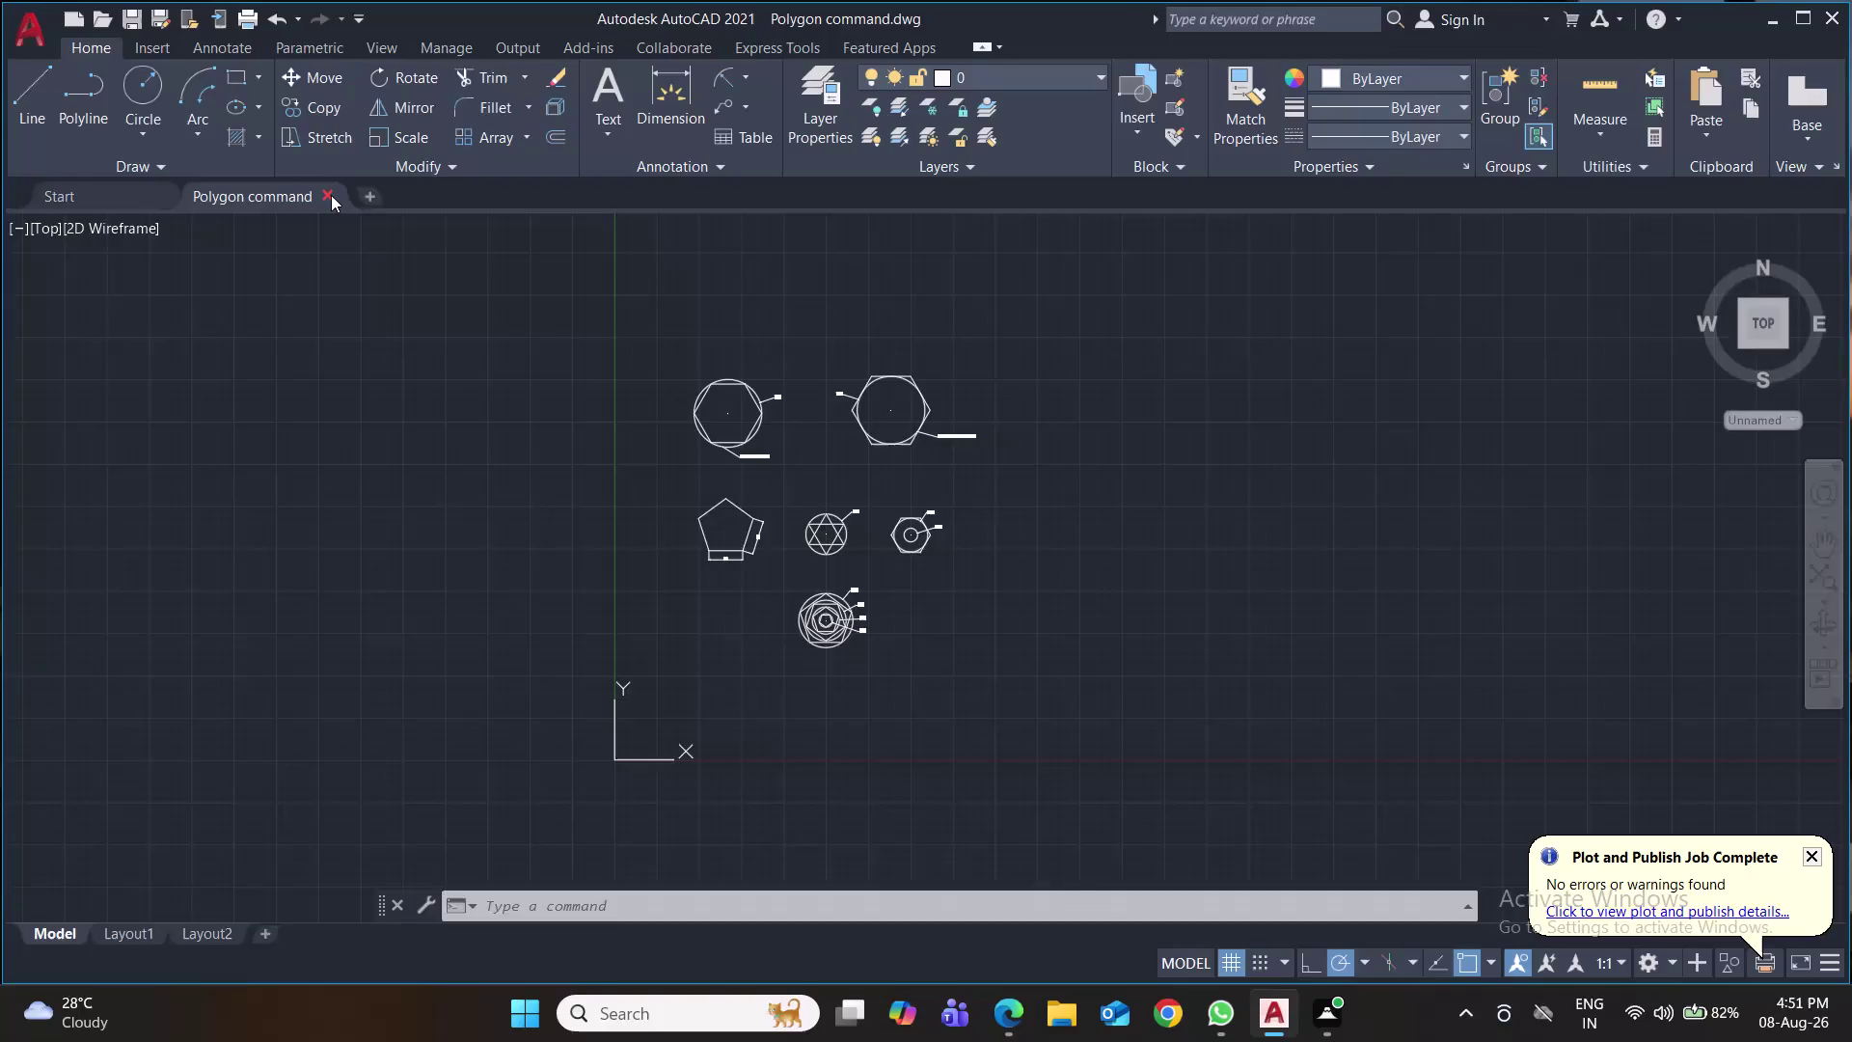
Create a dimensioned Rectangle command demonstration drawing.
Close the Polygon command drawing so the blank Drawing3 is showing.
click(462, 538)
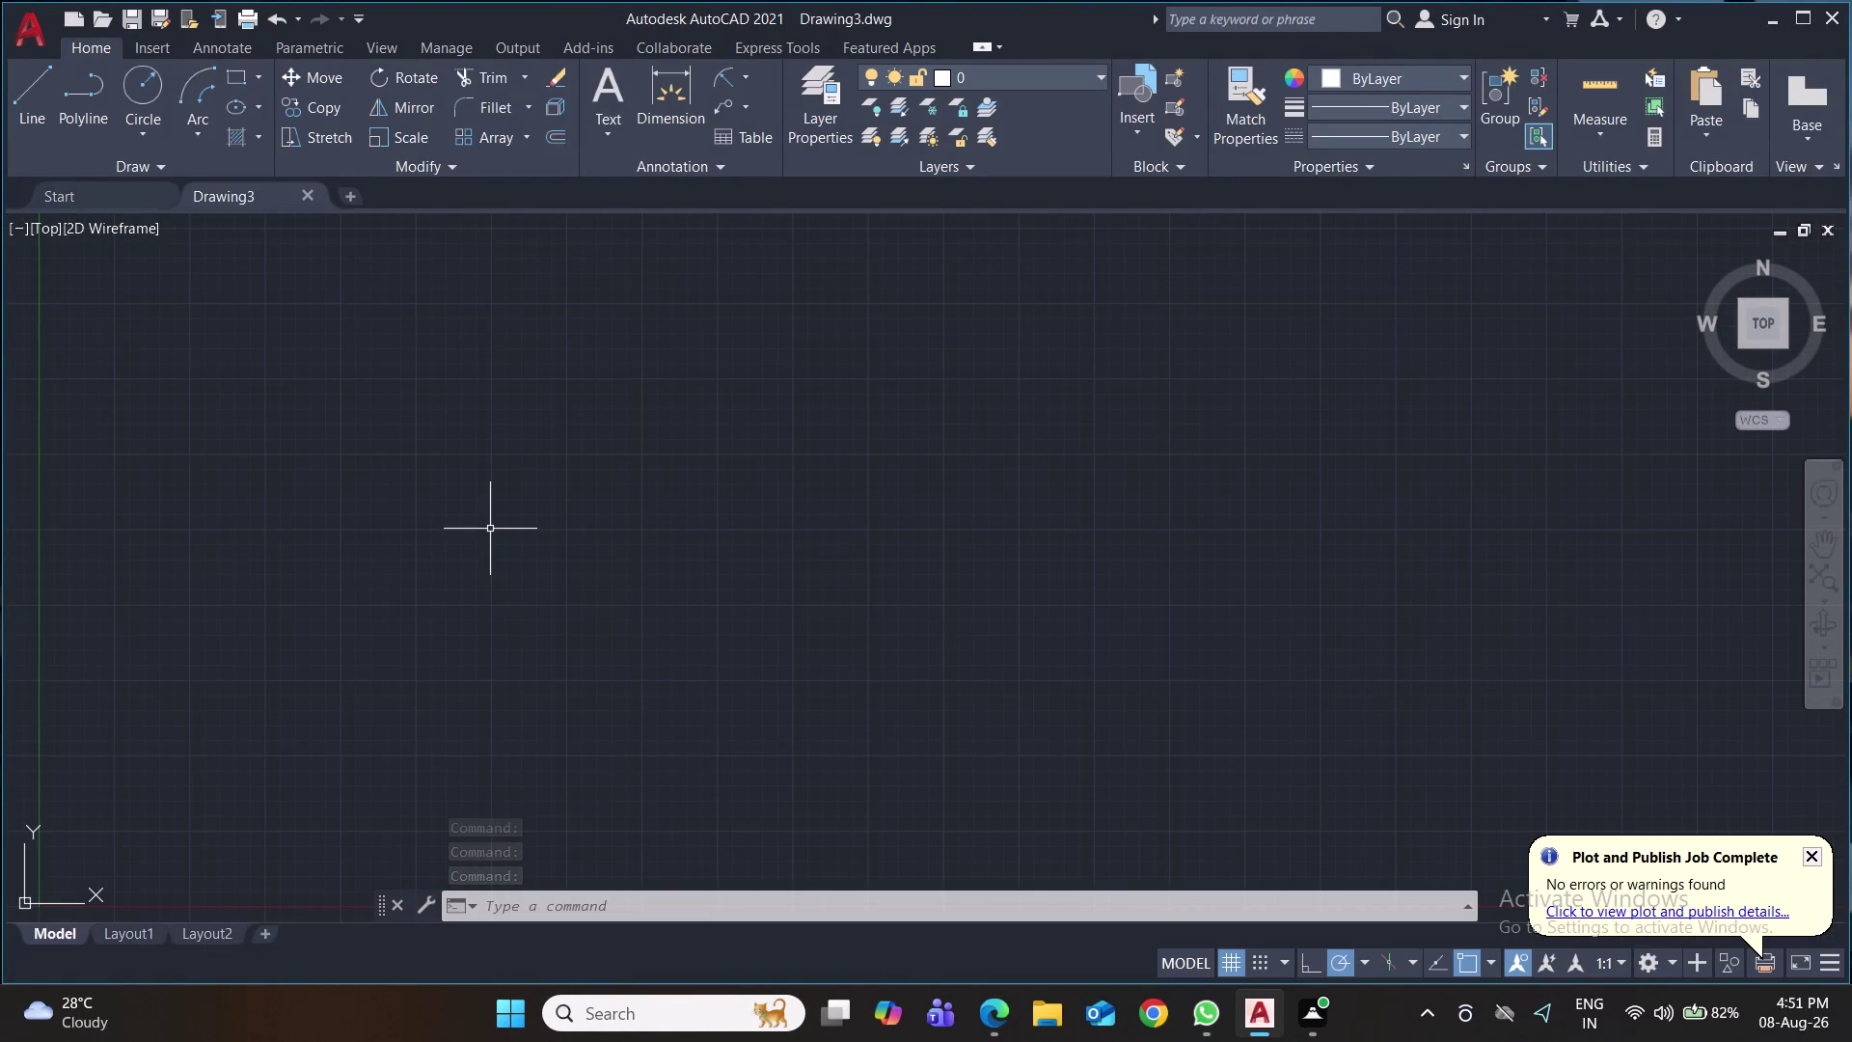
Set Drawing3 units to length precision 0 with Millimeters as the insertion scale.
text(u)
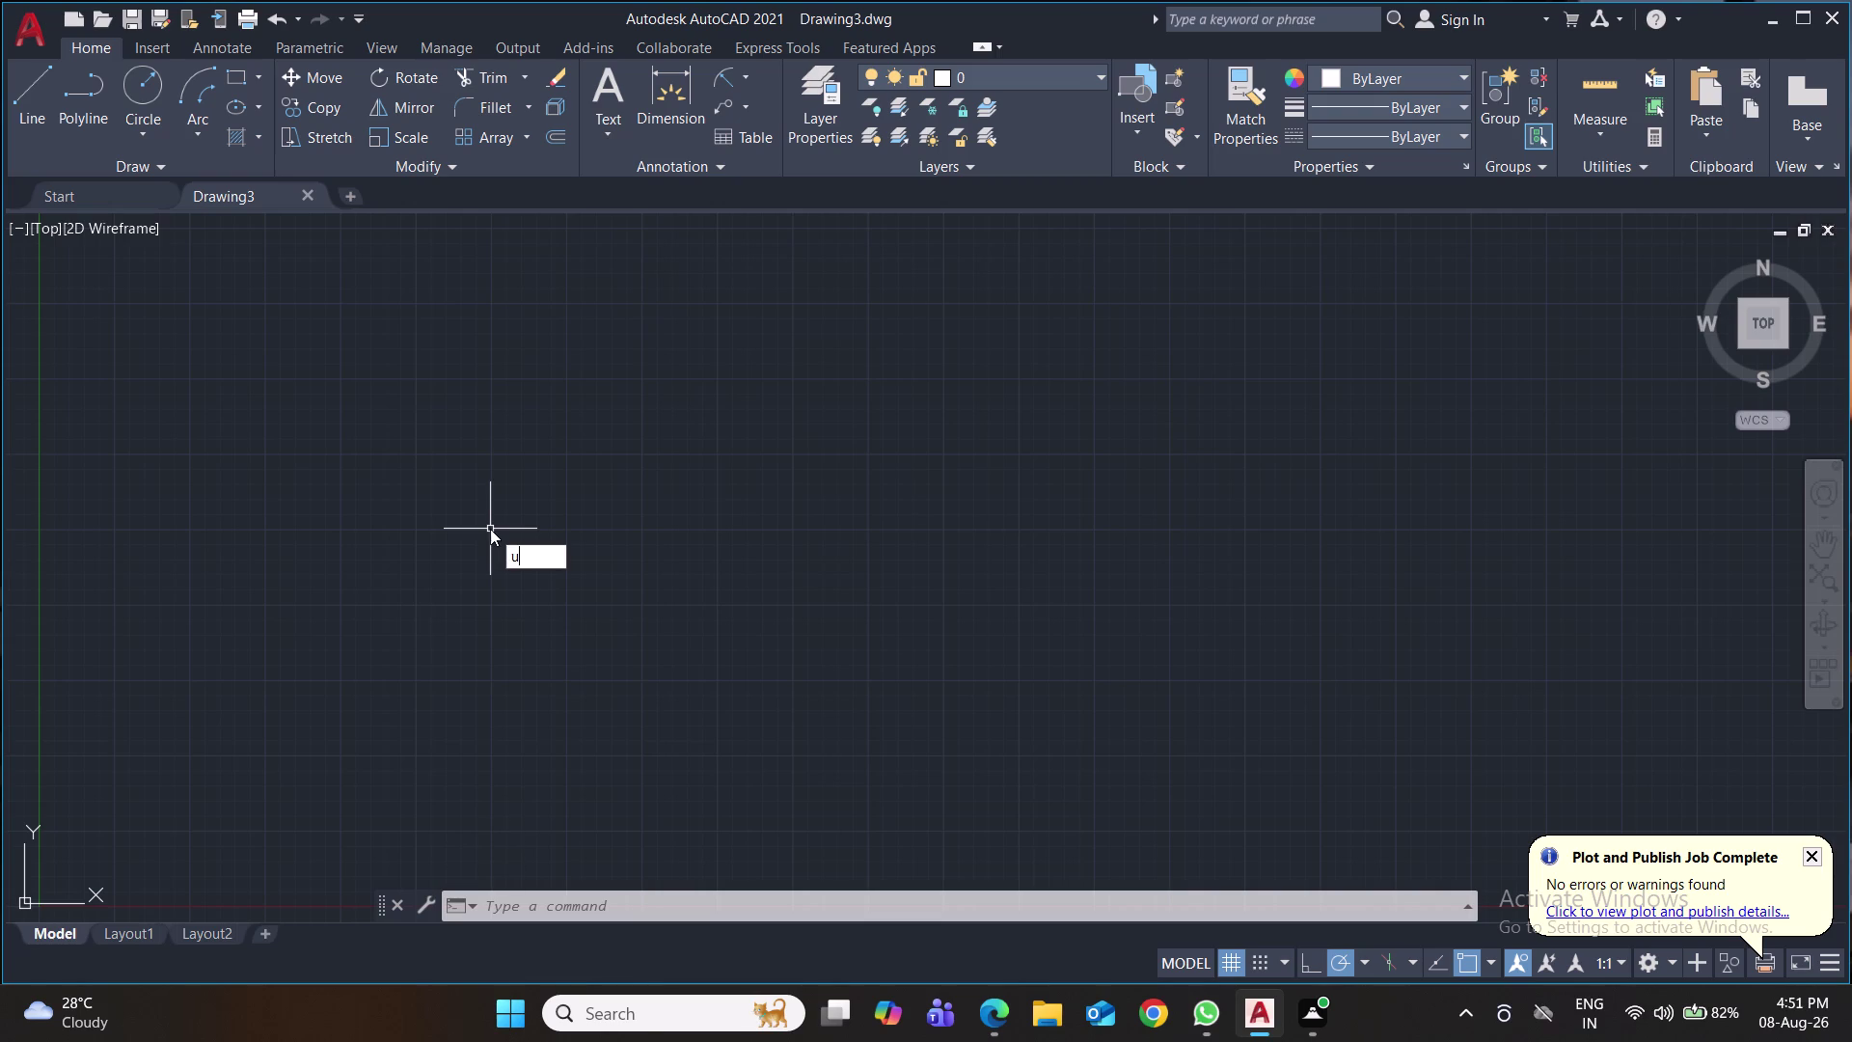
text(n)
key(Return)
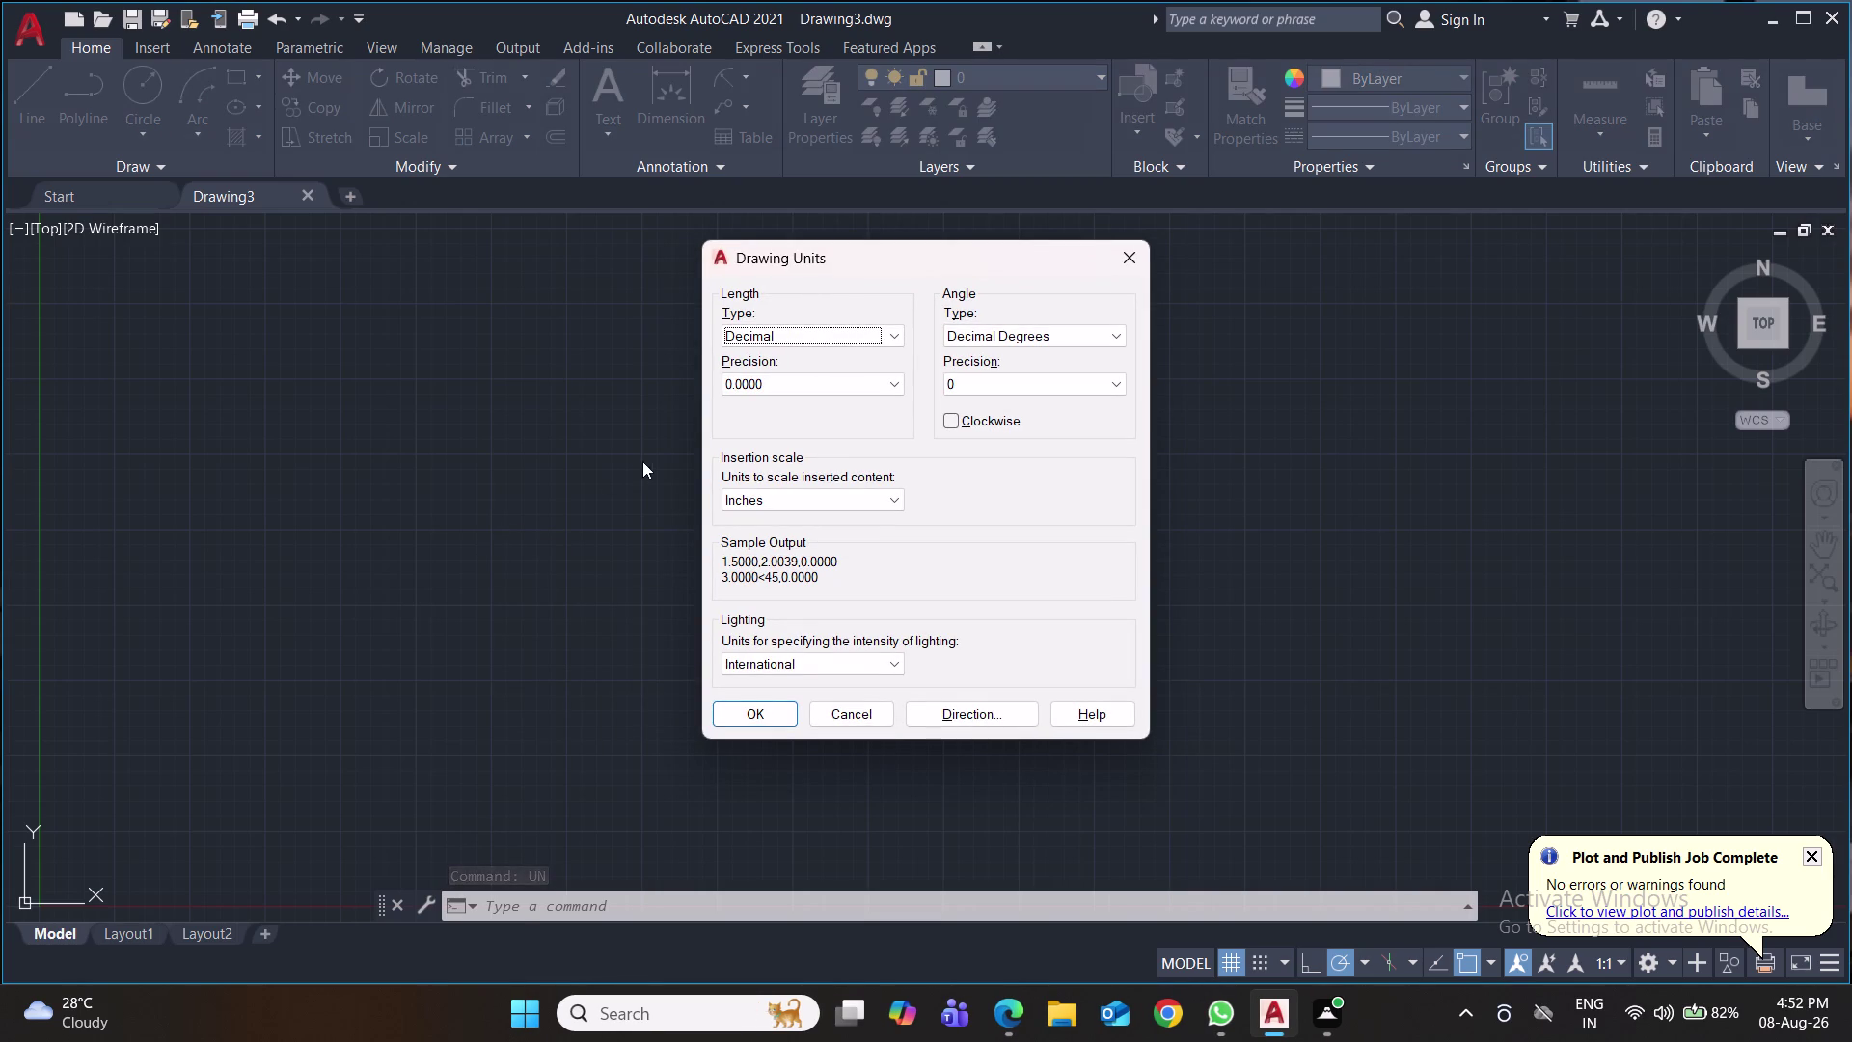
click(835, 383)
click(832, 411)
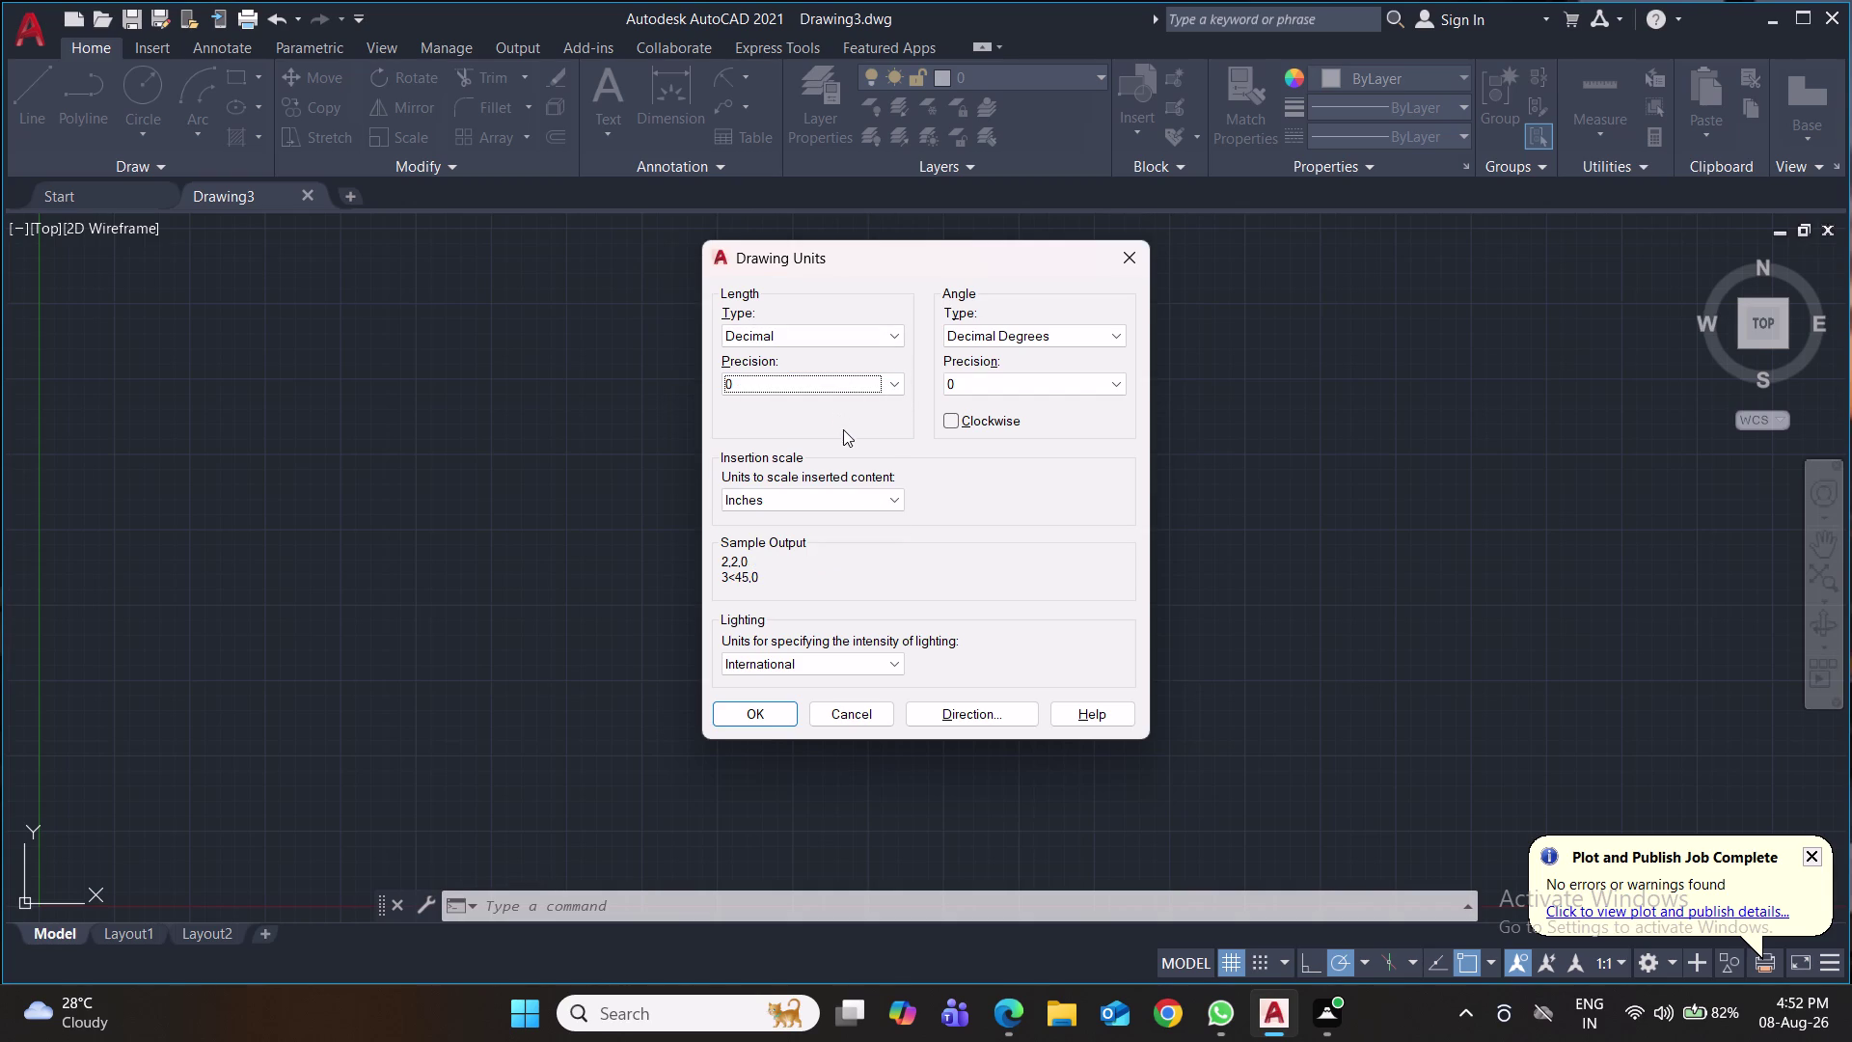
click(878, 490)
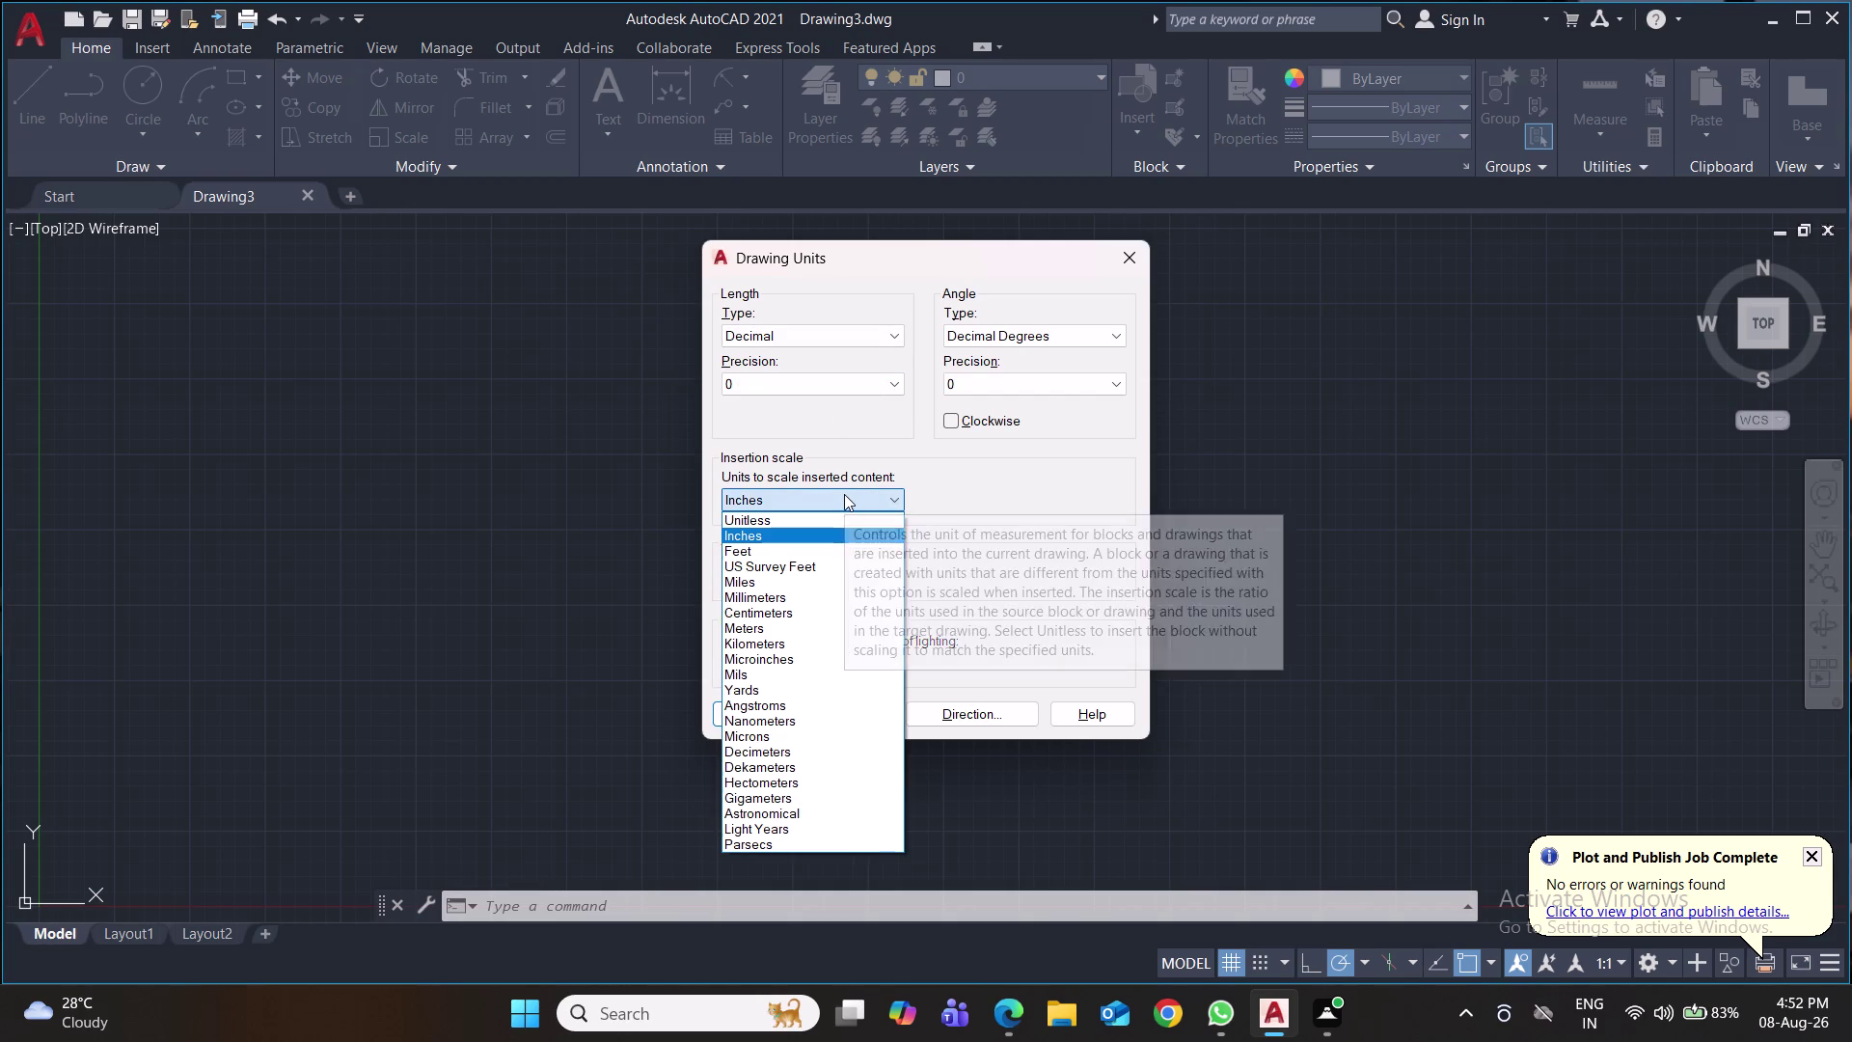
click(826, 594)
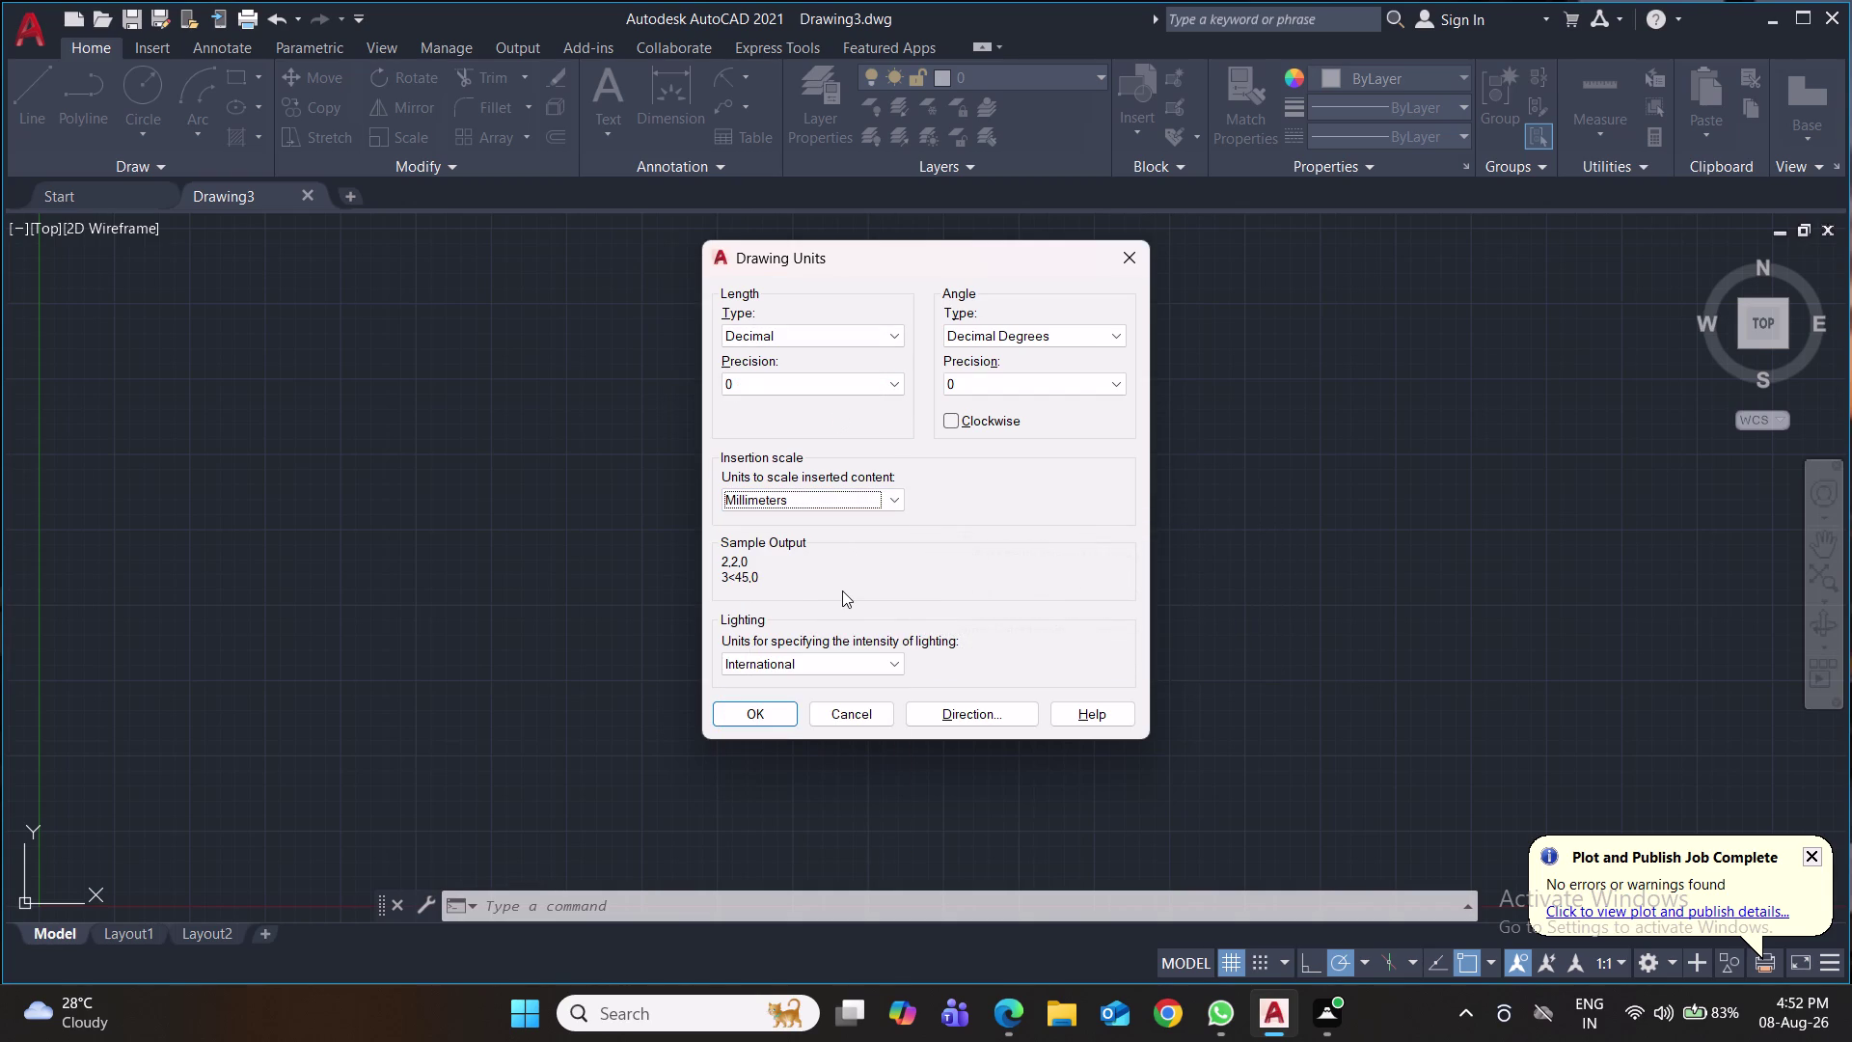
click(785, 714)
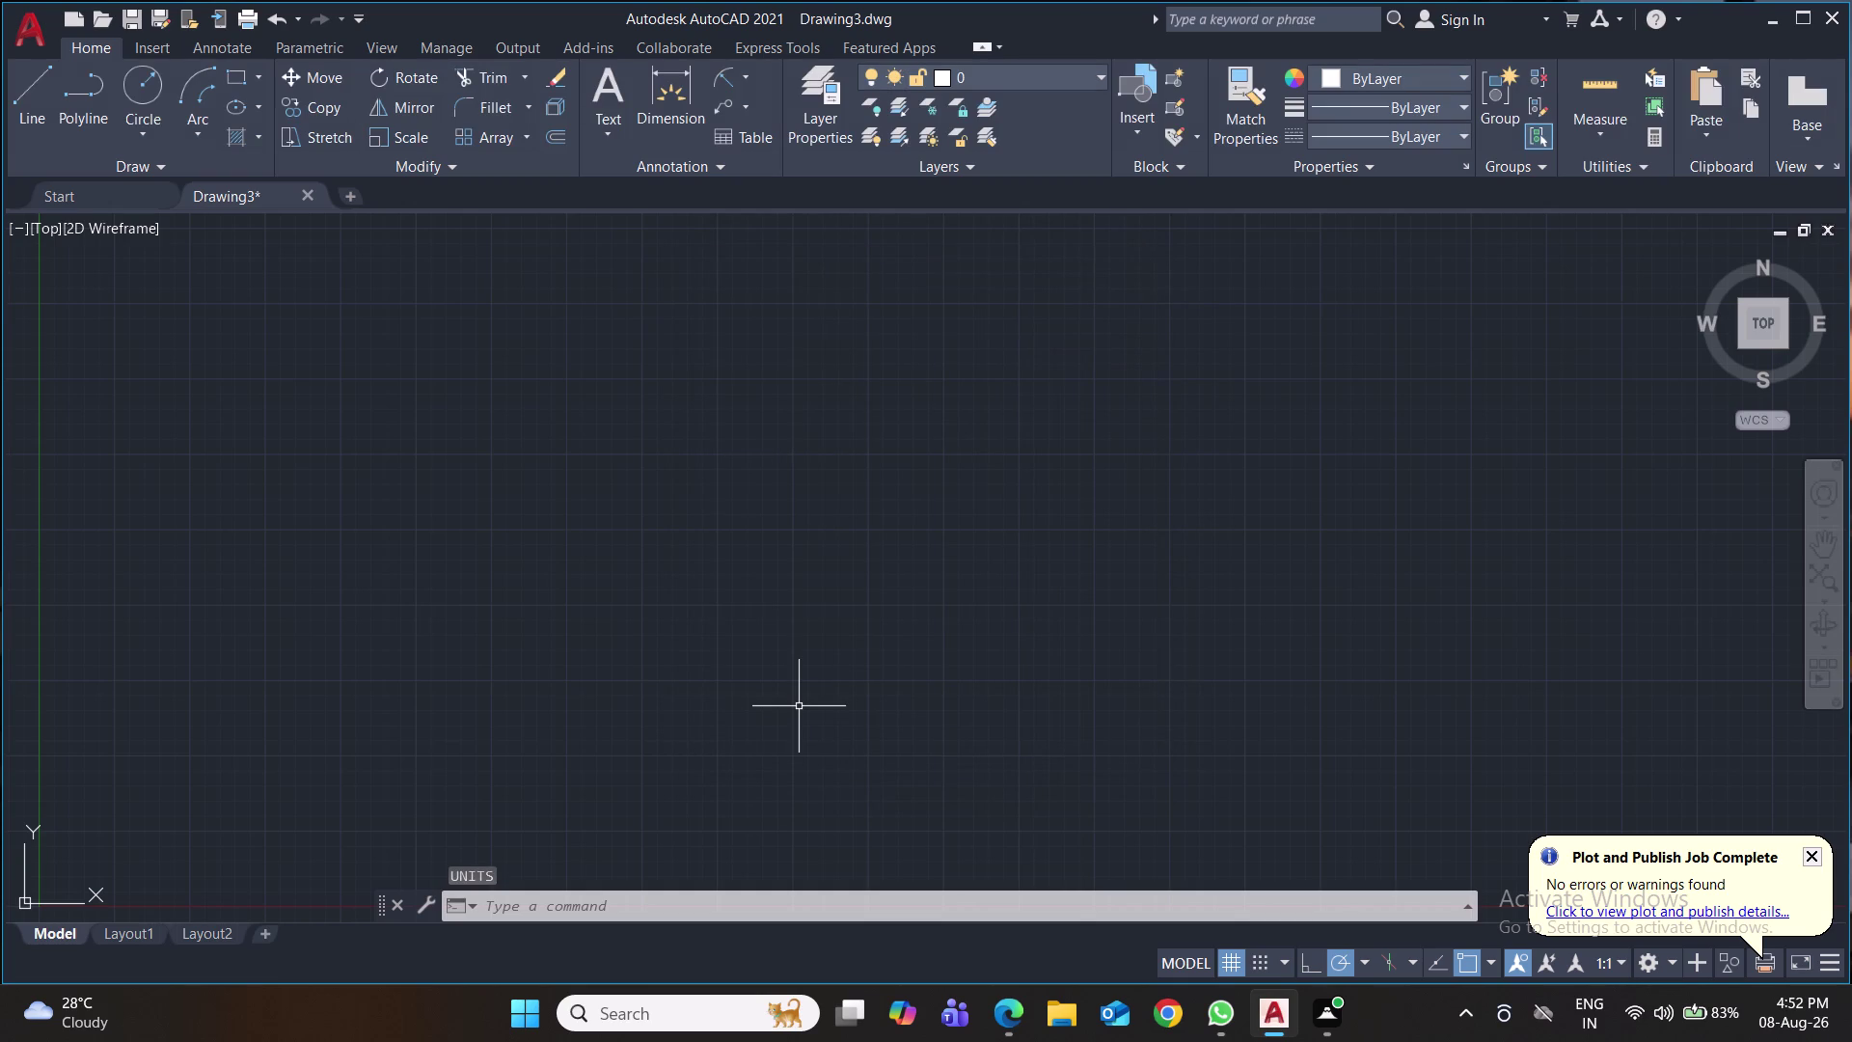
Give the Standard dimension style arrow size 2, text height 4 and precision 0.
key(d)
key(Return)
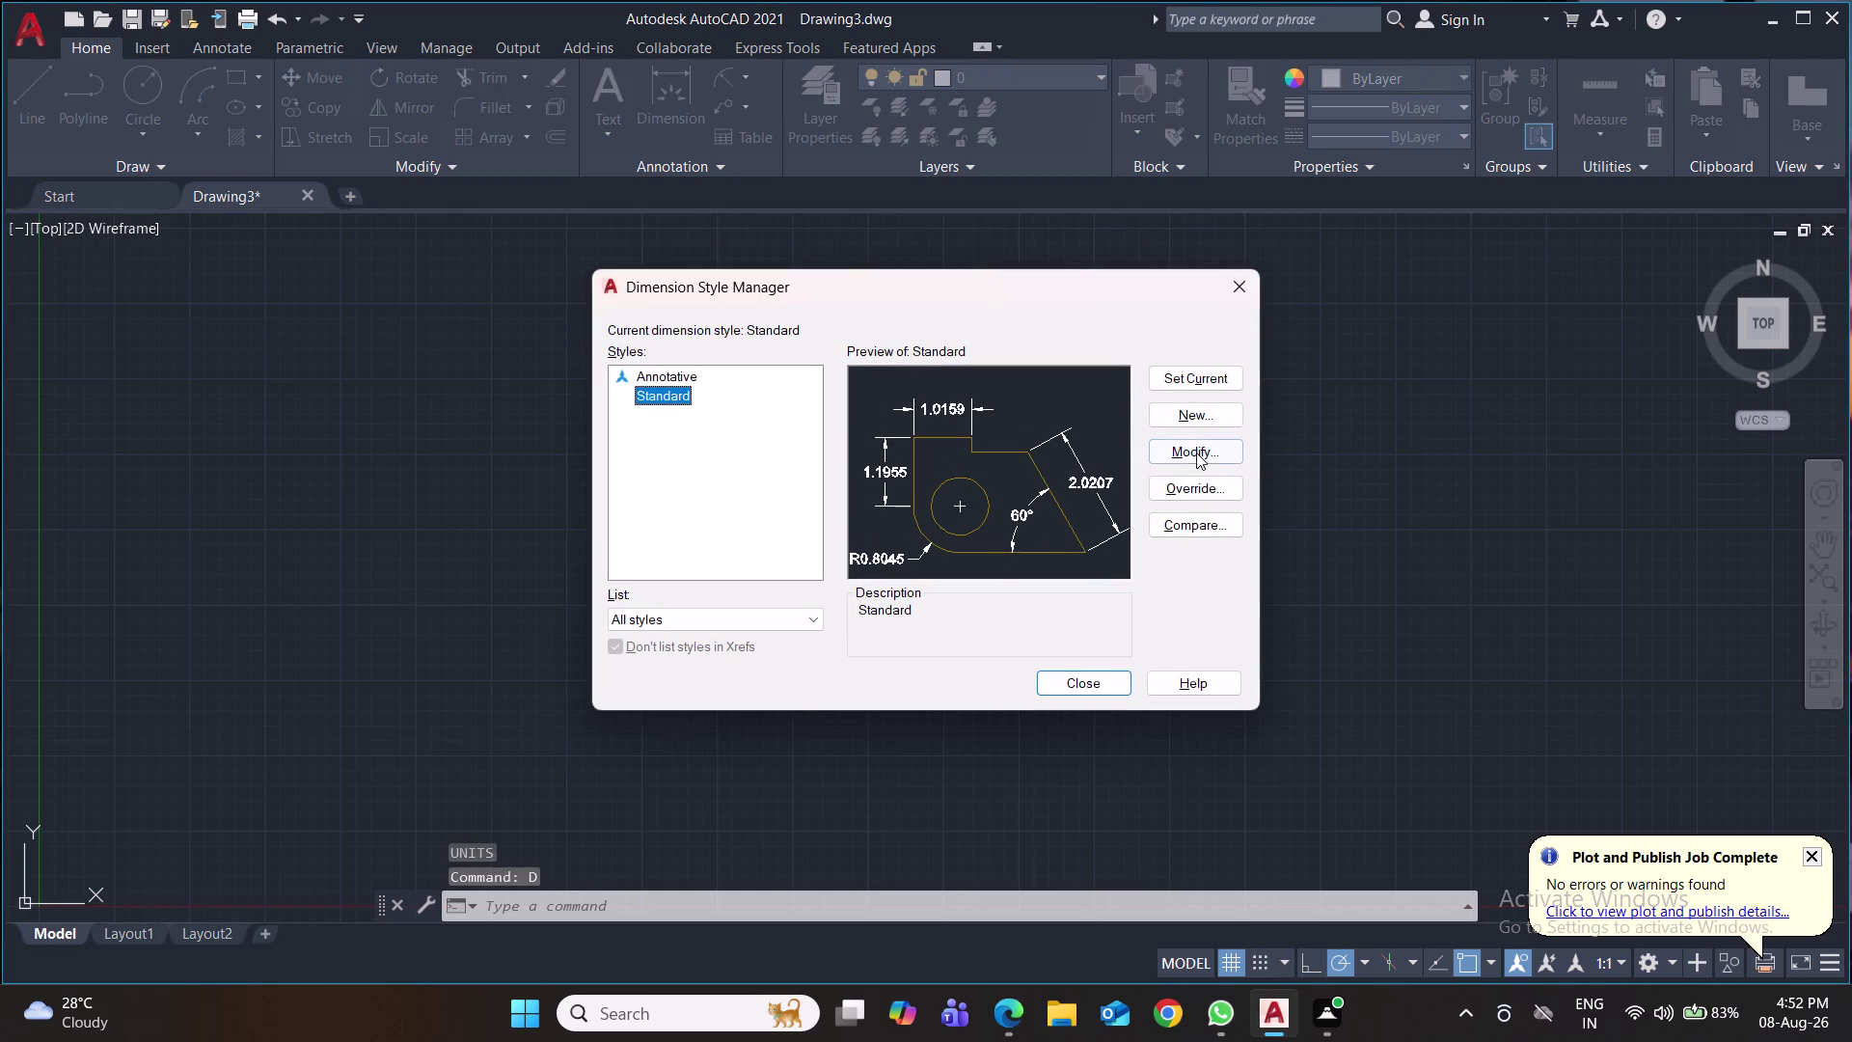
click(1196, 453)
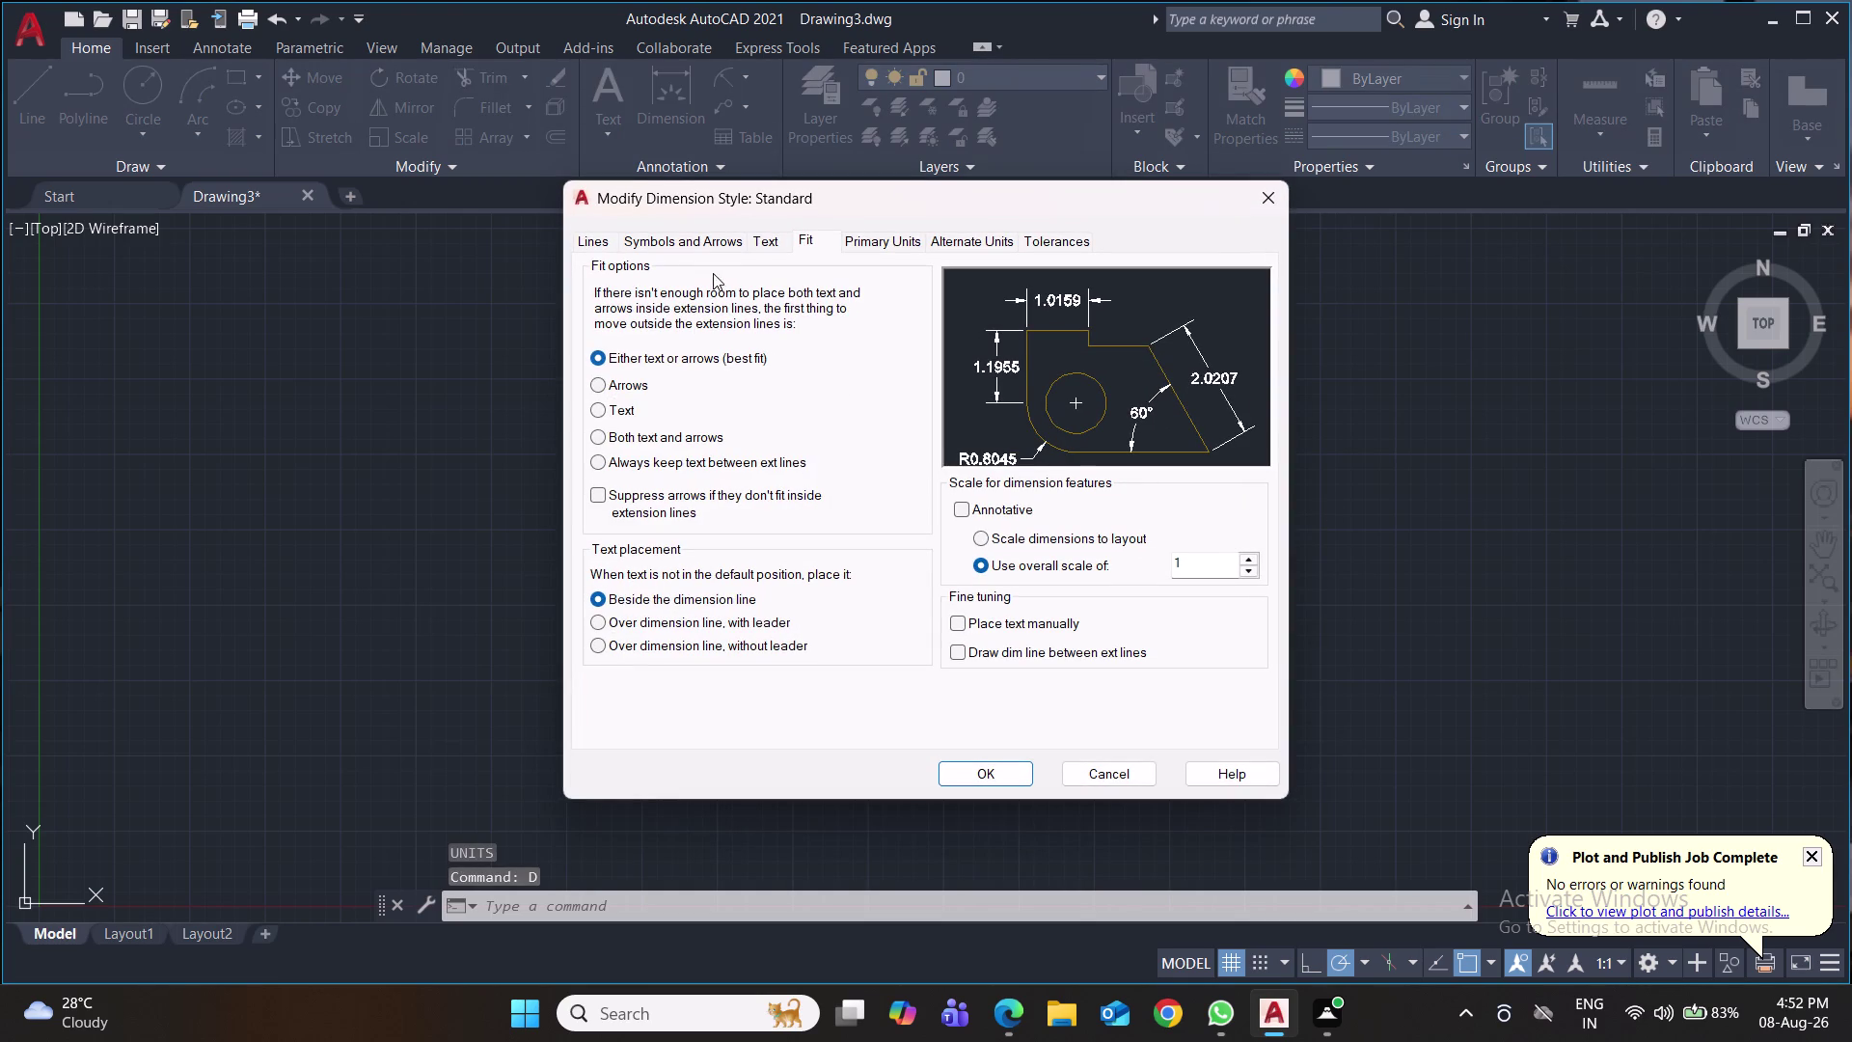
click(701, 247)
drag(646, 479, 573, 482)
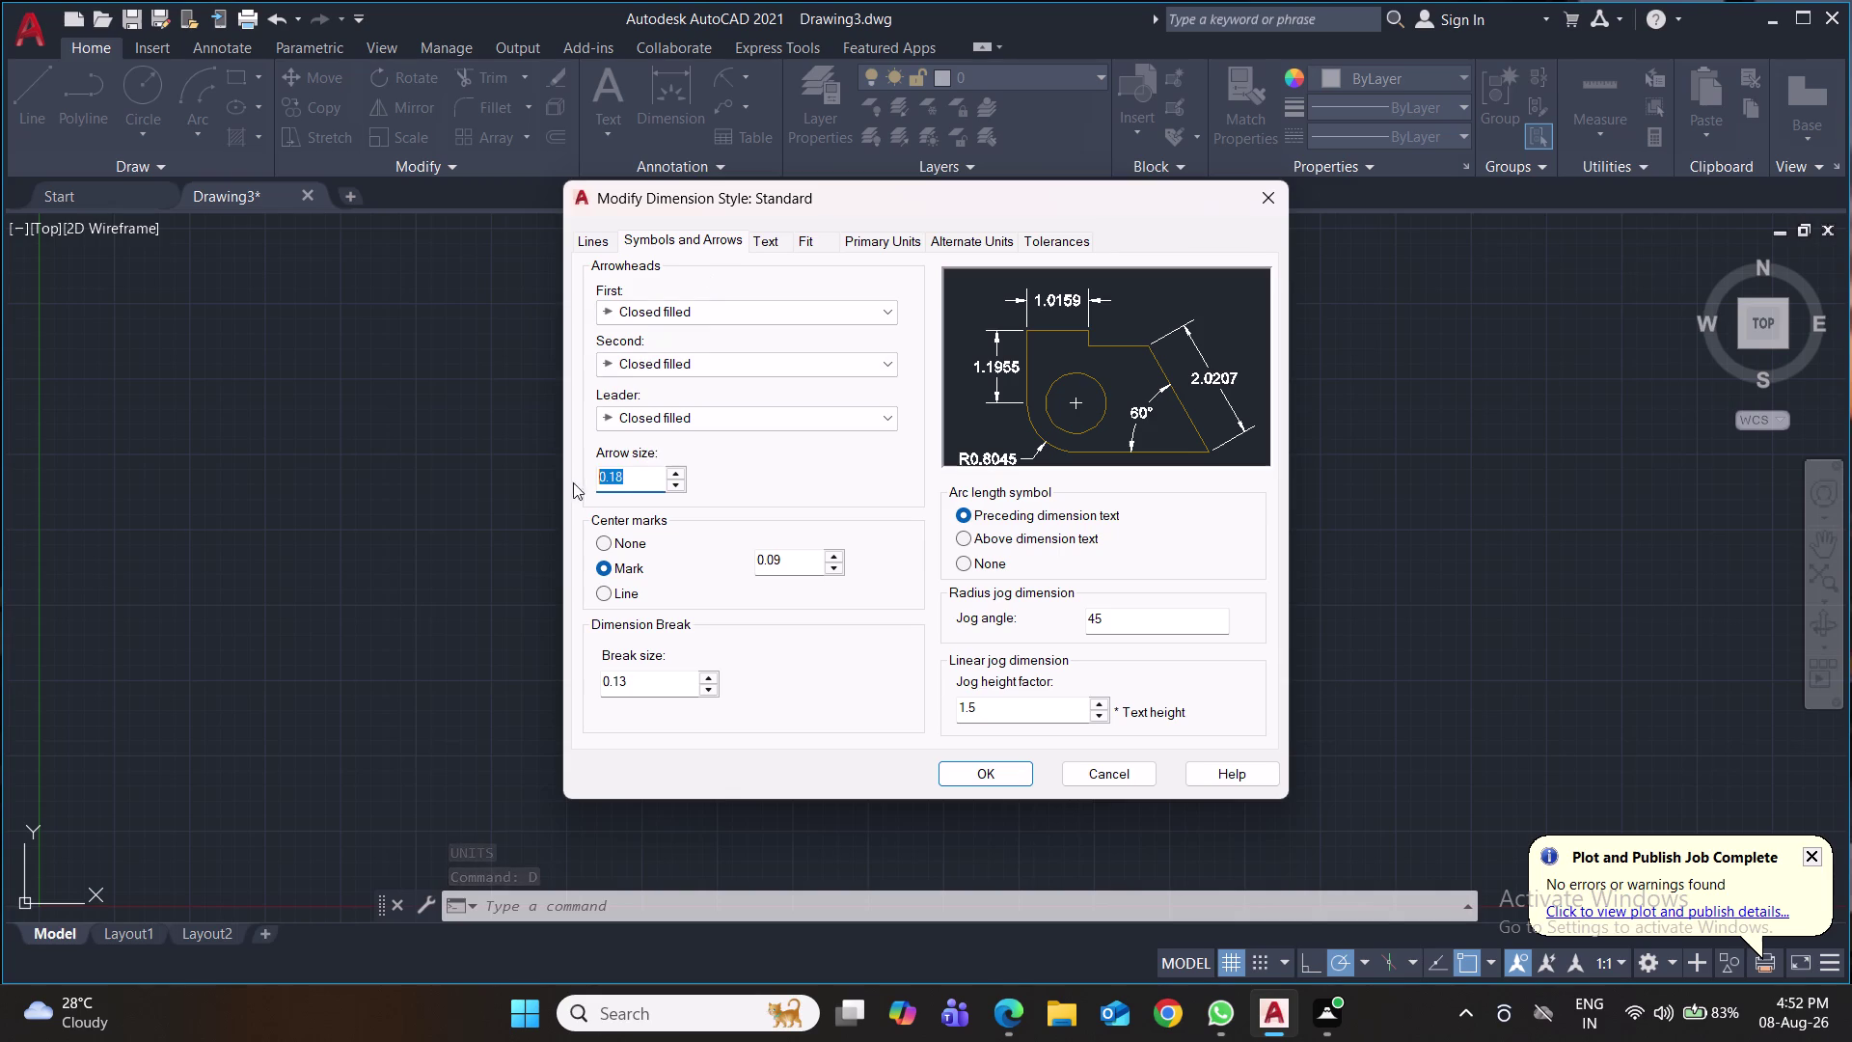
key(2)
click(770, 242)
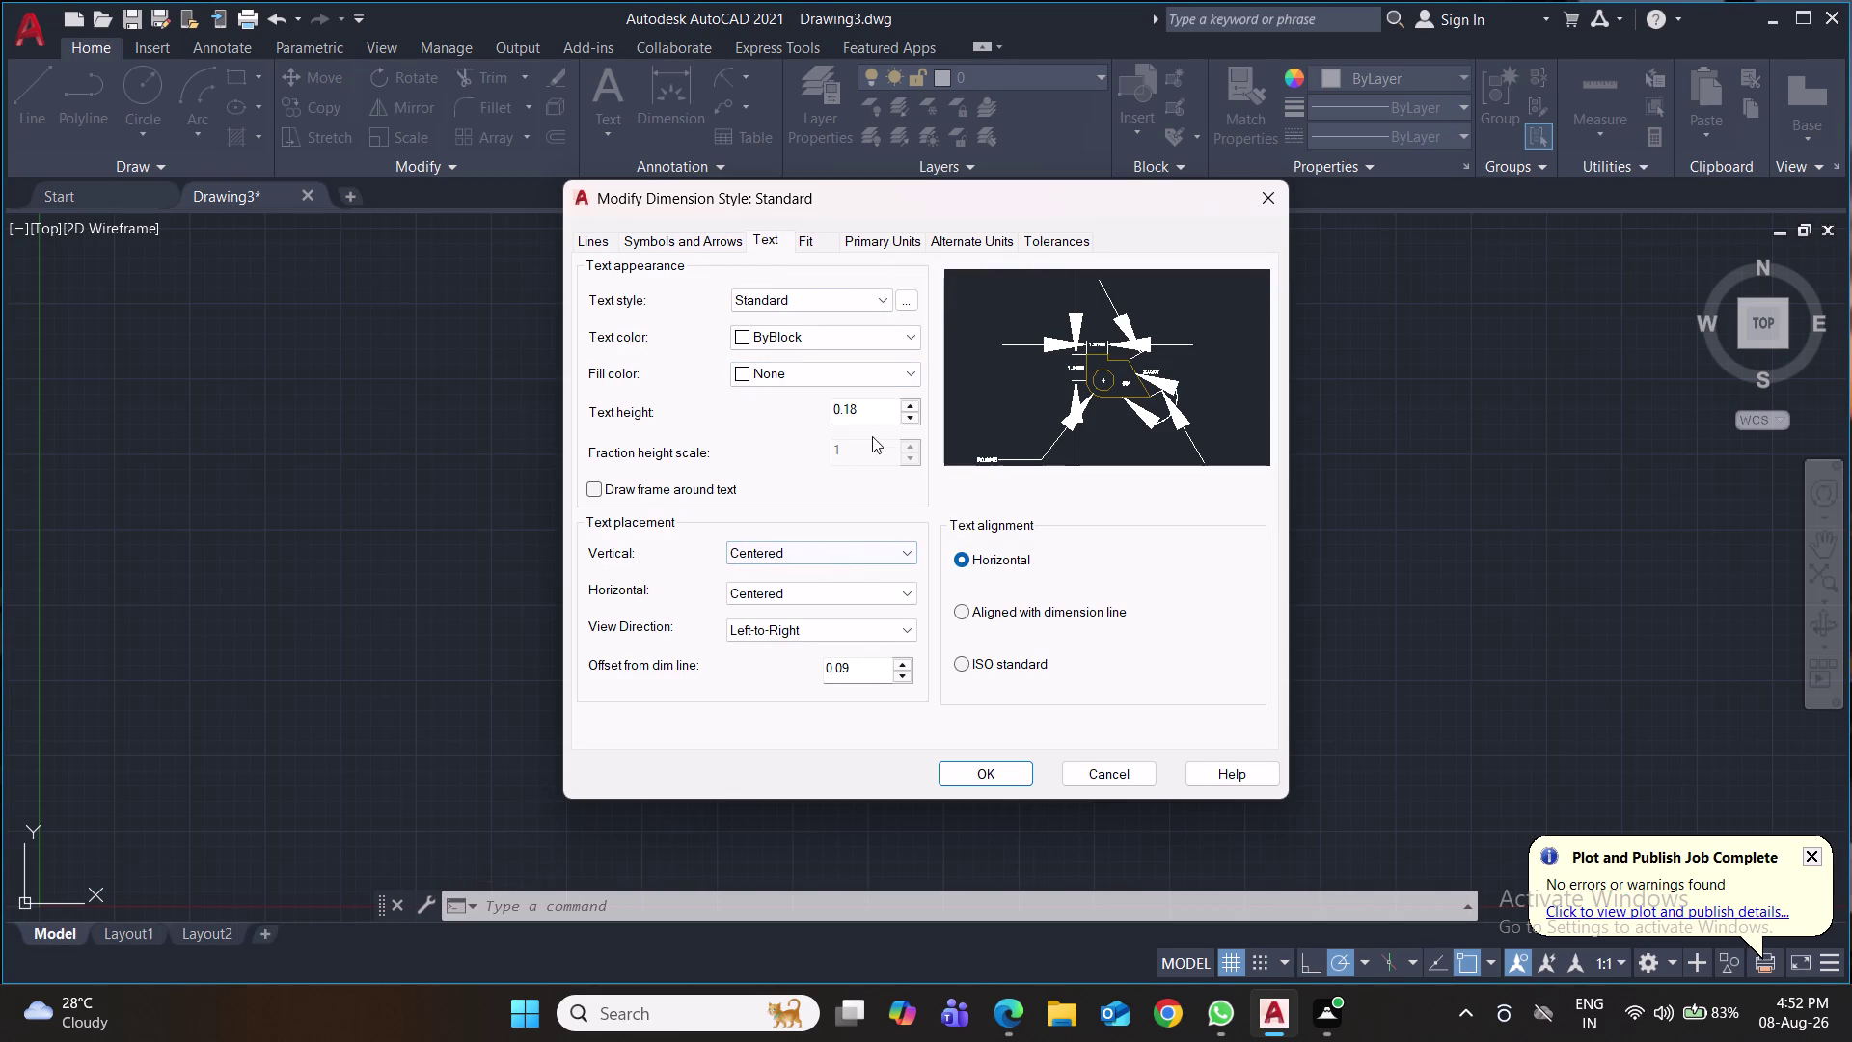
drag(874, 409, 768, 422)
key(4)
click(908, 238)
click(870, 325)
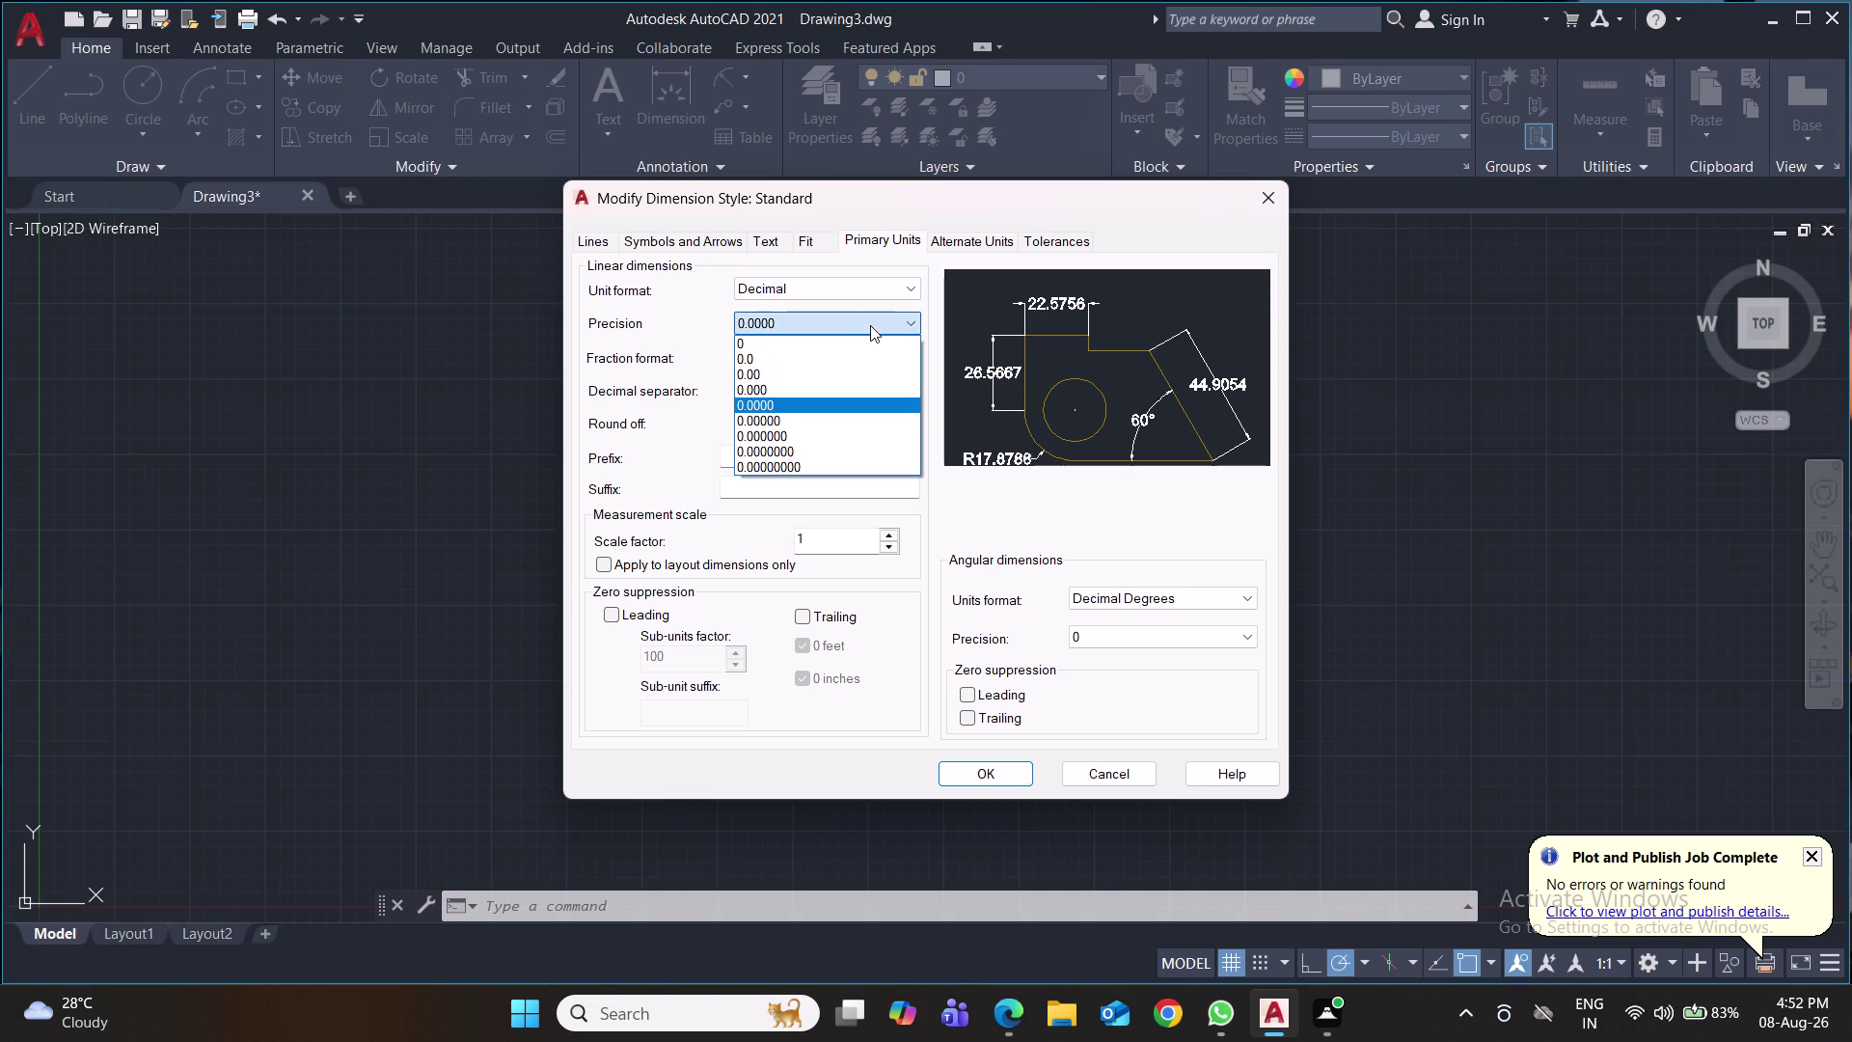
click(858, 342)
click(998, 768)
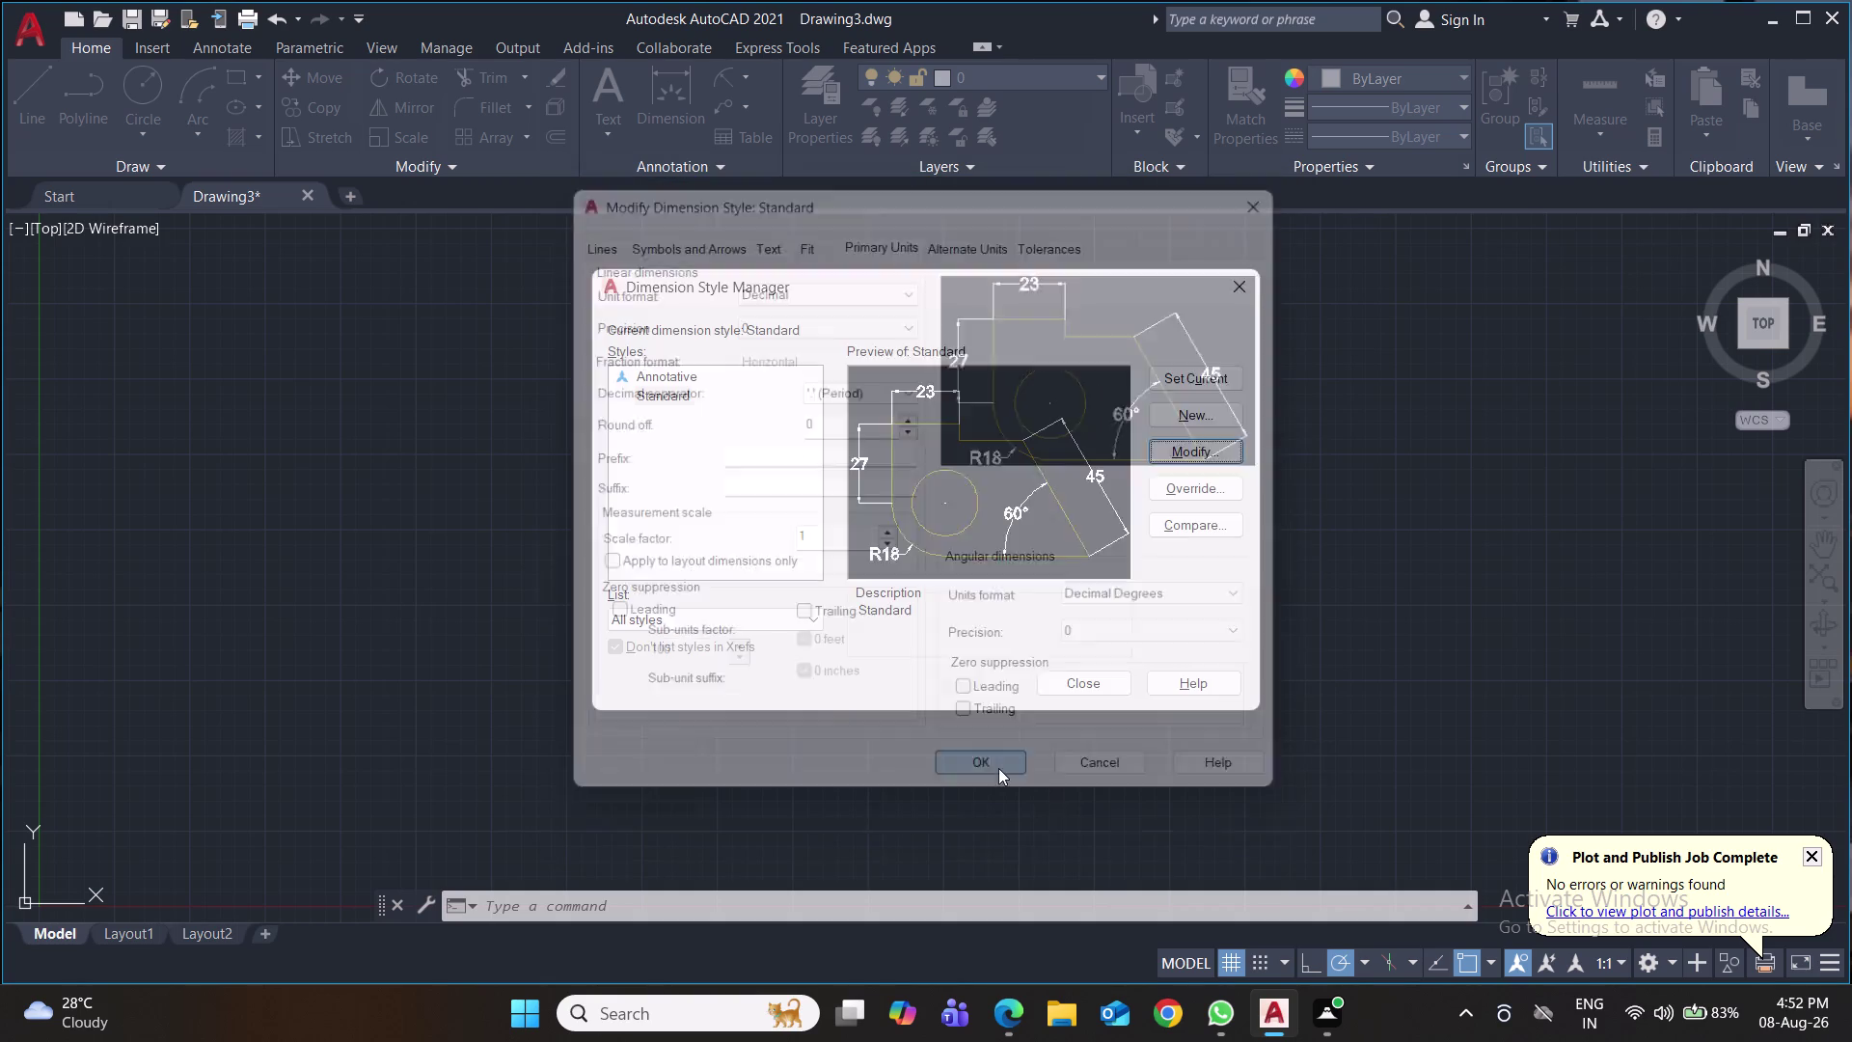
click(1189, 383)
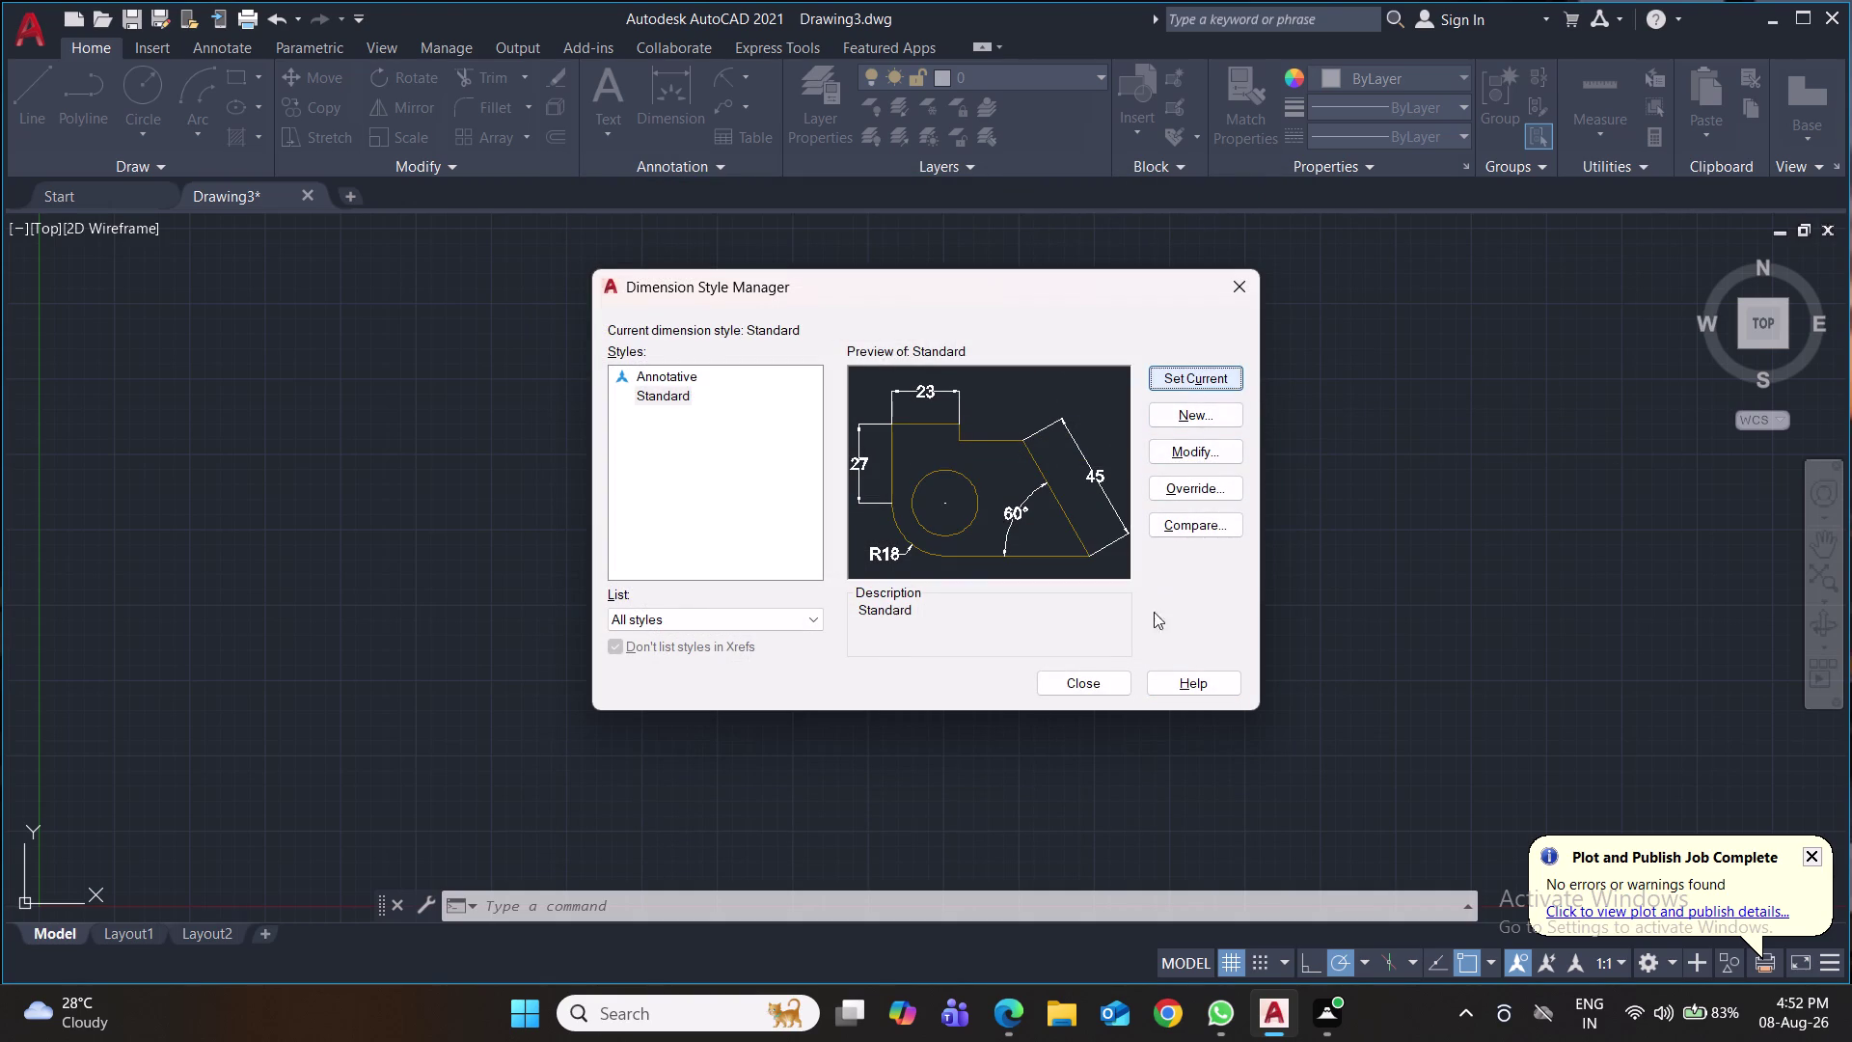
click(1109, 676)
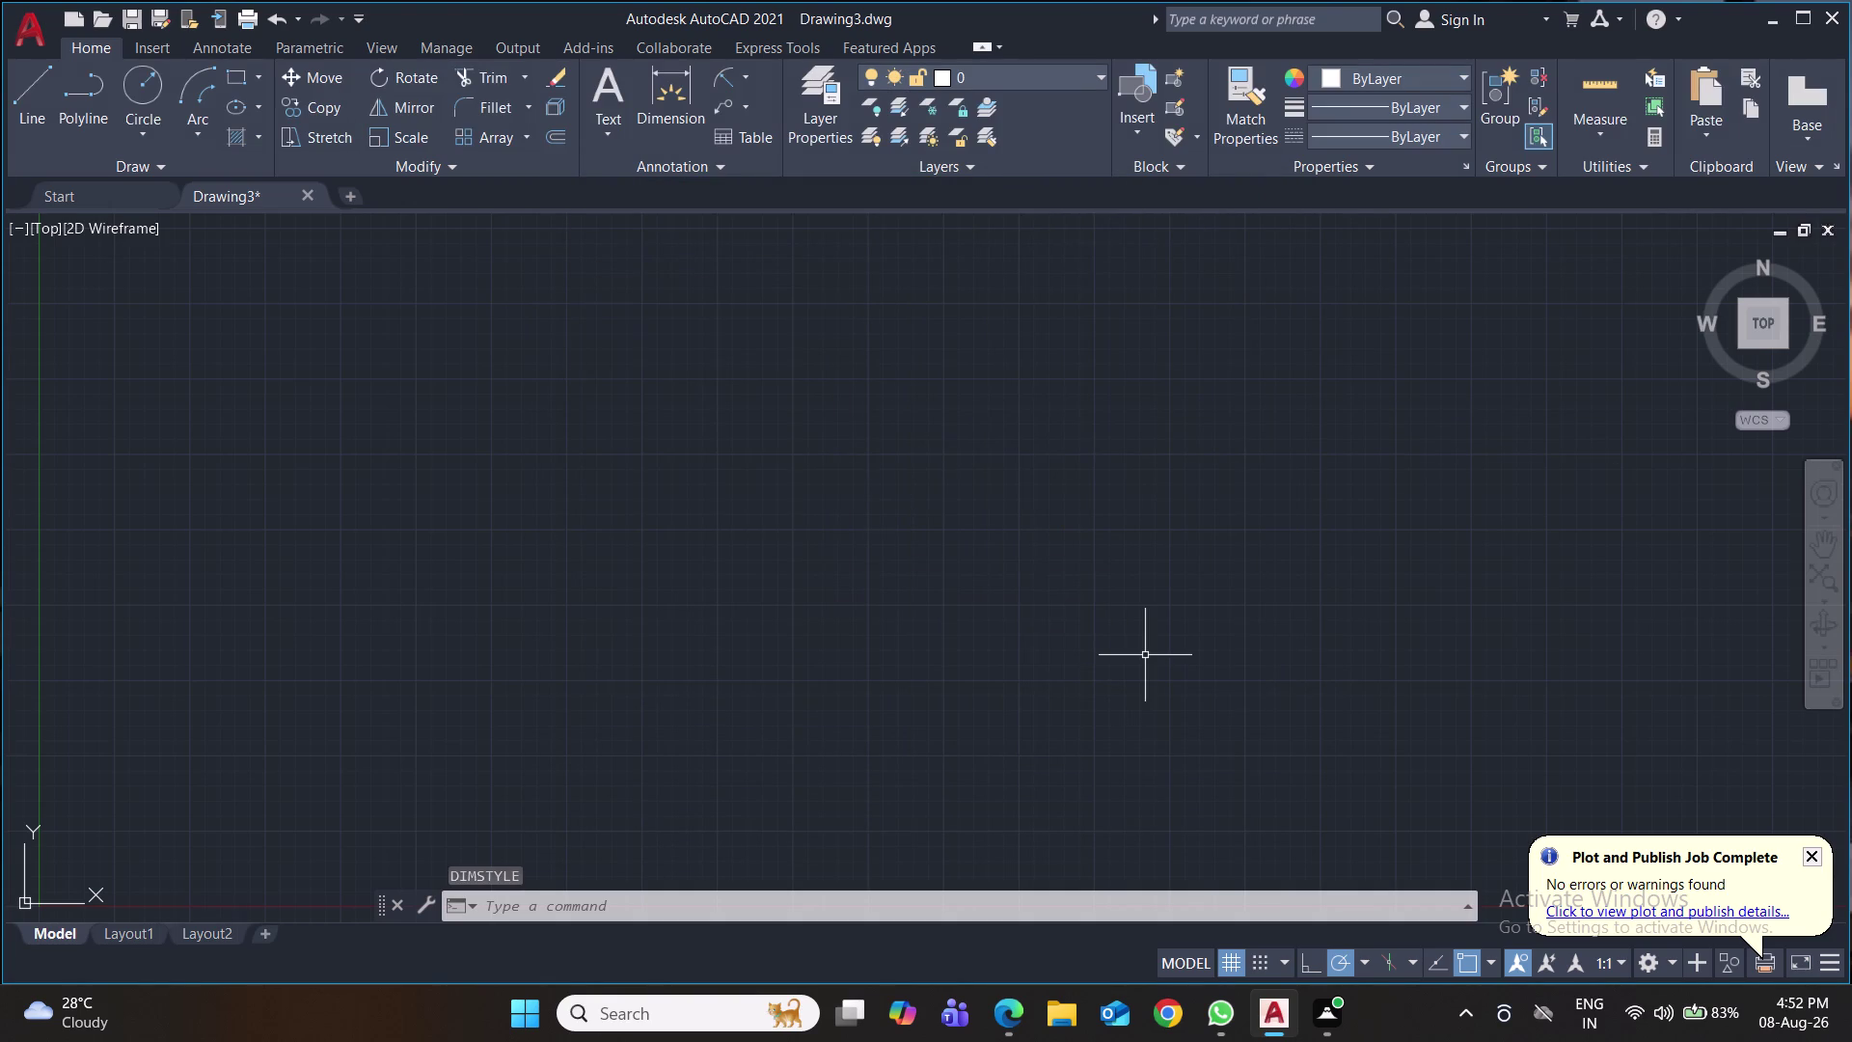
Draw a 100 by 50 rectangle with REC using the Dimensions option.
text(rec)
key(Return)
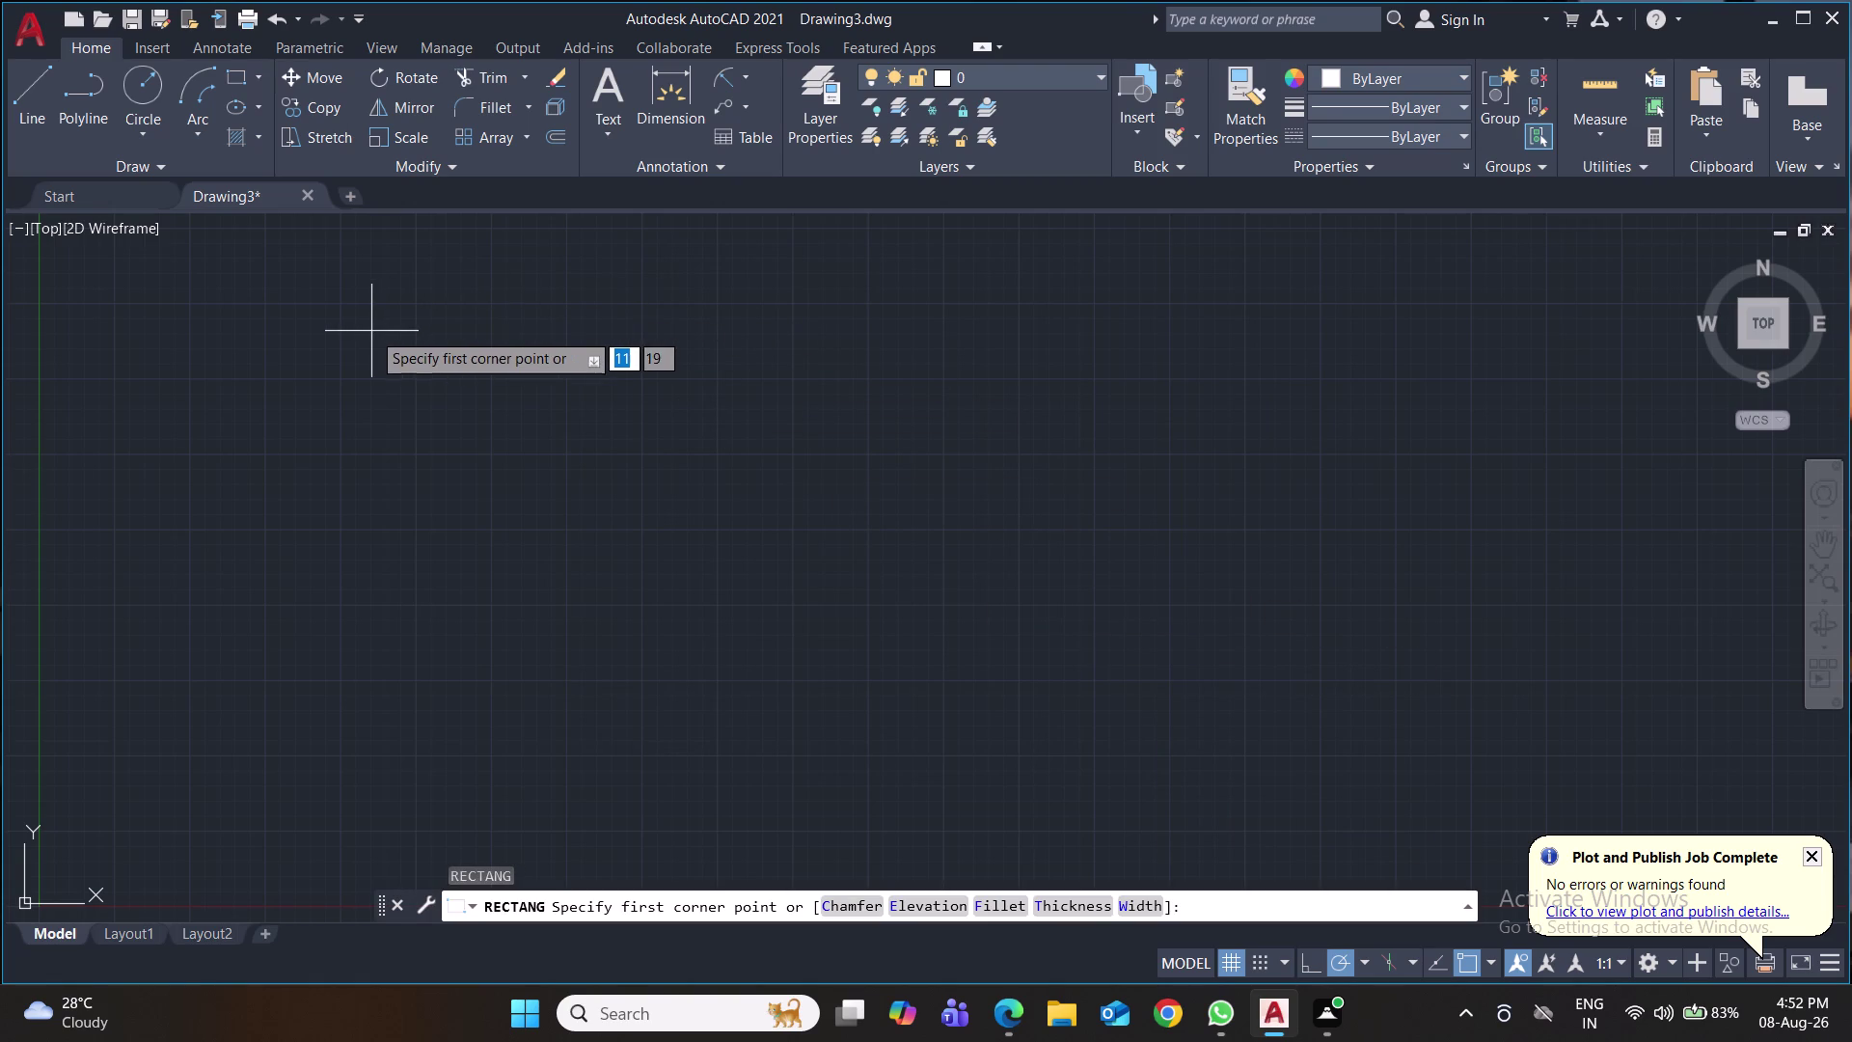
click(266, 377)
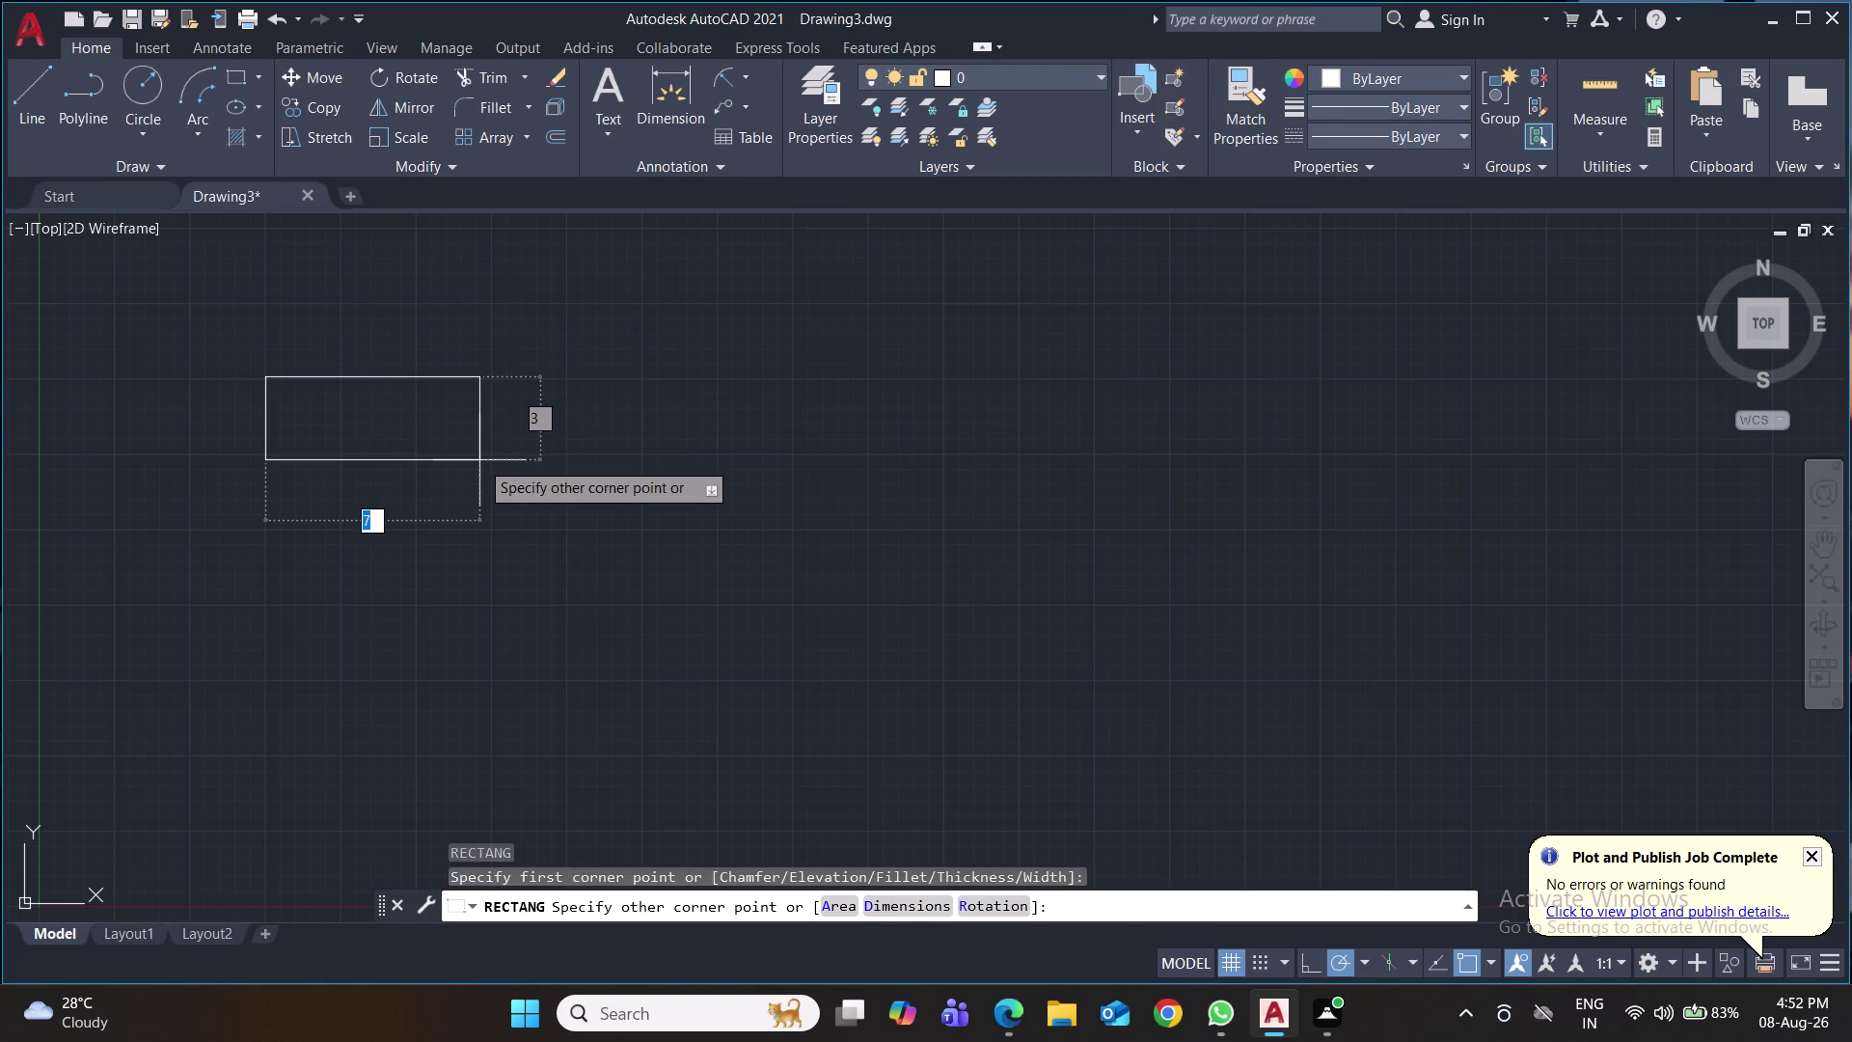
key(d)
key(Return)
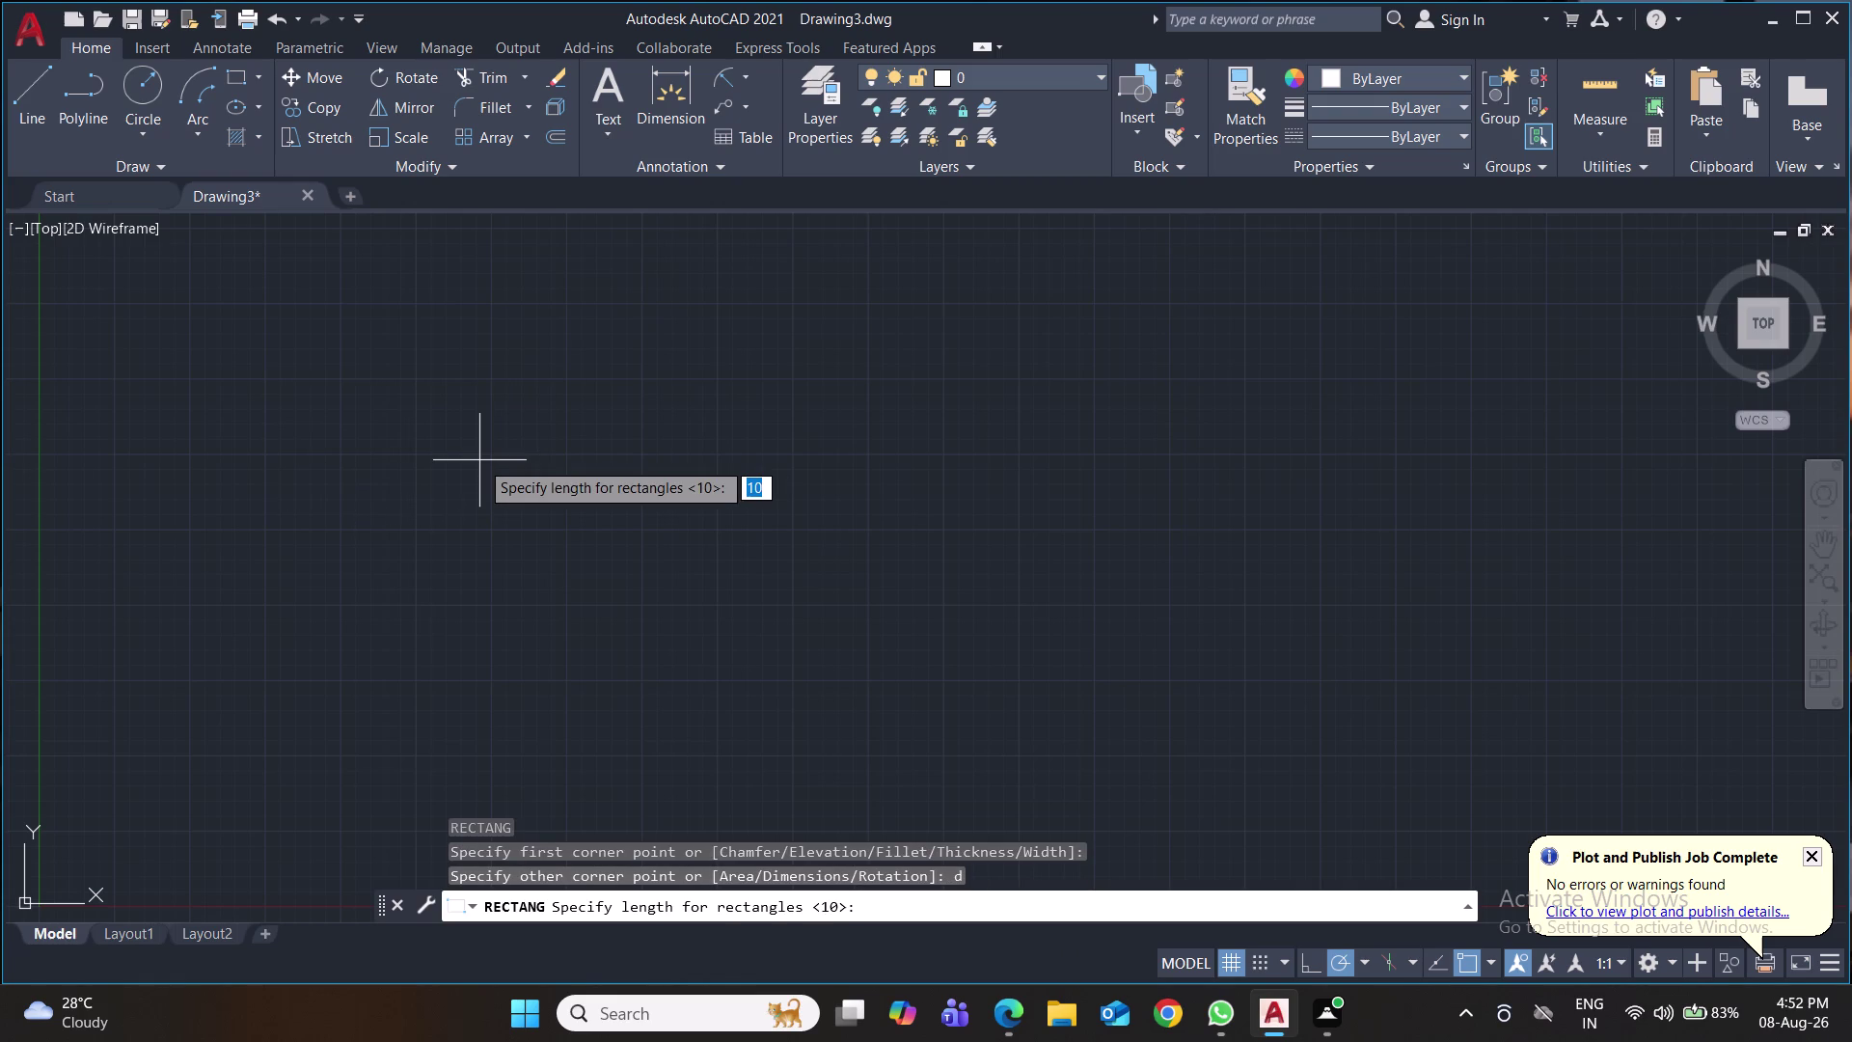
text(10)
text(0)
key(Return)
text(50)
key(Return)
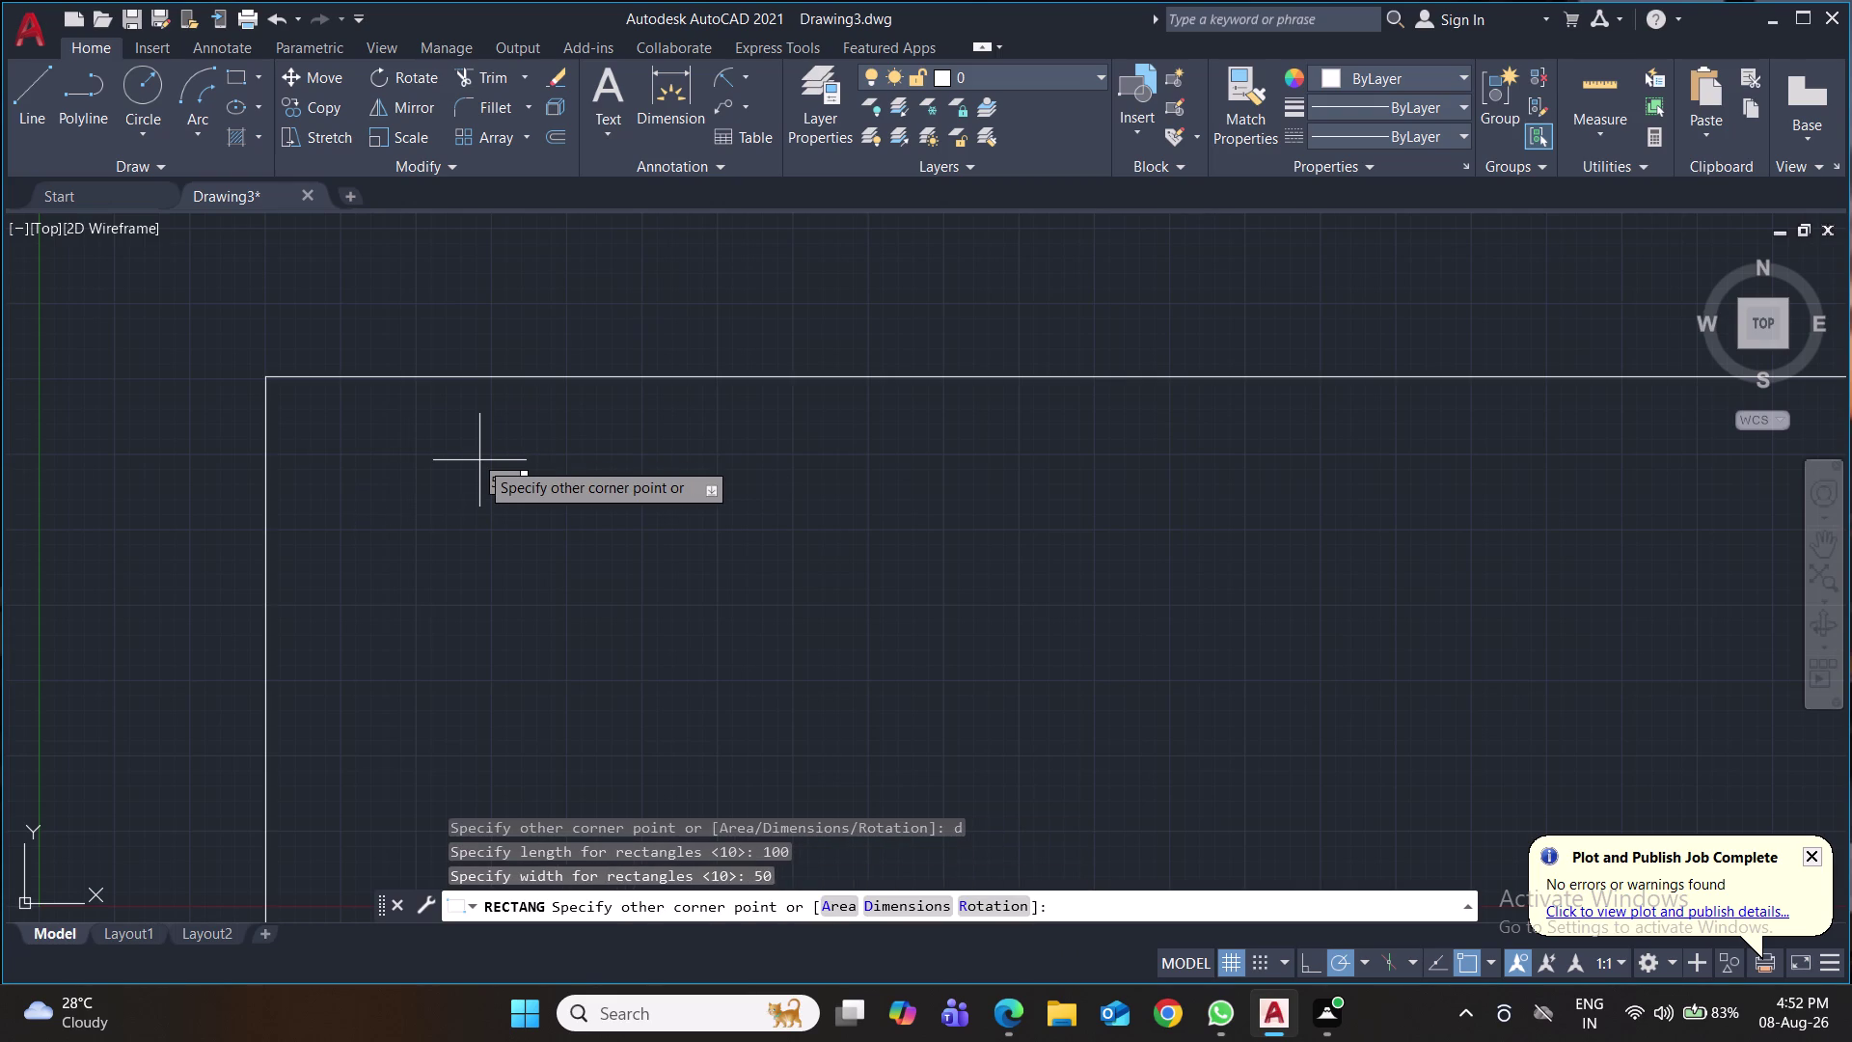
scroll(down, 3)
scroll(down, 3)
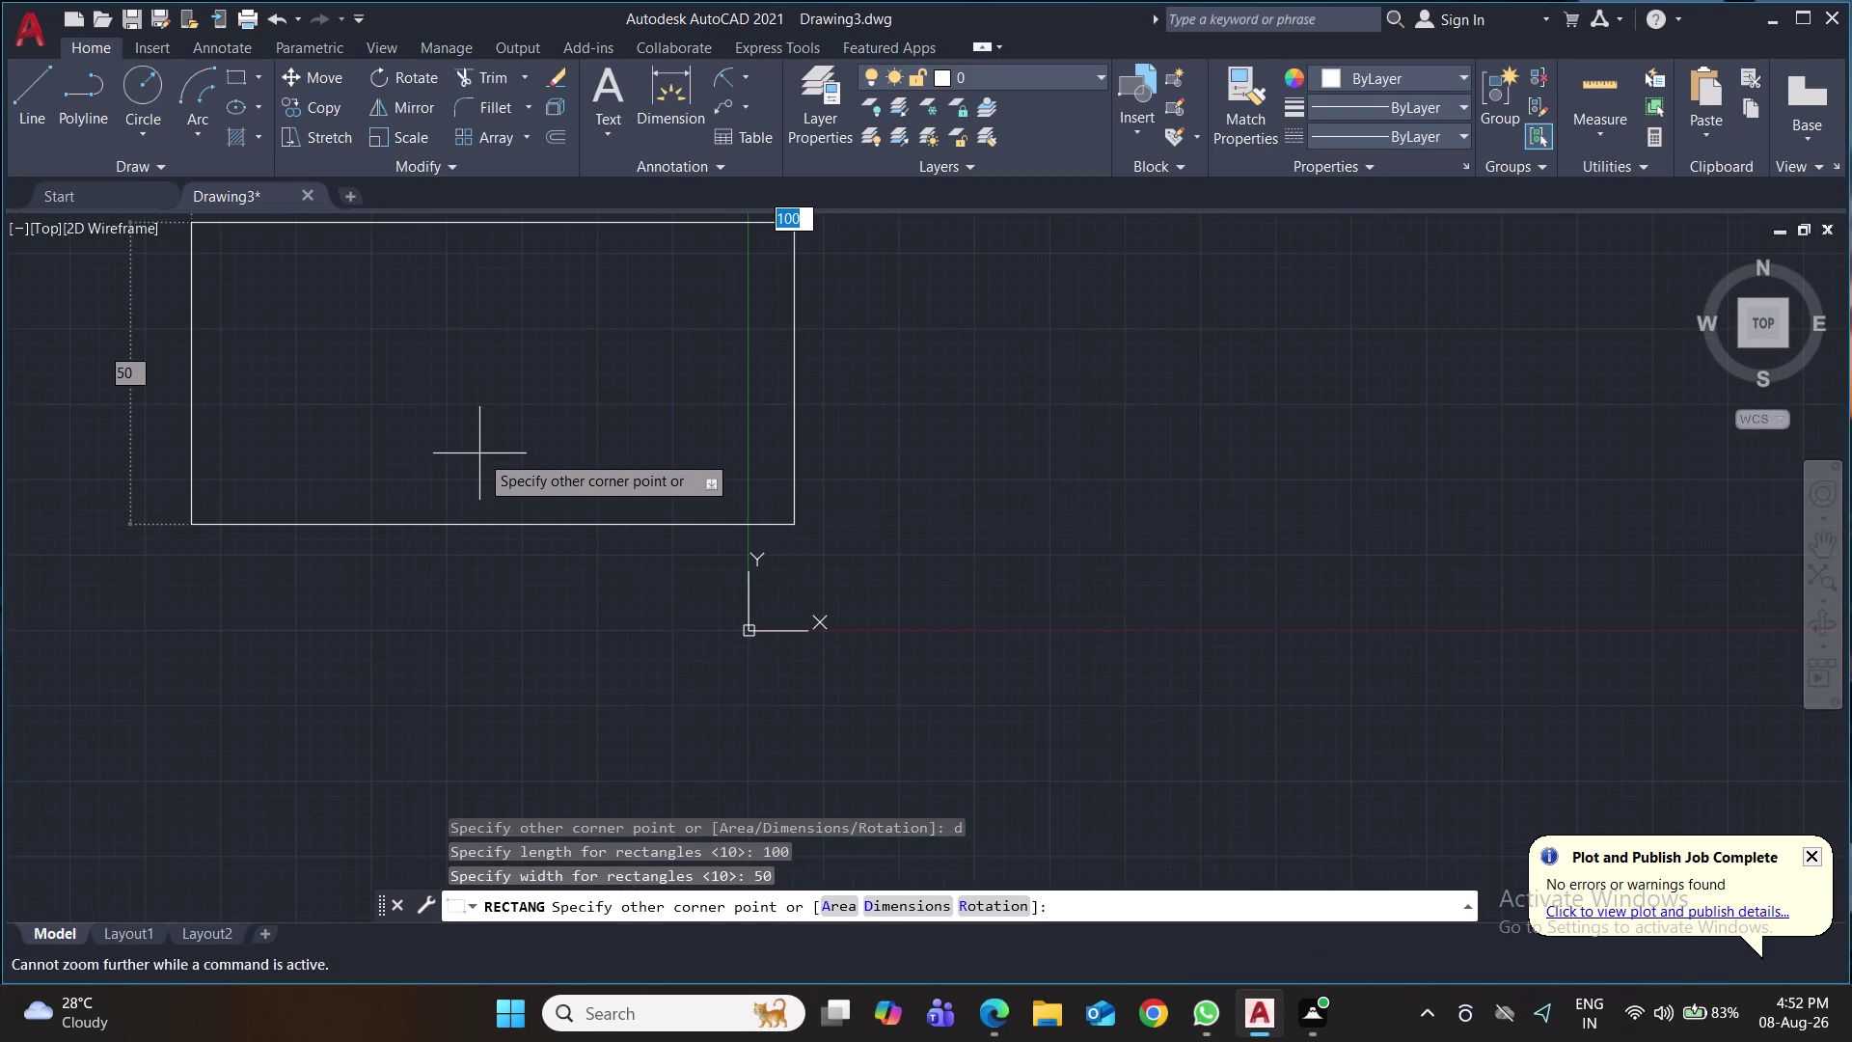
scroll(down, 3)
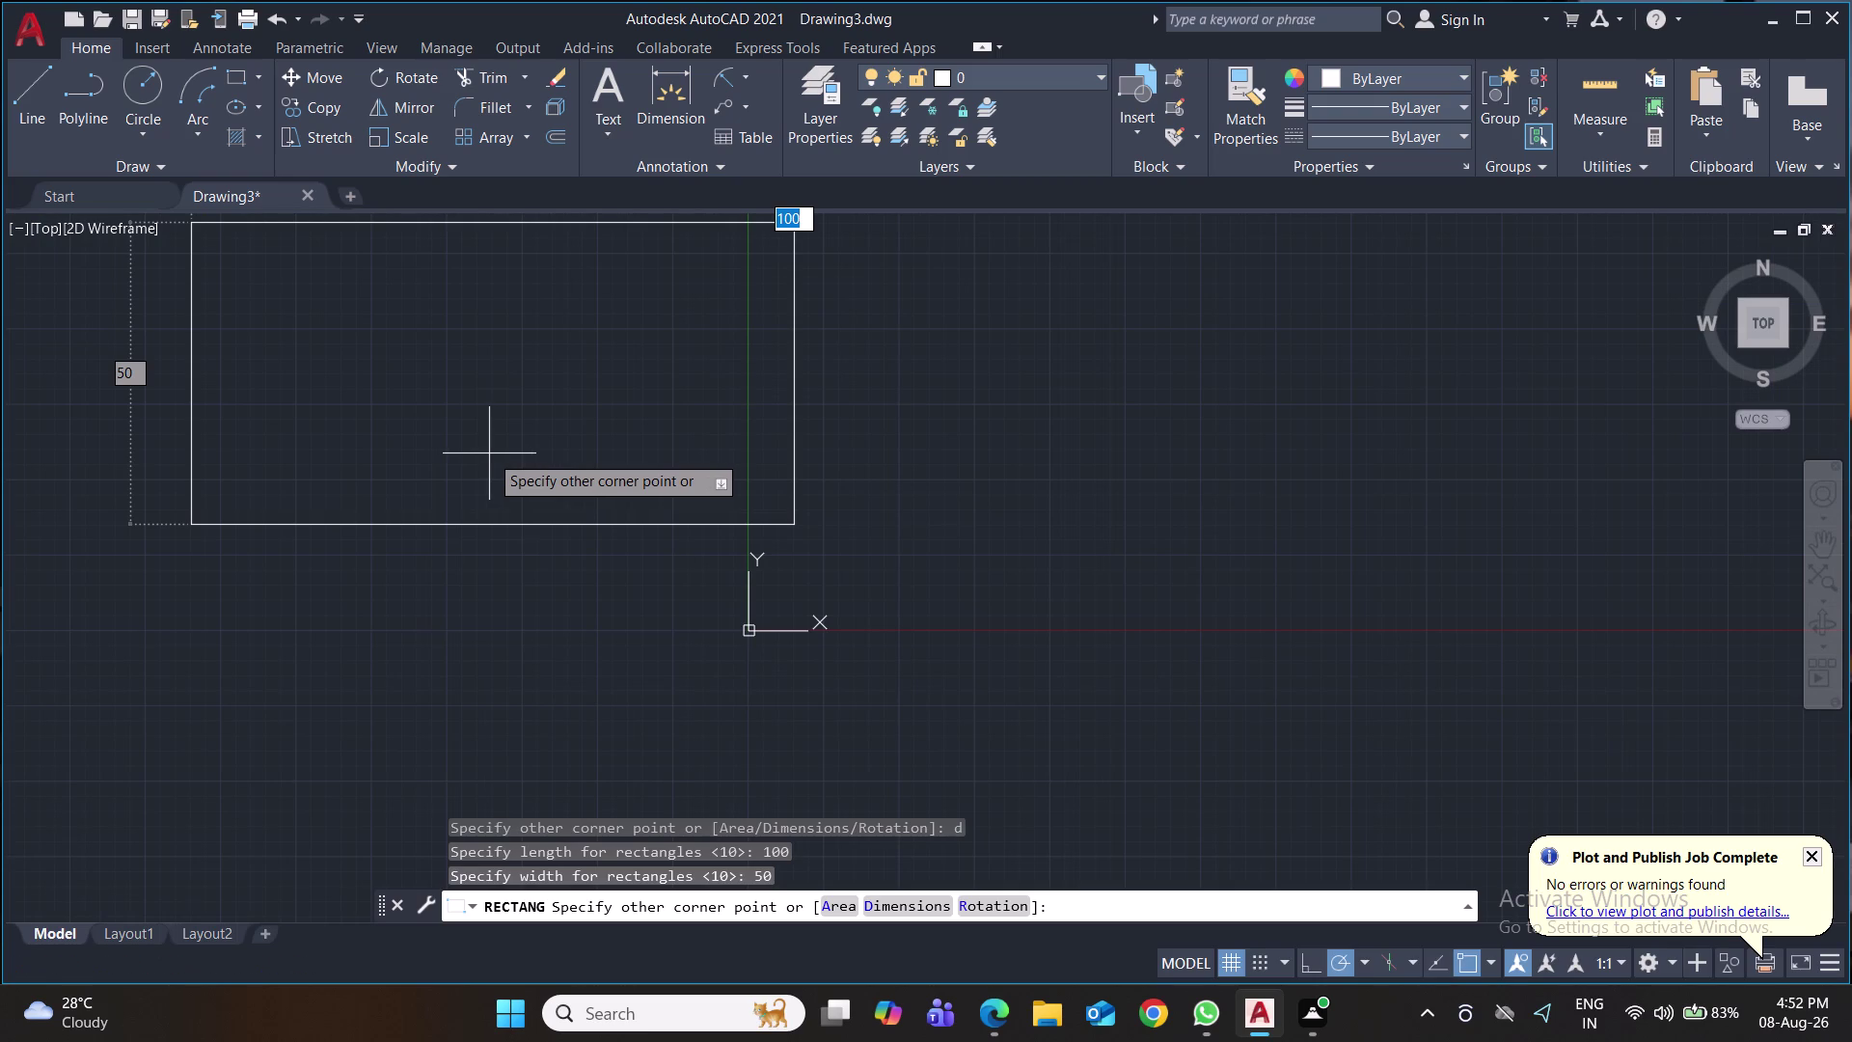
click(489, 454)
Move the UCS origin to the lower-left of the view and recentre on the rectangle.
click(753, 631)
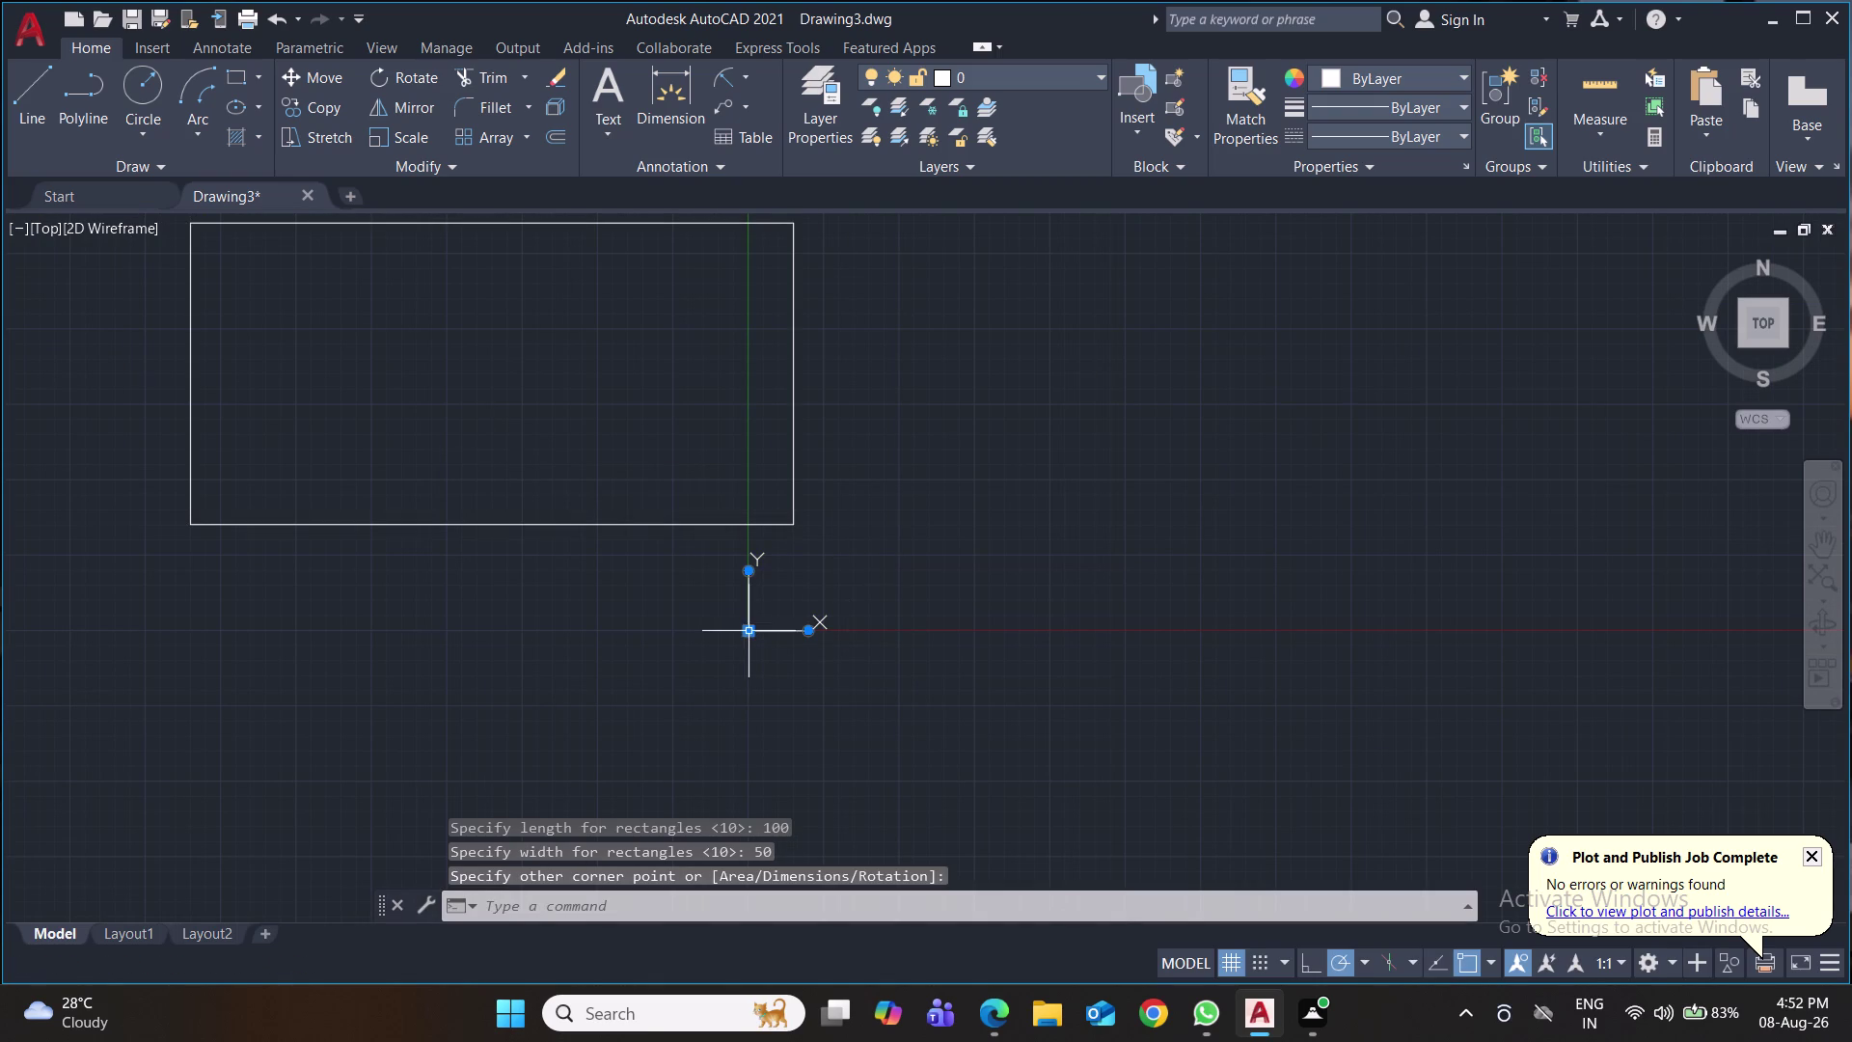
drag(754, 631, 736, 639)
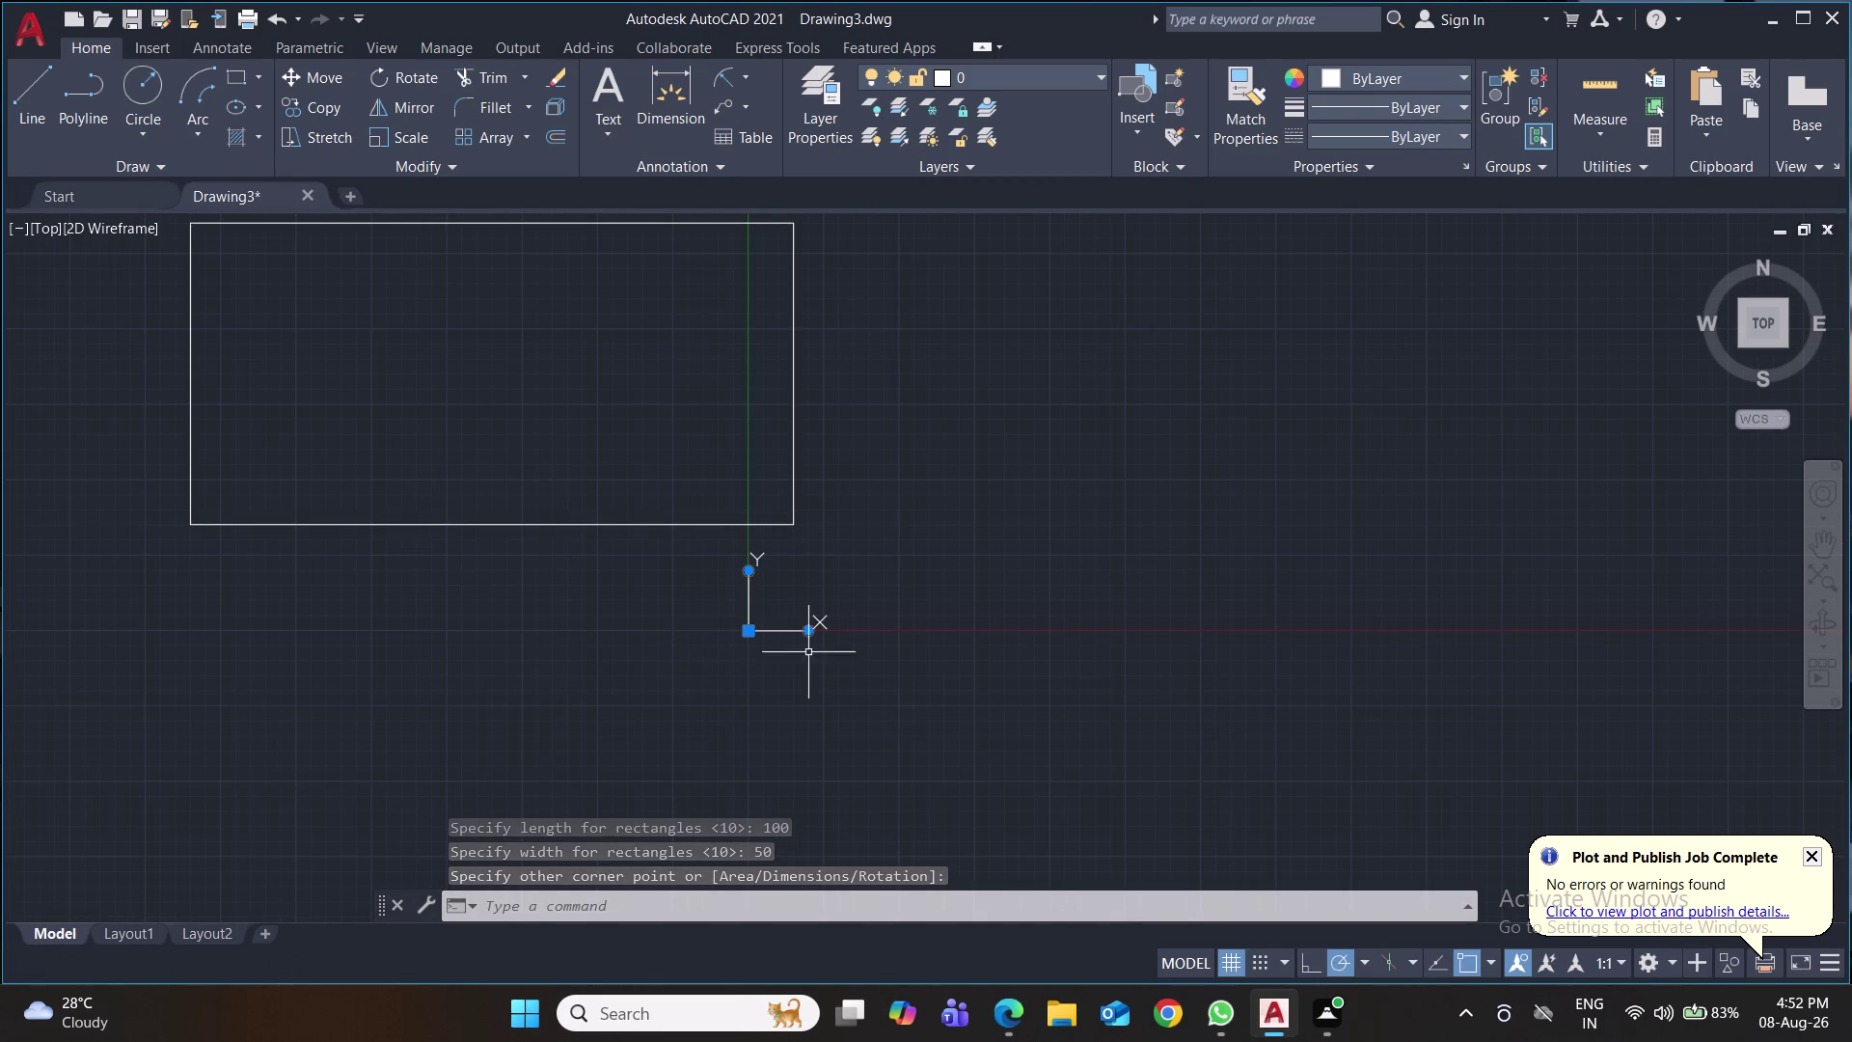
click(744, 632)
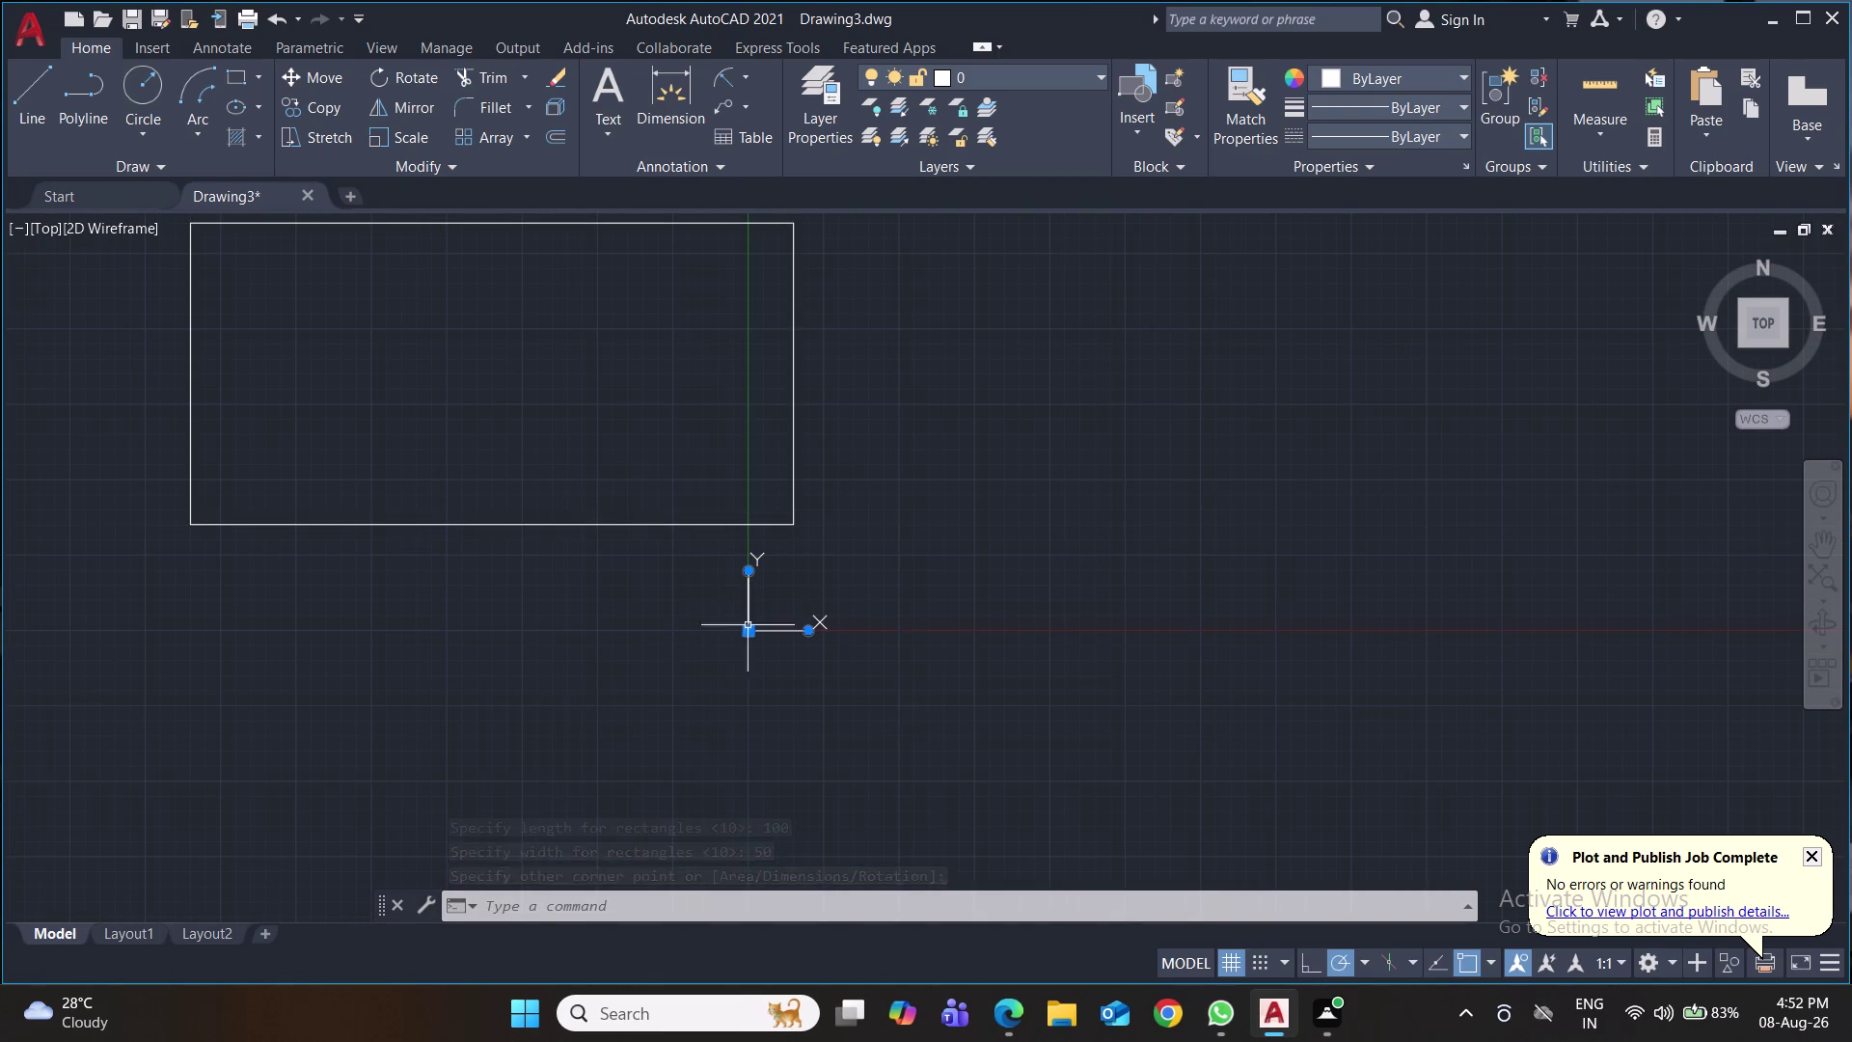
drag(747, 628, 136, 843)
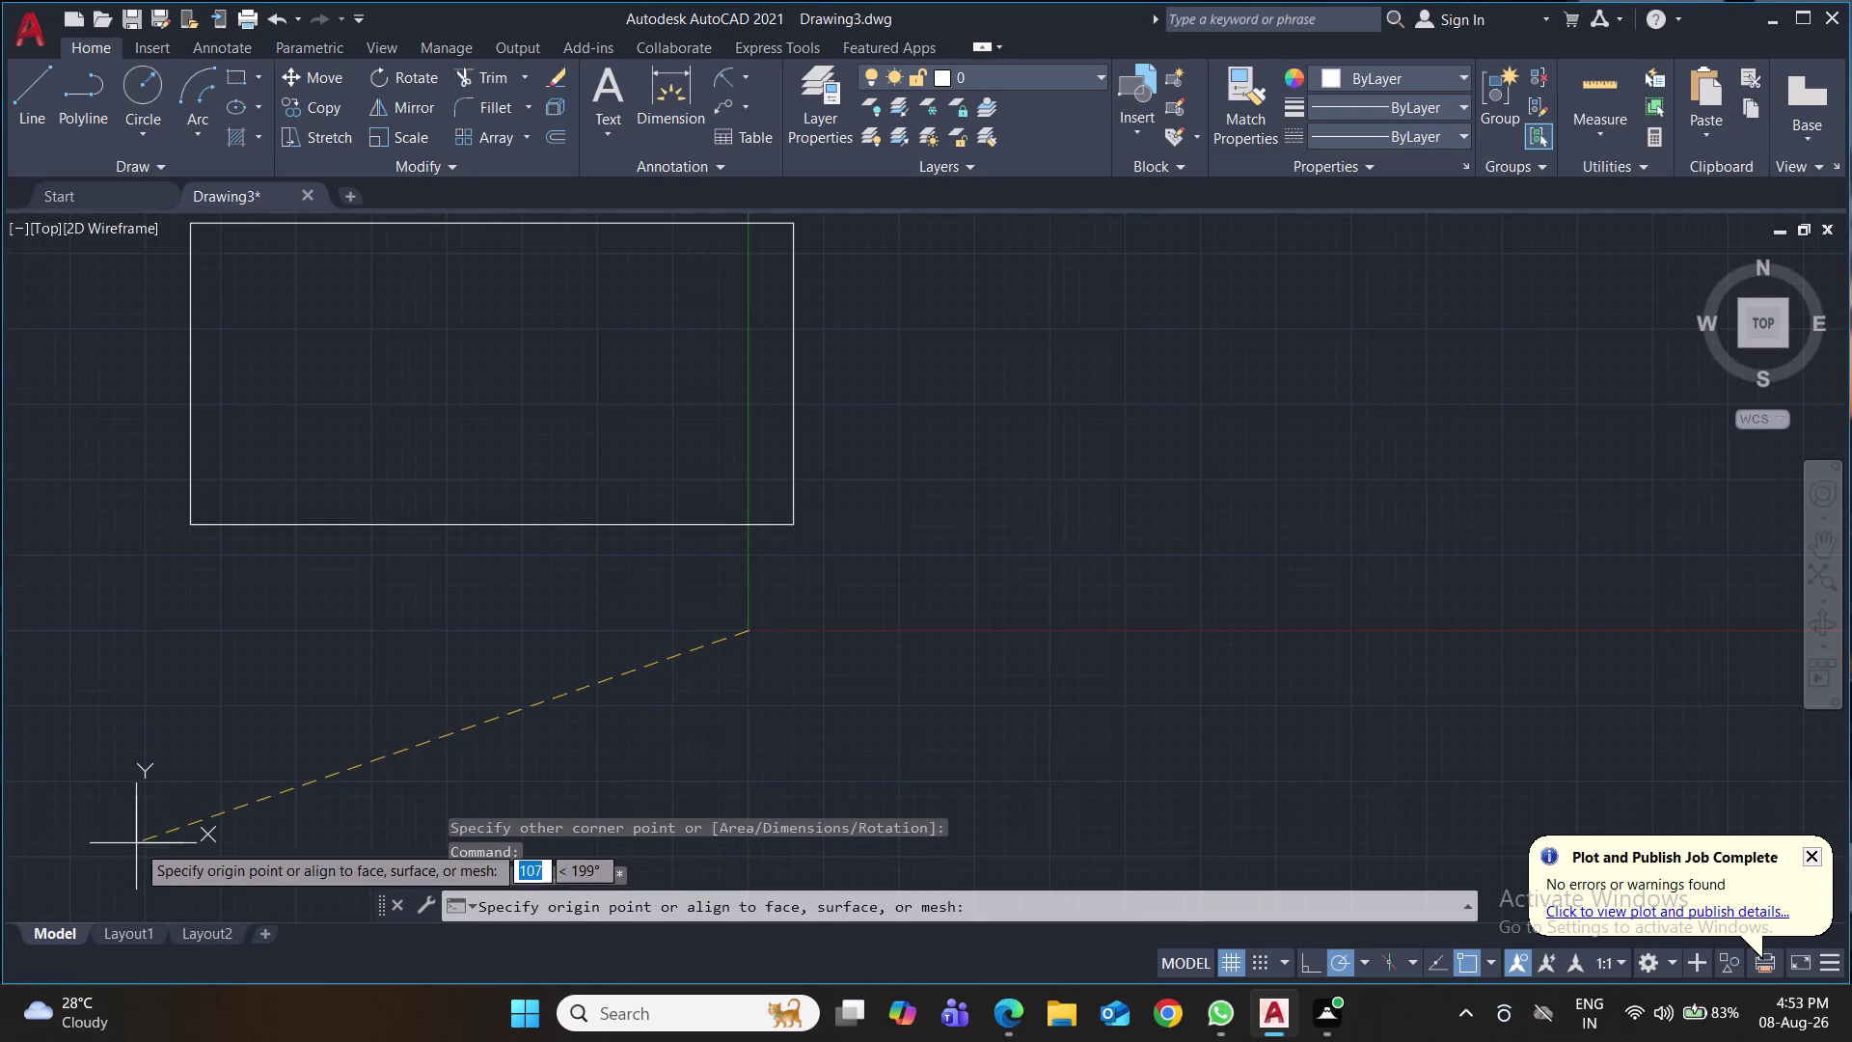
drag(136, 843, 136, 852)
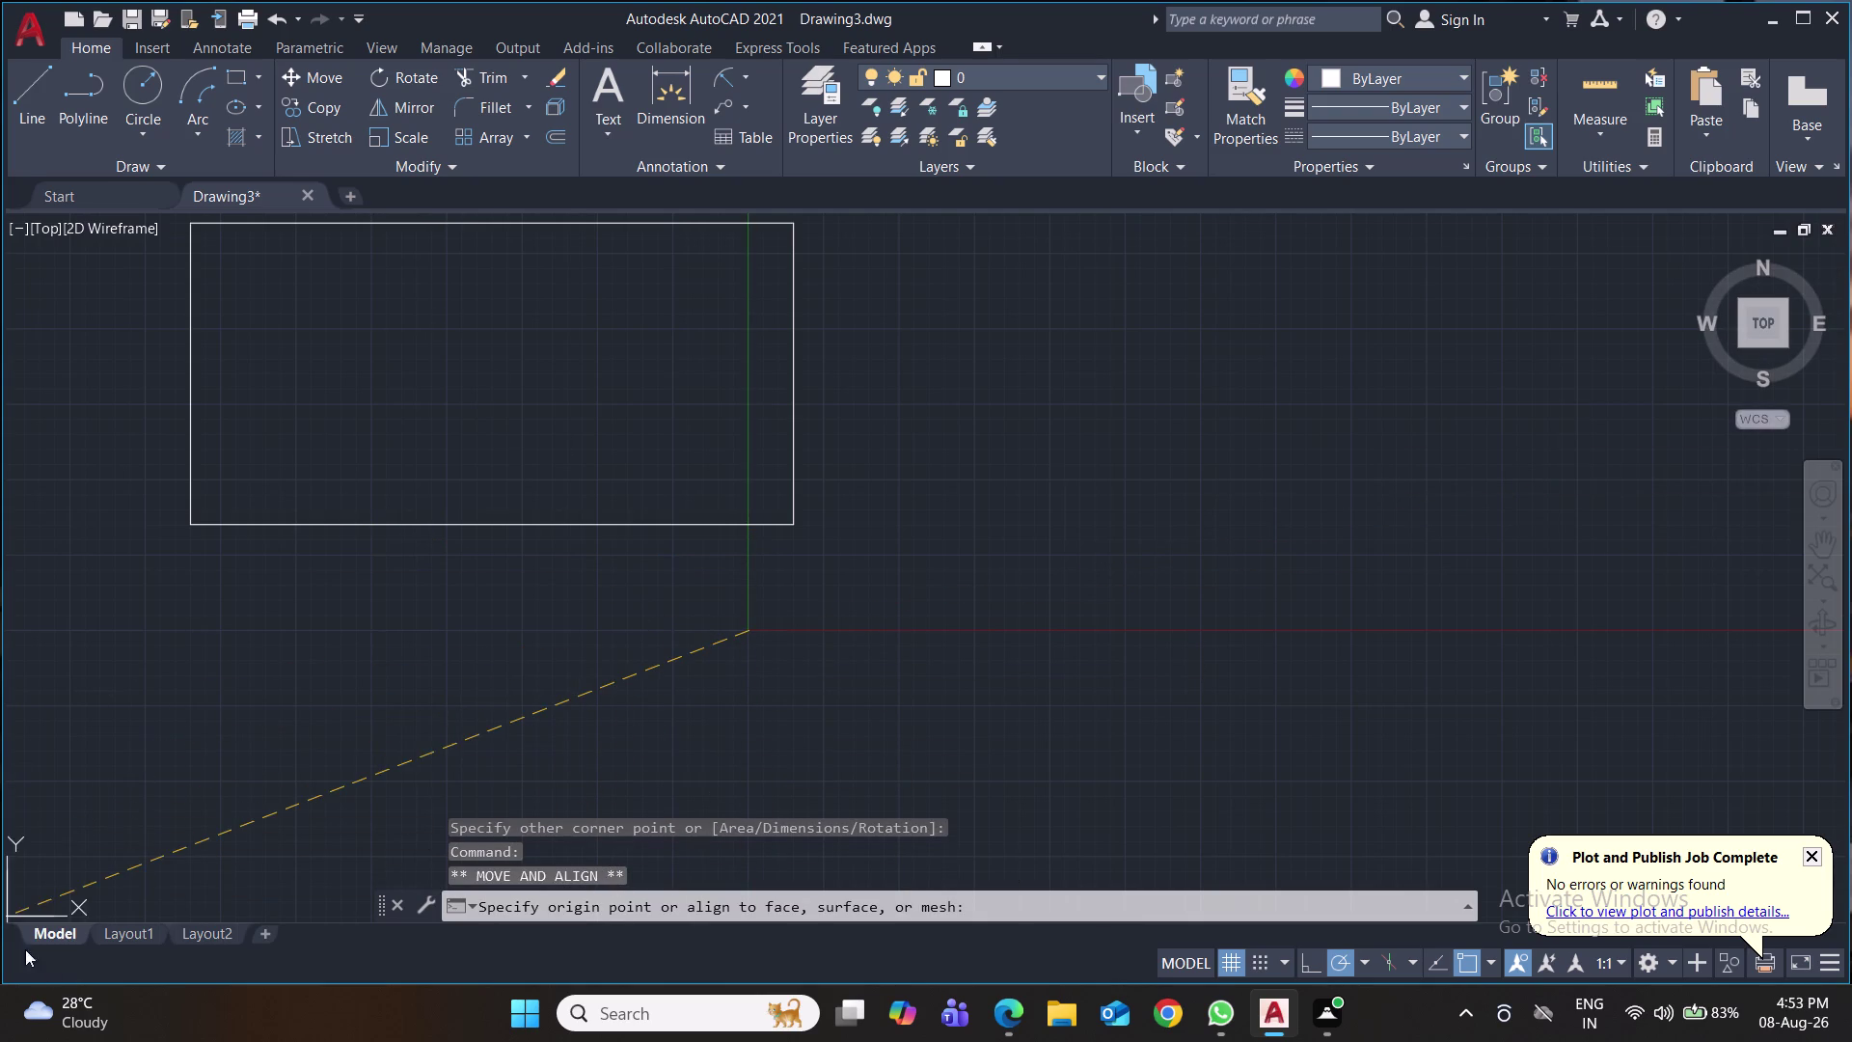
click(9, 908)
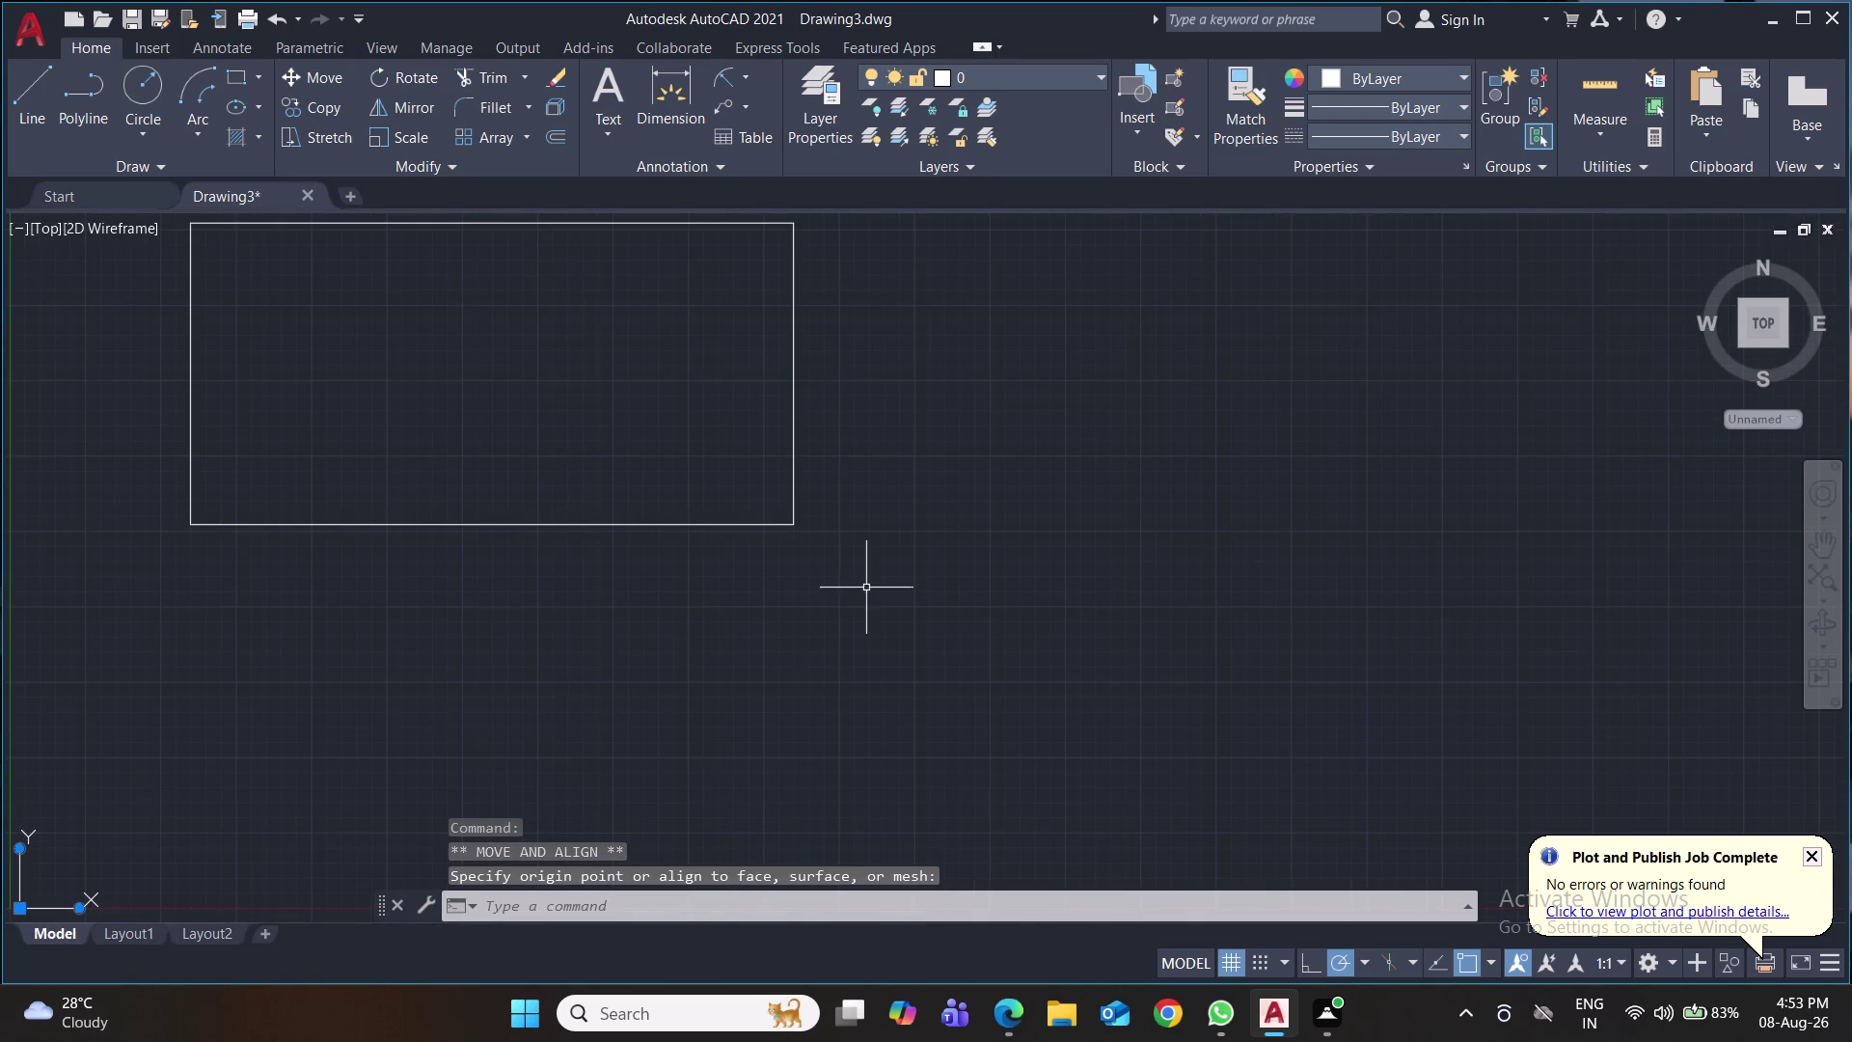
middle_drag(867, 587, 925, 640)
scroll(down, 3)
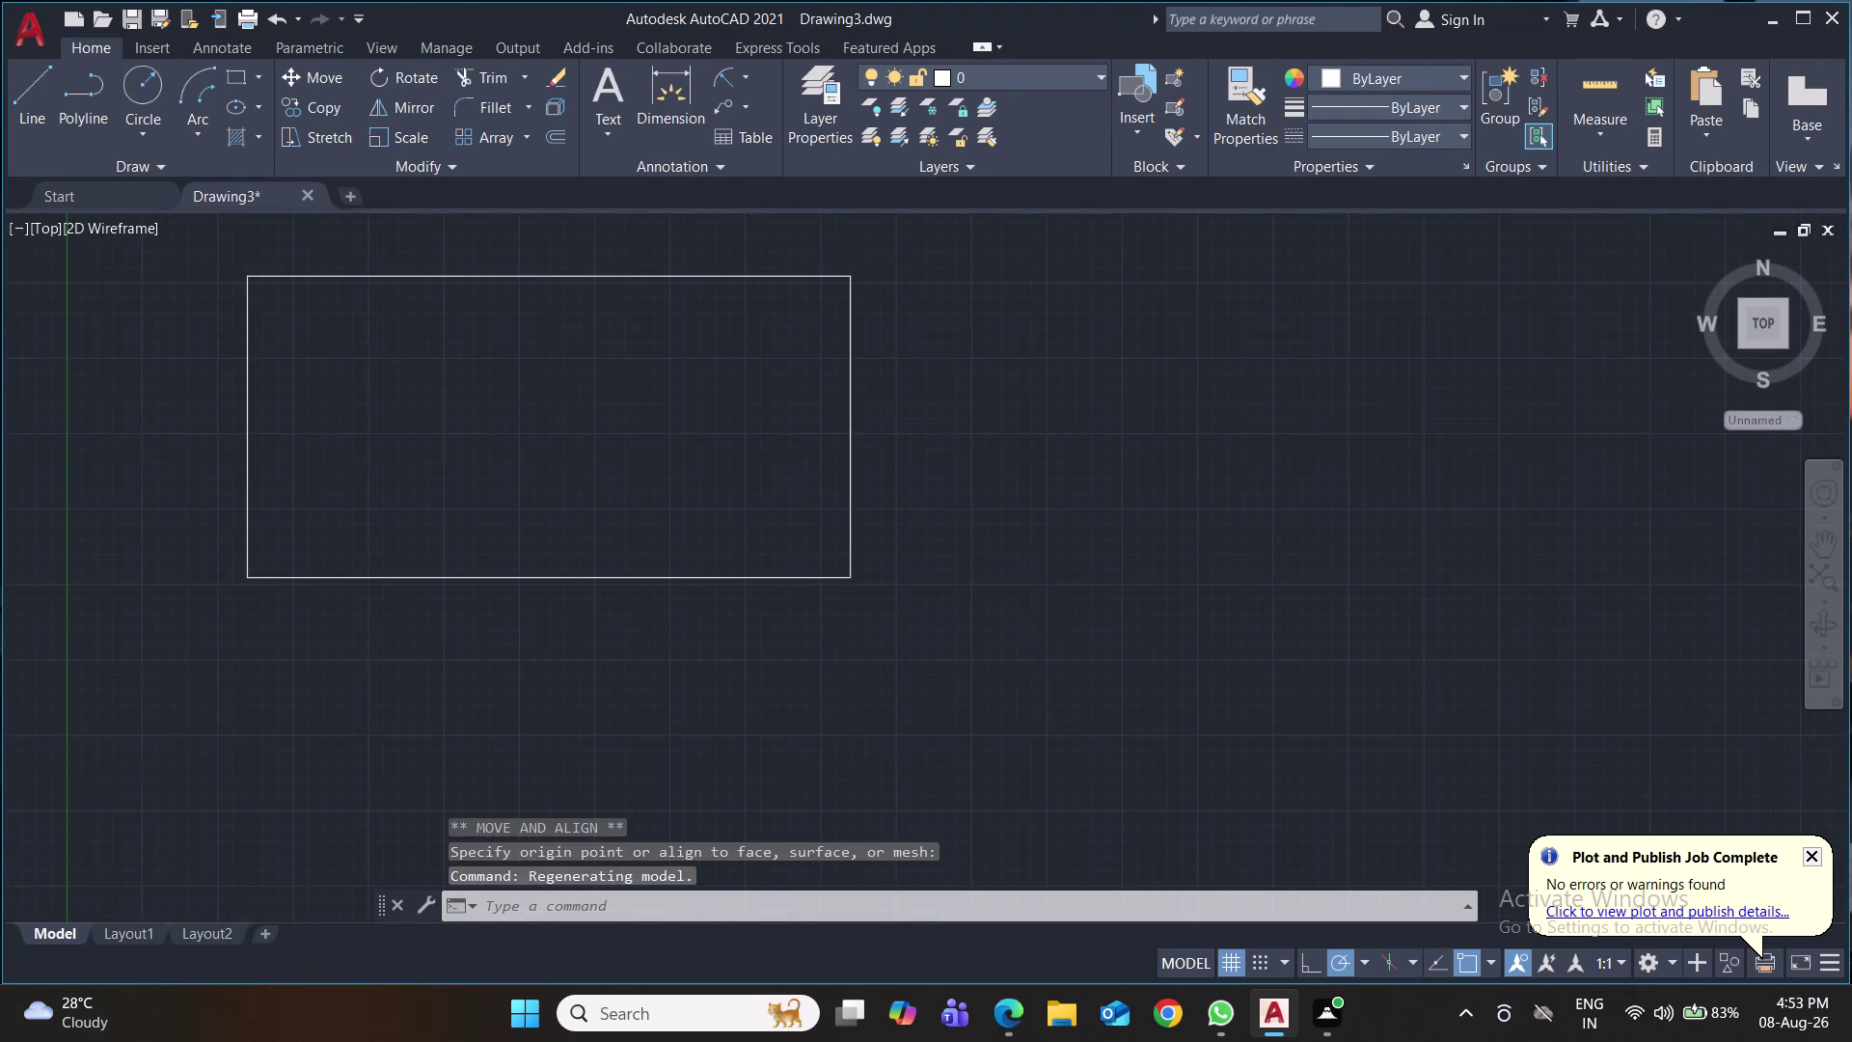
middle_drag(986, 595, 942, 499)
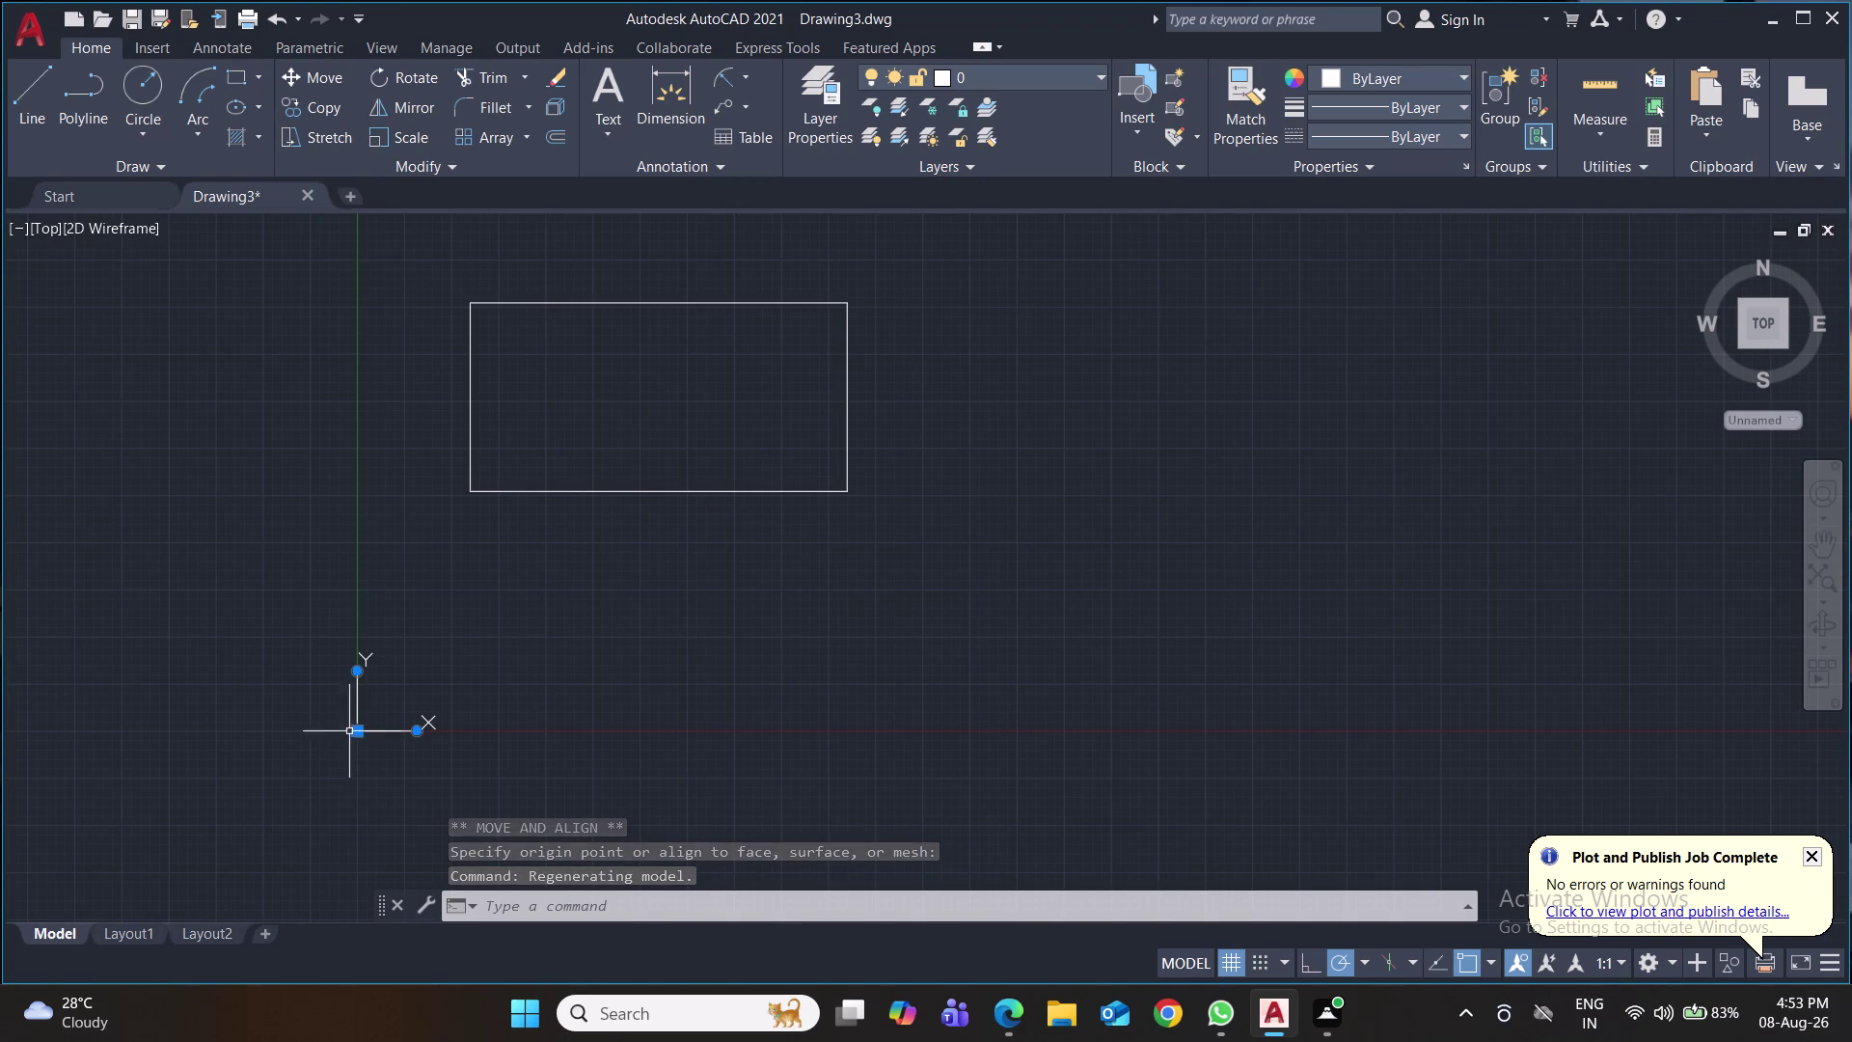
click(353, 730)
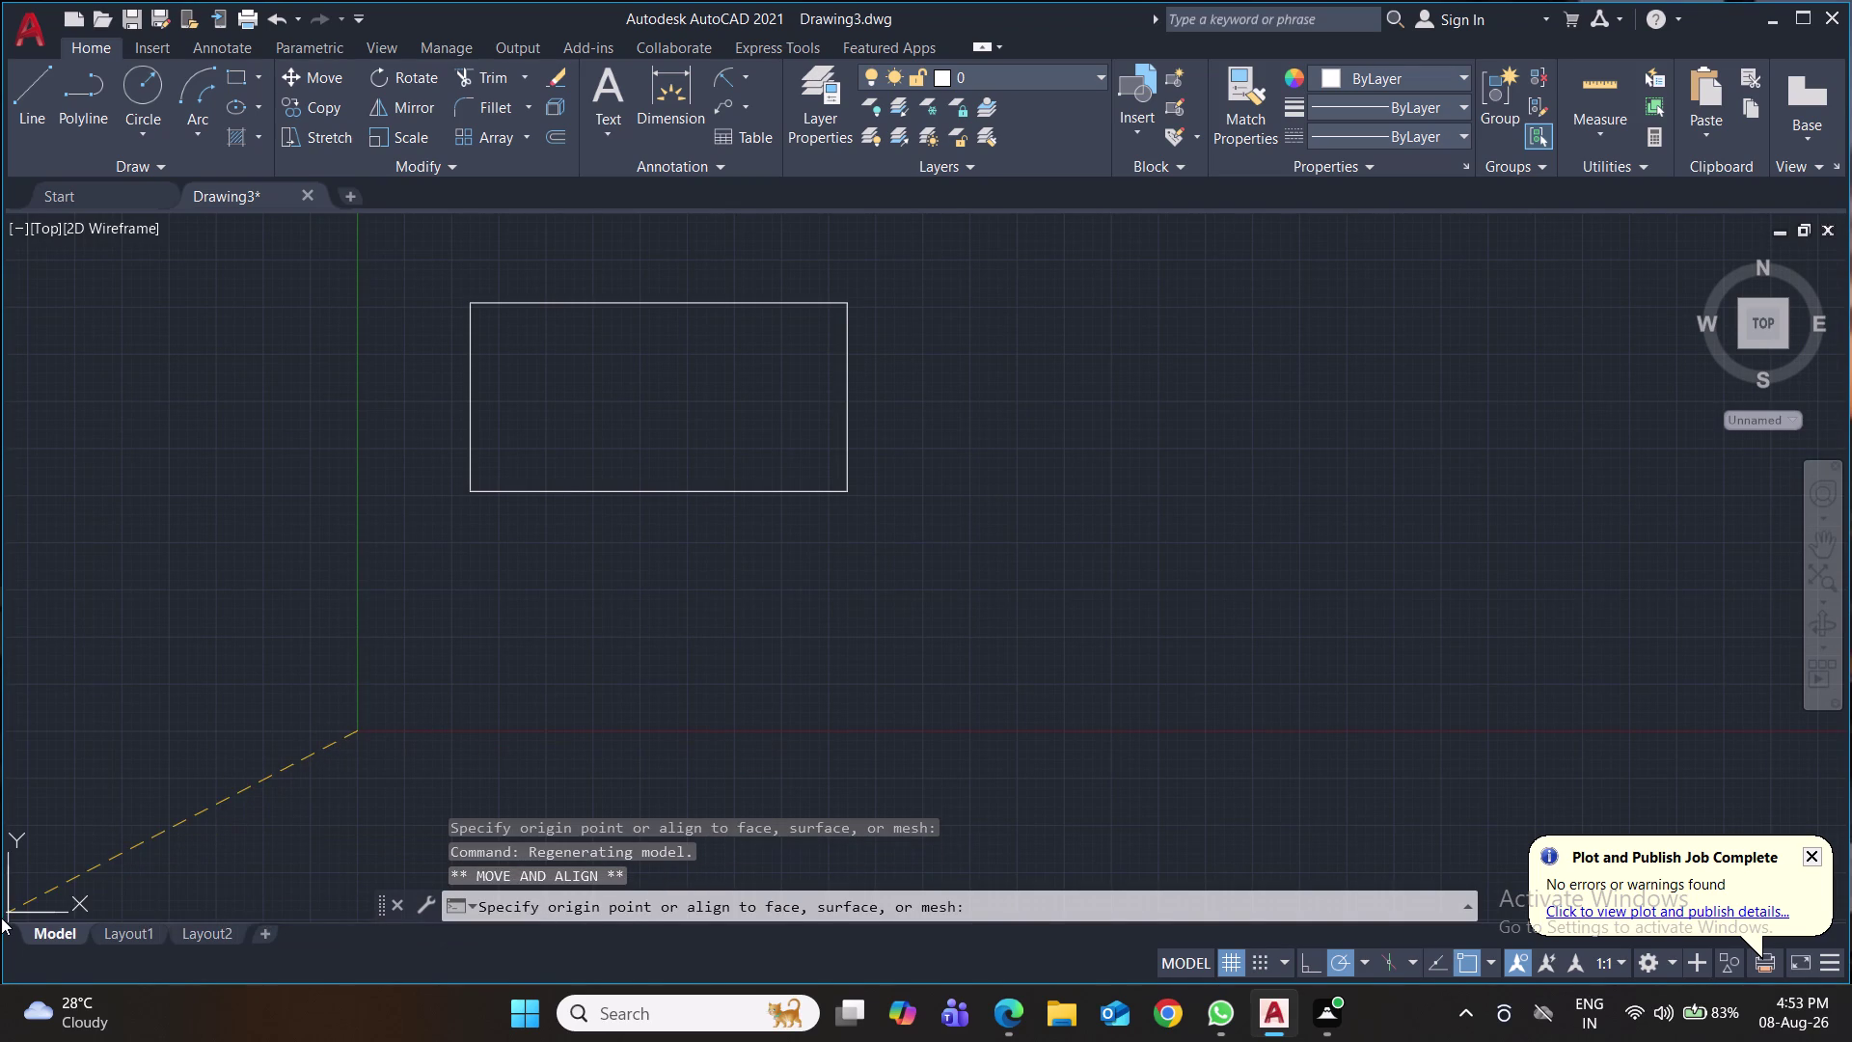
click(0, 917)
Save the drawing and show the list of dimension types.
key(ctrl+s)
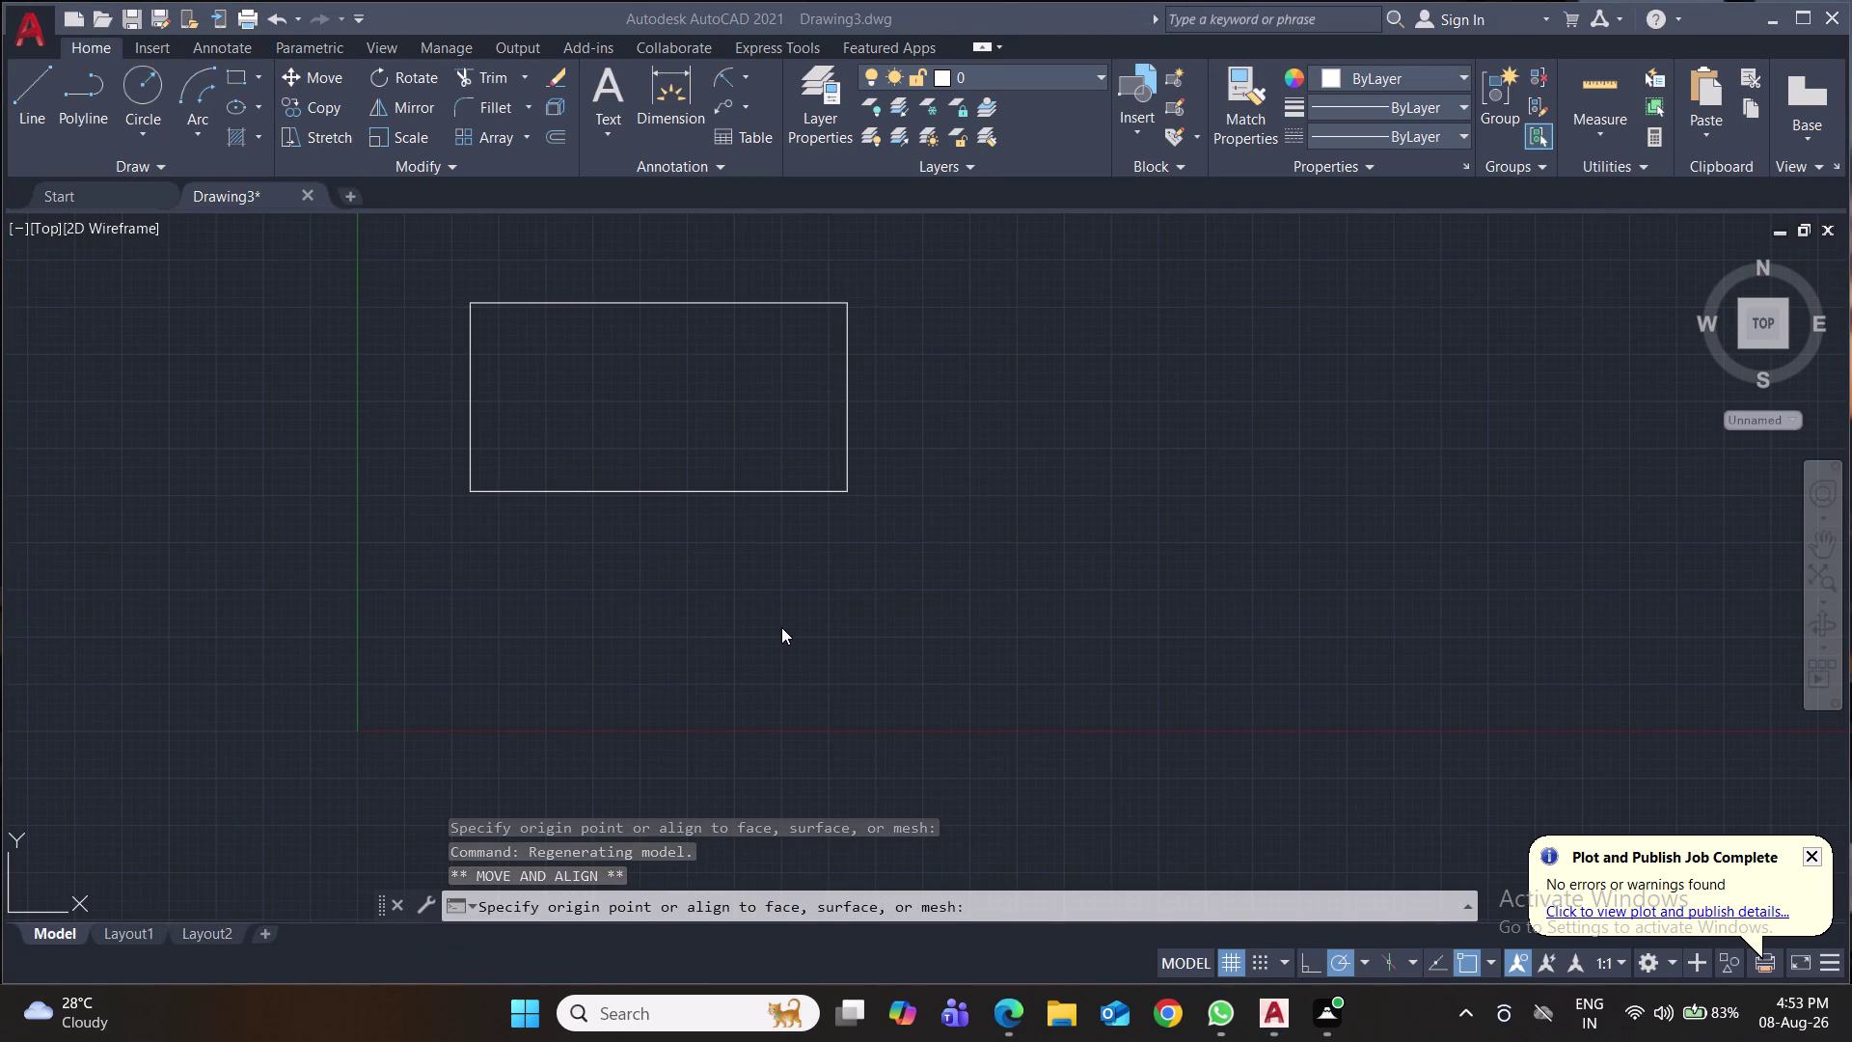
click(750, 86)
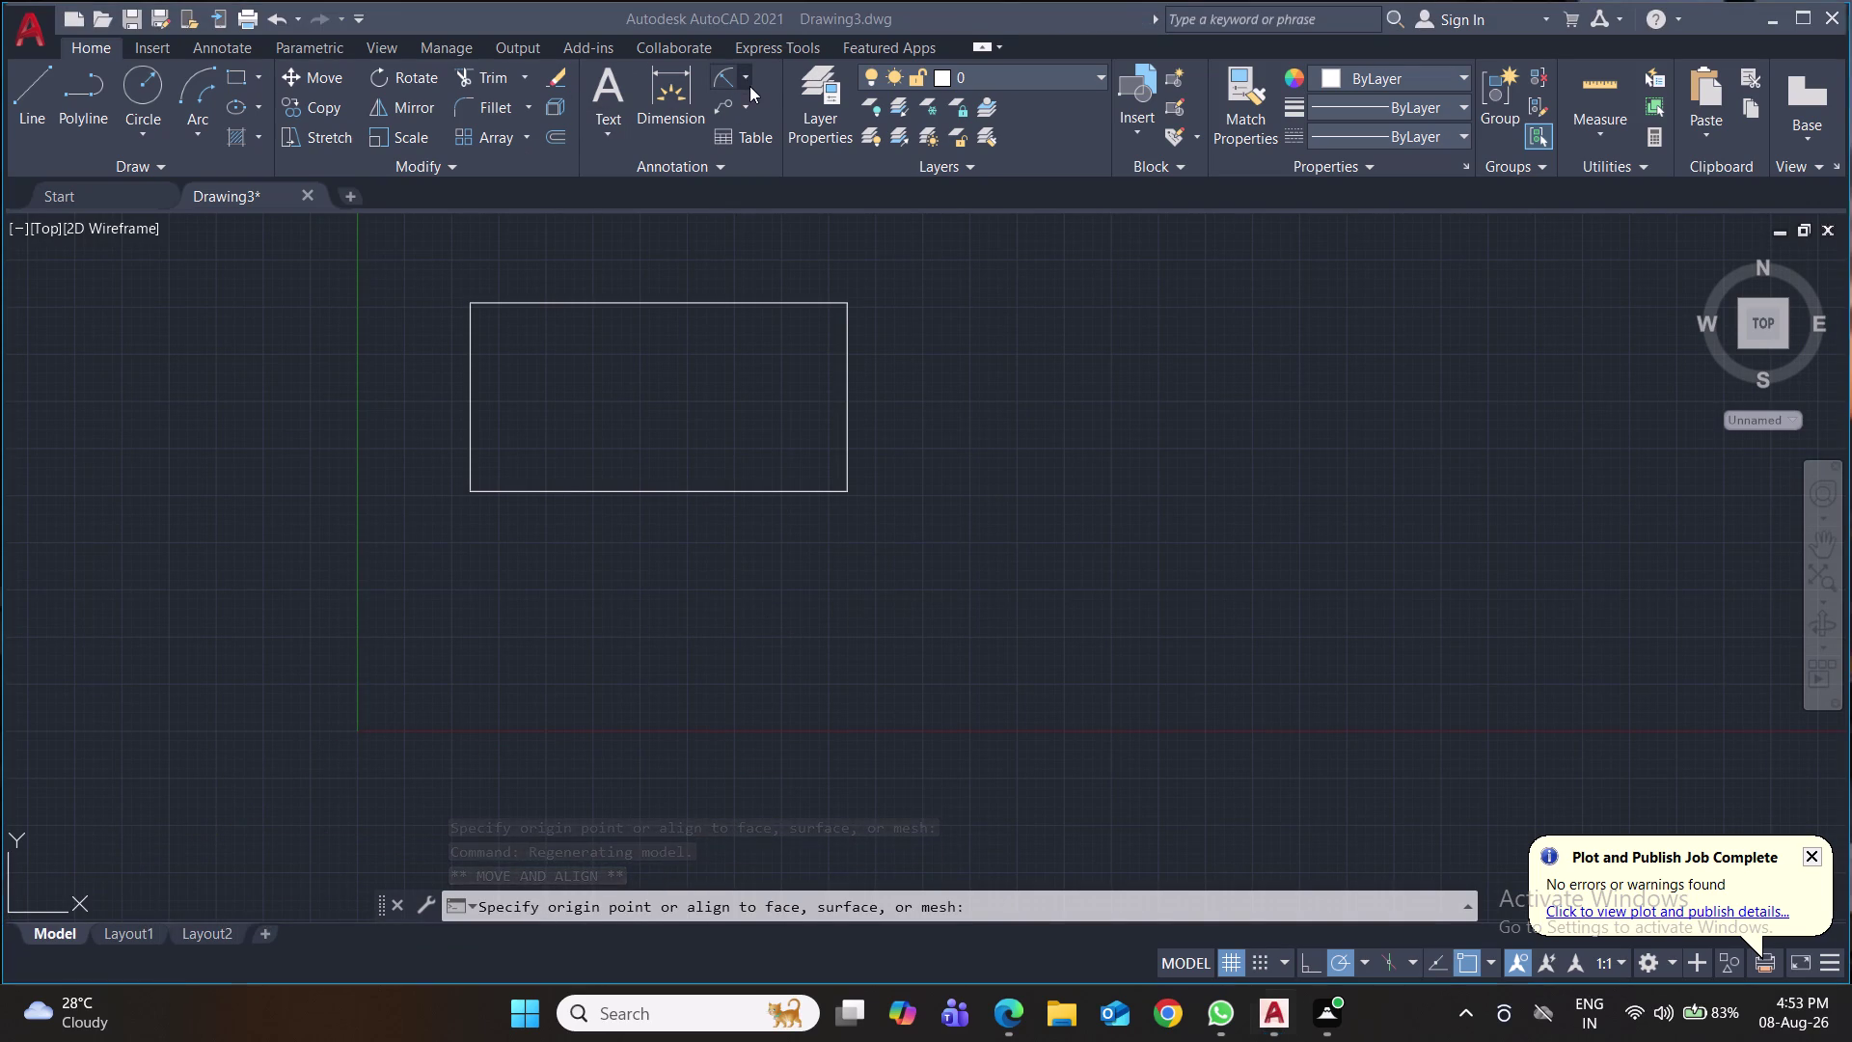
click(744, 75)
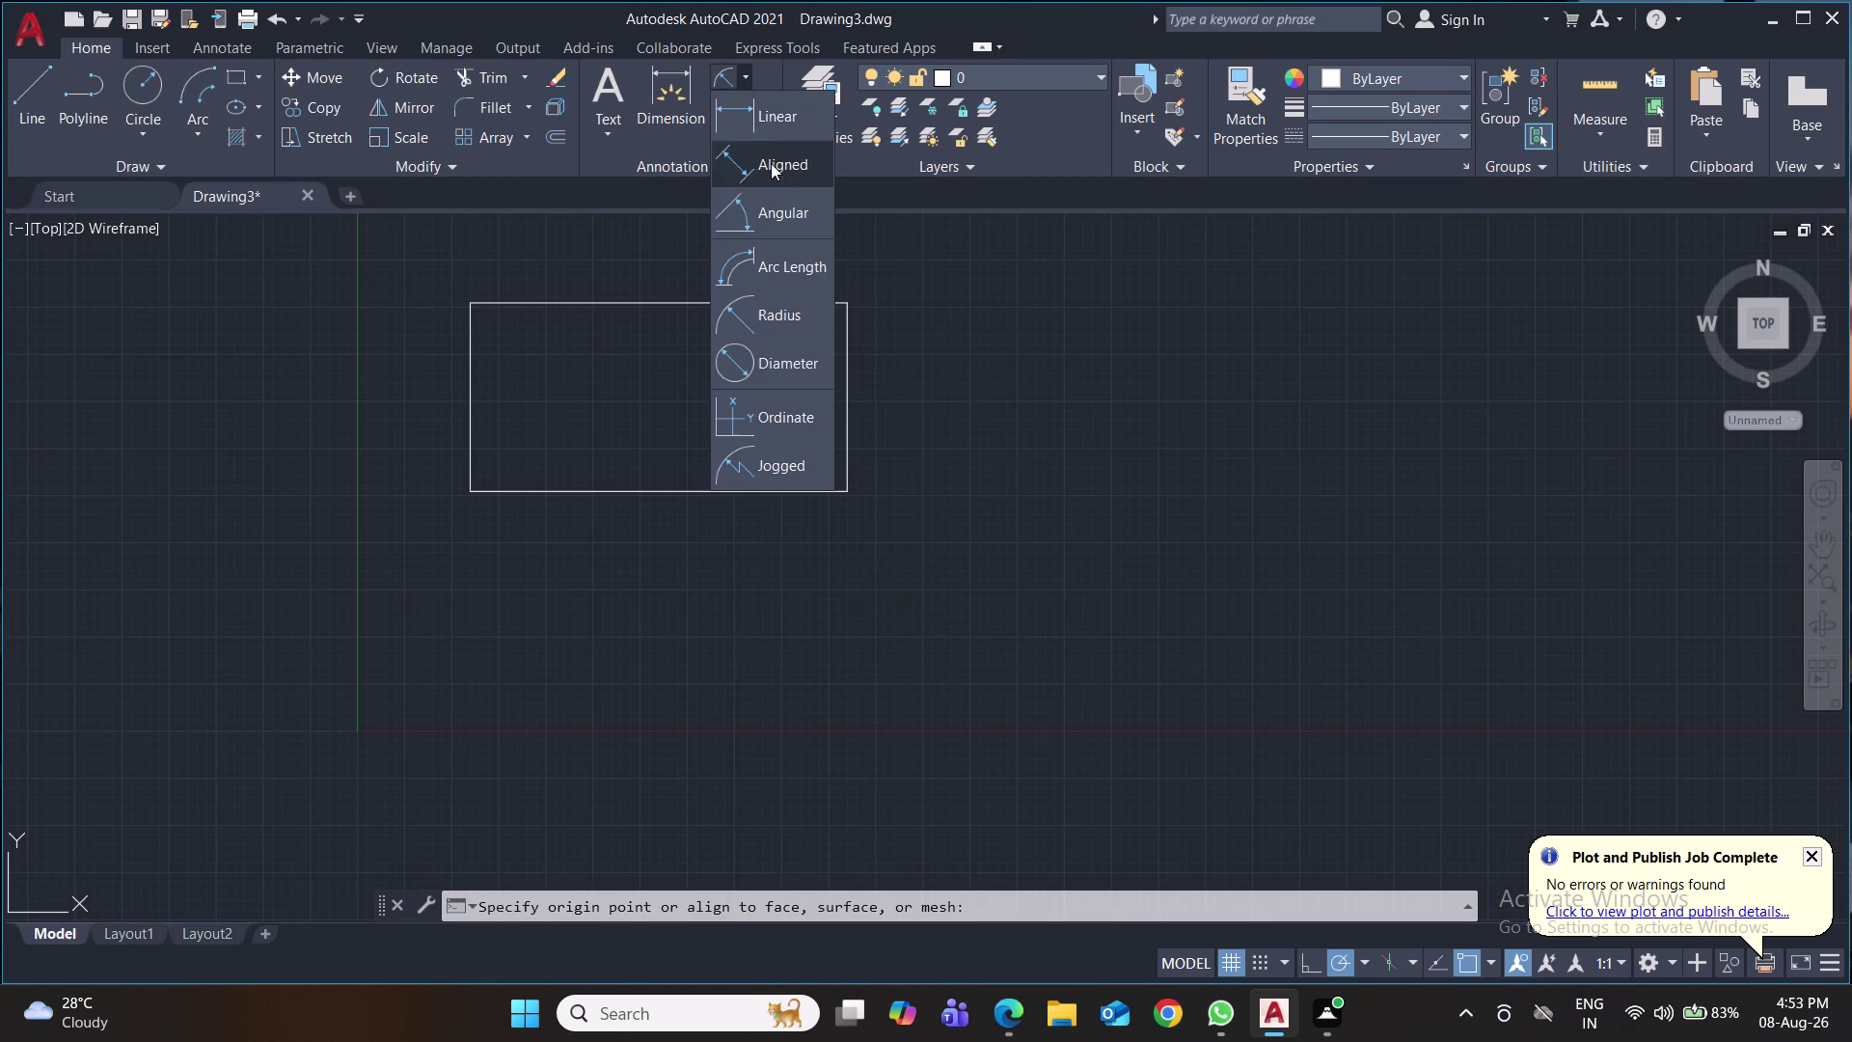
Add linear dimensions: 50 on the rectangle's right side and 100 along its bottom.
click(773, 123)
click(850, 307)
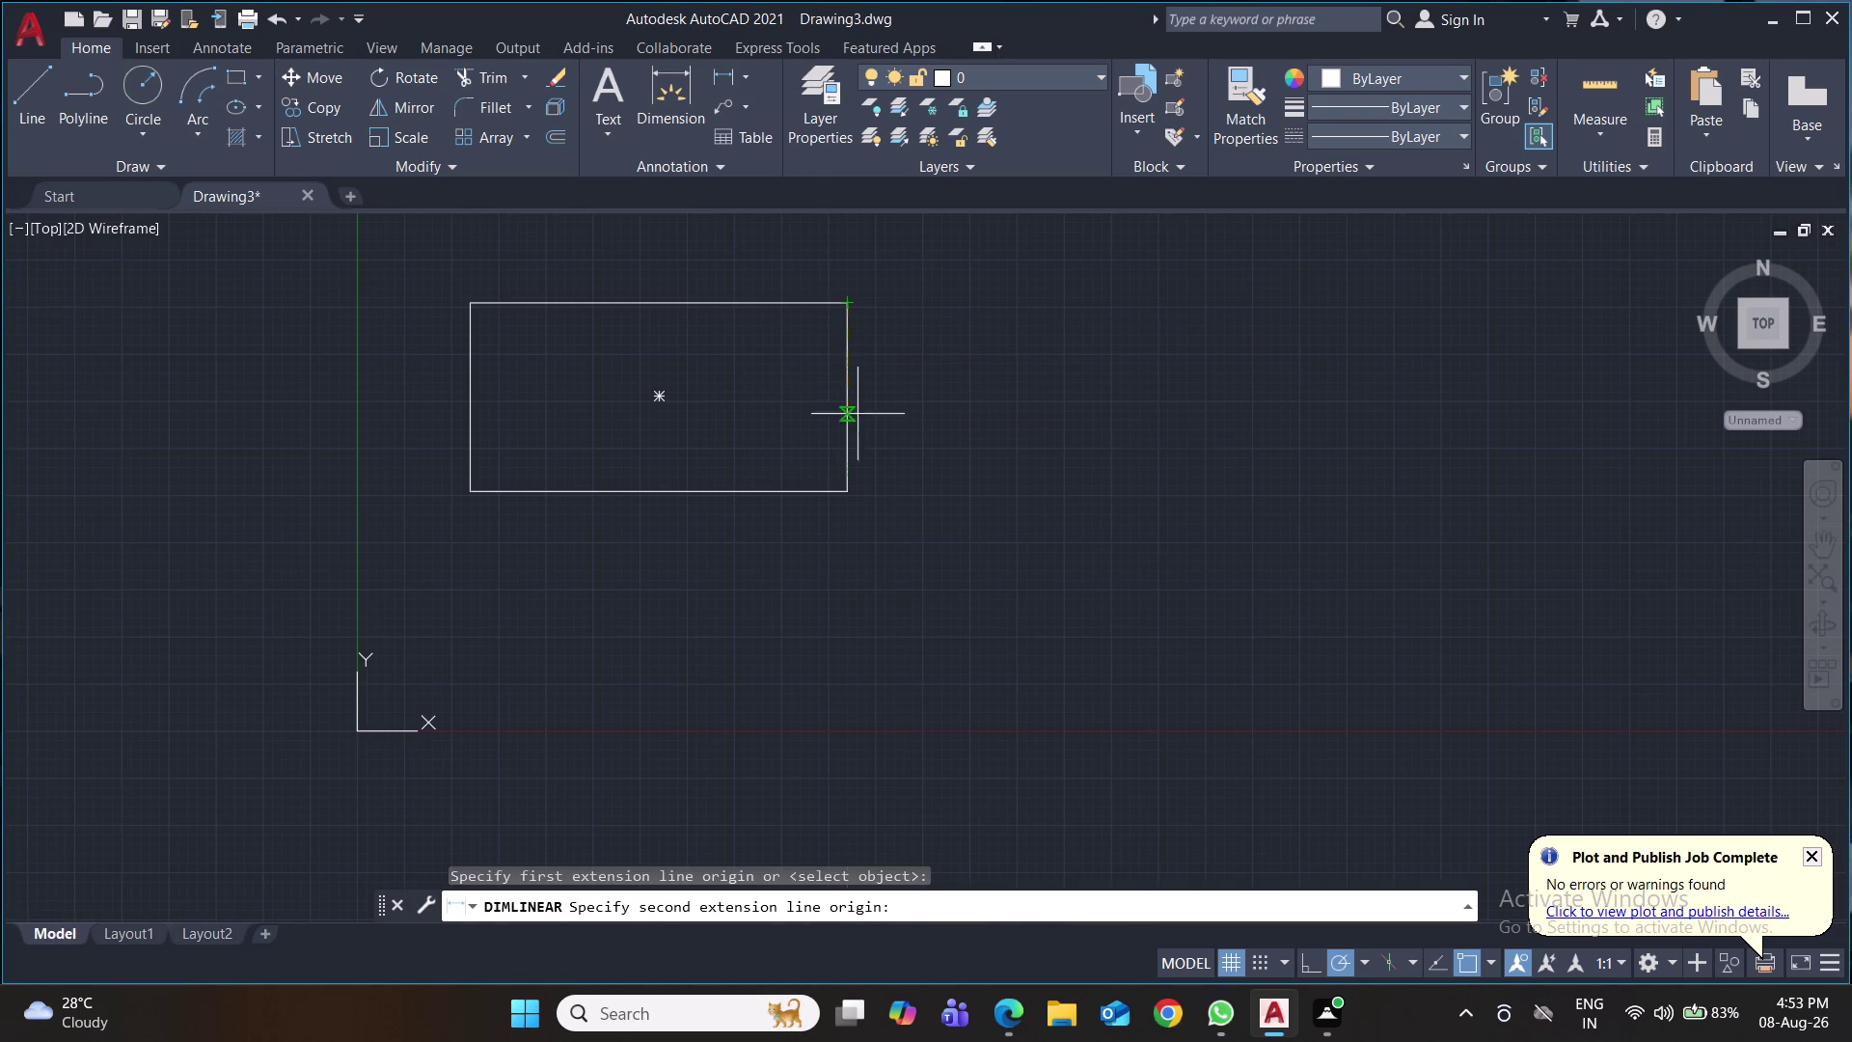
click(850, 496)
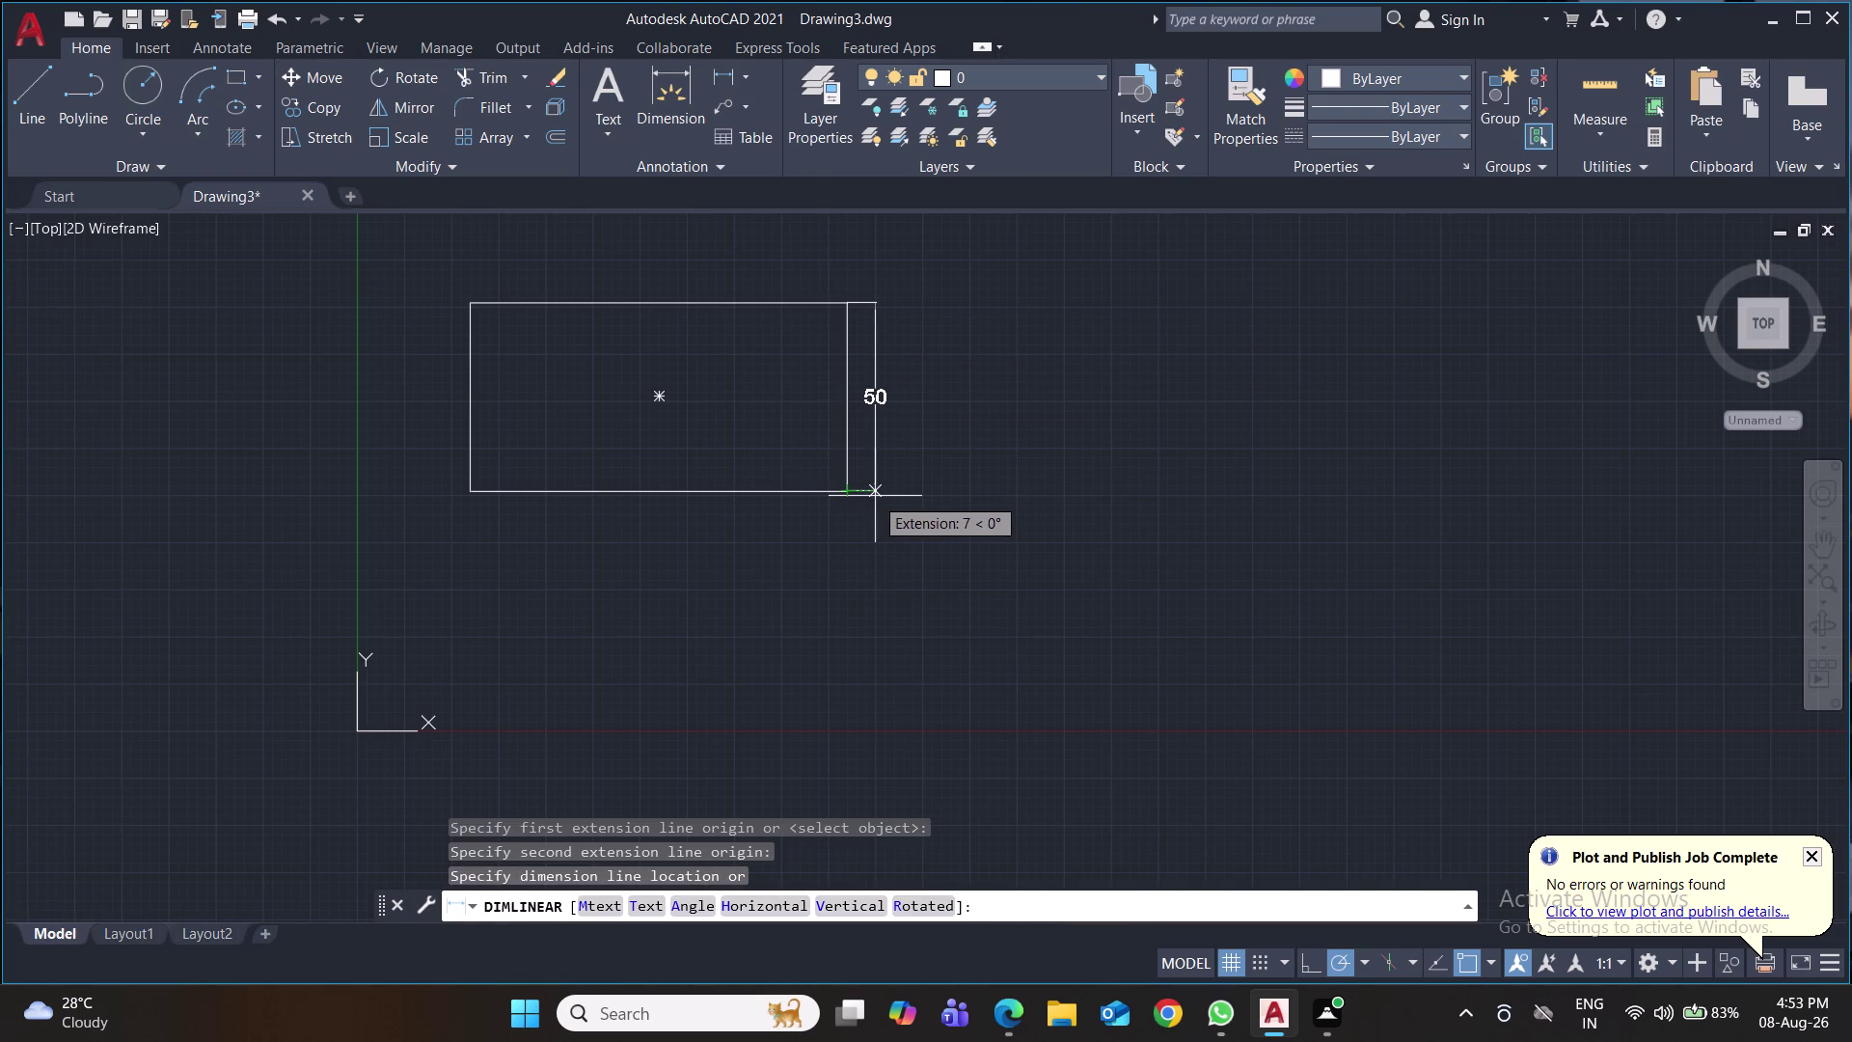
click(875, 496)
key(space)
click(848, 491)
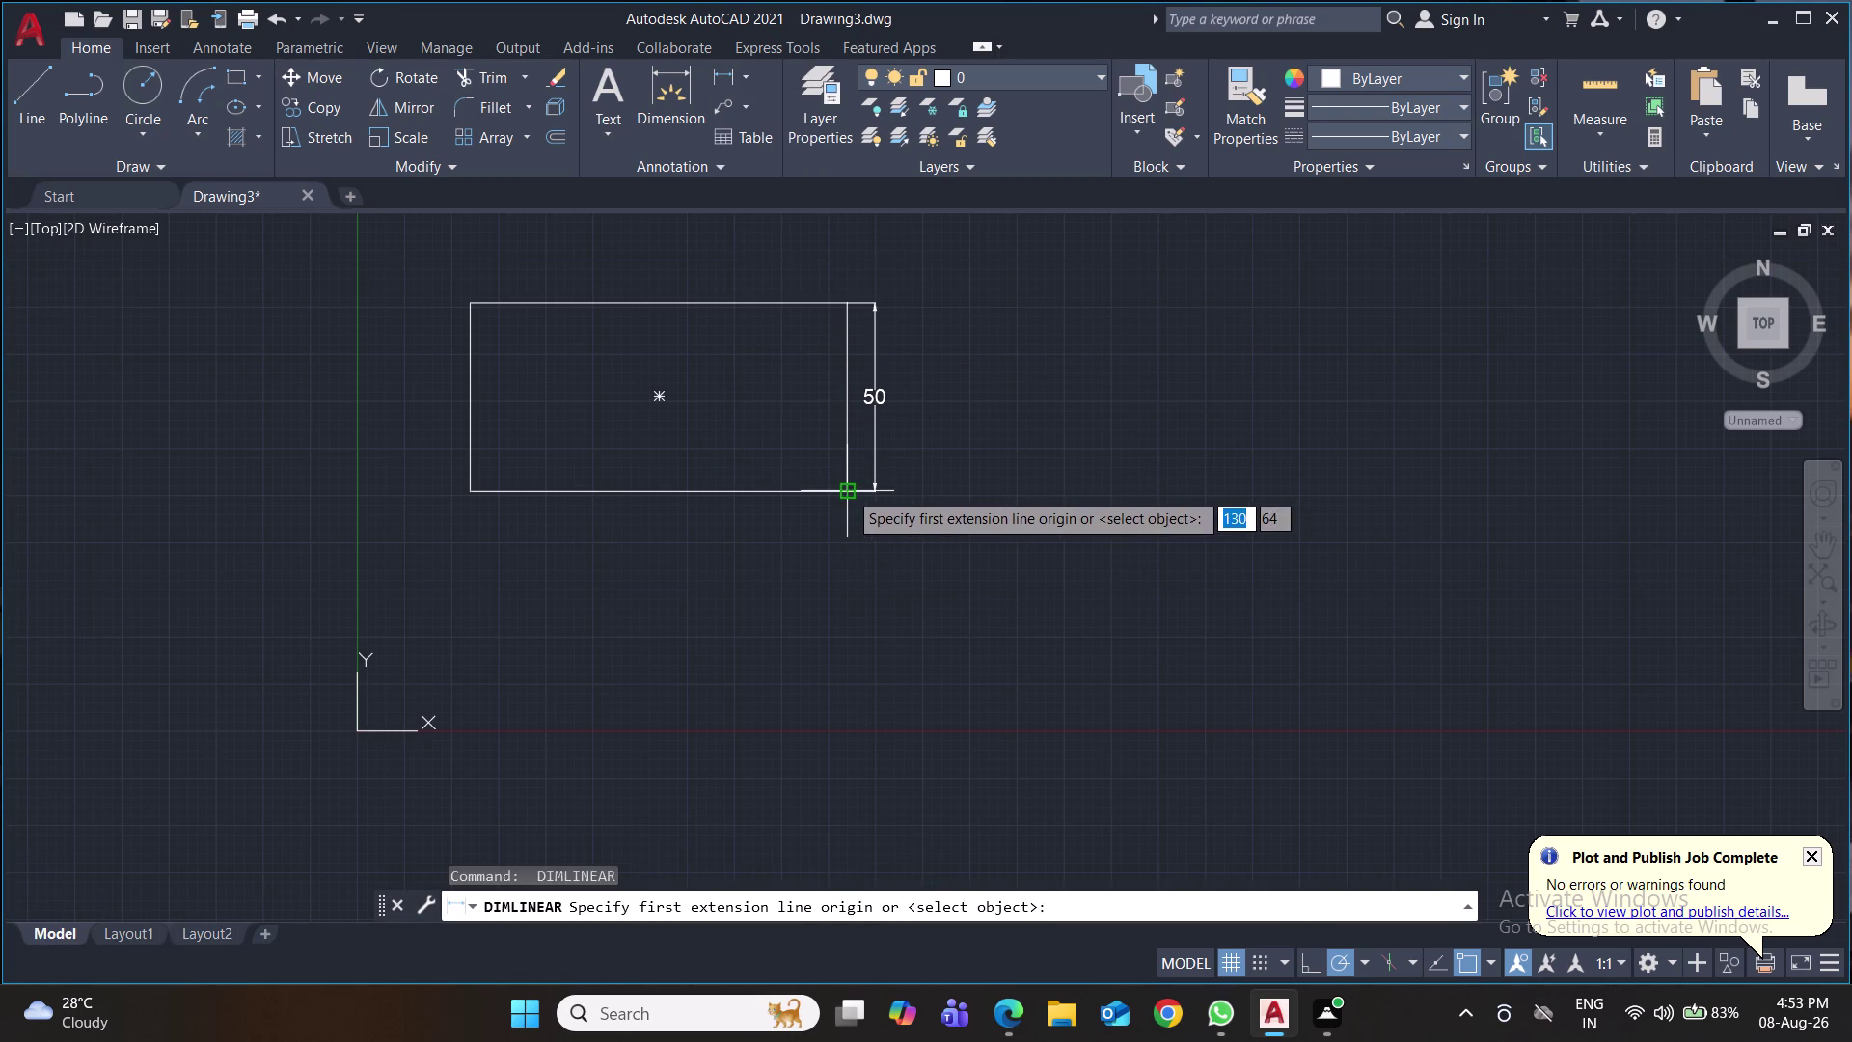
click(473, 497)
click(480, 532)
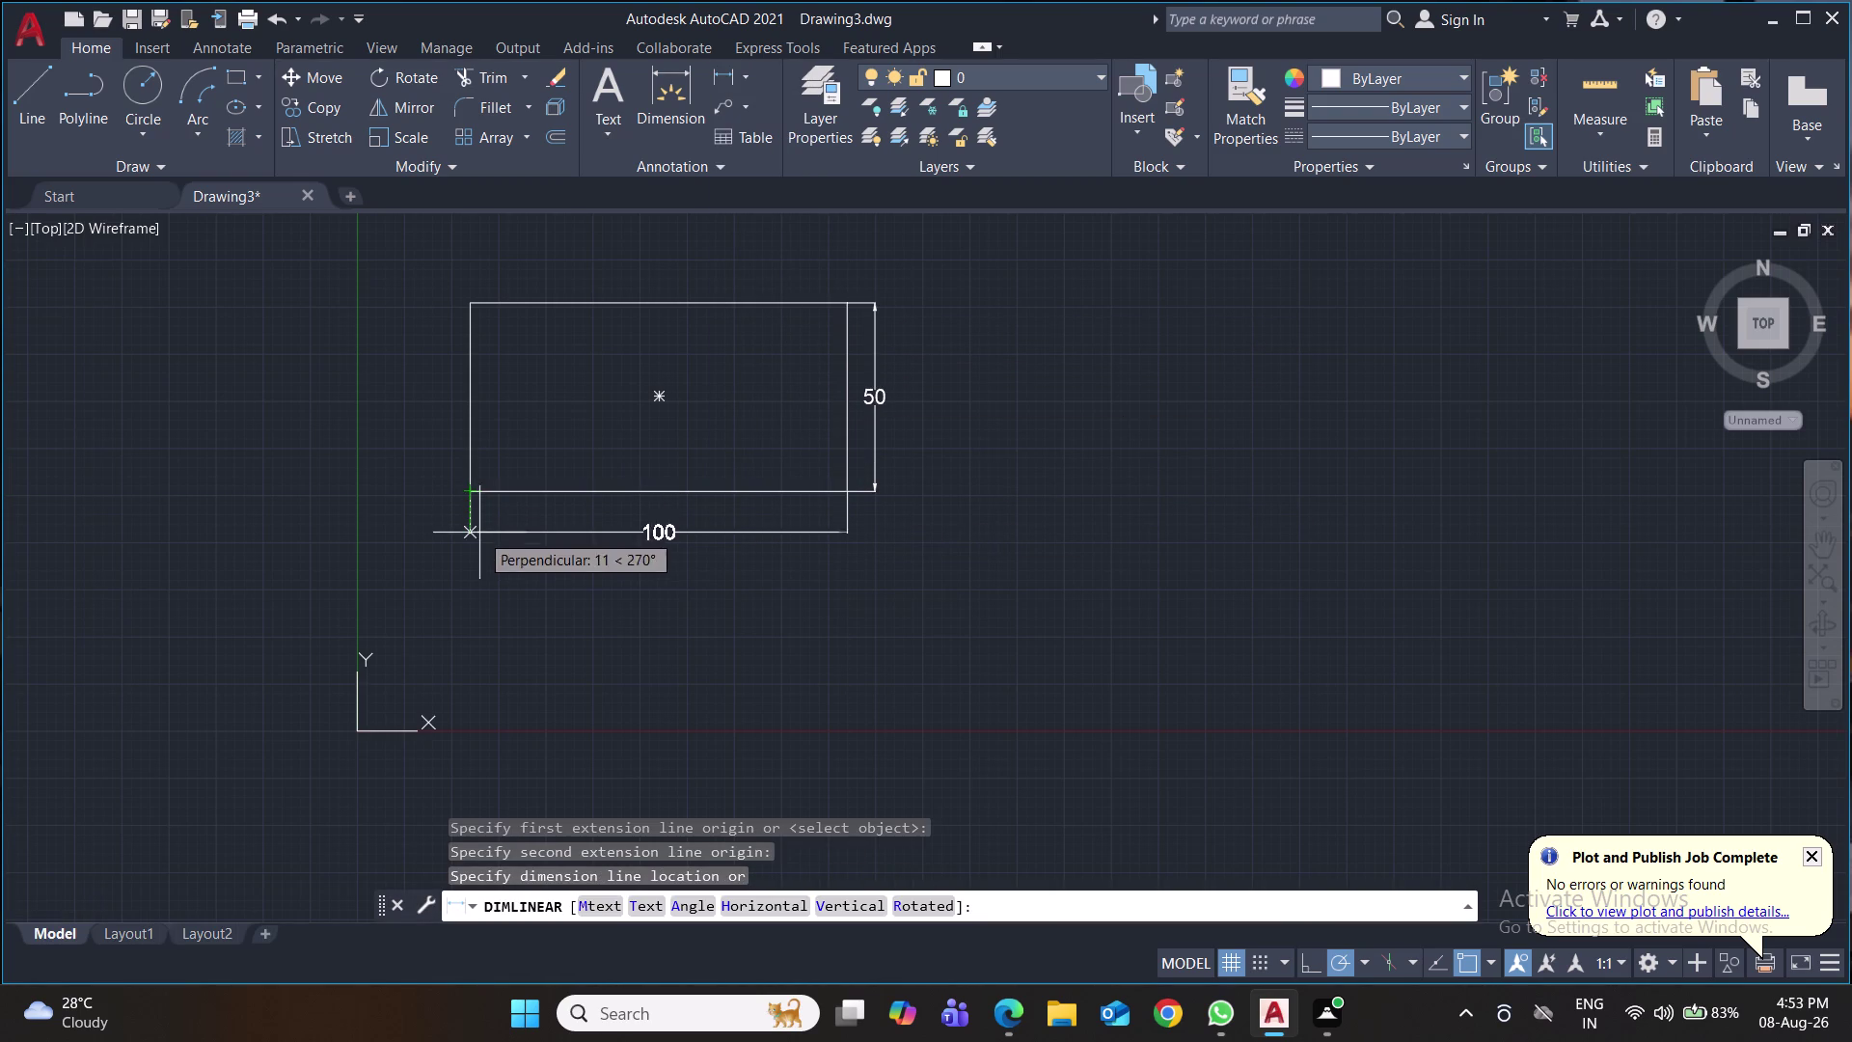
key(ctrl+s)
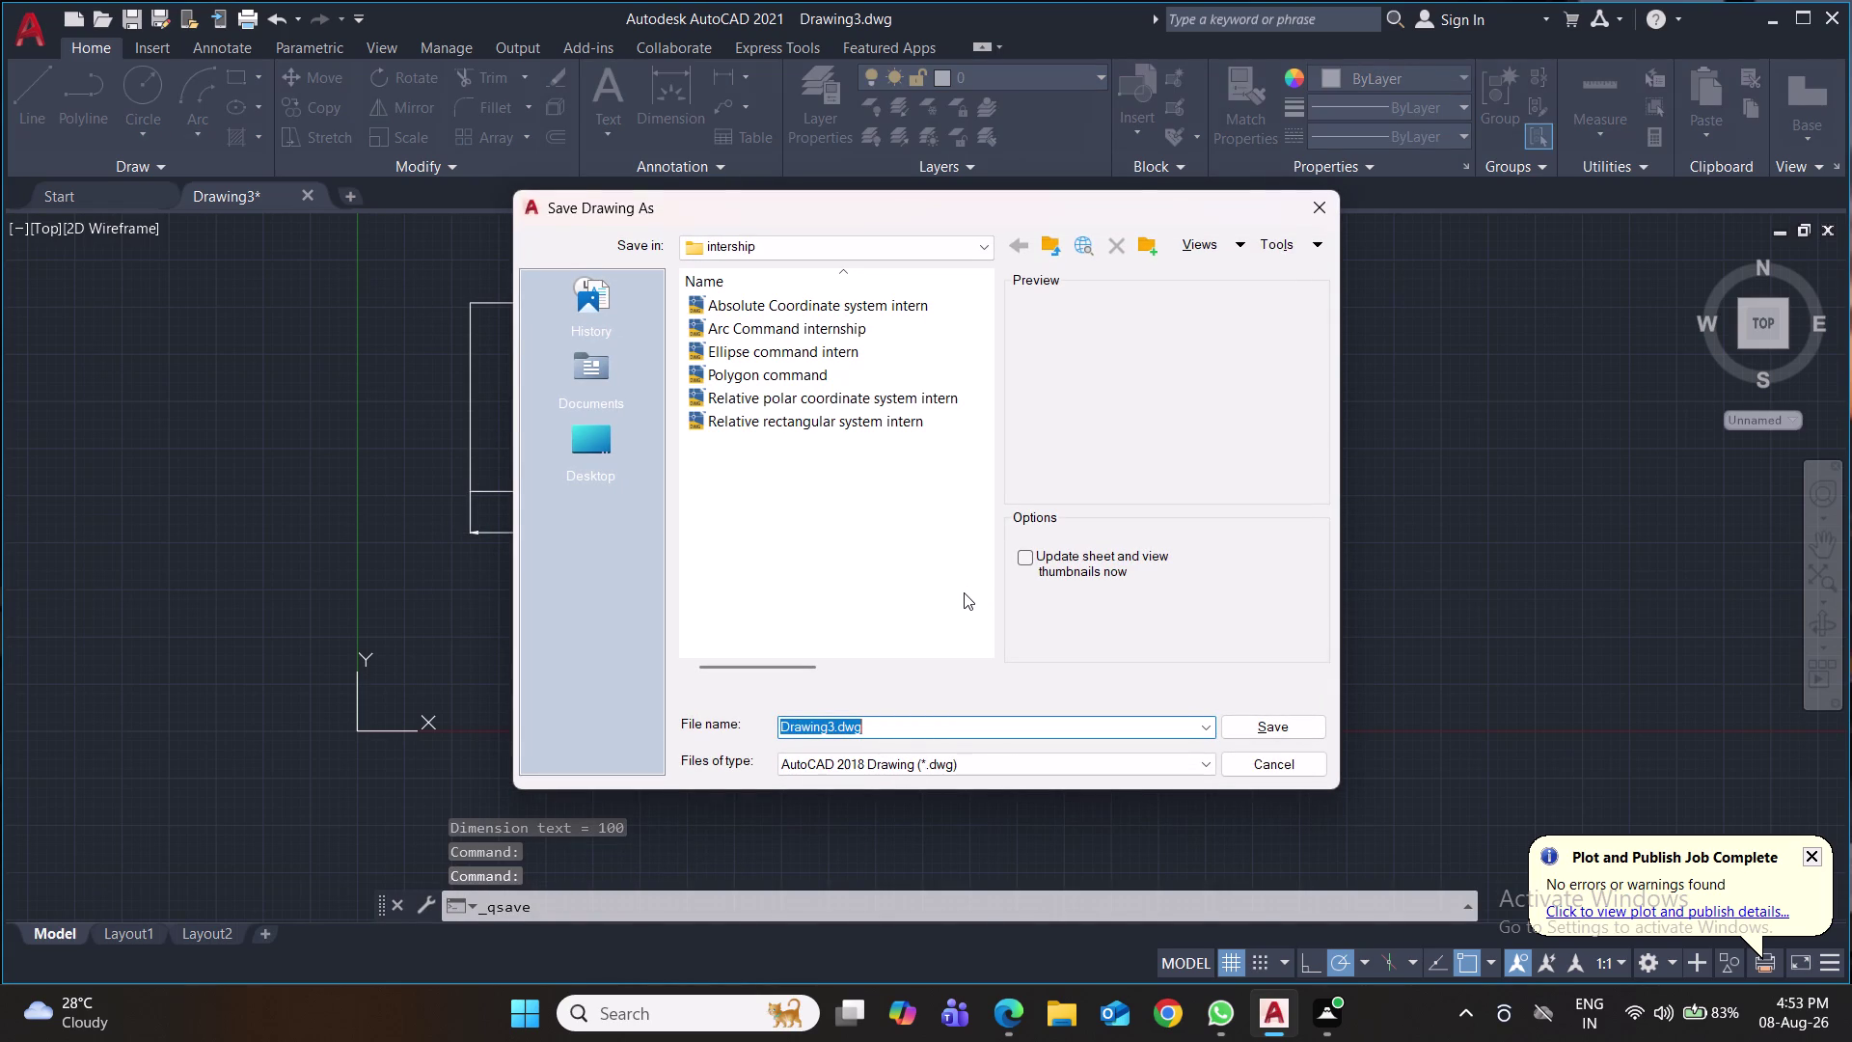
Save the drawing under the file name 'Rectangle Command Internship'.
text(Re)
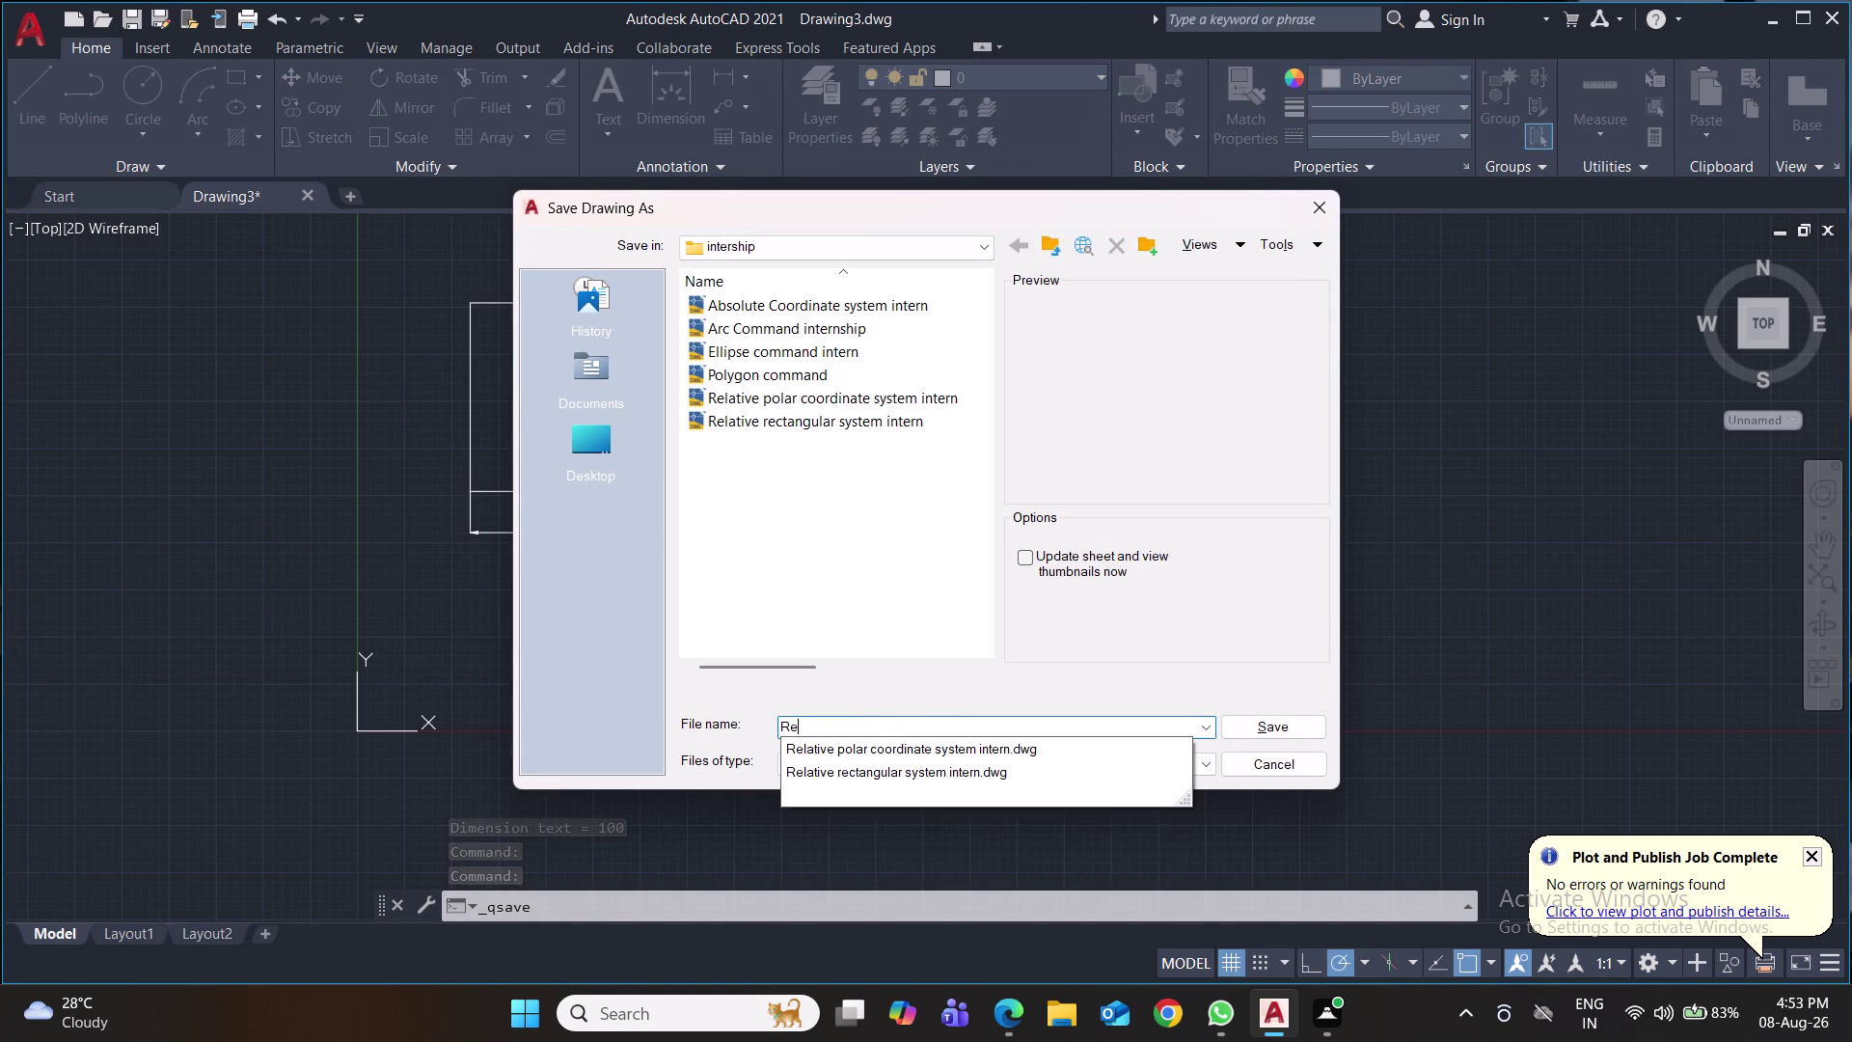
key(c)
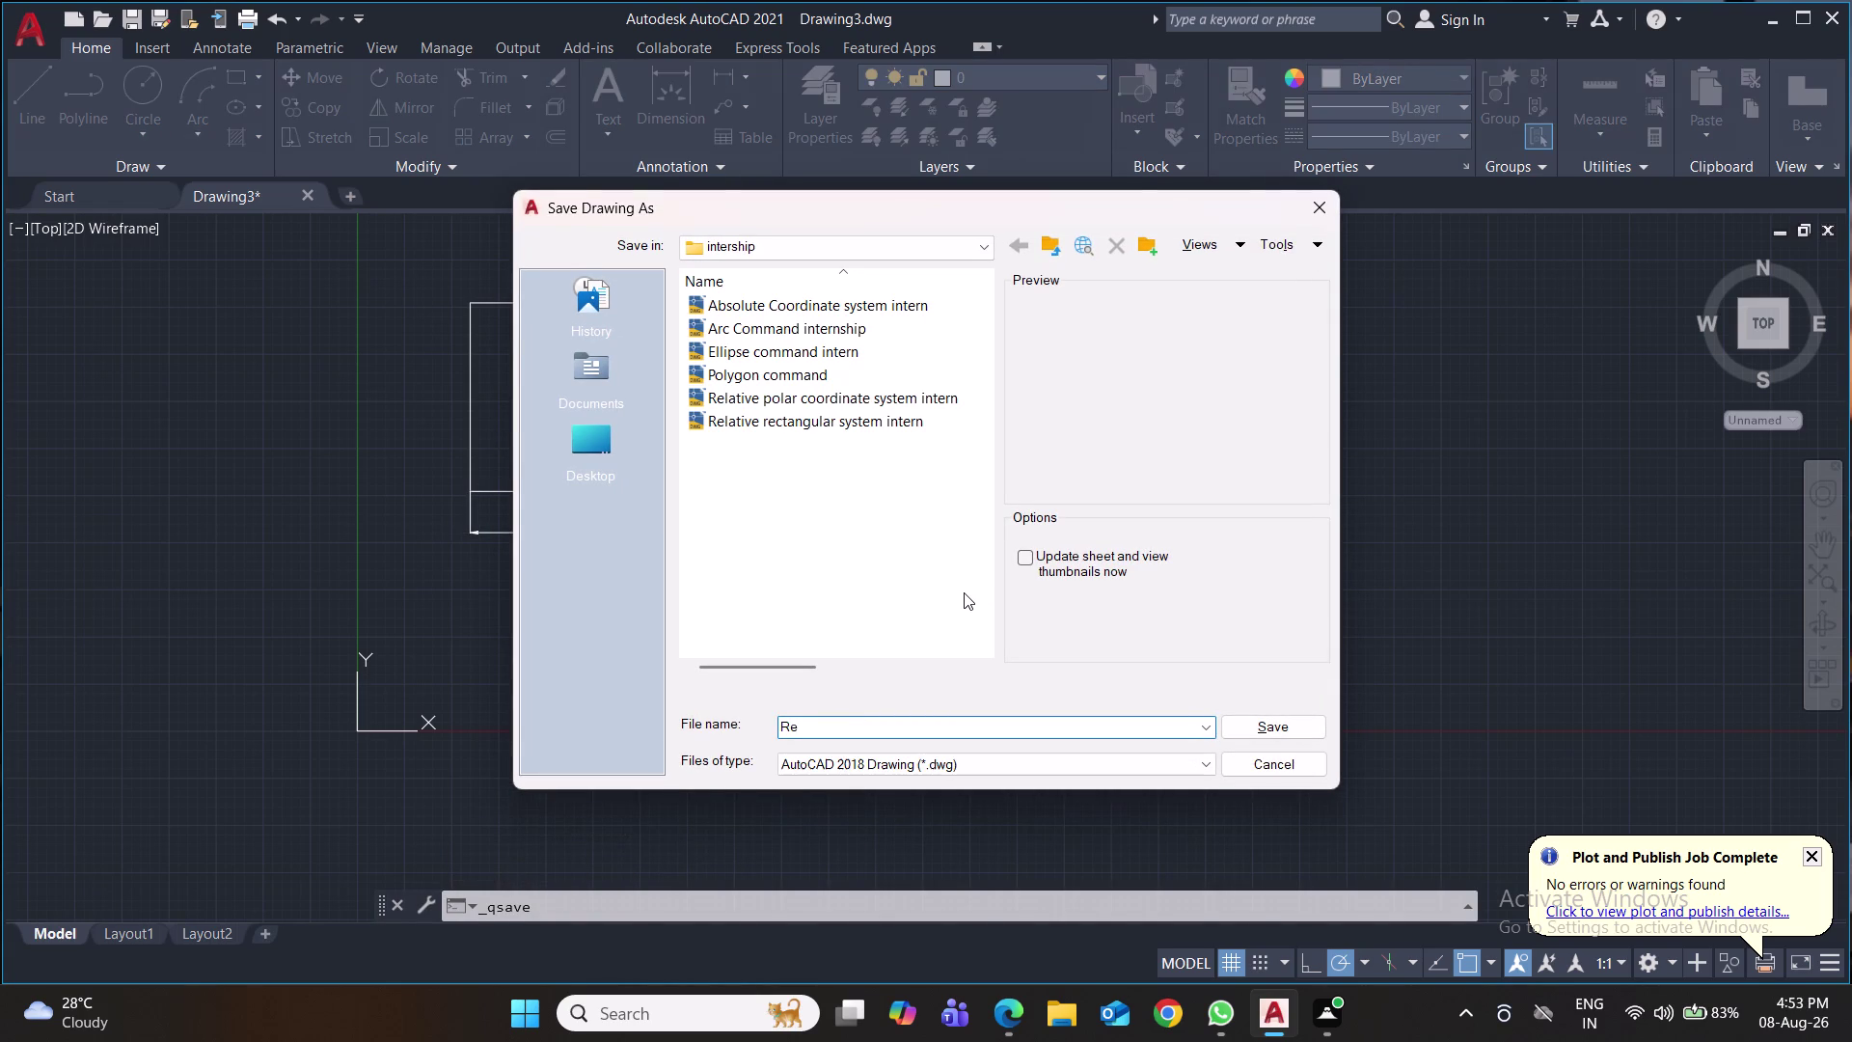
text(tangl)
text(e Comma)
text(nd)
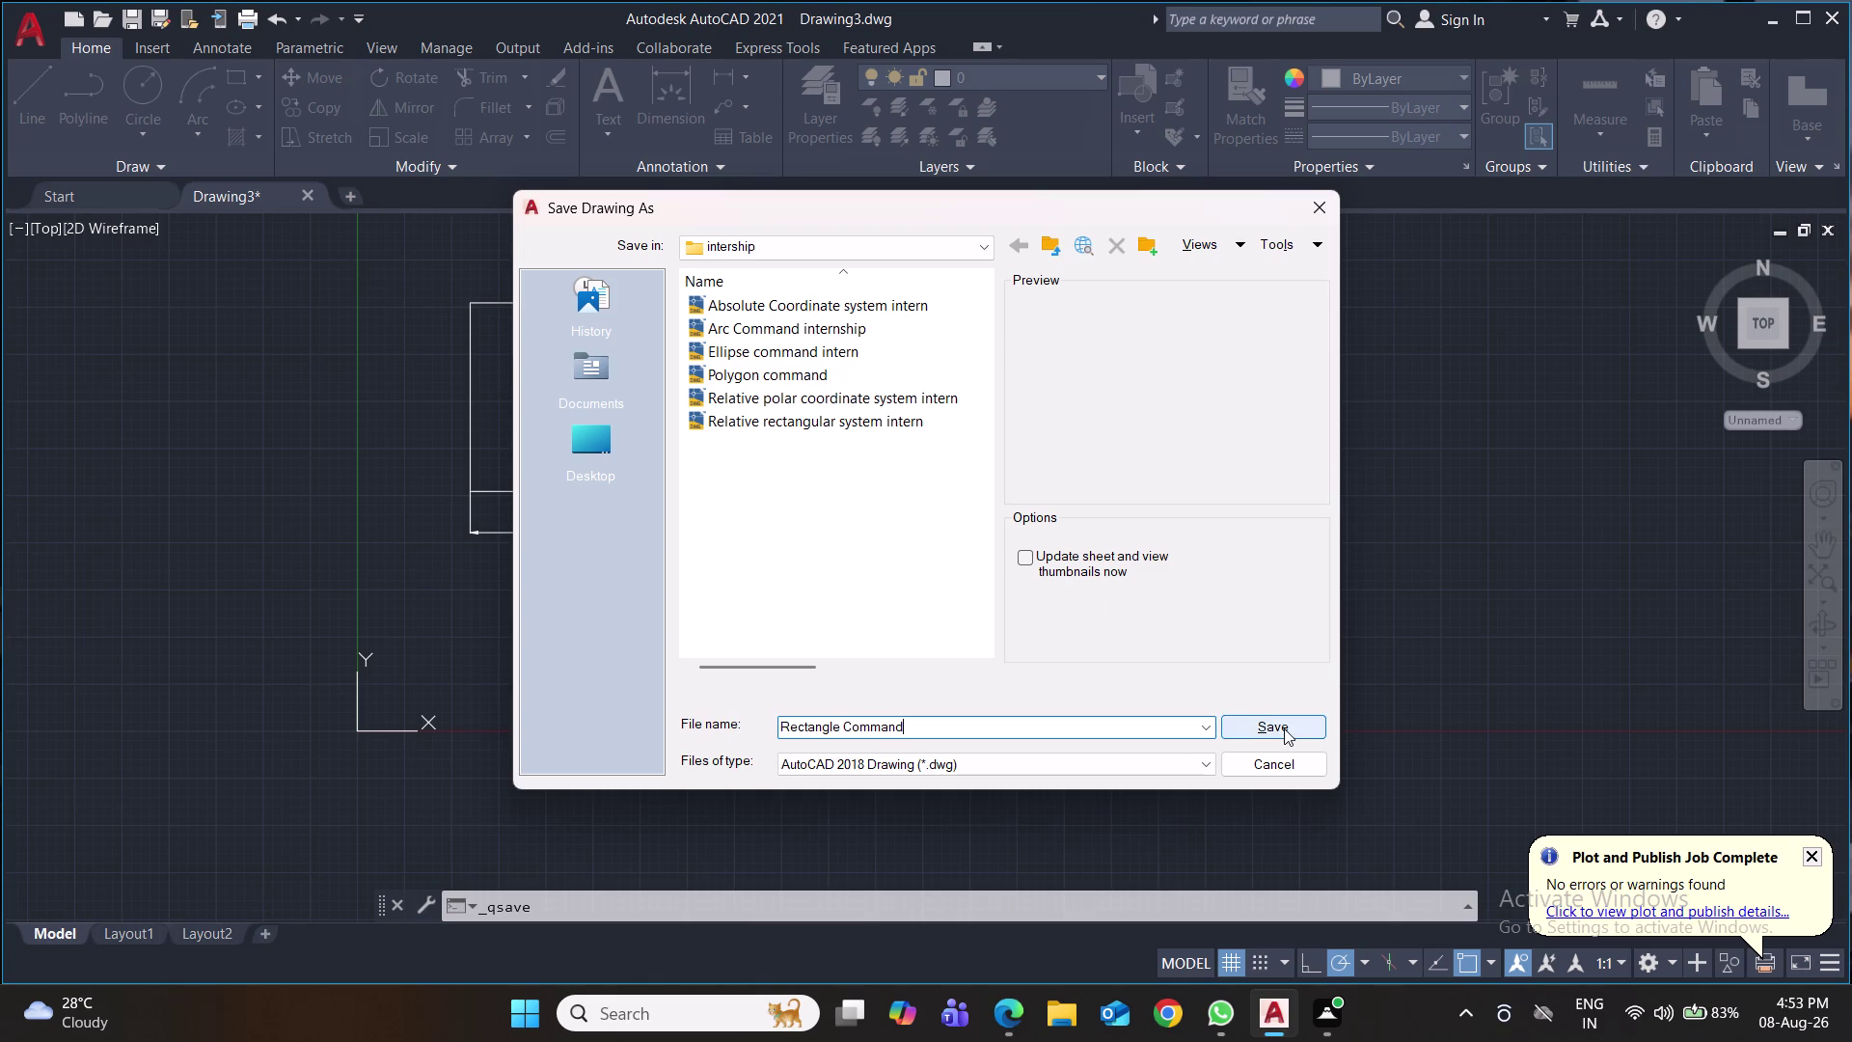
key(space)
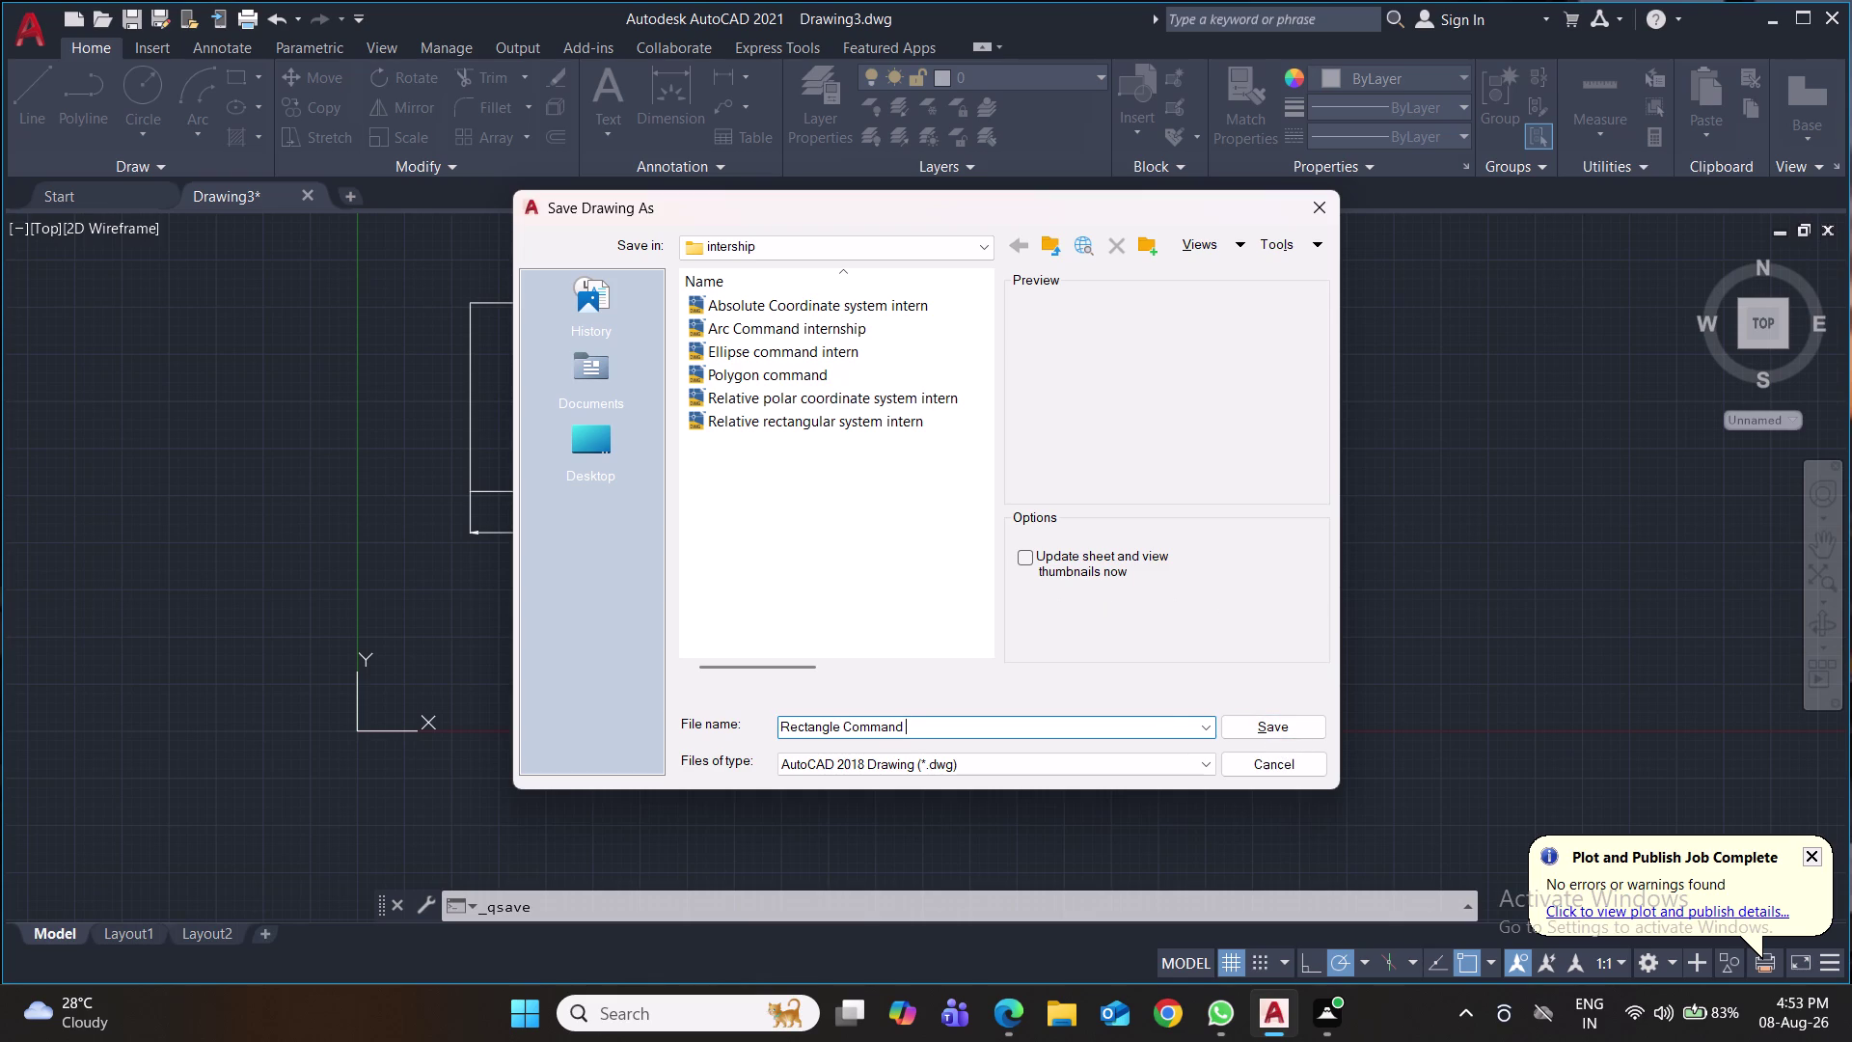
text(Inter)
text(nshi)
text(p)
click(1253, 733)
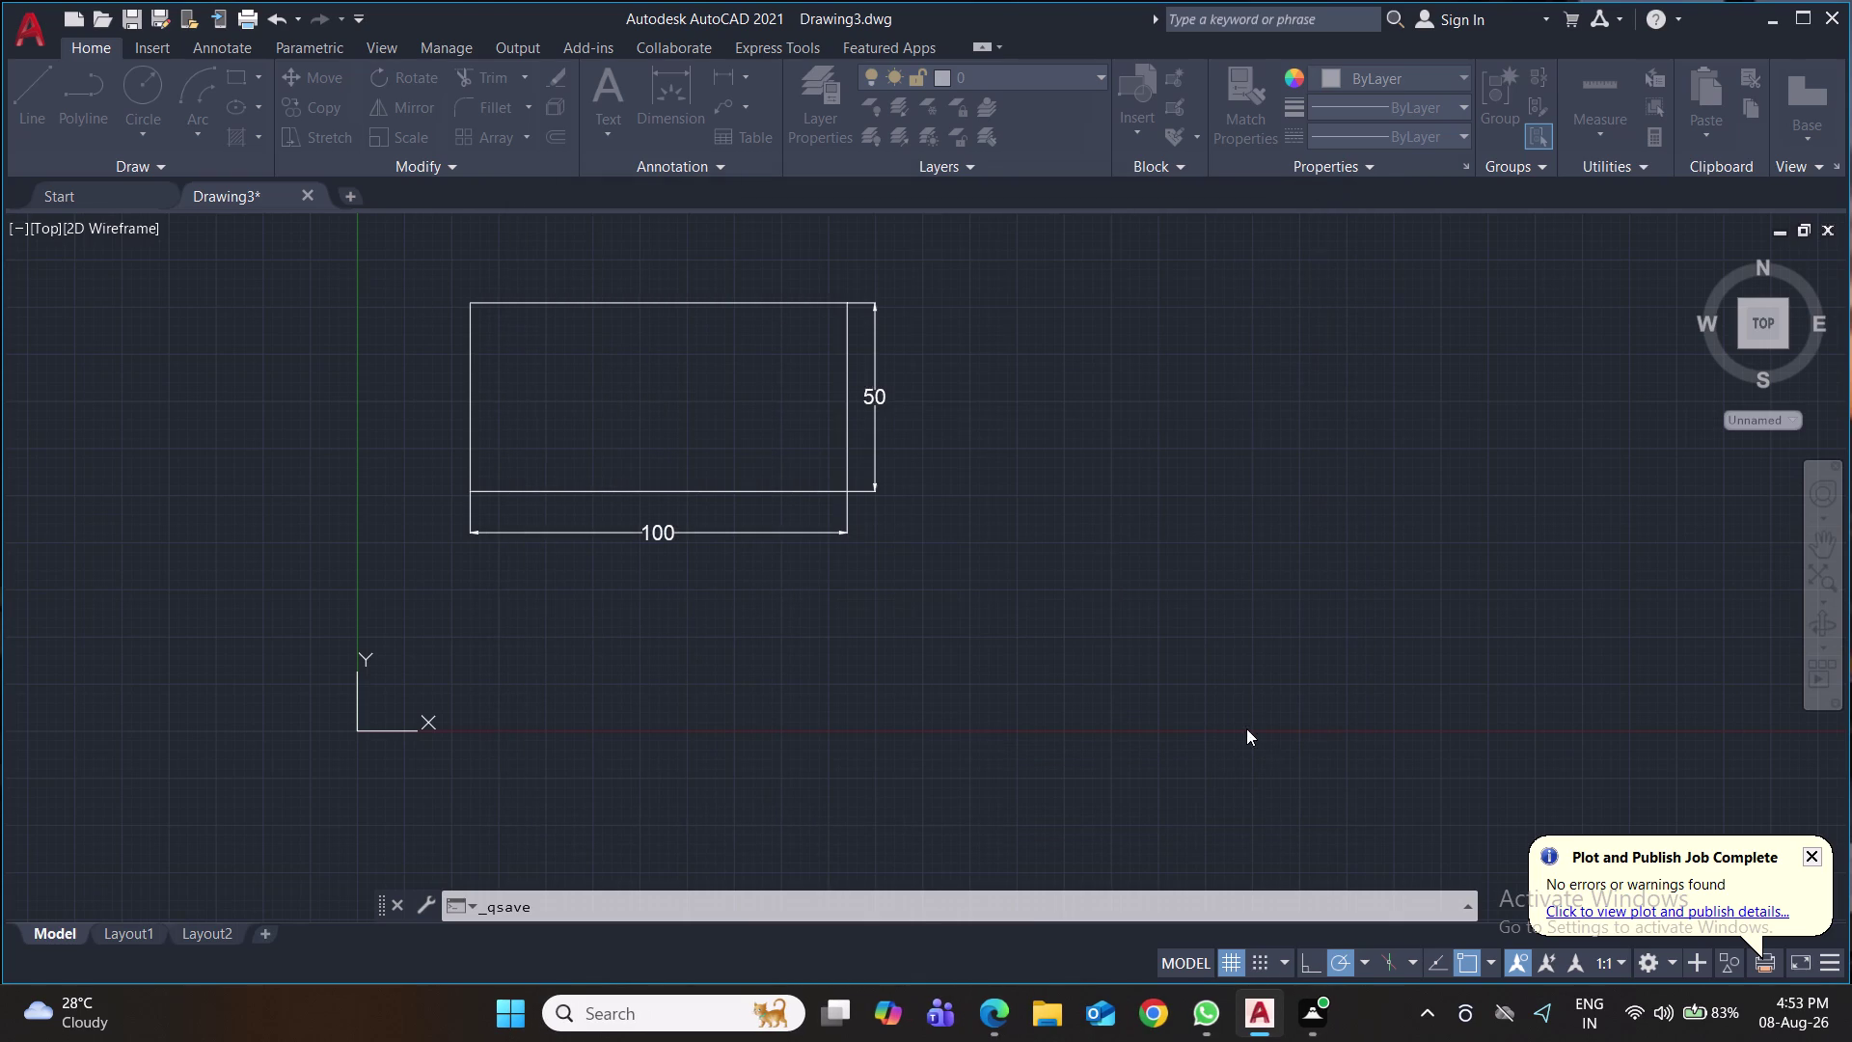
key(ctrl+s)
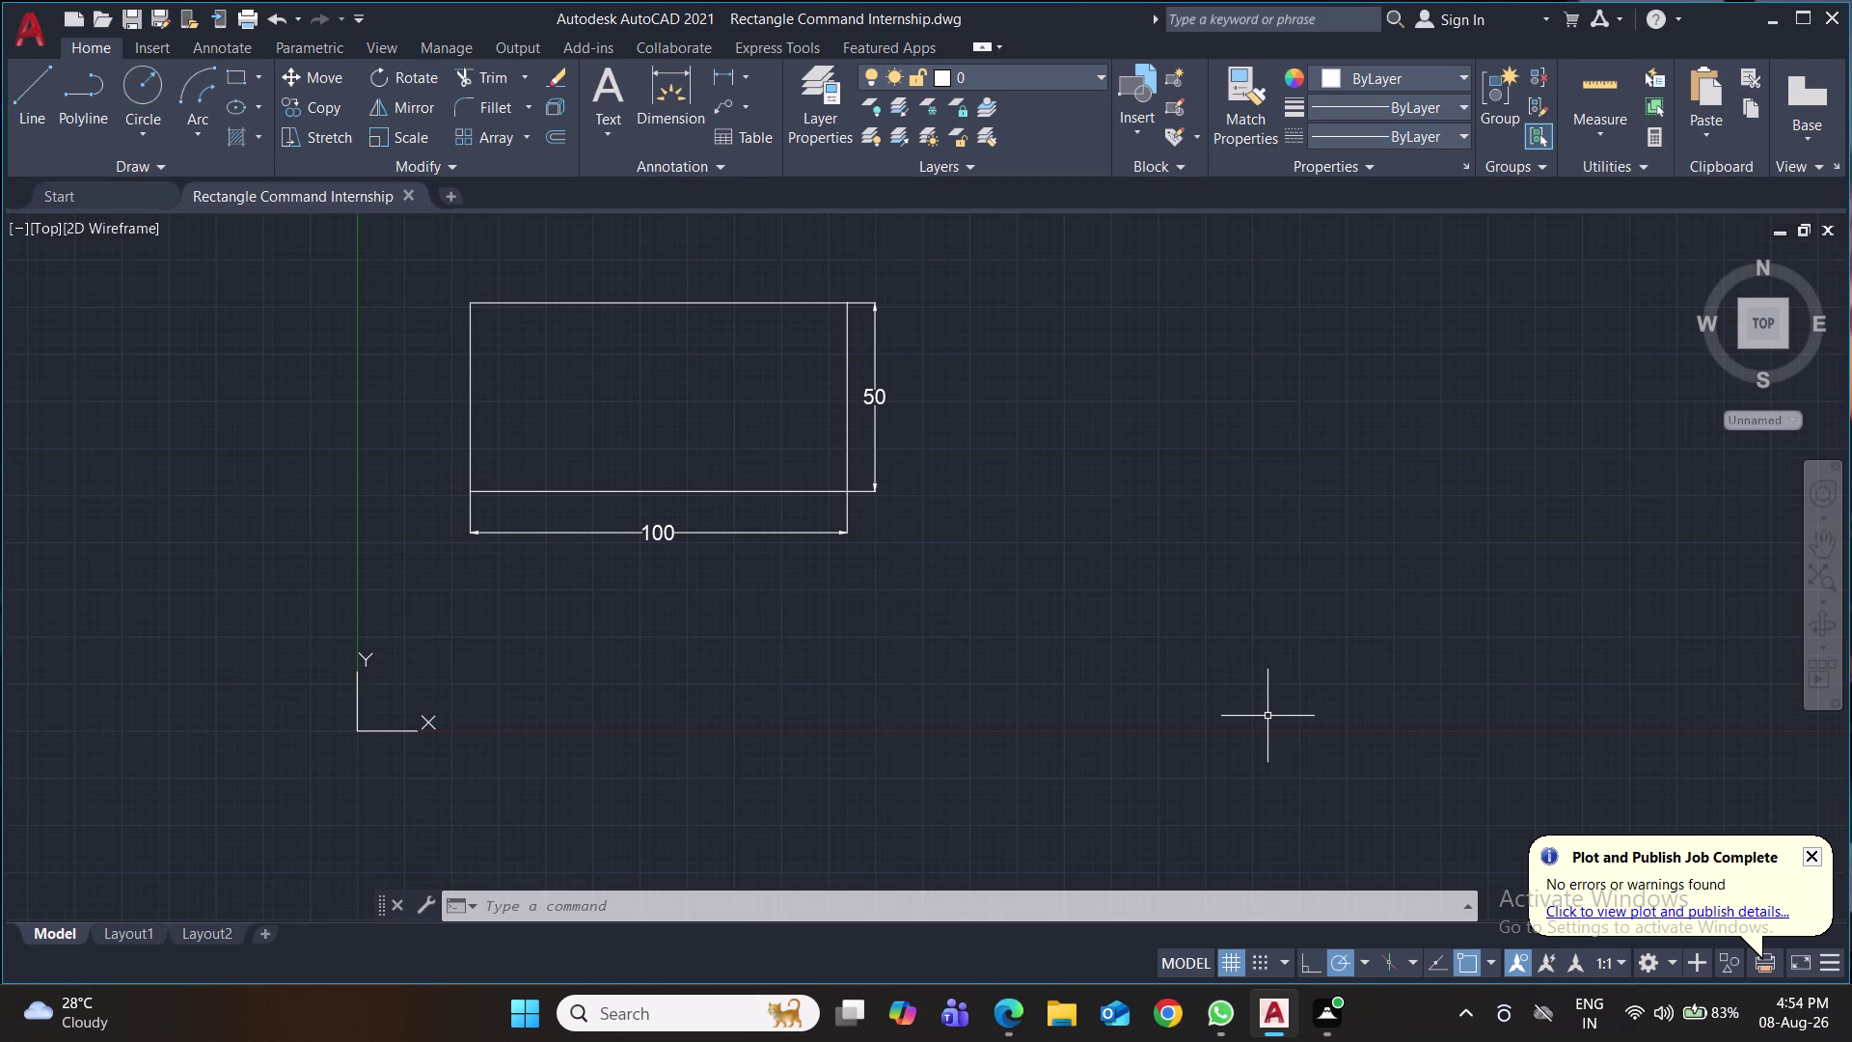
text(rec)
key(Return)
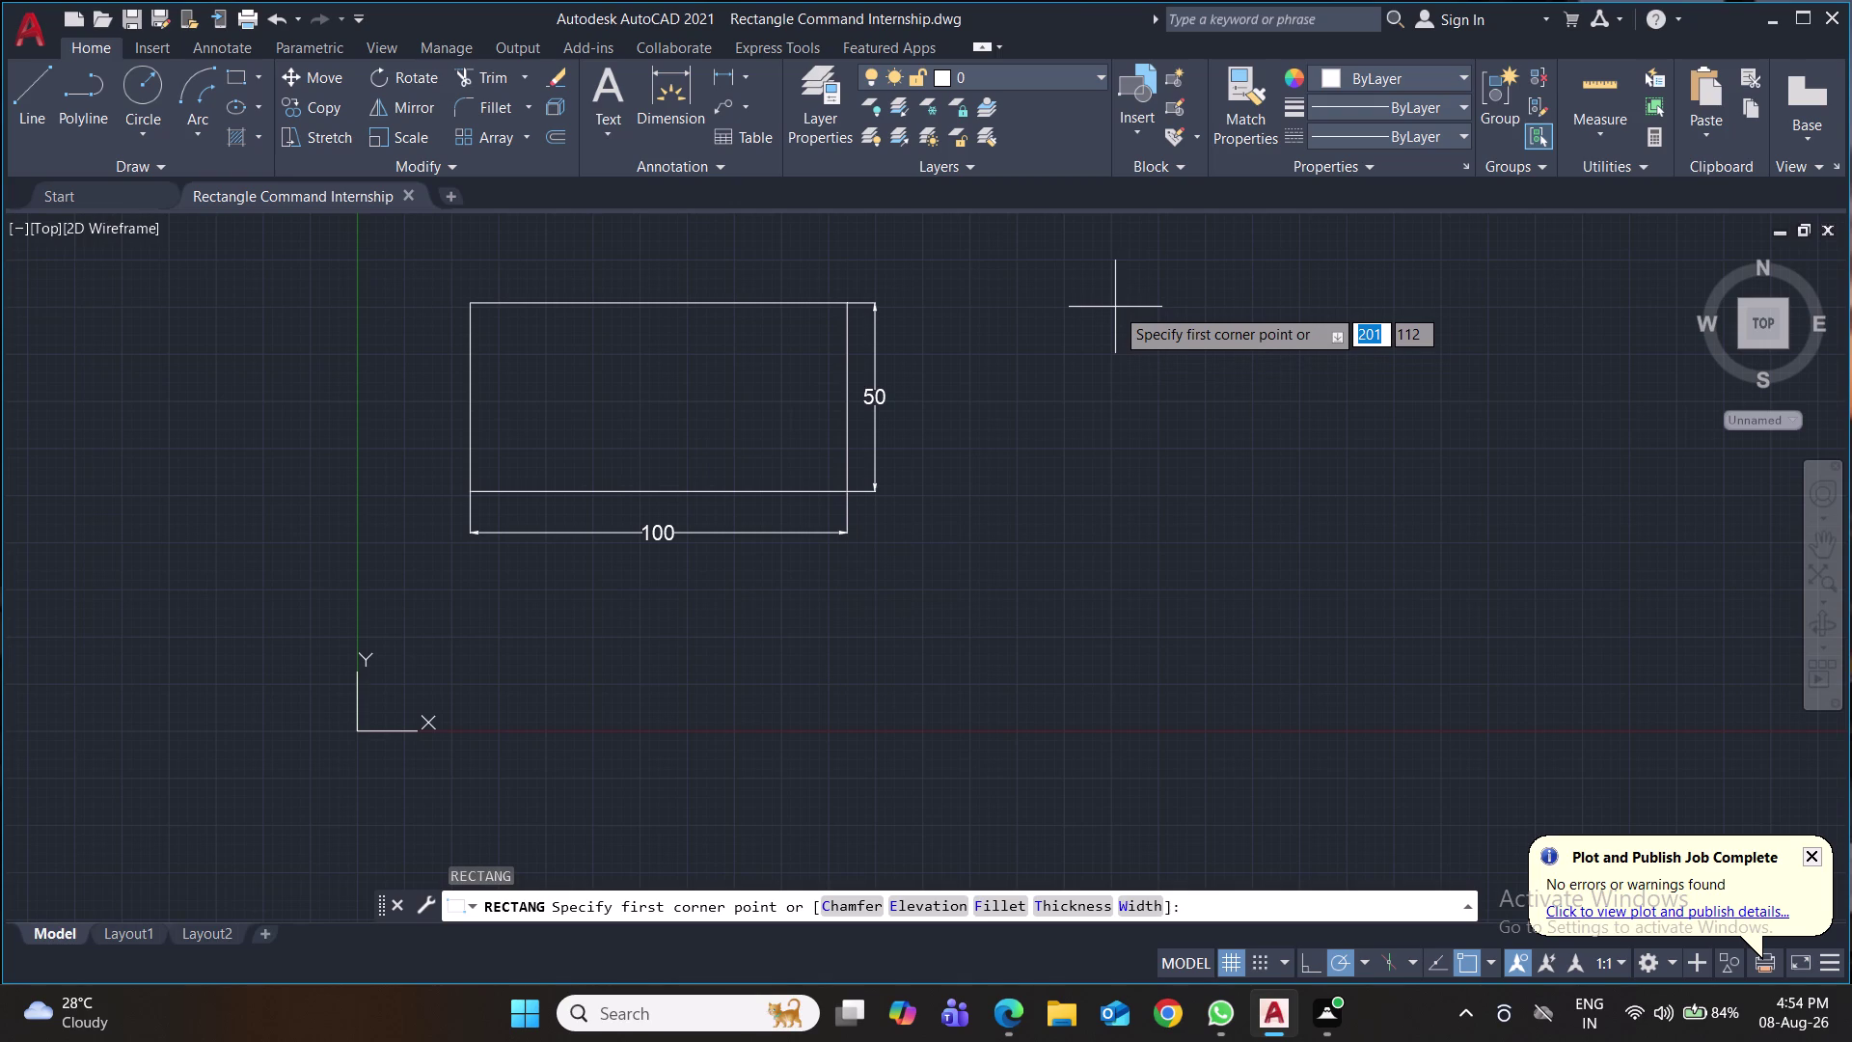
click(1159, 312)
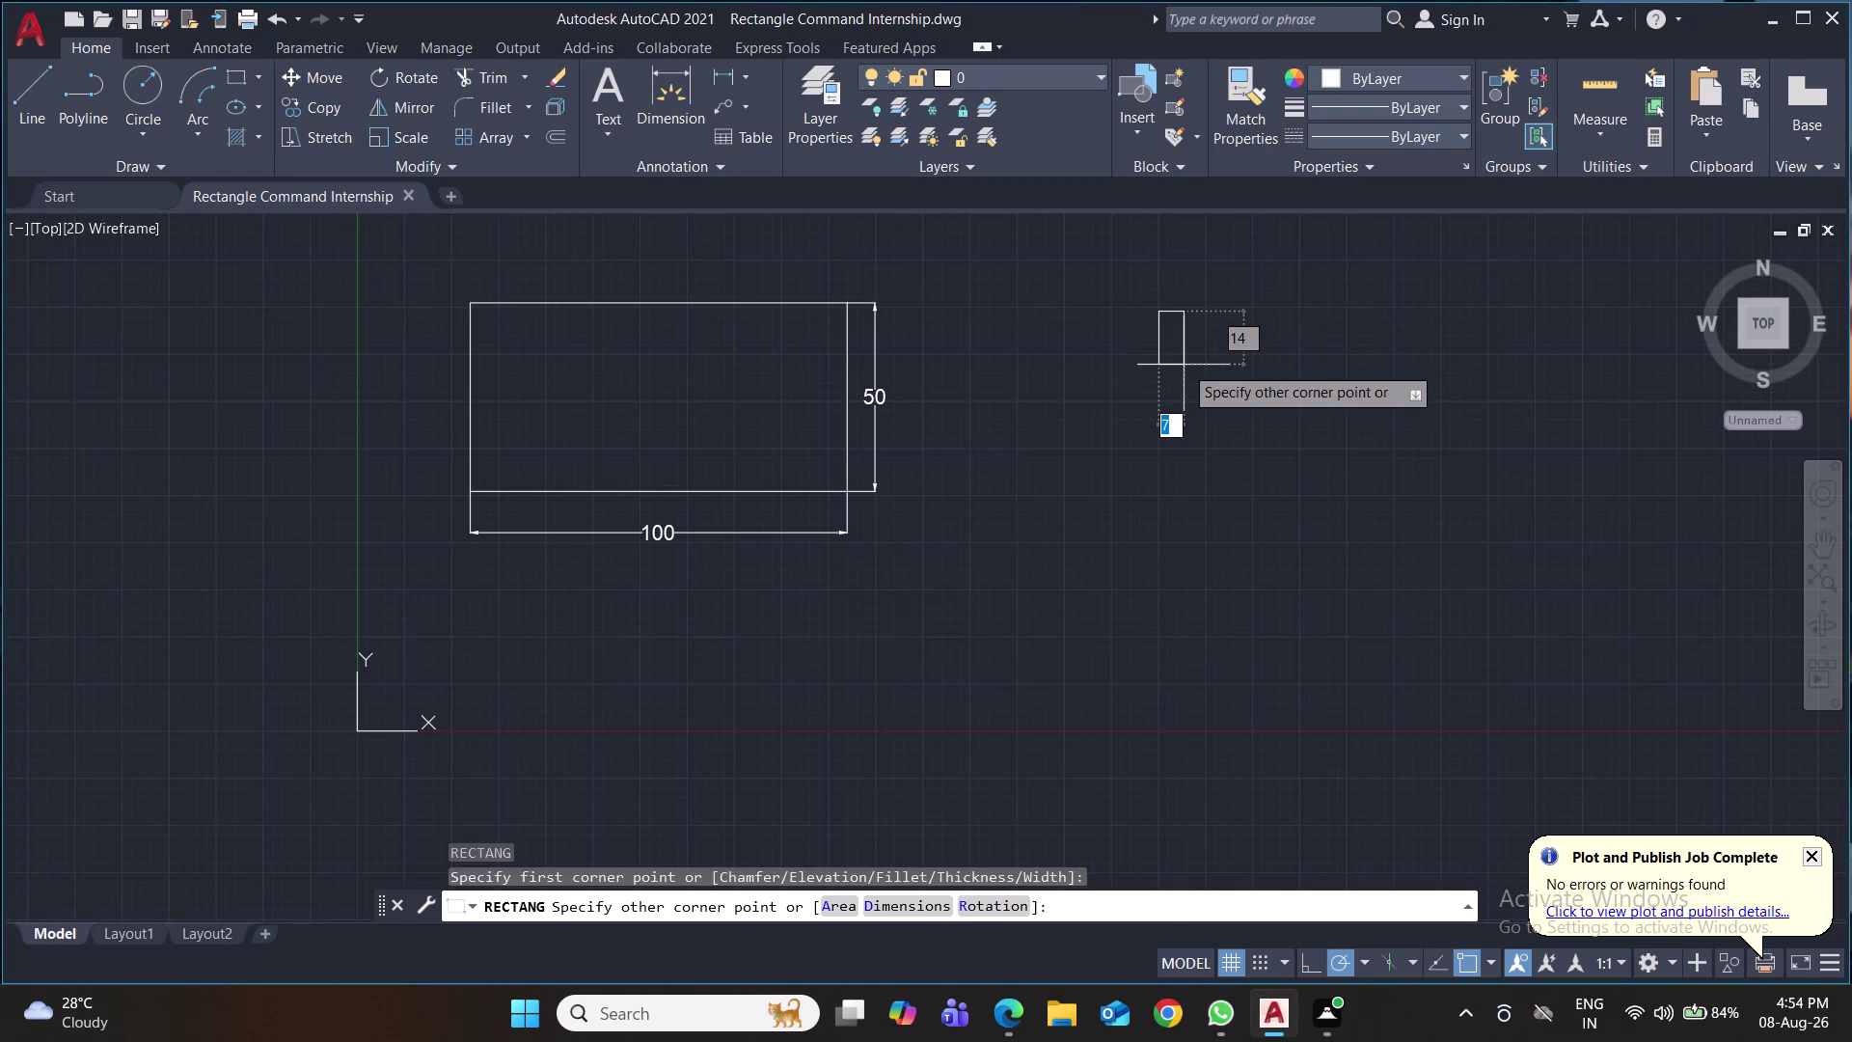
key(r)
key(Return)
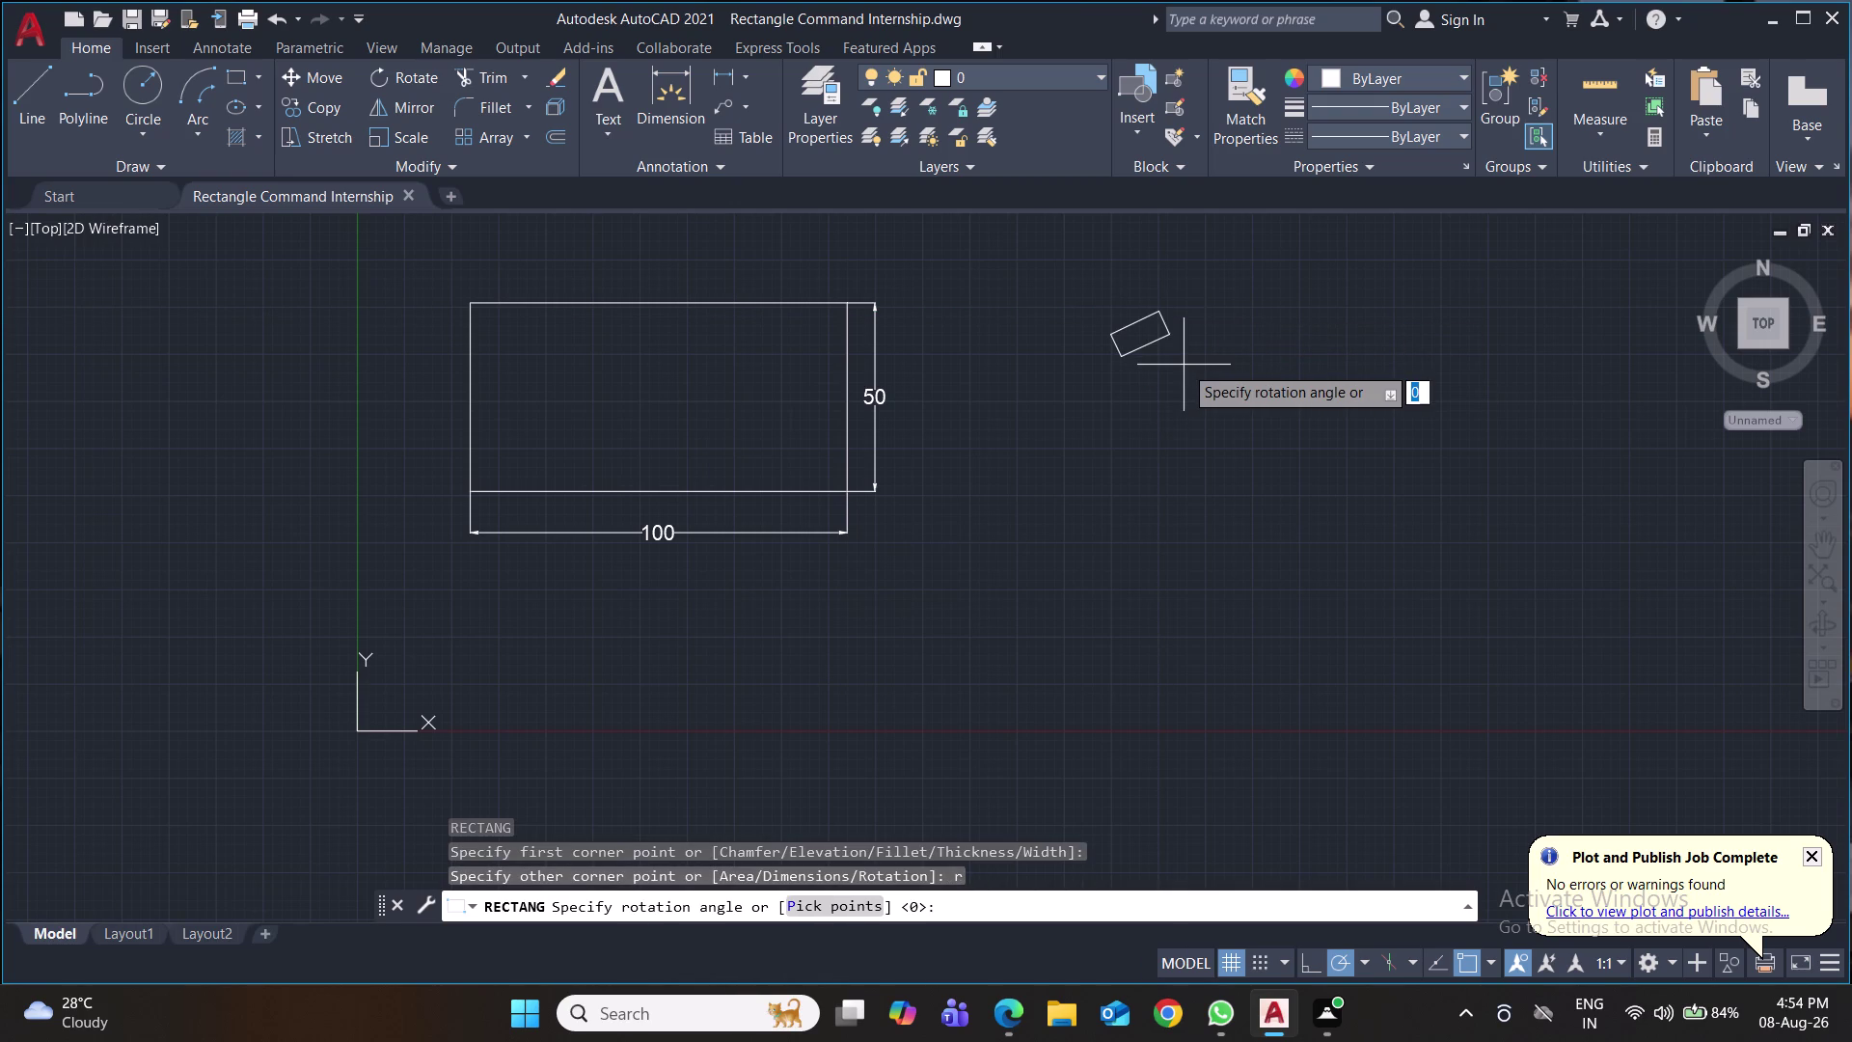
text(45)
key(Return)
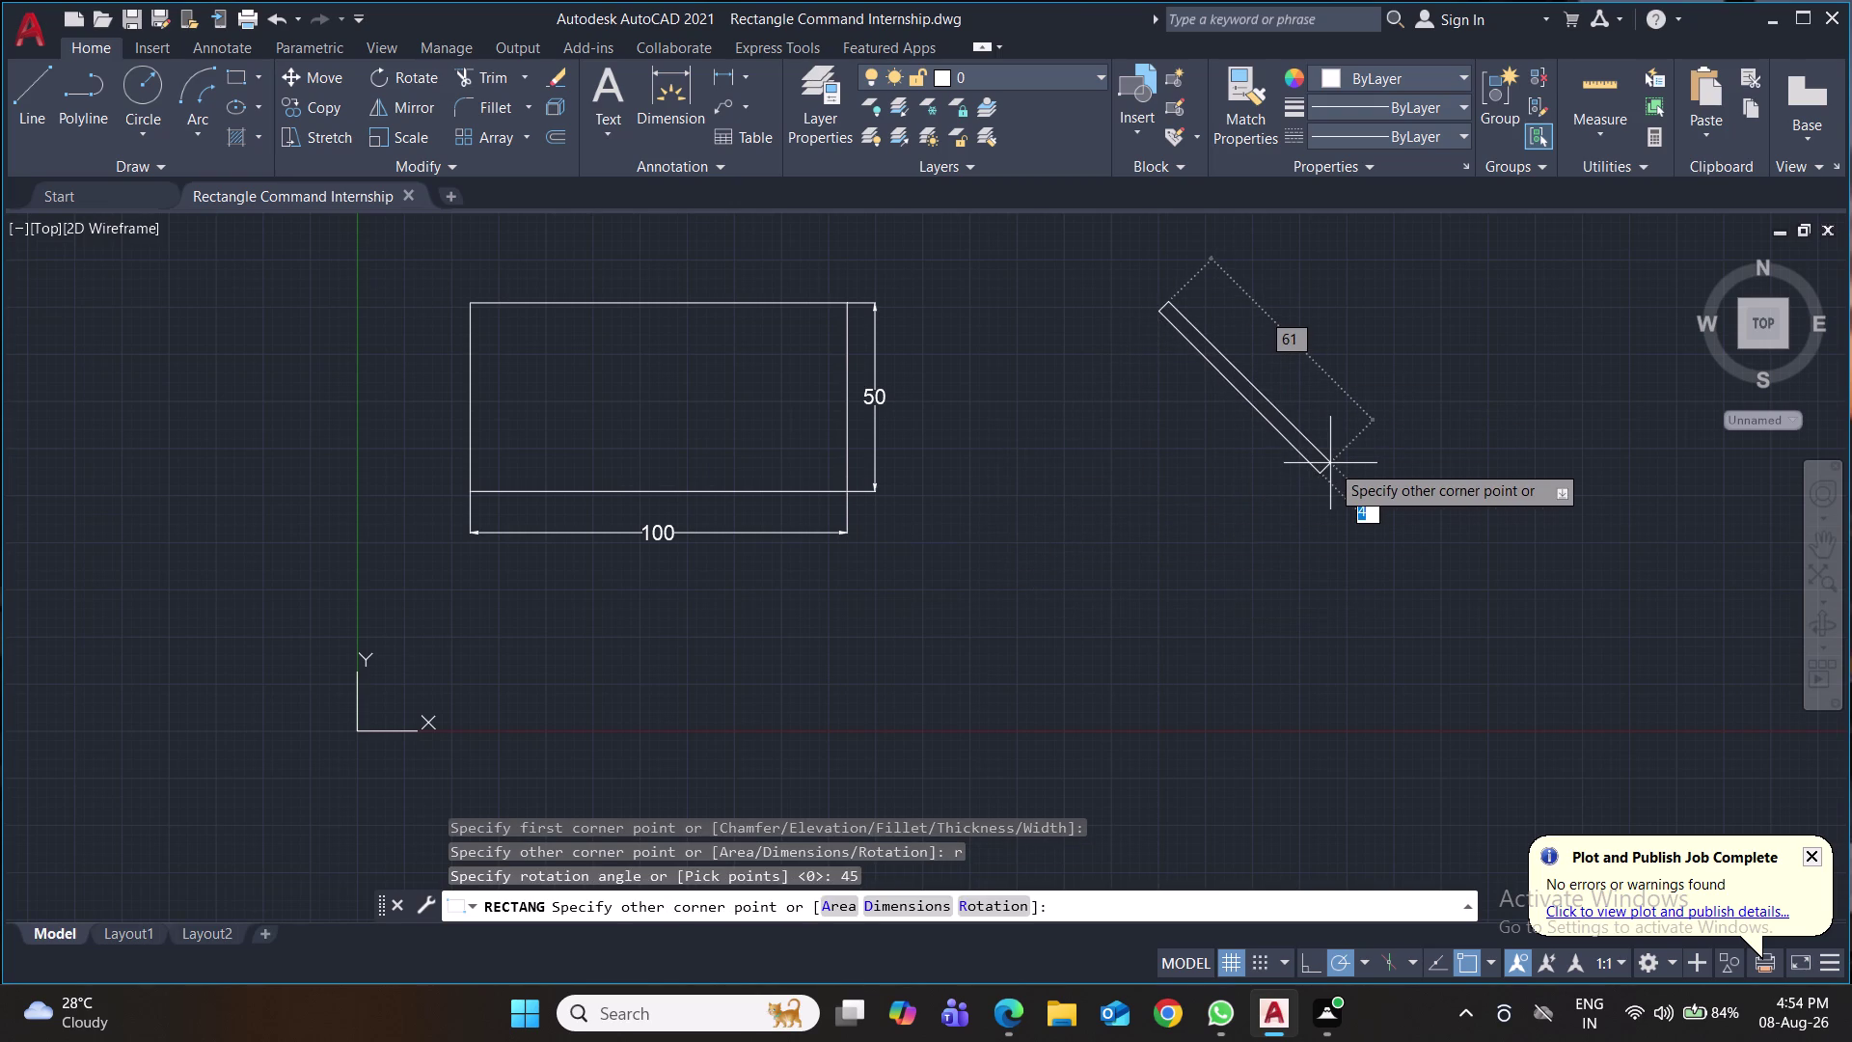
key(Escape)
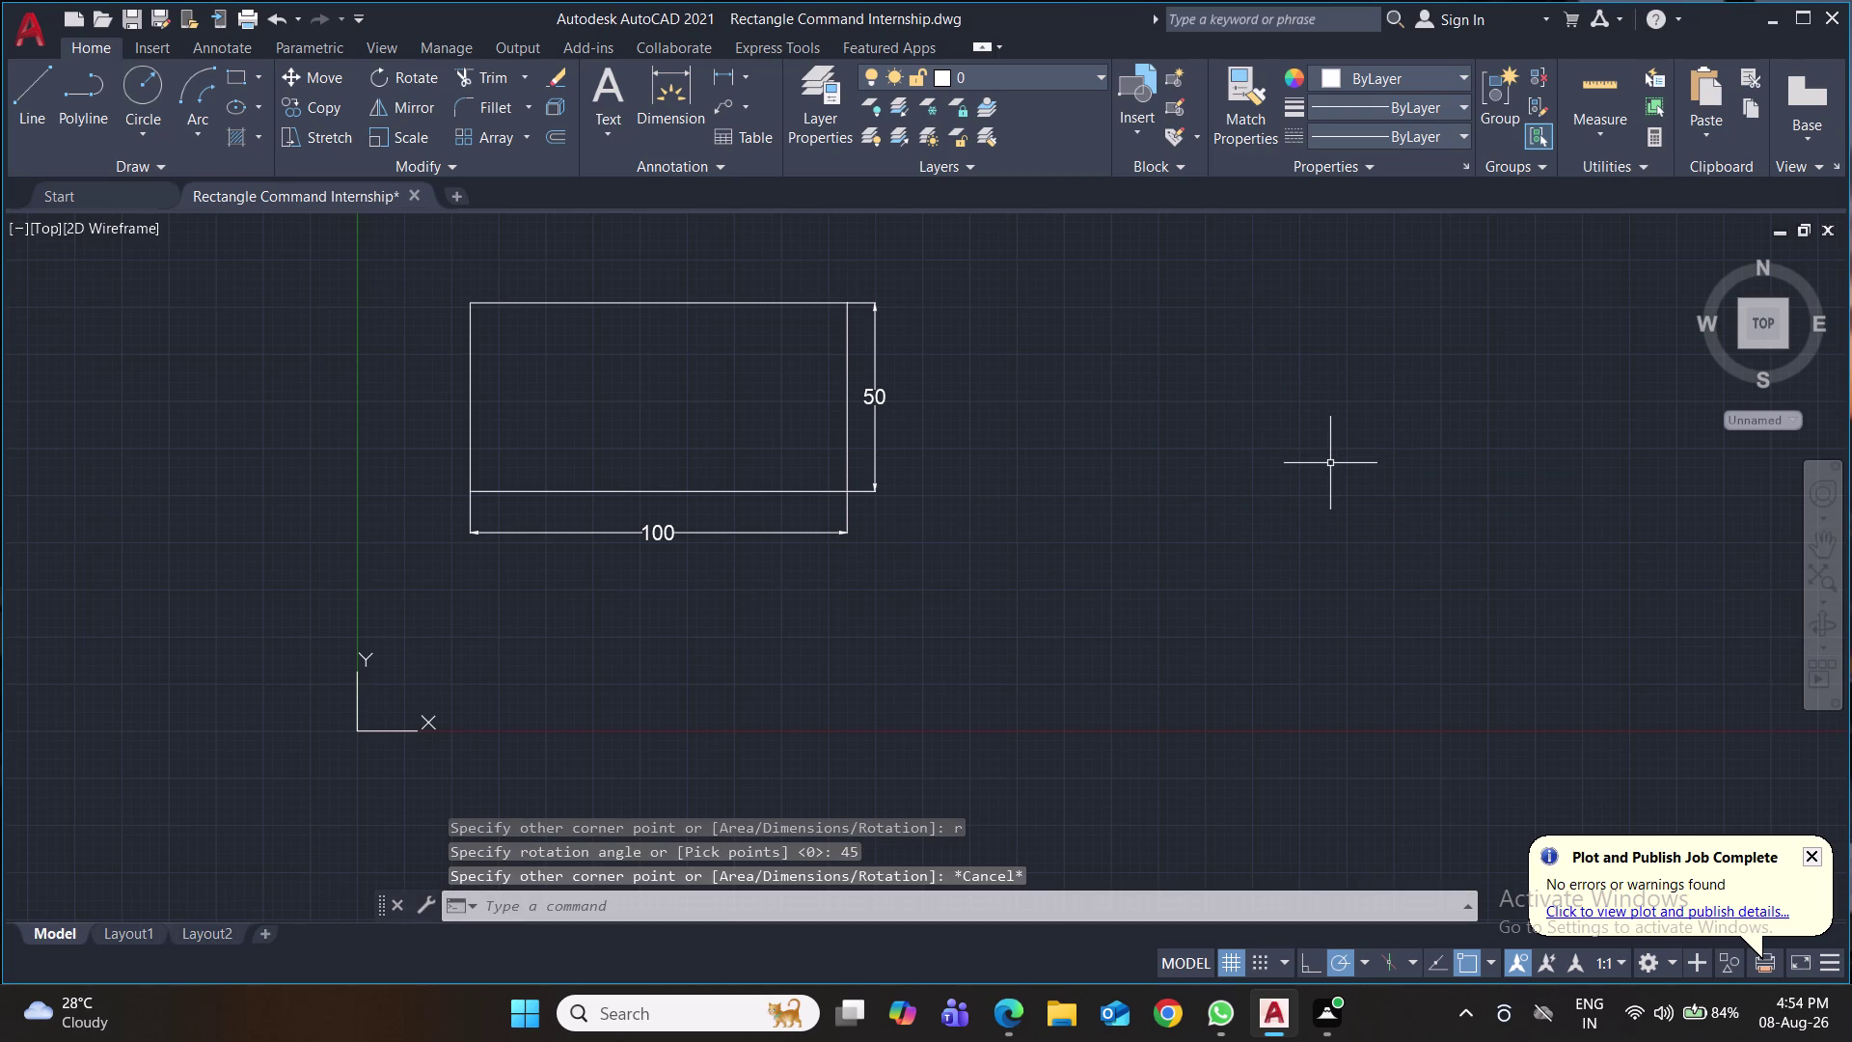
text(rec)
key(Return)
Pick the second rectangle's first corner and set its rotation to 40°.
click(1238, 518)
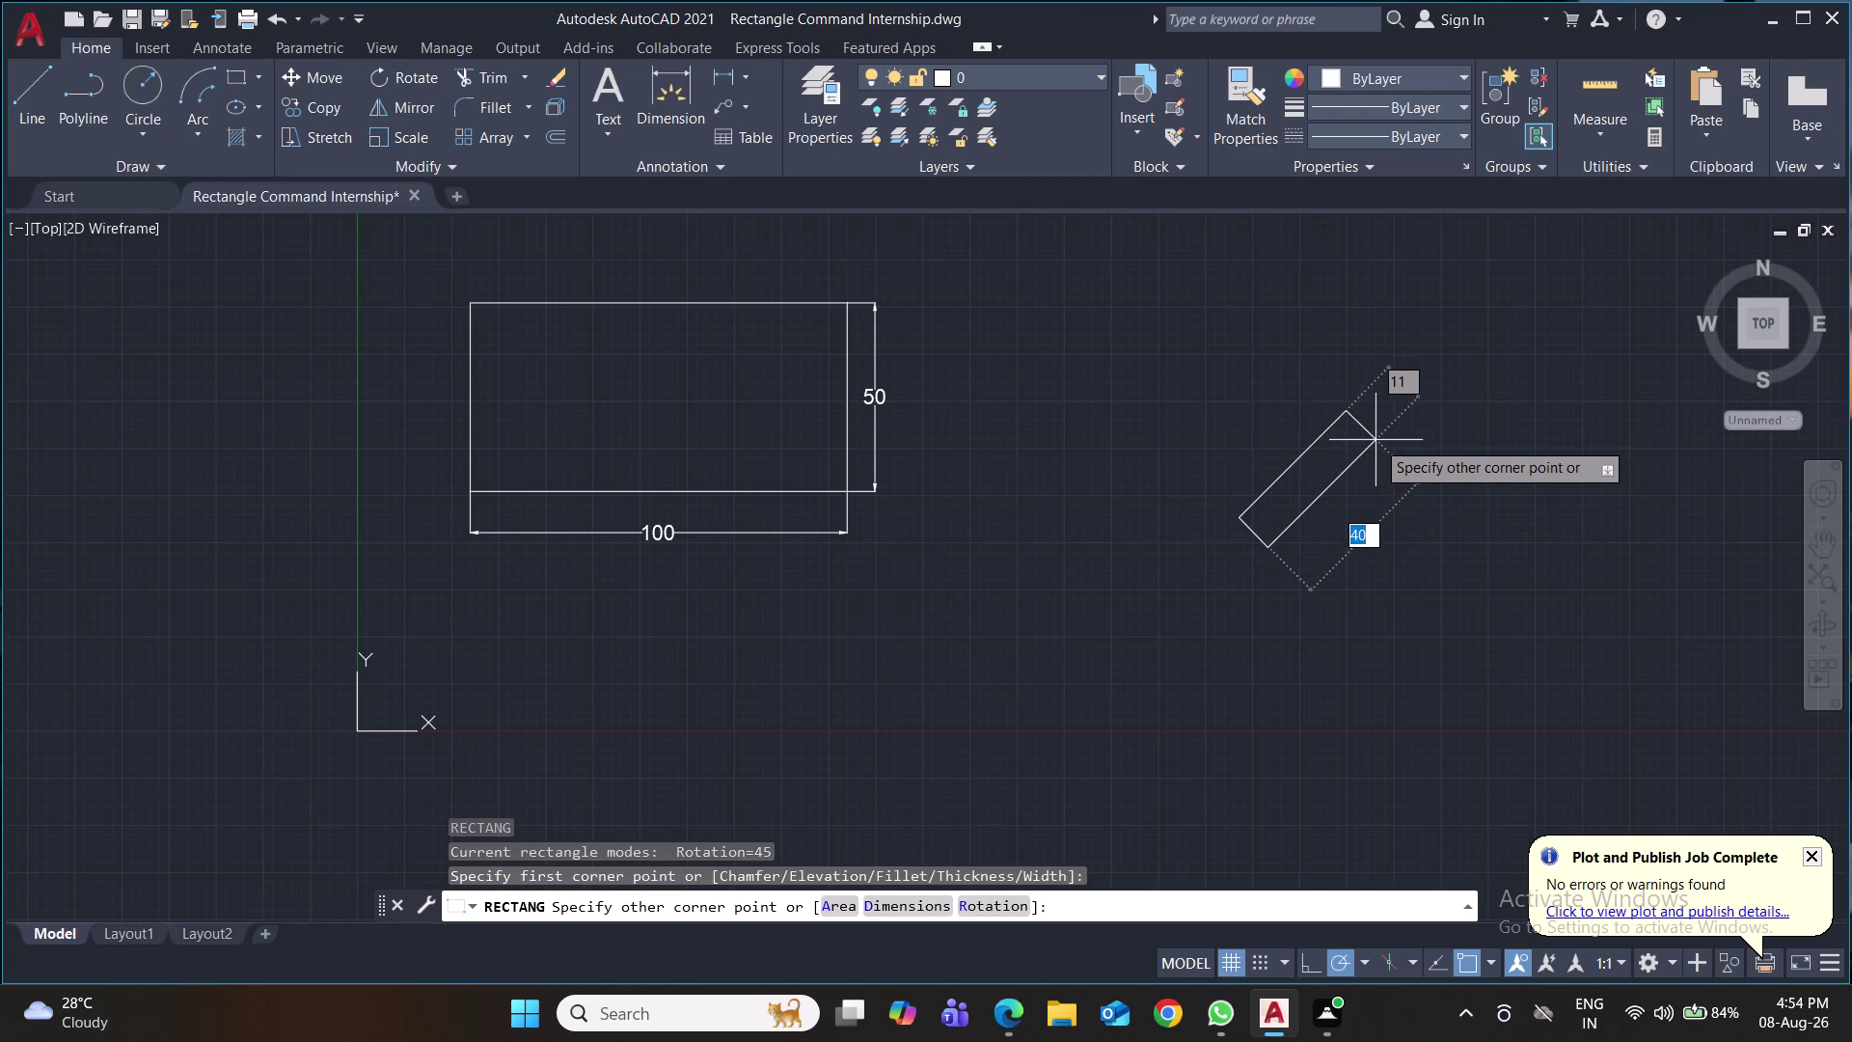
key(r)
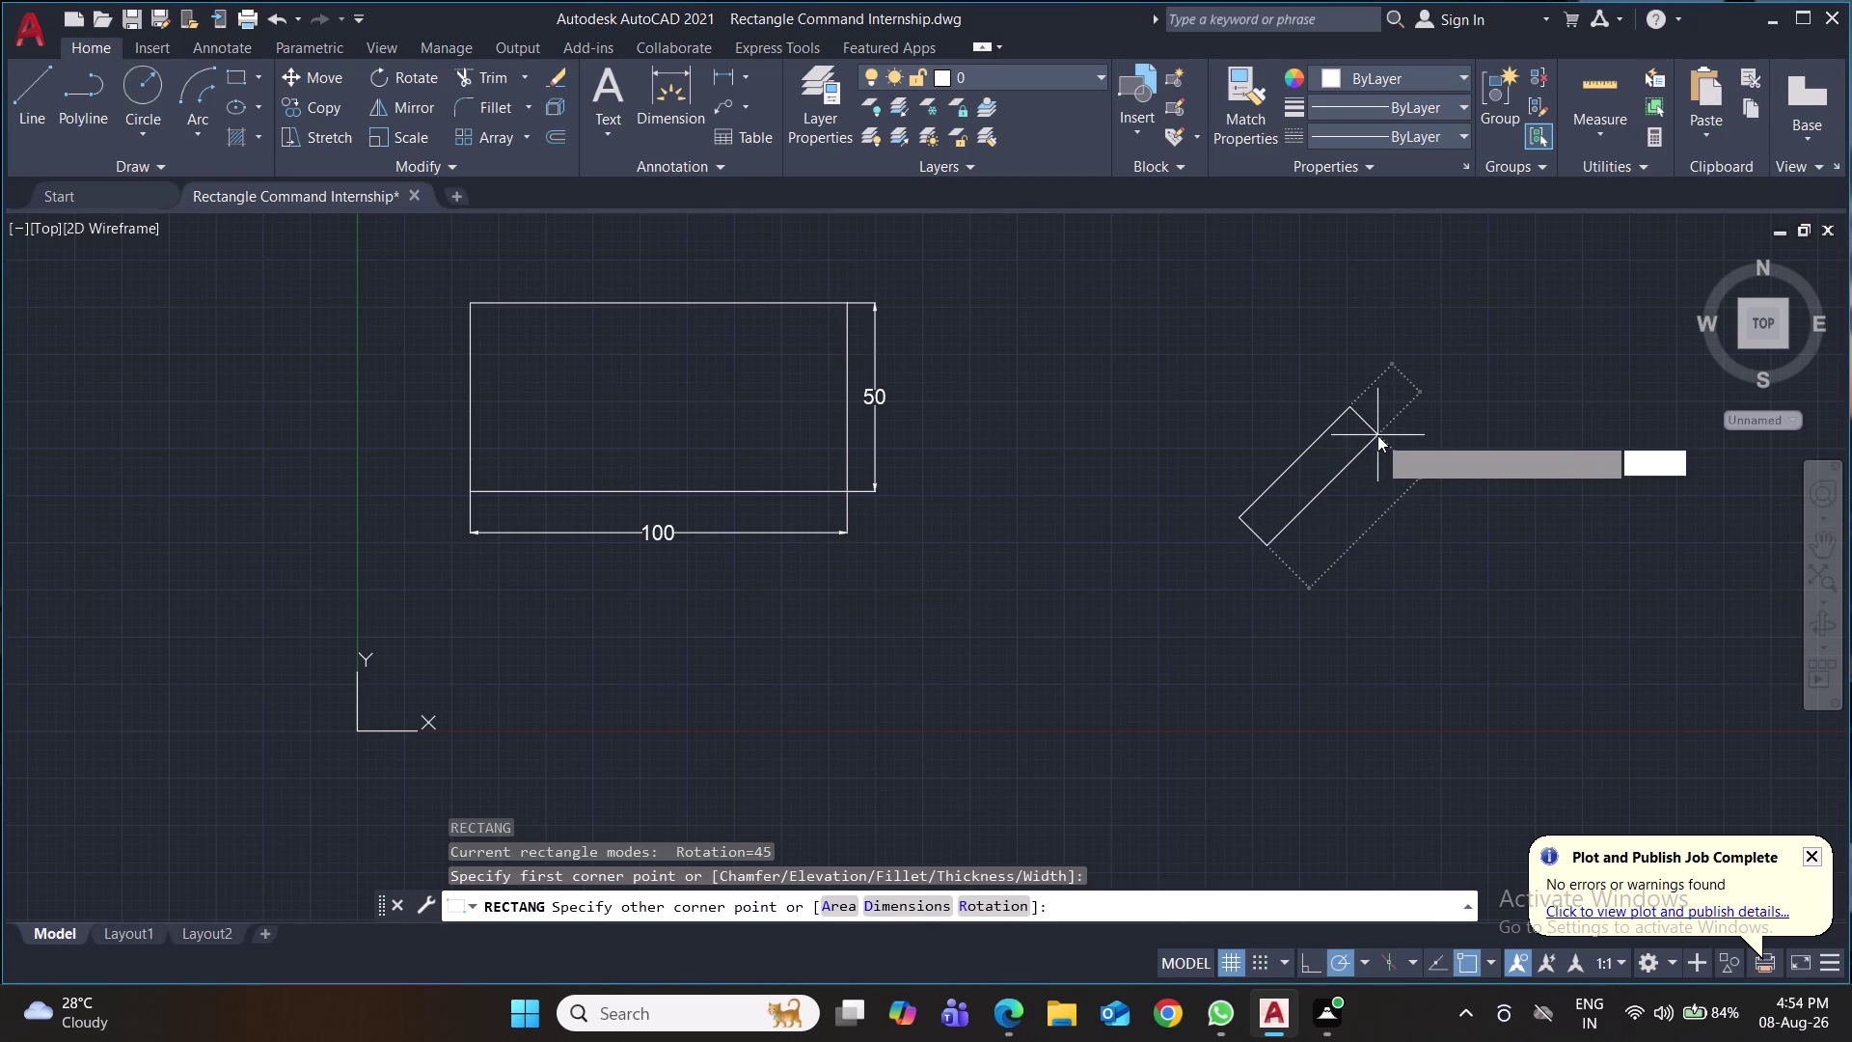
key(Return)
key(0)
key(Return)
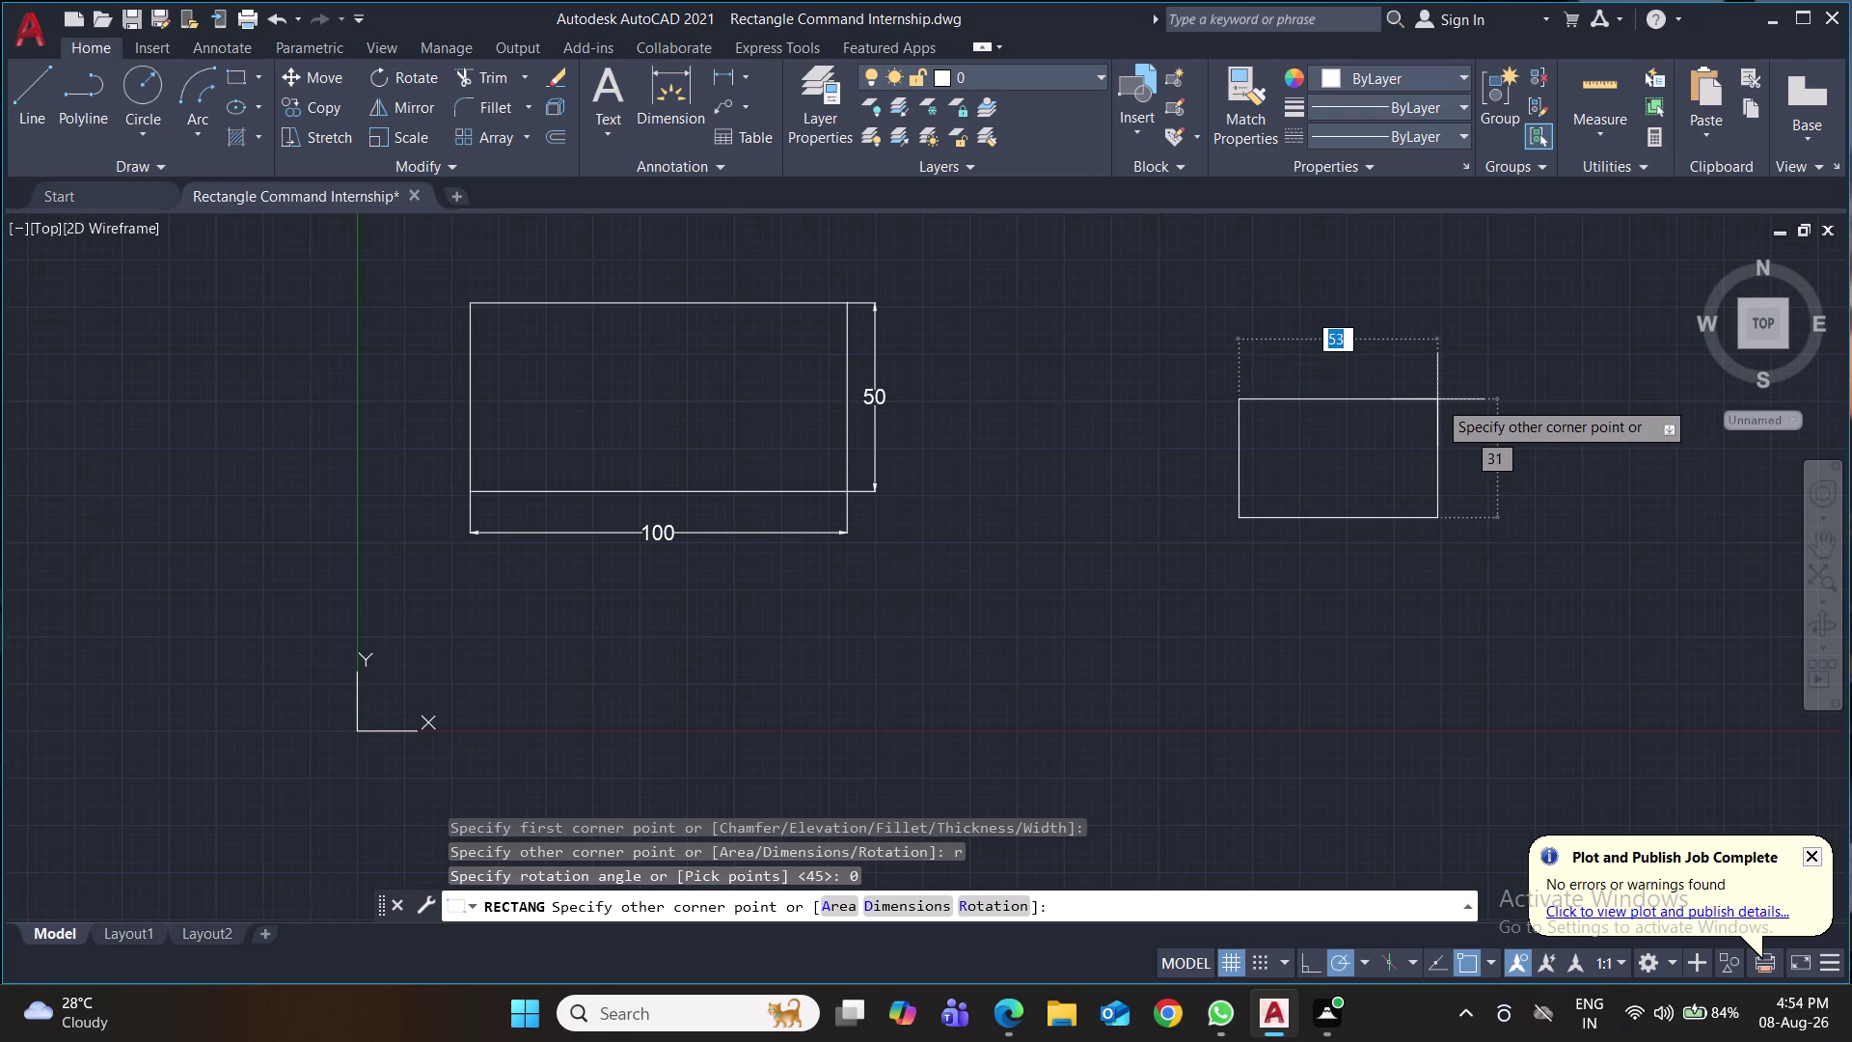
key(r)
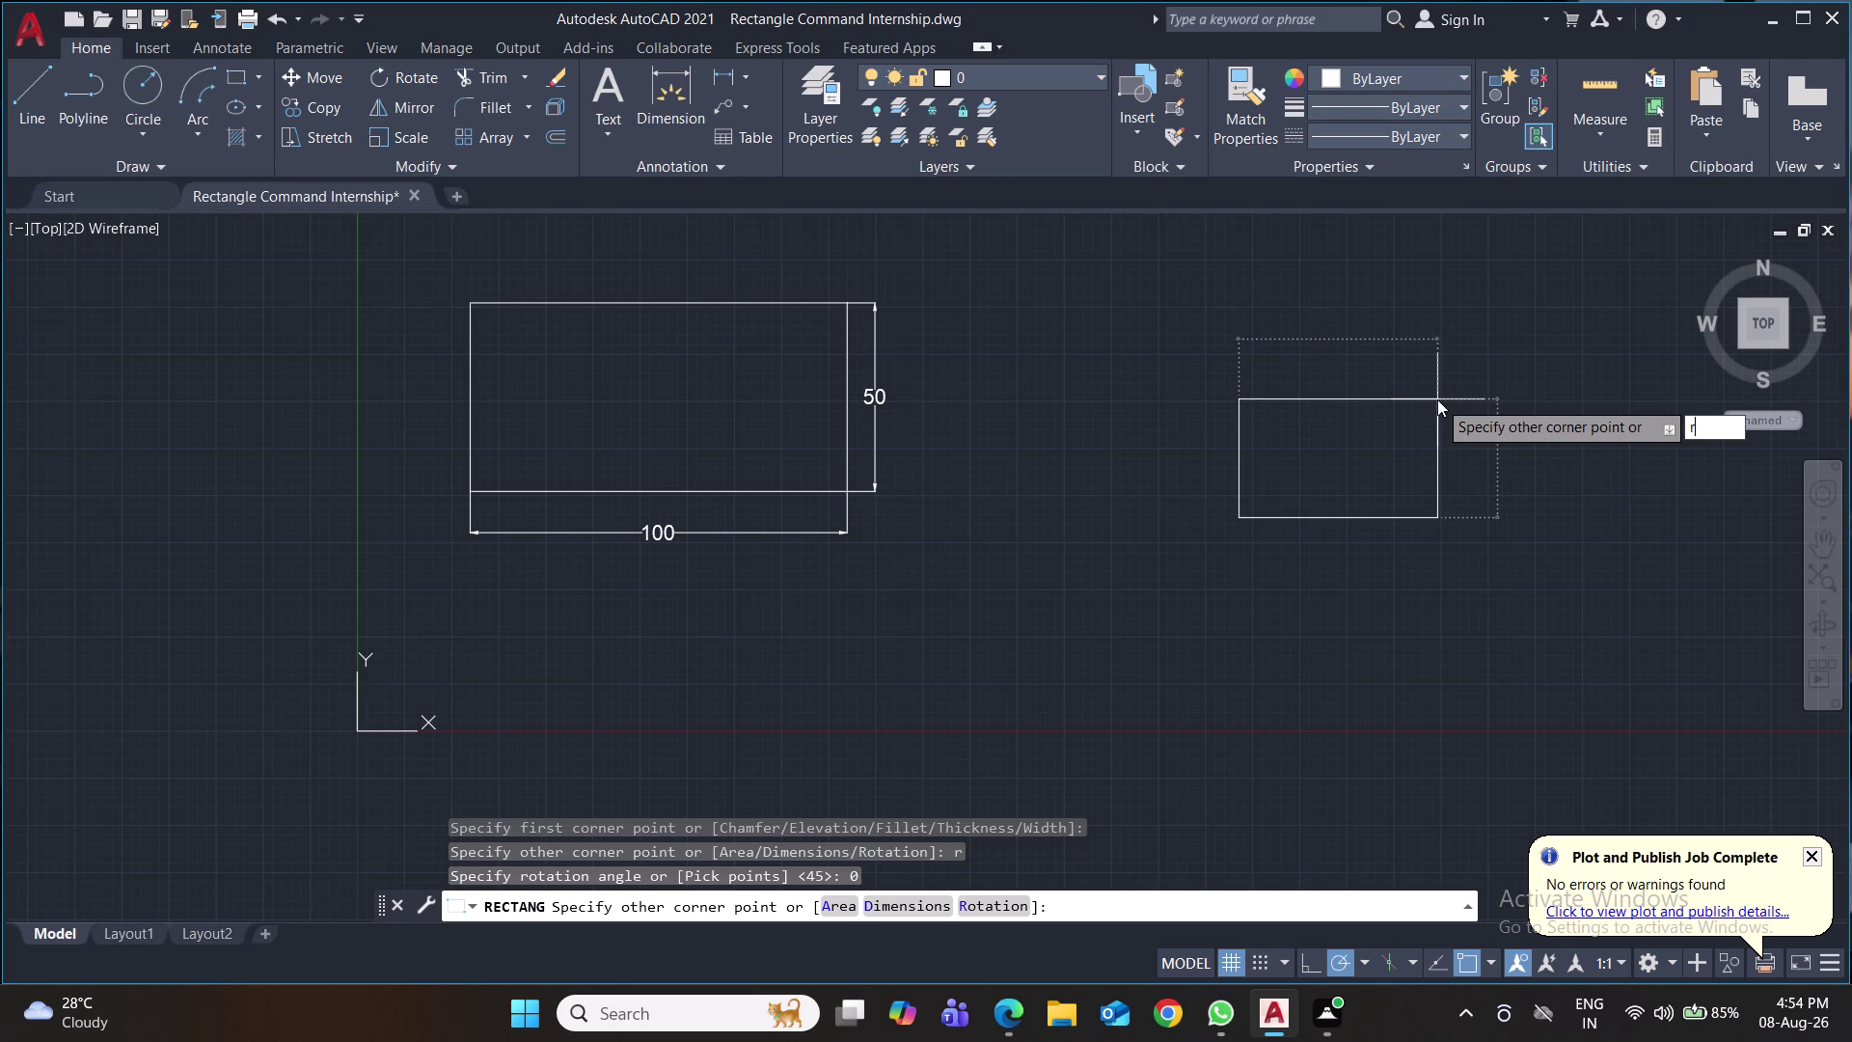
key(Return)
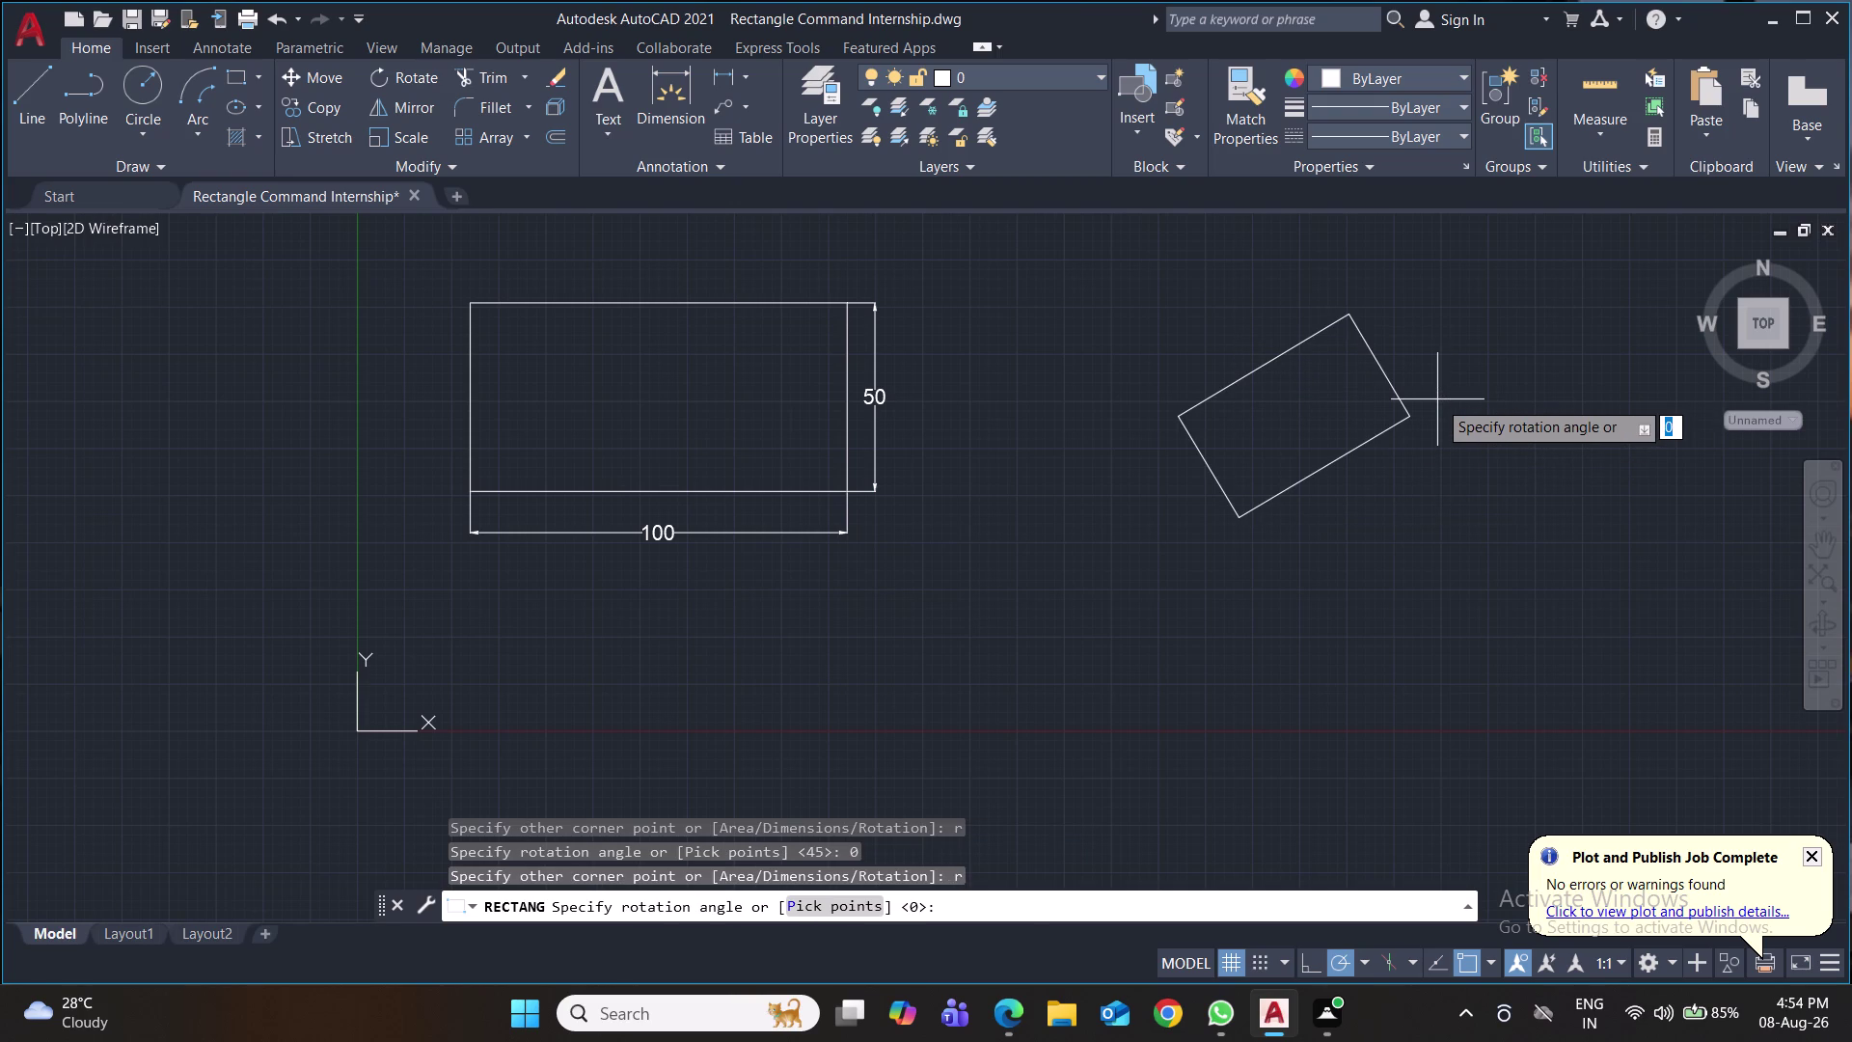
text(40)
key(Return)
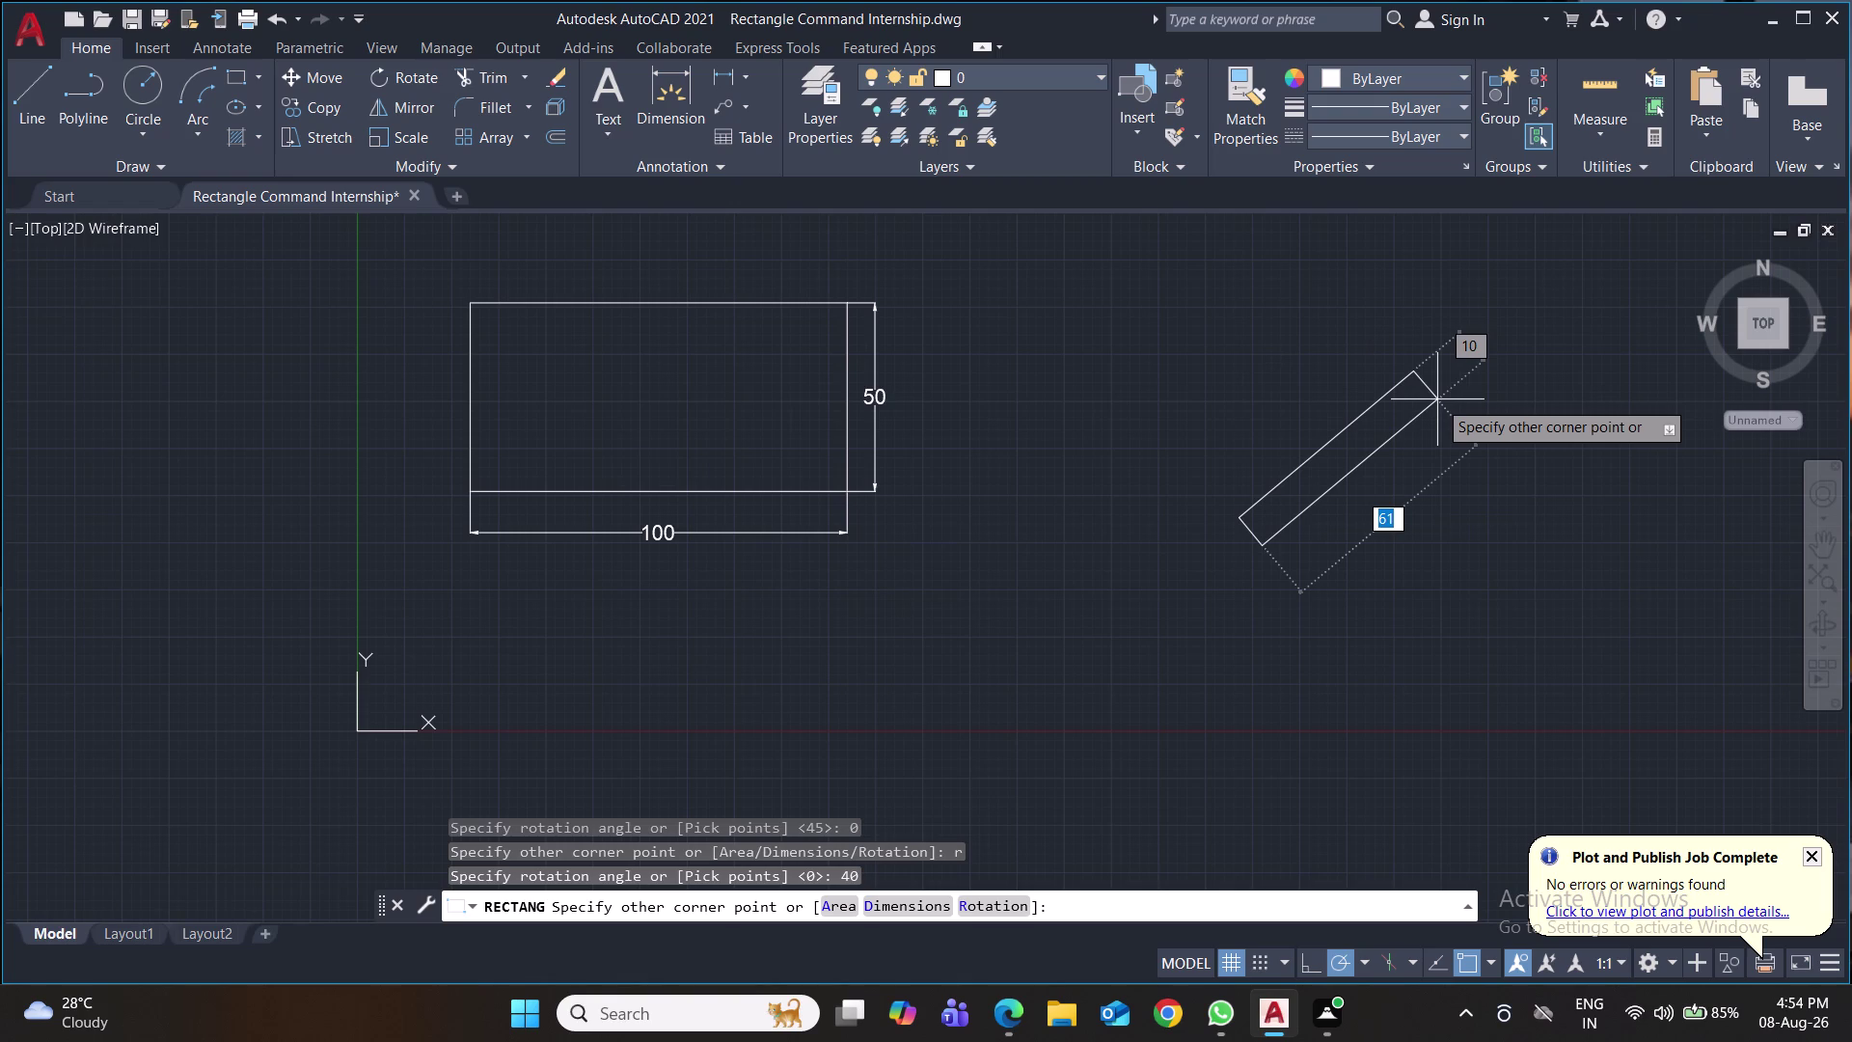
Give the rotated rectangle length 100 and width 50 and place it.
key(d)
key(Return)
text(1)
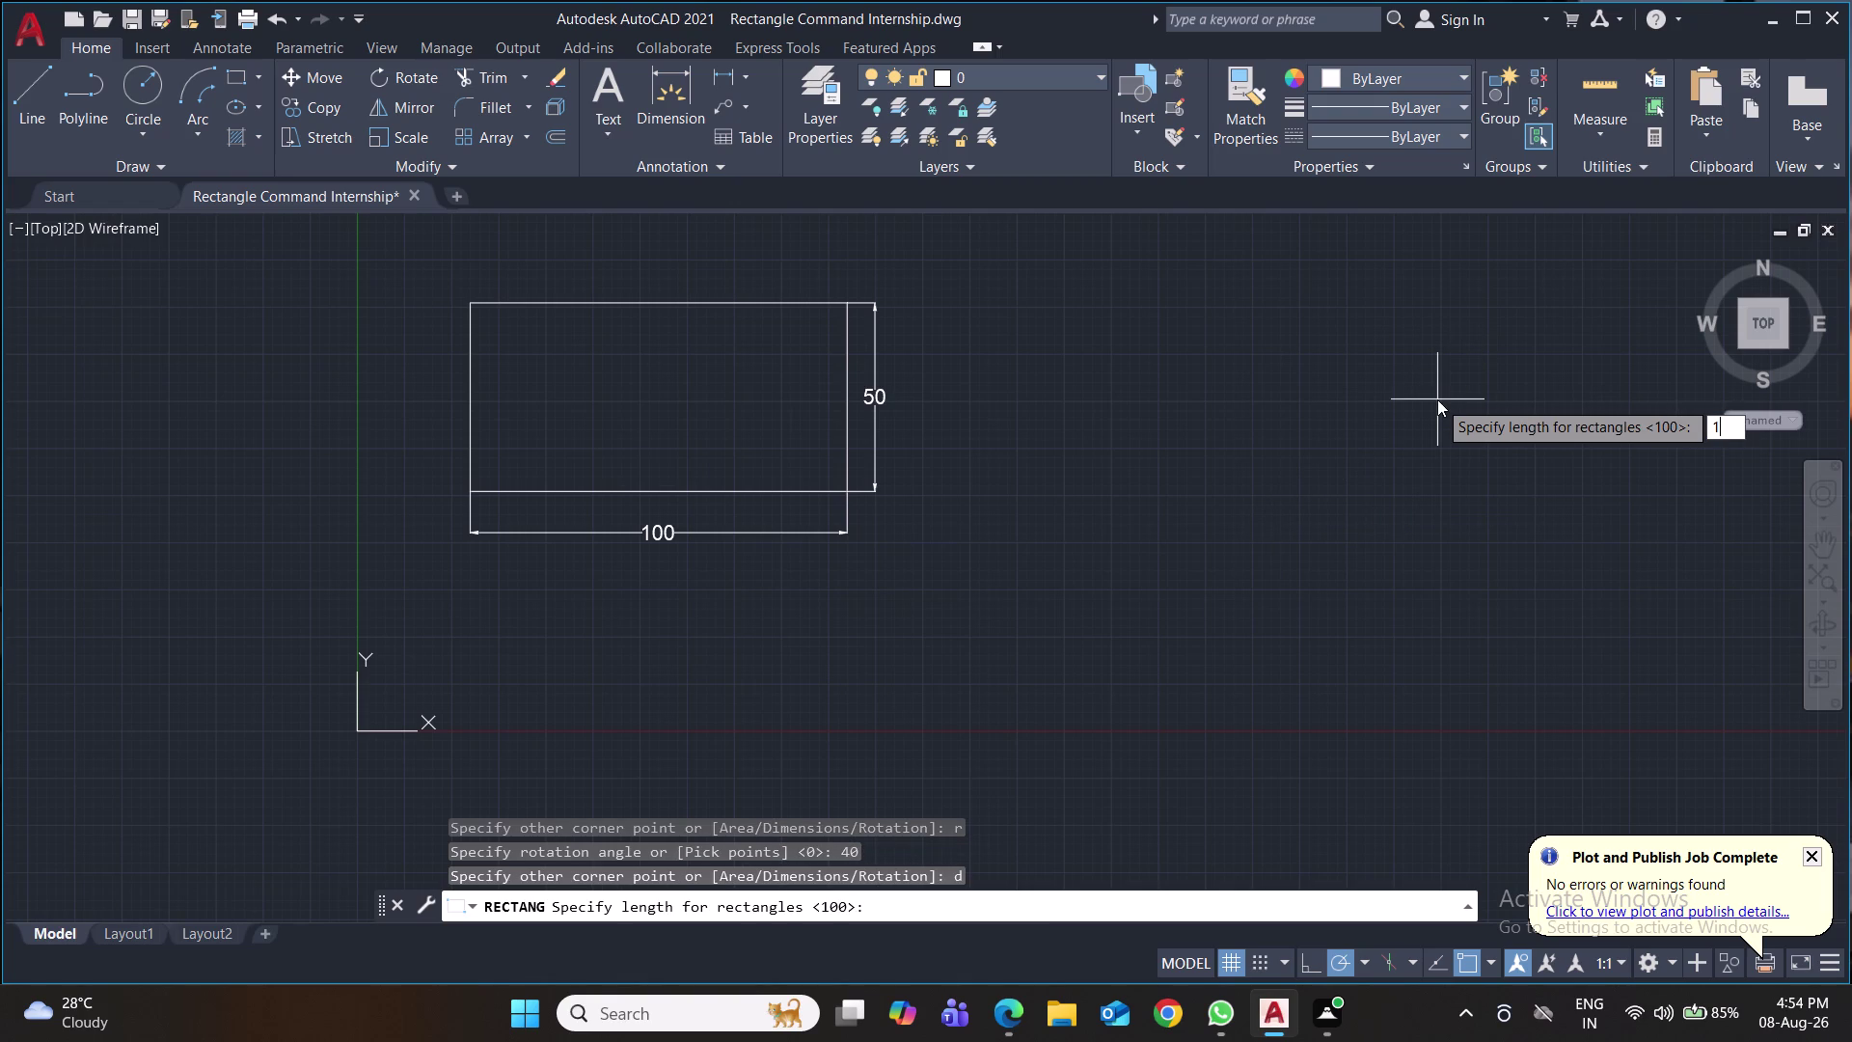
text(00)
key(Return)
text(50)
key(Return)
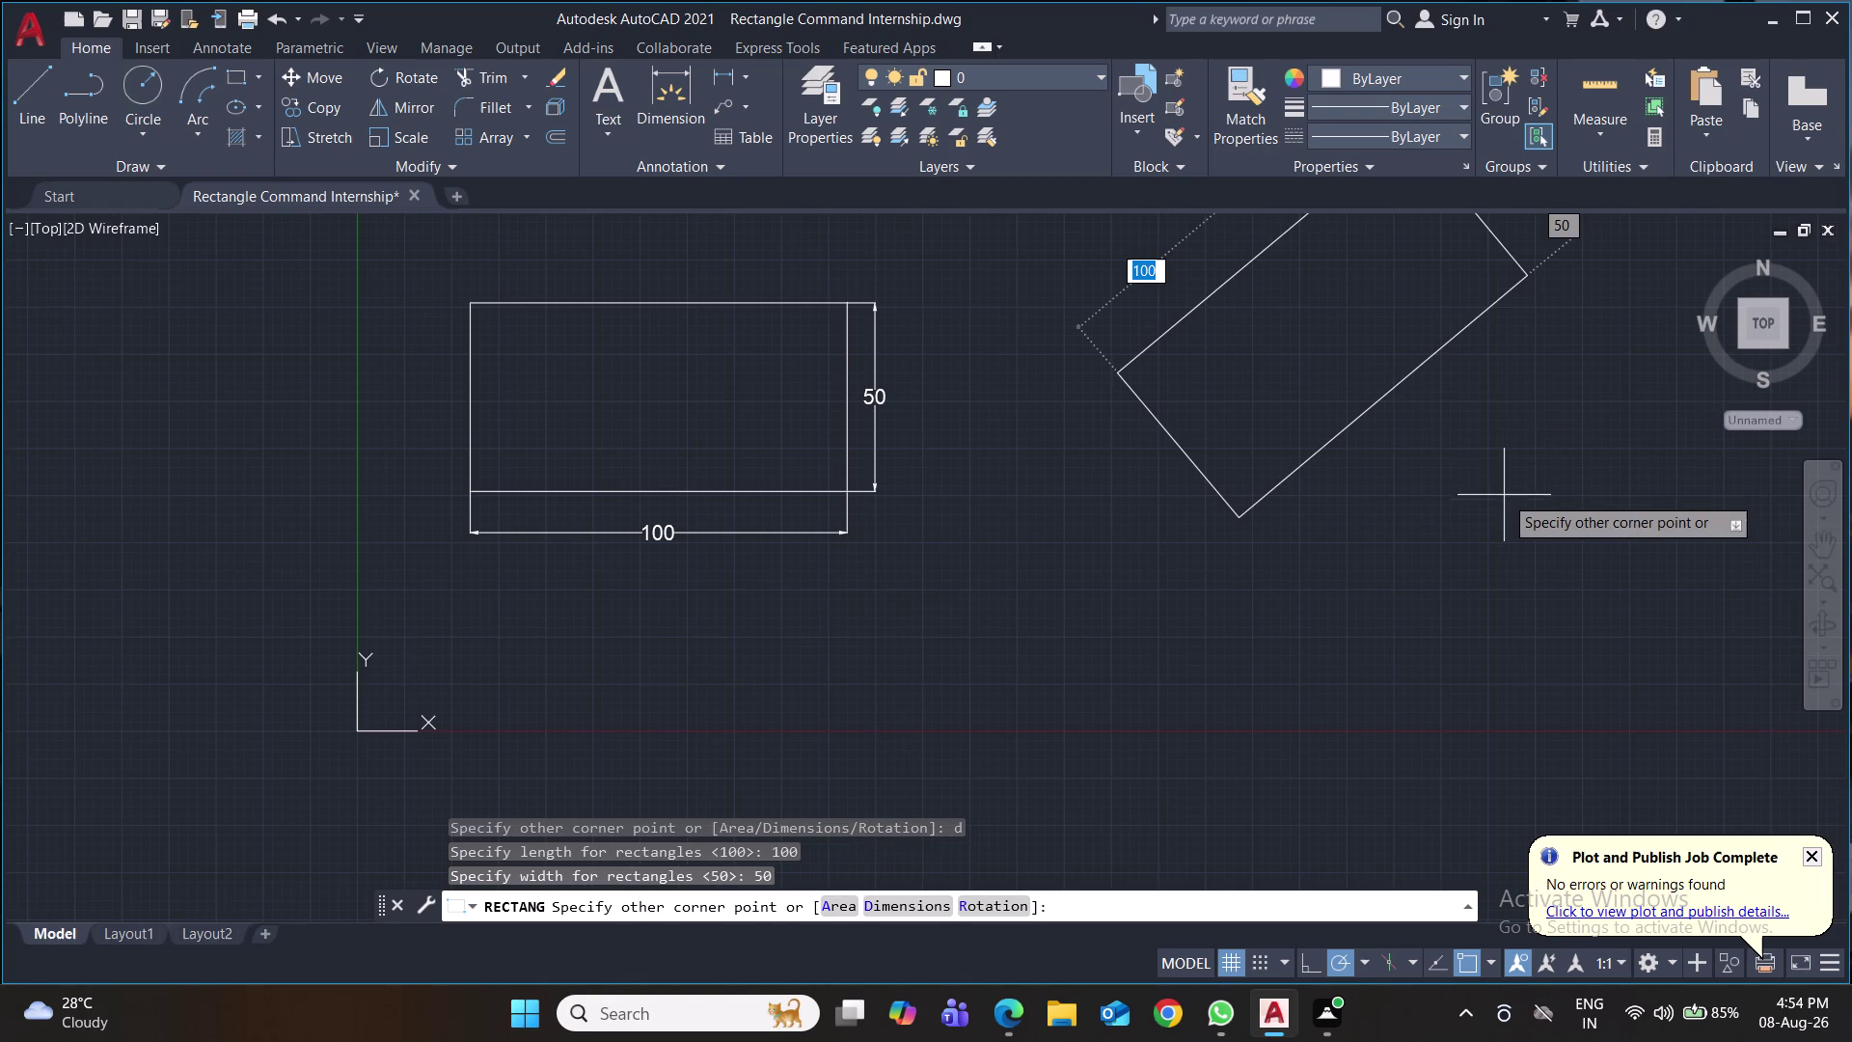
click(1445, 461)
middle_drag(1512, 441, 1366, 585)
click(1382, 276)
click(1007, 647)
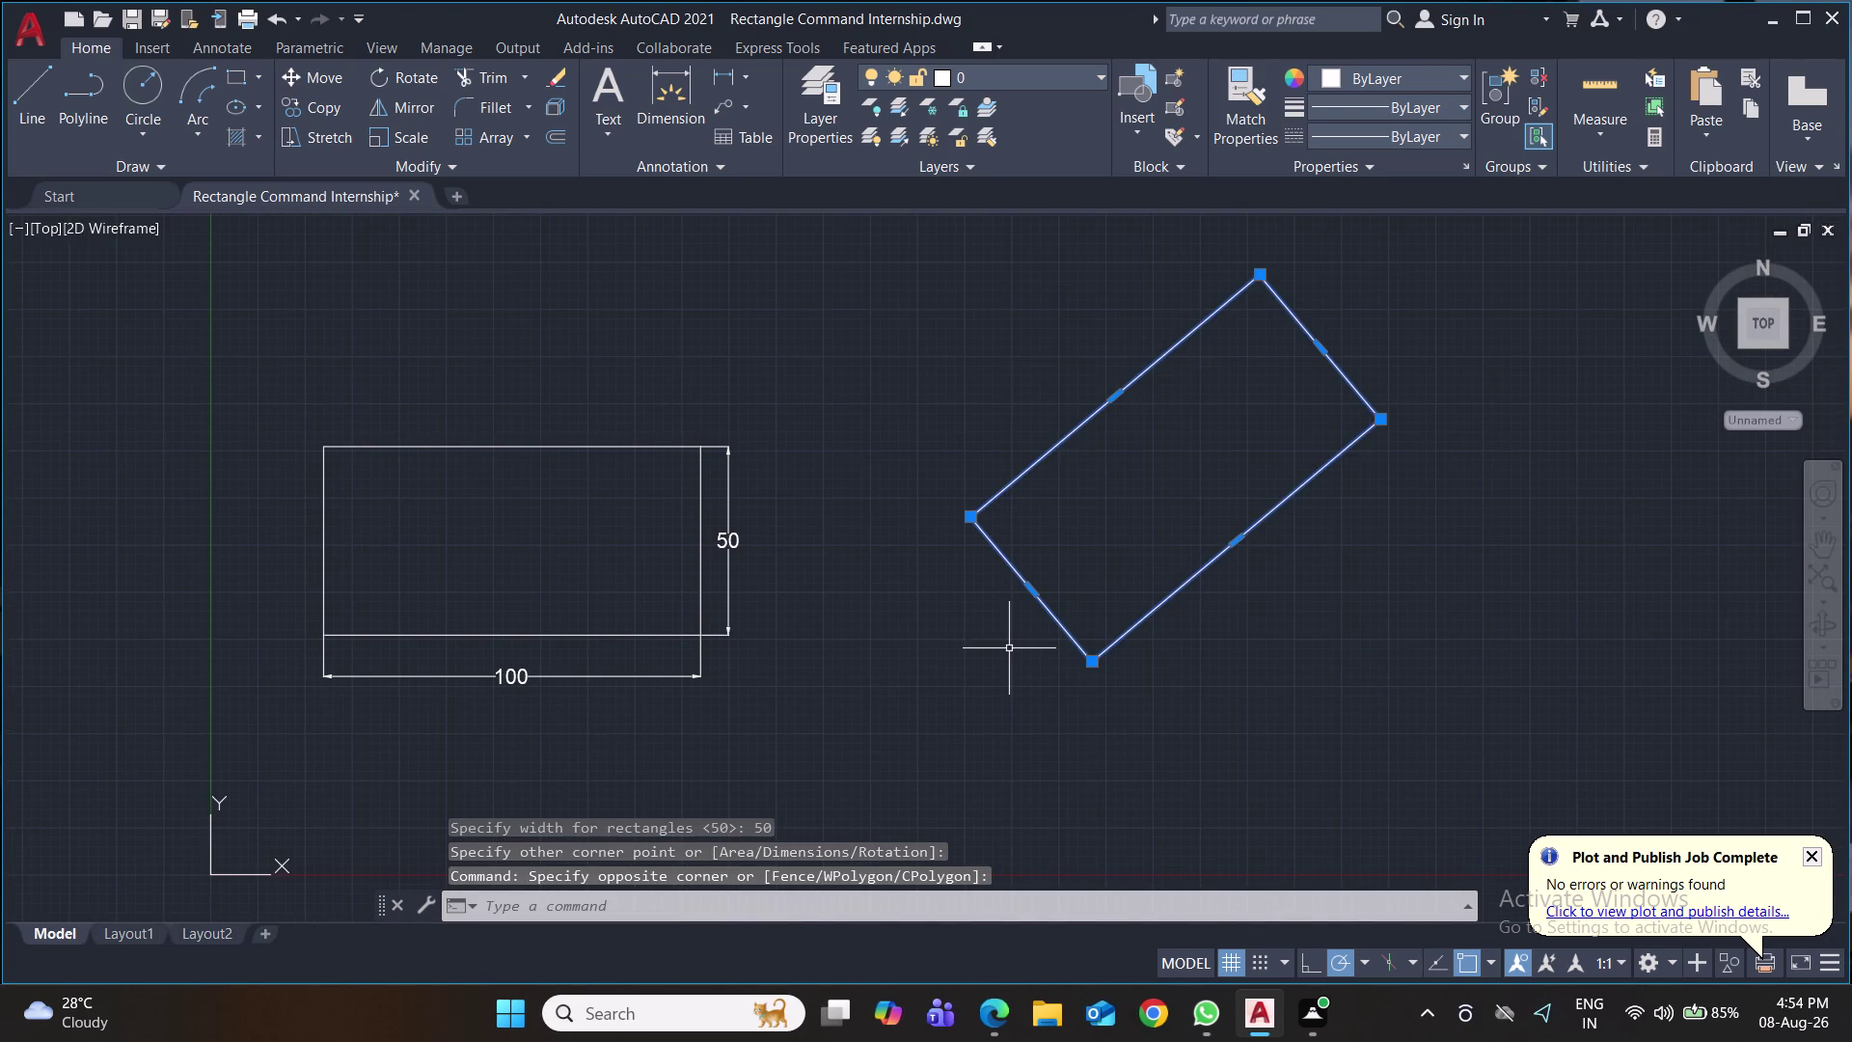
Move the rotated rectangle slightly lower left.
key(m)
key(Return)
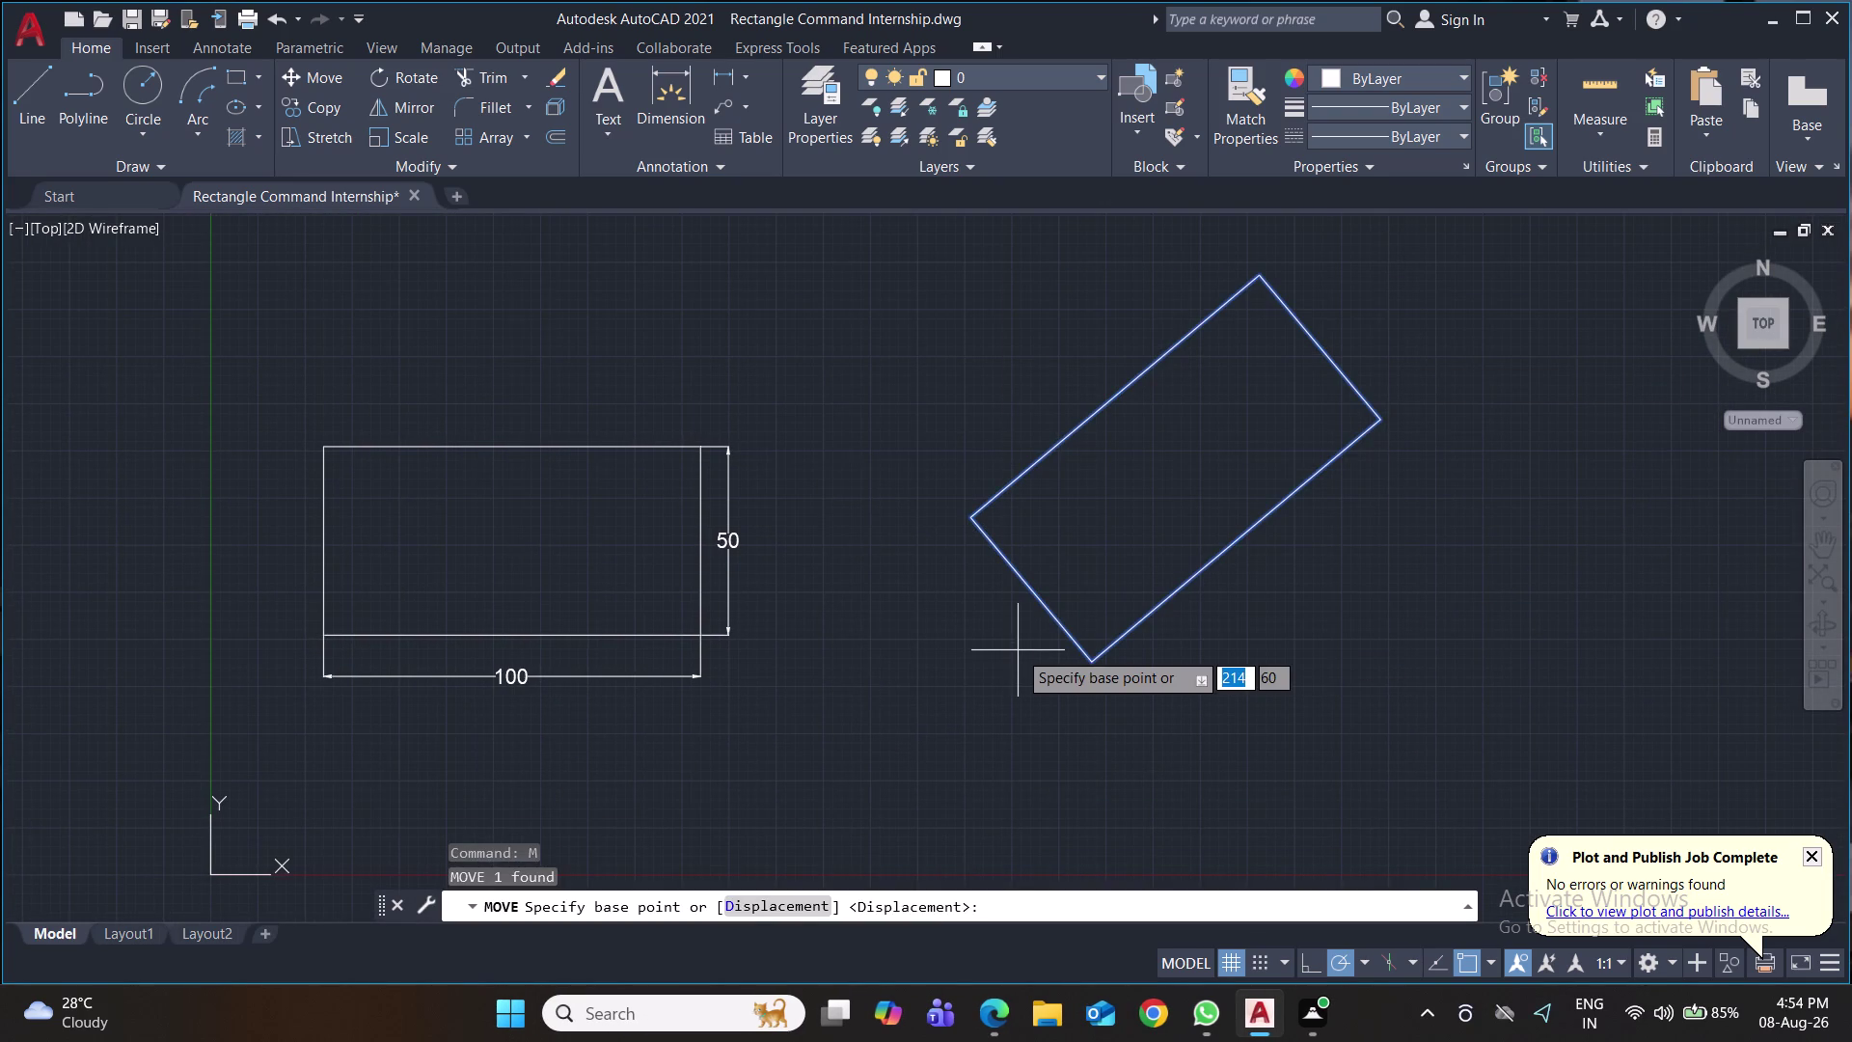
click(1018, 651)
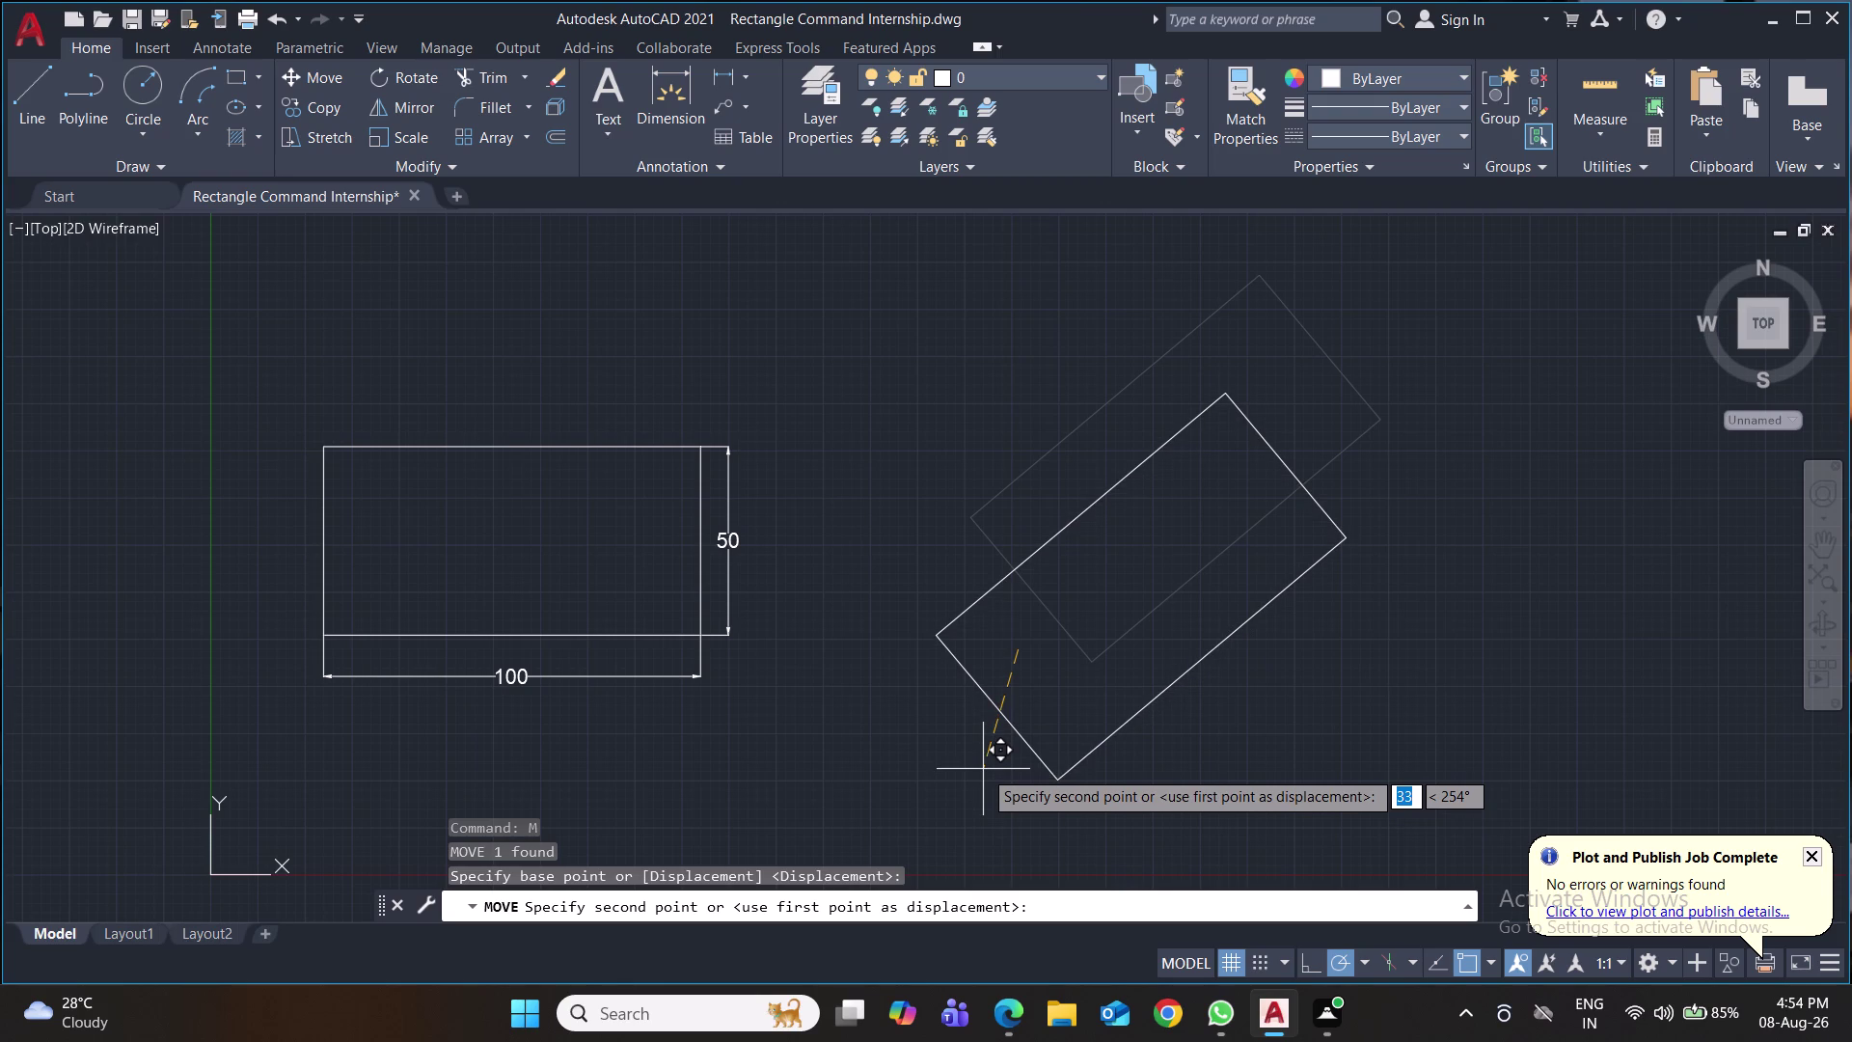
click(991, 728)
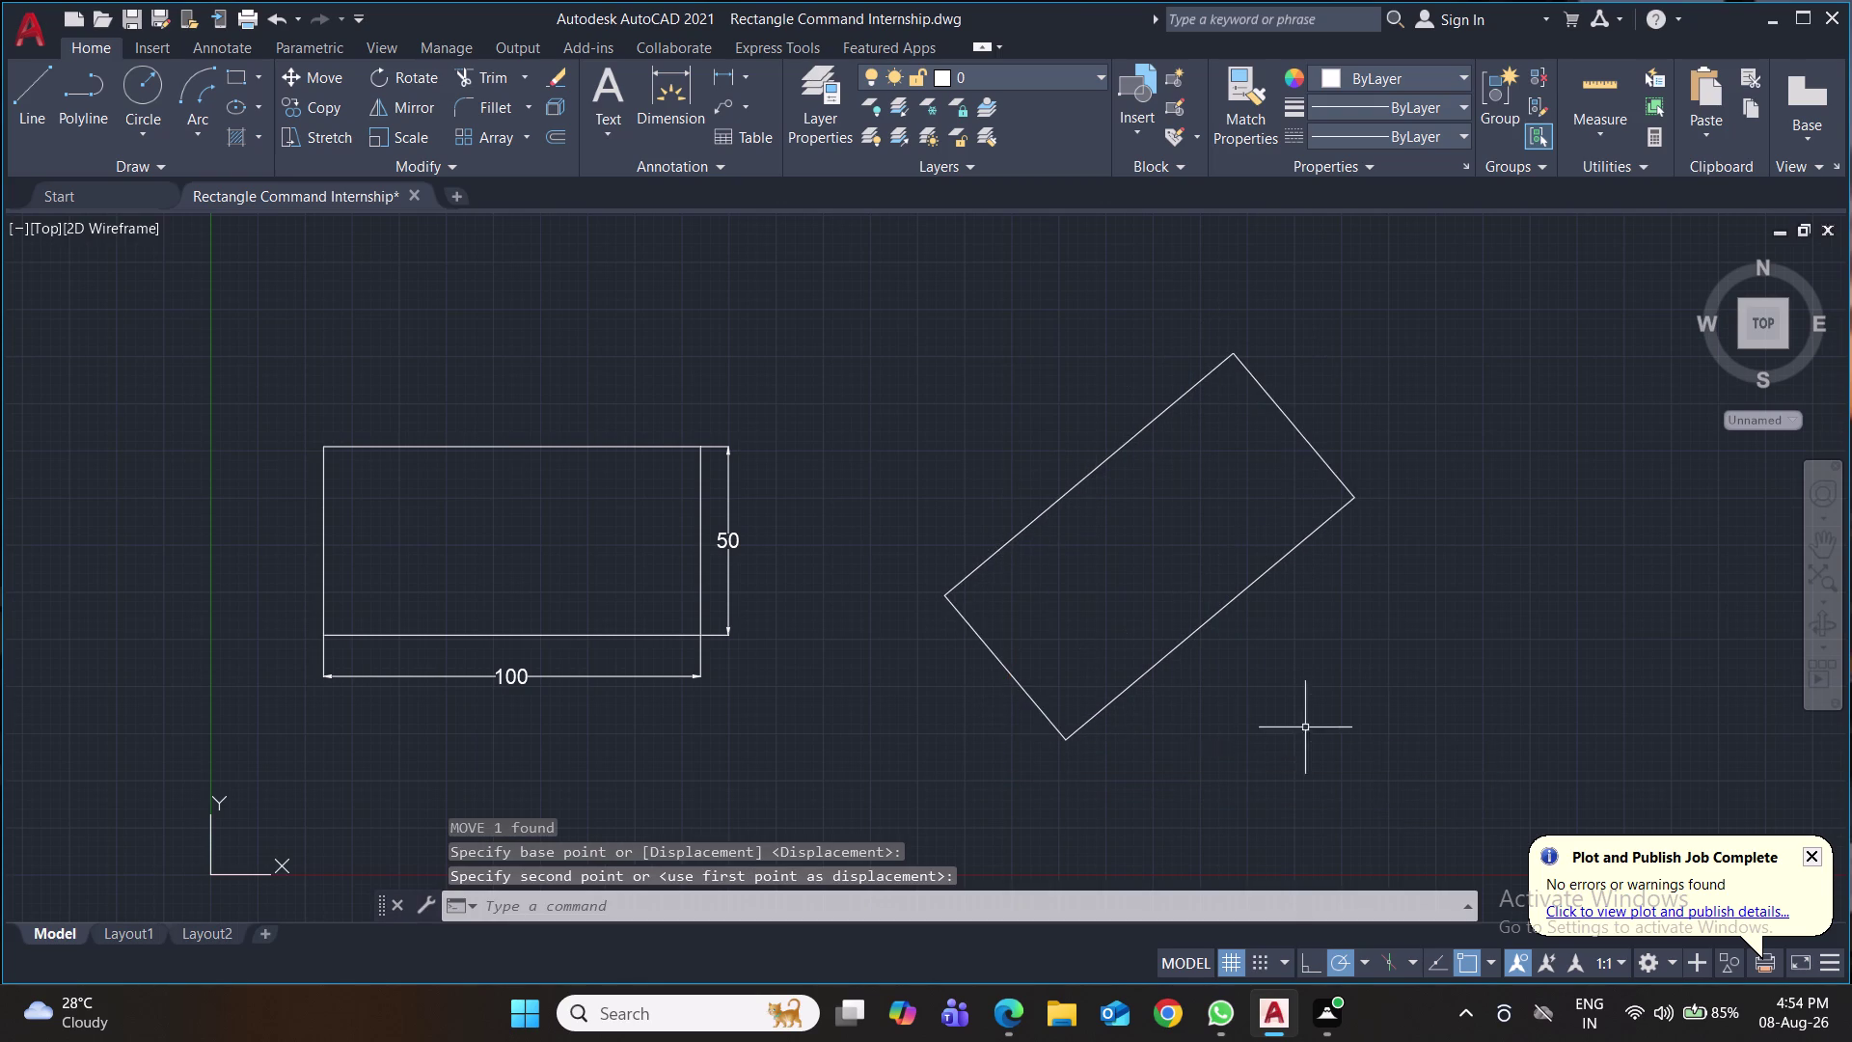
middle_drag(1313, 703, 1297, 601)
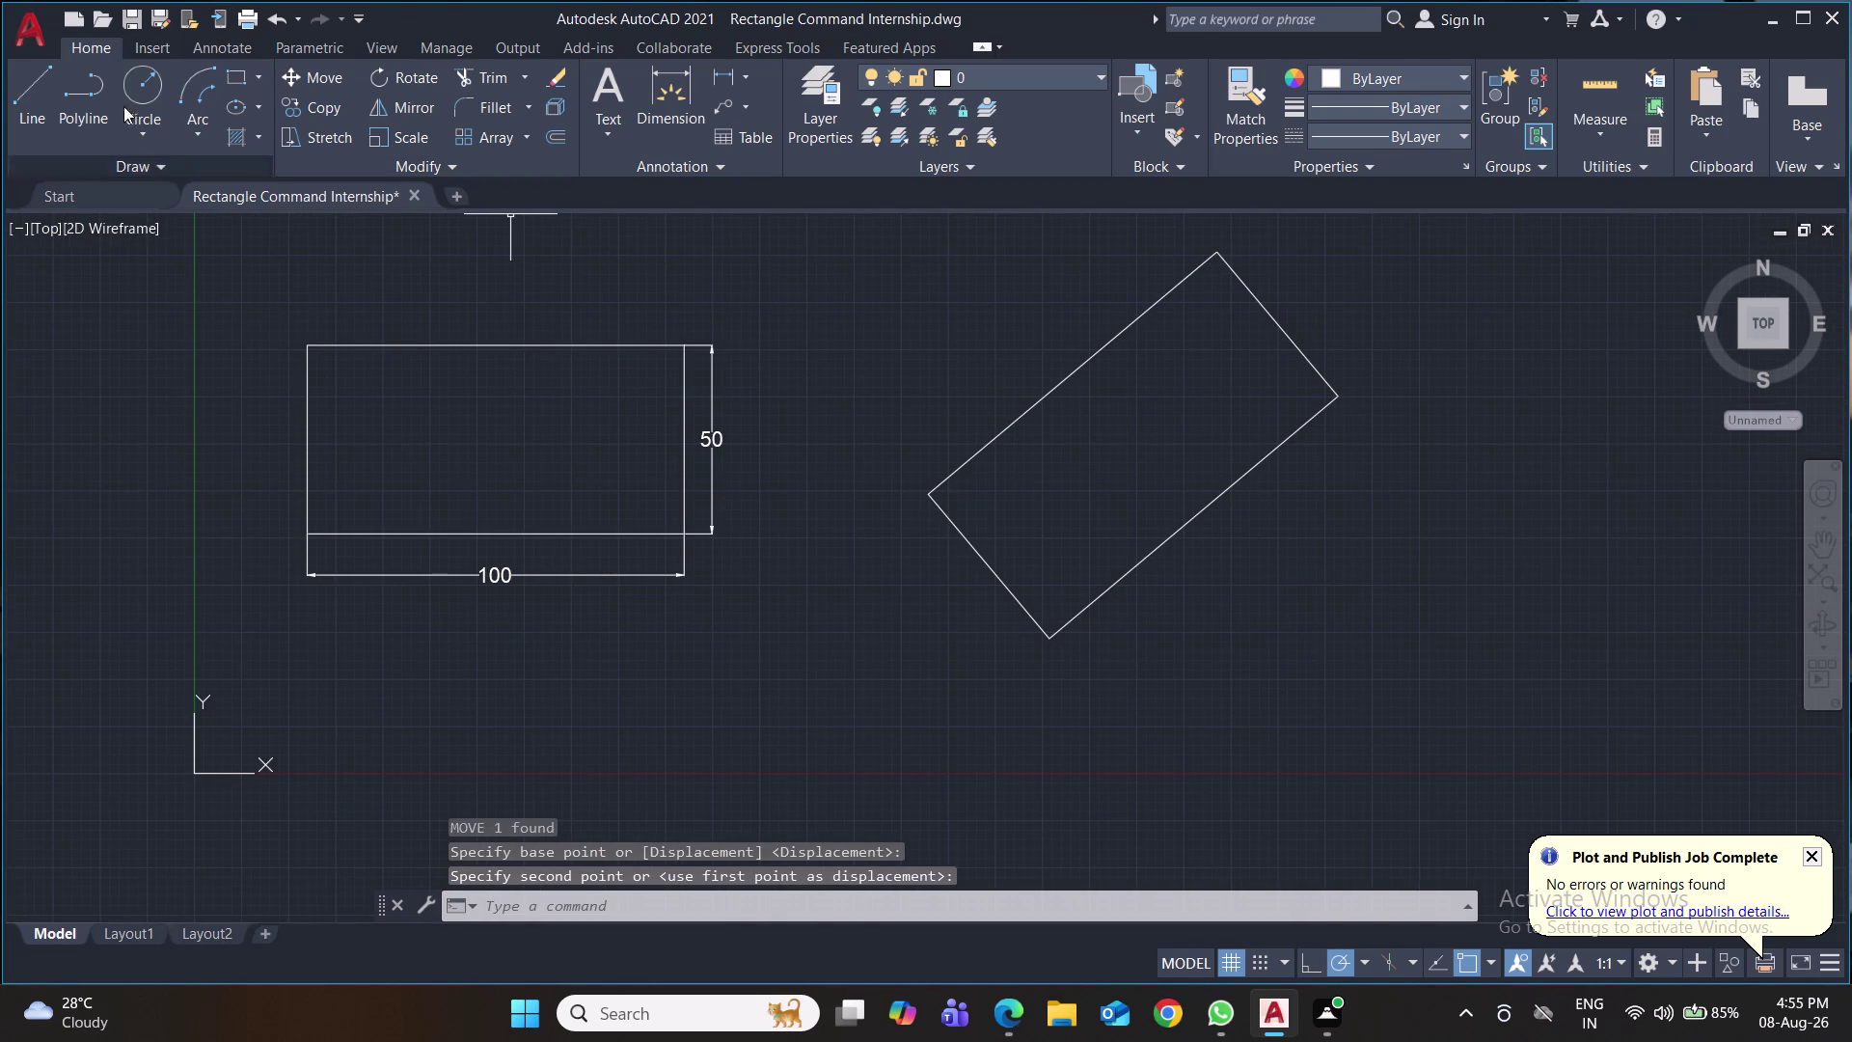
Draw a short horizontal reference line from the tilted rectangle's lowest corner.
click(29, 84)
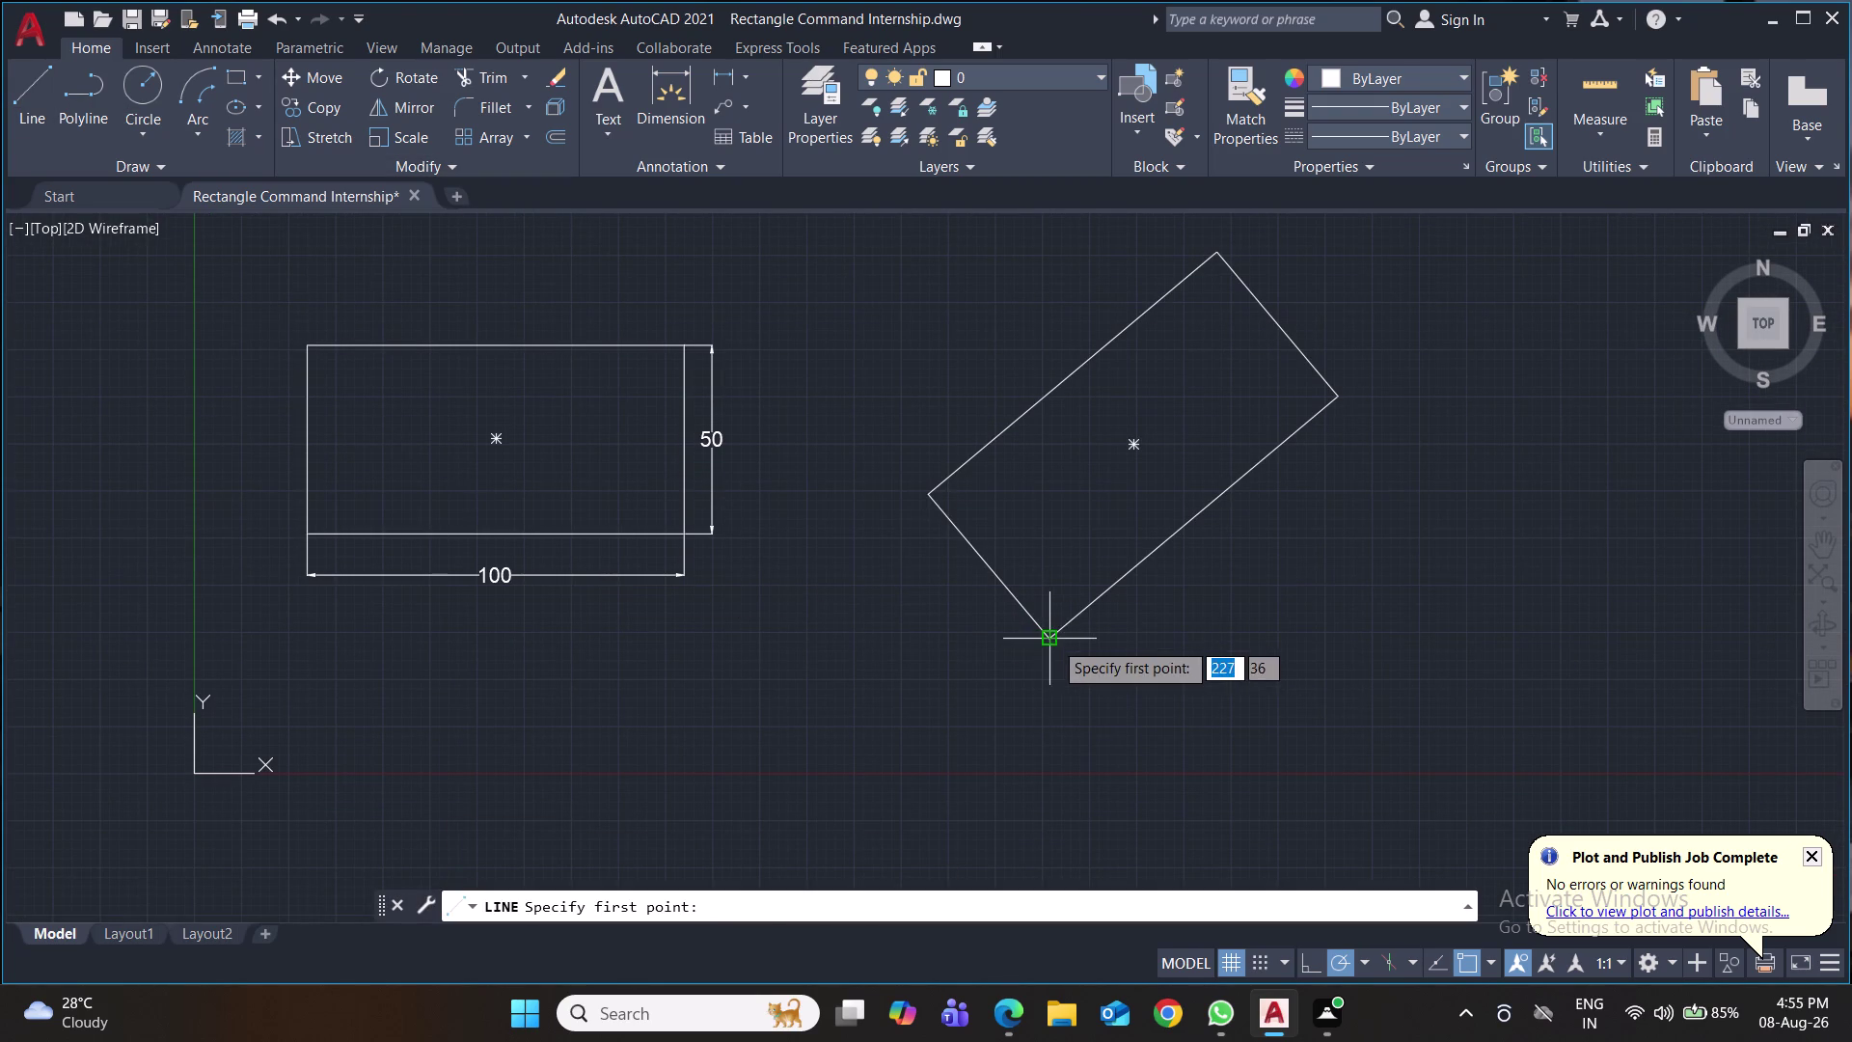
click(1054, 641)
click(1173, 639)
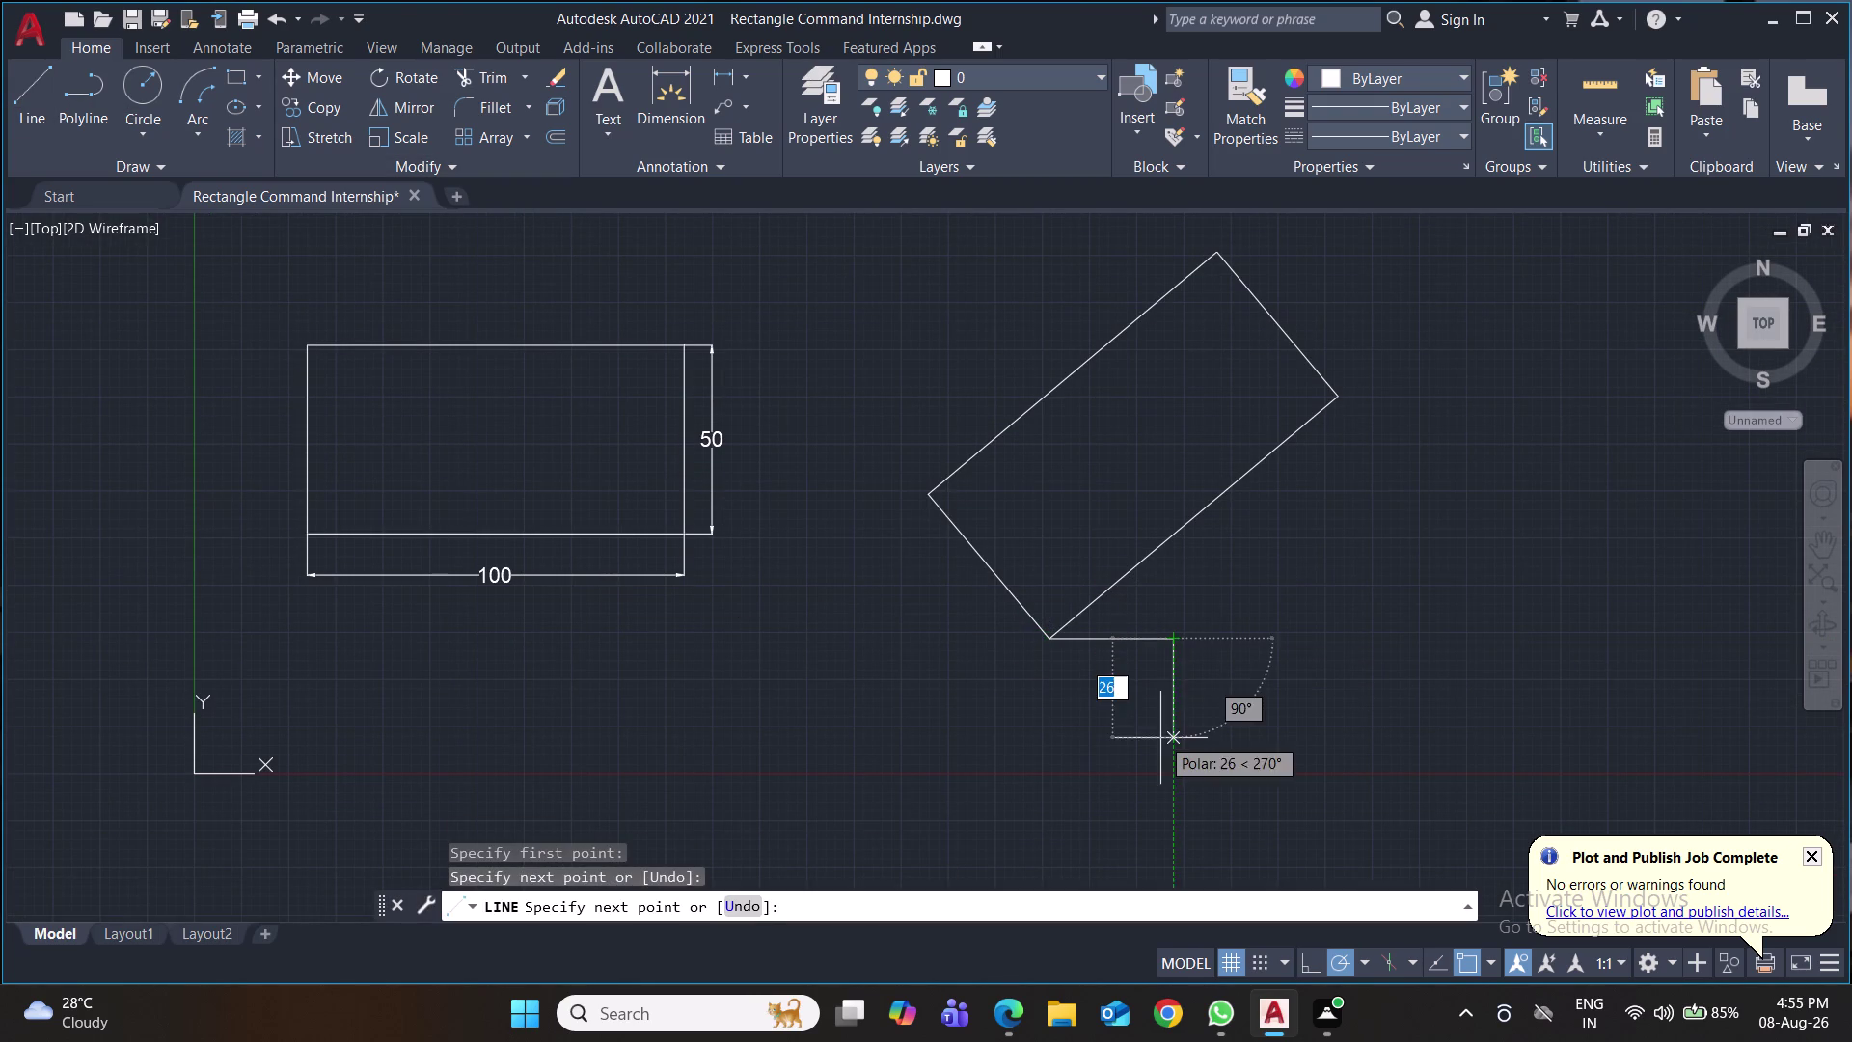
key(Return)
key(ctrl+s)
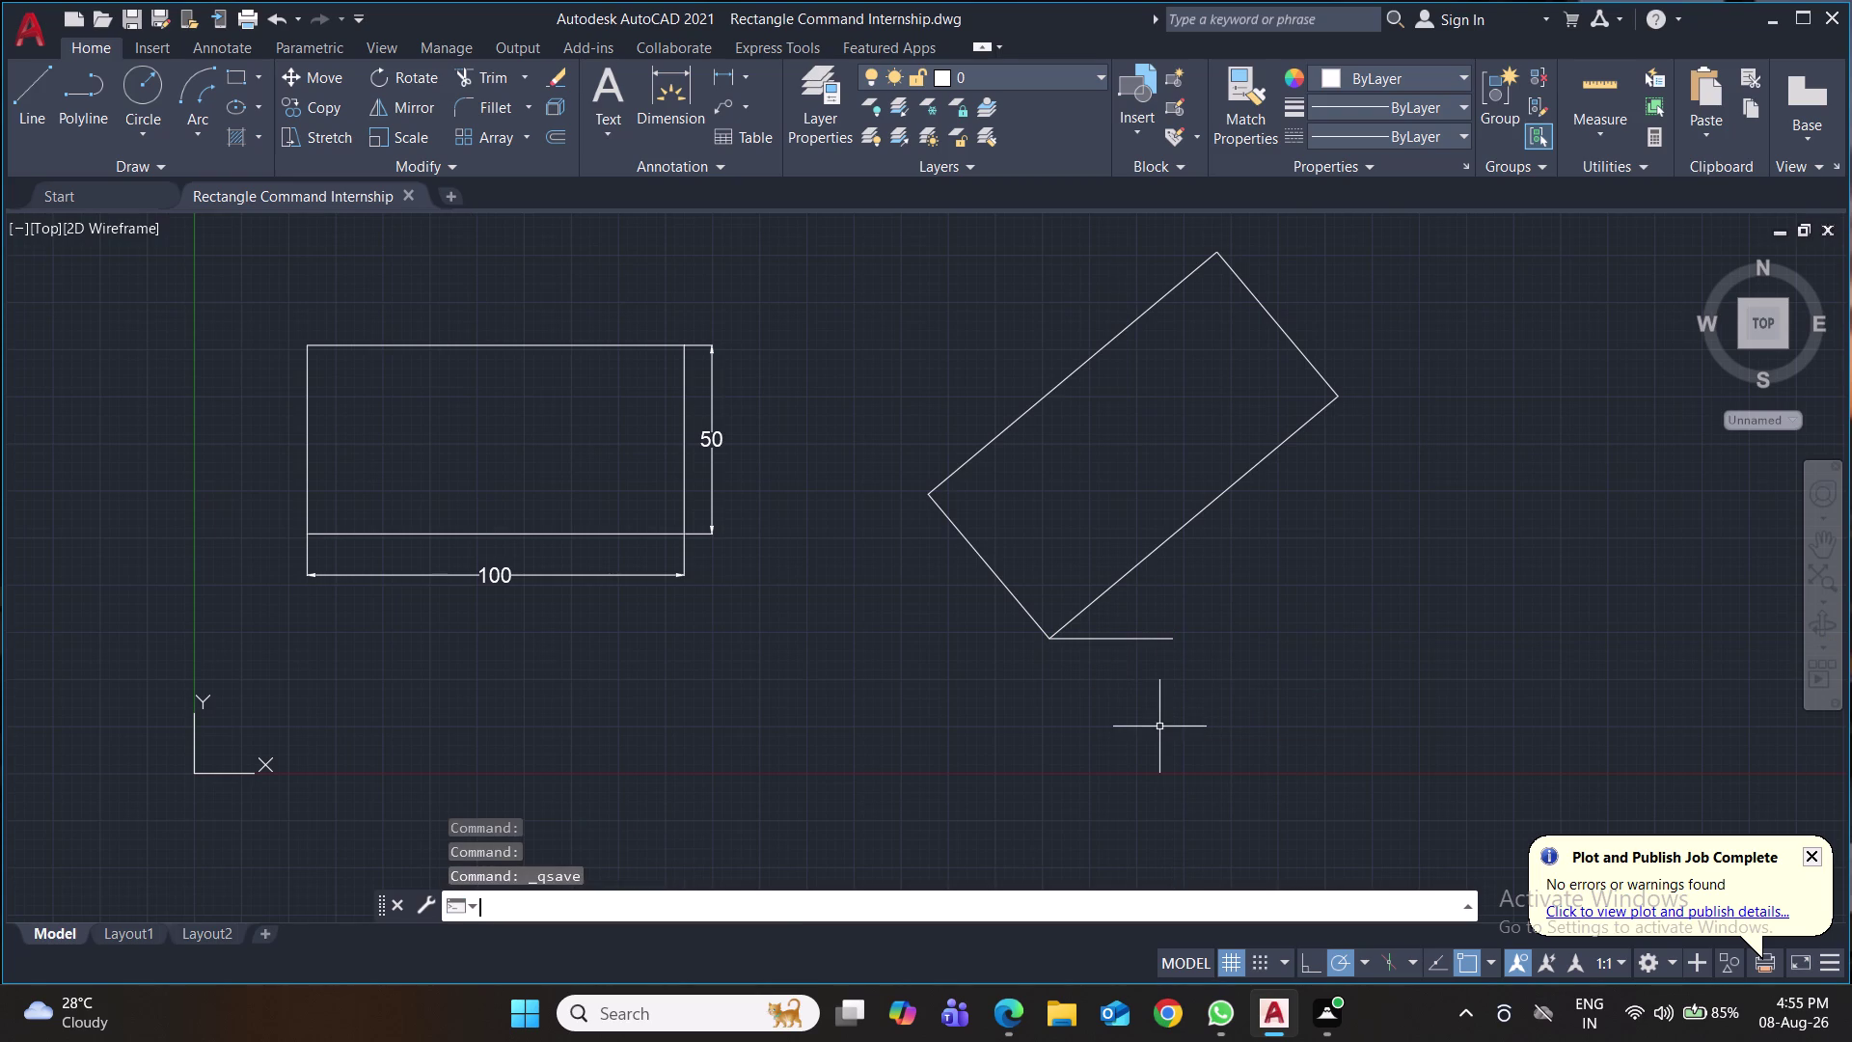
click(749, 81)
click(779, 202)
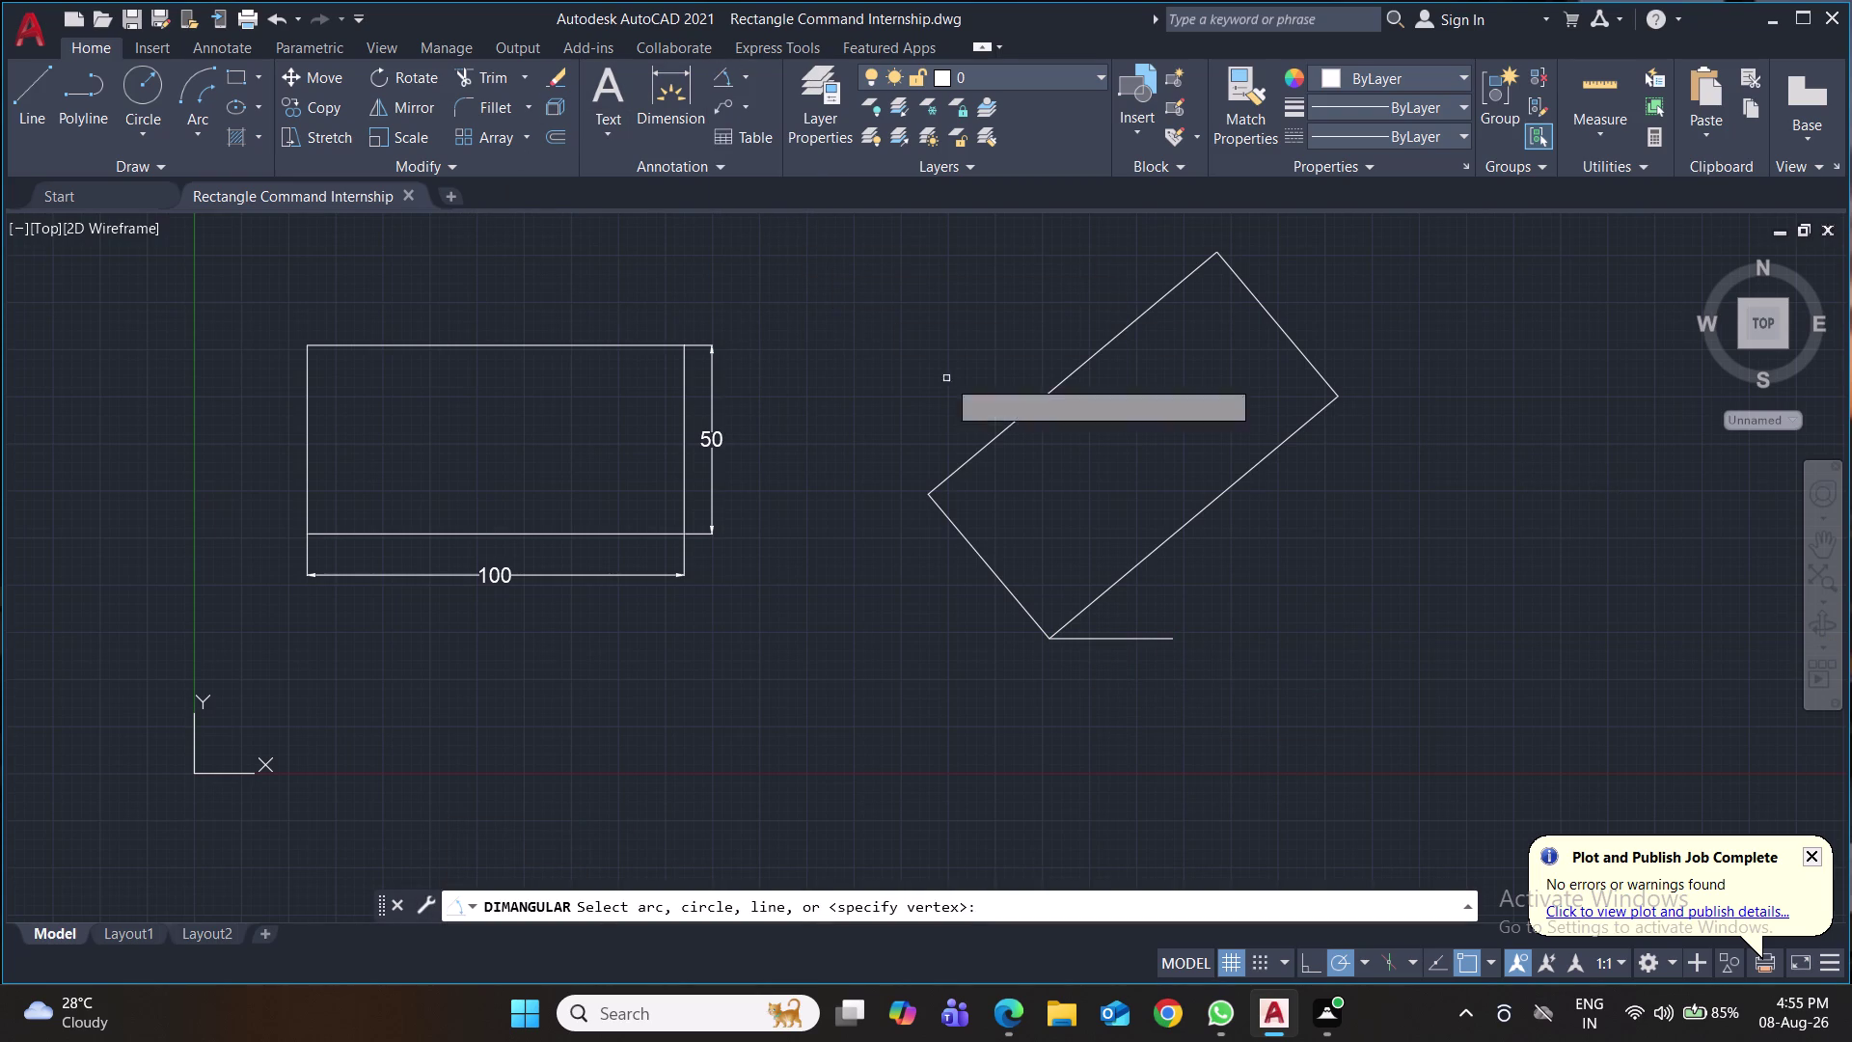
Add a 40° angular dimension between the rectangle edge and reference line, then save.
click(1096, 599)
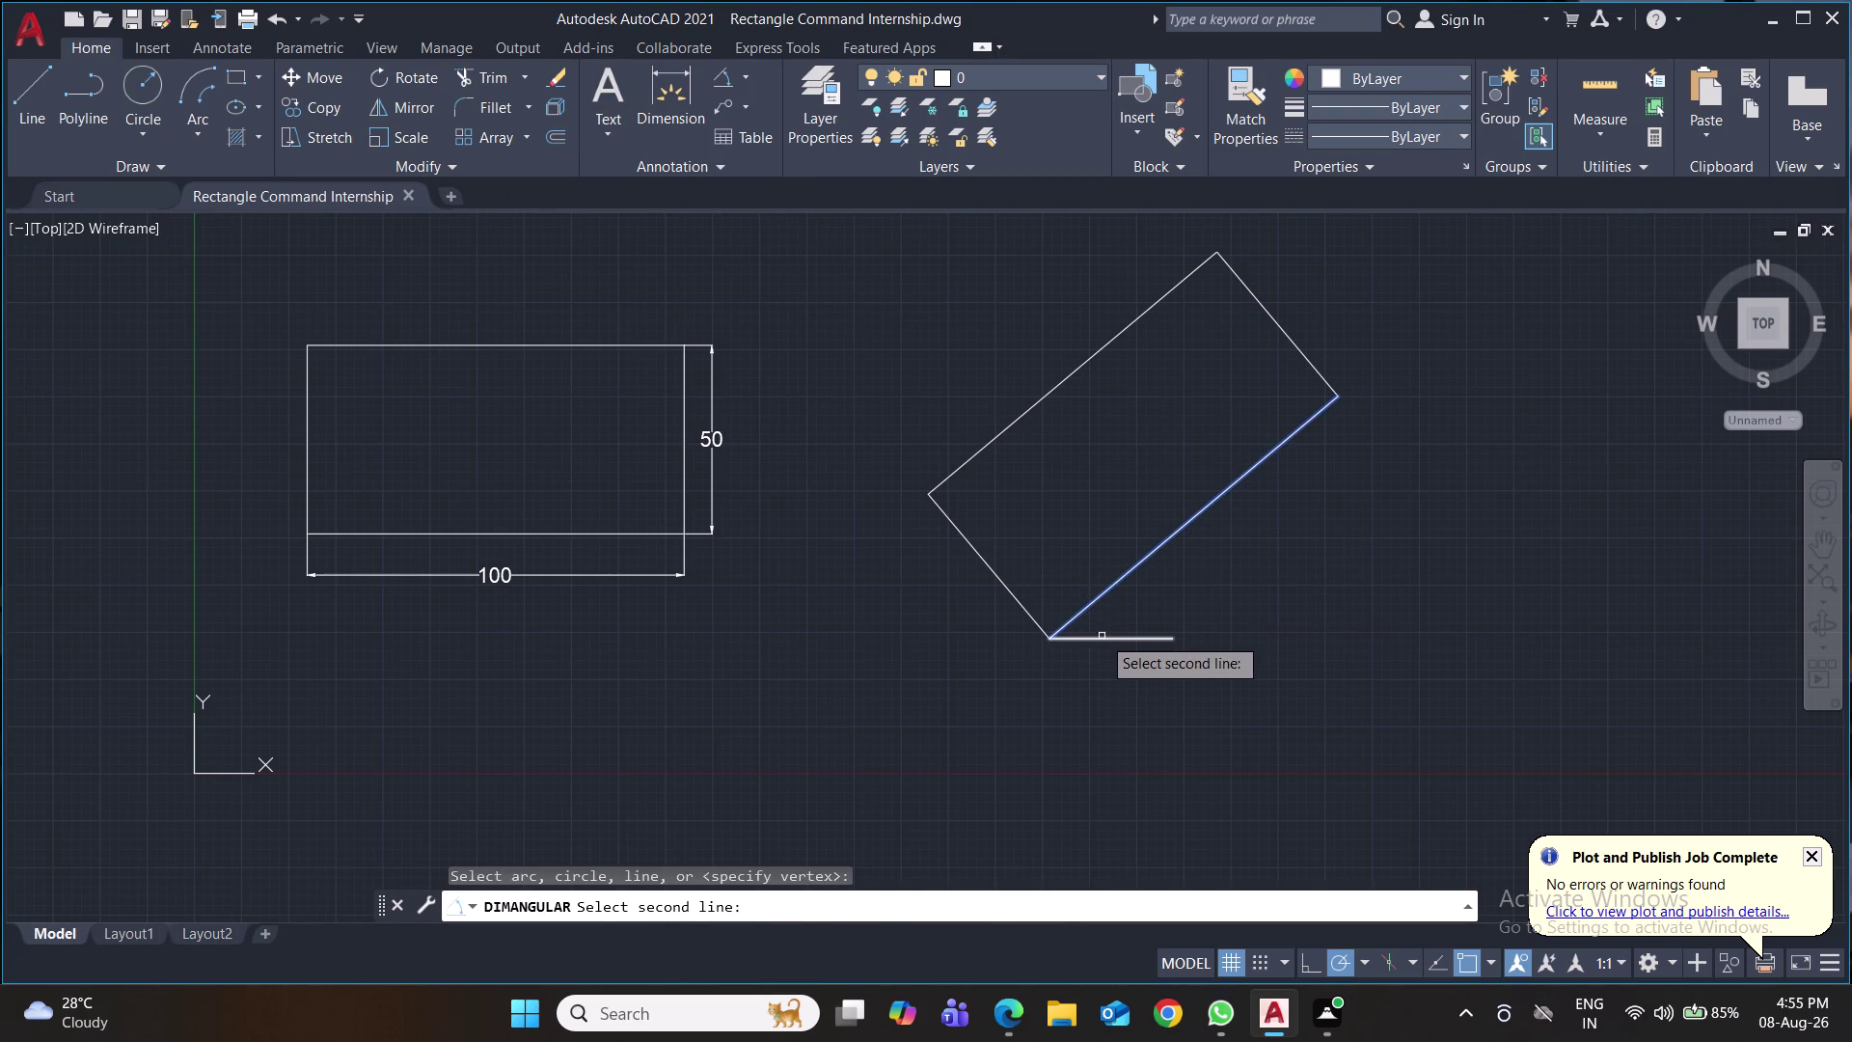
click(1101, 637)
click(1117, 615)
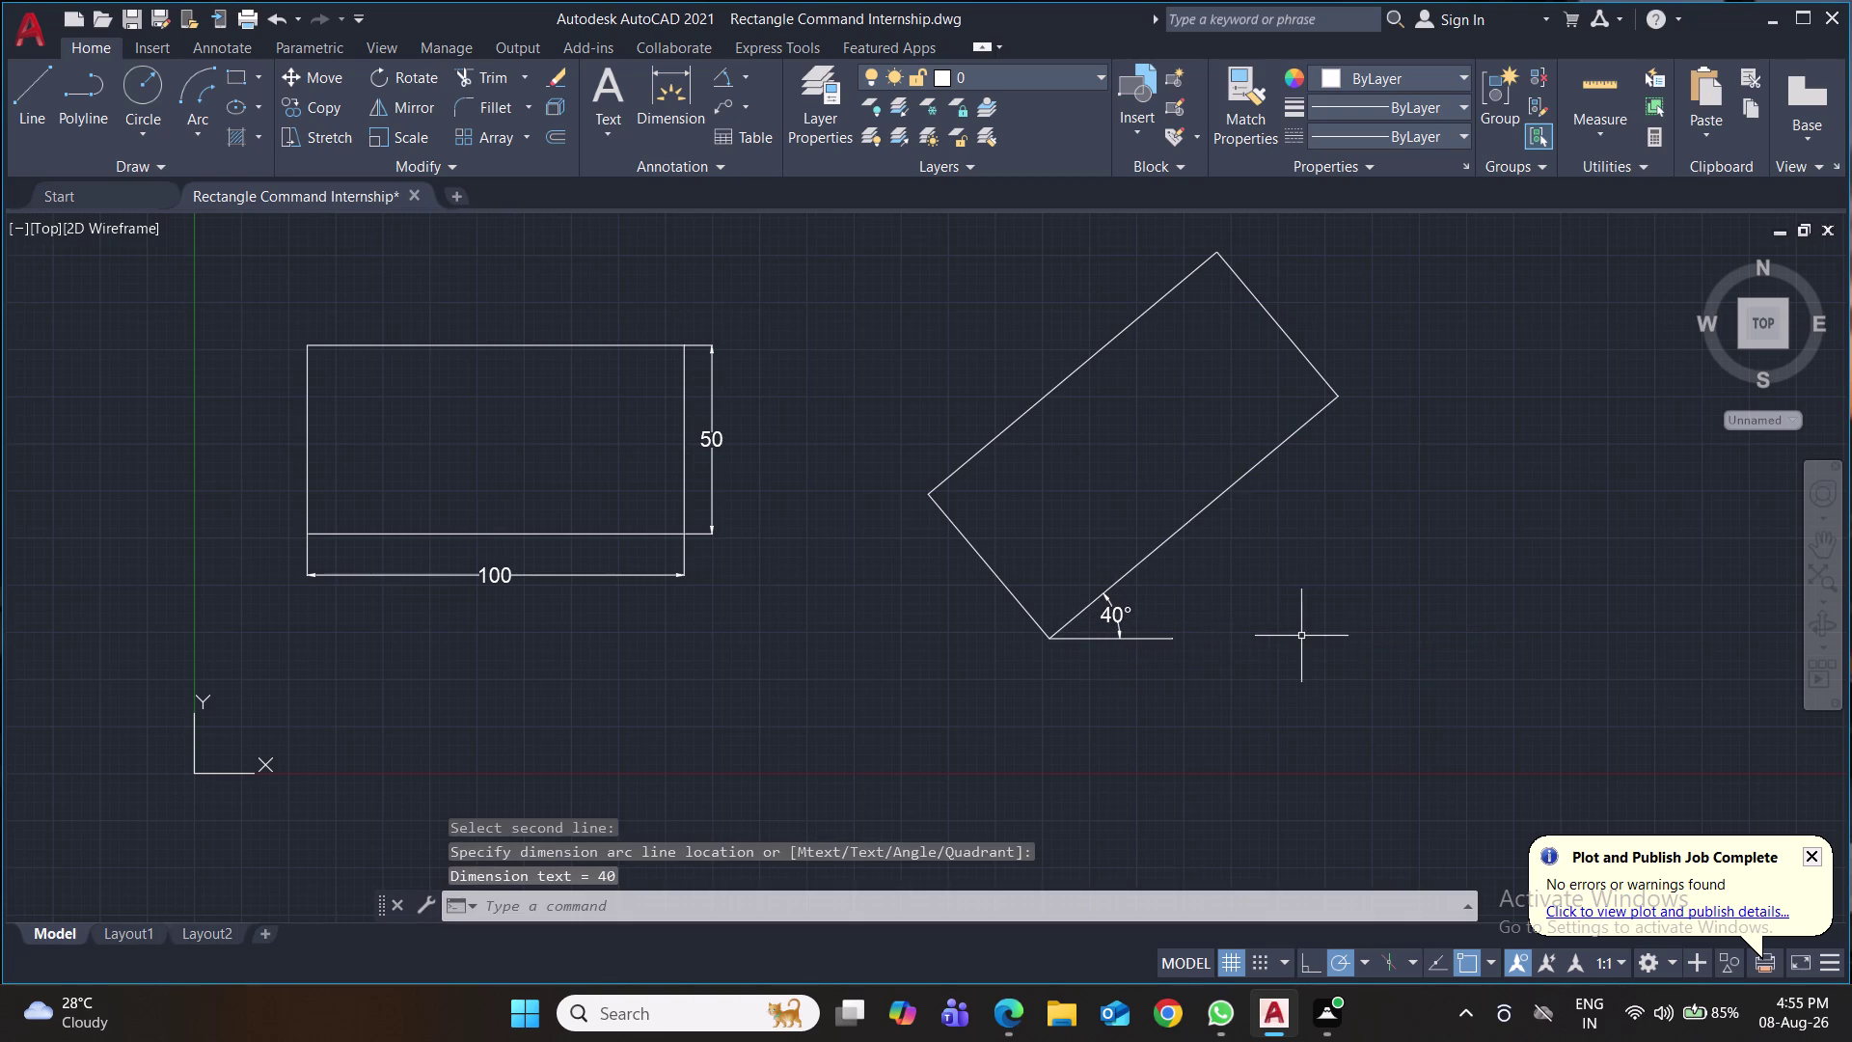
key(ctrl+s)
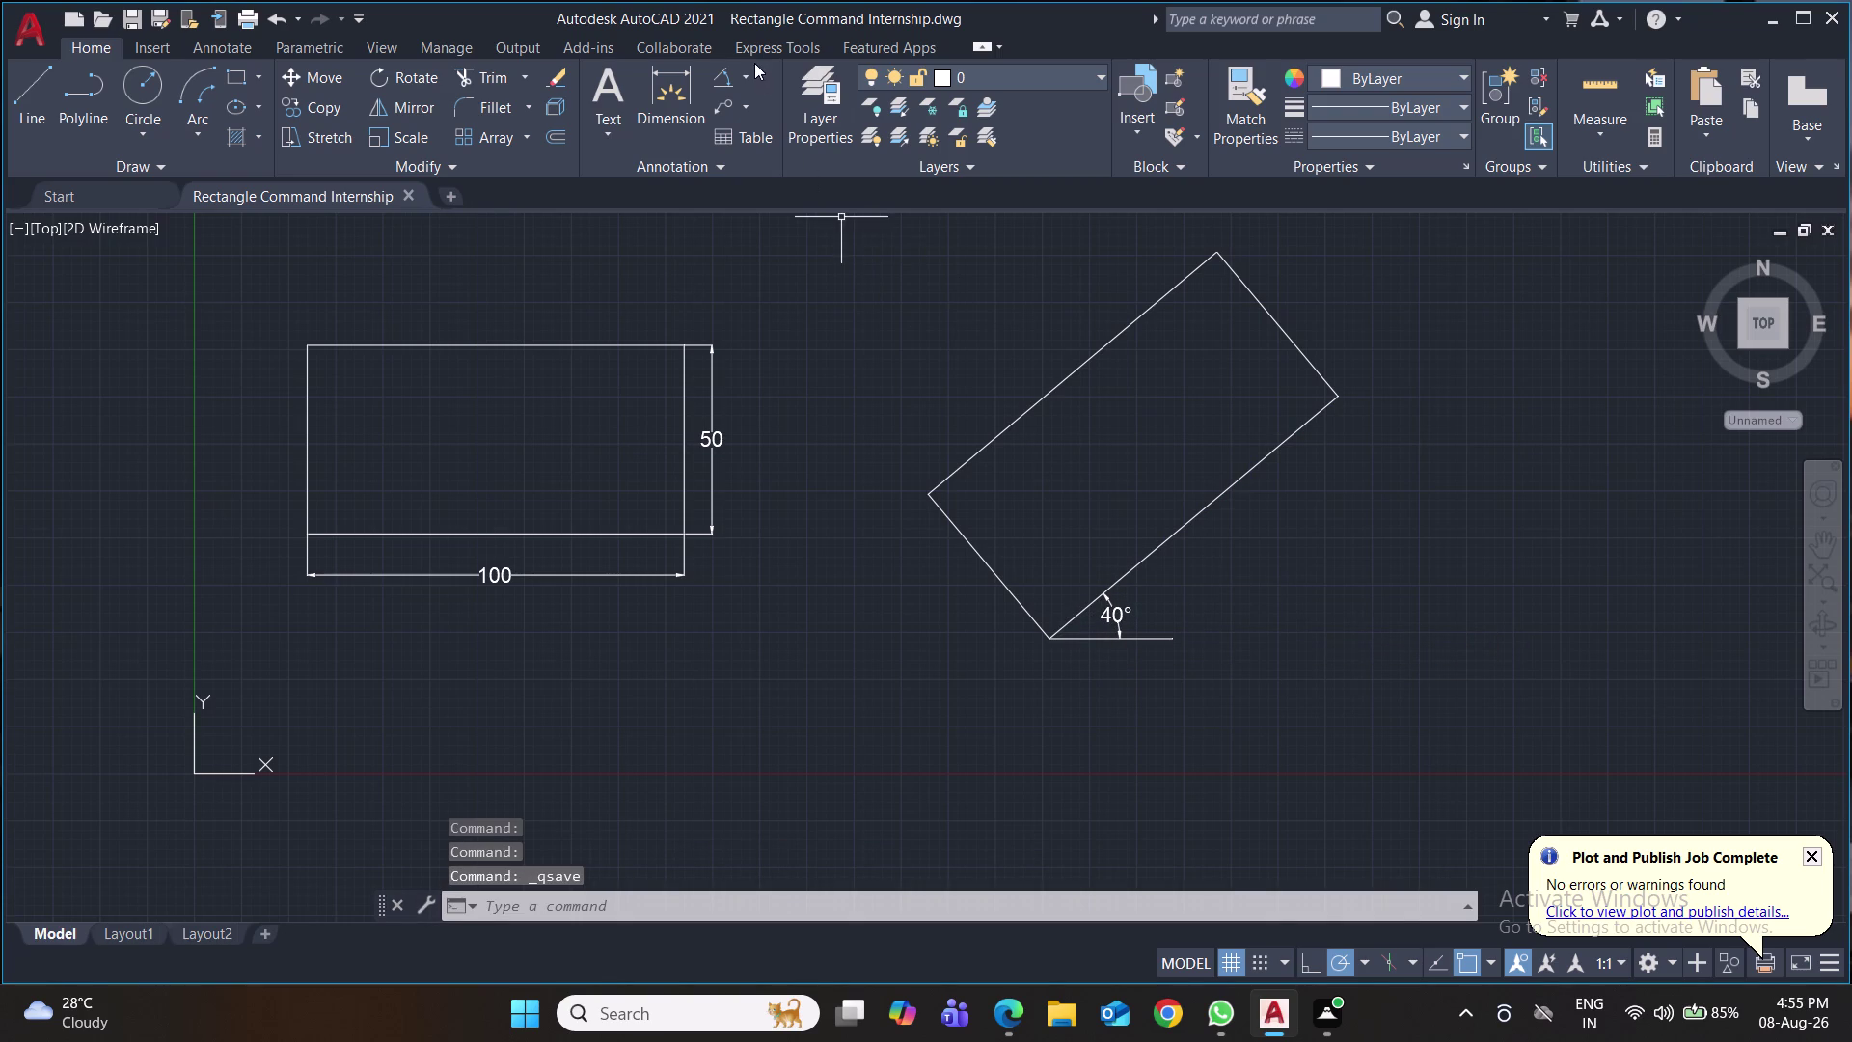
Add aligned dimensions of 100 and 50 along the tilted edges and save.
click(748, 76)
click(792, 177)
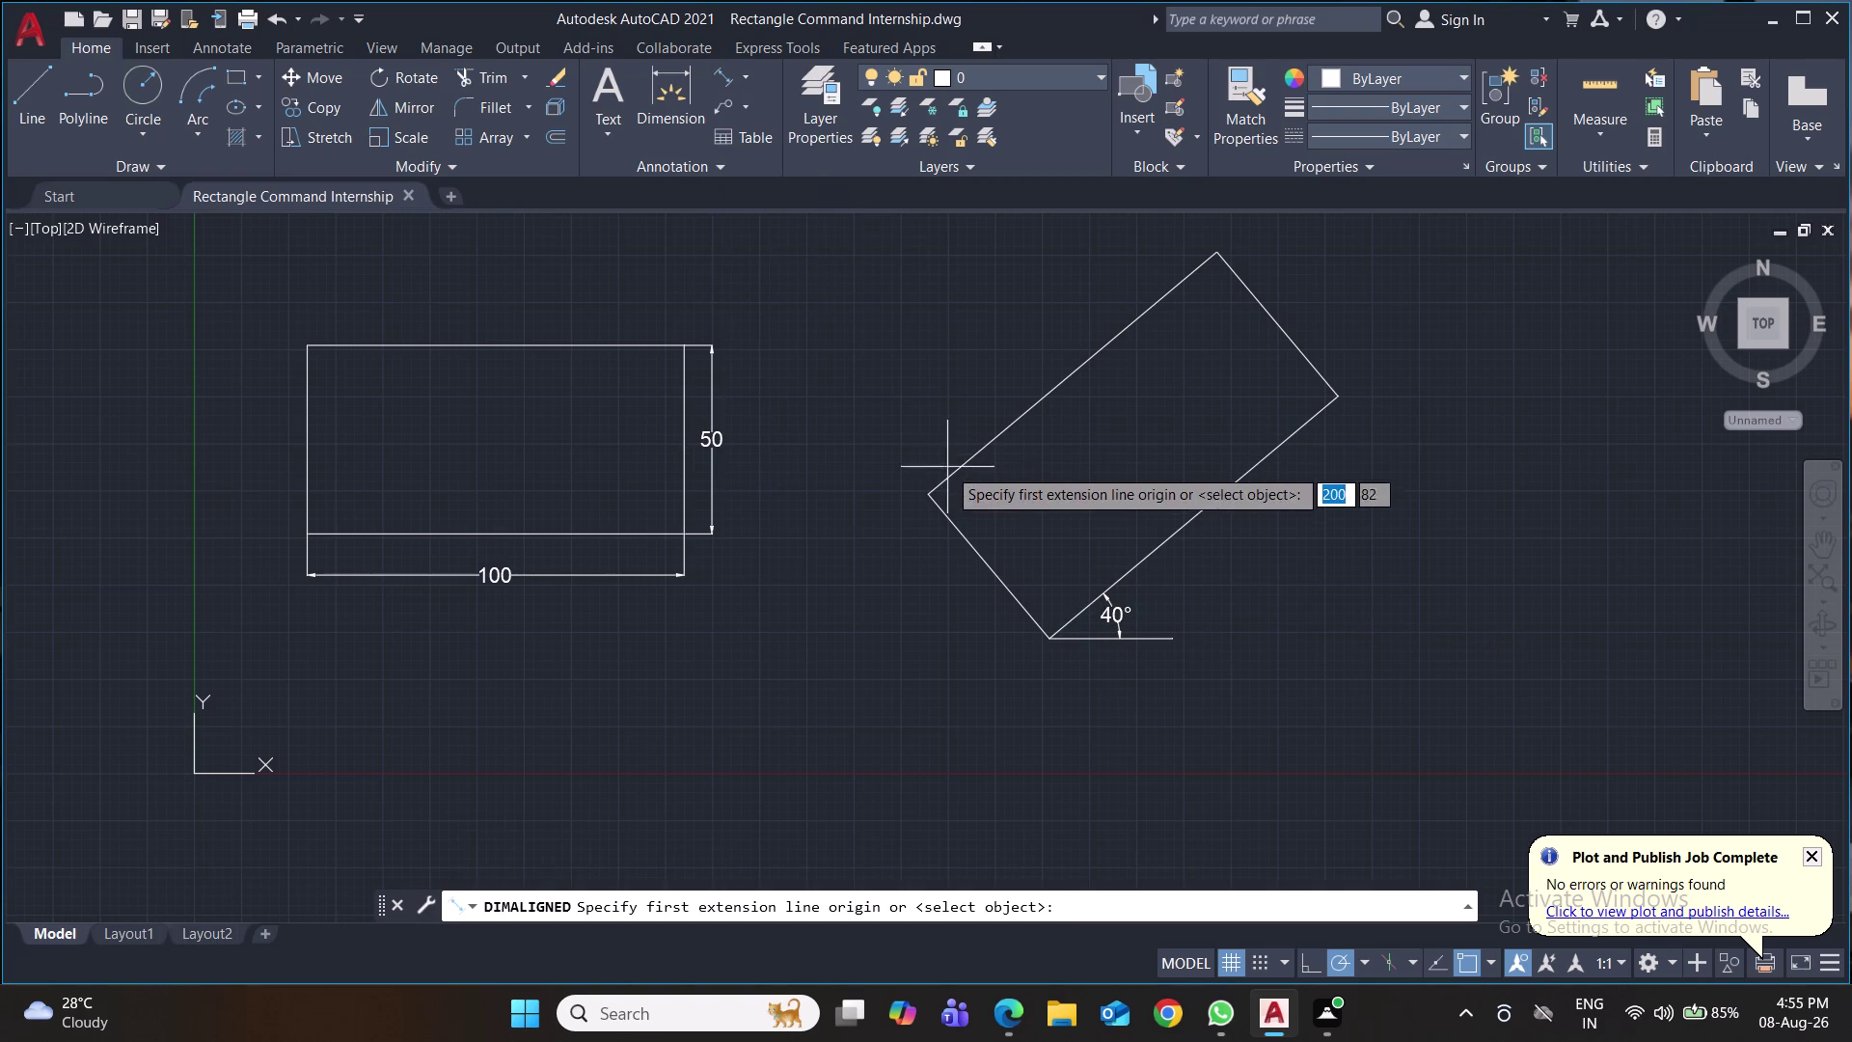
click(933, 496)
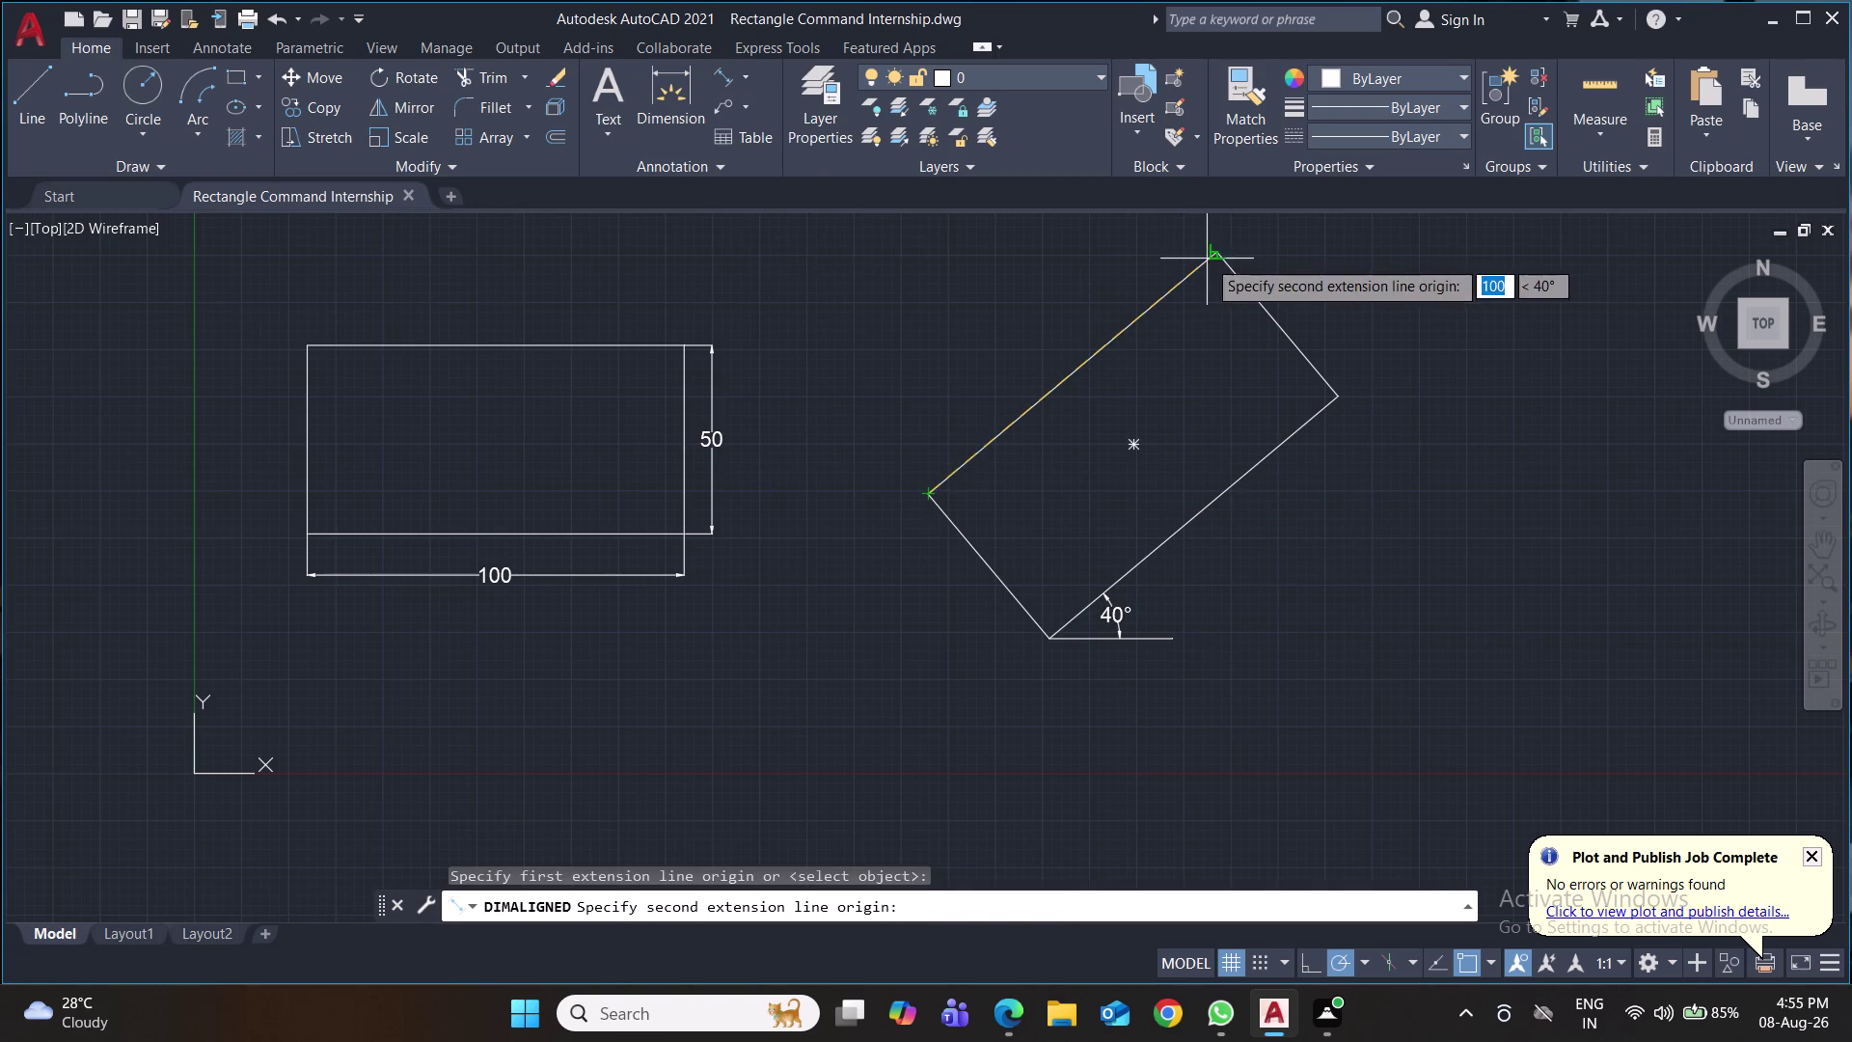
click(1222, 258)
click(1176, 237)
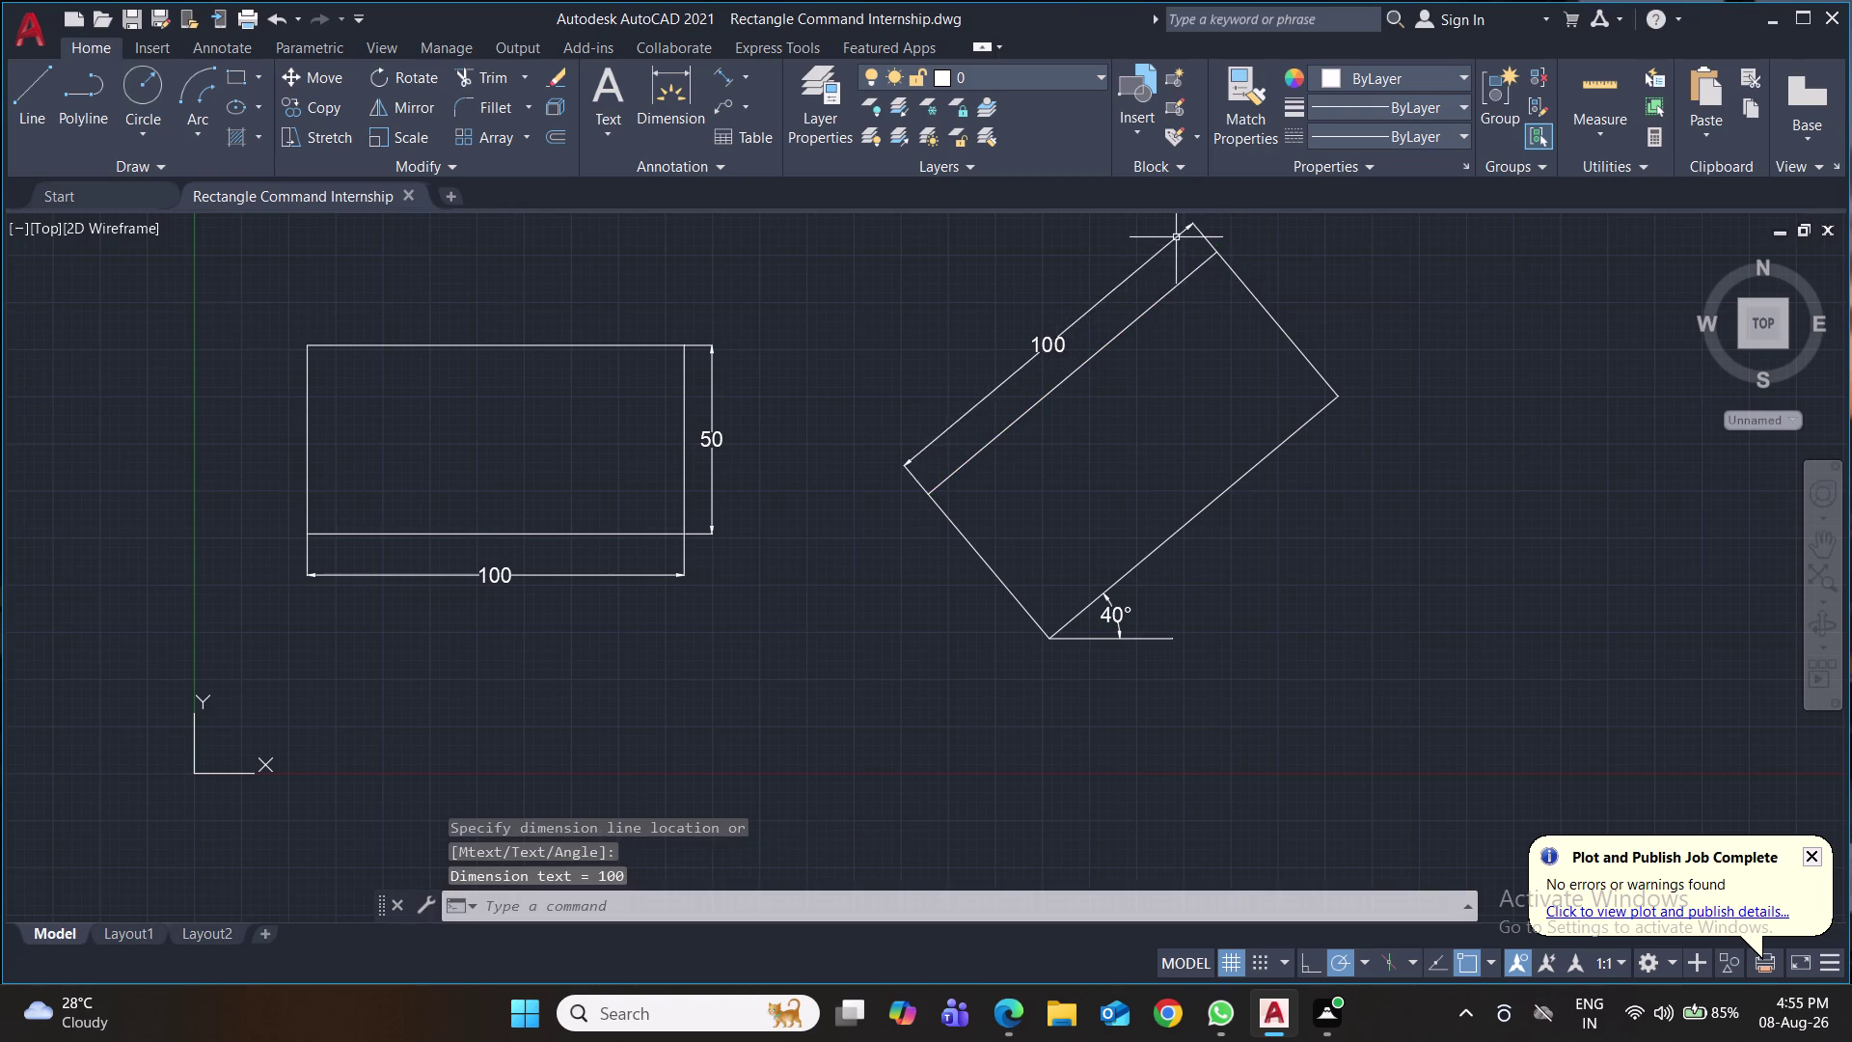
key(space)
click(926, 497)
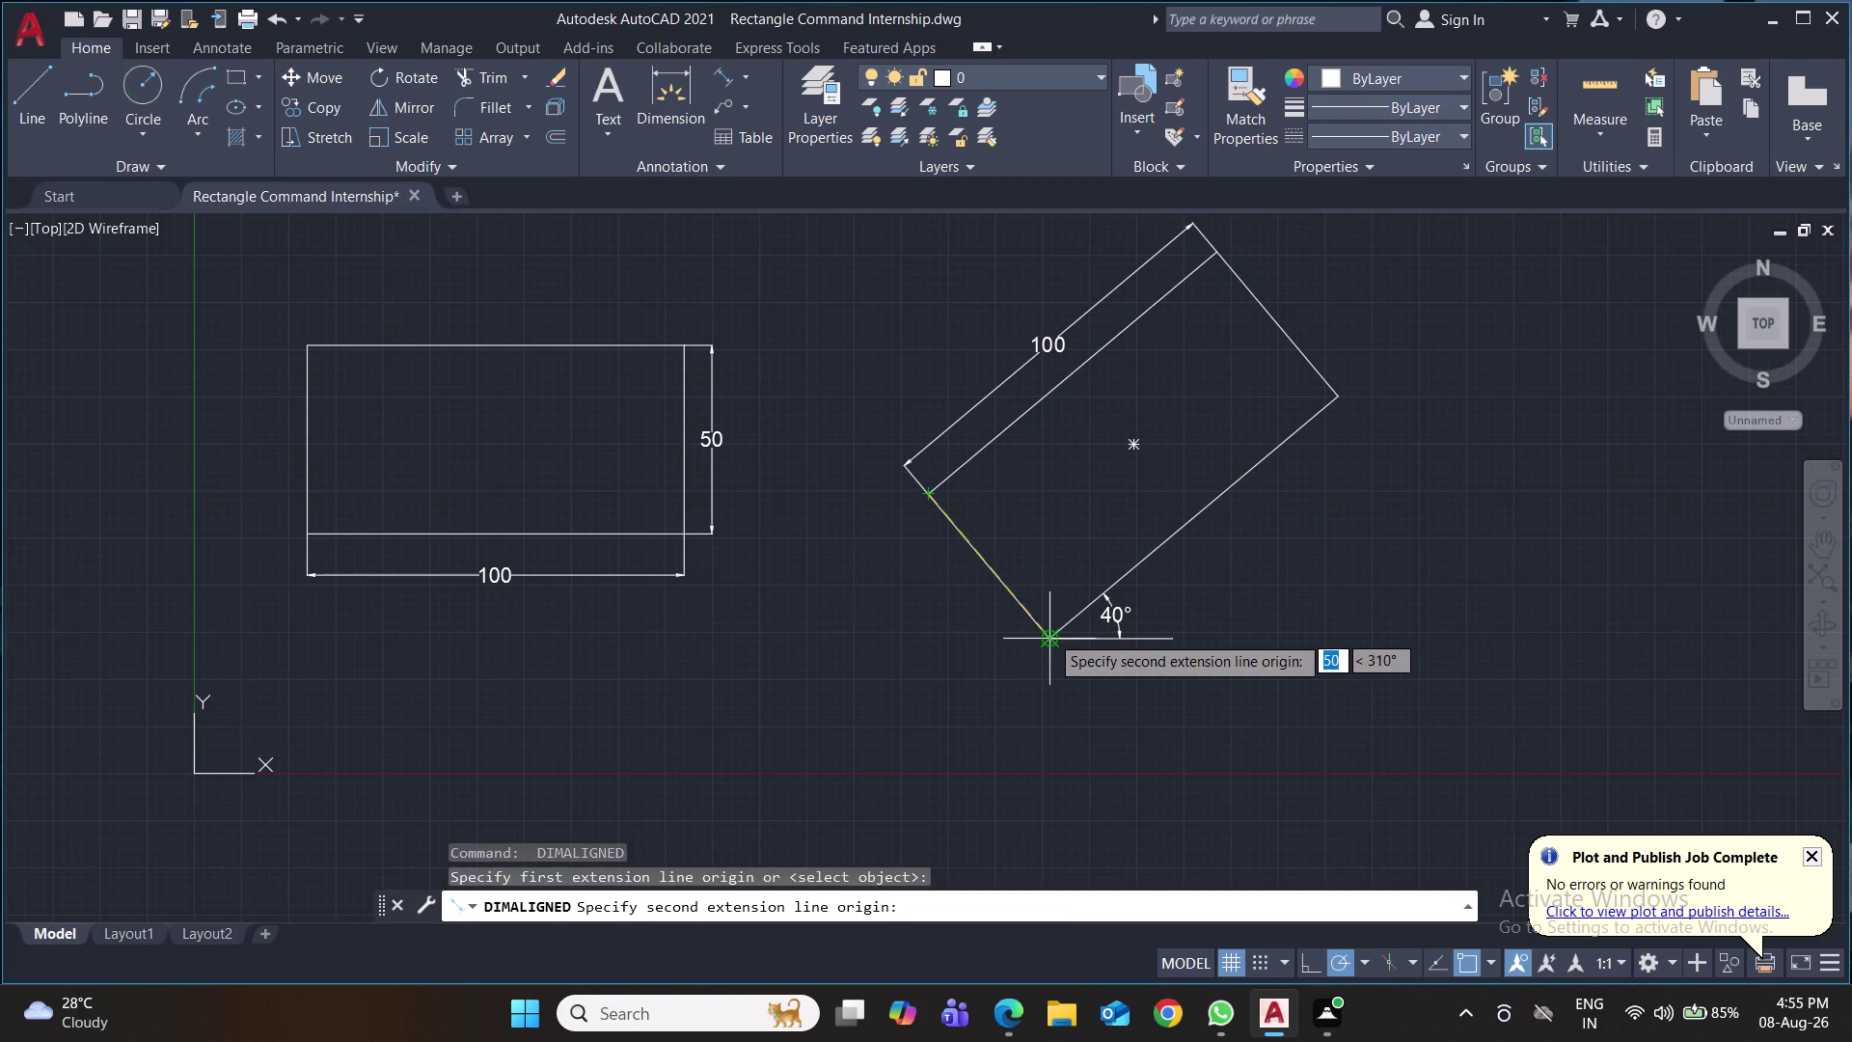
click(1048, 640)
click(1010, 654)
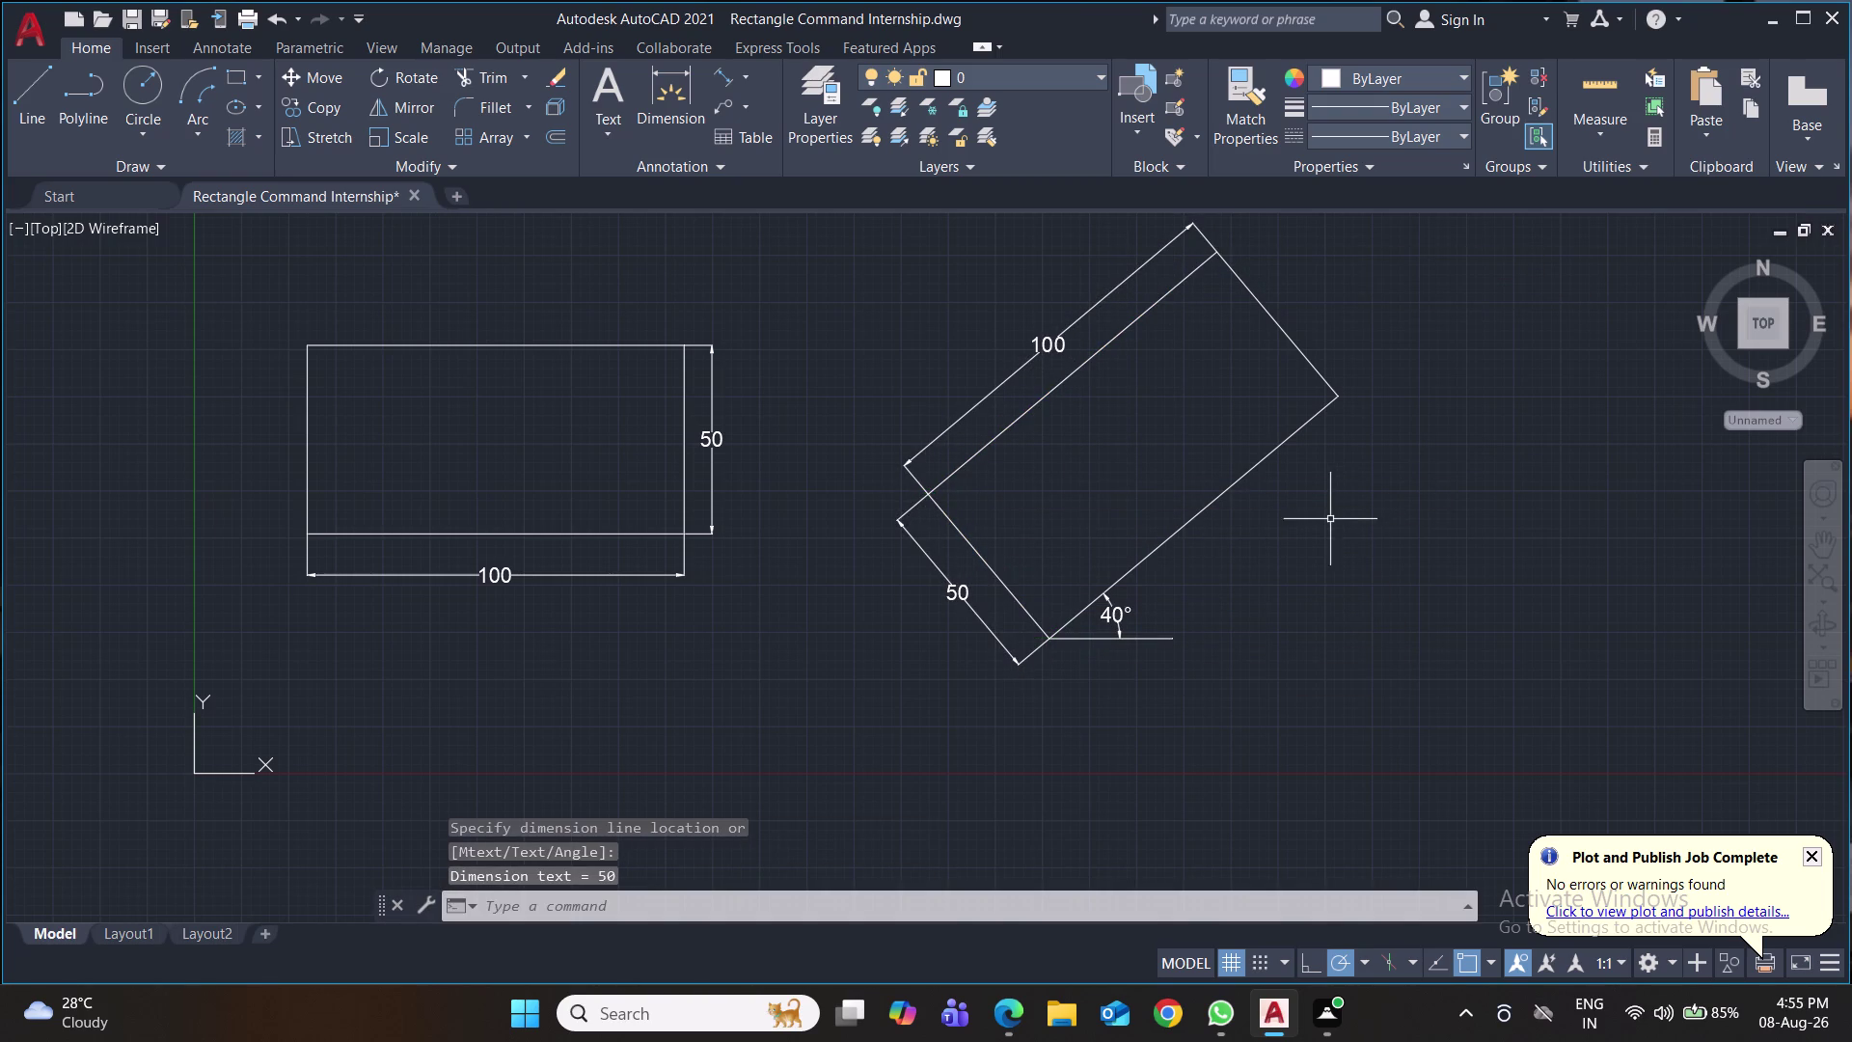
key(ctrl+s)
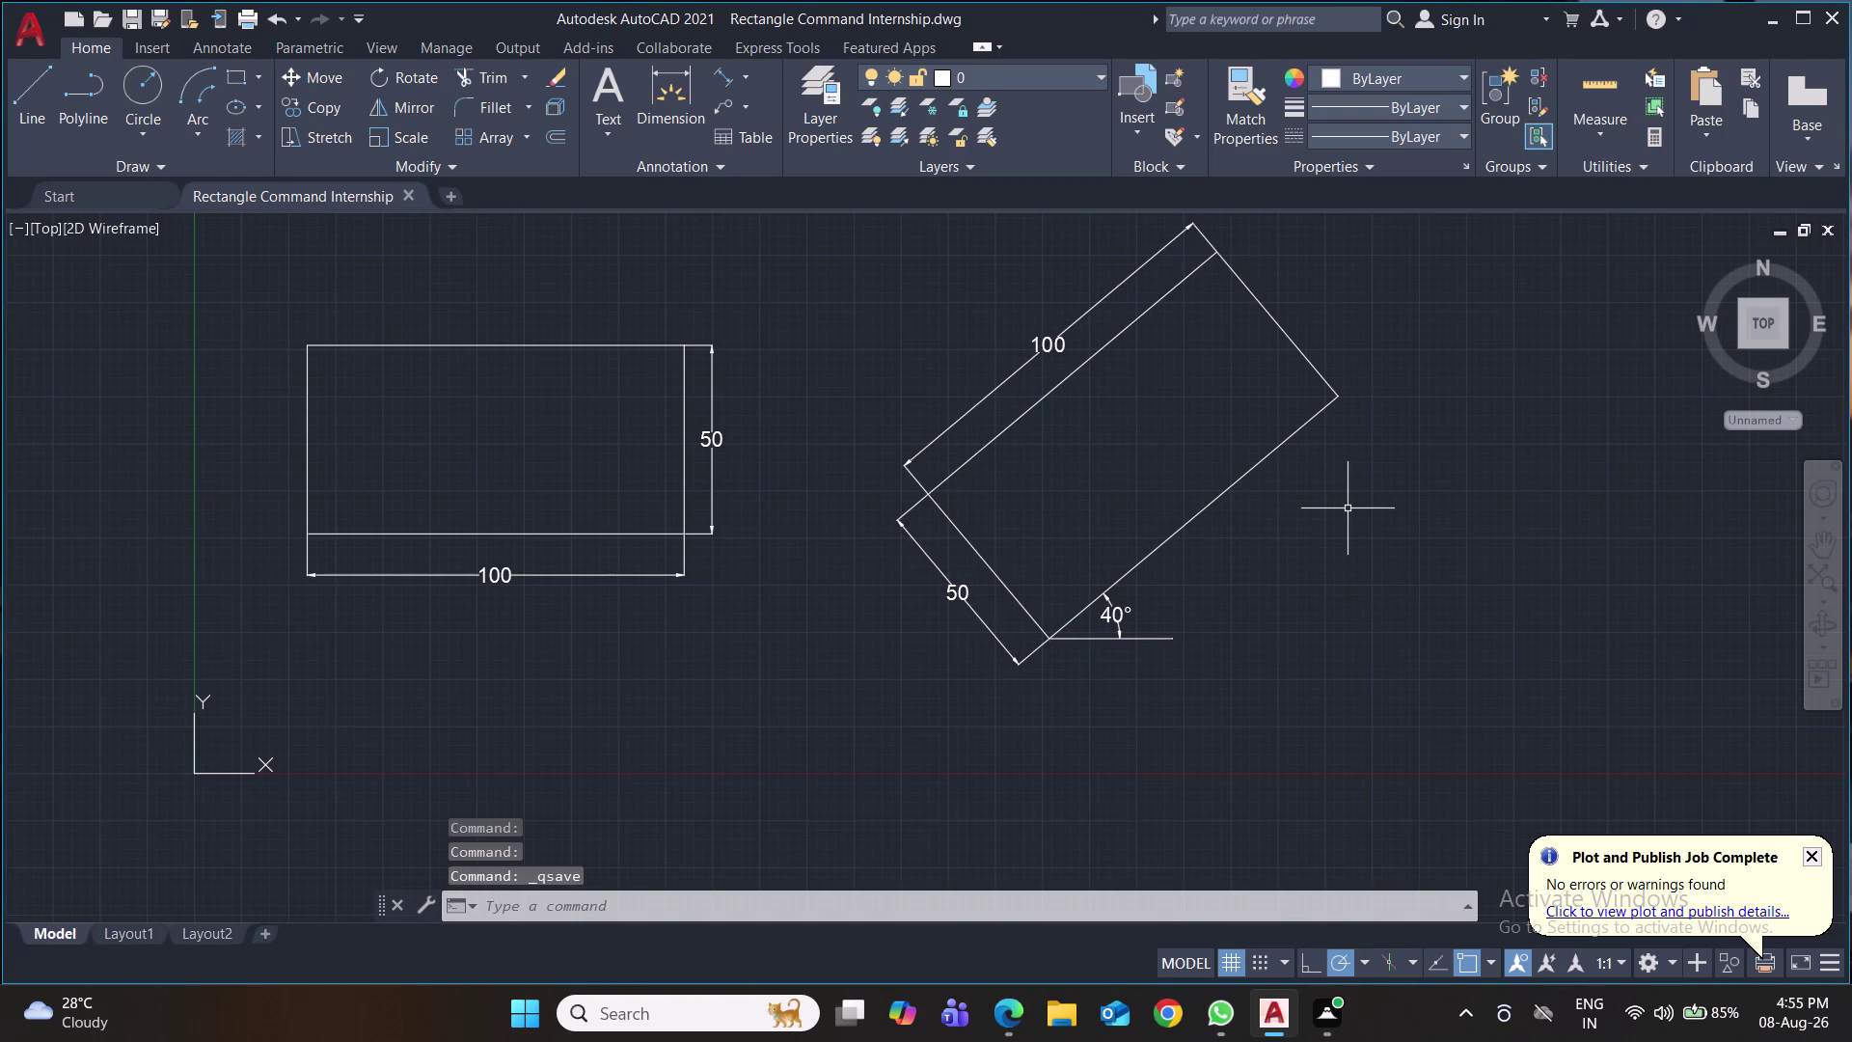
Pan to empty space below and reposition the UCS origin with Move and Align.
middle_drag(1359, 536, 1364, 392)
middle_drag(1325, 584, 1329, 581)
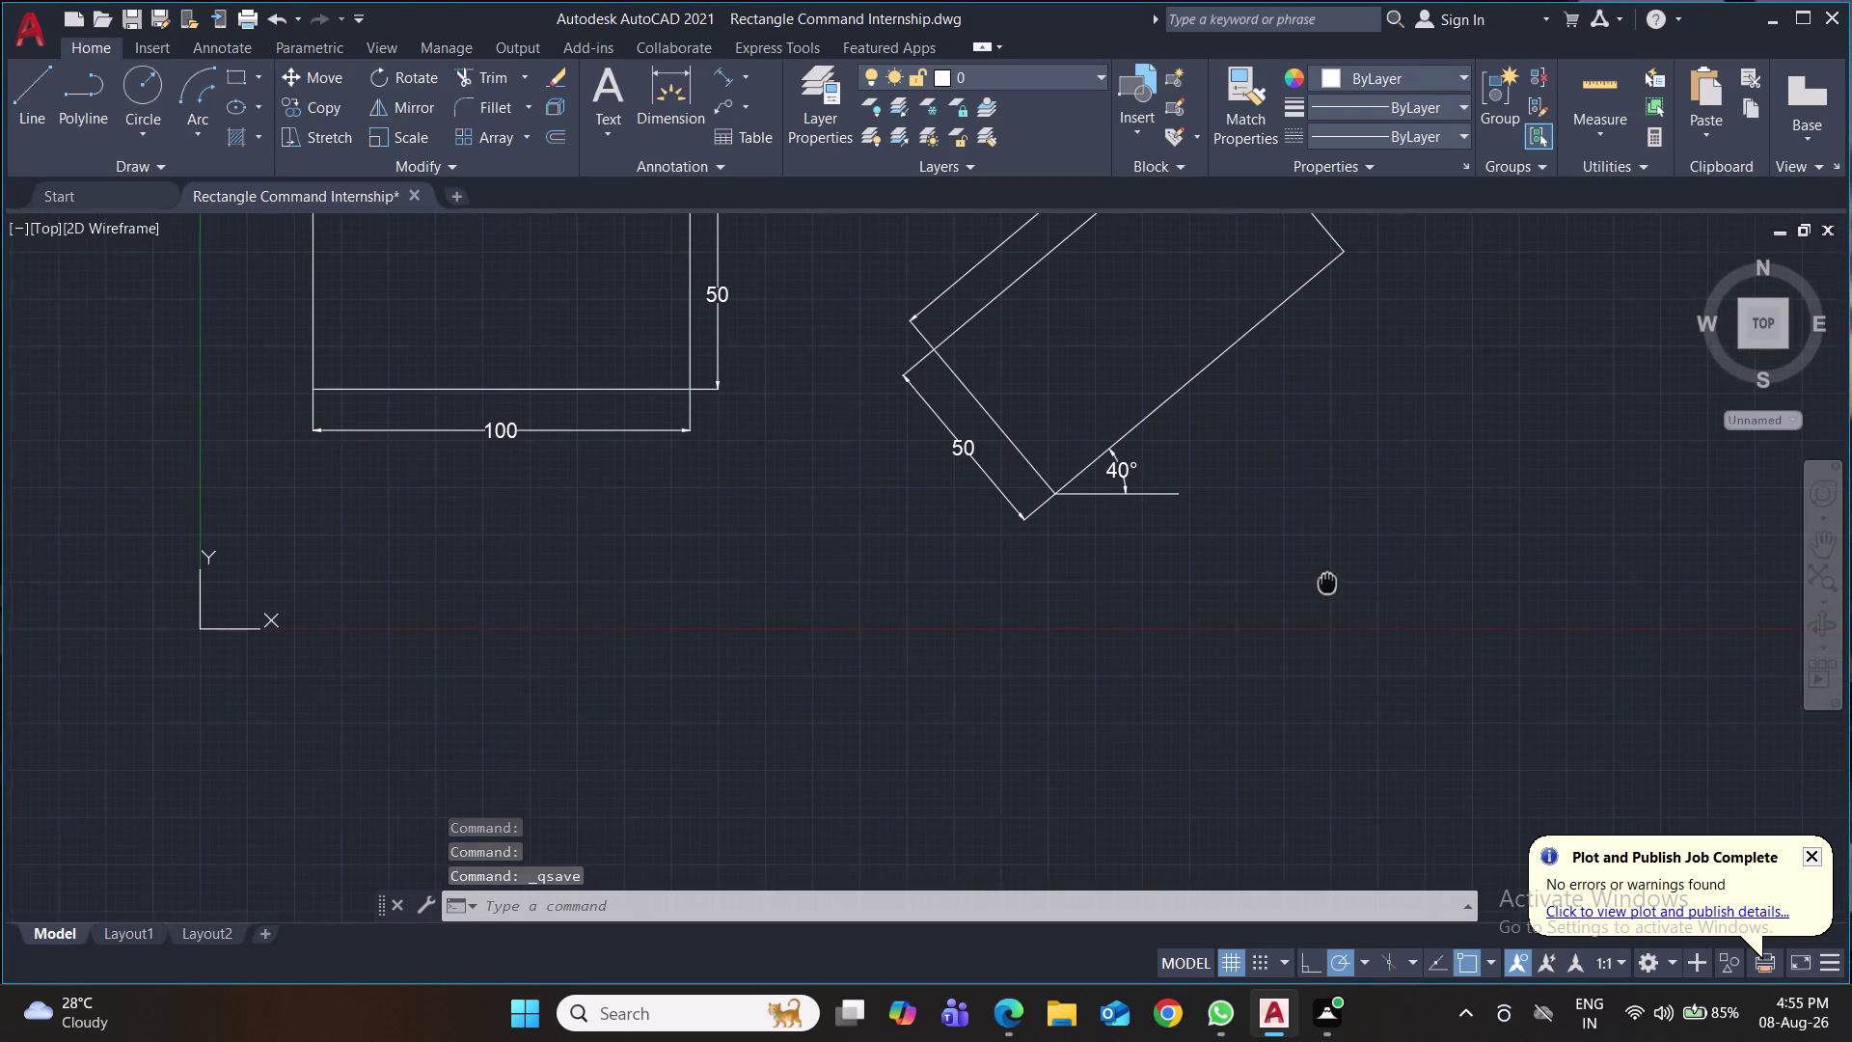
middle_drag(1328, 582, 1330, 493)
middle_drag(1319, 567, 1319, 513)
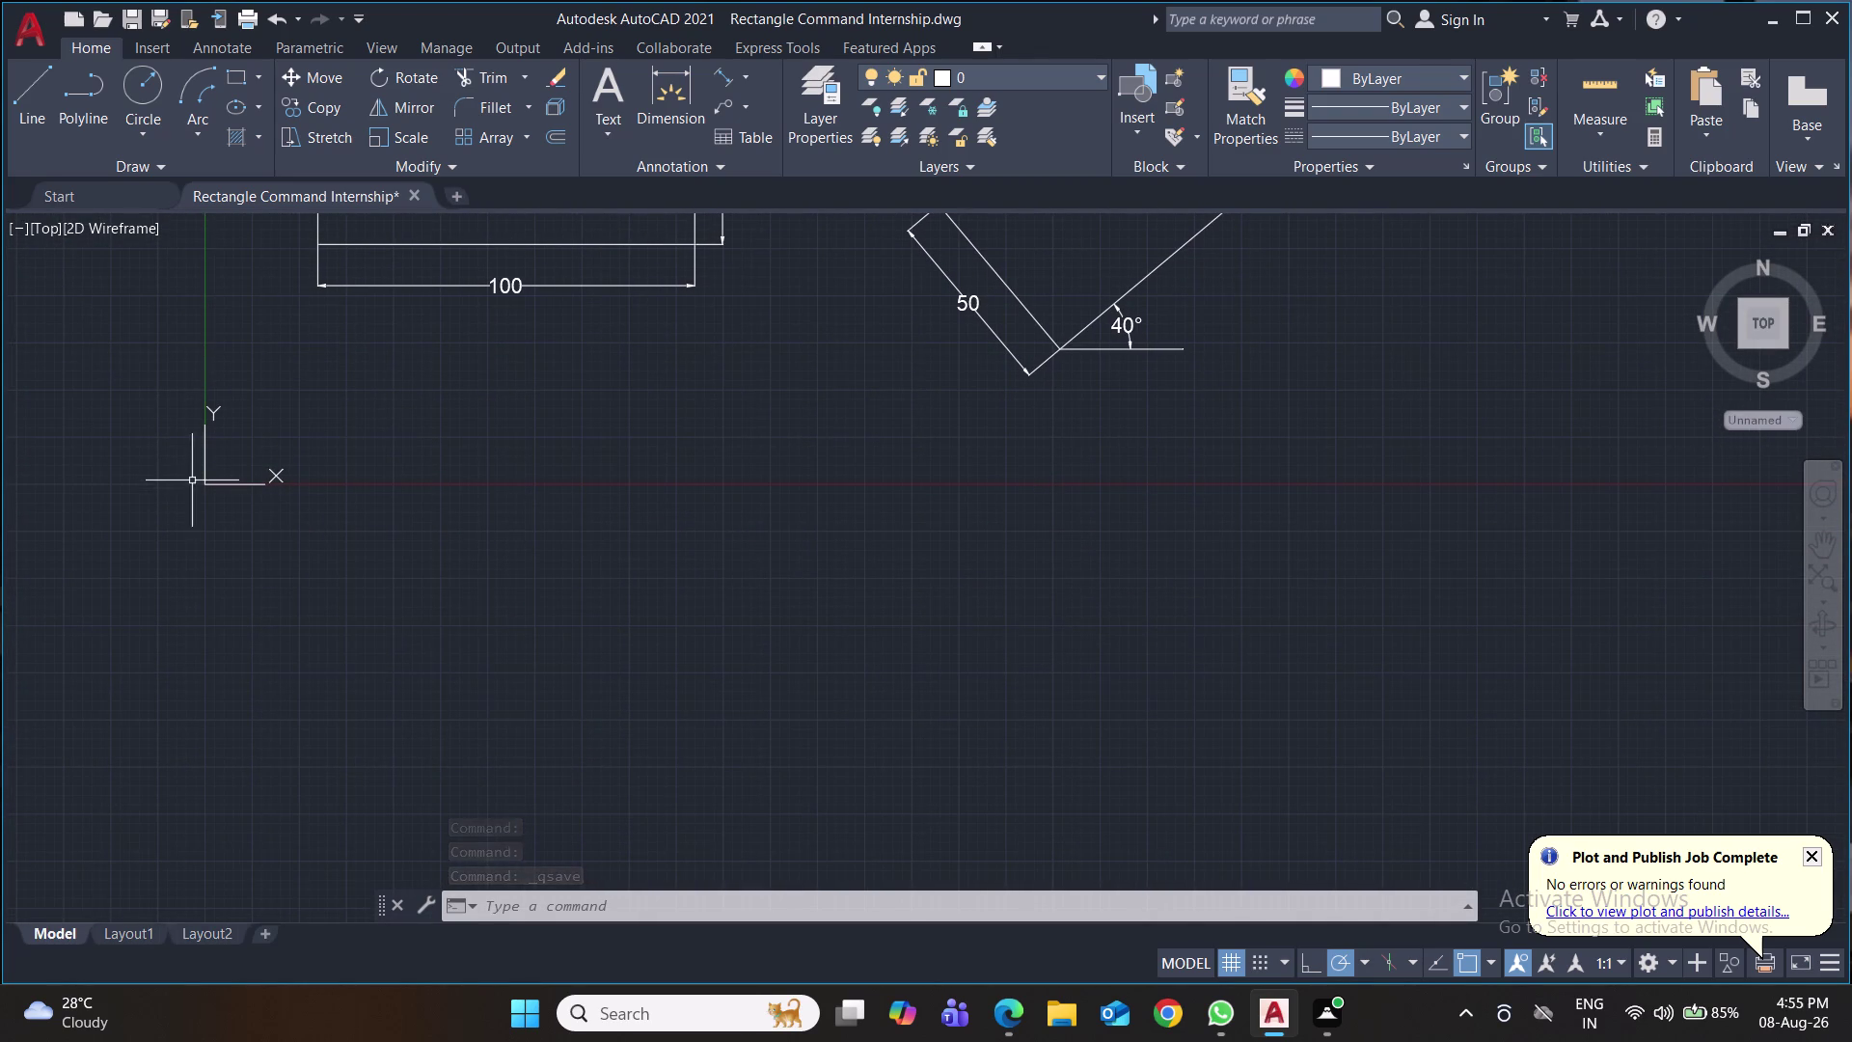
click(207, 484)
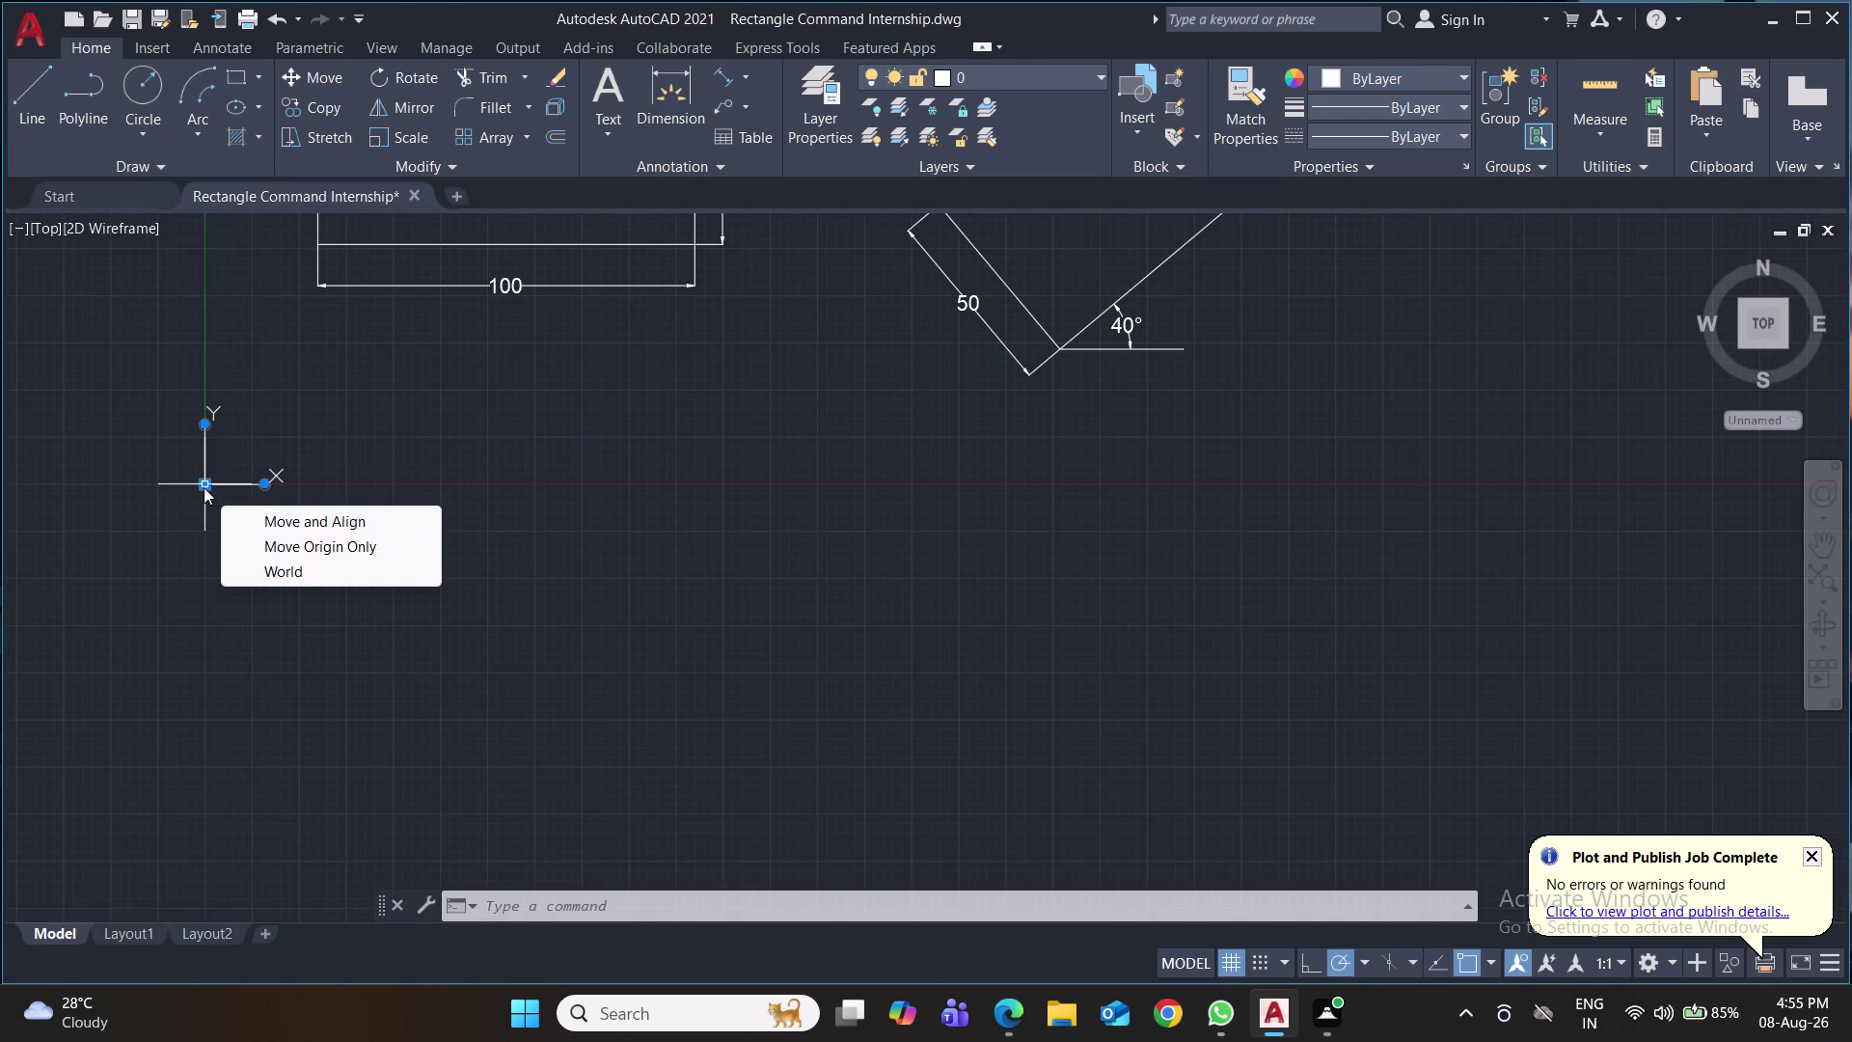
click(205, 481)
click(21, 914)
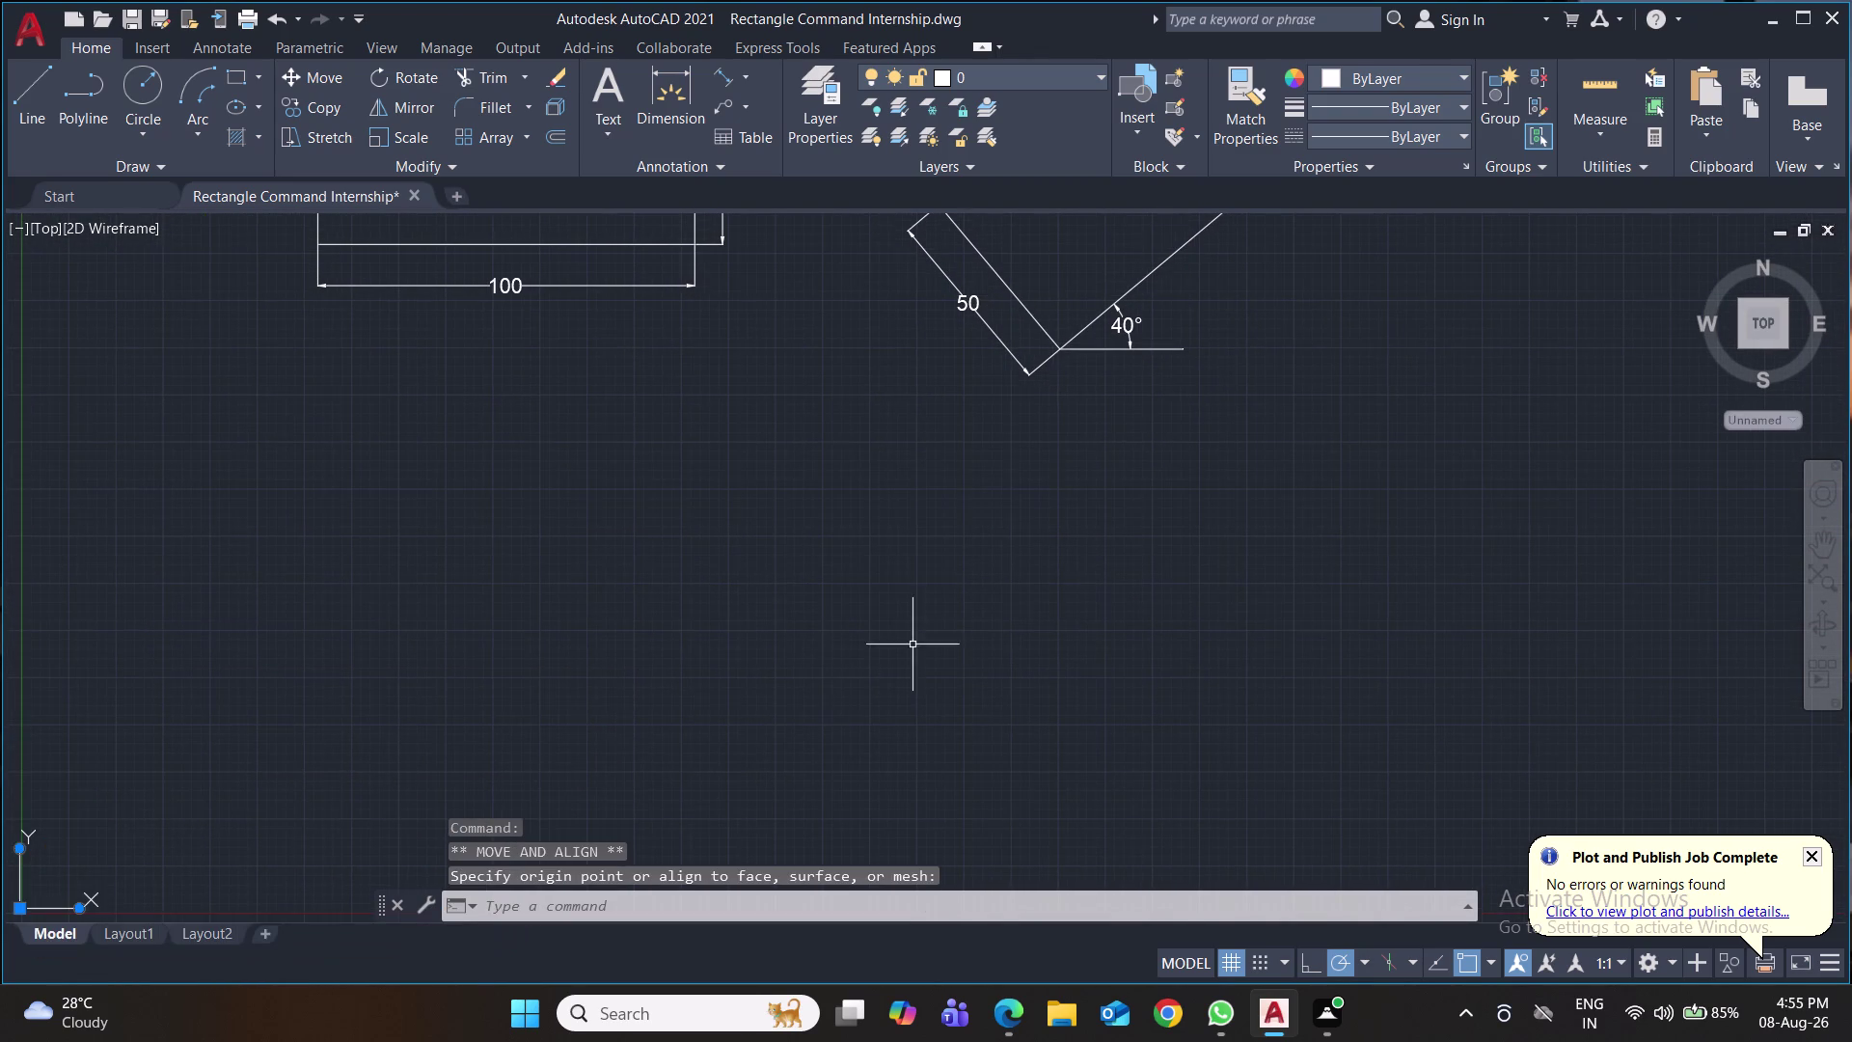
middle_drag(913, 644, 910, 518)
middle_drag(907, 570, 907, 550)
middle_drag(912, 599, 915, 621)
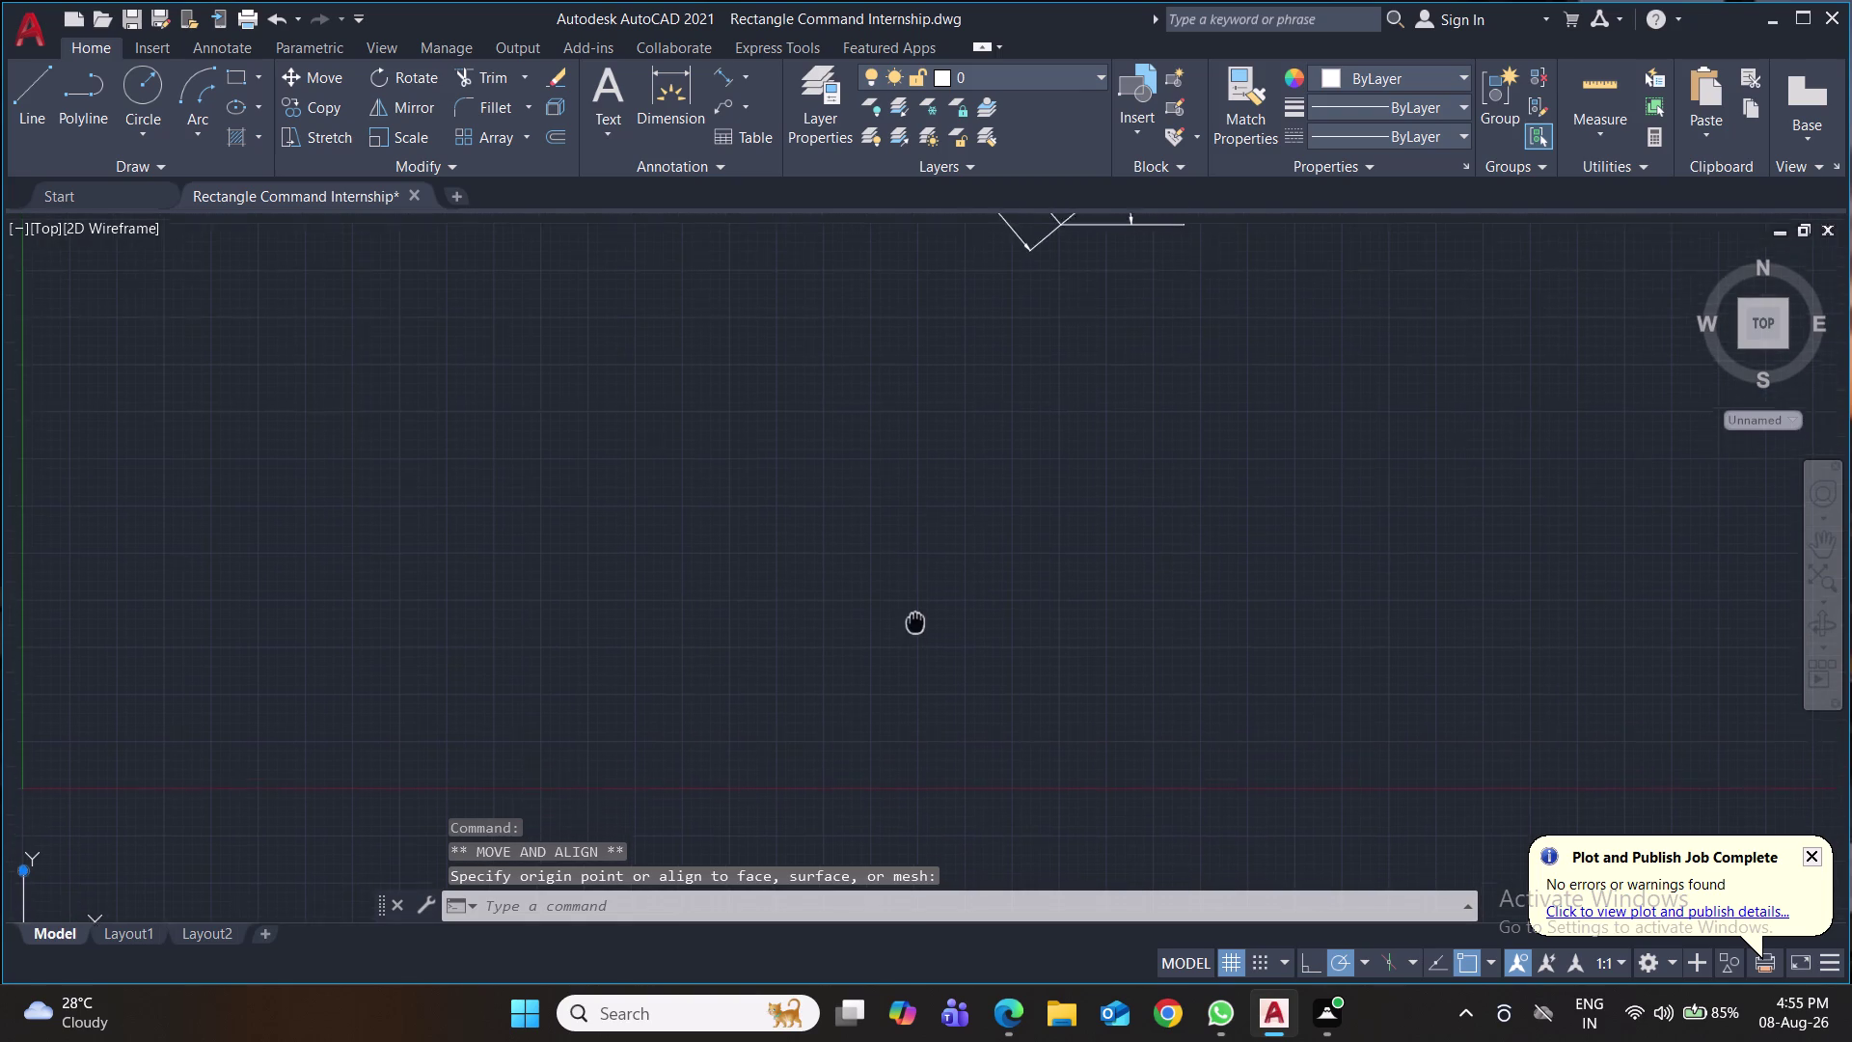
middle_drag(915, 621, 889, 791)
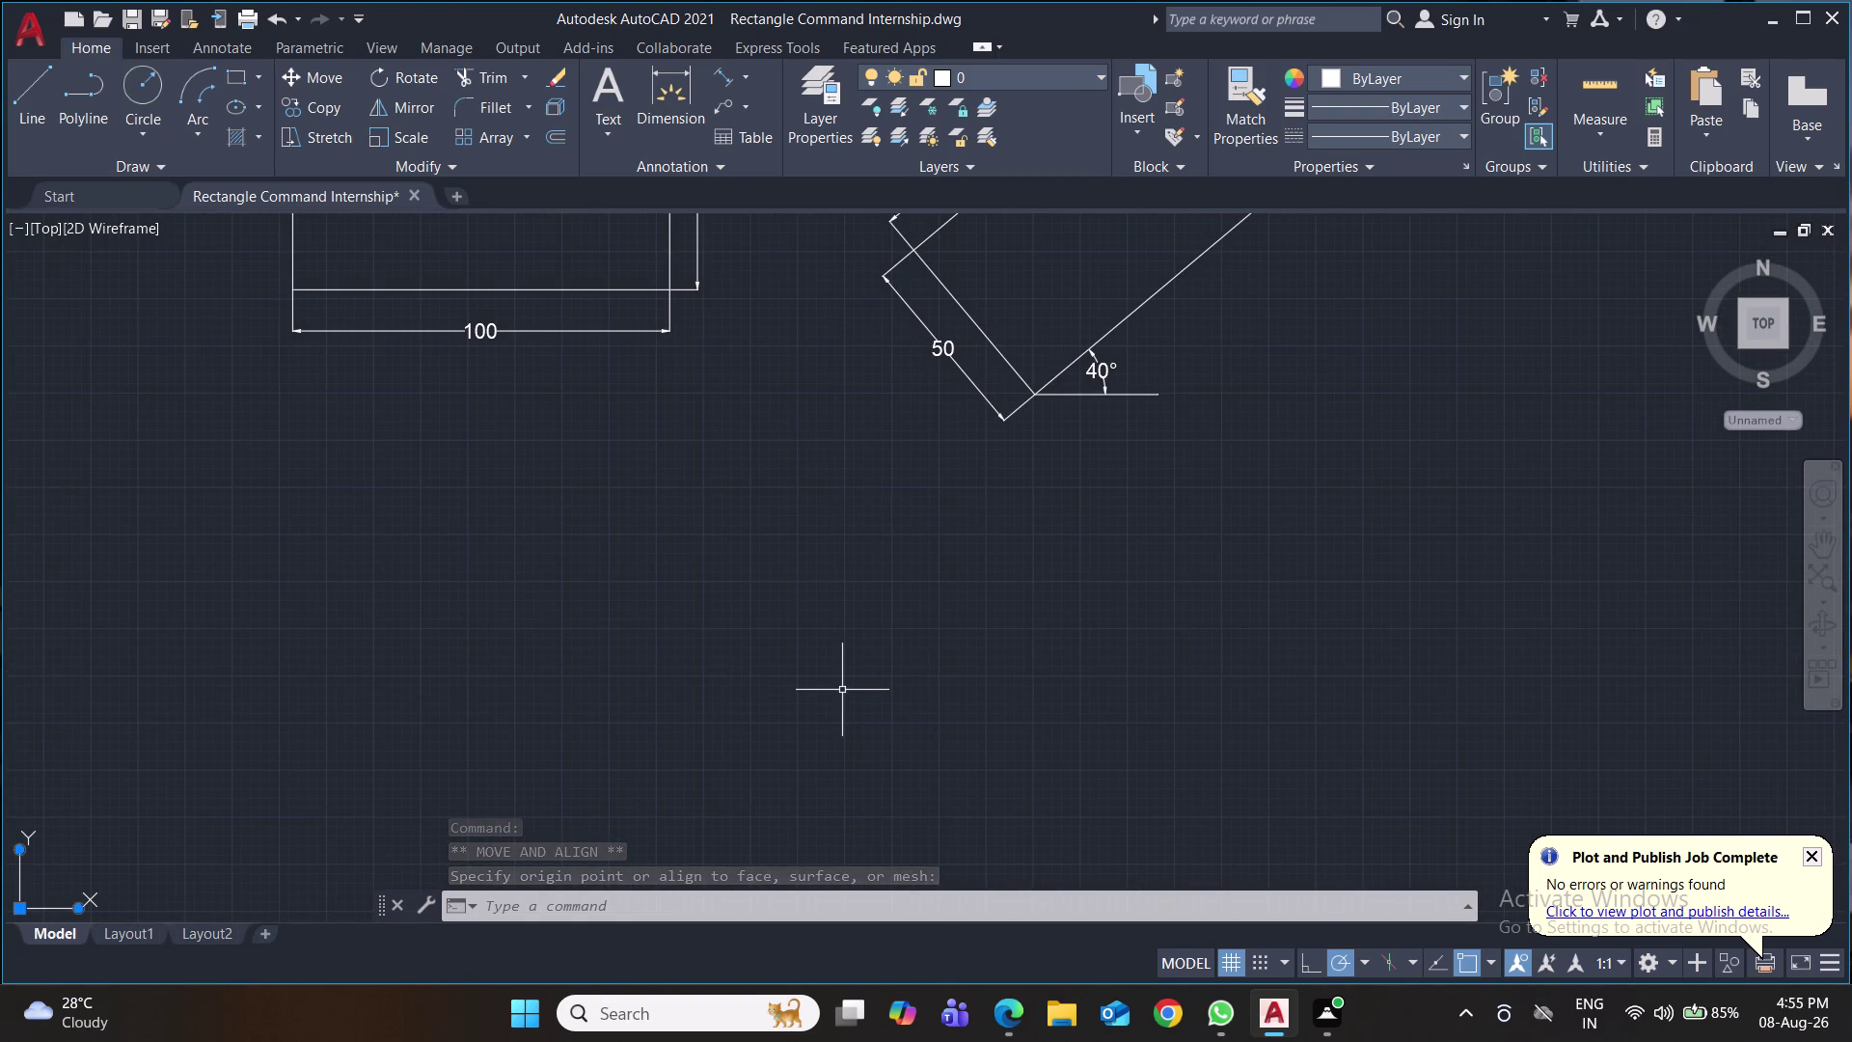
Reset the rectangle rotation default to 0 and cancel the unfinished rectangle.
text(rec)
key(Return)
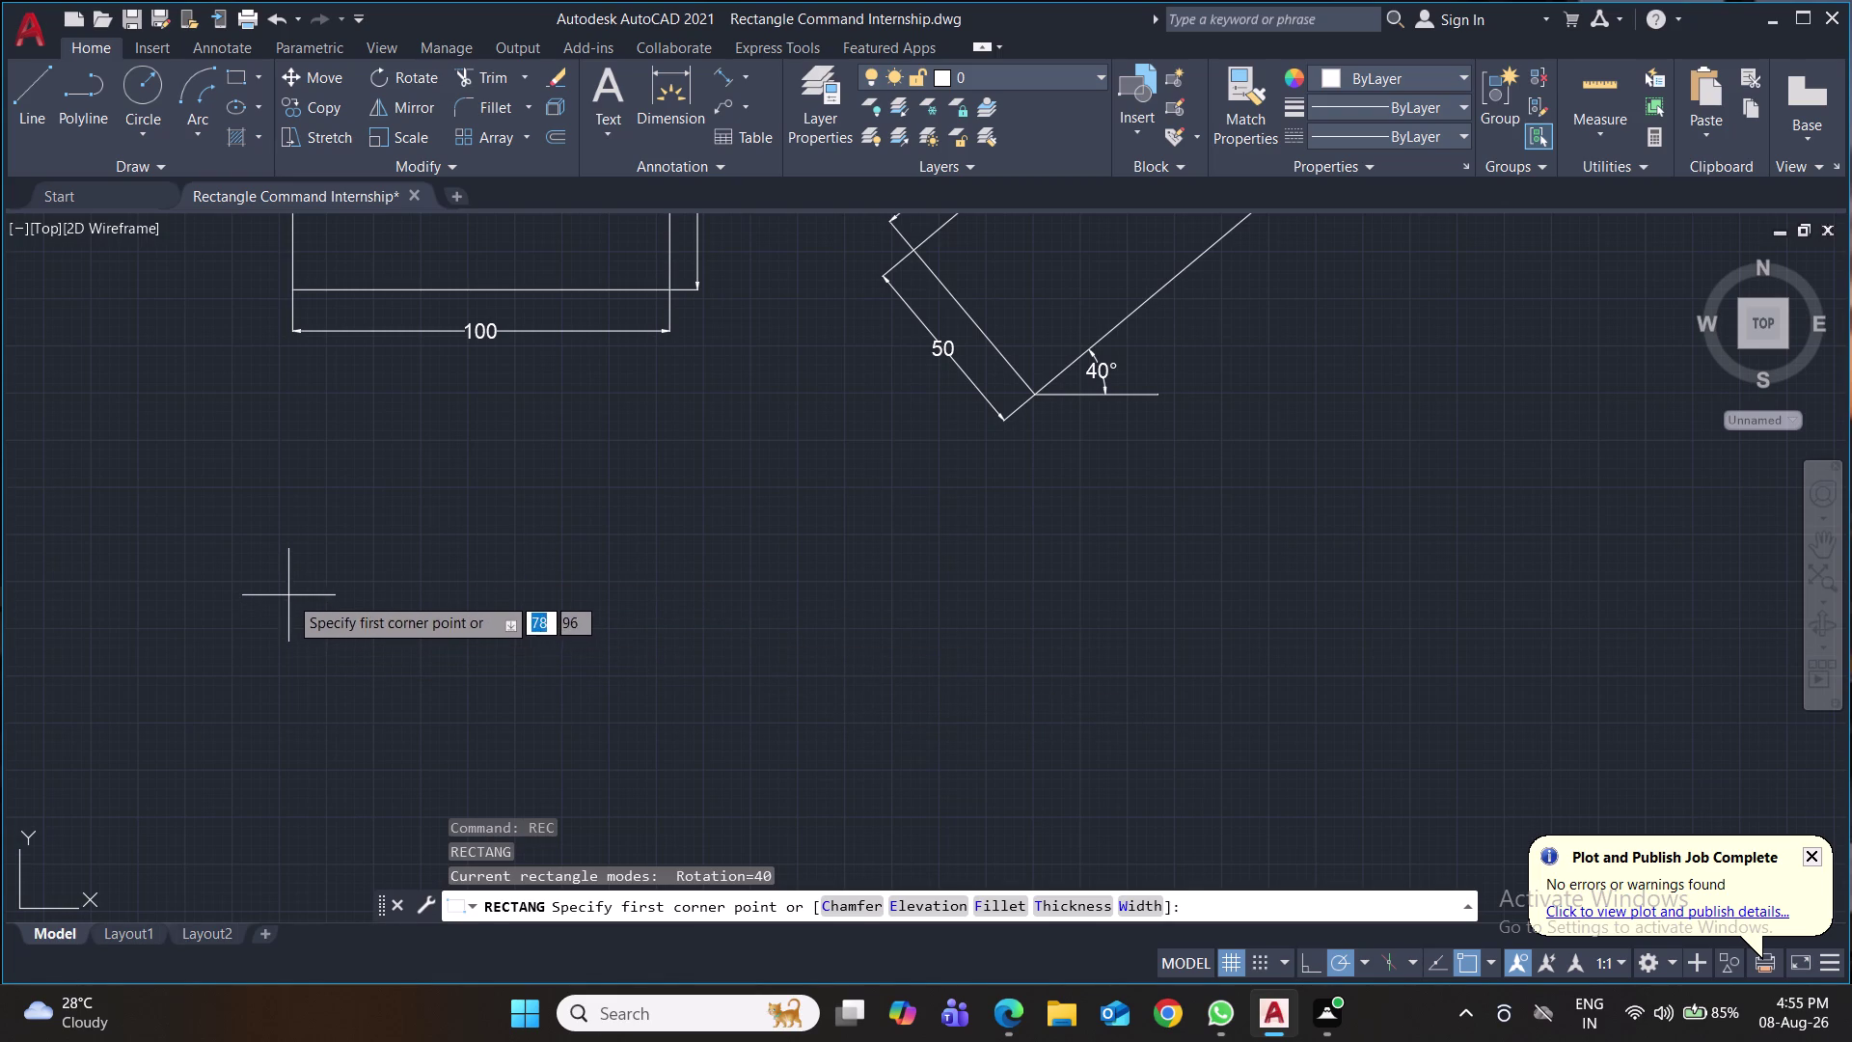
click(235, 580)
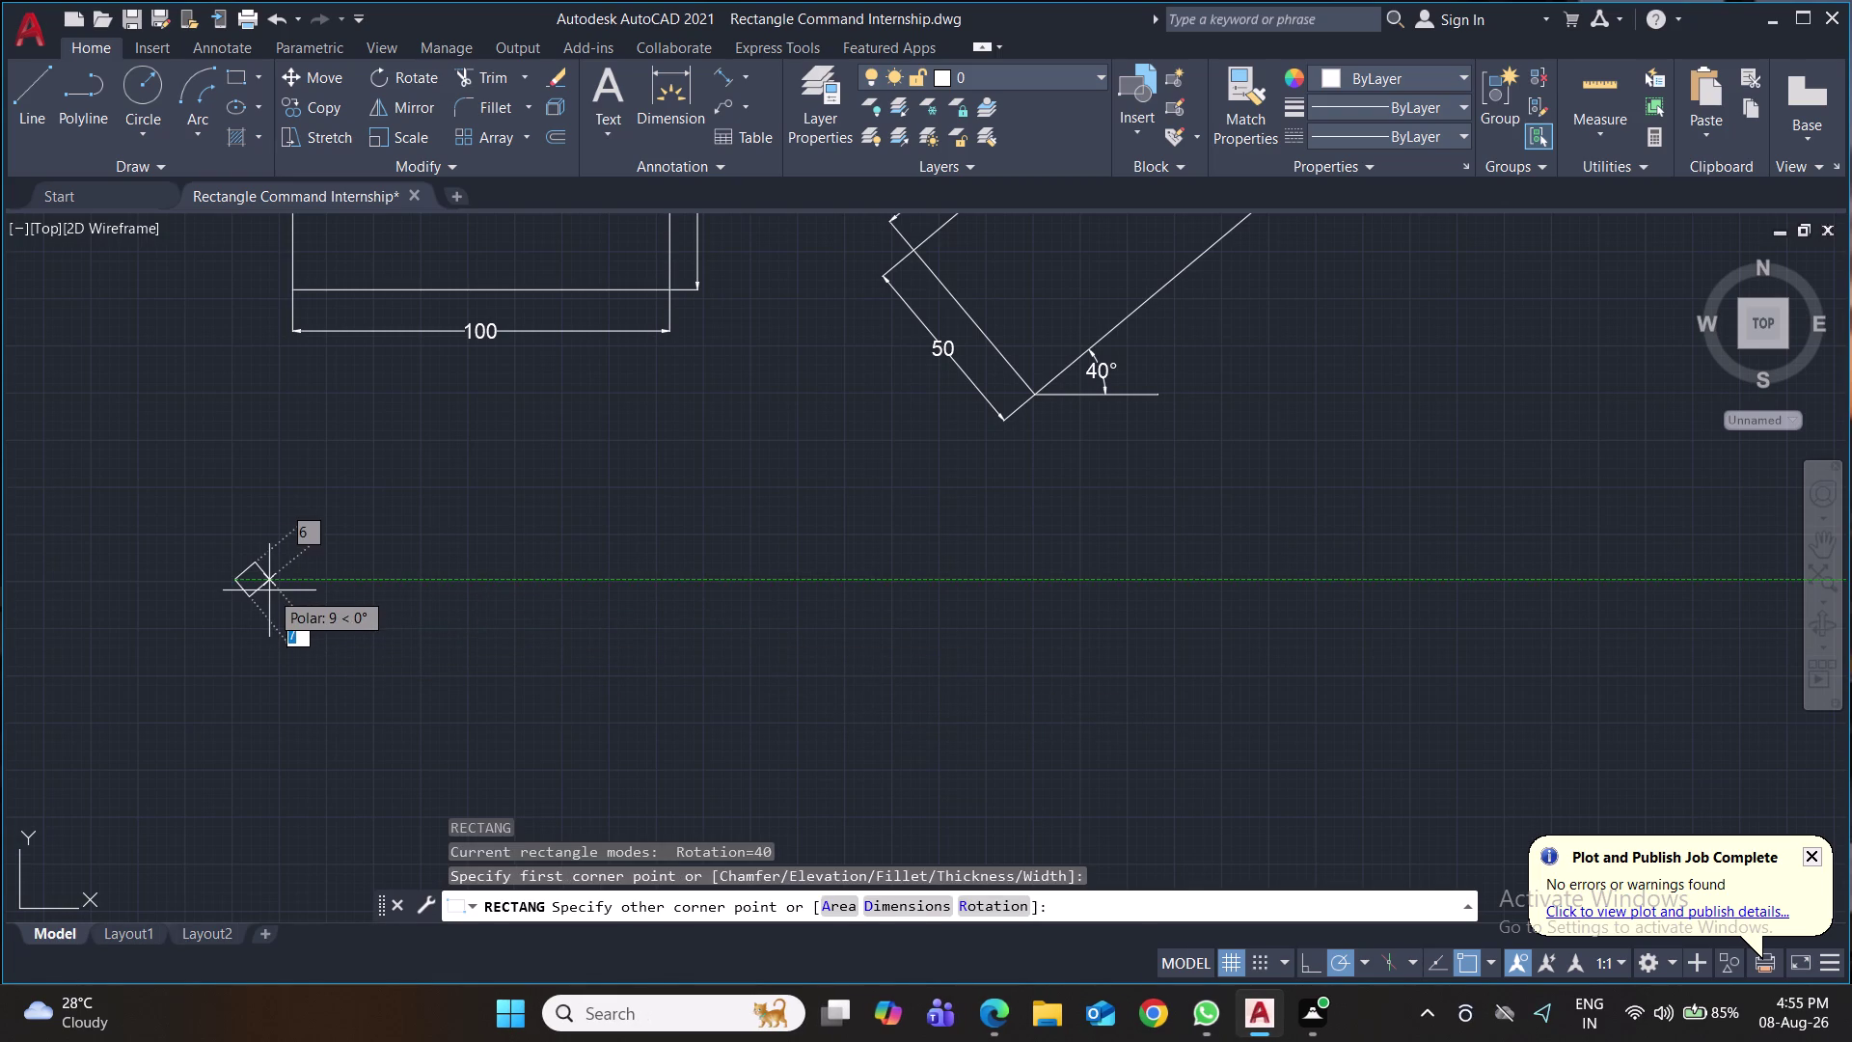
key(r)
key(Return)
key(0)
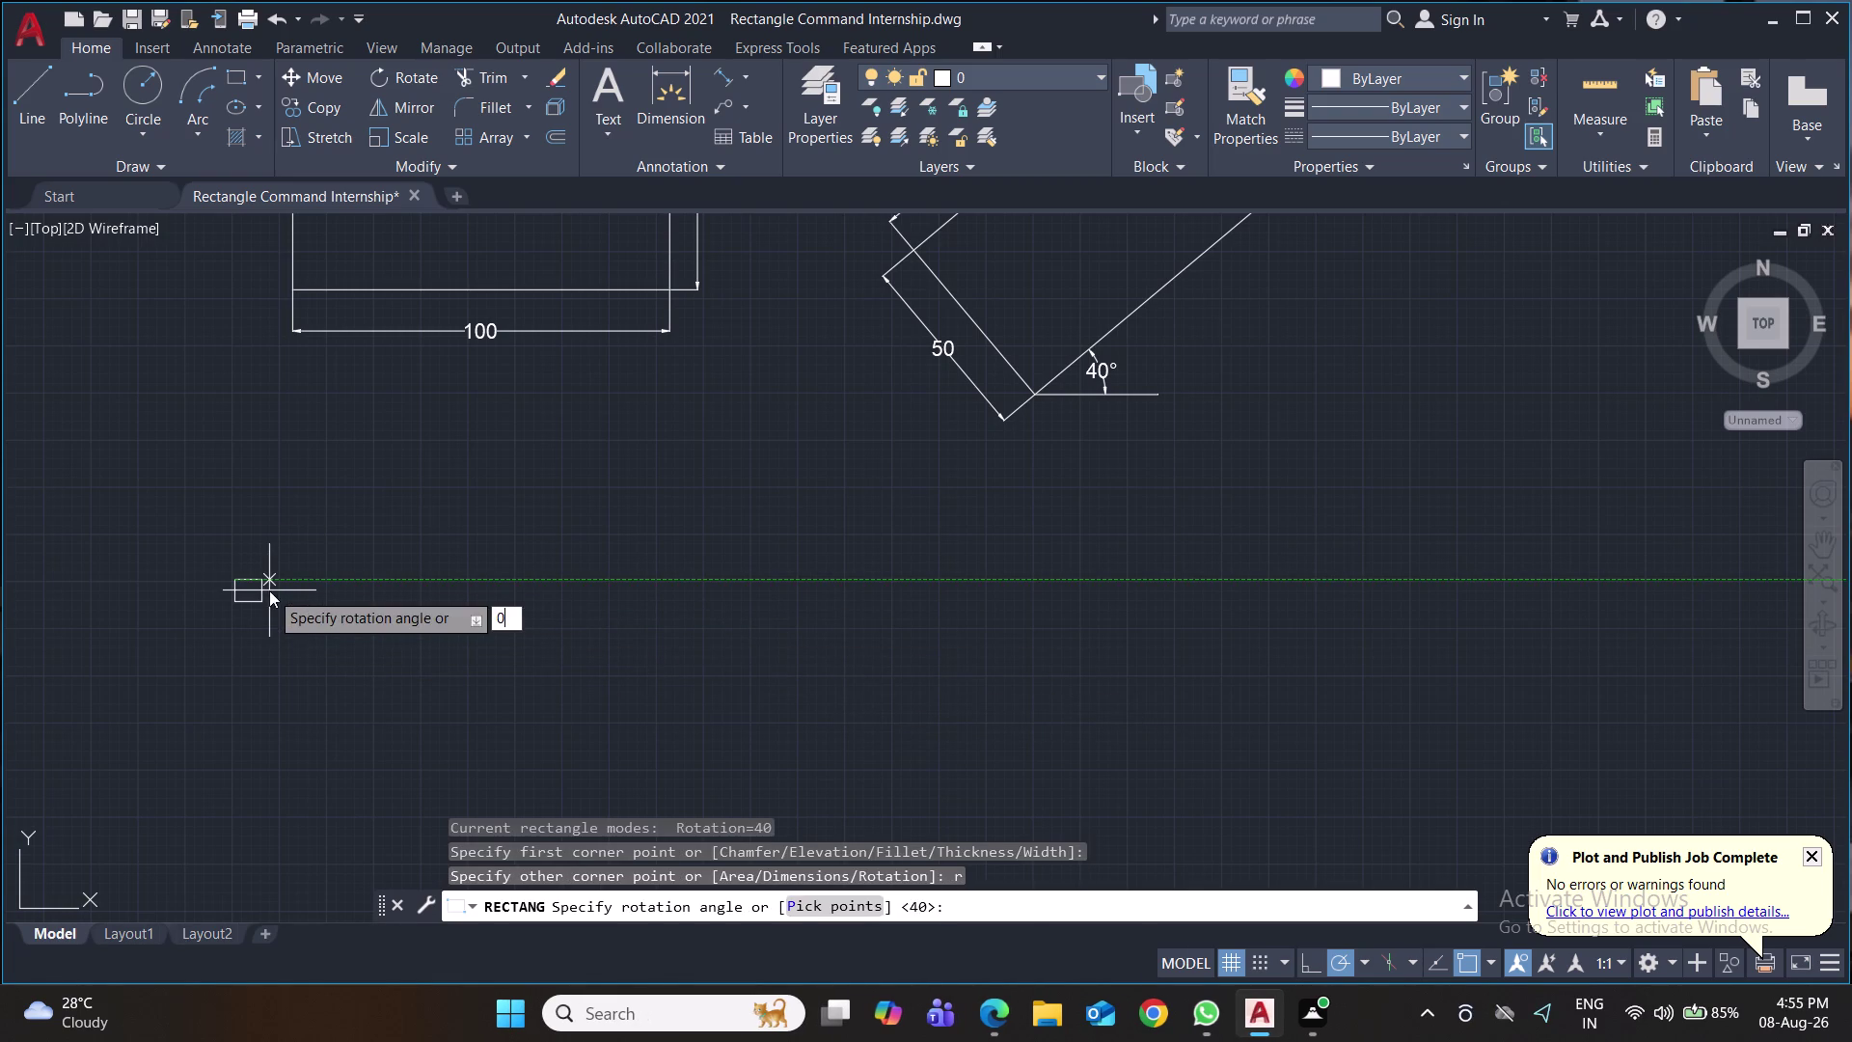
key(Return)
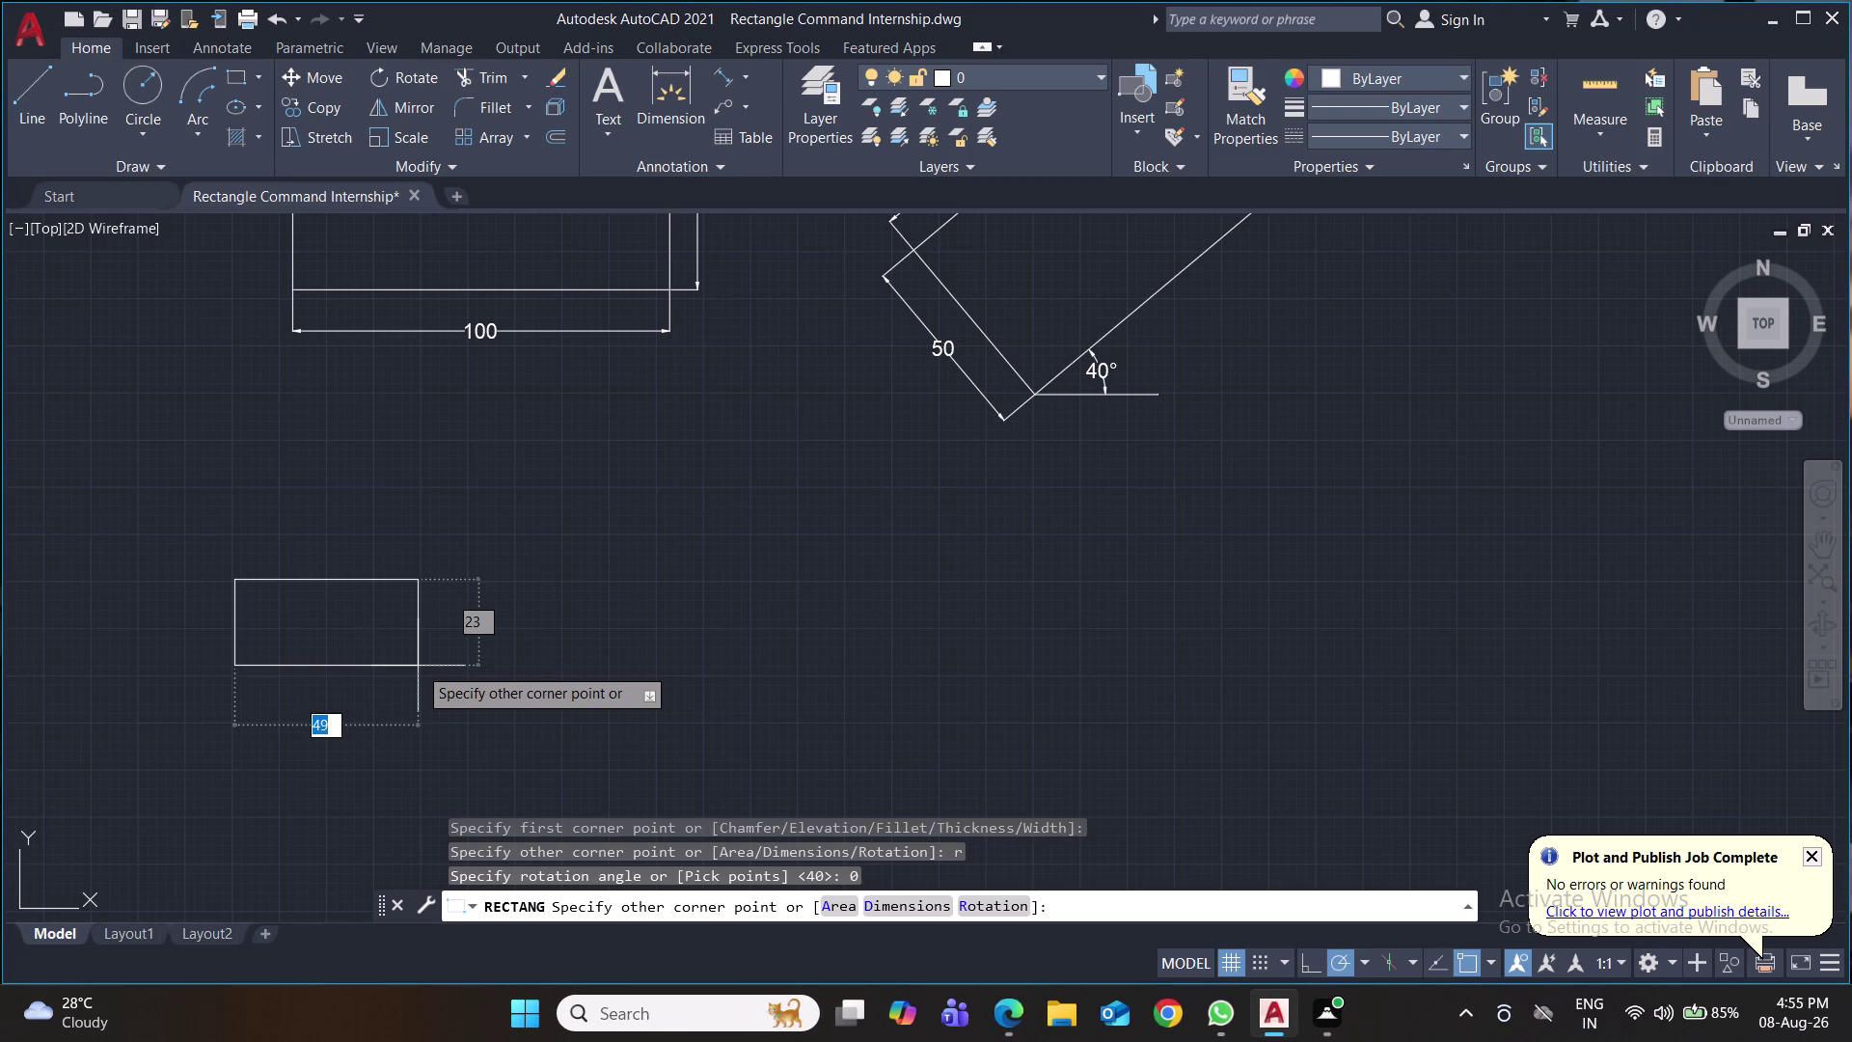
key(Escape)
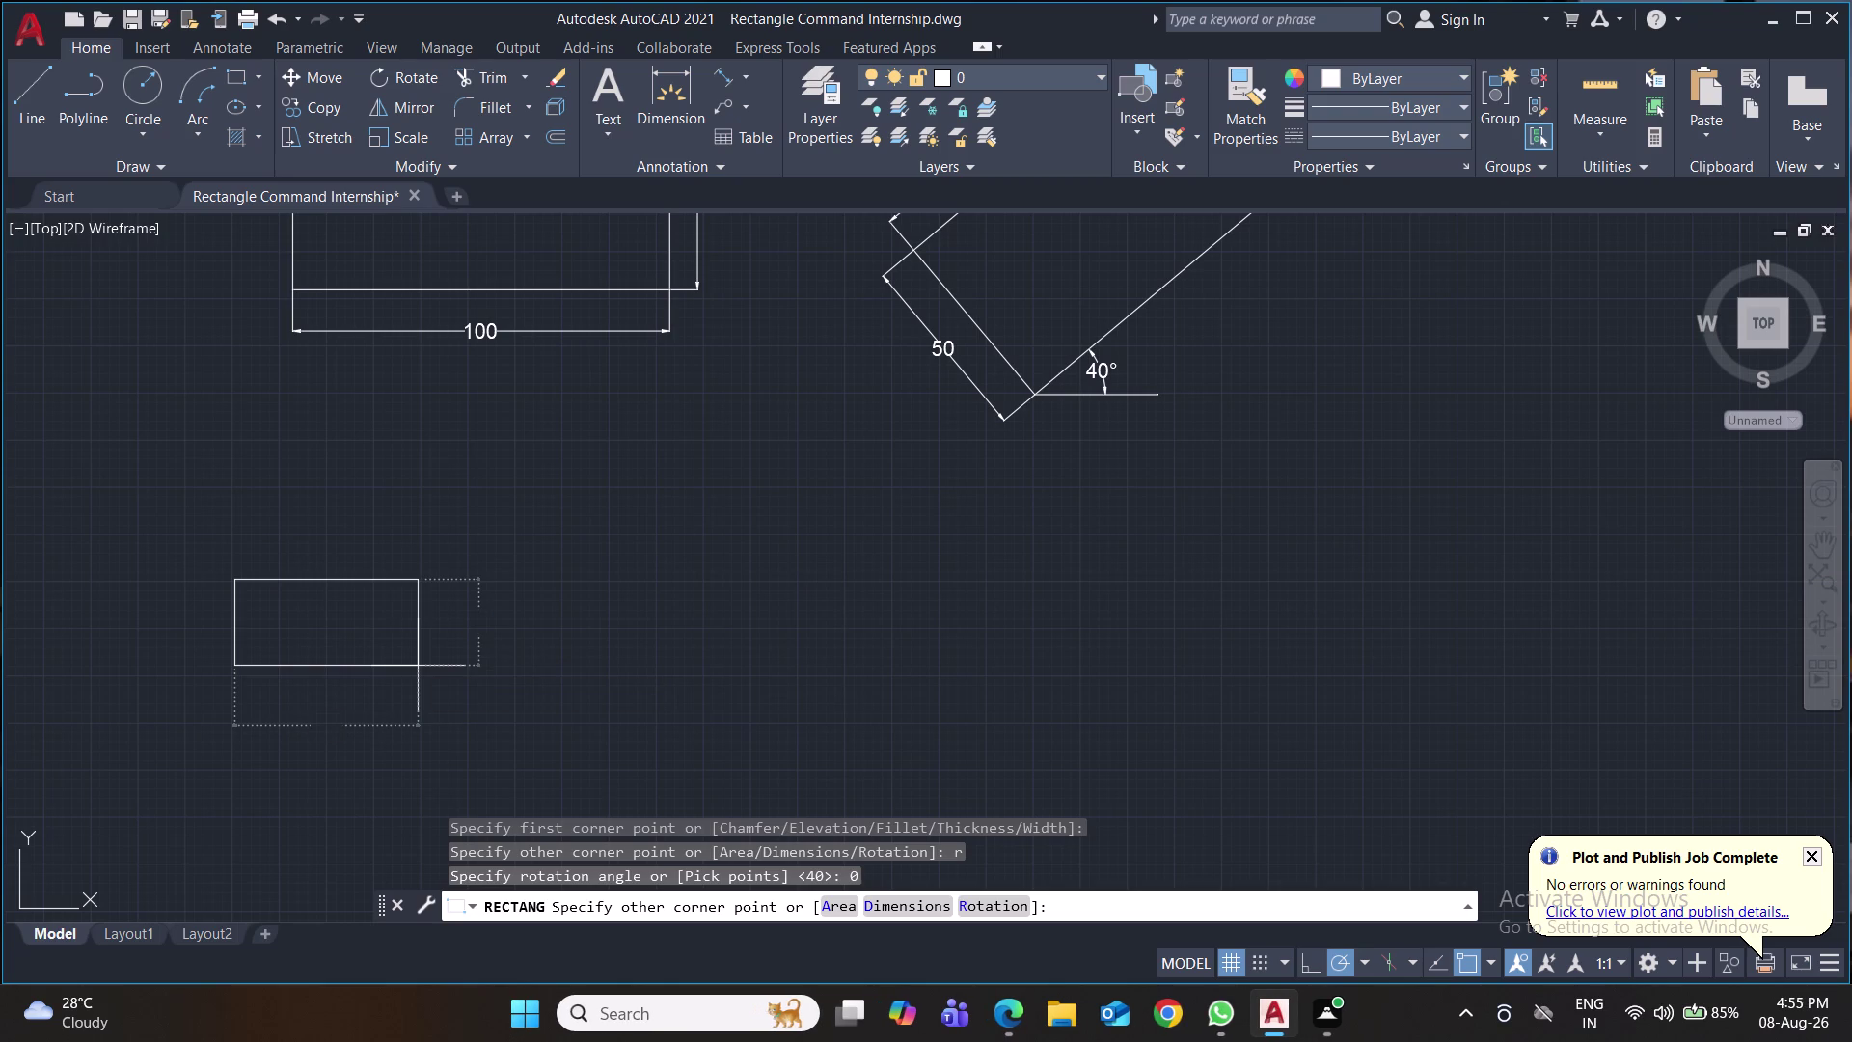
text(rec)
key(Return)
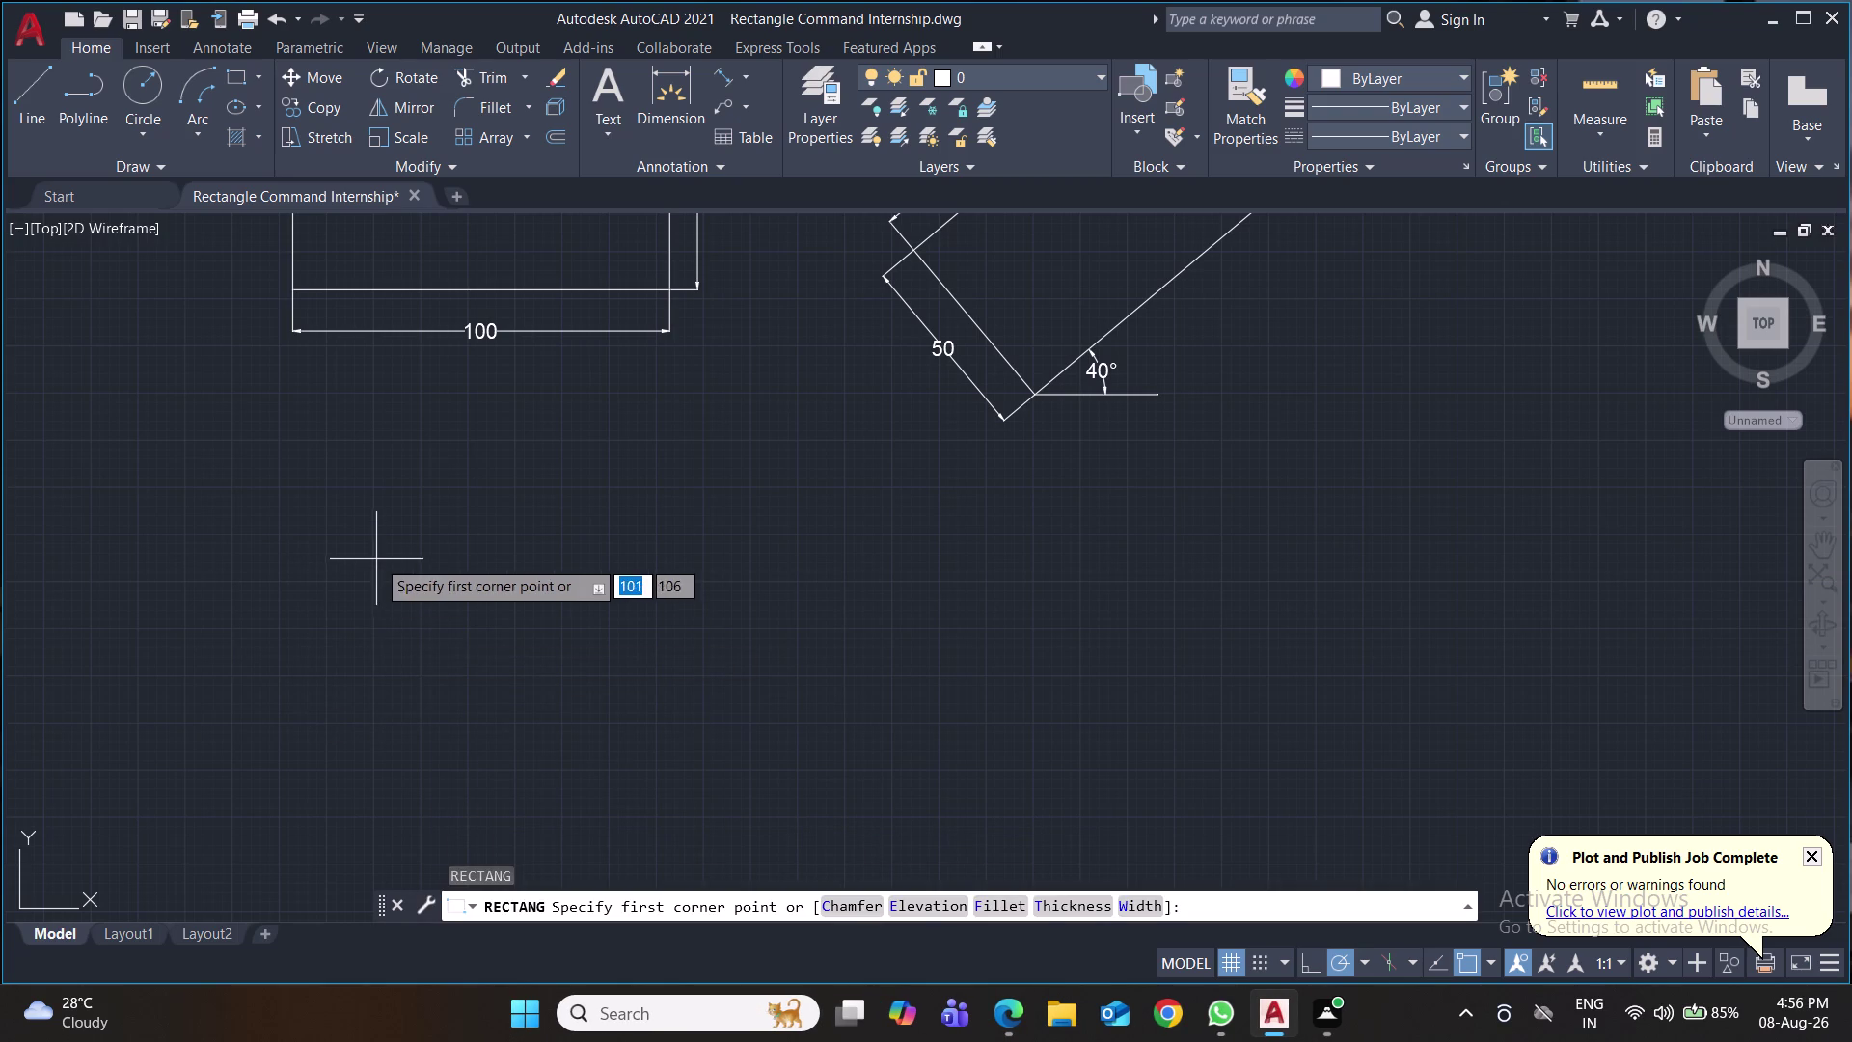
Try rectangle chamfer distances of 100 and 50, then cancel the command.
click(843, 906)
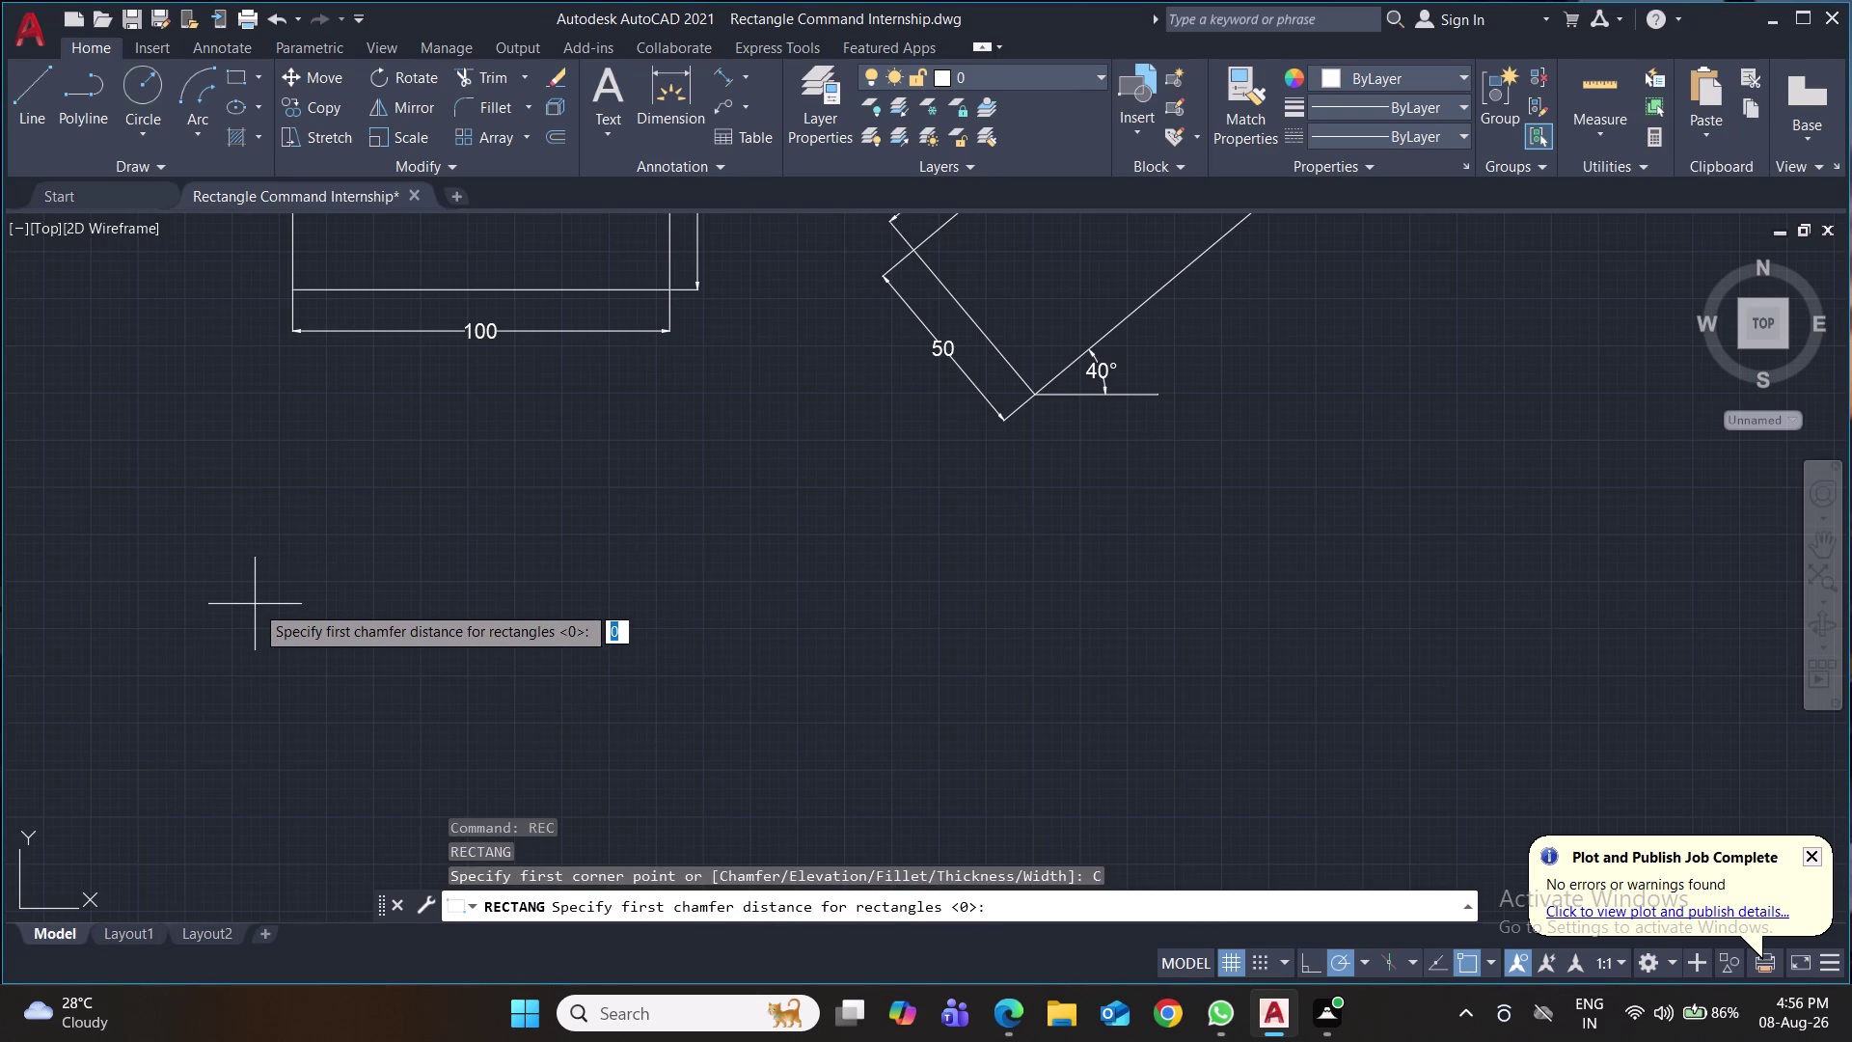
text(100)
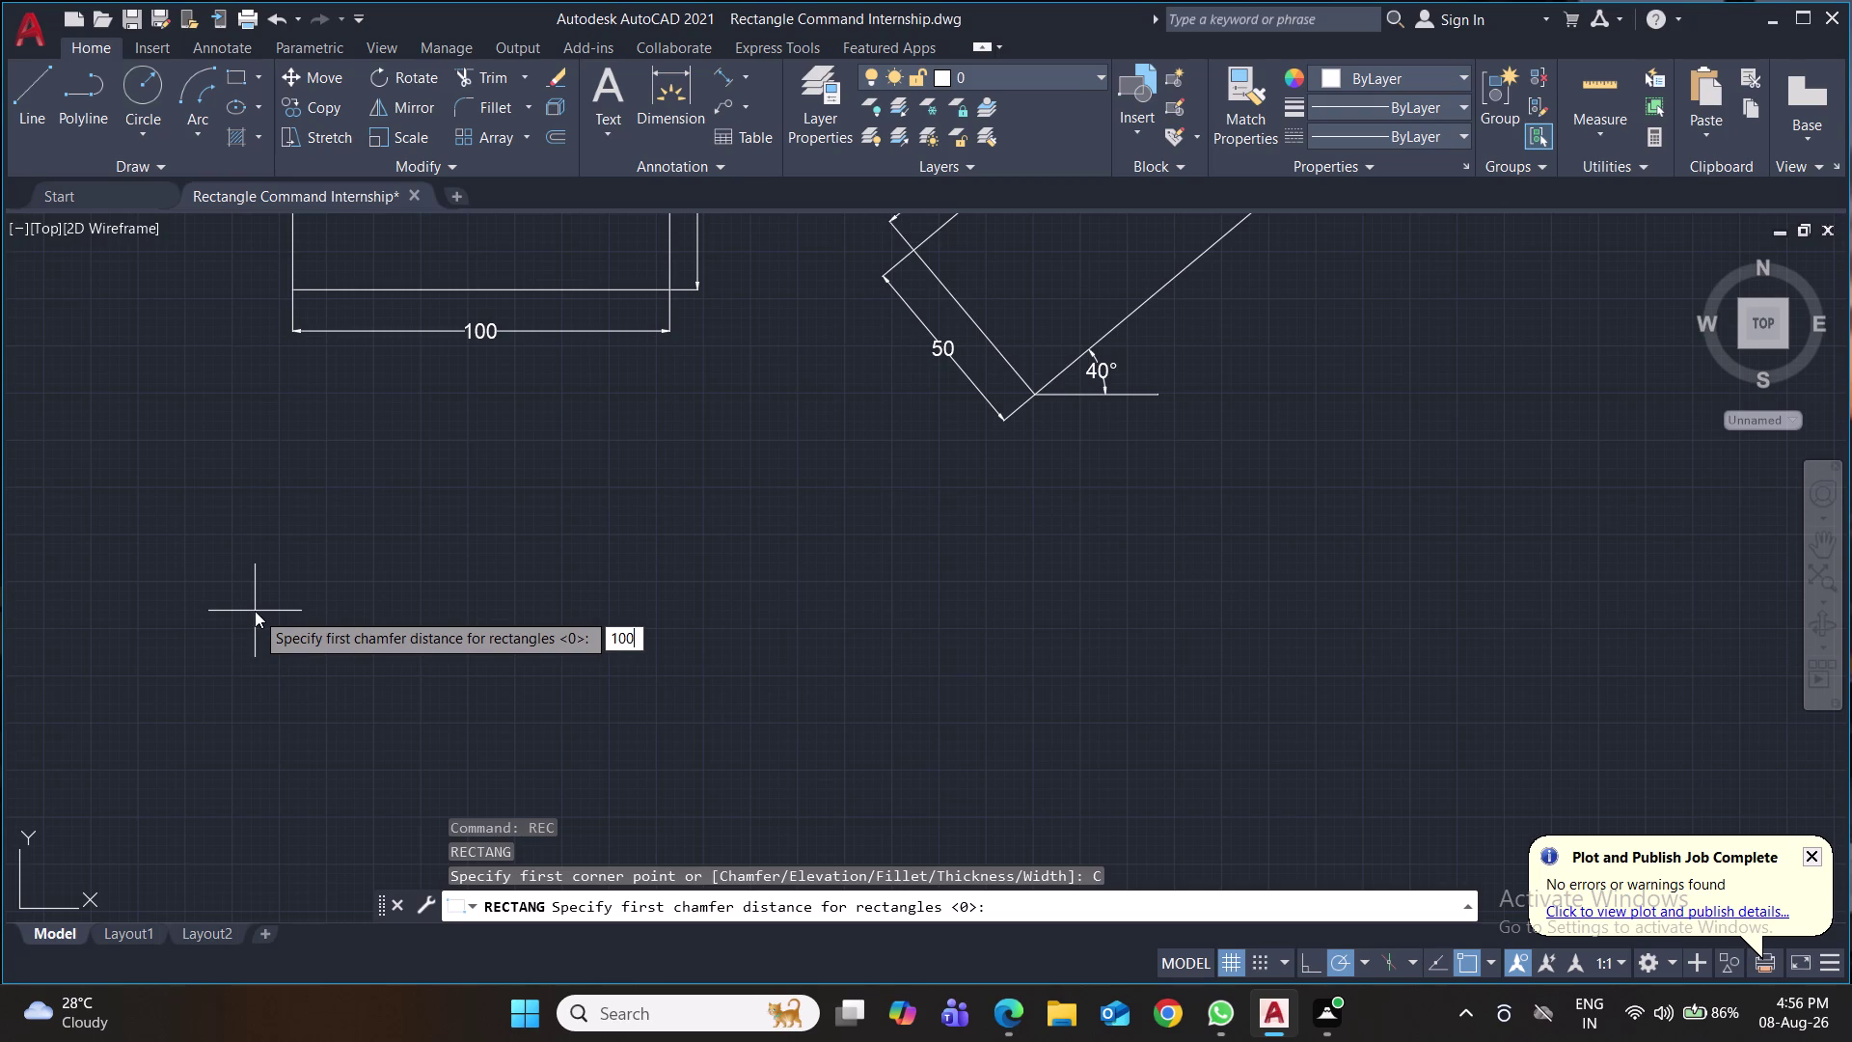
key(Return)
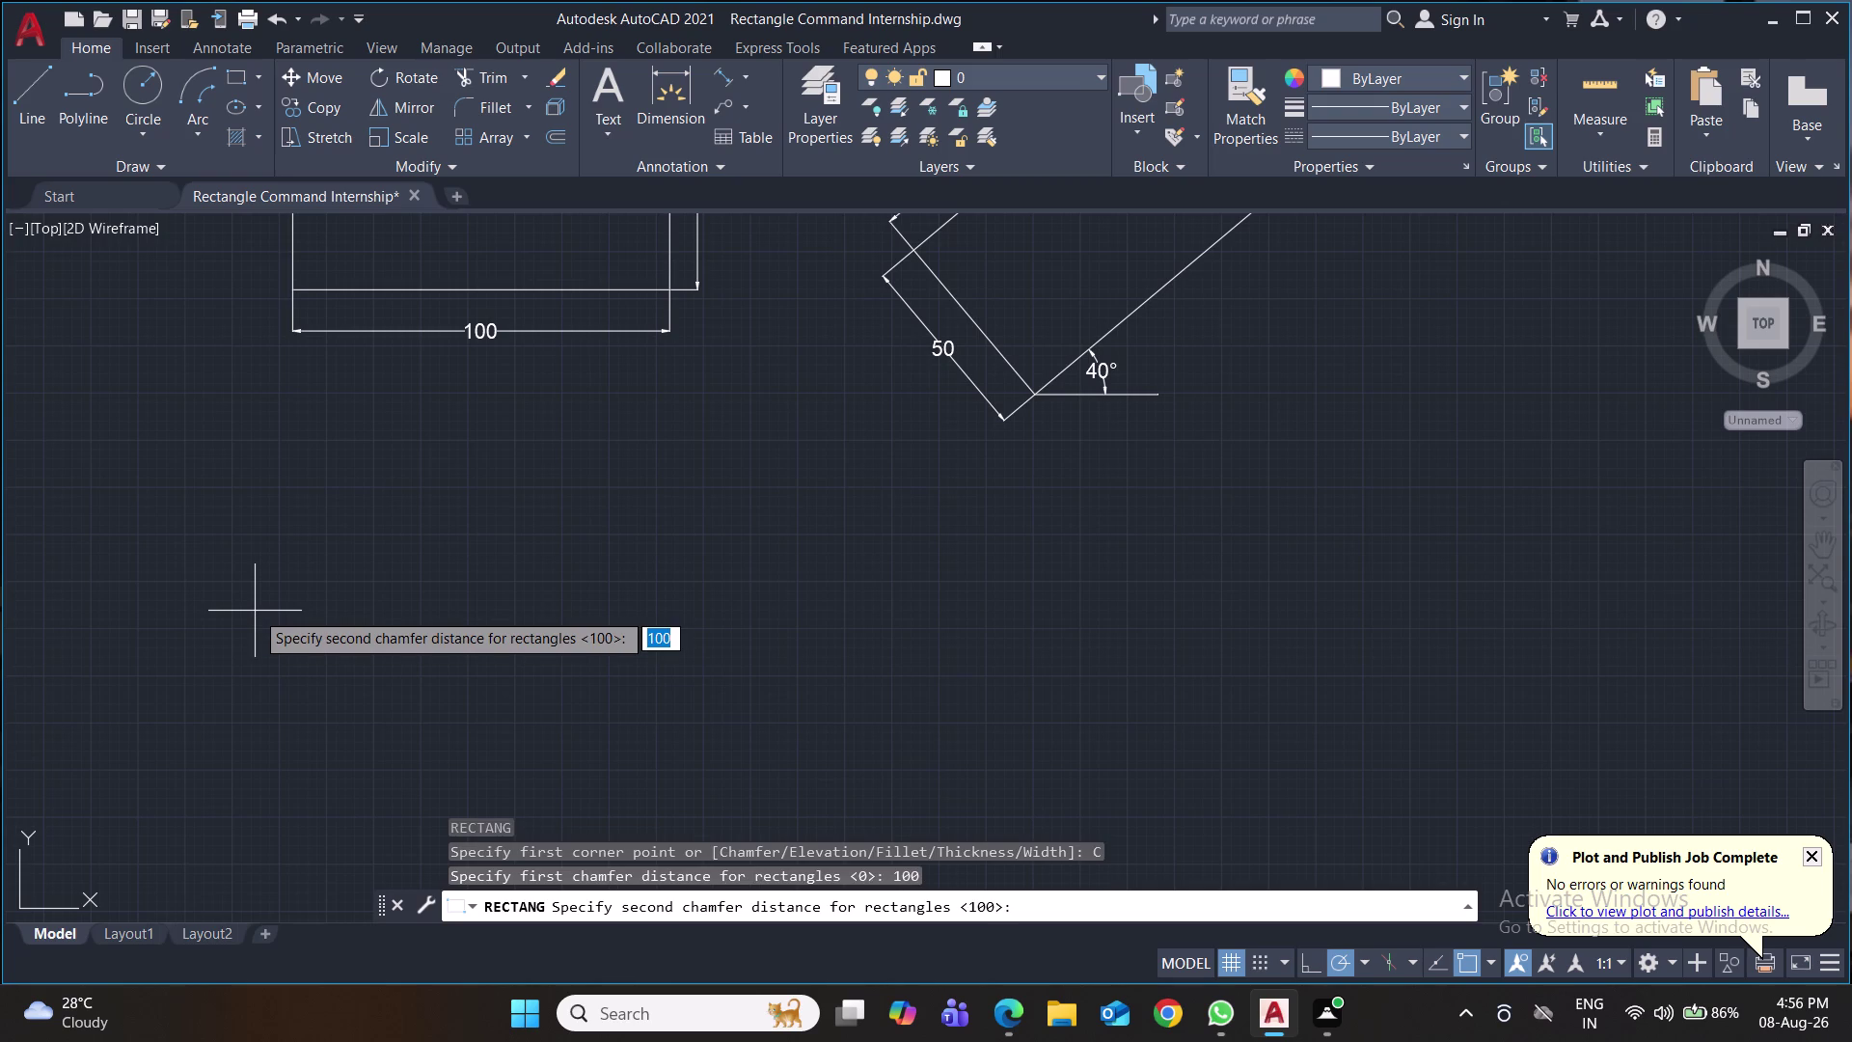
text(50)
key(Return)
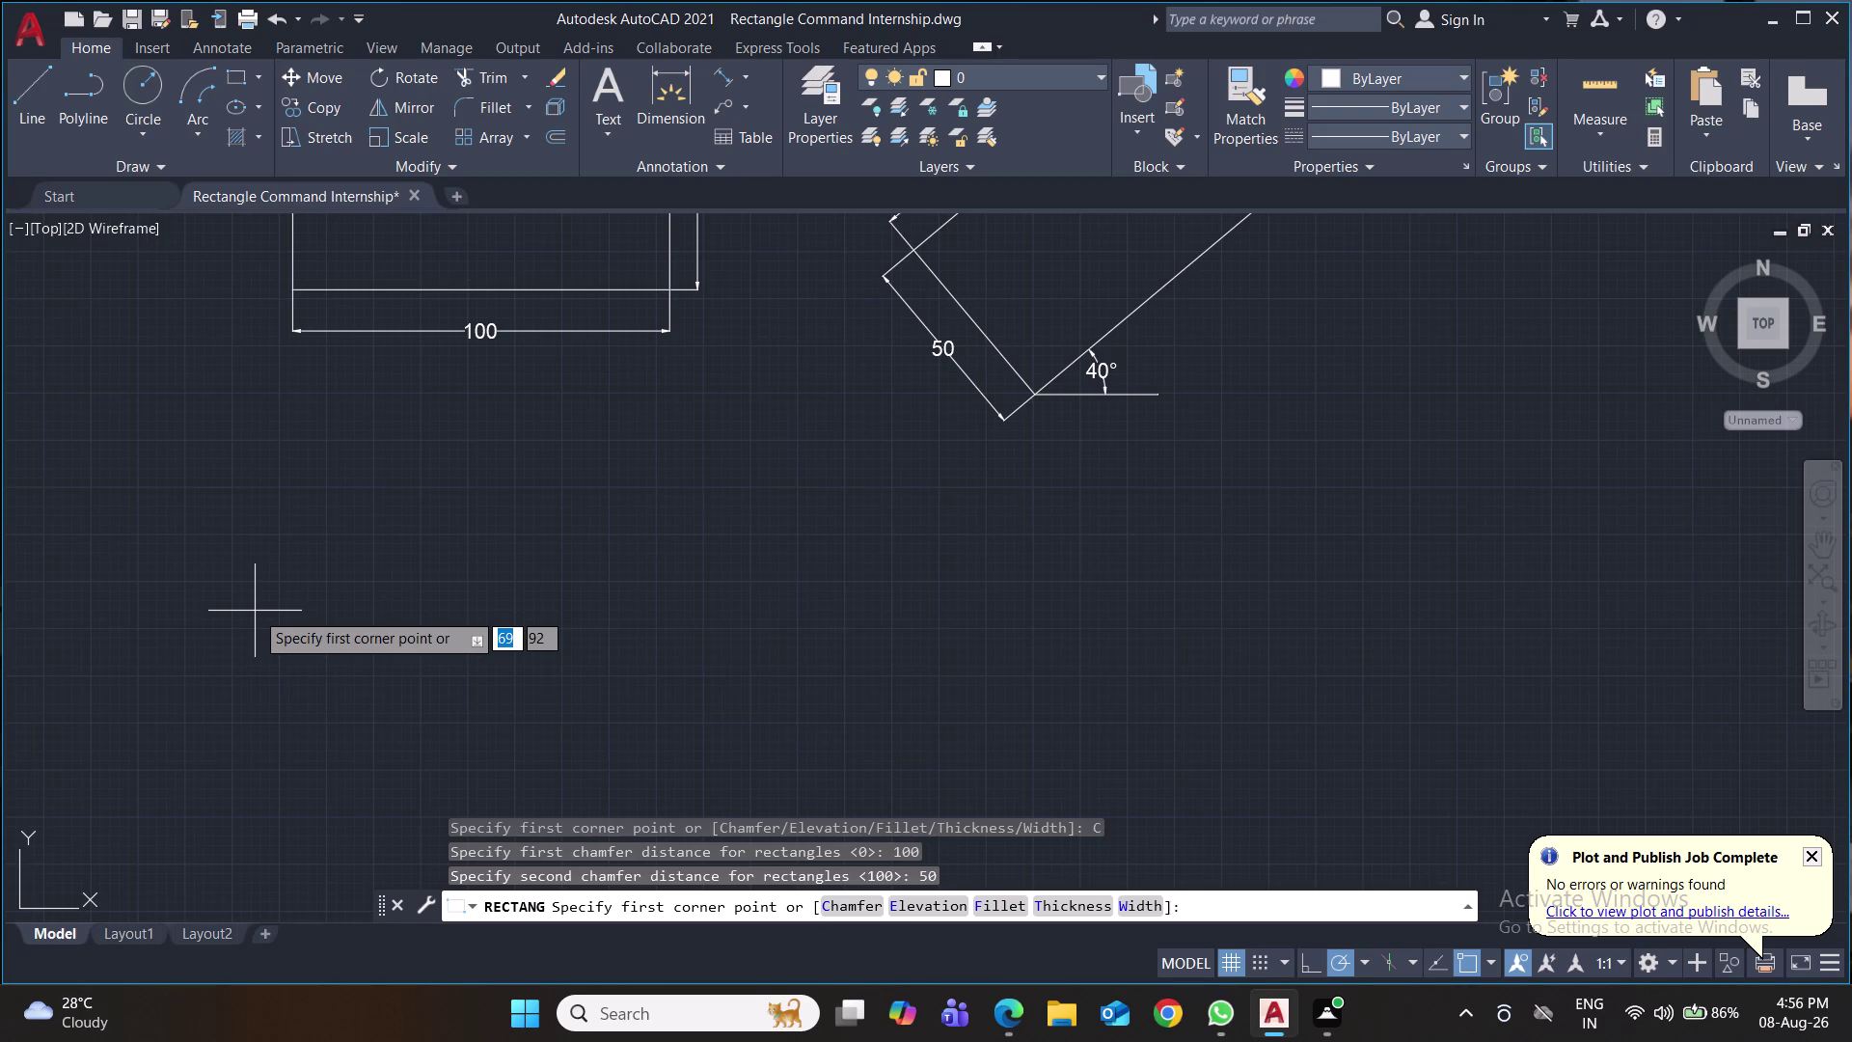
key(Escape)
Restart RECTANG with chamfer distances 10 and 10 and pick the first corner.
text(re)
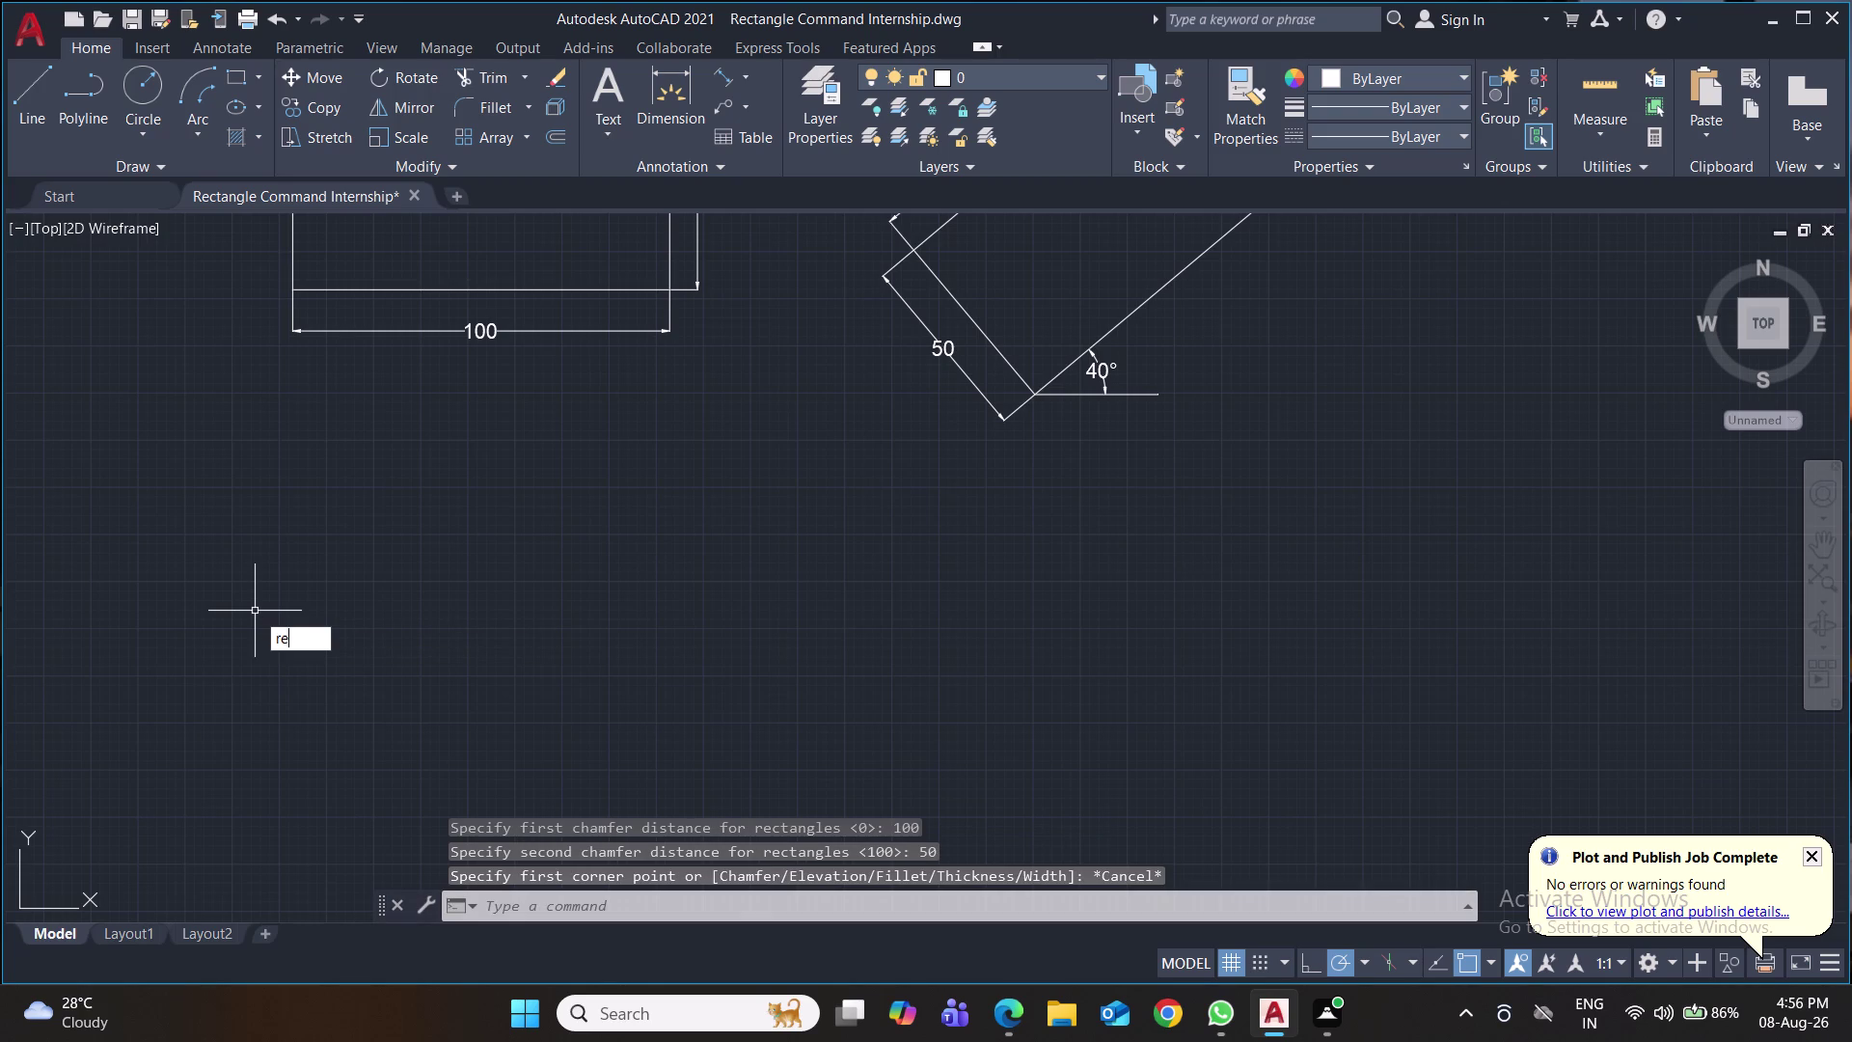
text(c)
key(Return)
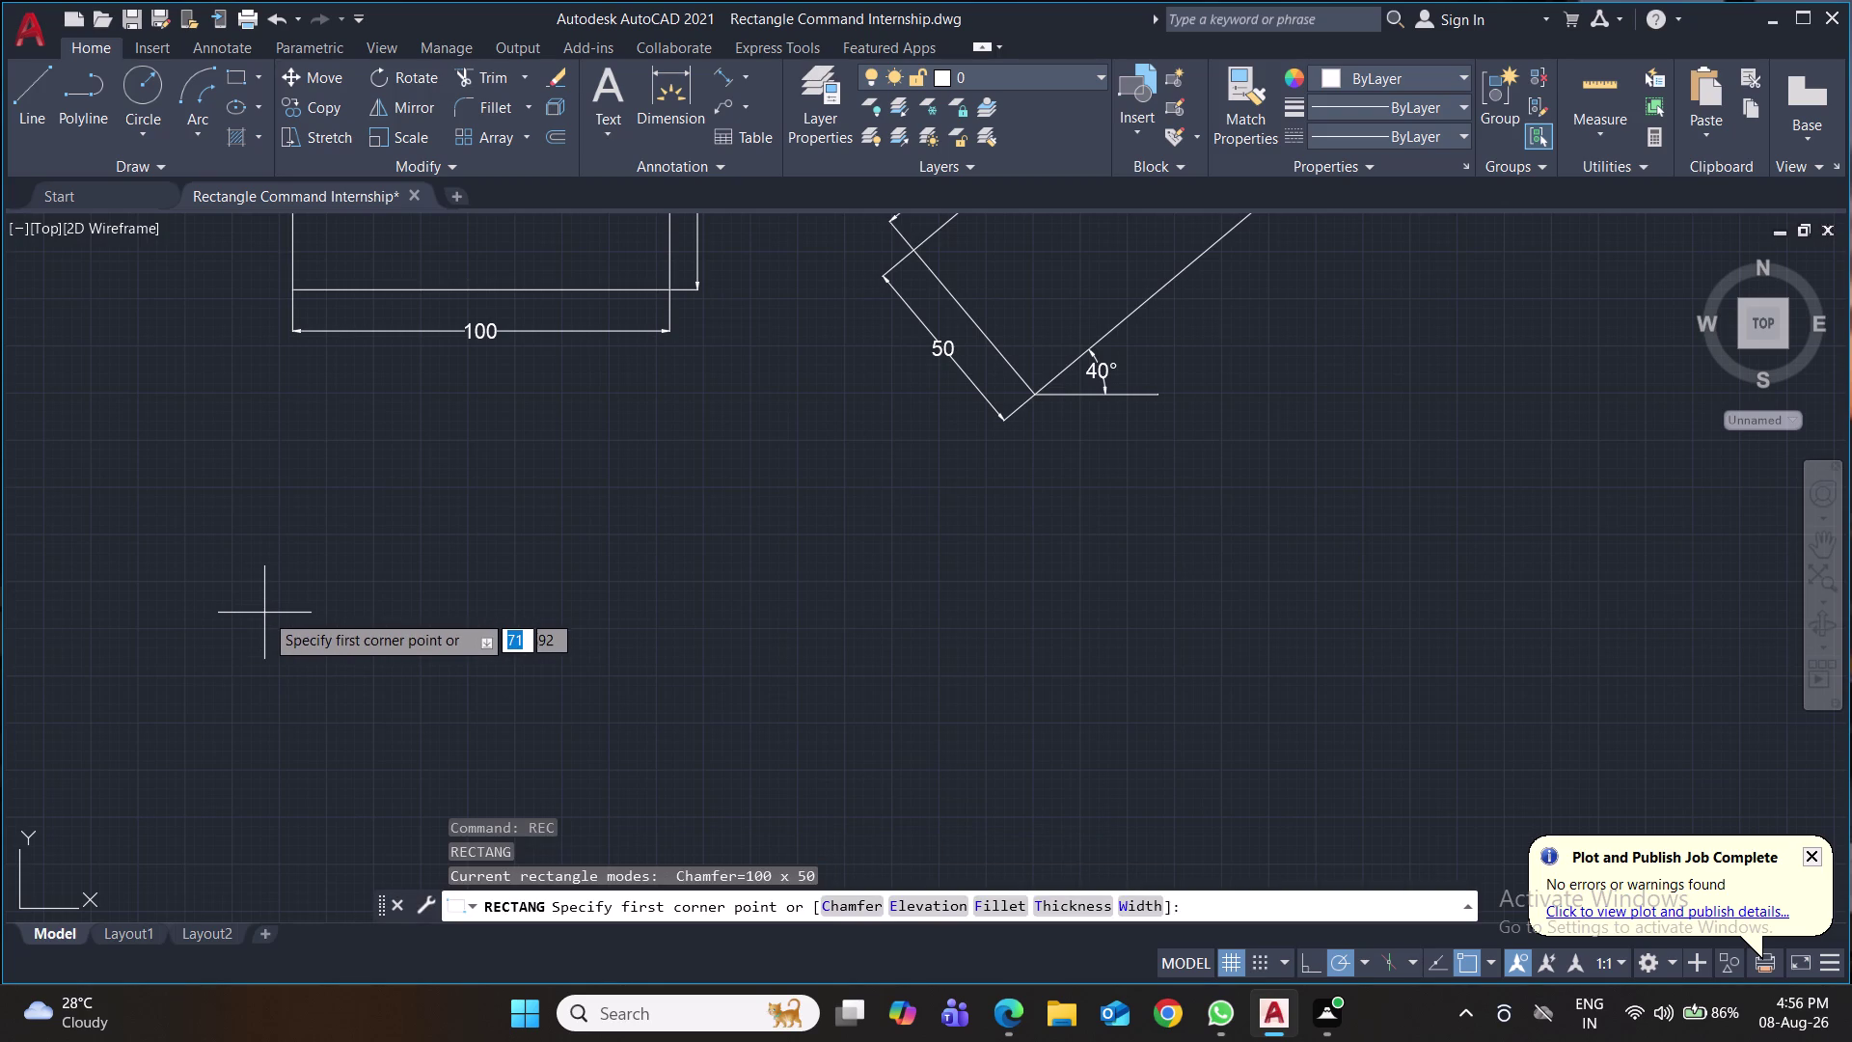
key(c)
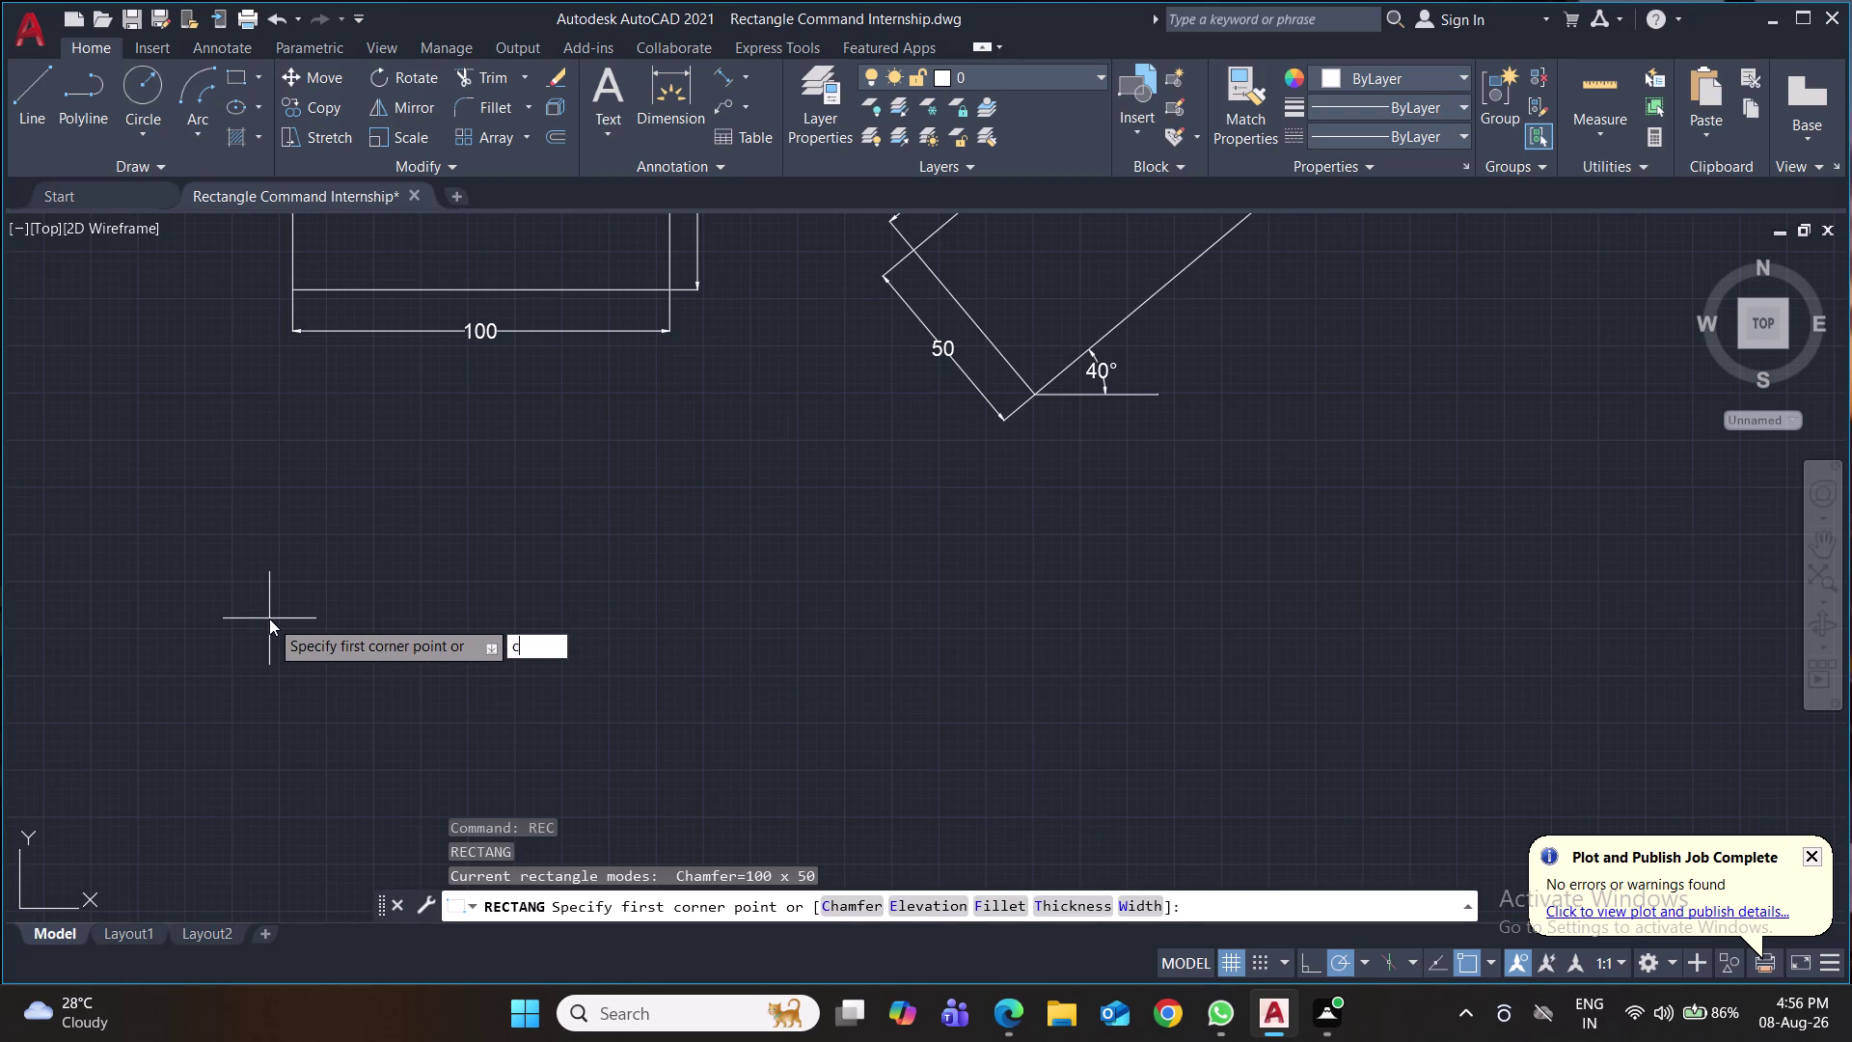
key(Return)
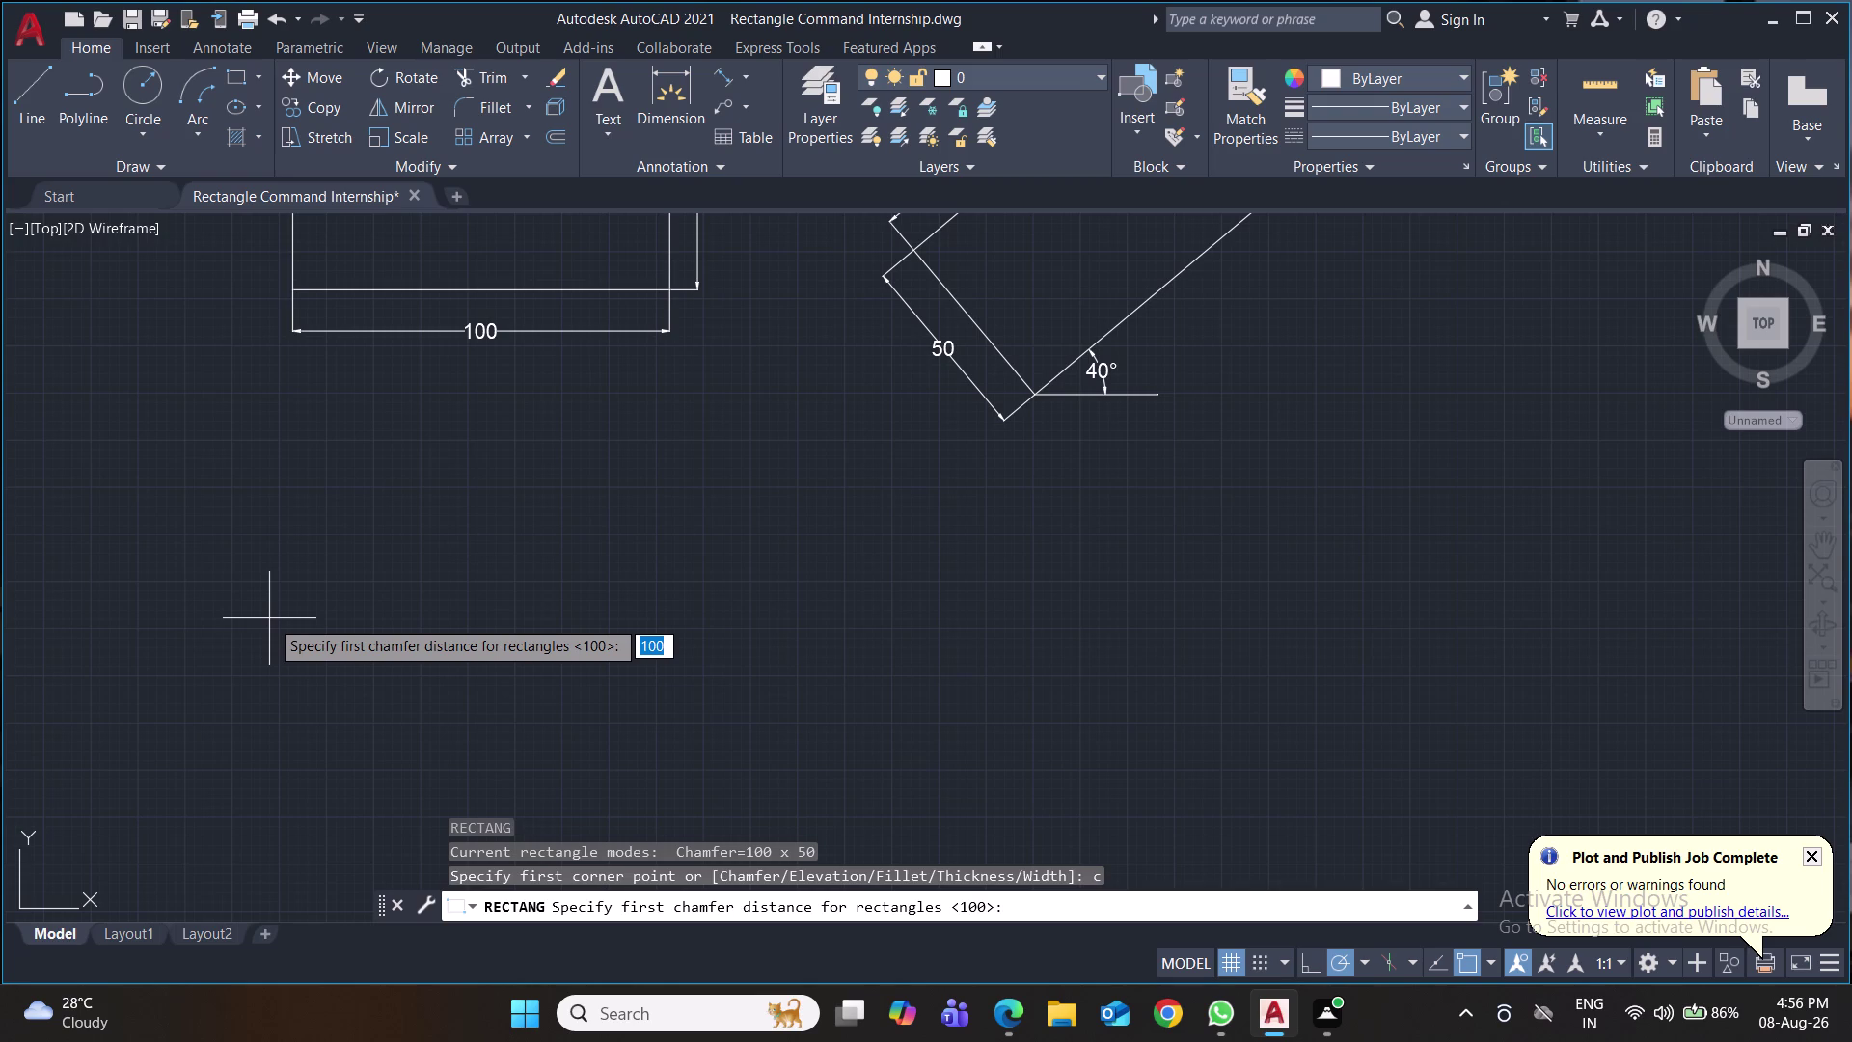
text(10)
key(Return)
text(10)
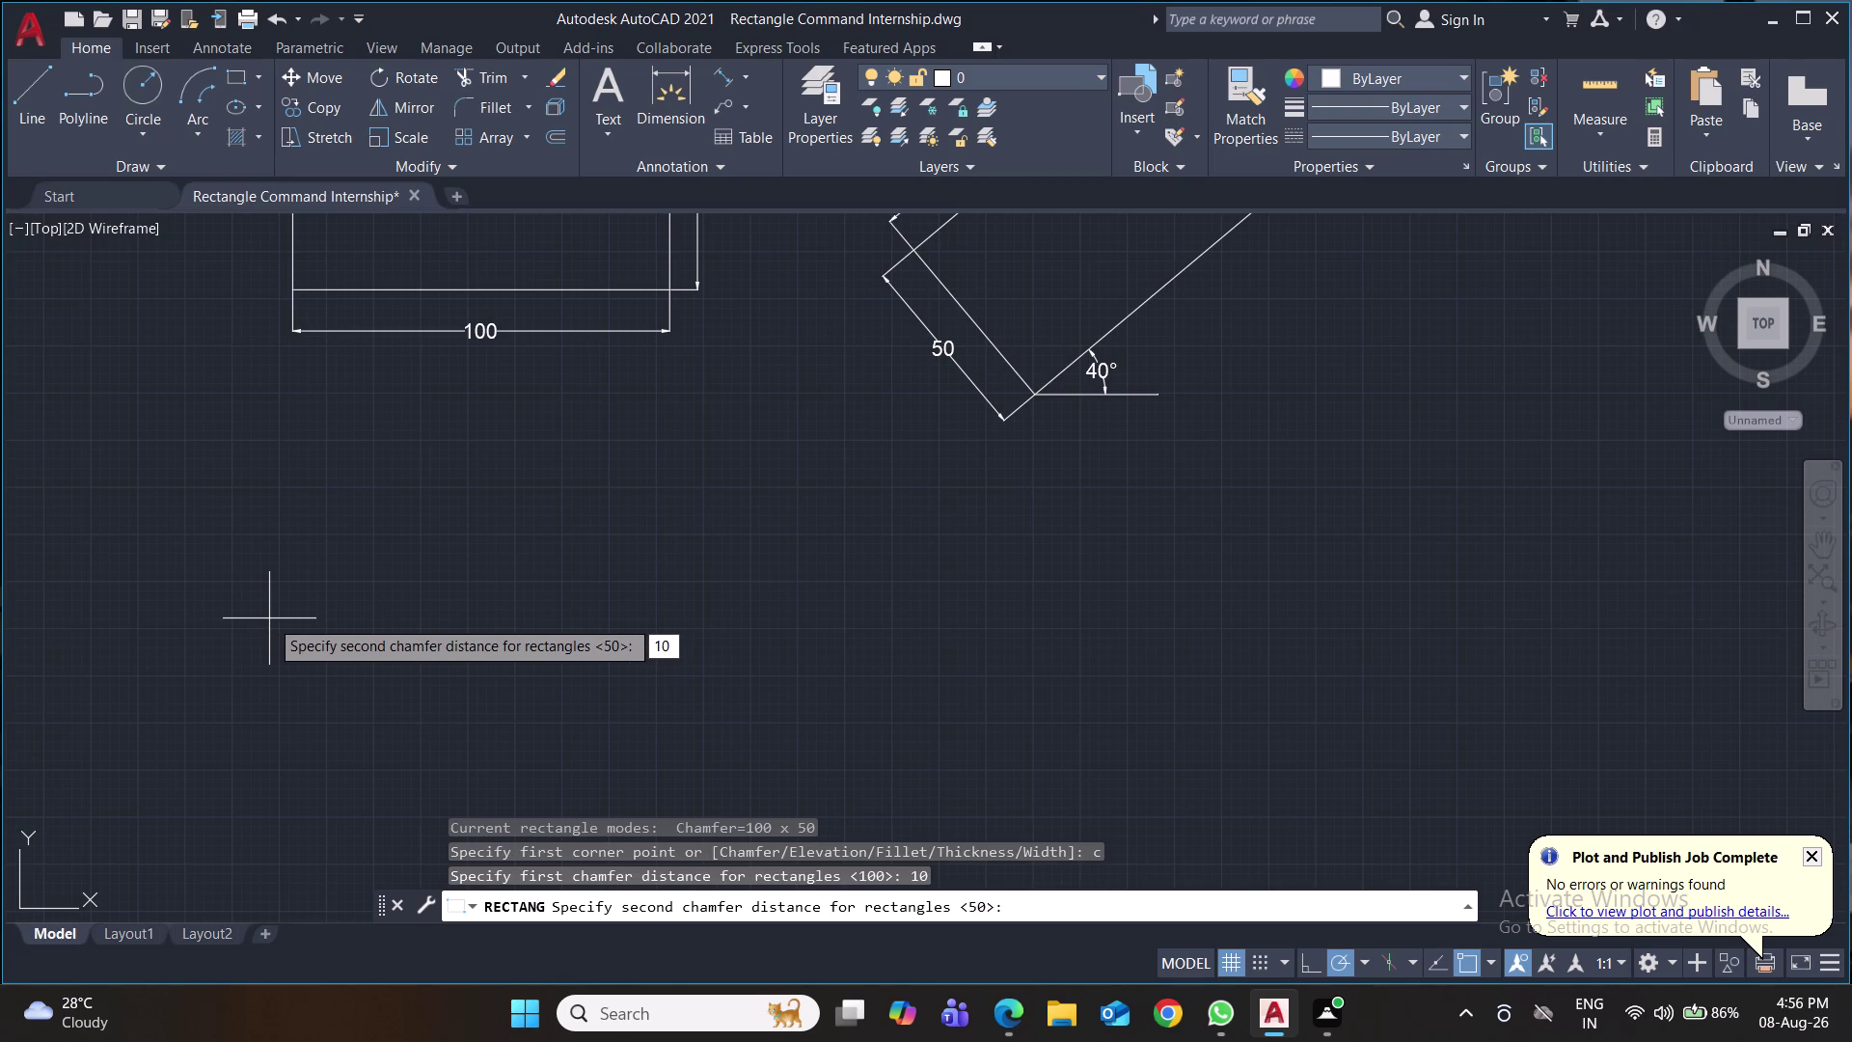
key(Return)
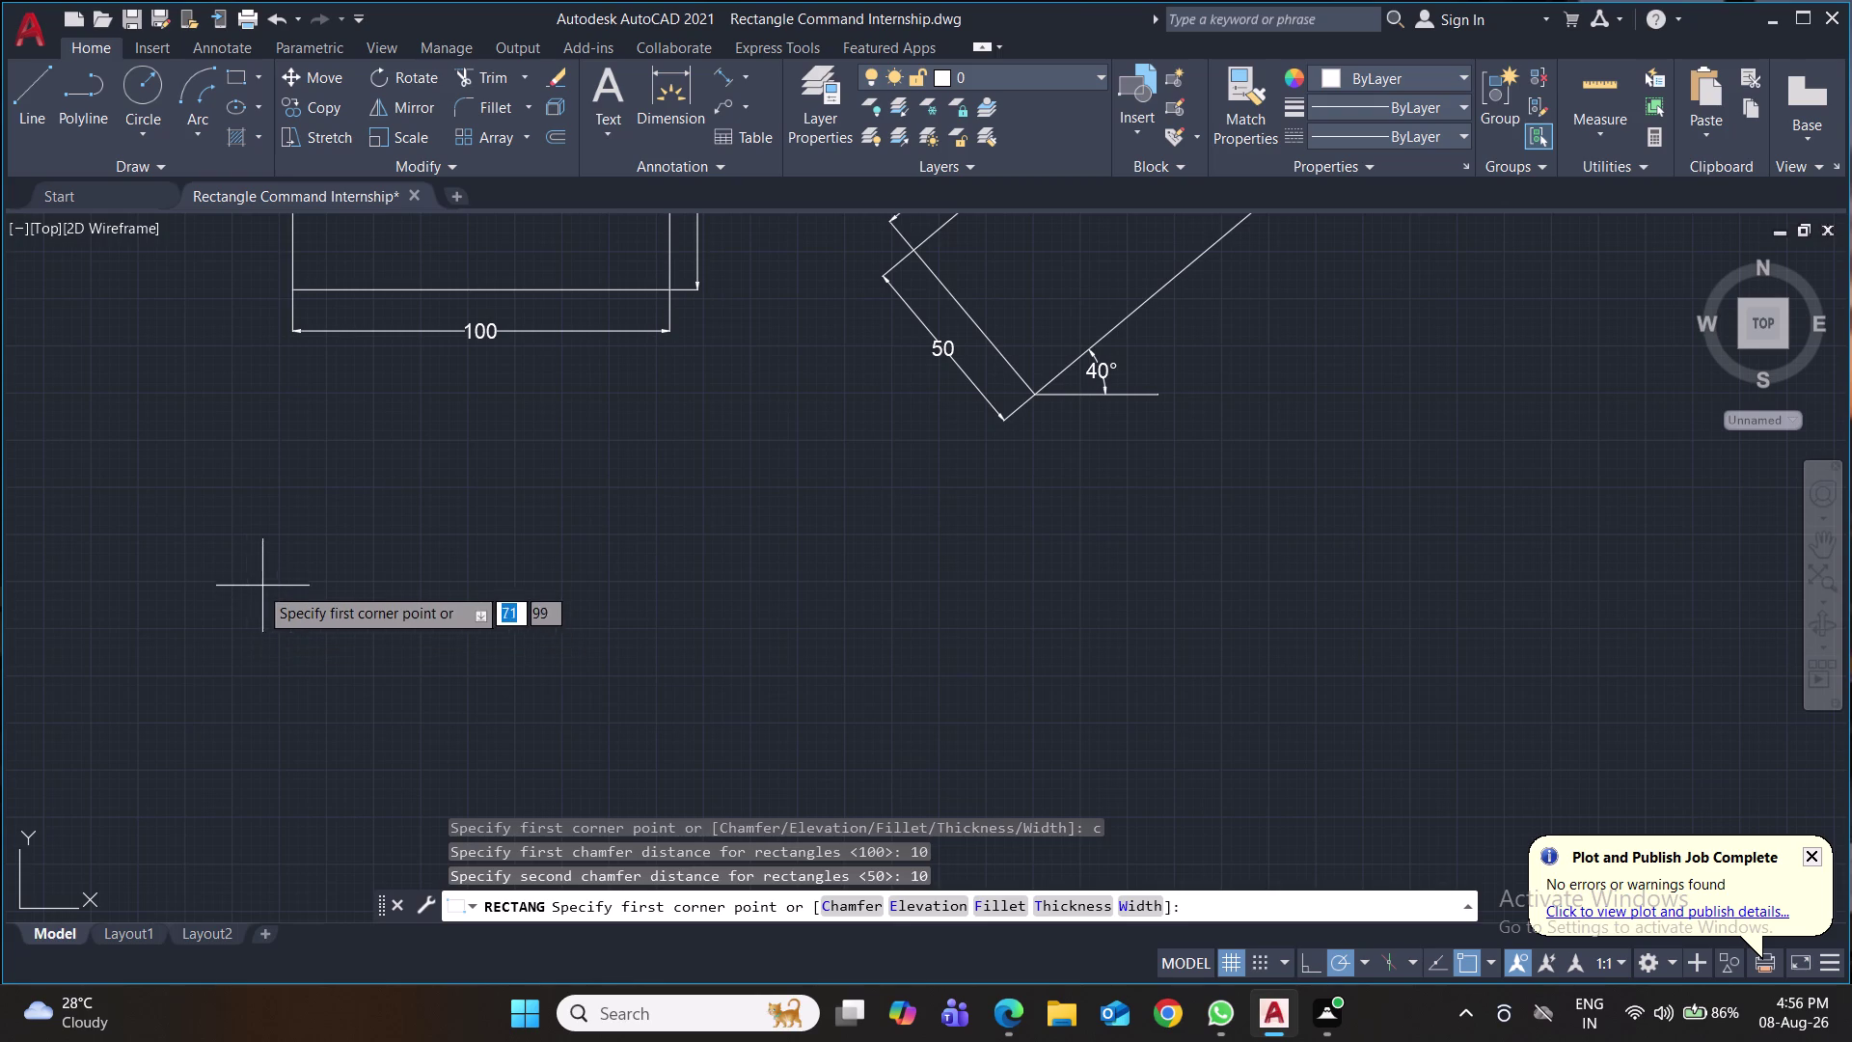
click(229, 581)
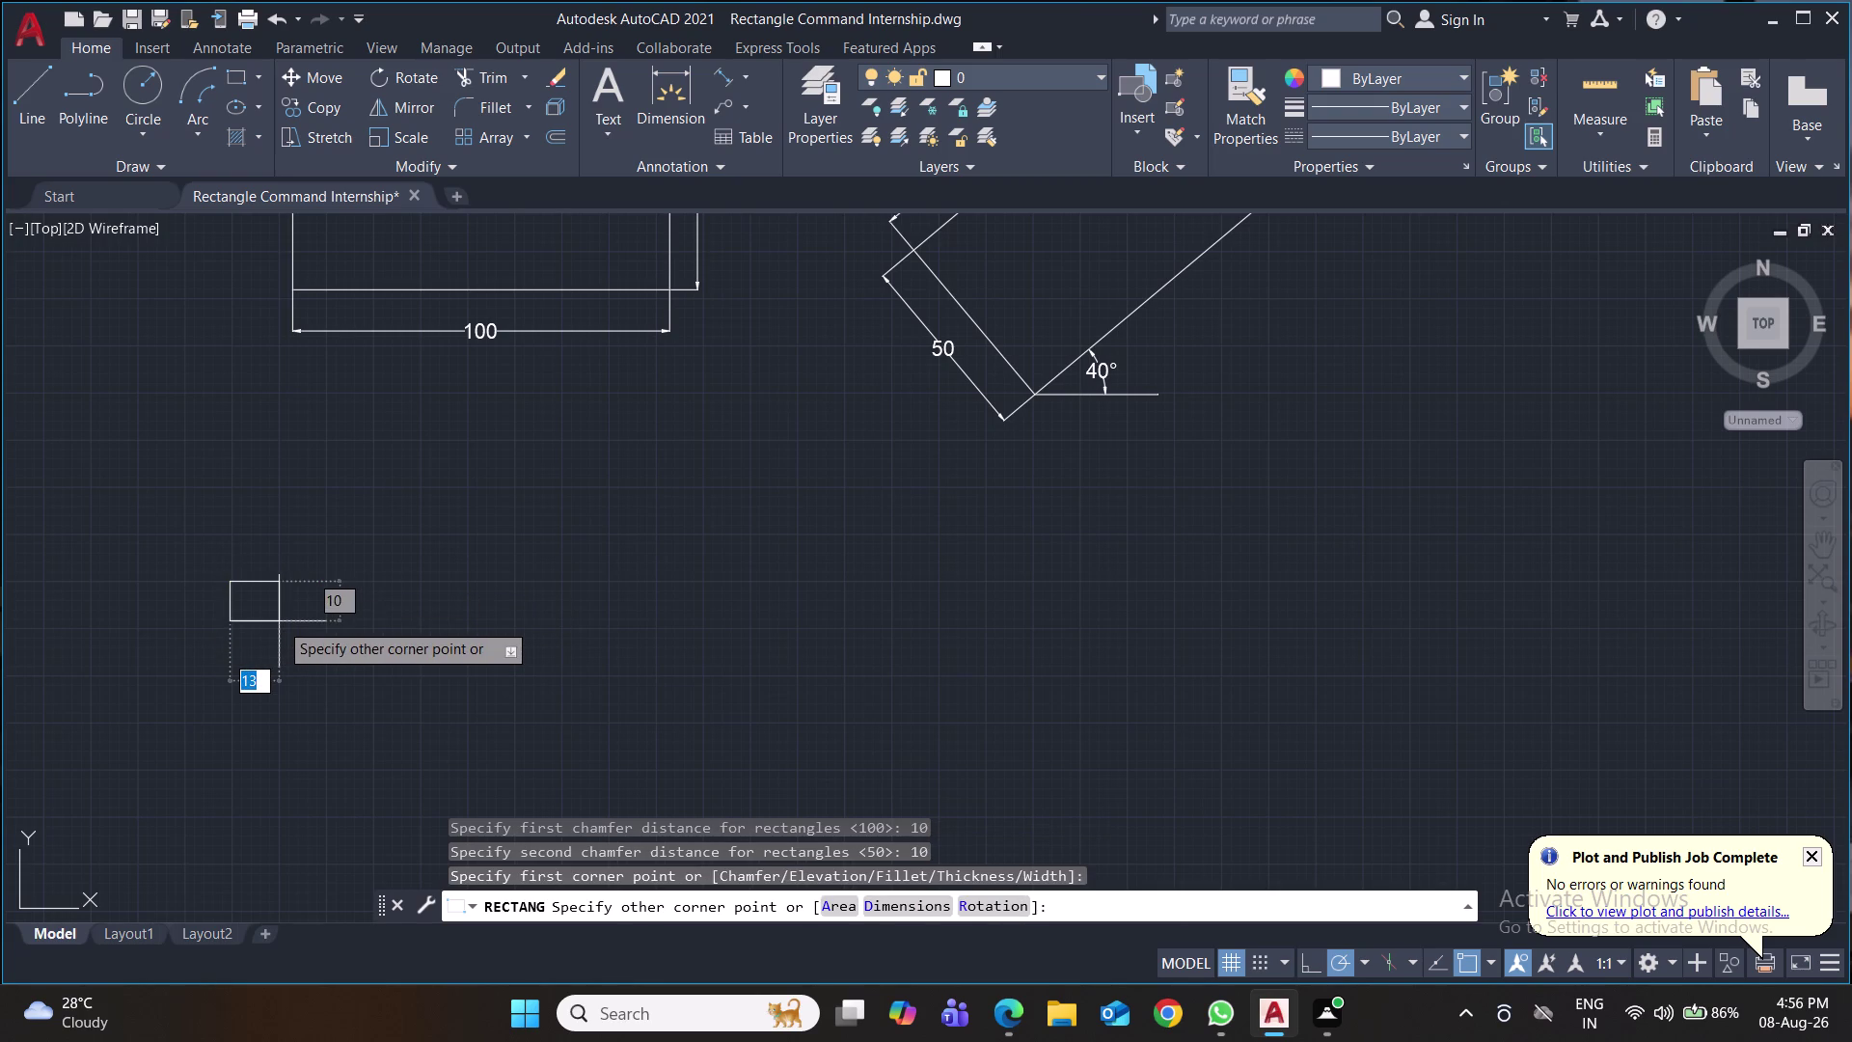
Erase the mistyped corner value and choose the Dimensions option.
text(100)
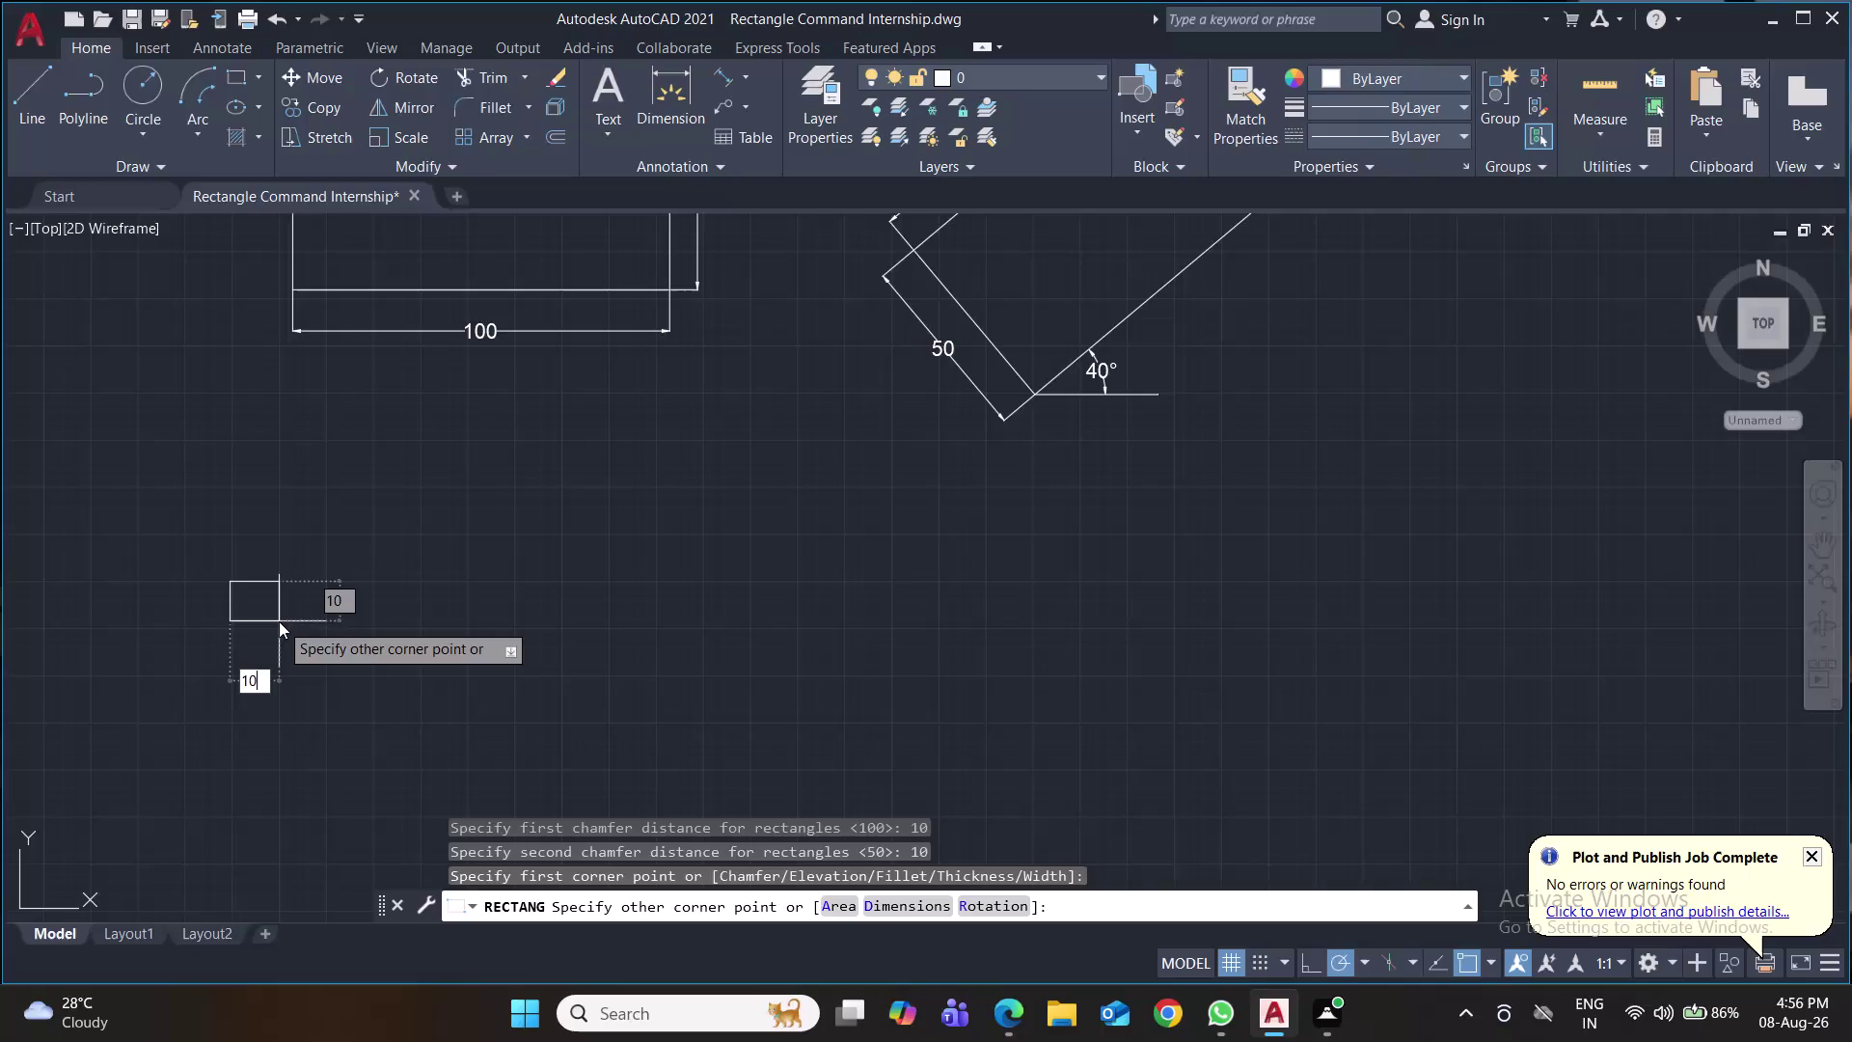
key(d)
key(BackSpace)
key(BackSpace)
key(BackSpace)
key(BackSpace)
key(d)
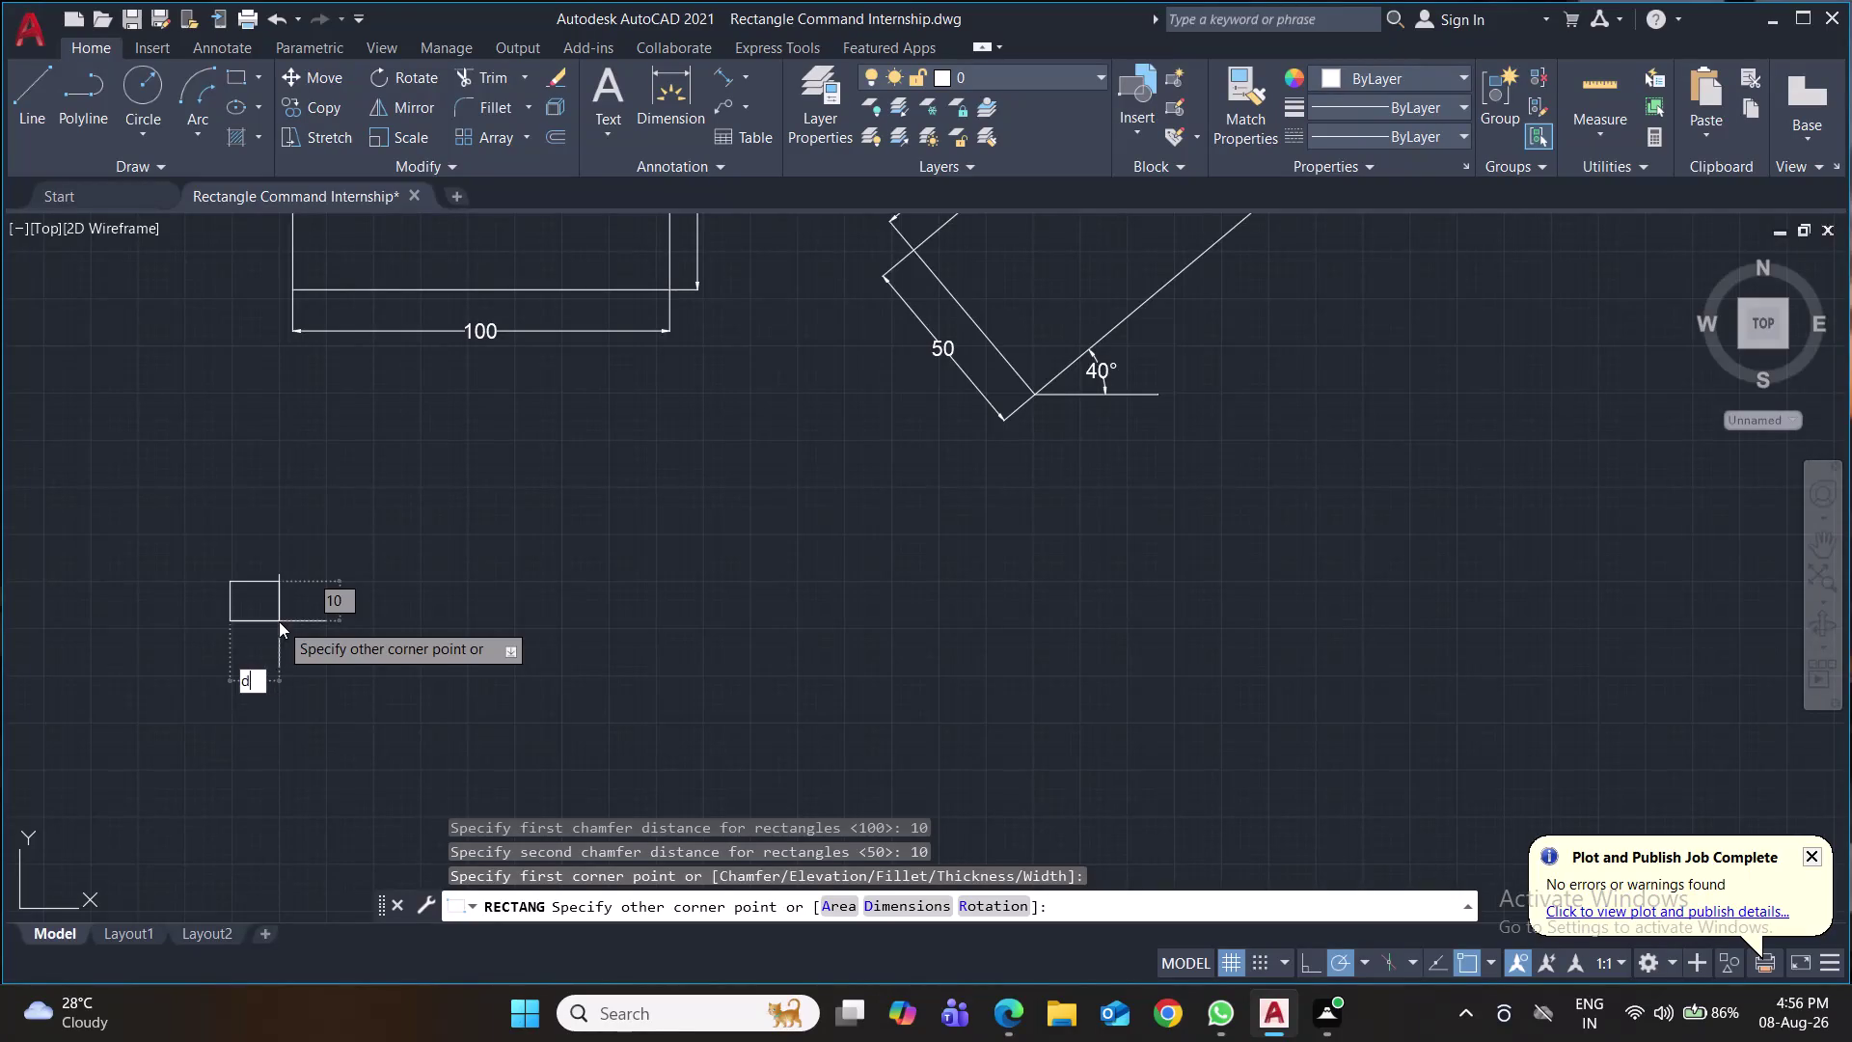
key(Return)
Enter length 100 and width 50, place the rectangle, and recentre the view.
text(1)
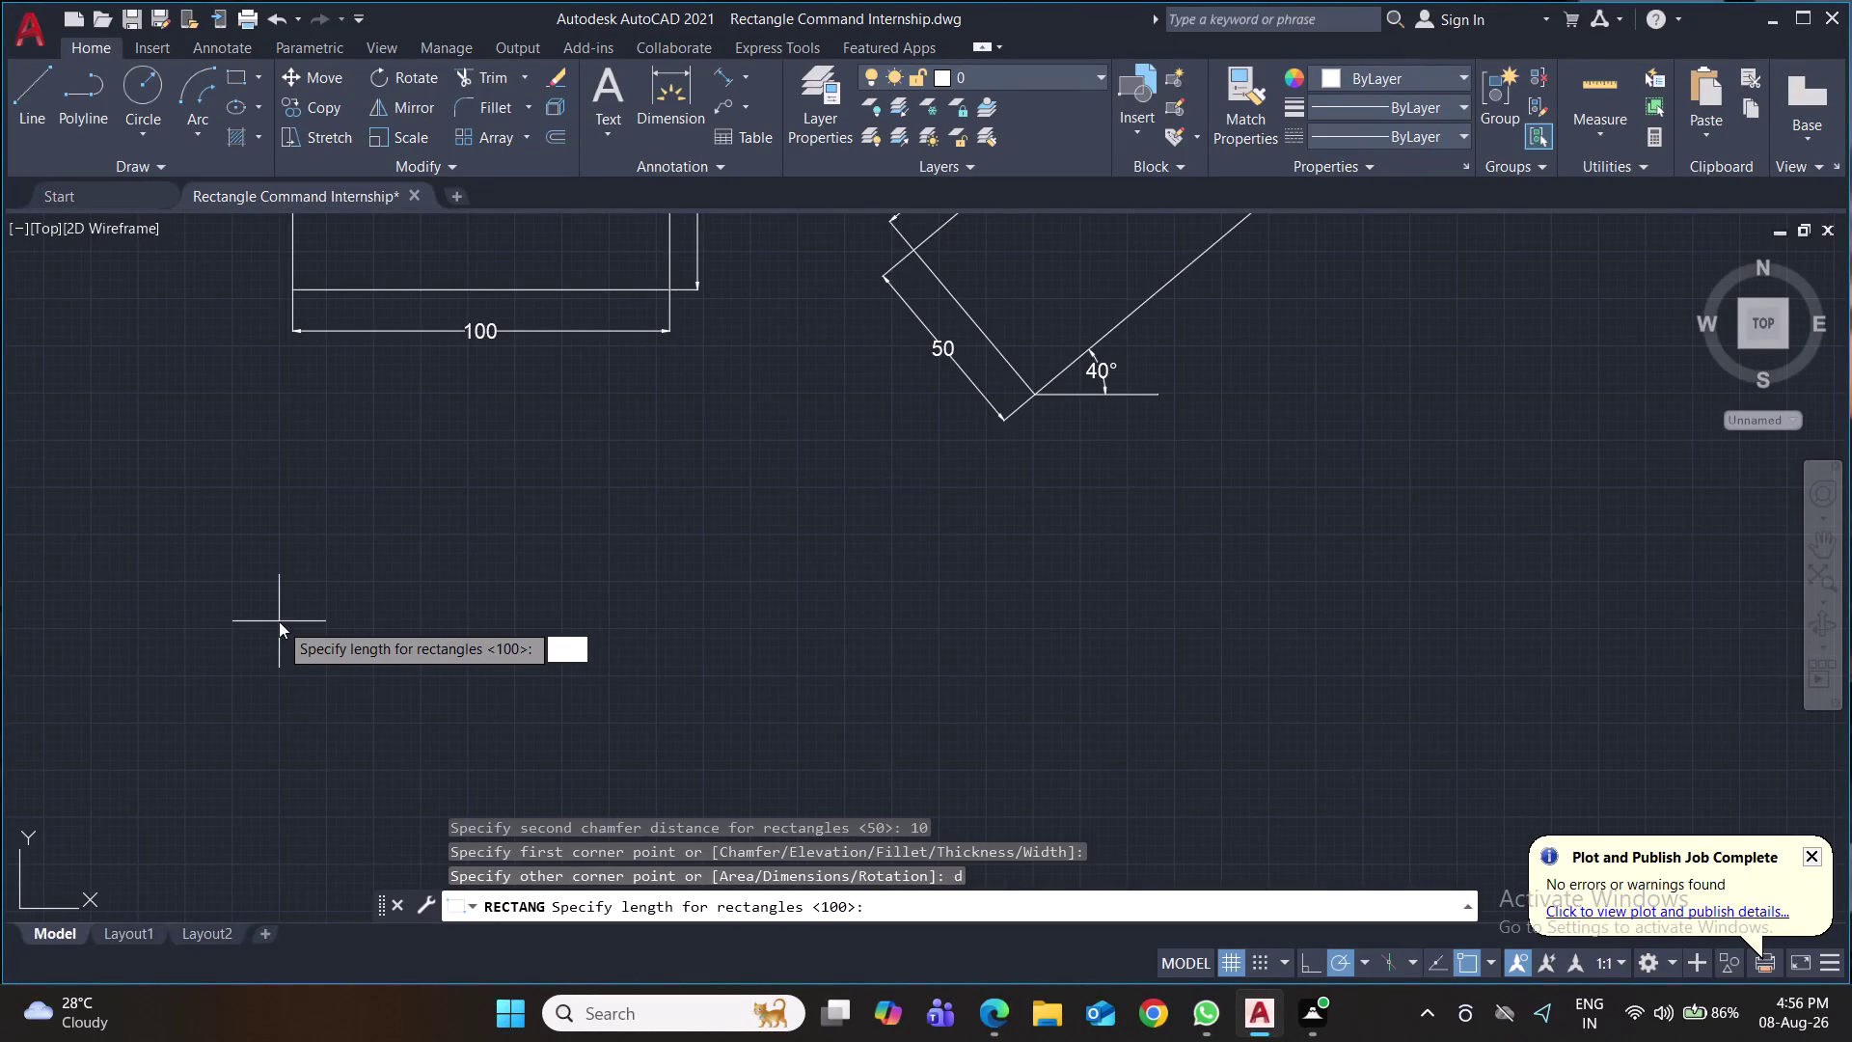
text(00)
key(Return)
key(Return)
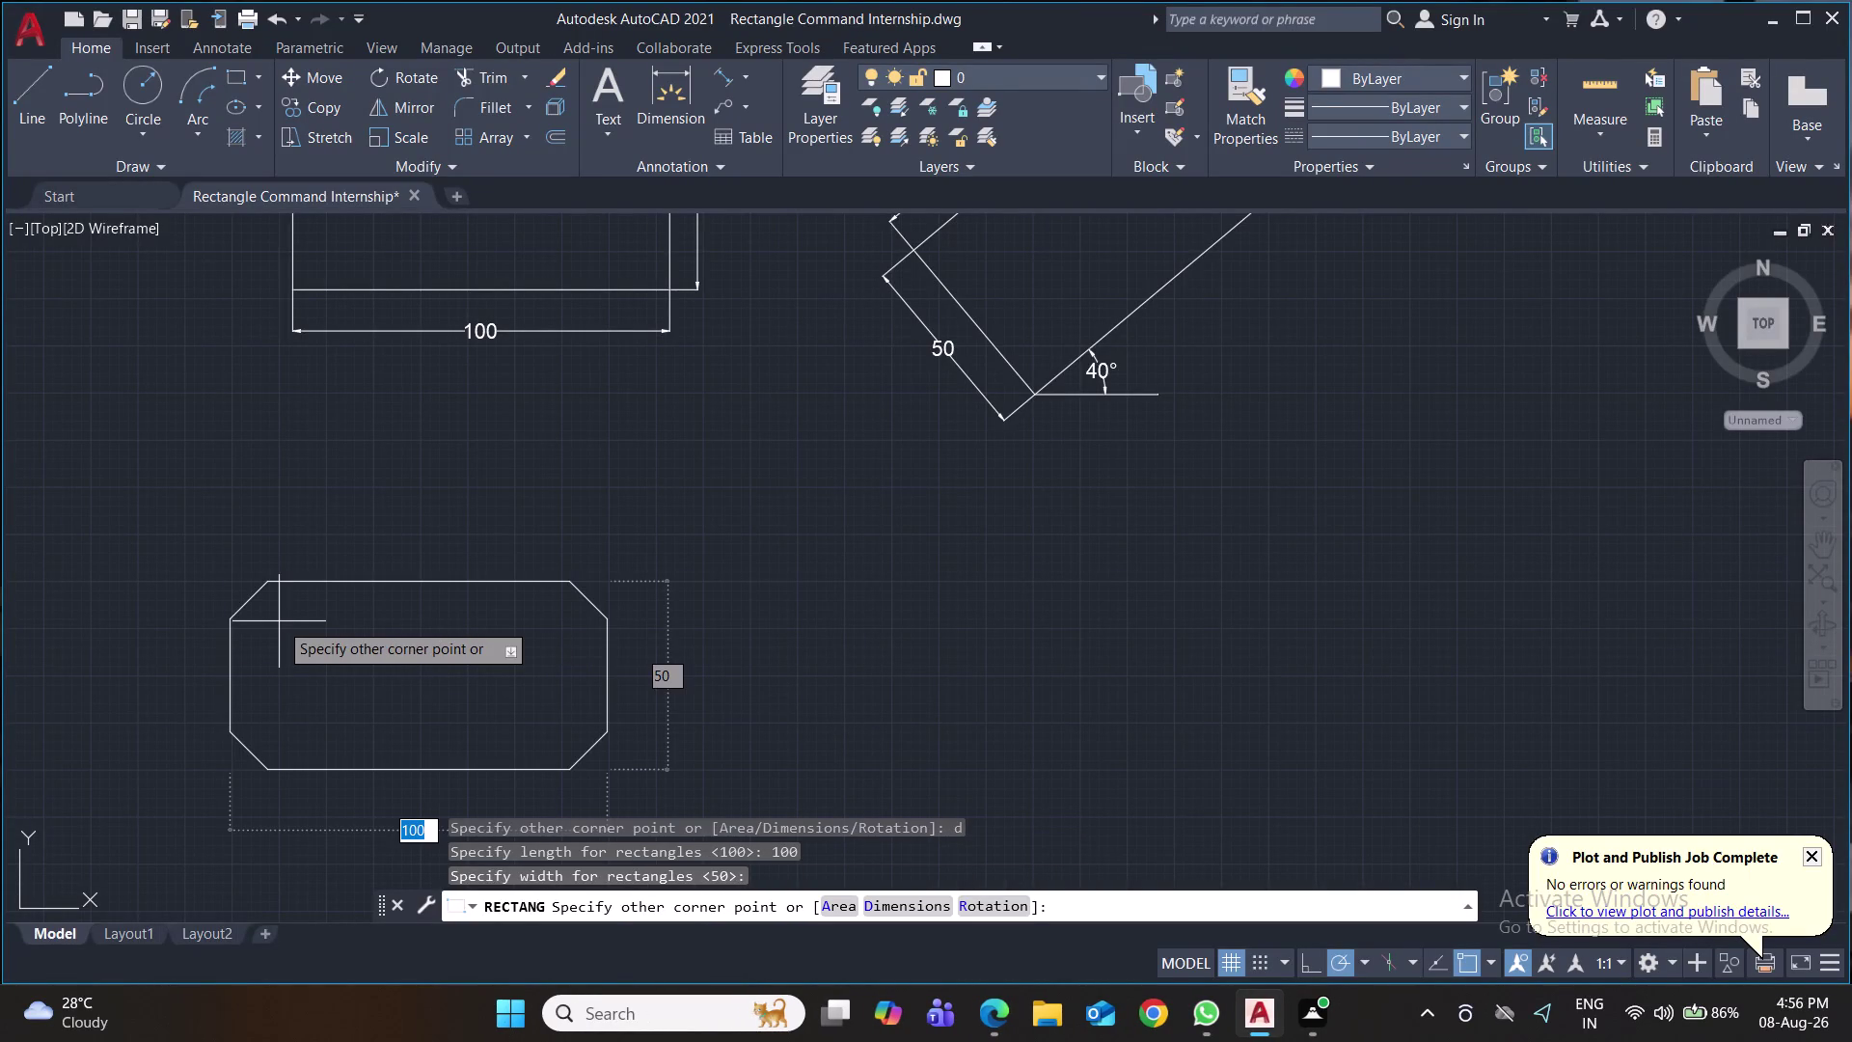
click(294, 626)
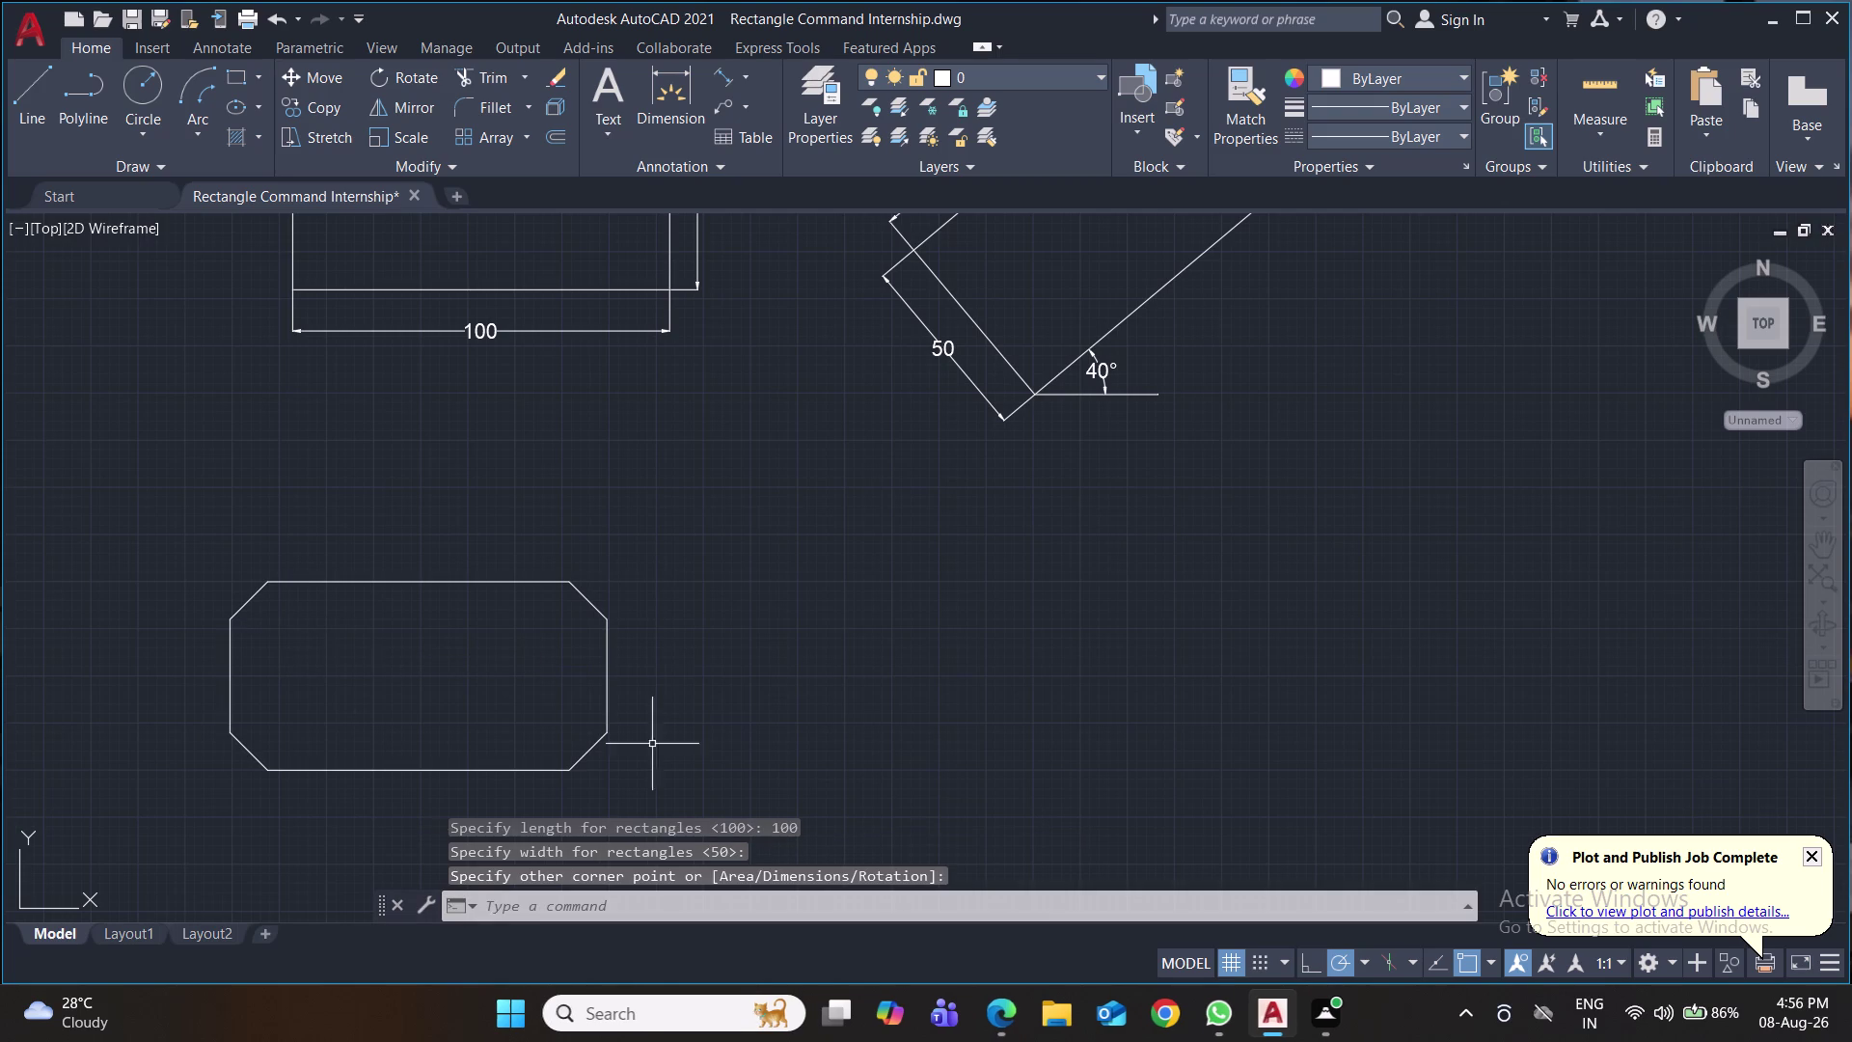
middle_drag(884, 654, 842, 514)
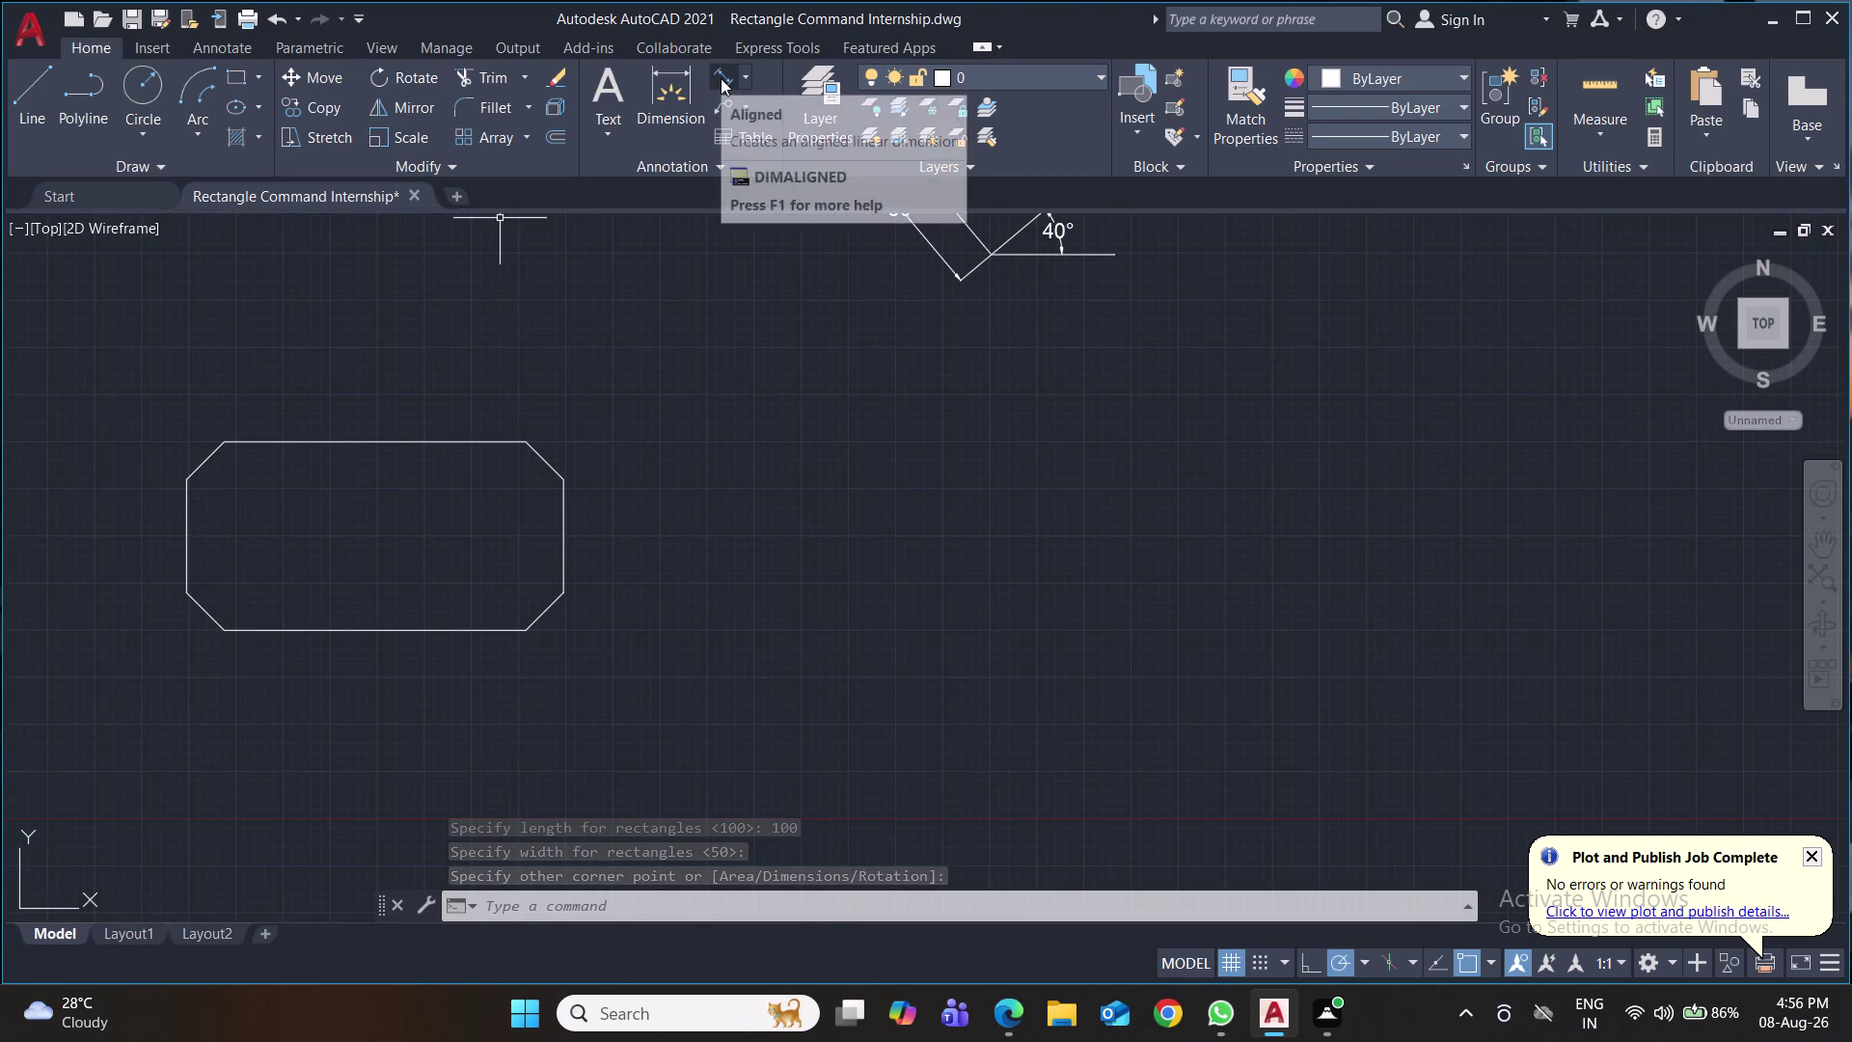
Add horizontal and vertical 10 linear dimensions to the top-right chamfer.
click(748, 81)
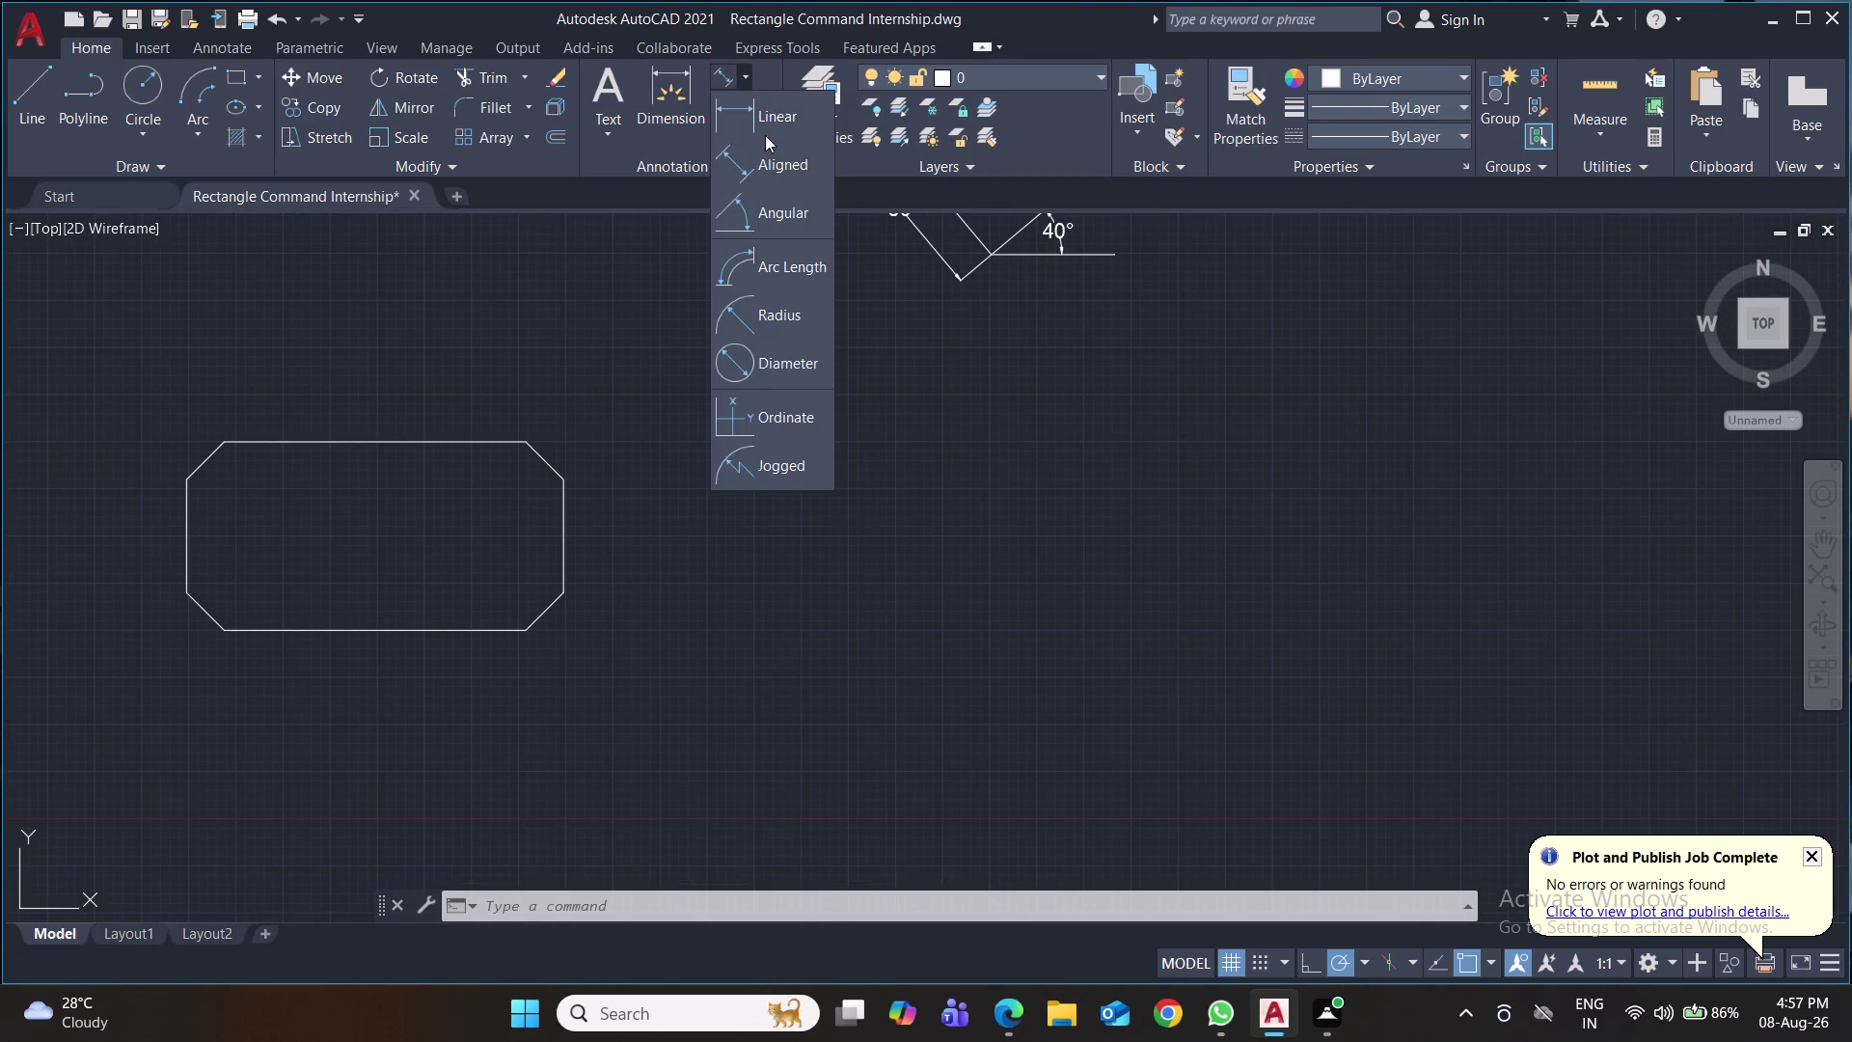
click(763, 129)
click(568, 476)
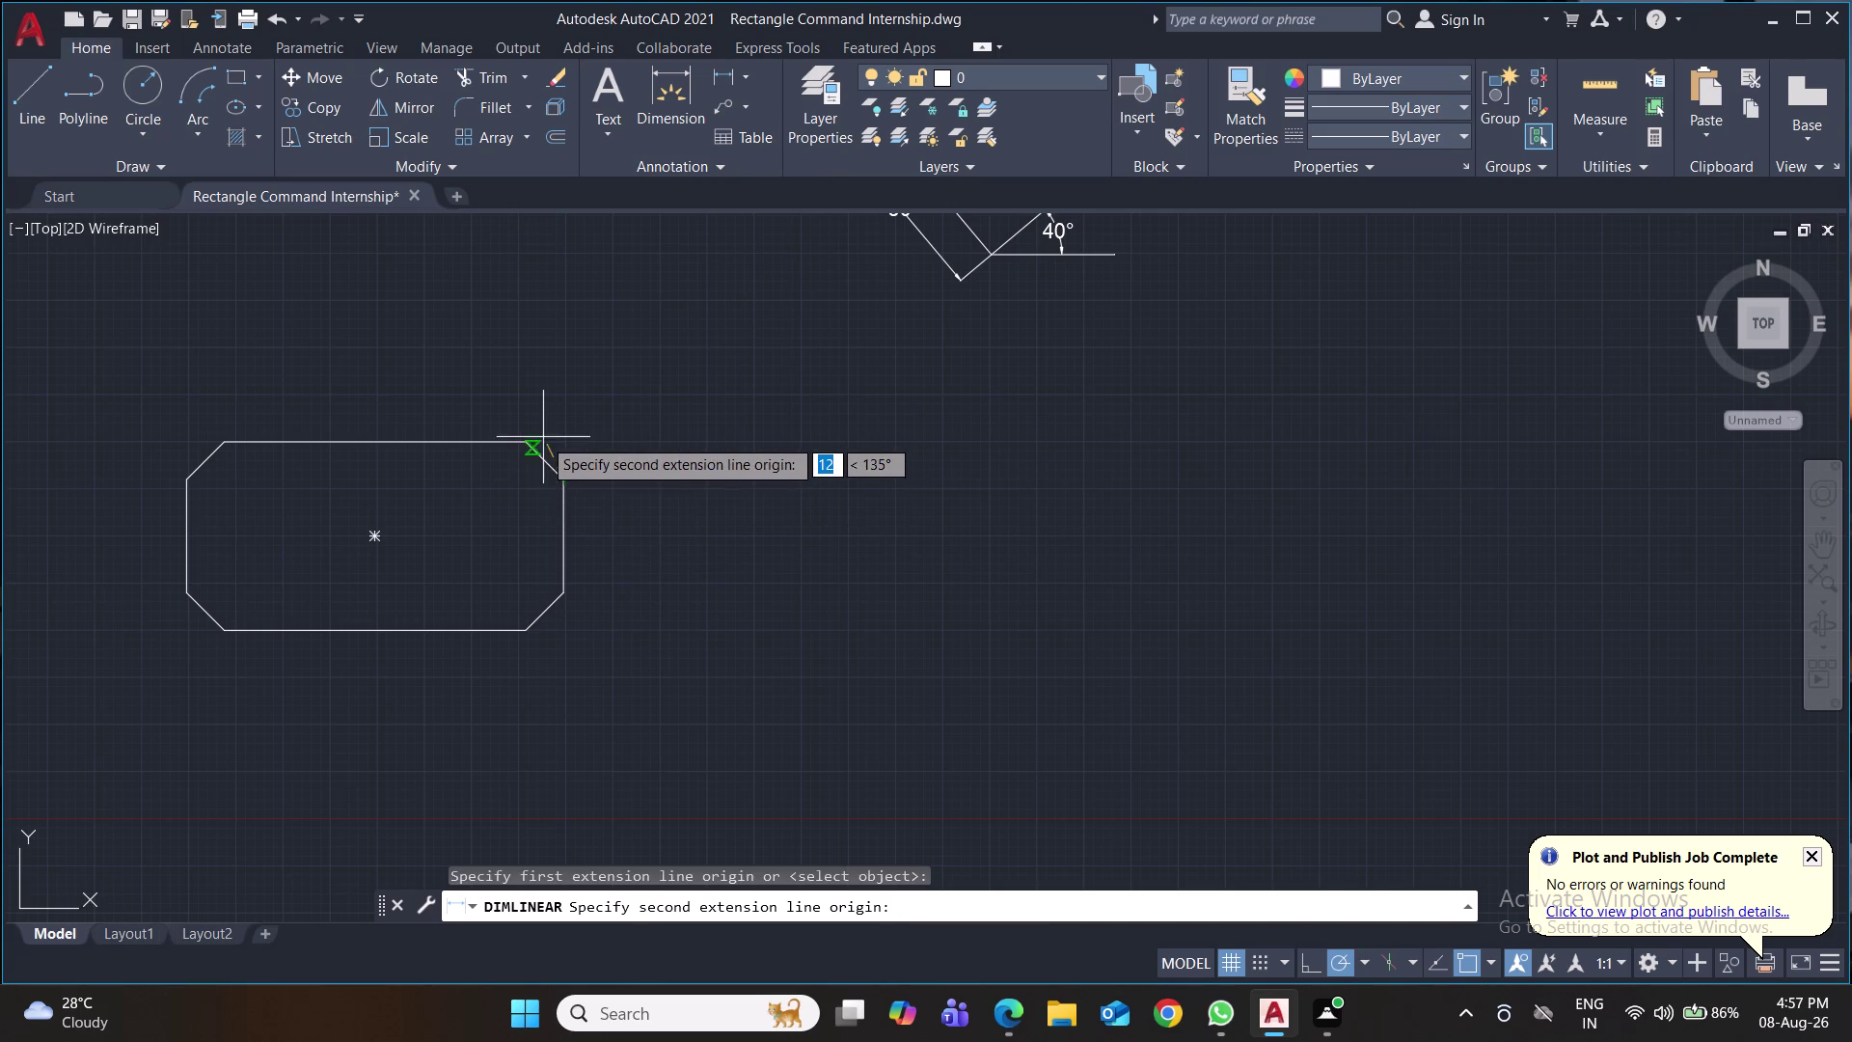
click(528, 435)
click(528, 393)
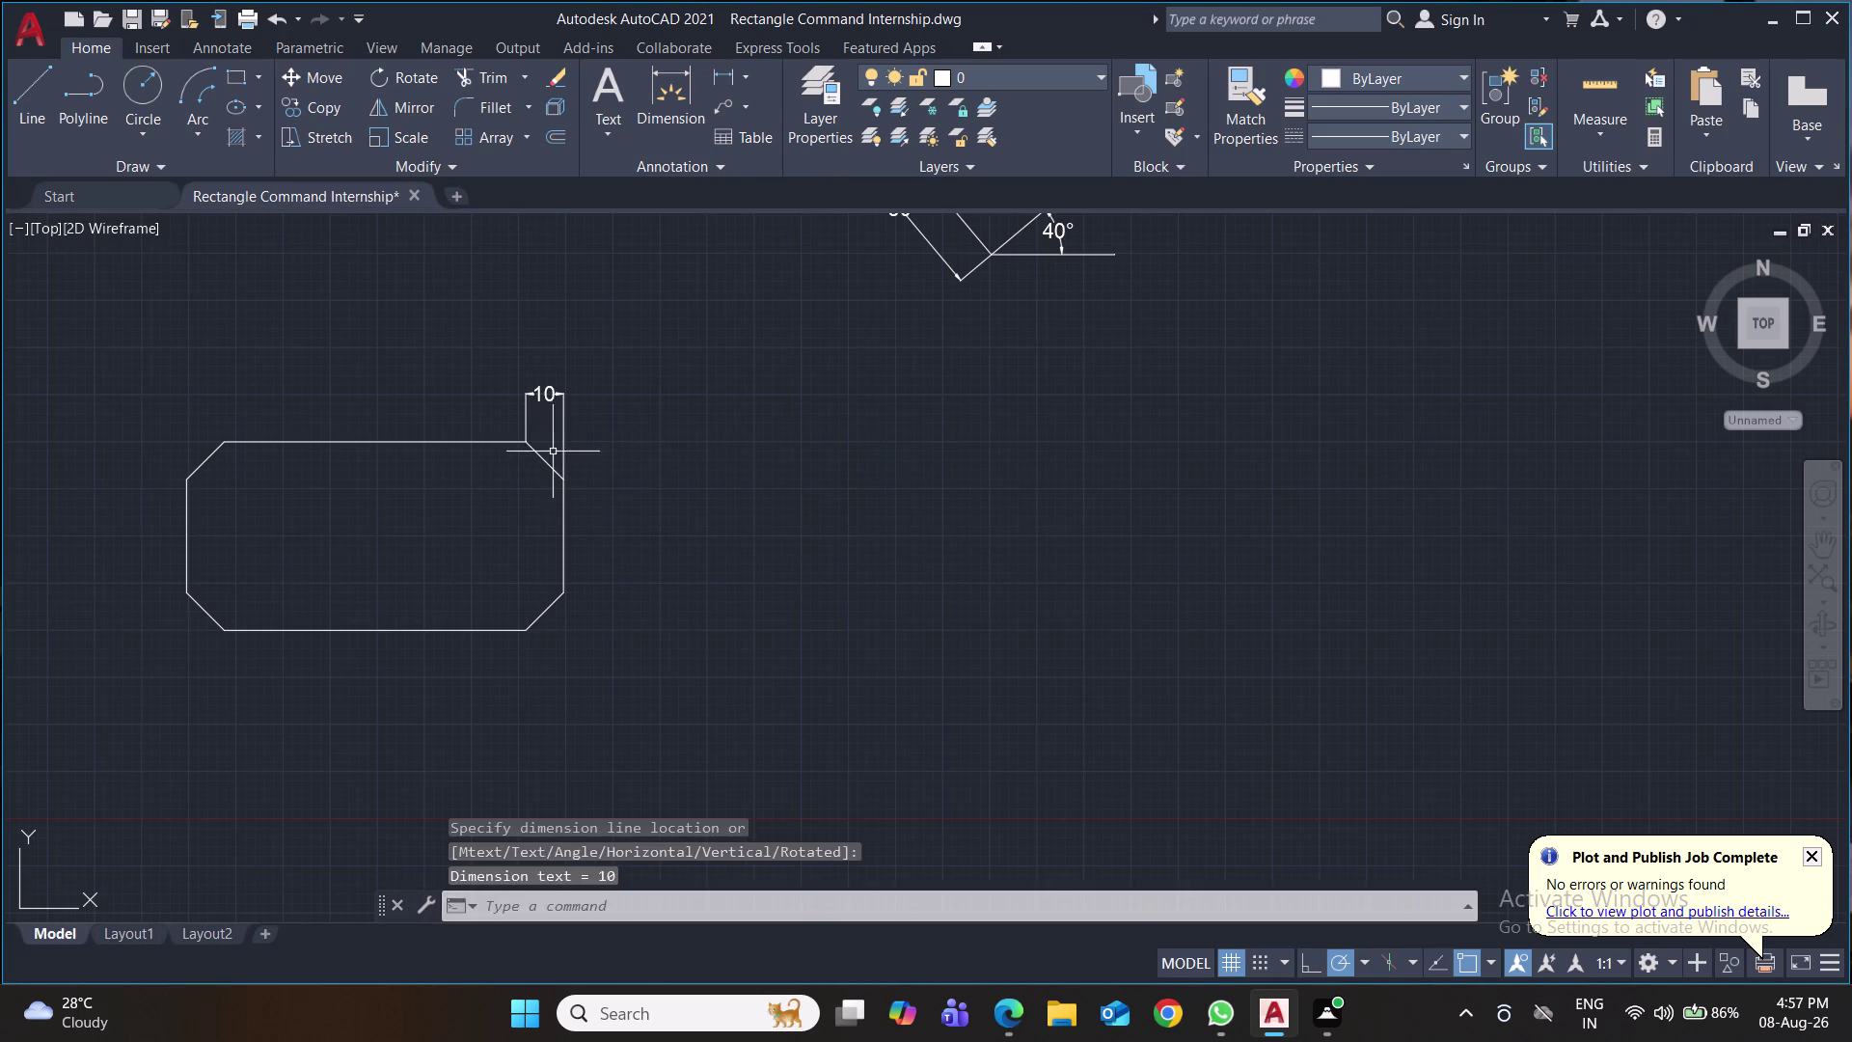
key(space)
click(527, 446)
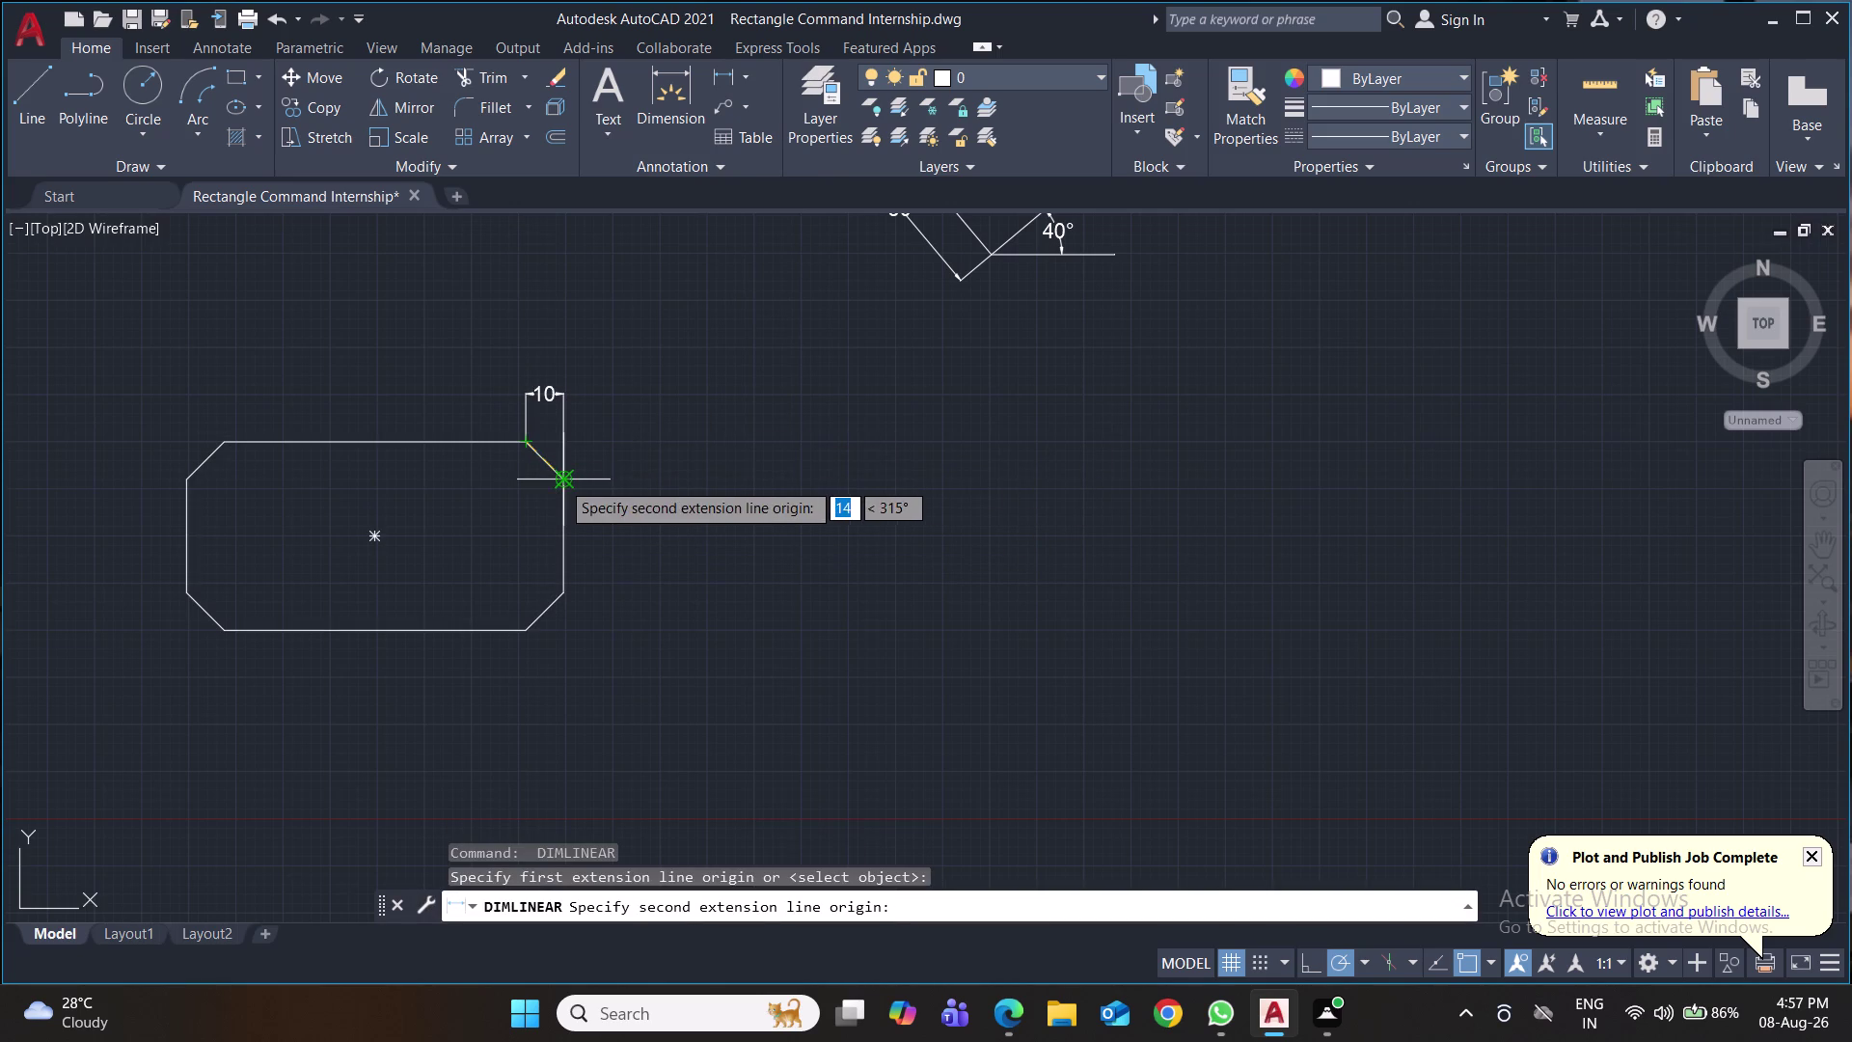
click(560, 480)
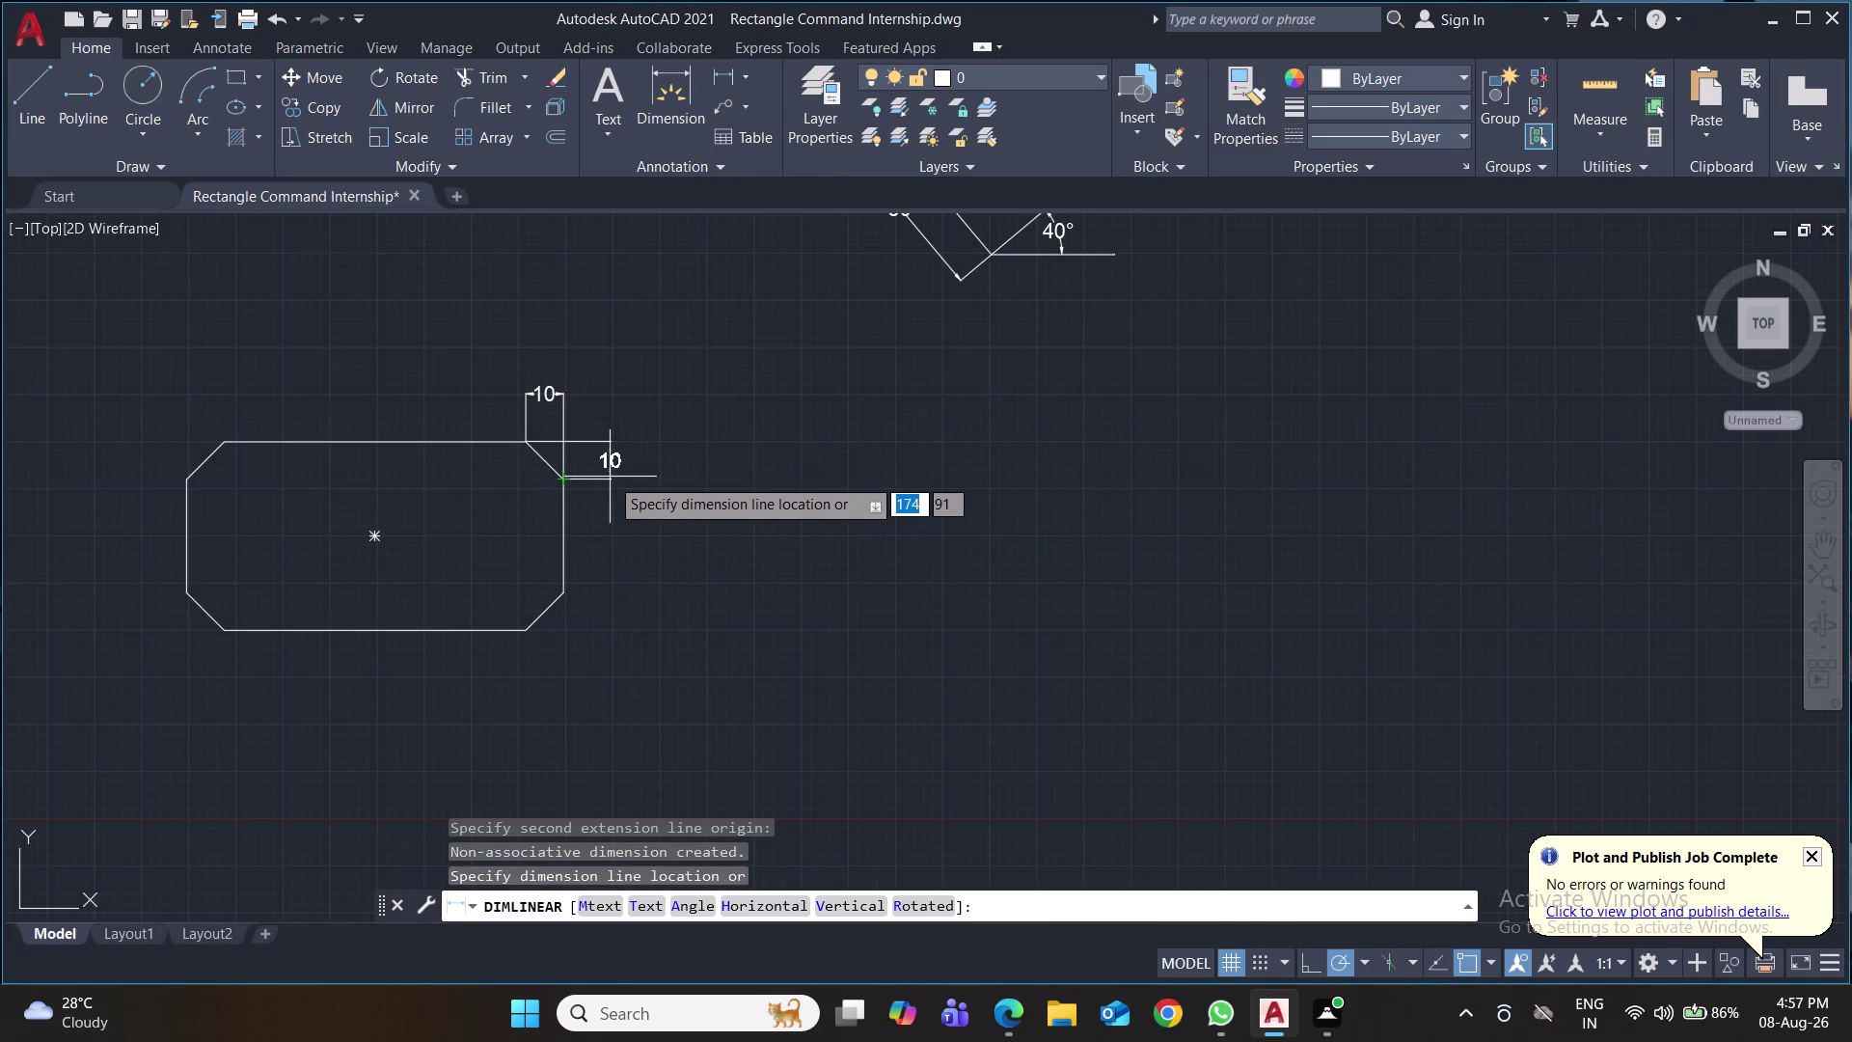
click(609, 476)
Dimension the 50 left height and 100 bottom length, then save.
key(space)
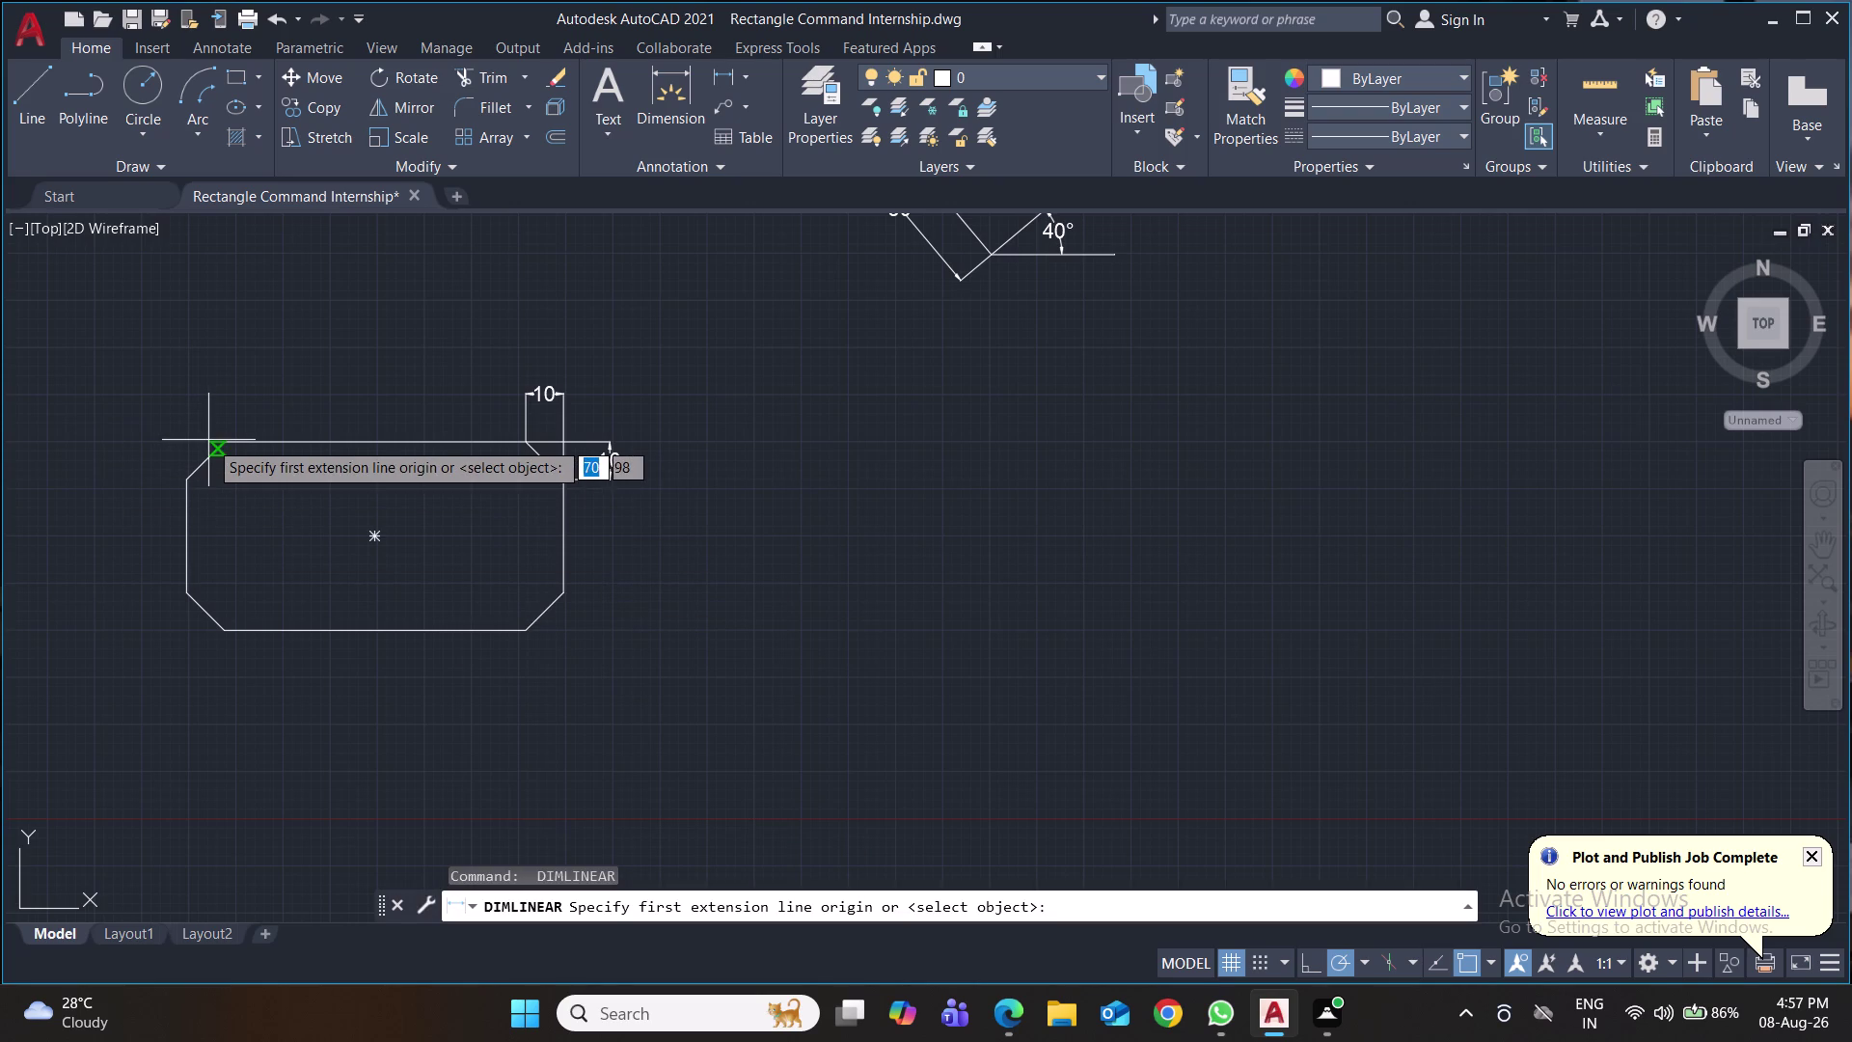
click(221, 444)
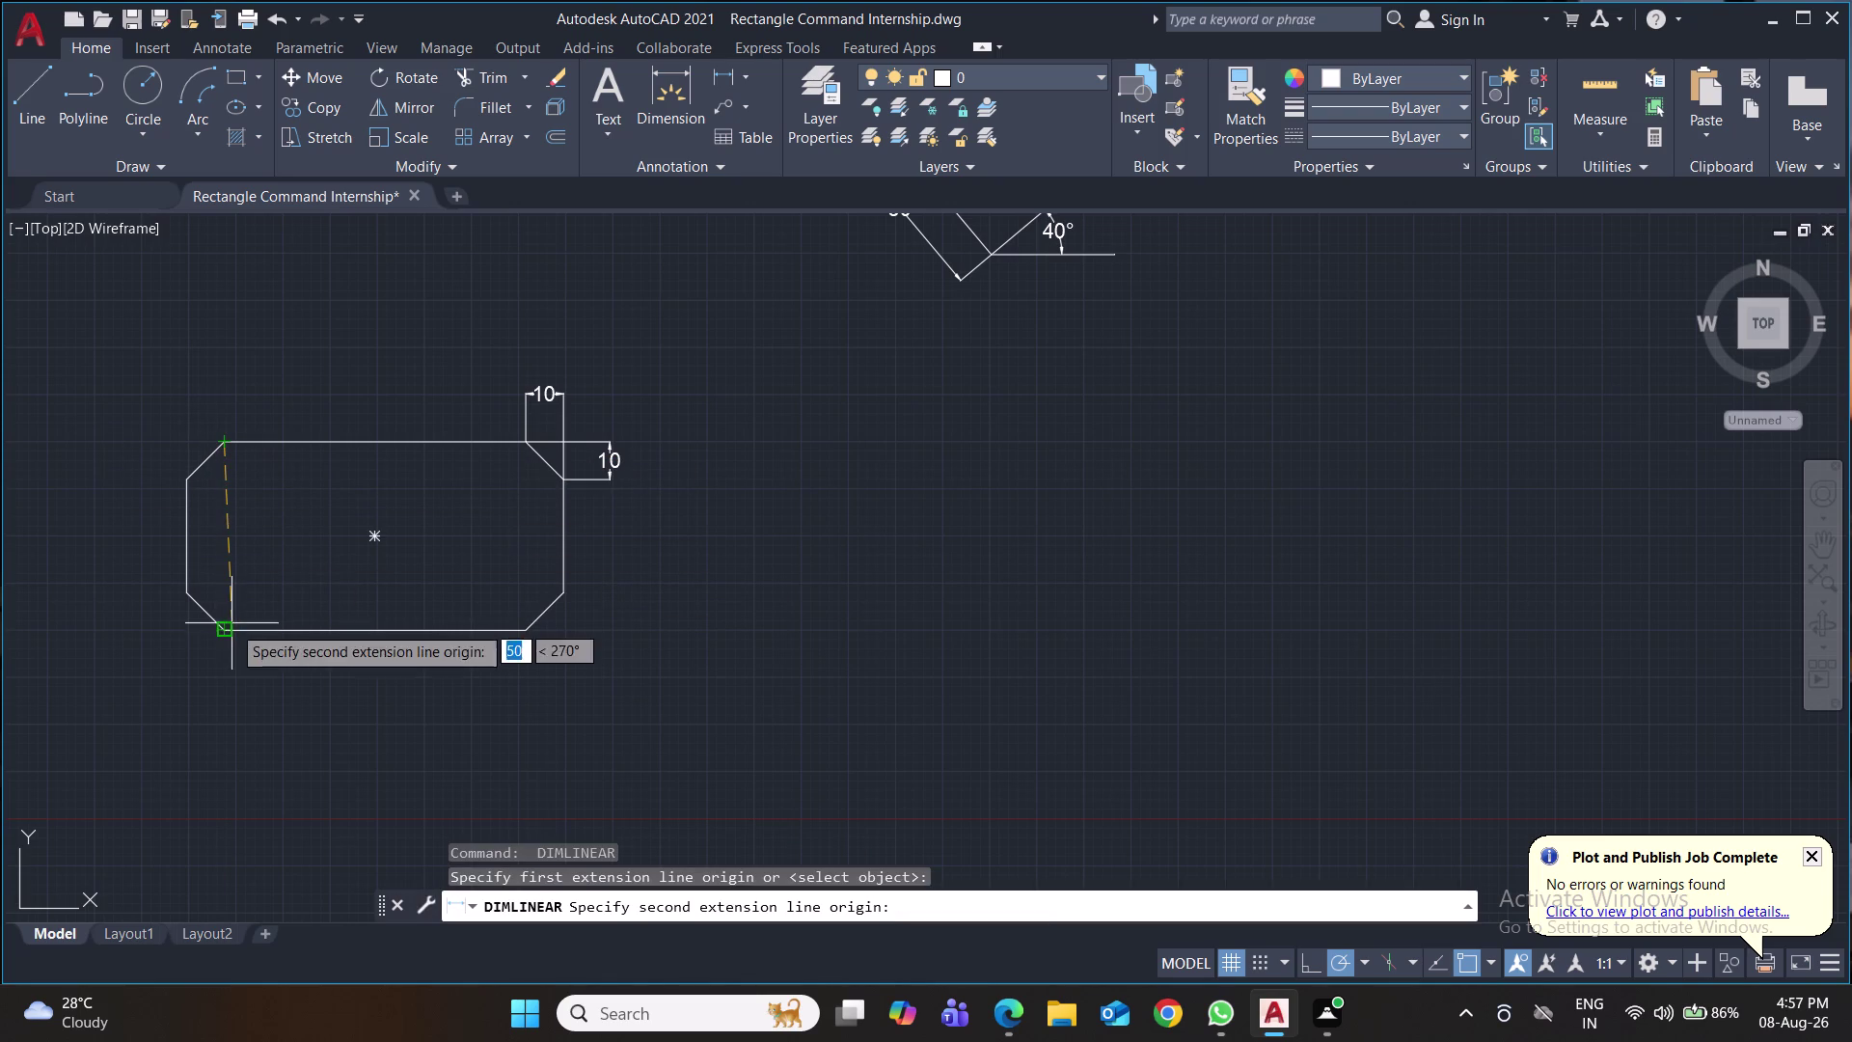
click(227, 623)
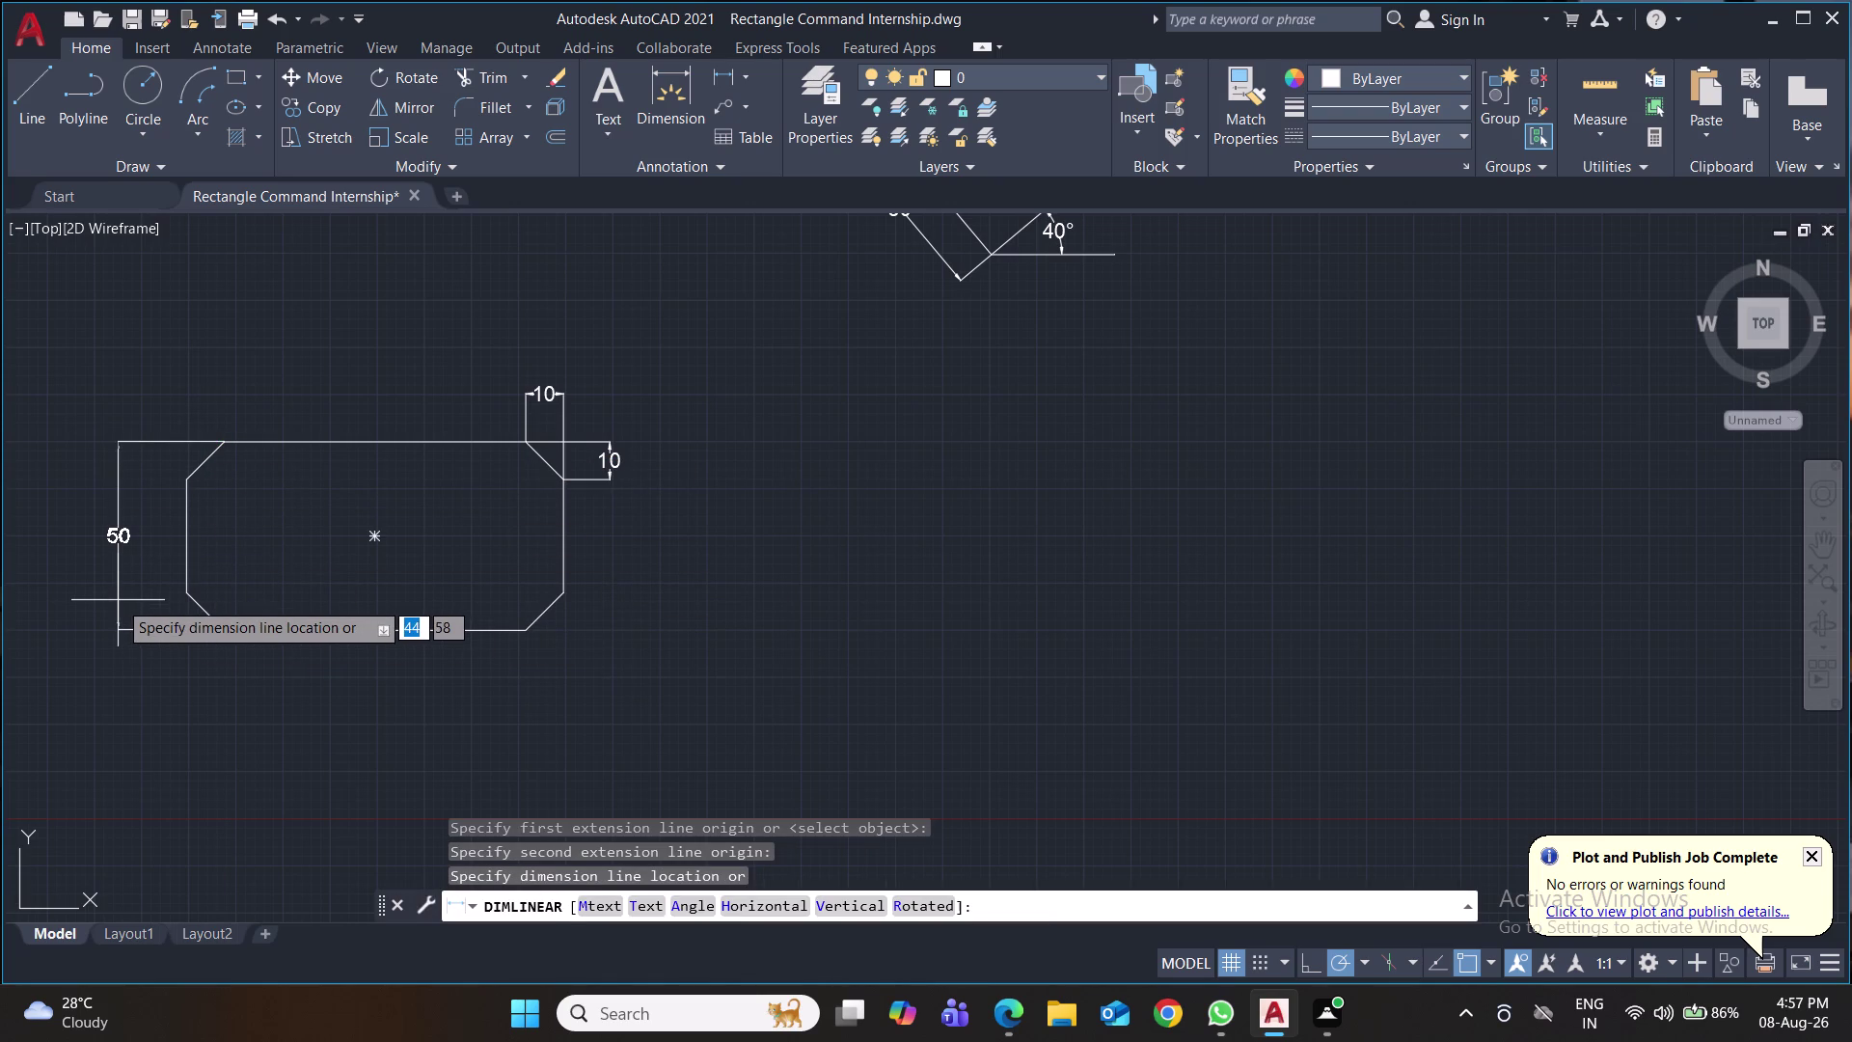
click(118, 600)
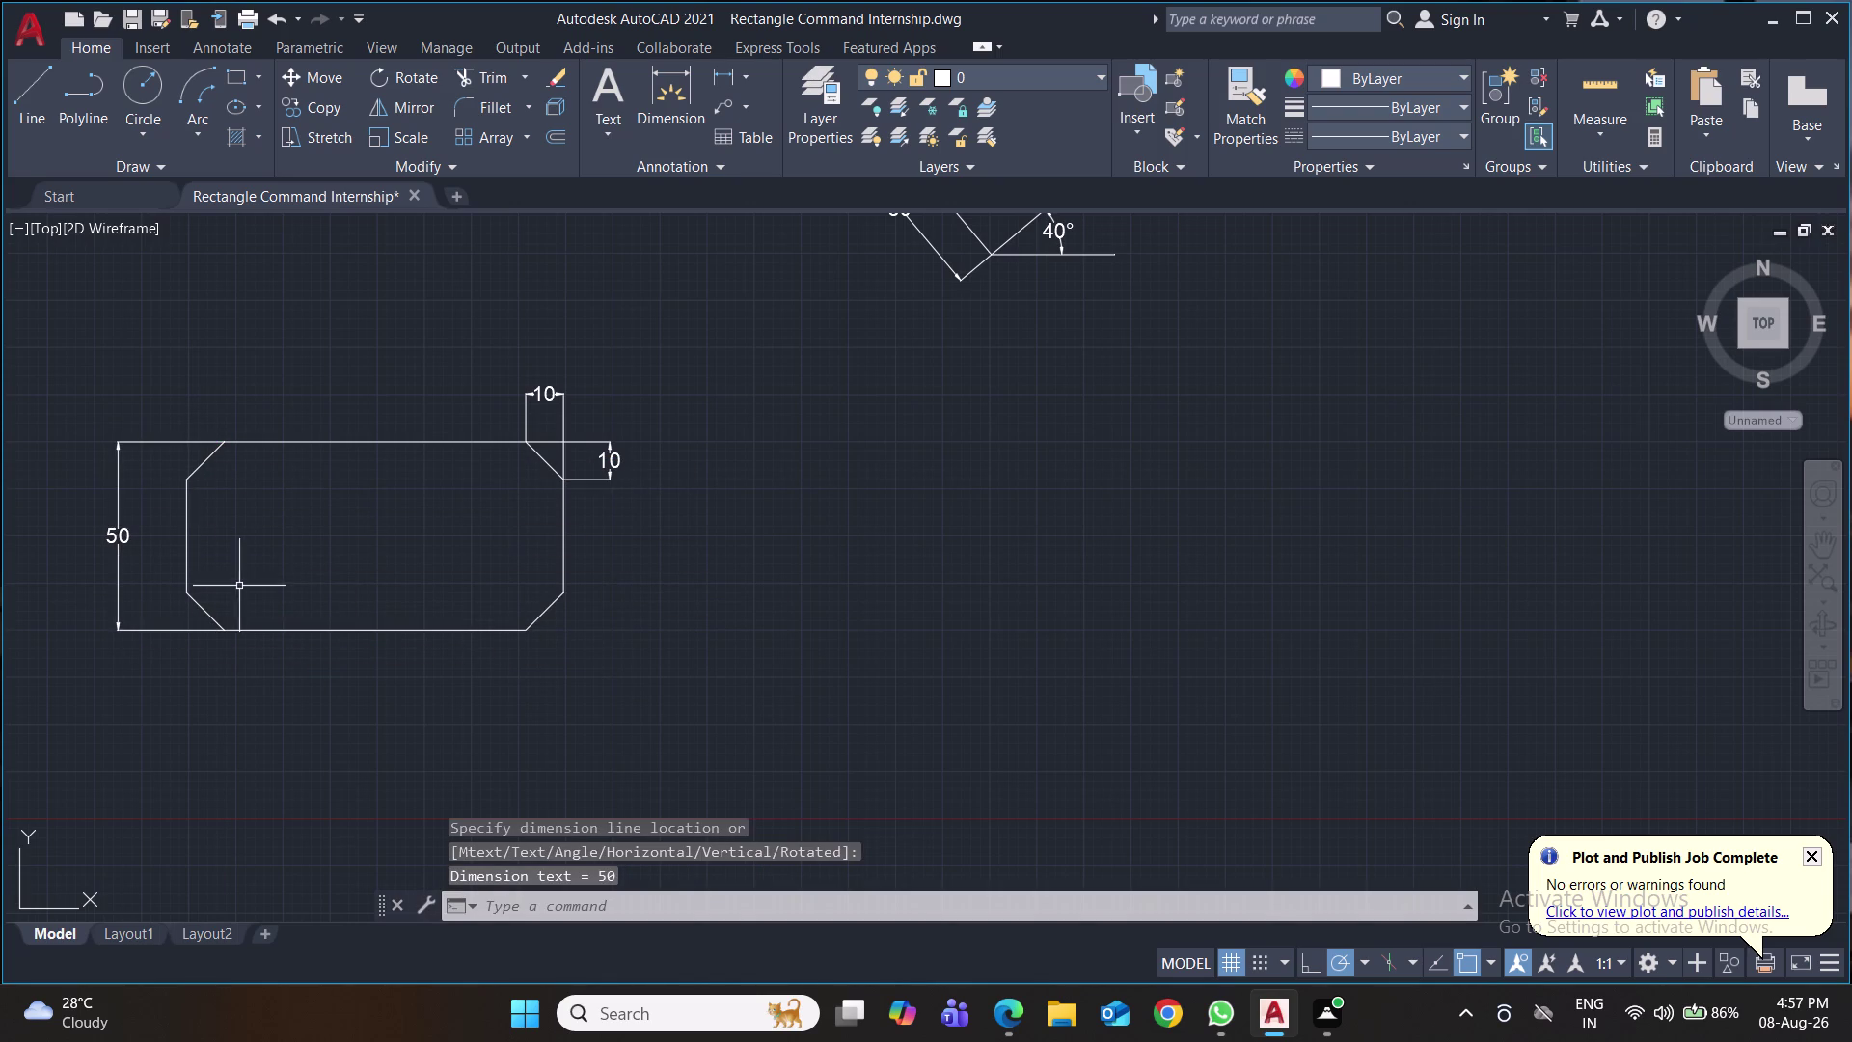
key(space)
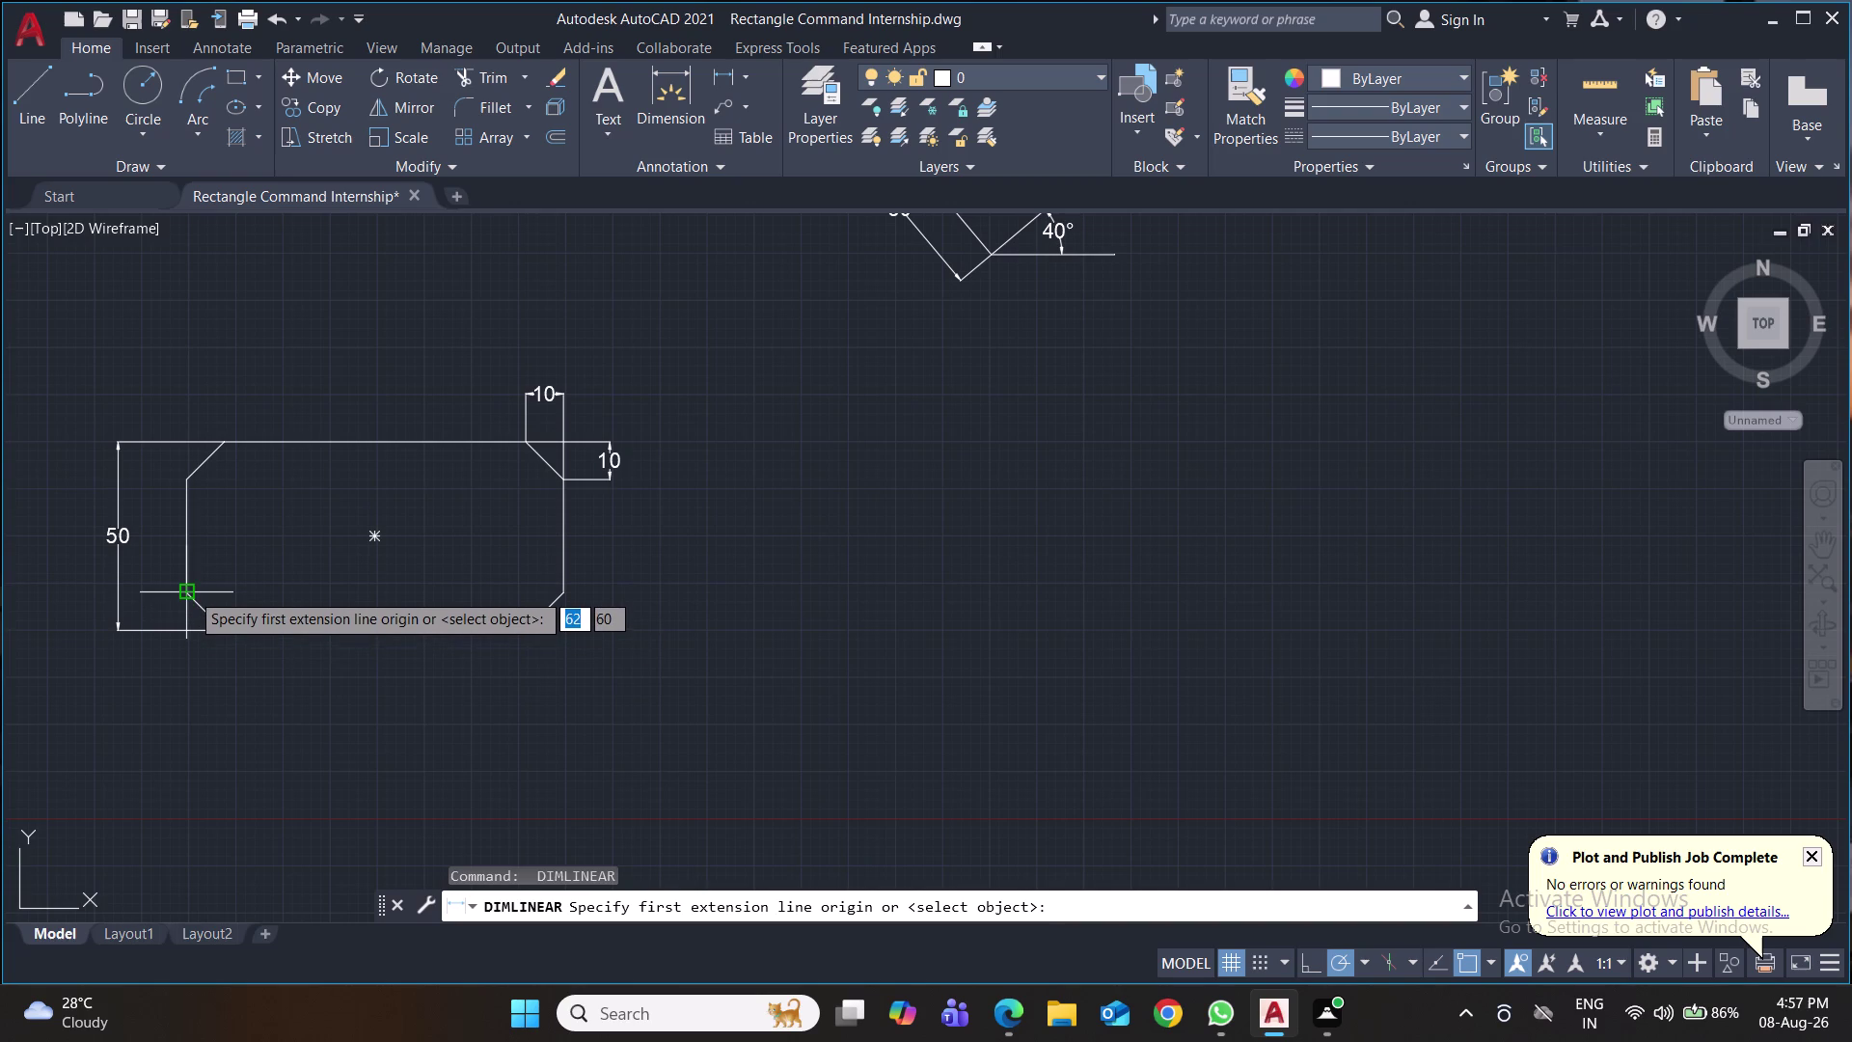
click(190, 592)
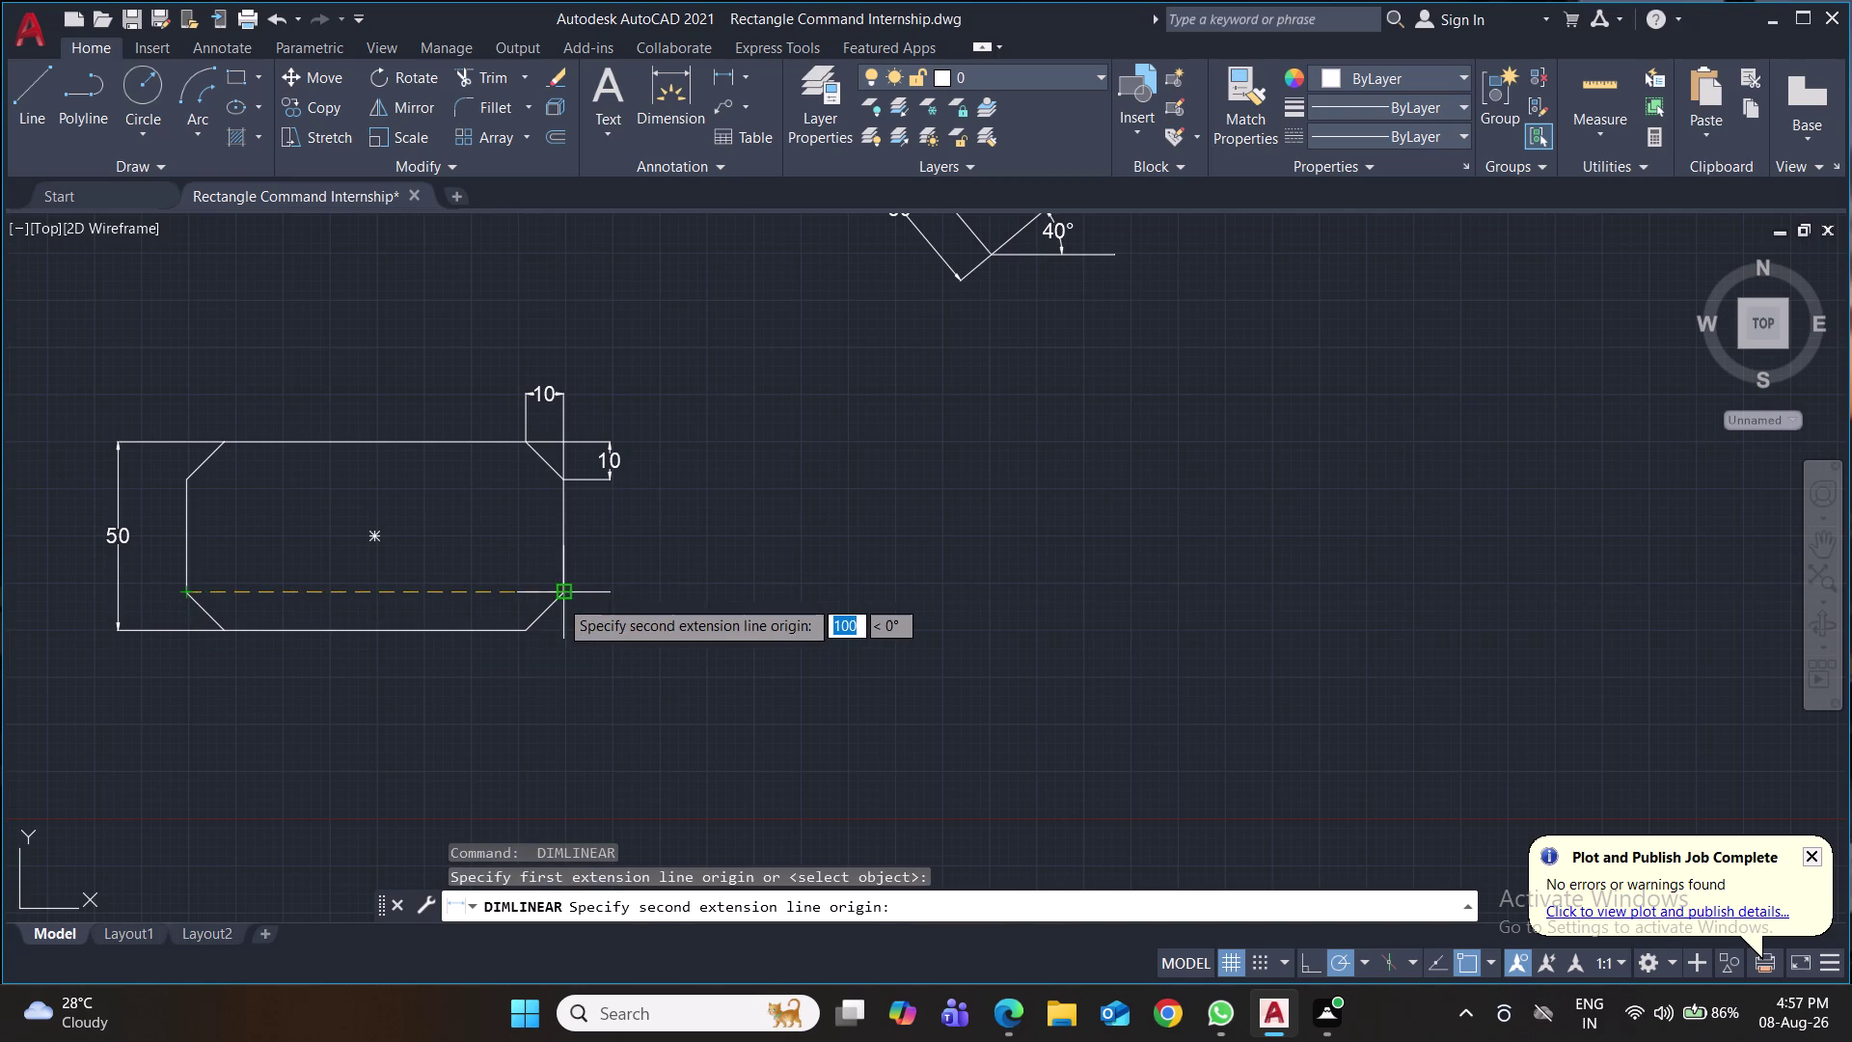
click(559, 598)
click(558, 692)
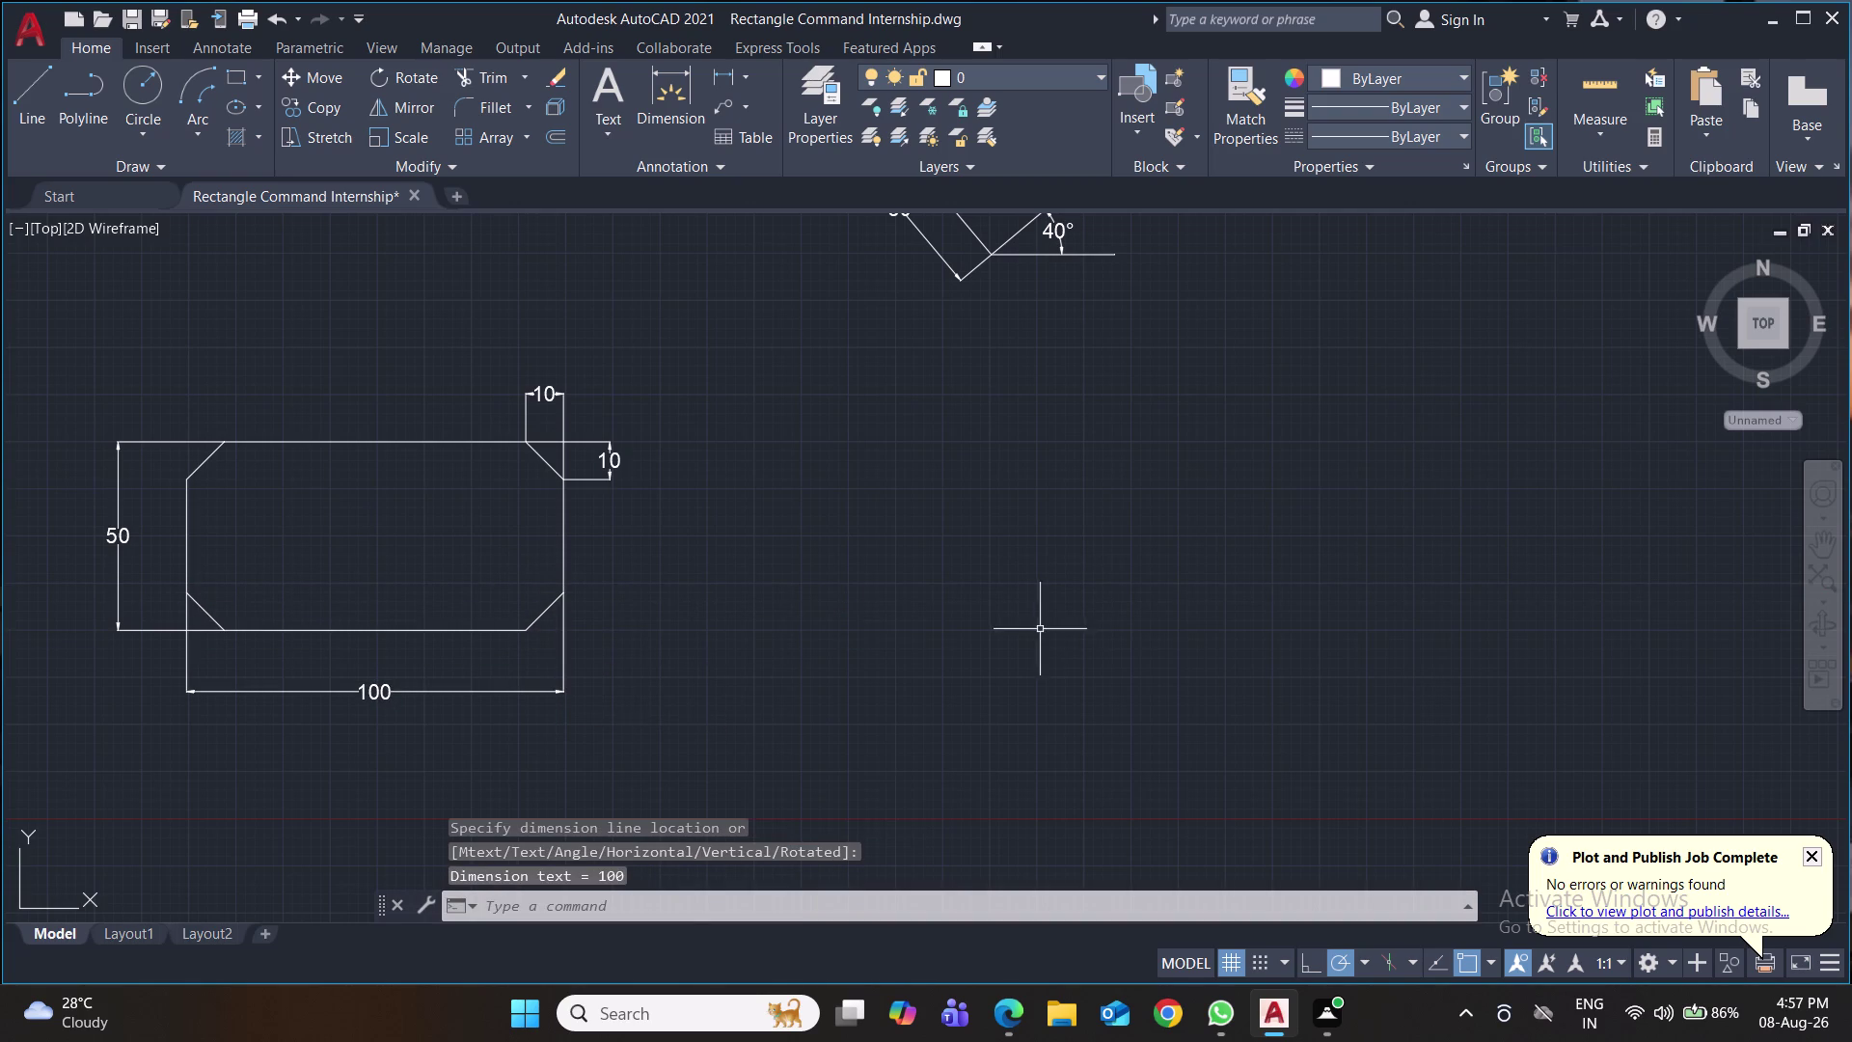
key(ctrl+s)
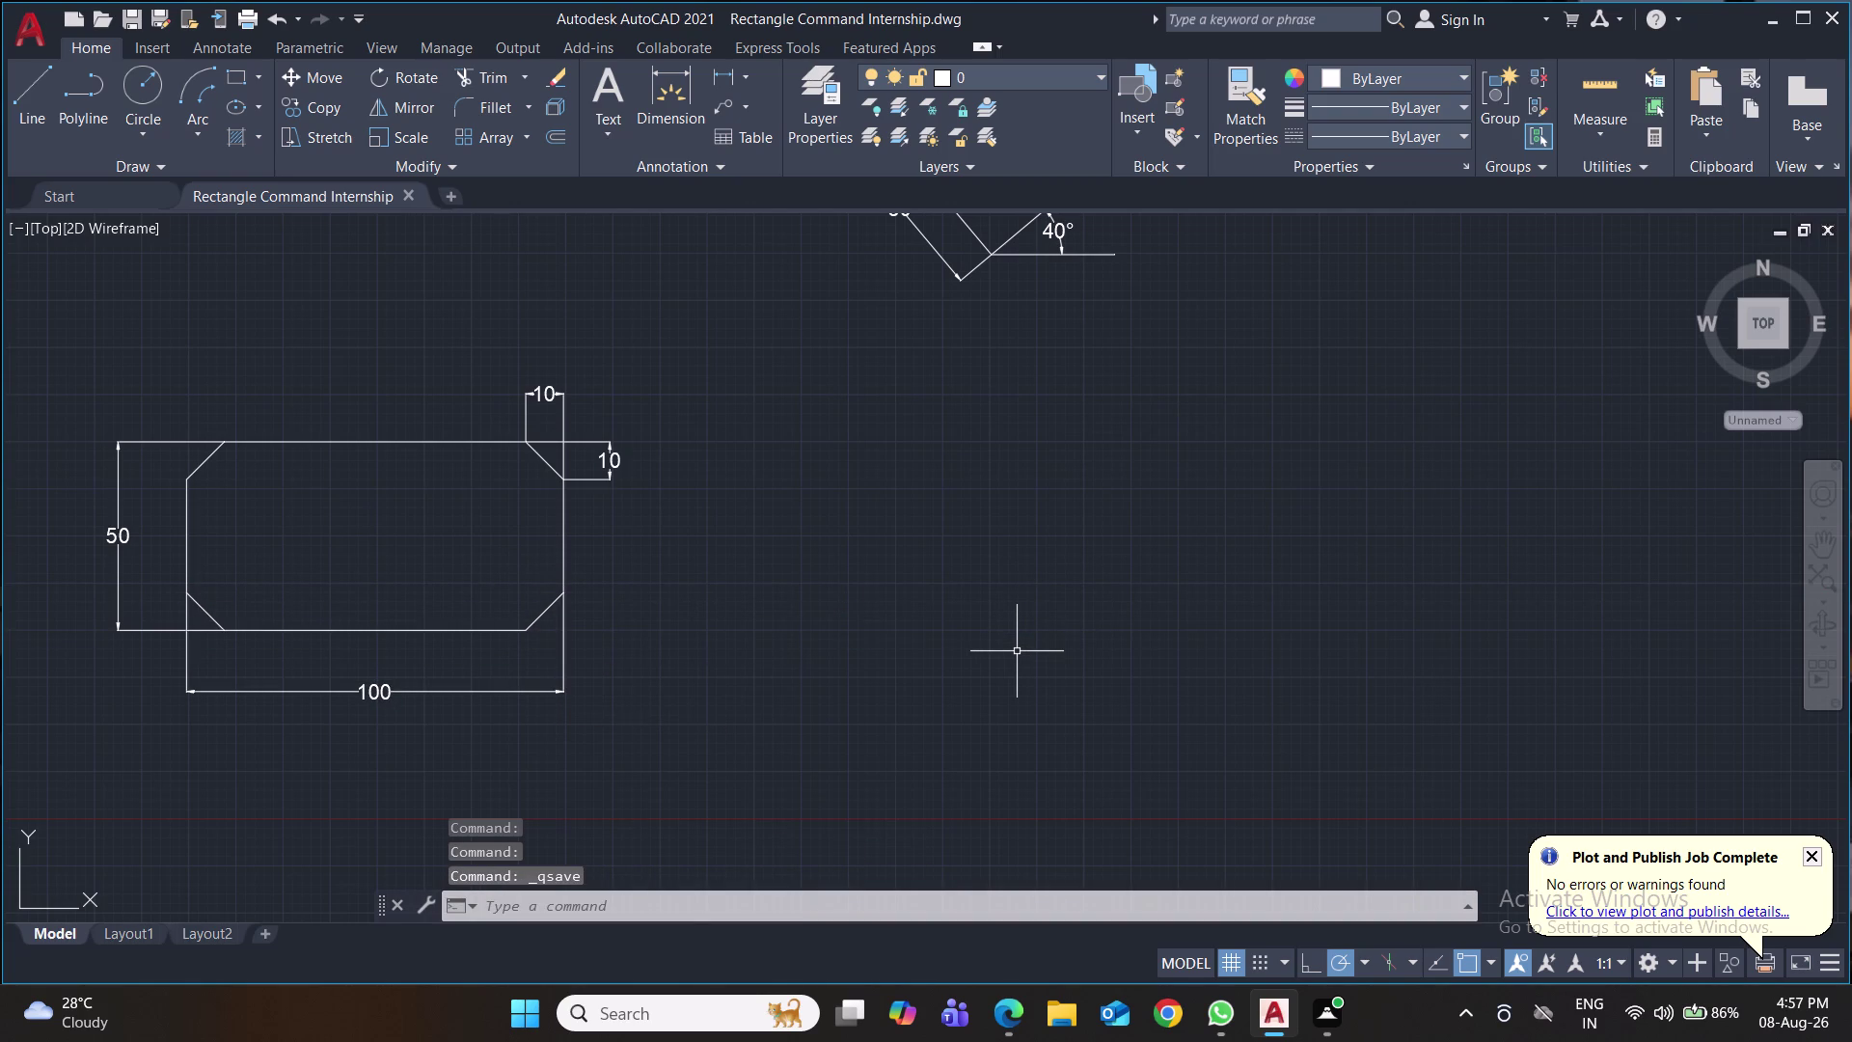
key(ctrl+s)
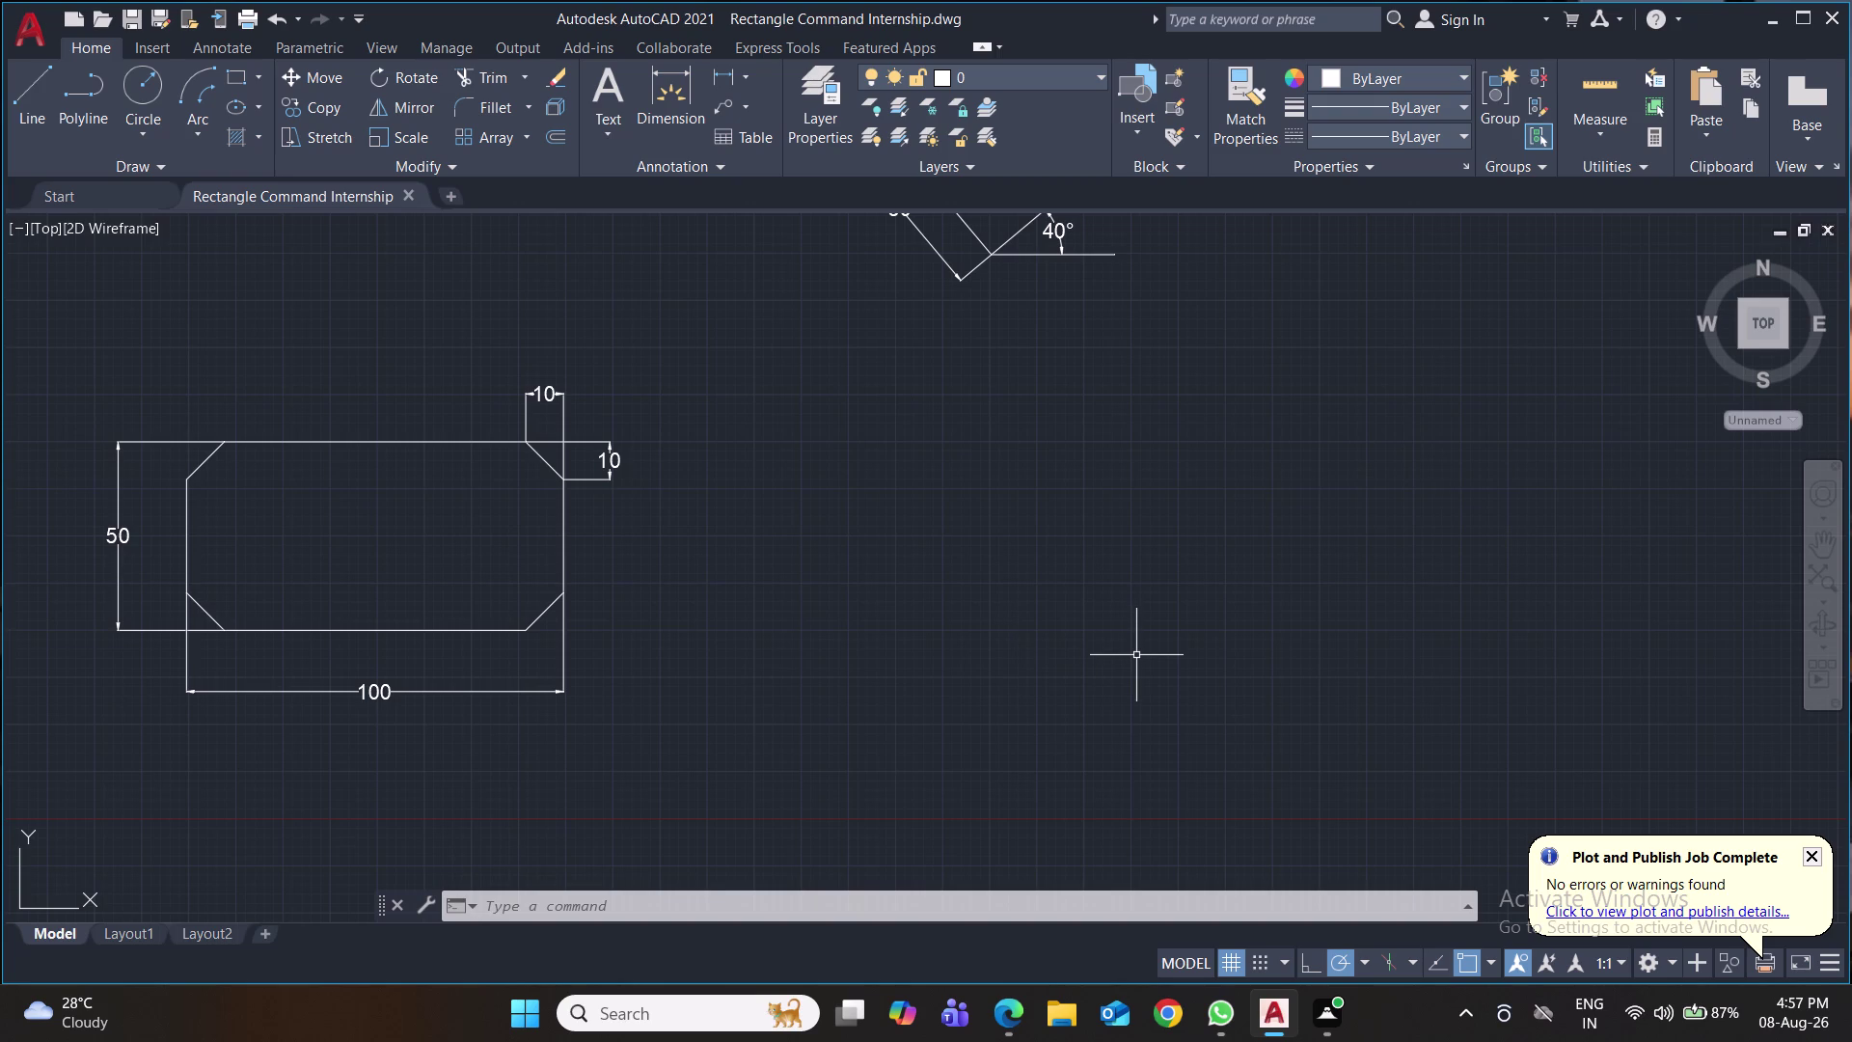
Start a rectangle with zero chamfer distances, then cancel it.
text(rec)
key(Return)
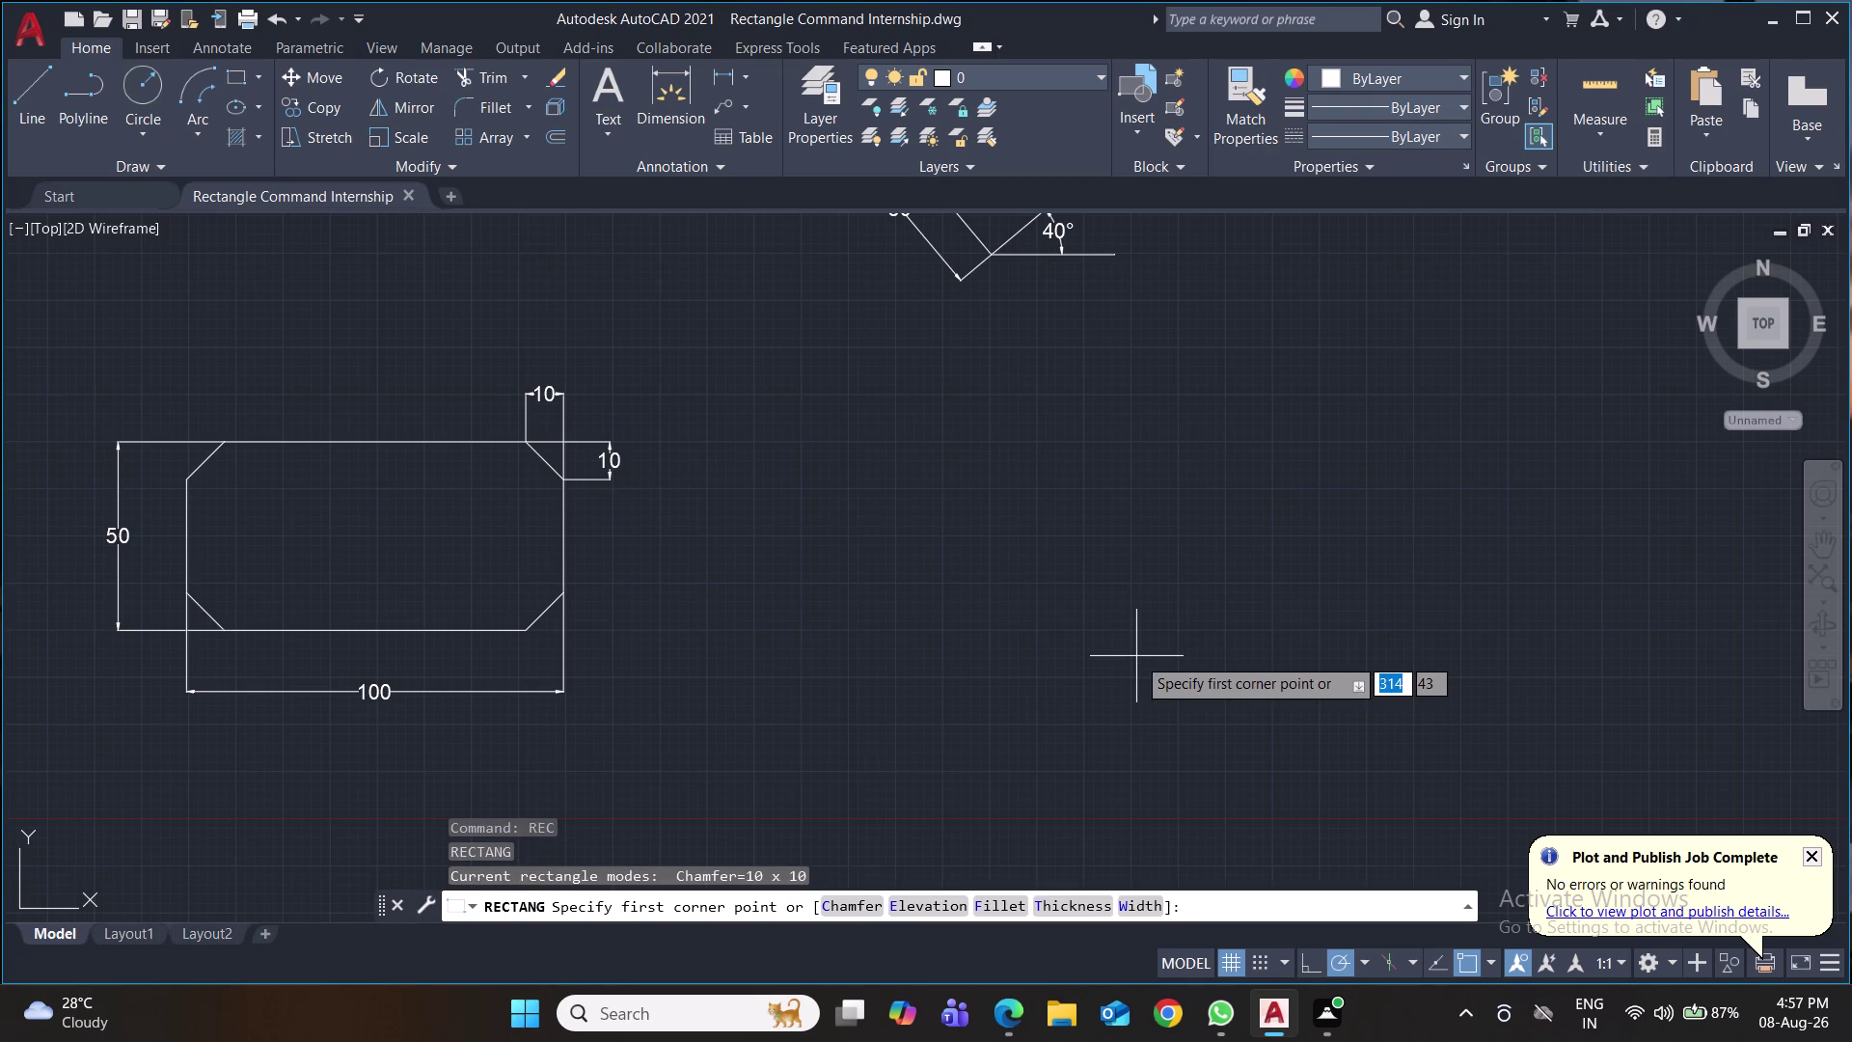
key(c)
key(Return)
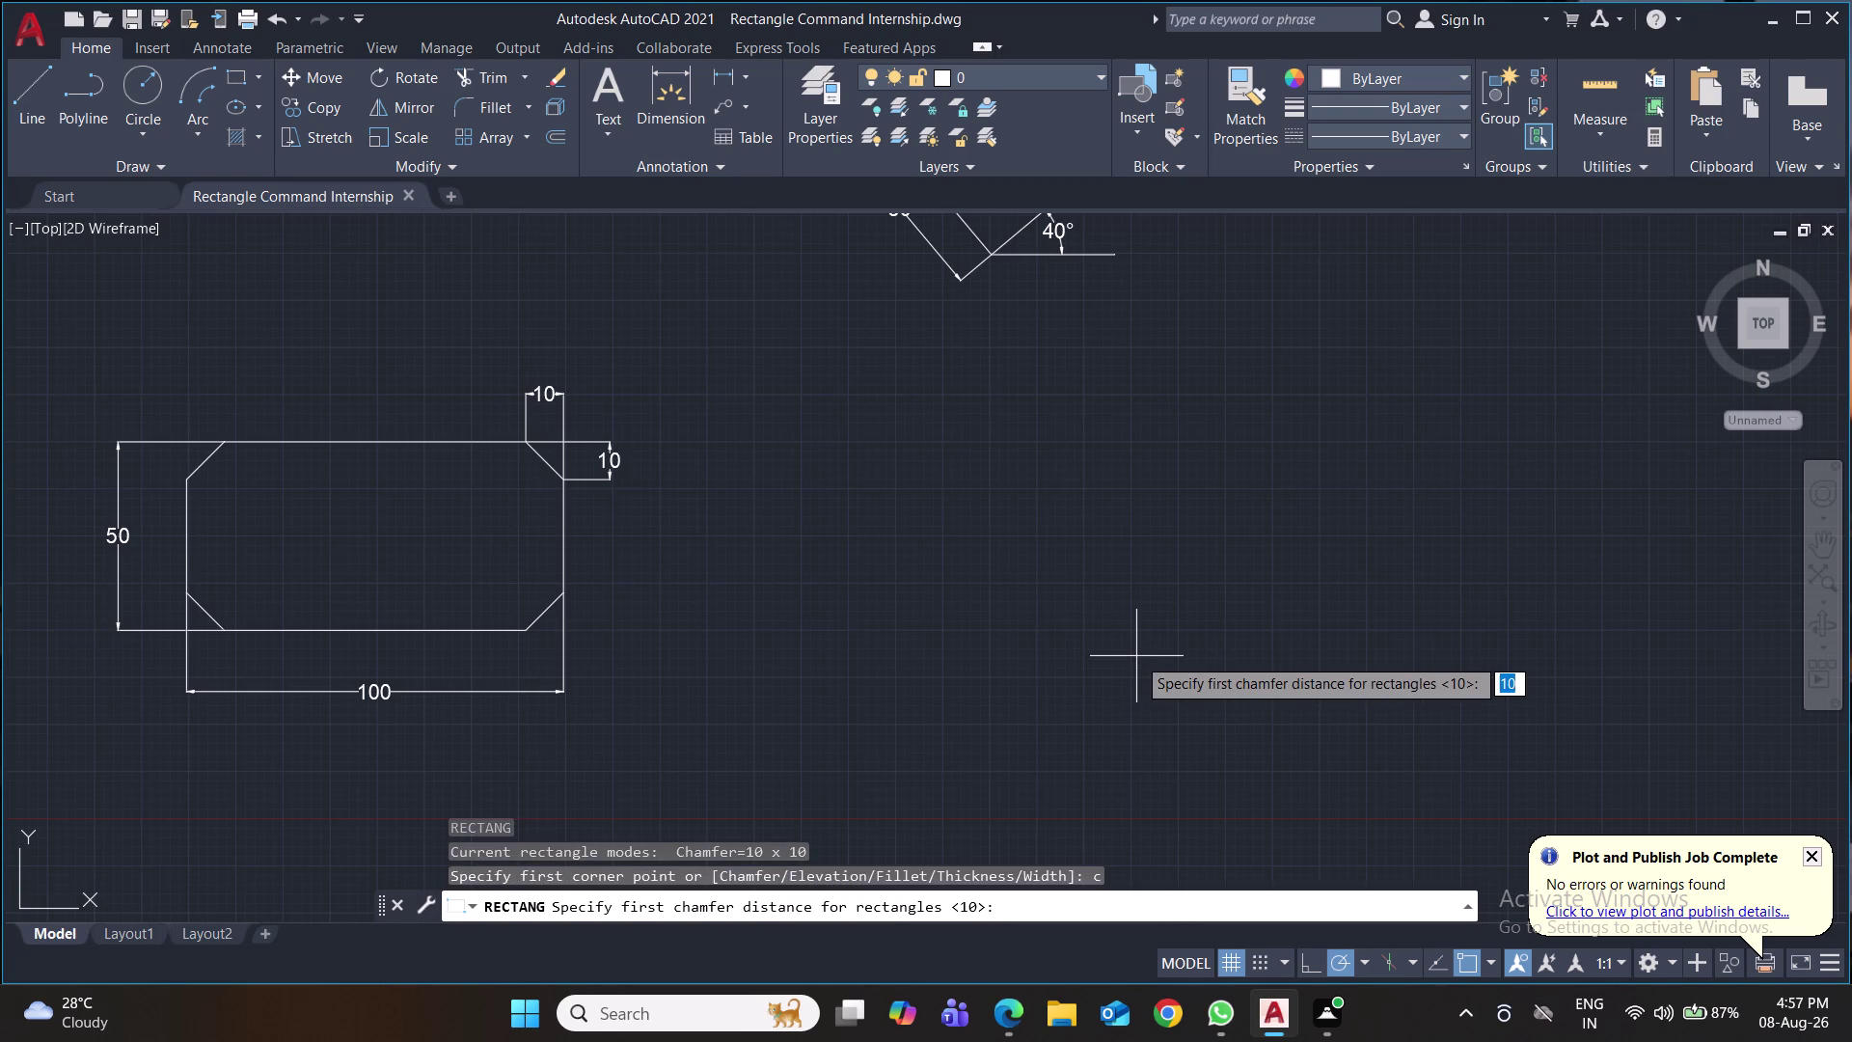
key(0)
key(Return)
key(0)
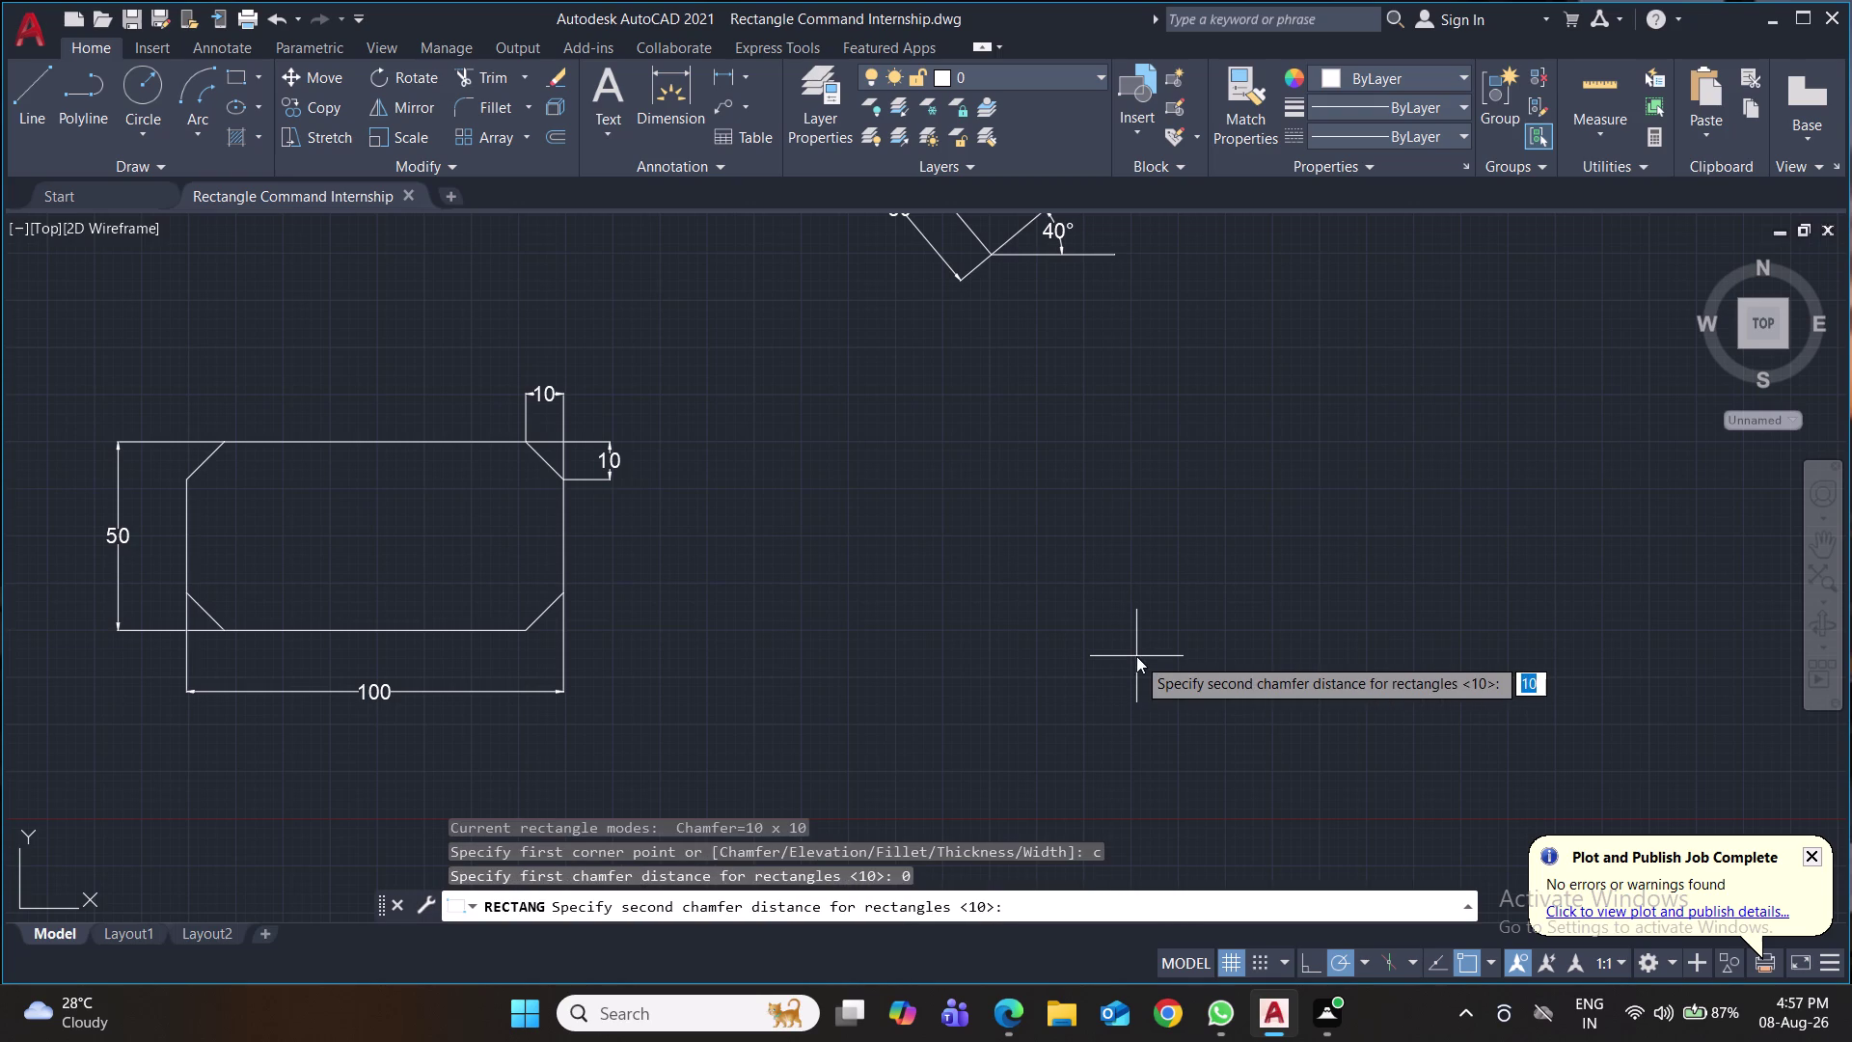
key(Return)
click(823, 457)
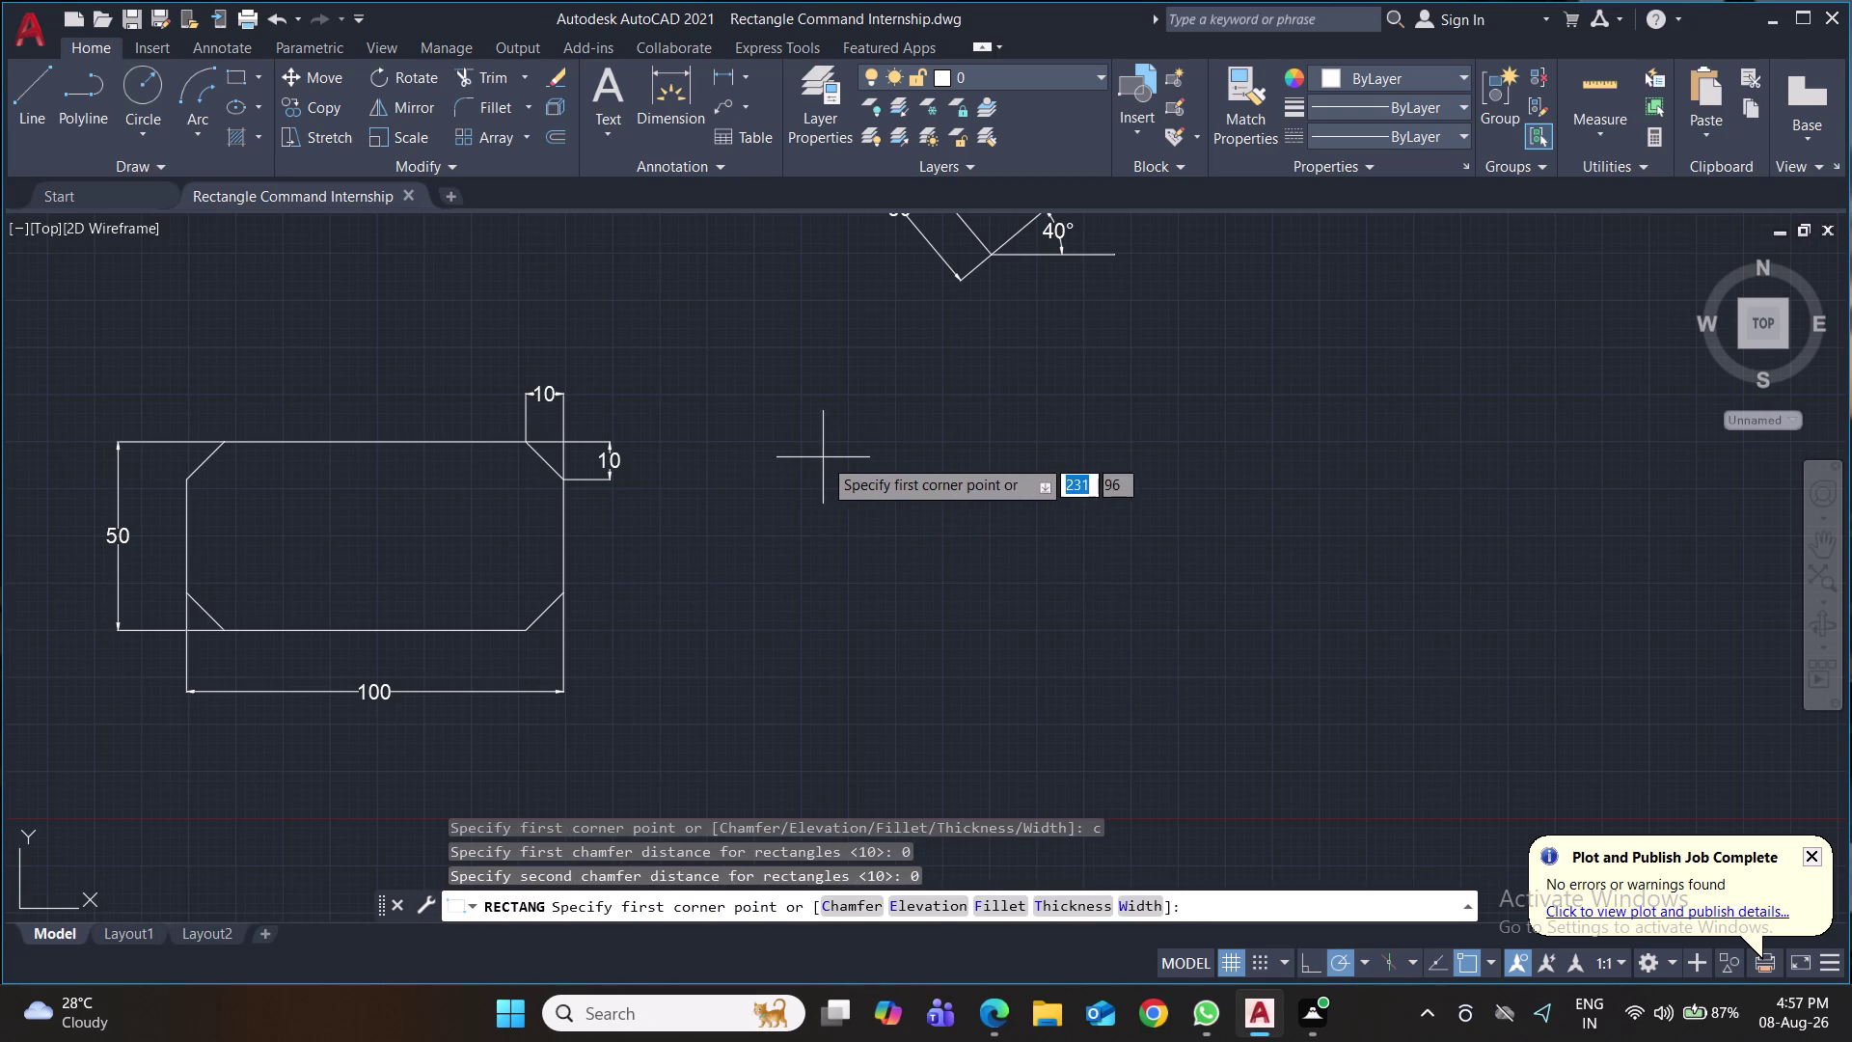
key(Escape)
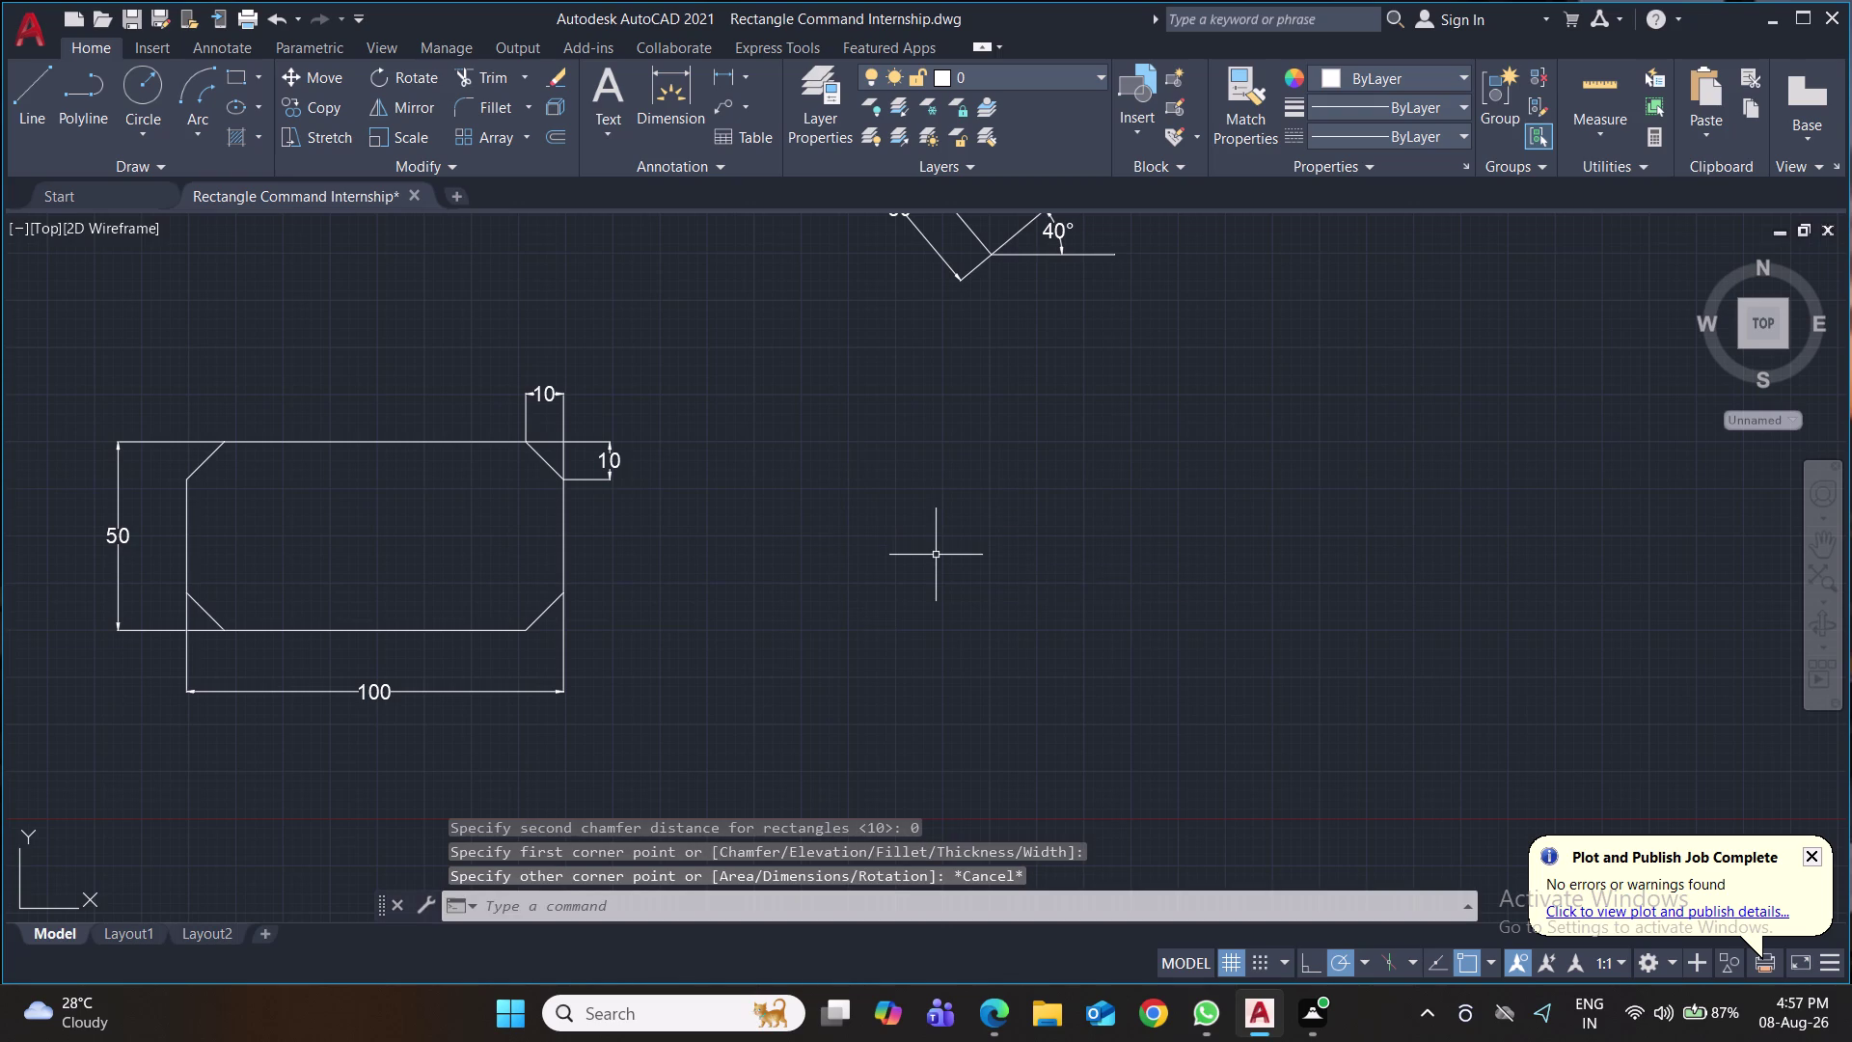
Start RECTANG with chamfer distances 20 and 10 and place the first corner.
text(rec)
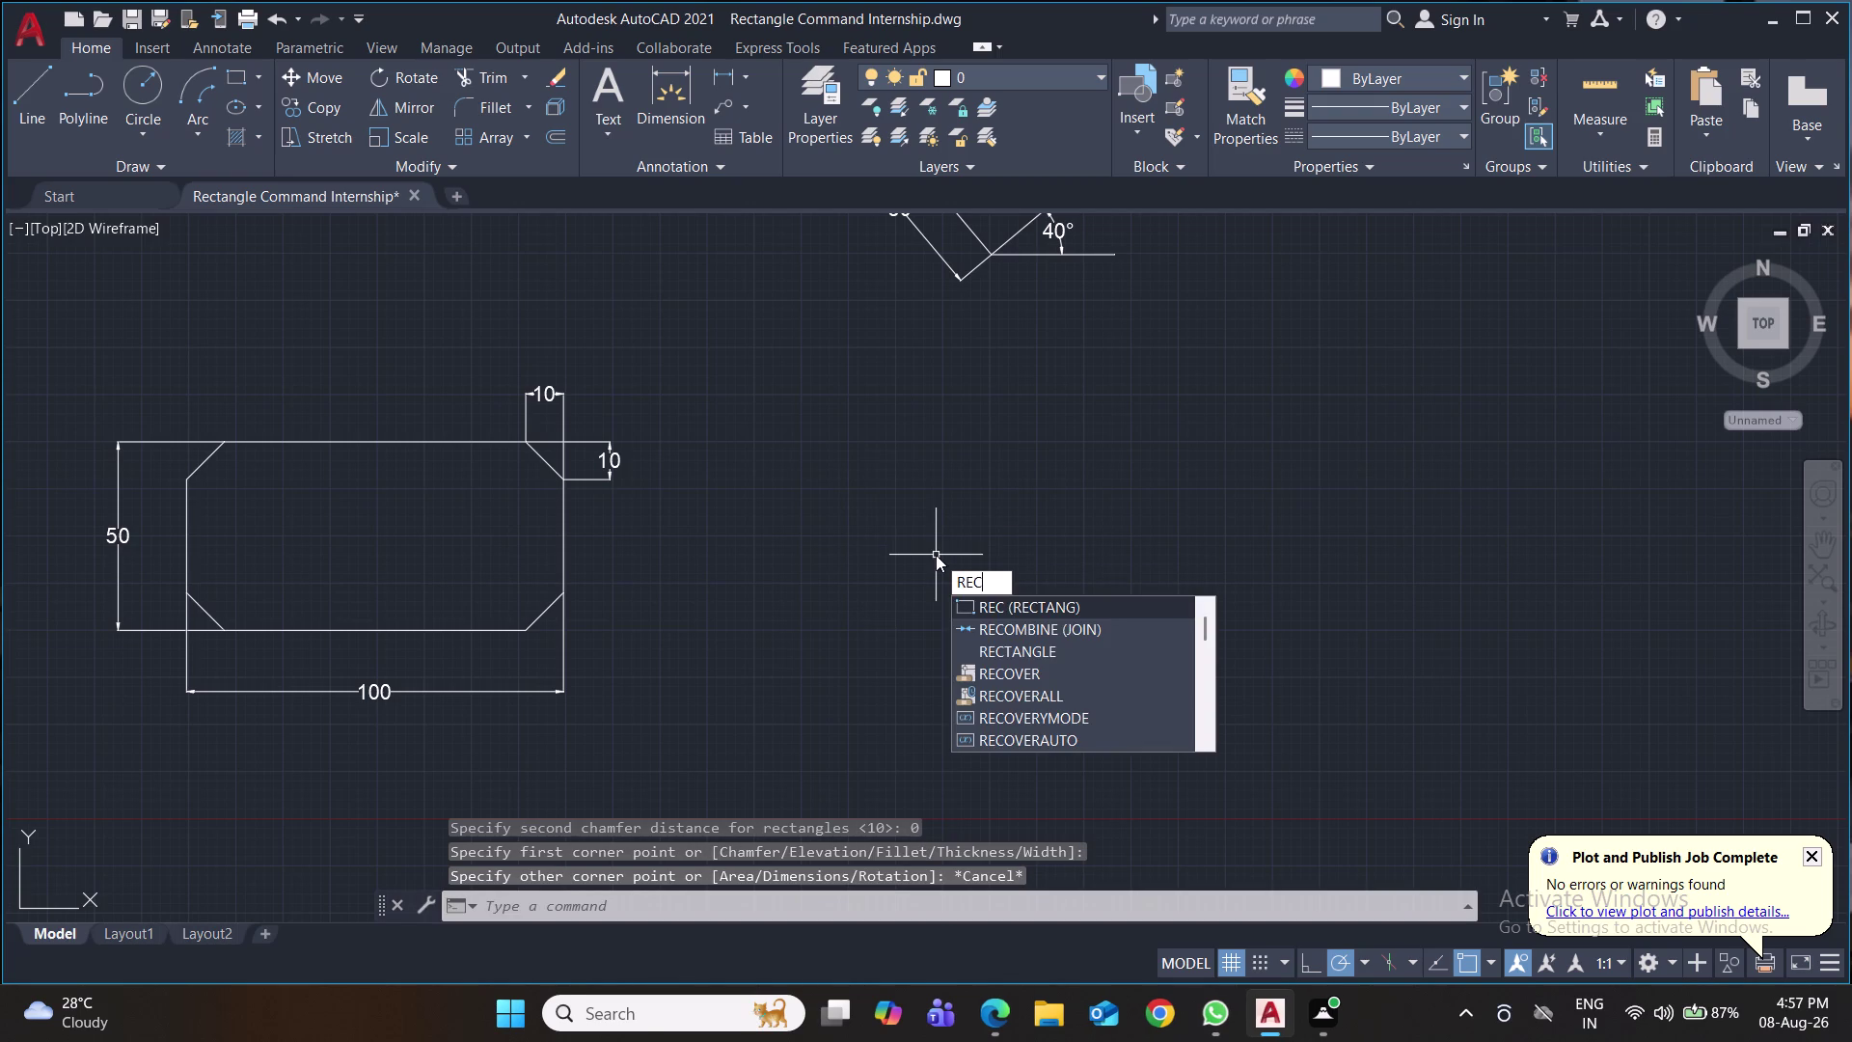
key(Return)
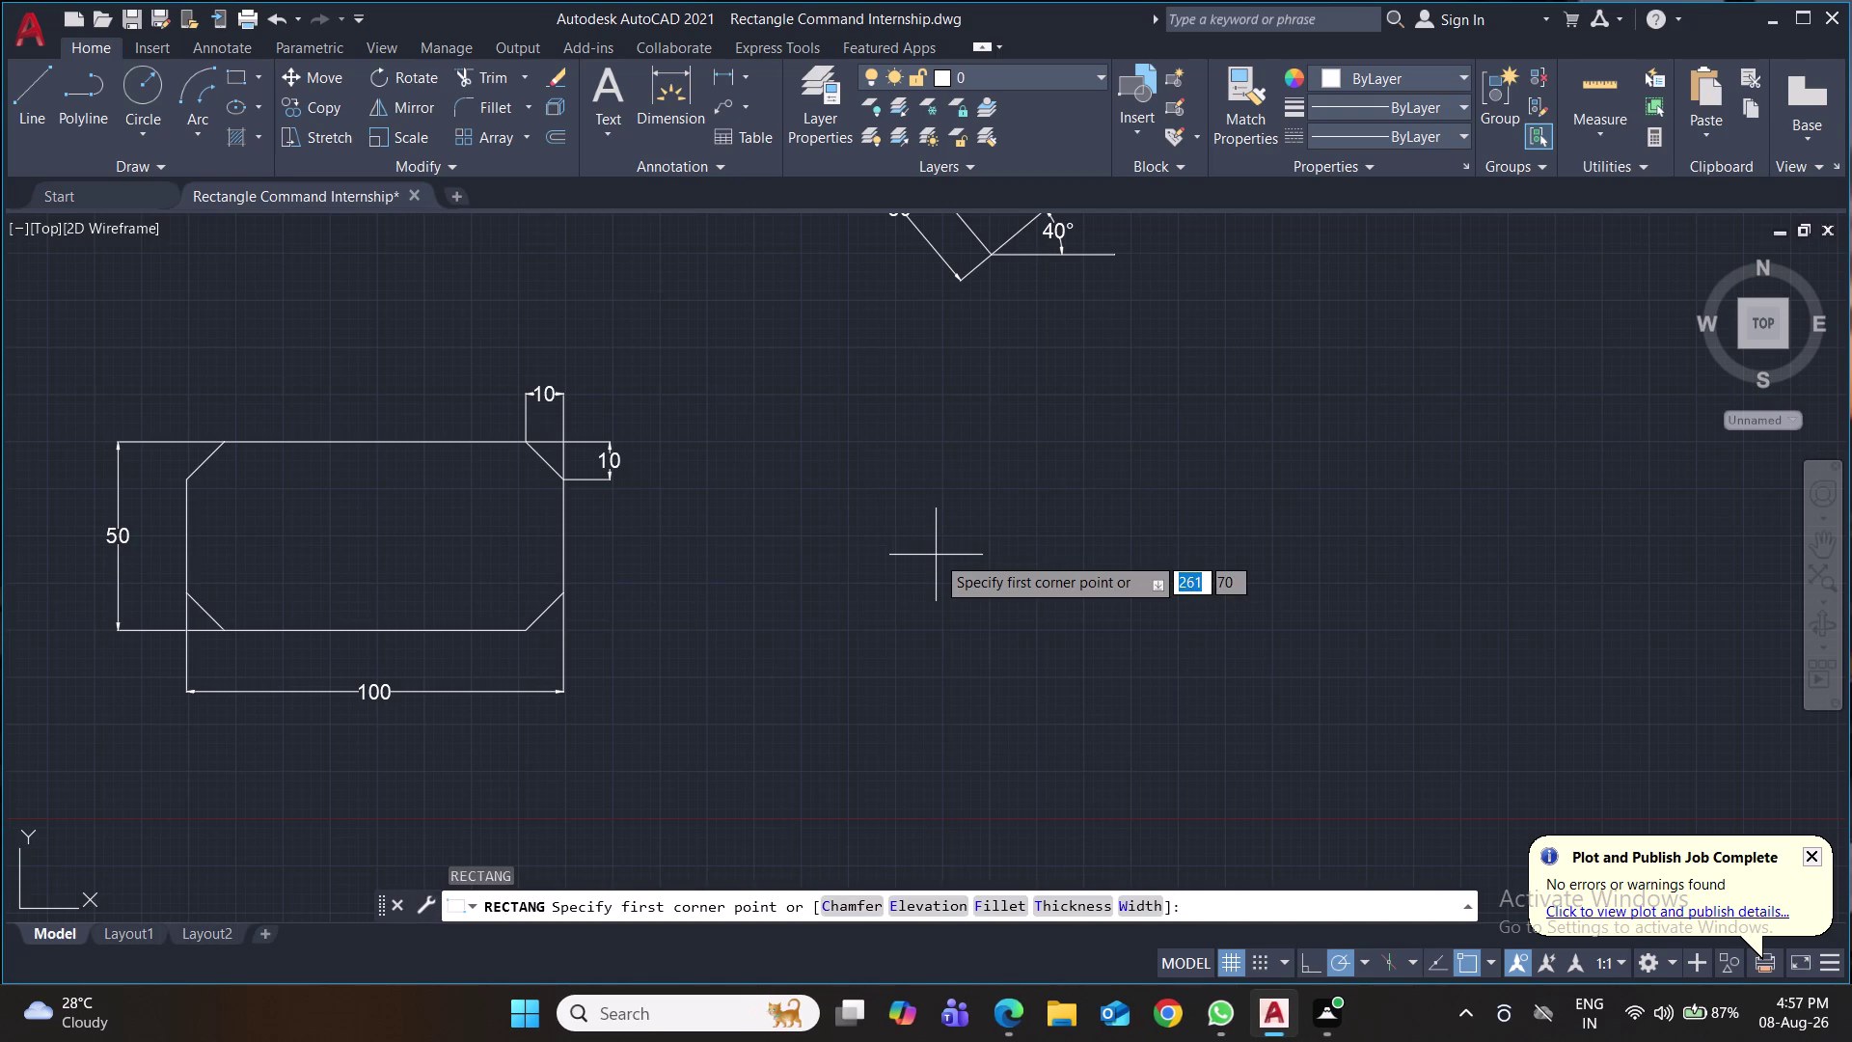
key(c)
key(Return)
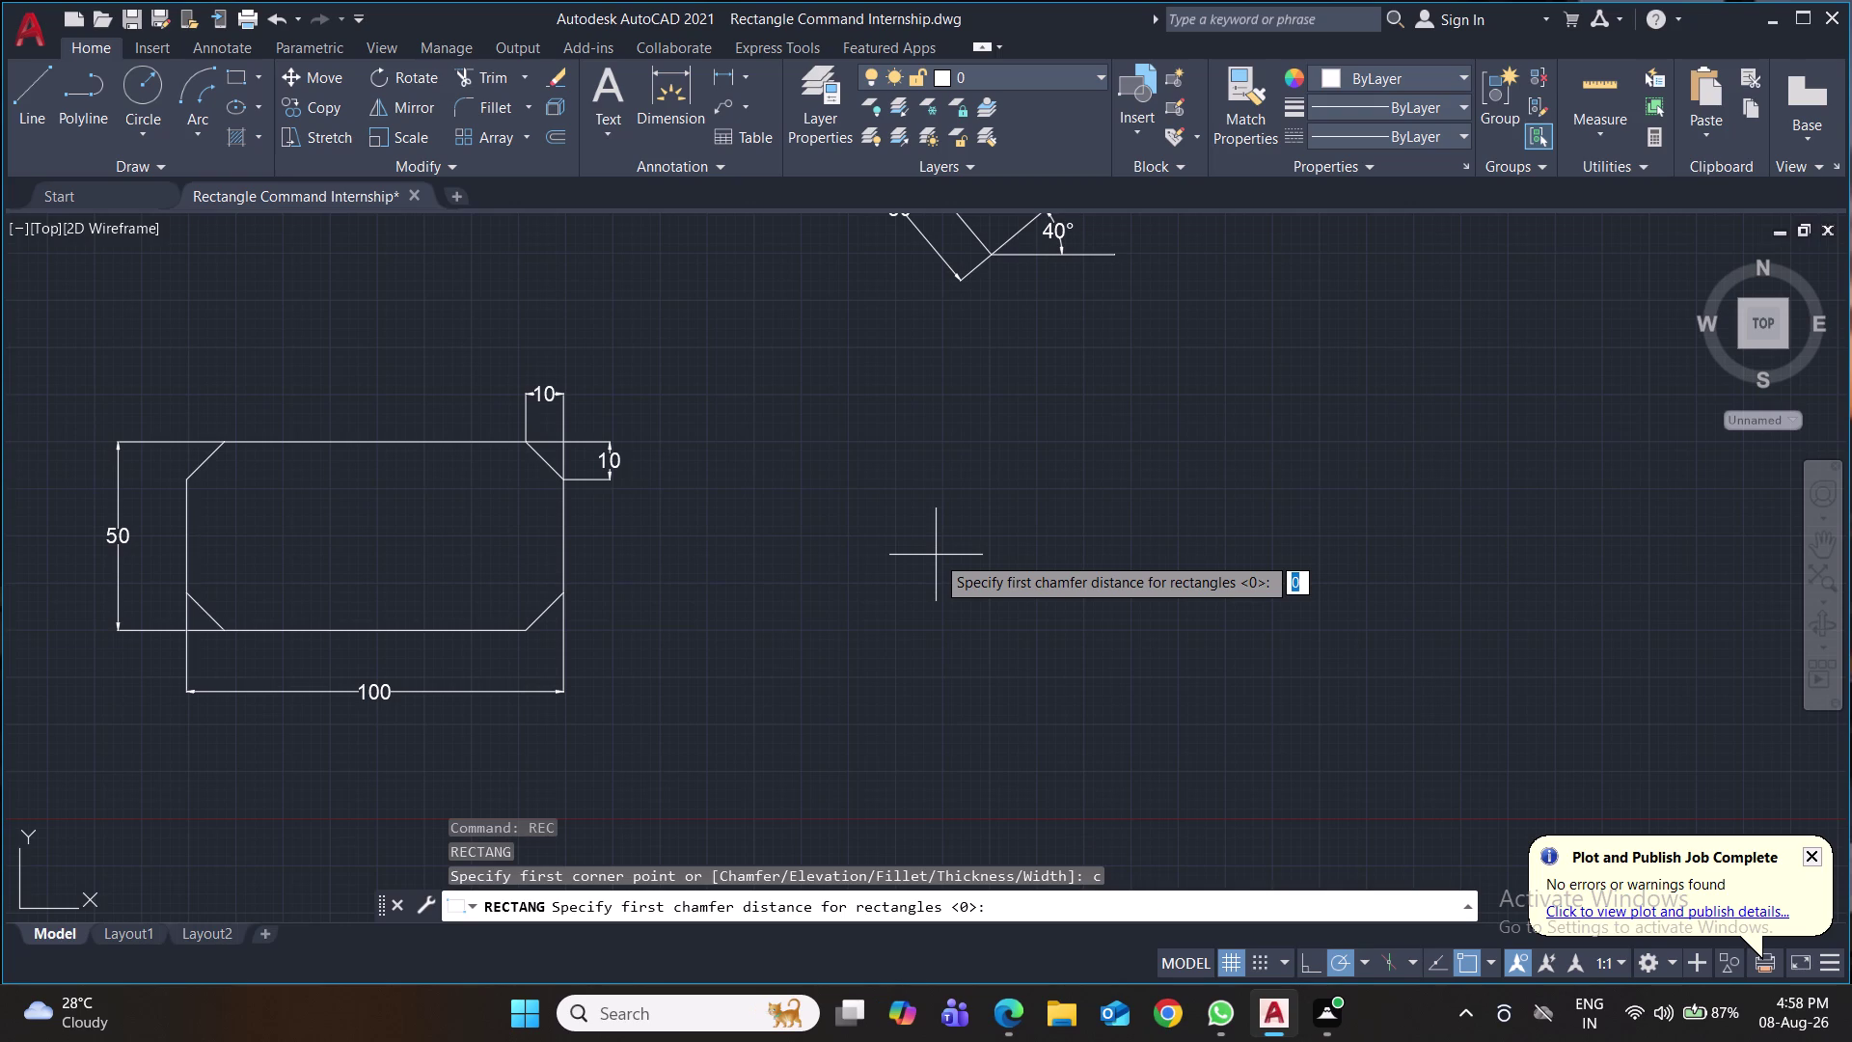
text(20)
key(Return)
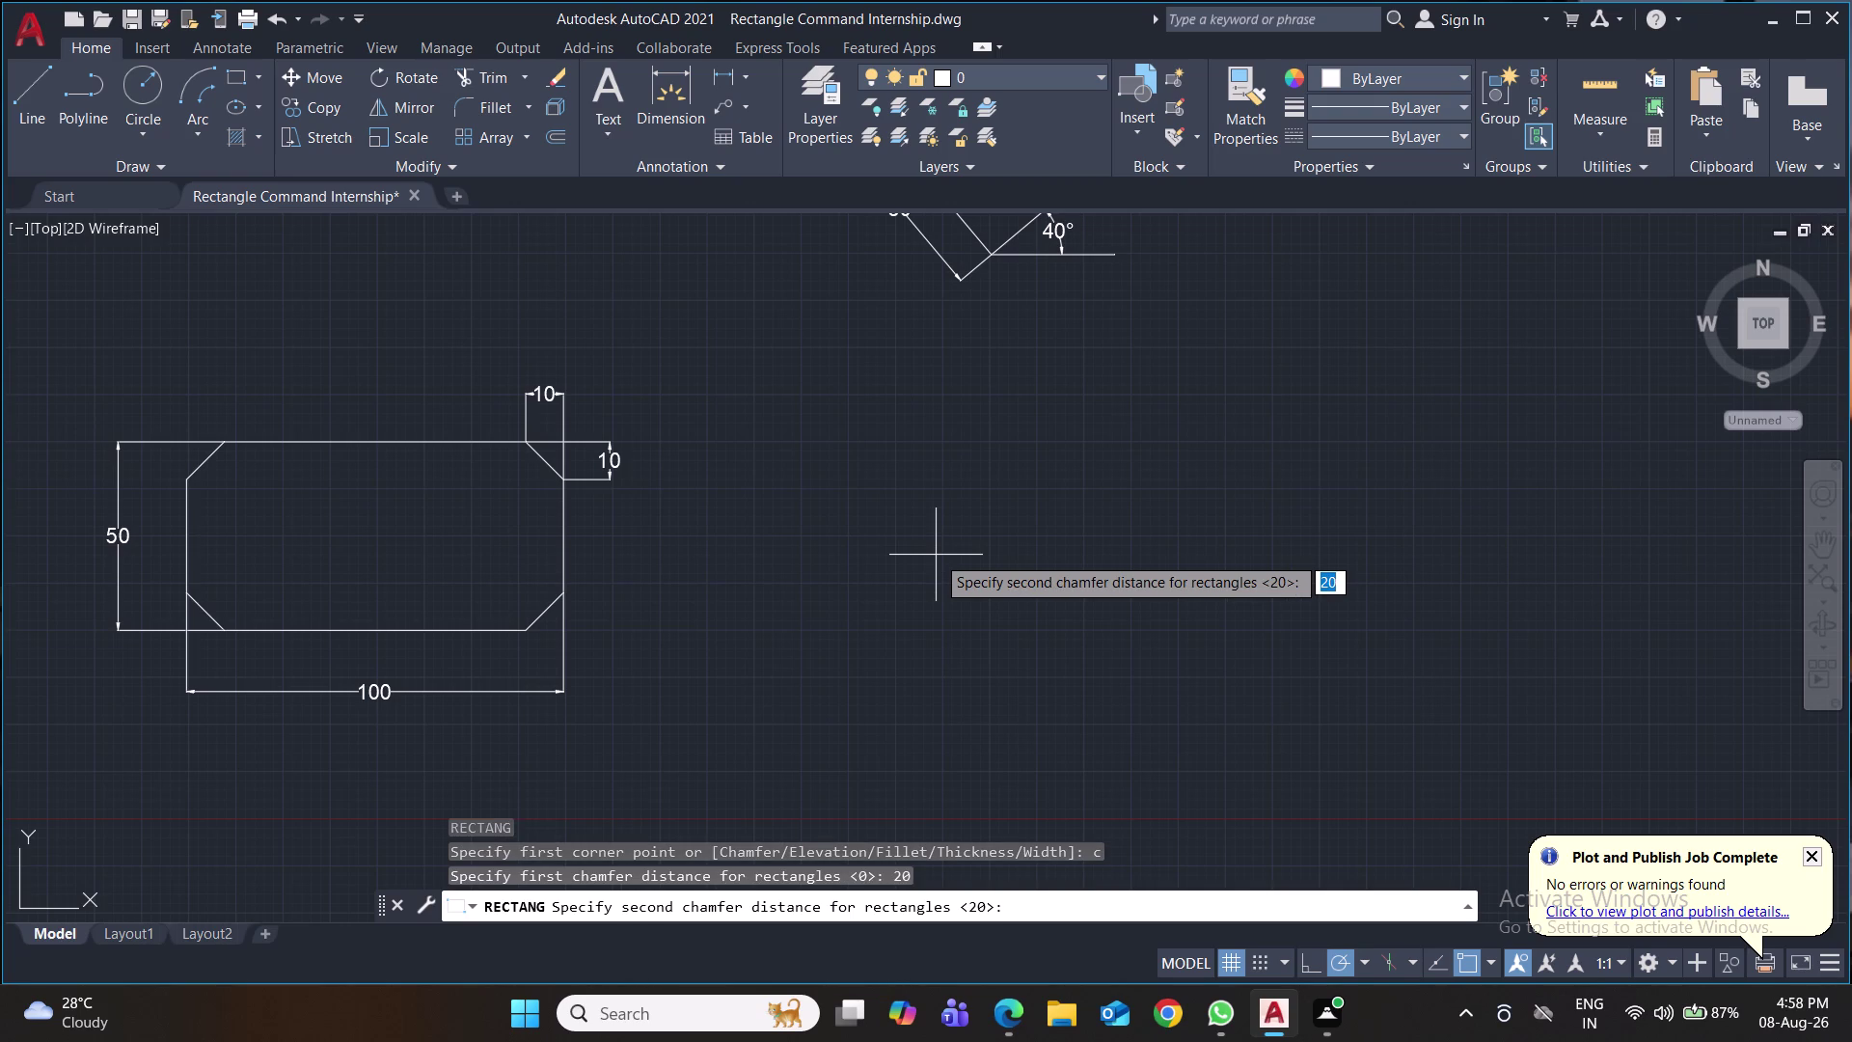
text(10)
key(Return)
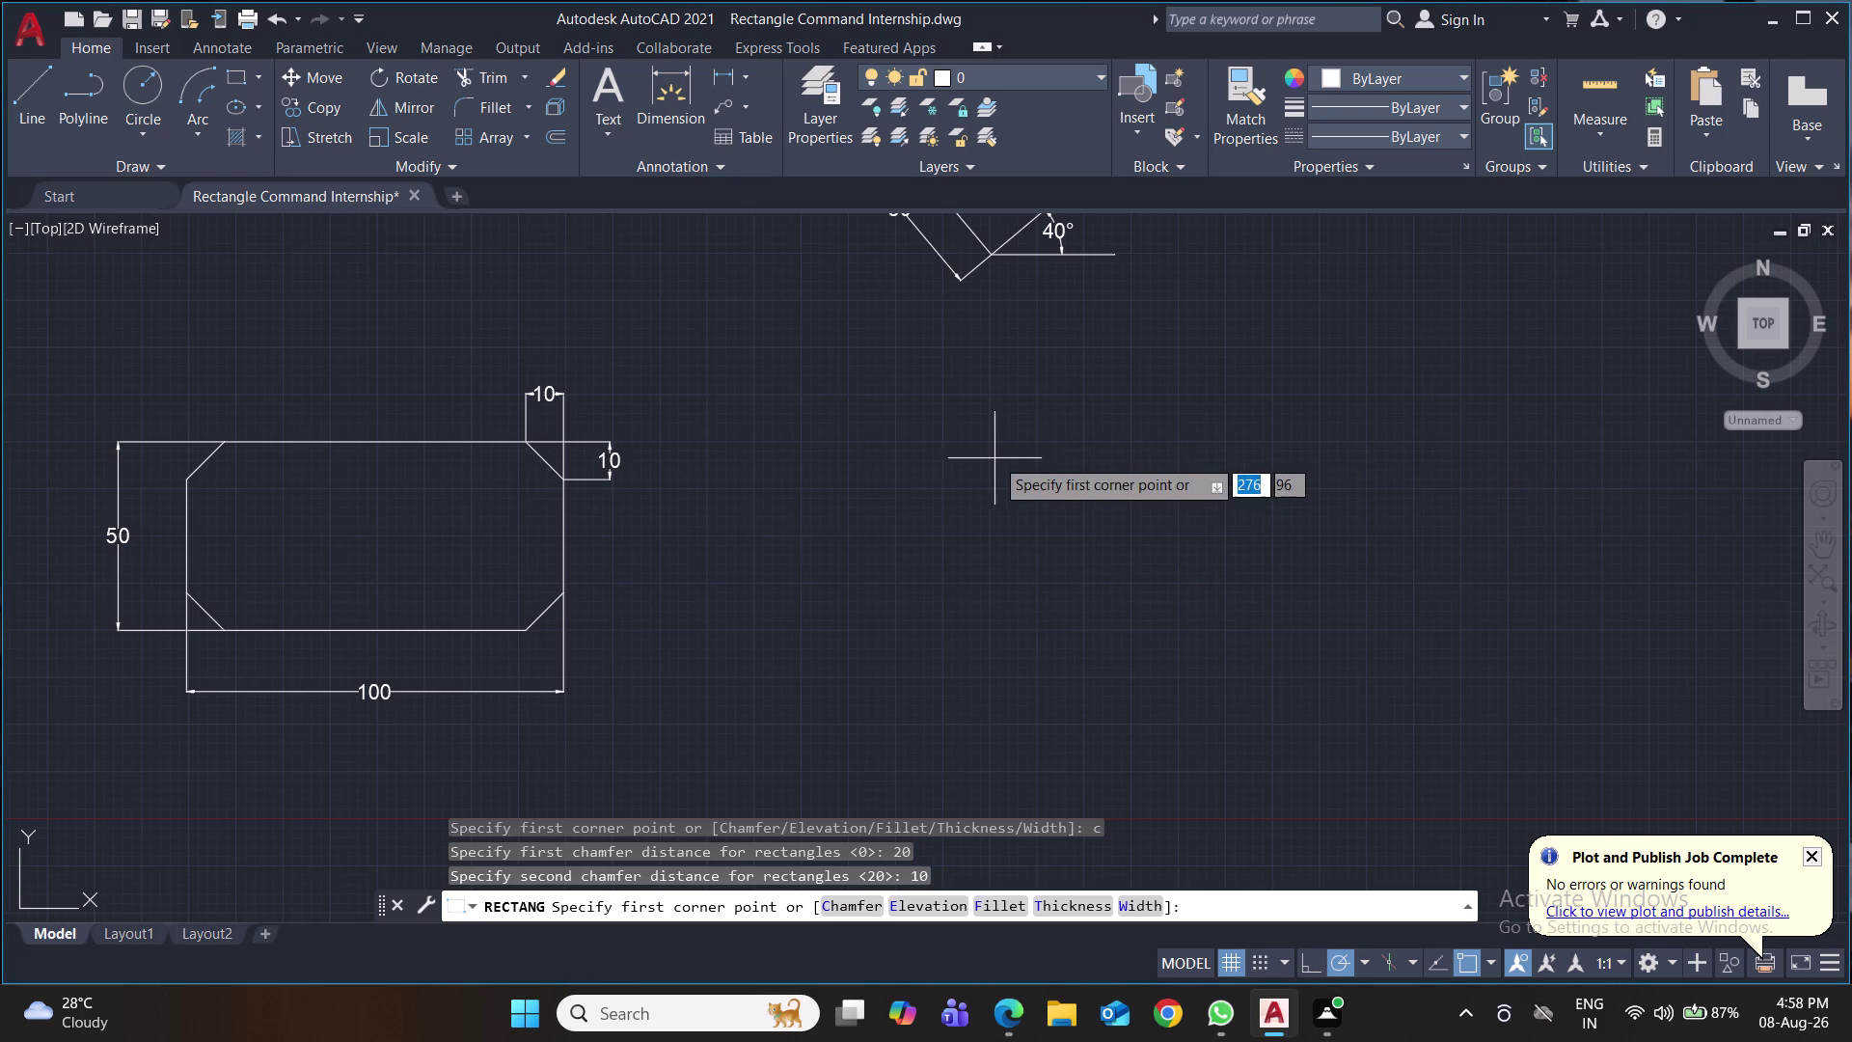
click(941, 672)
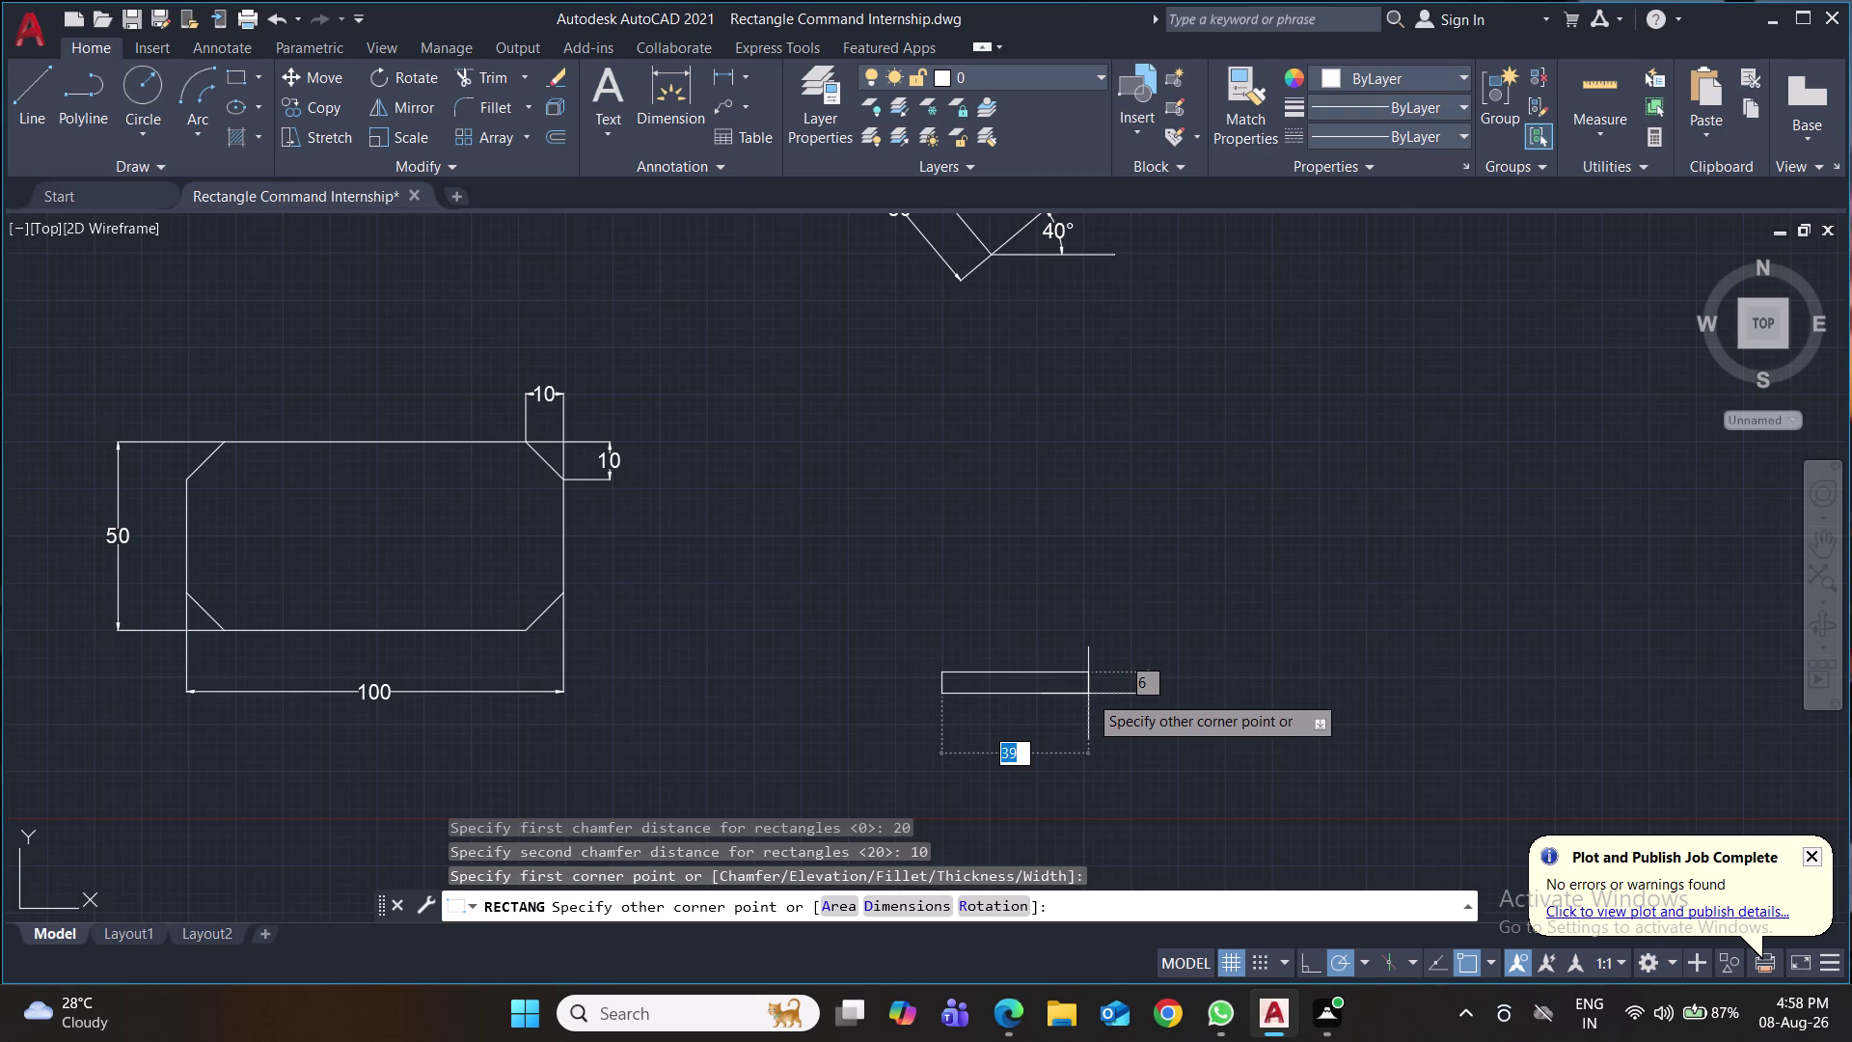
Size the rectangle 100 by 50 via Dimensions, finish it, and select it.
key(d)
key(Return)
text(1)
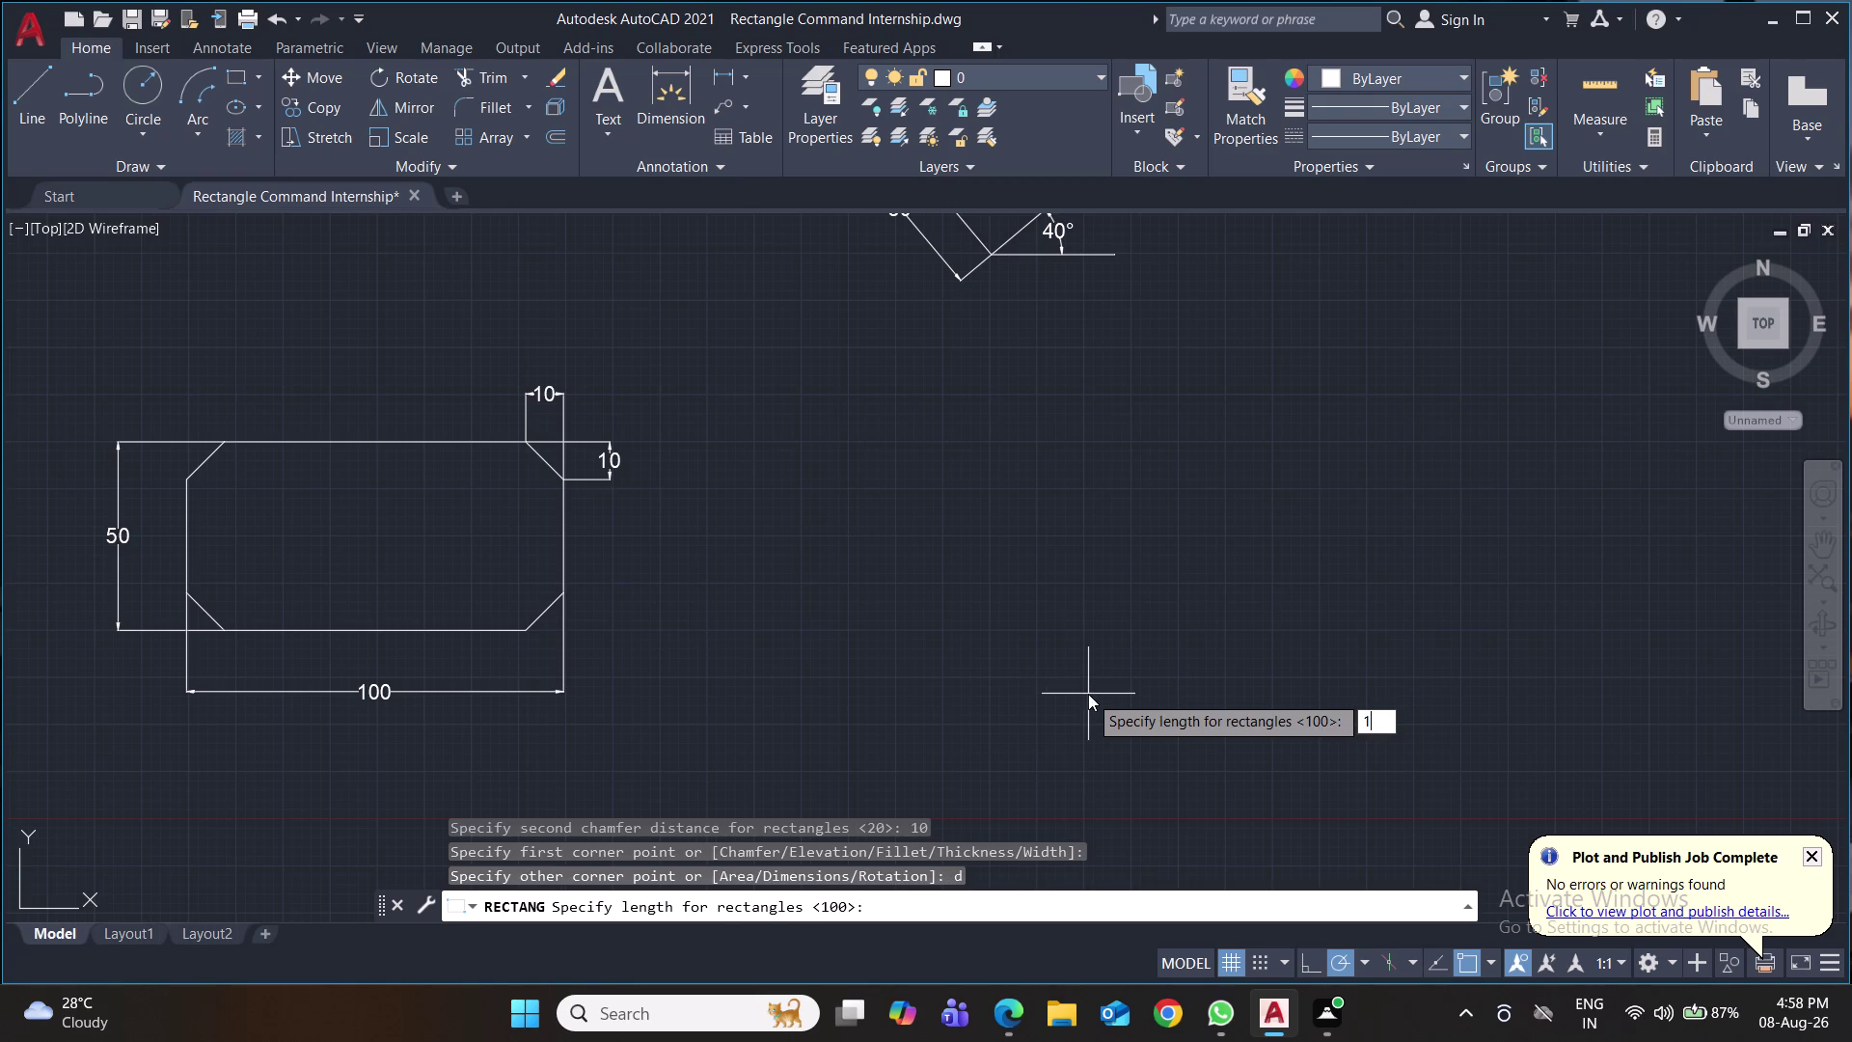
text(00)
key(Return)
text(50)
key(Return)
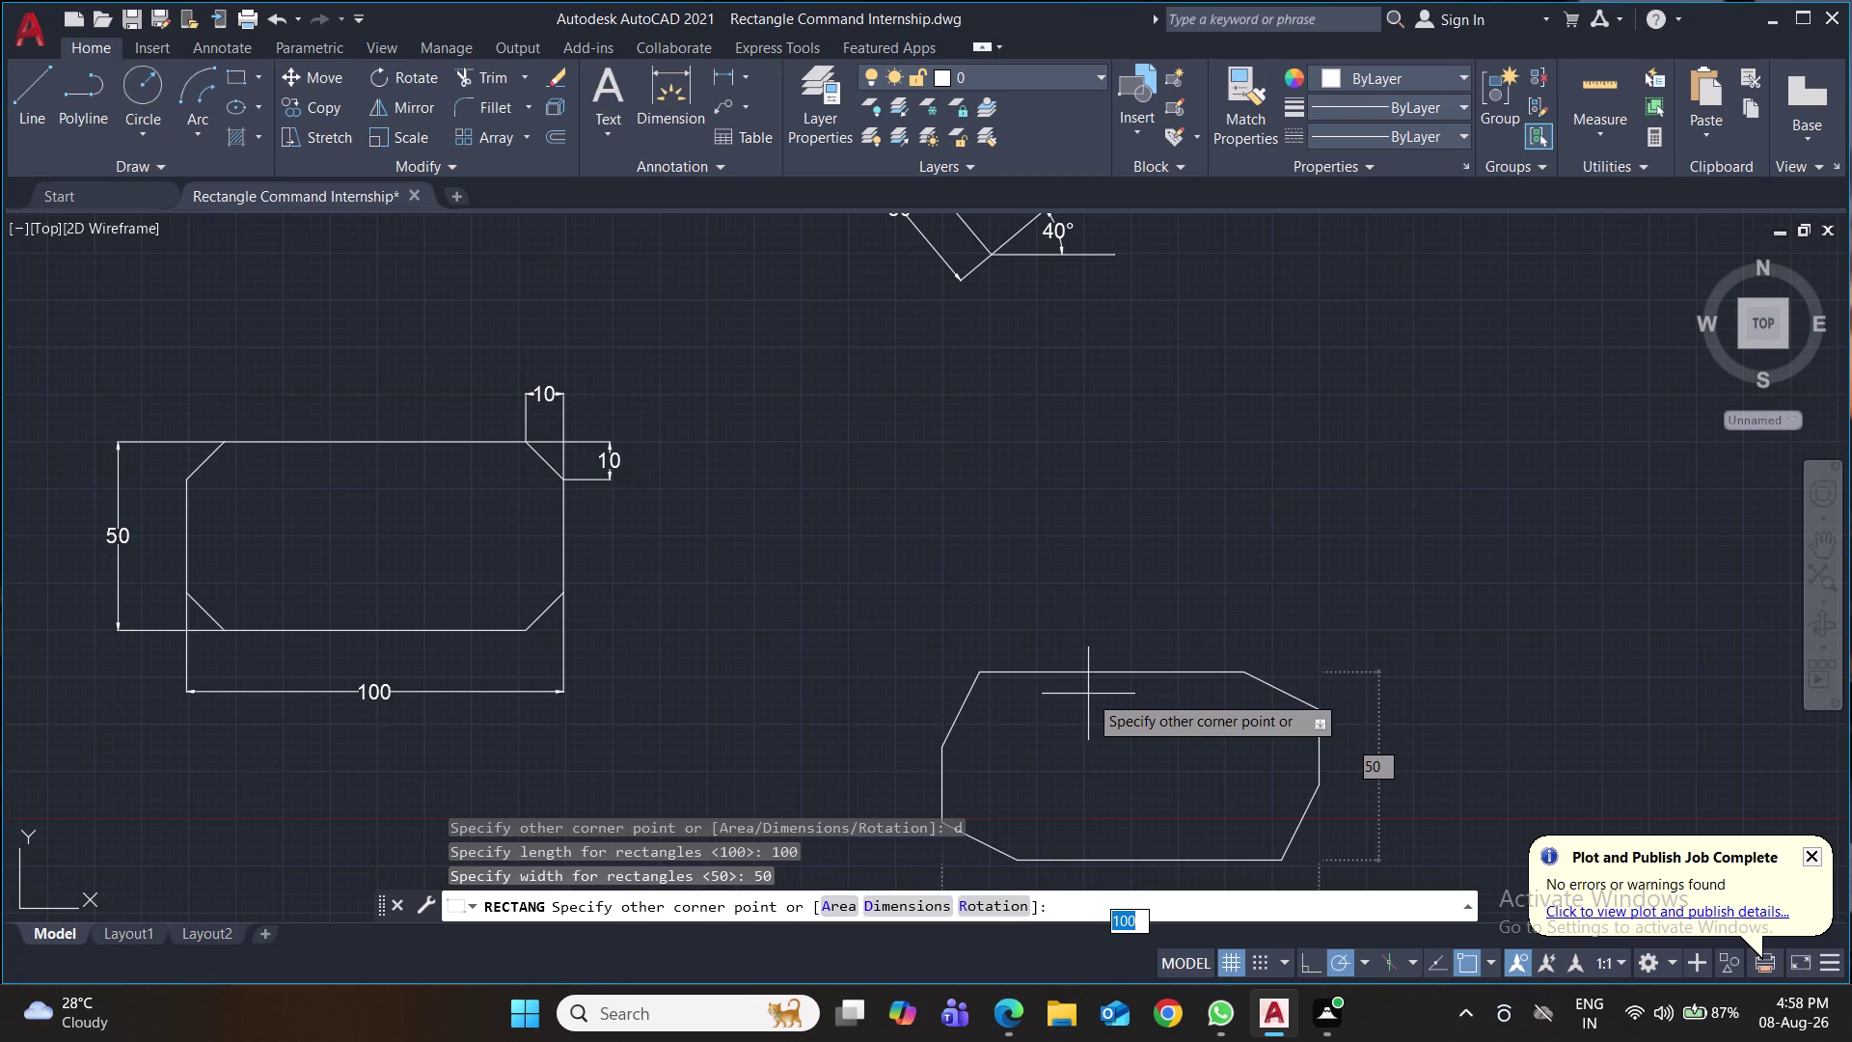
click(1138, 549)
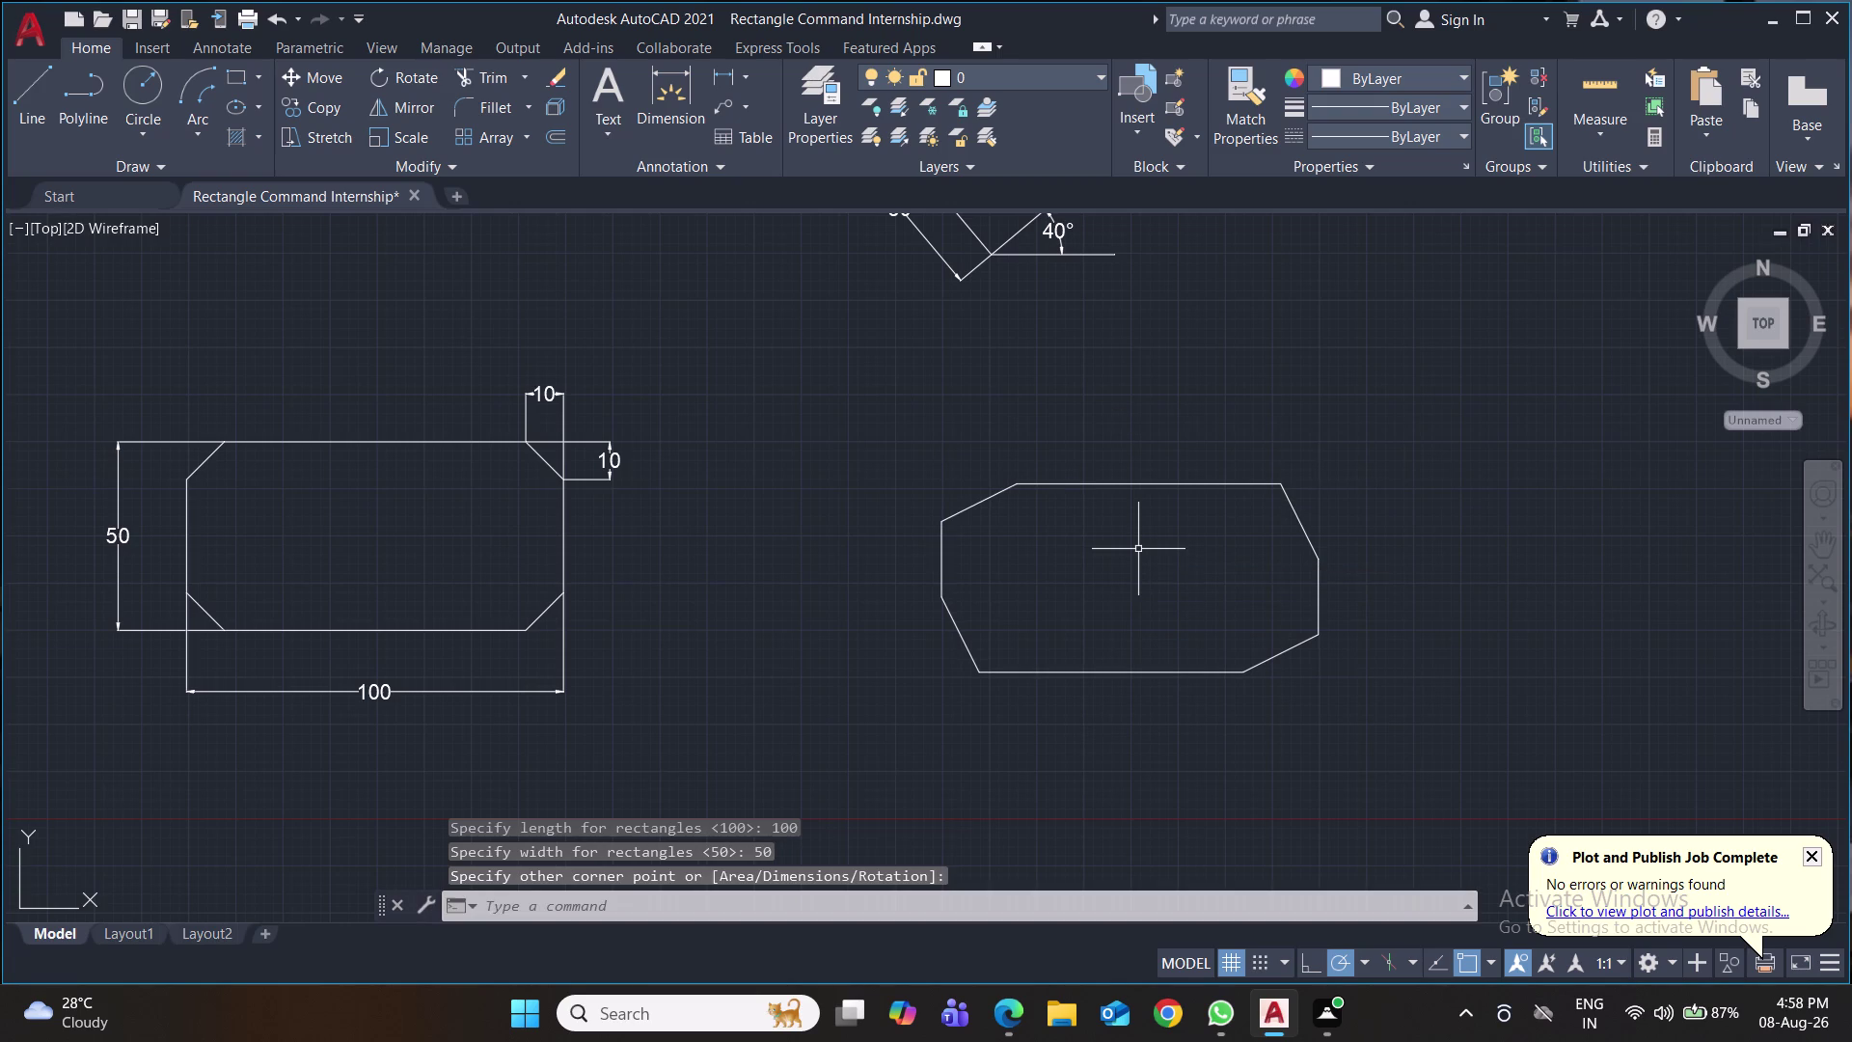
click(1353, 431)
click(879, 737)
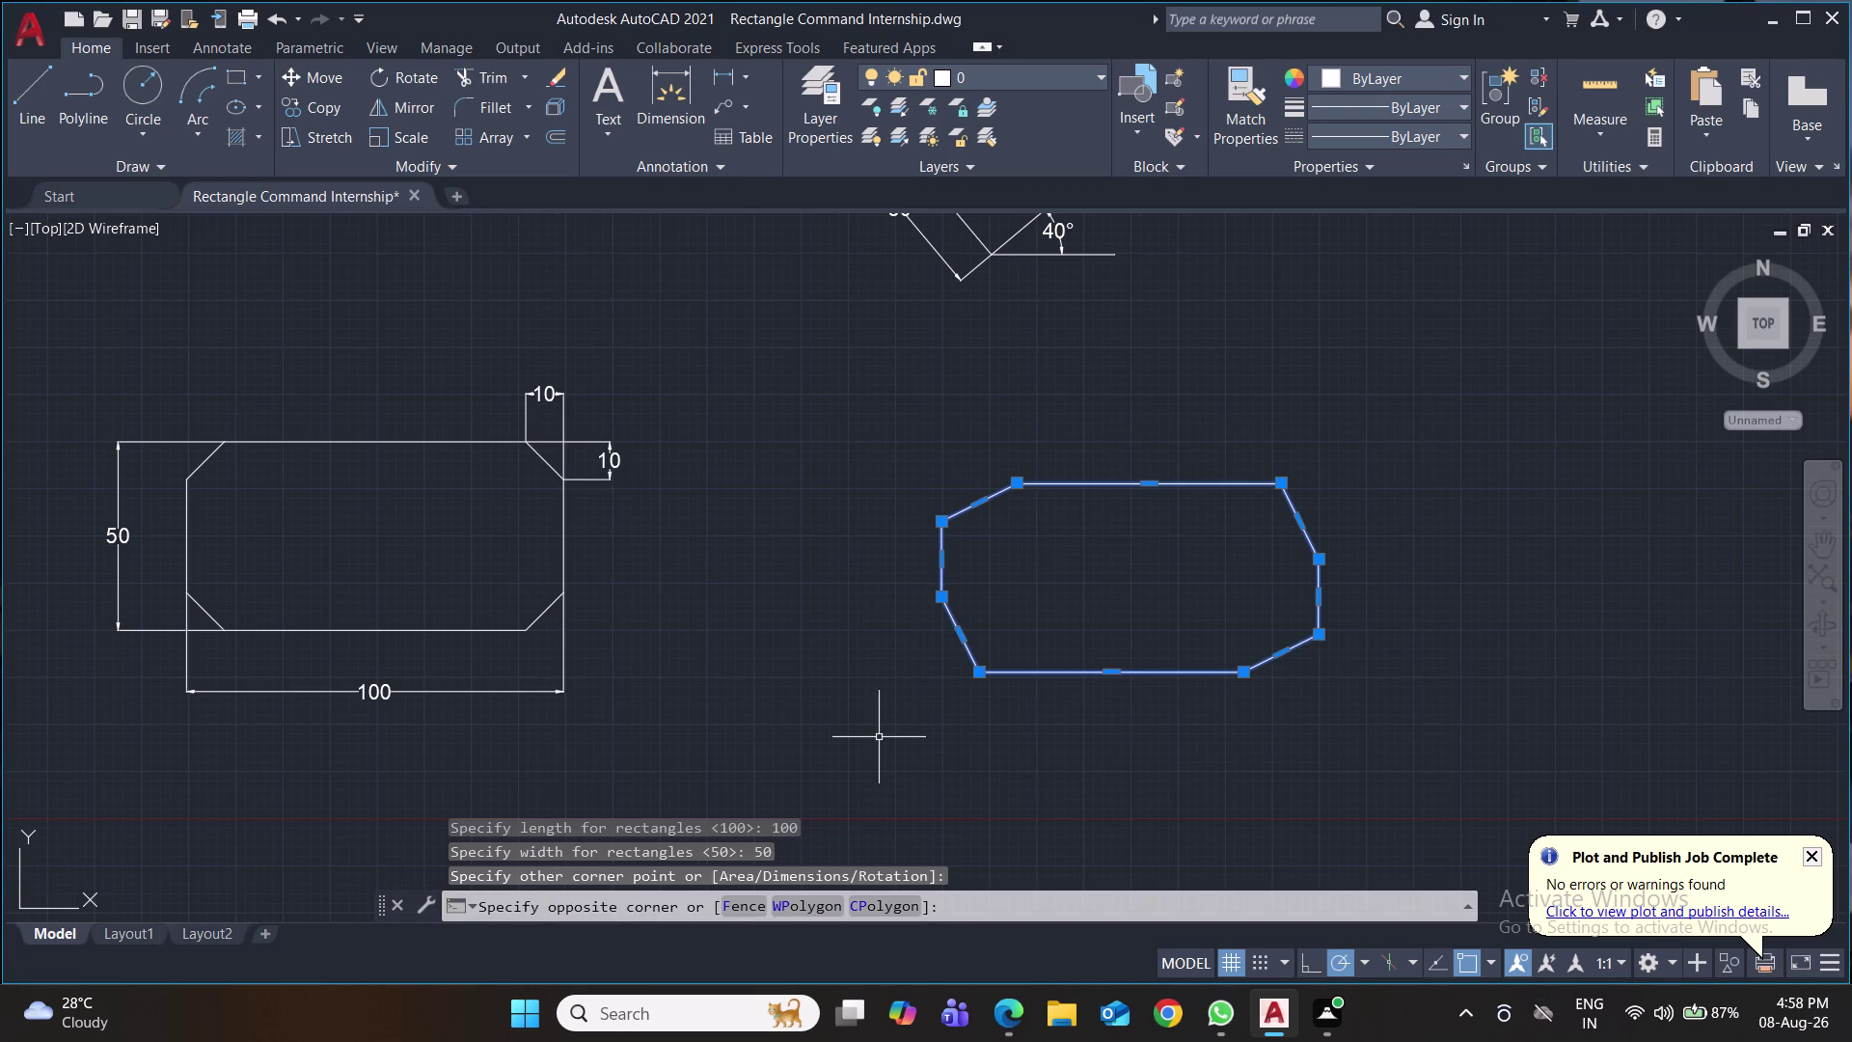
Move the 20-by-10 chamfered rectangle up and left, and save the drawing.
key(m)
key(Return)
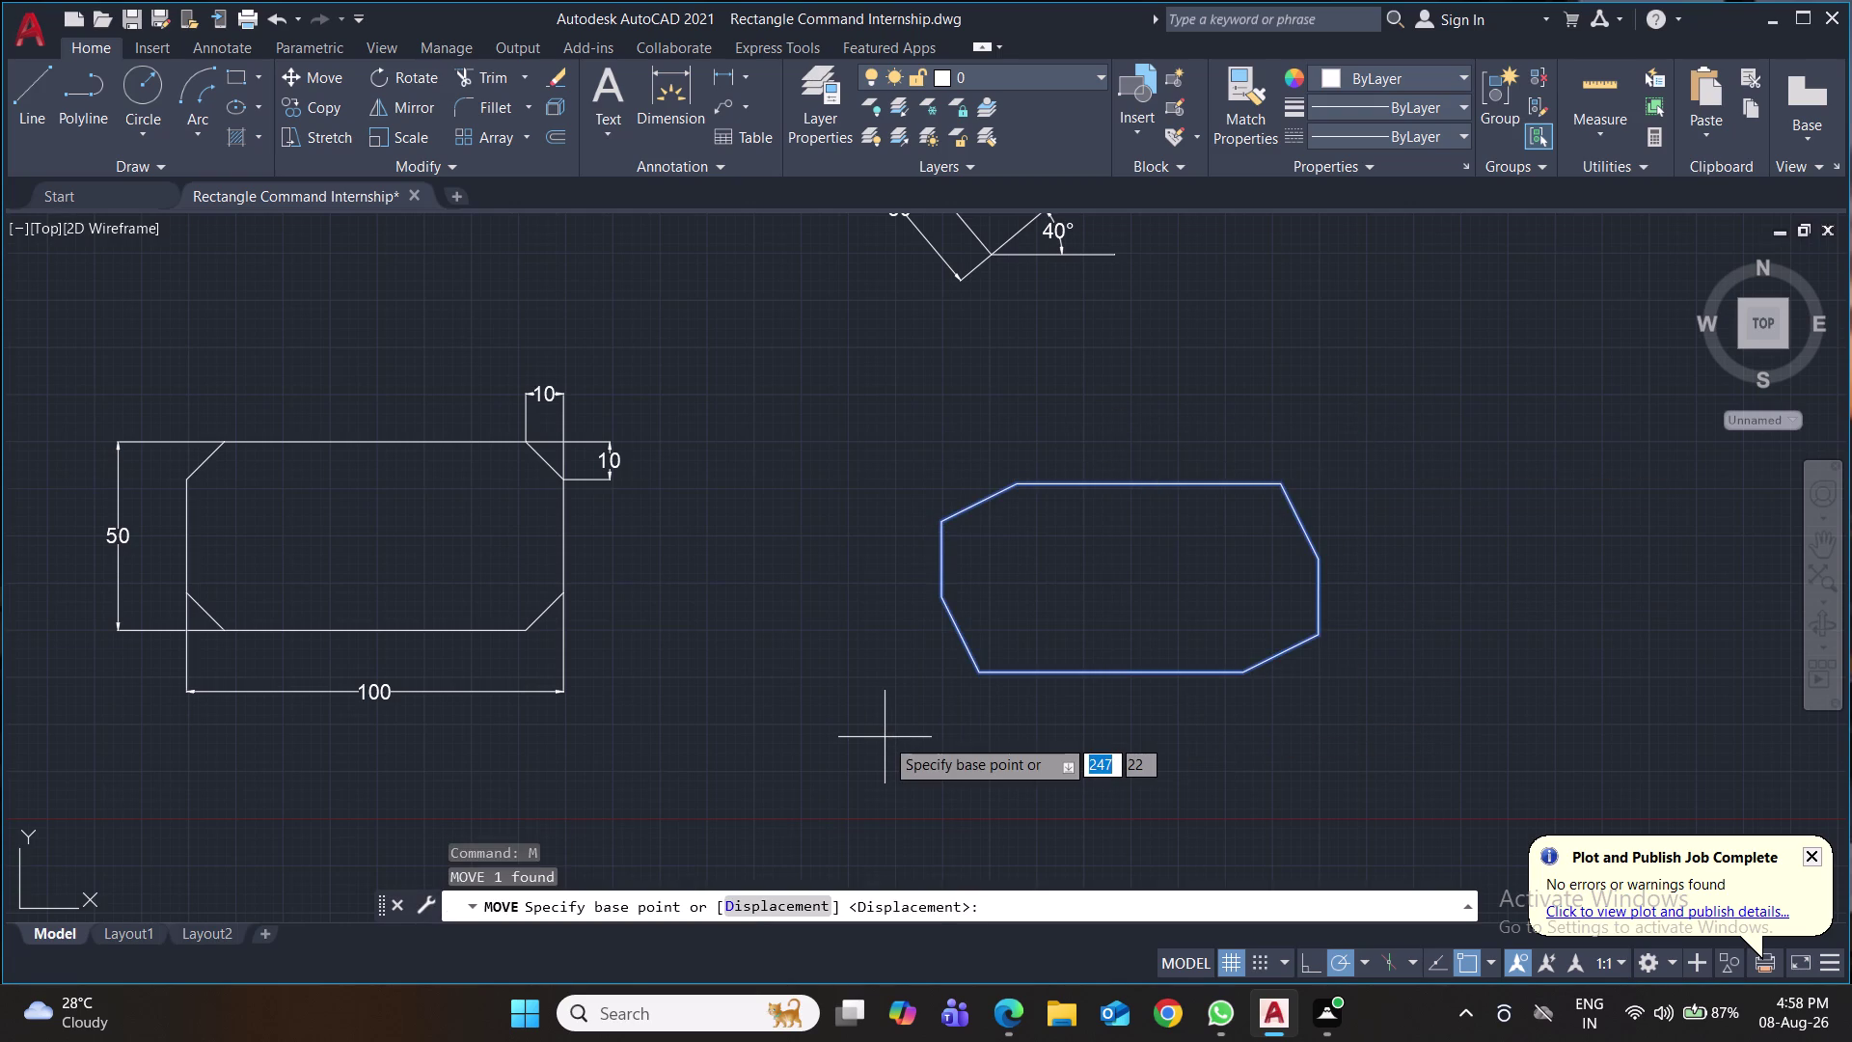
click(885, 737)
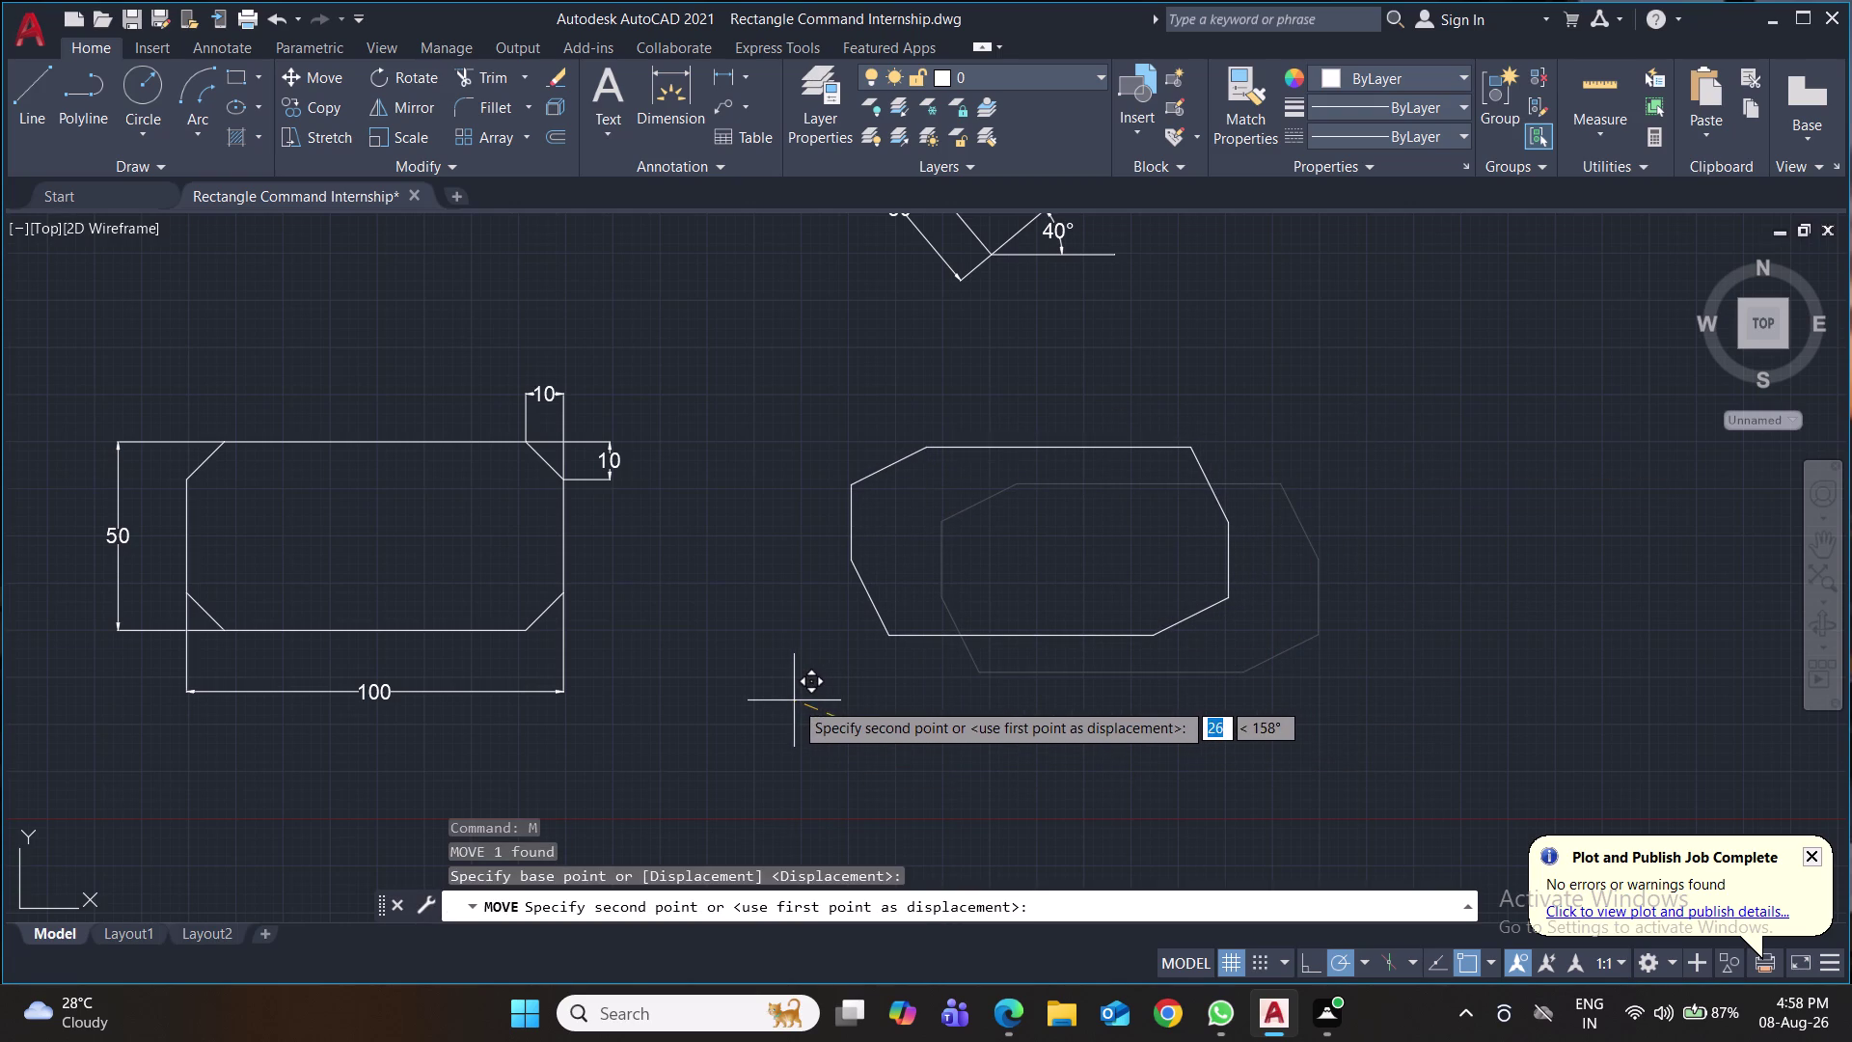
click(794, 700)
key(ctrl+s)
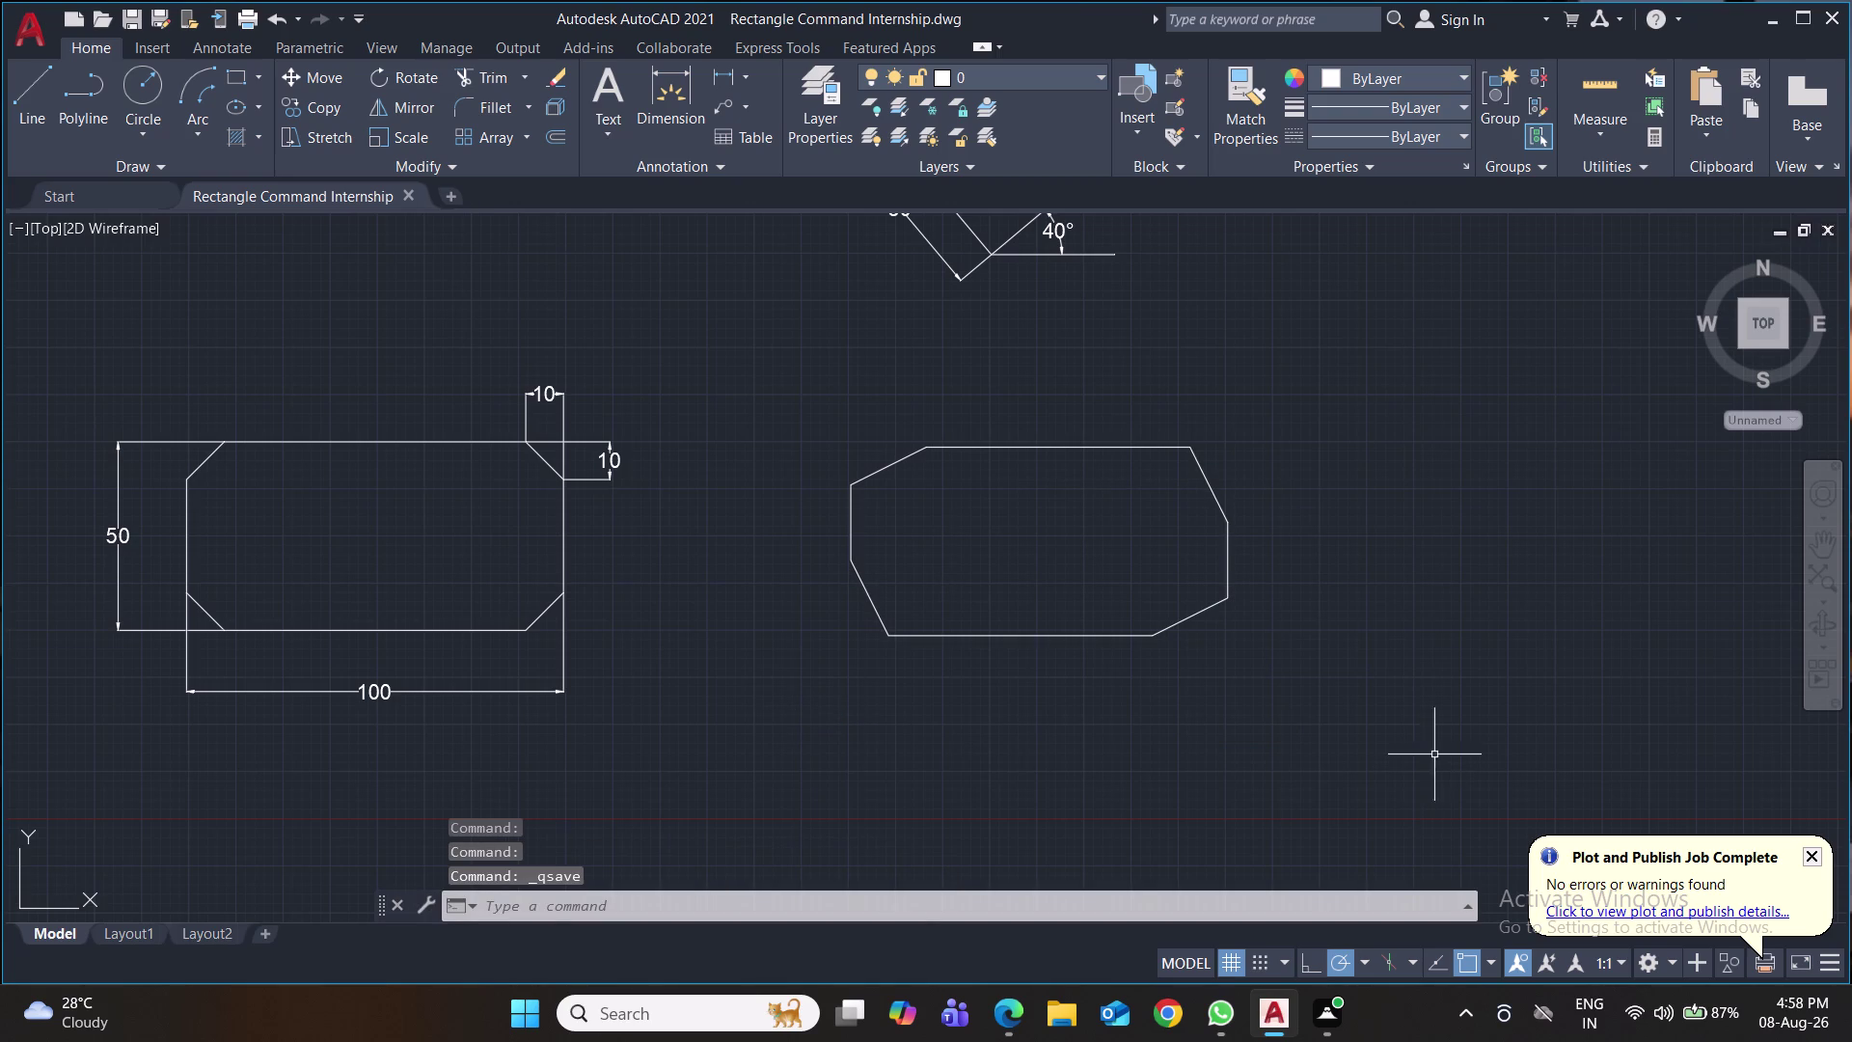
click(720, 77)
click(1187, 455)
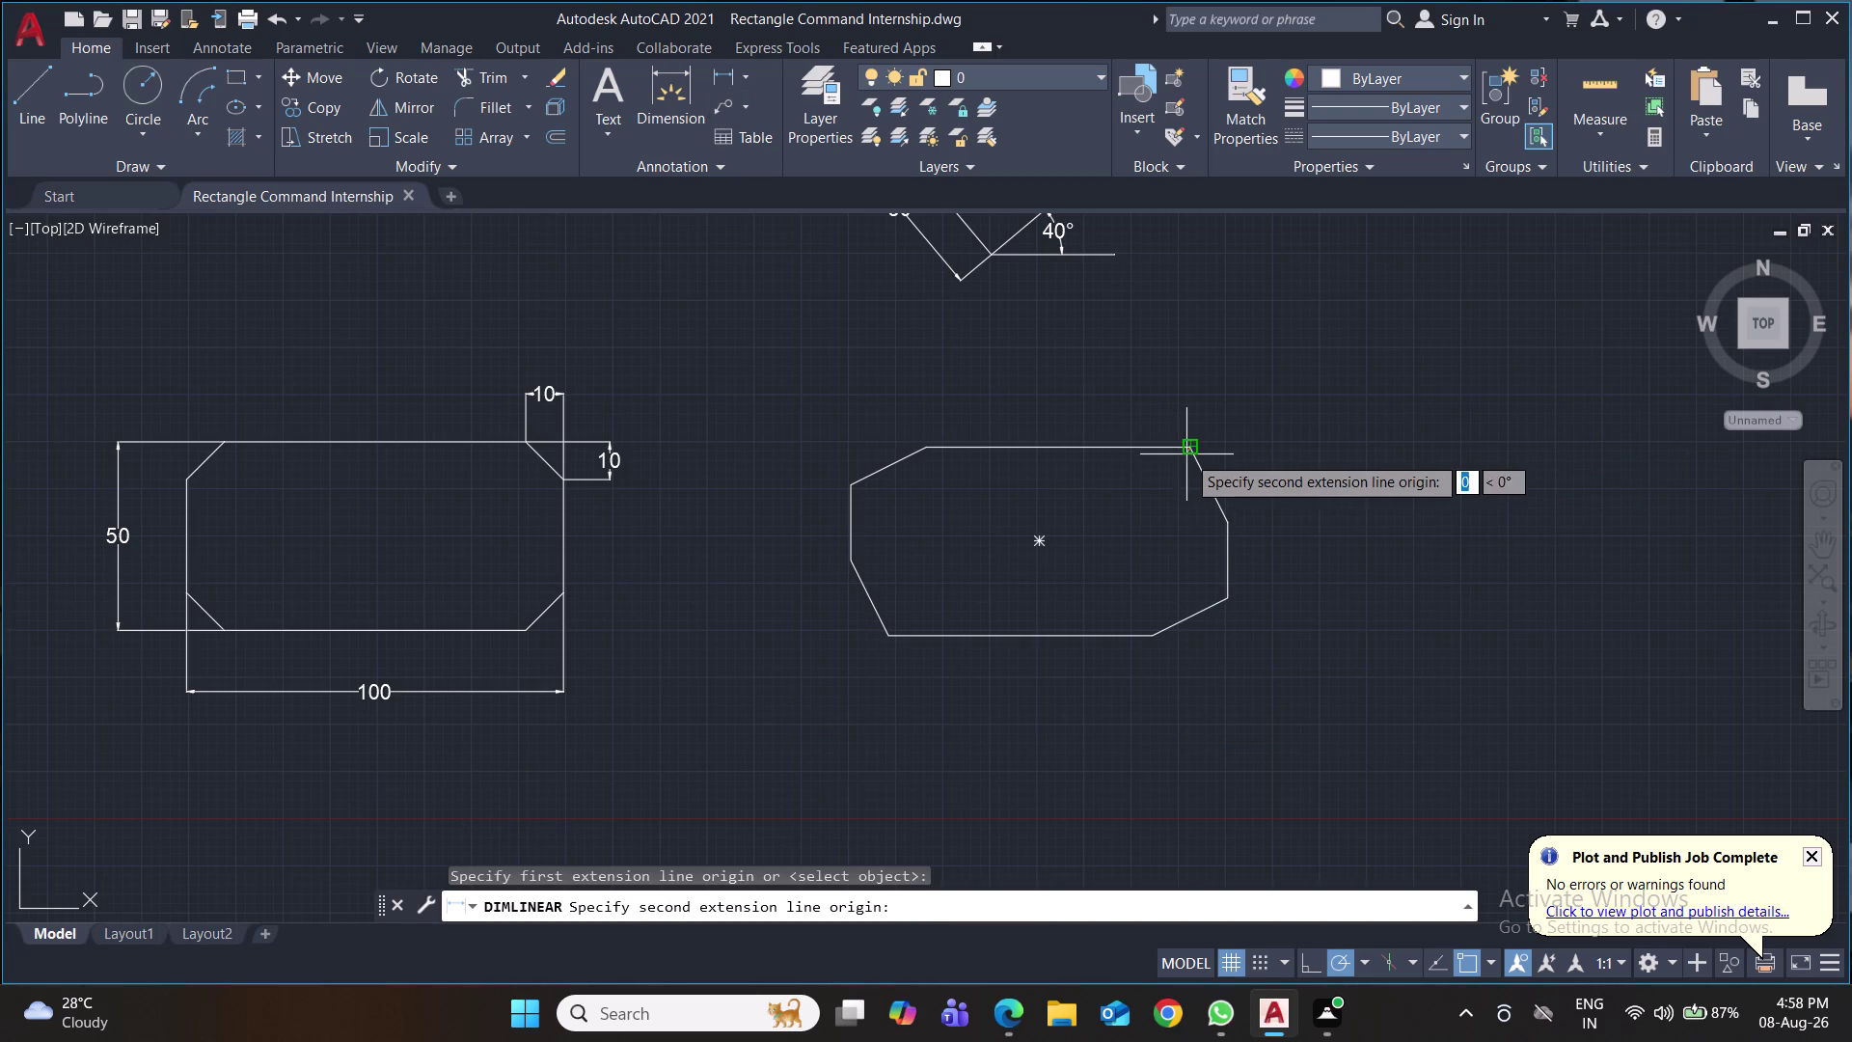
Dimension the right chamfer with 20 and 10 linear dimensions.
click(1227, 527)
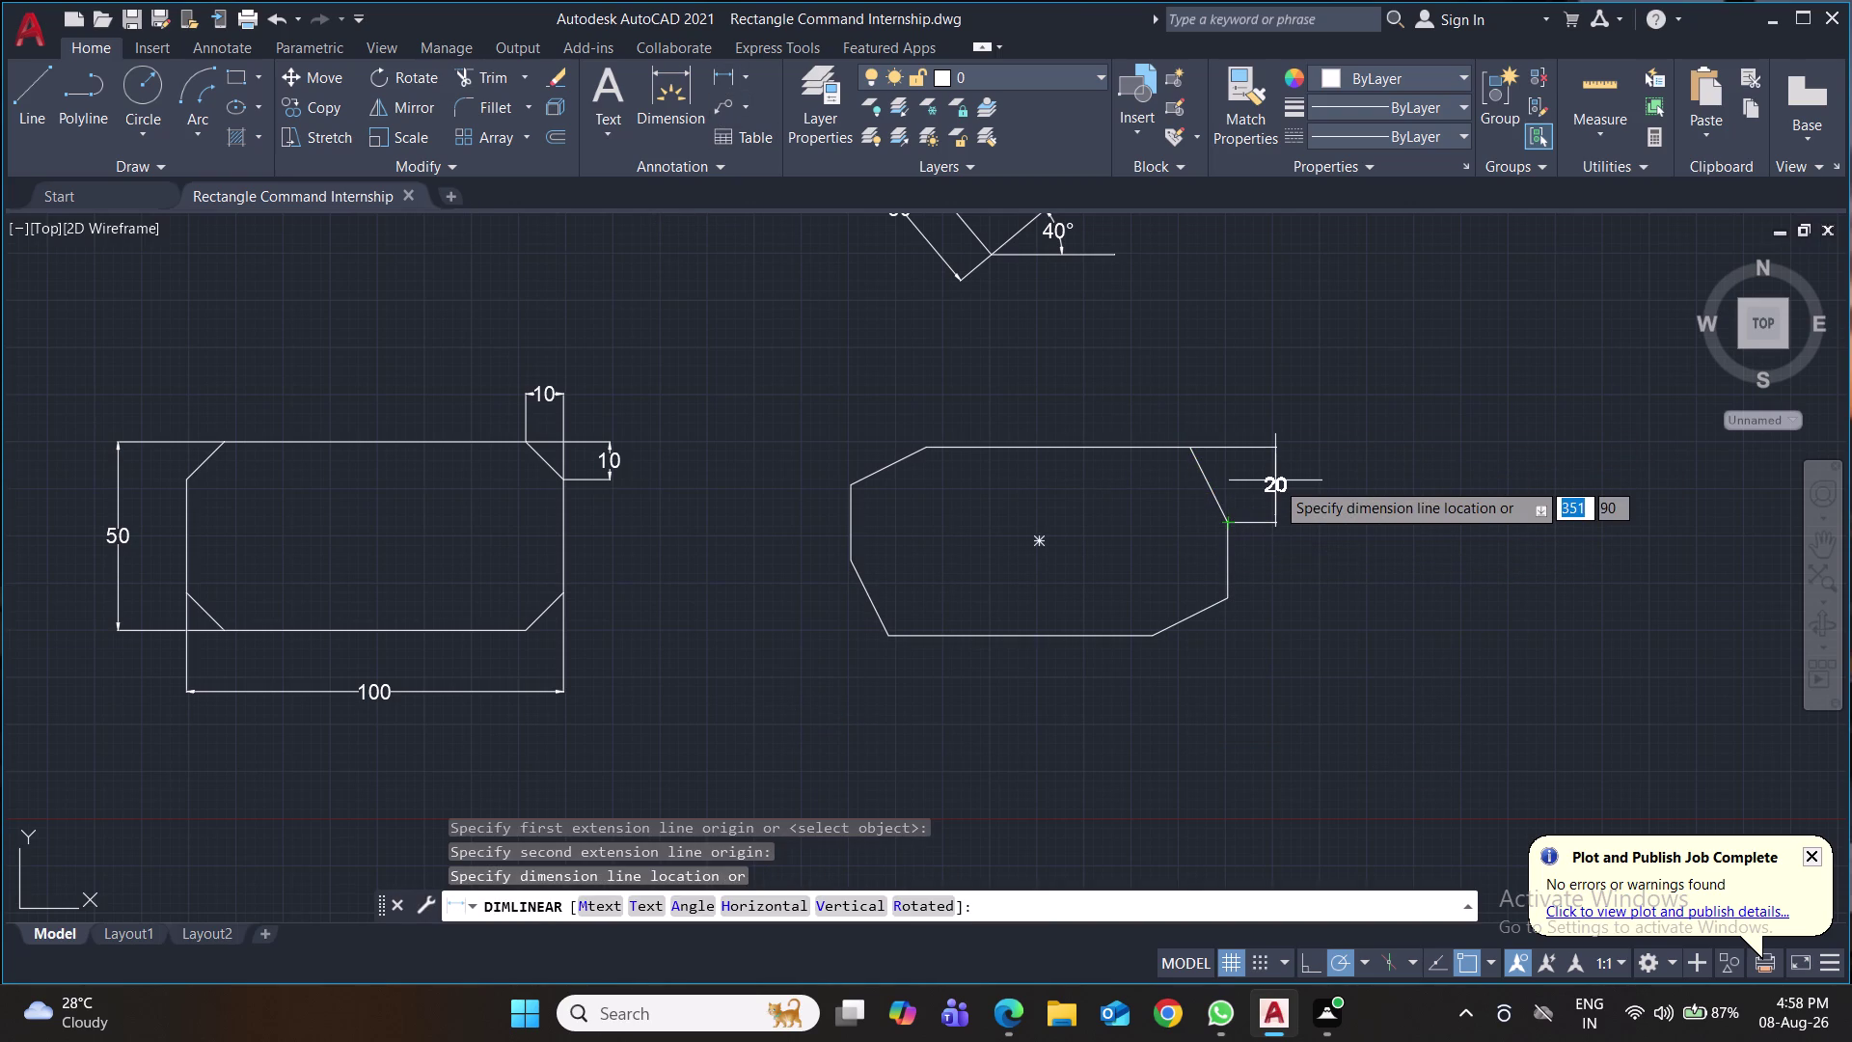
click(1277, 478)
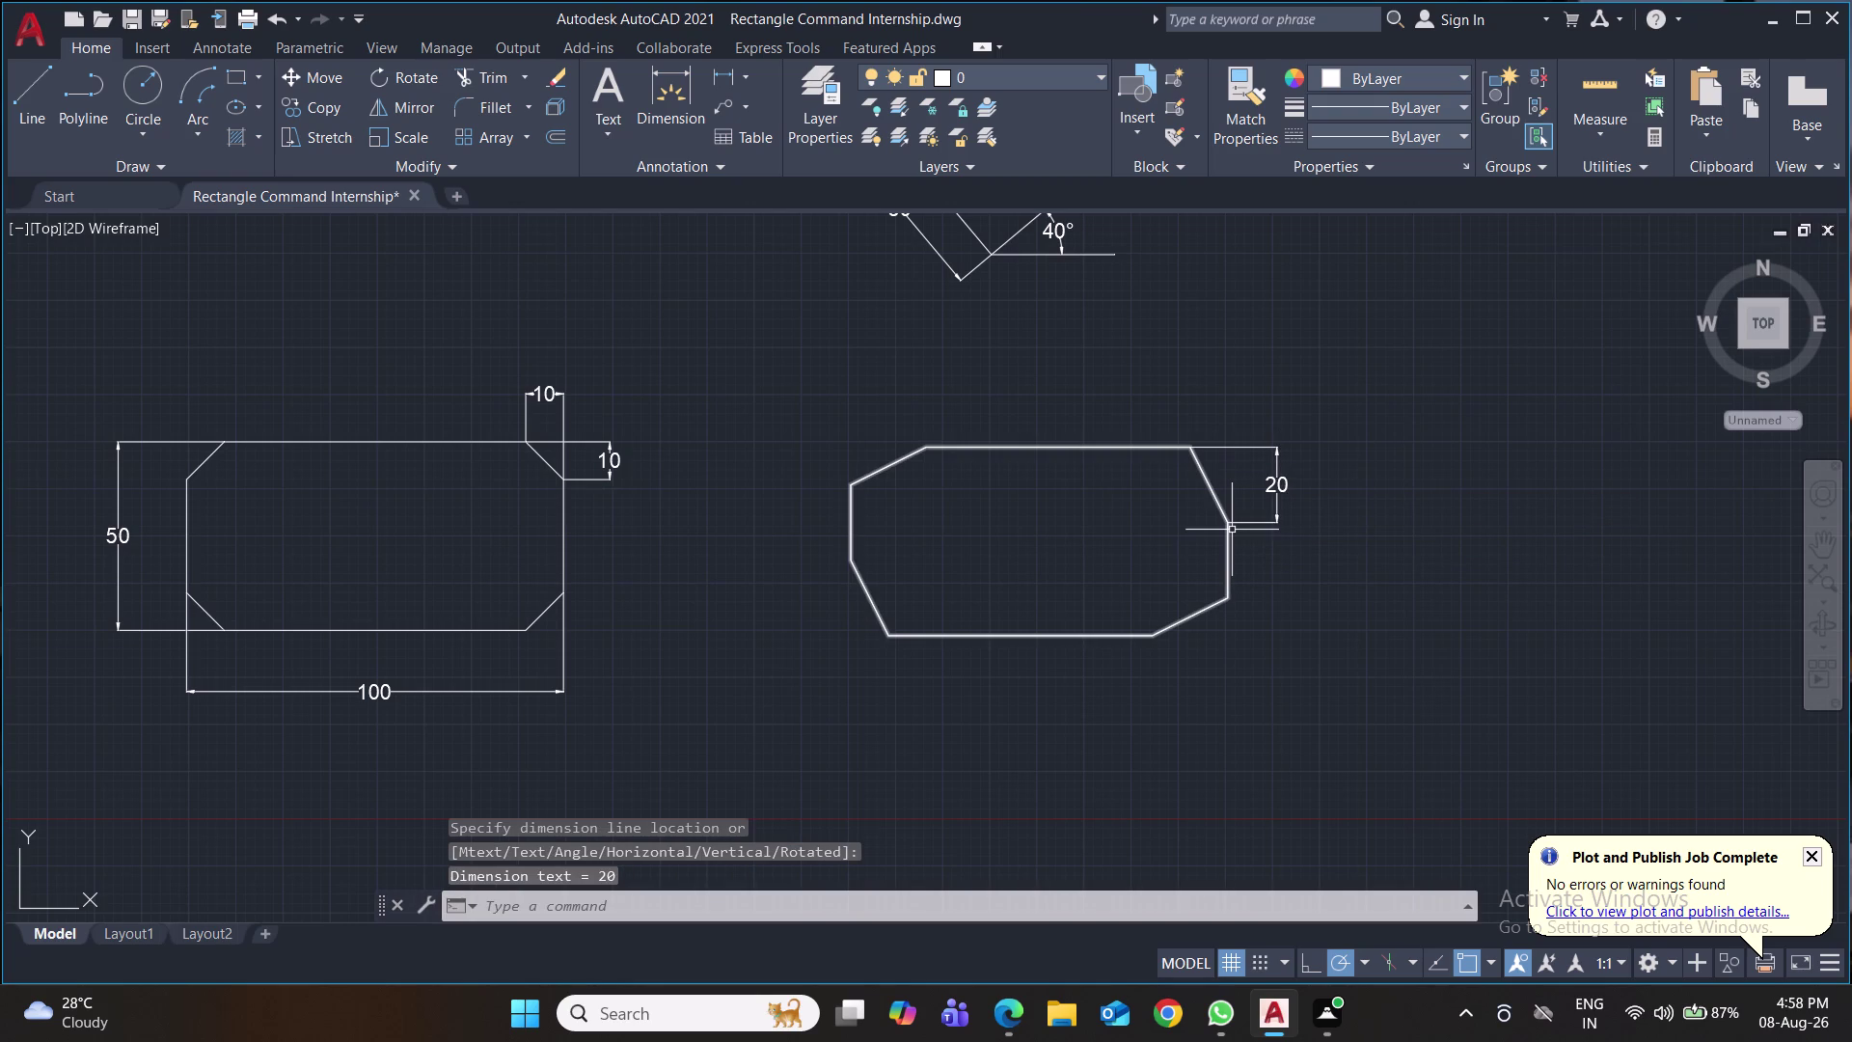
key(space)
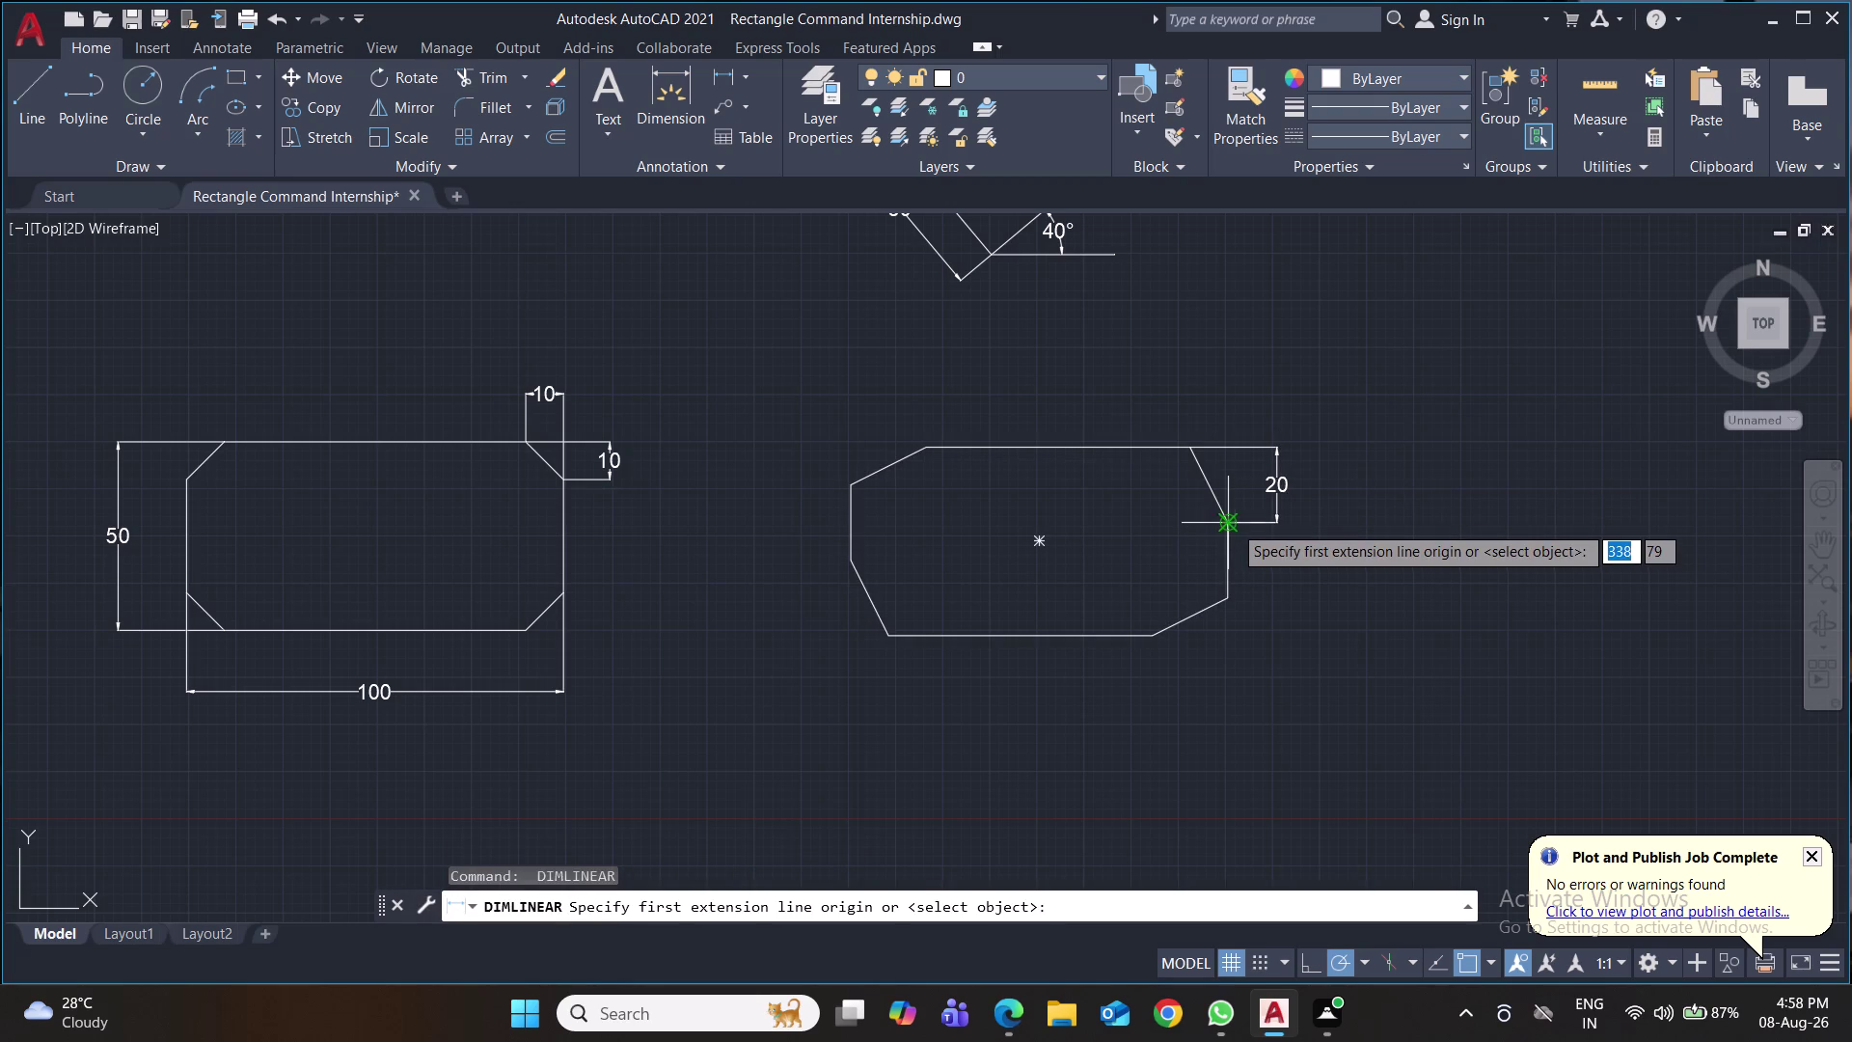
click(1233, 524)
click(1195, 450)
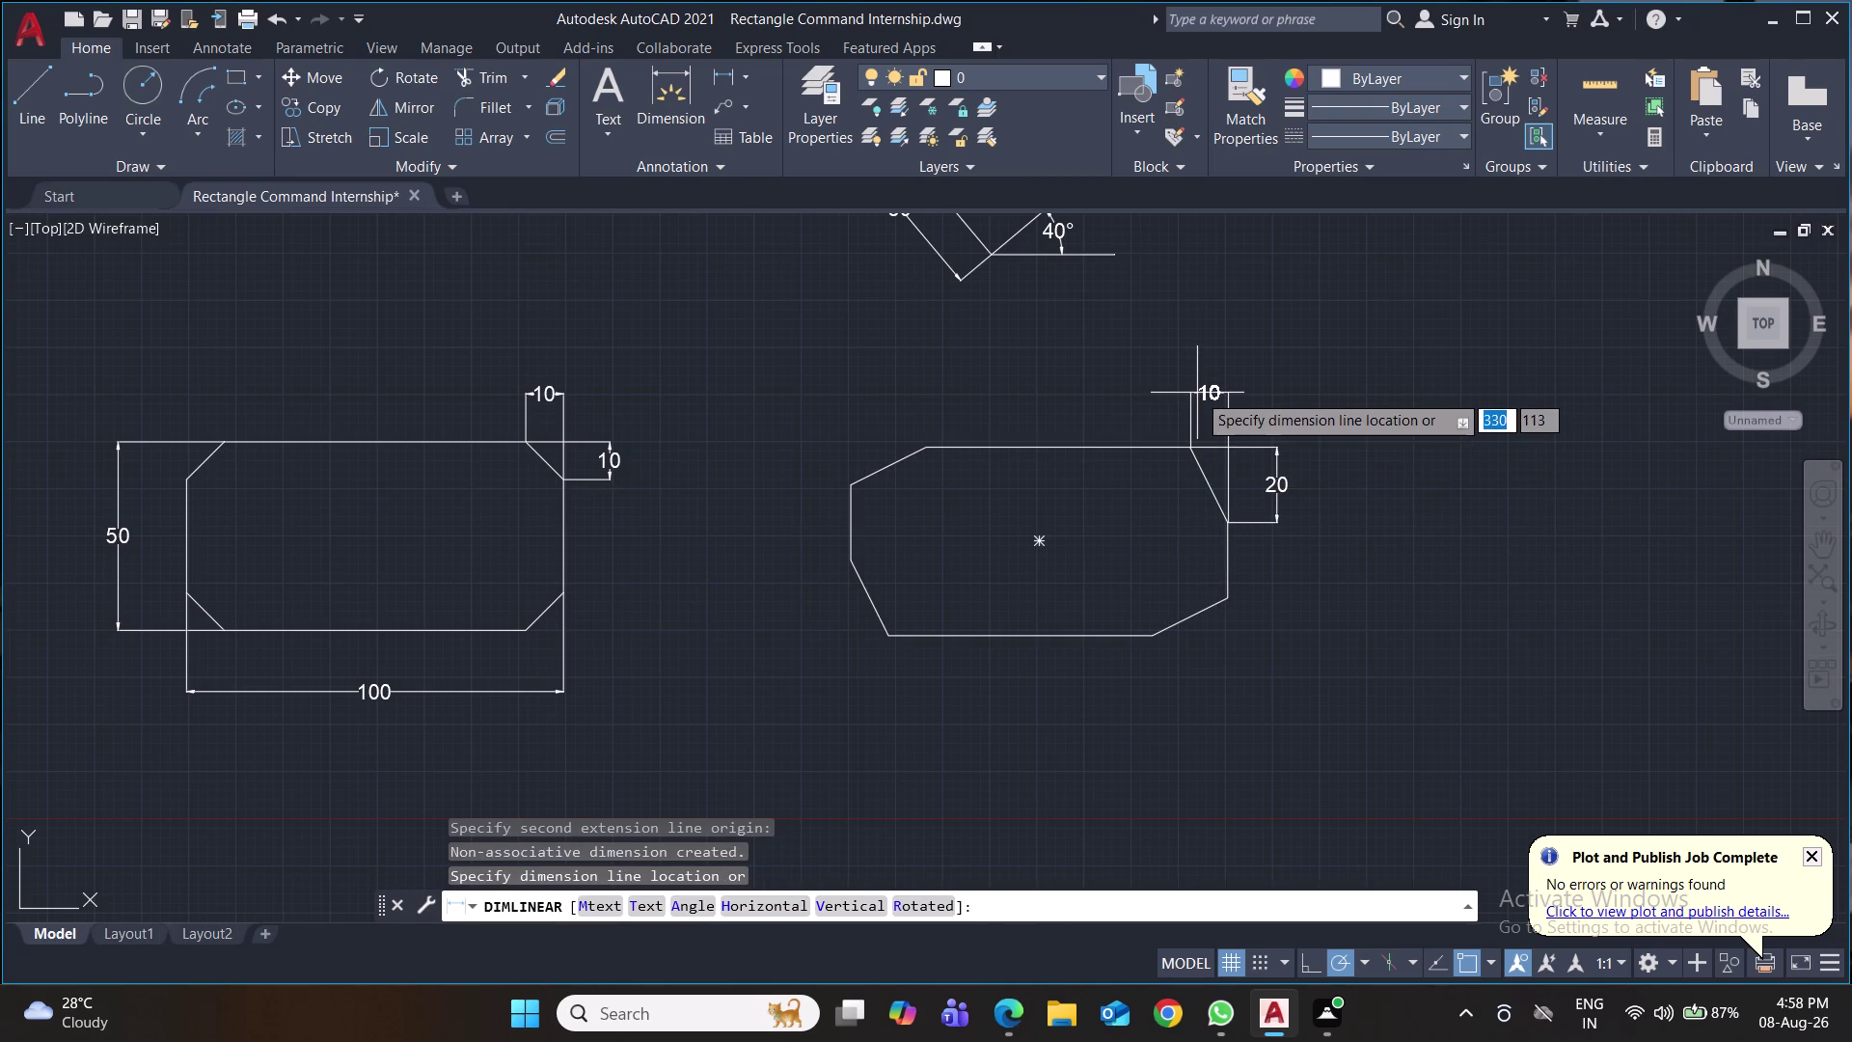
click(1197, 393)
Dimension the 50 height and 100 length, then save the drawing.
key(space)
click(932, 446)
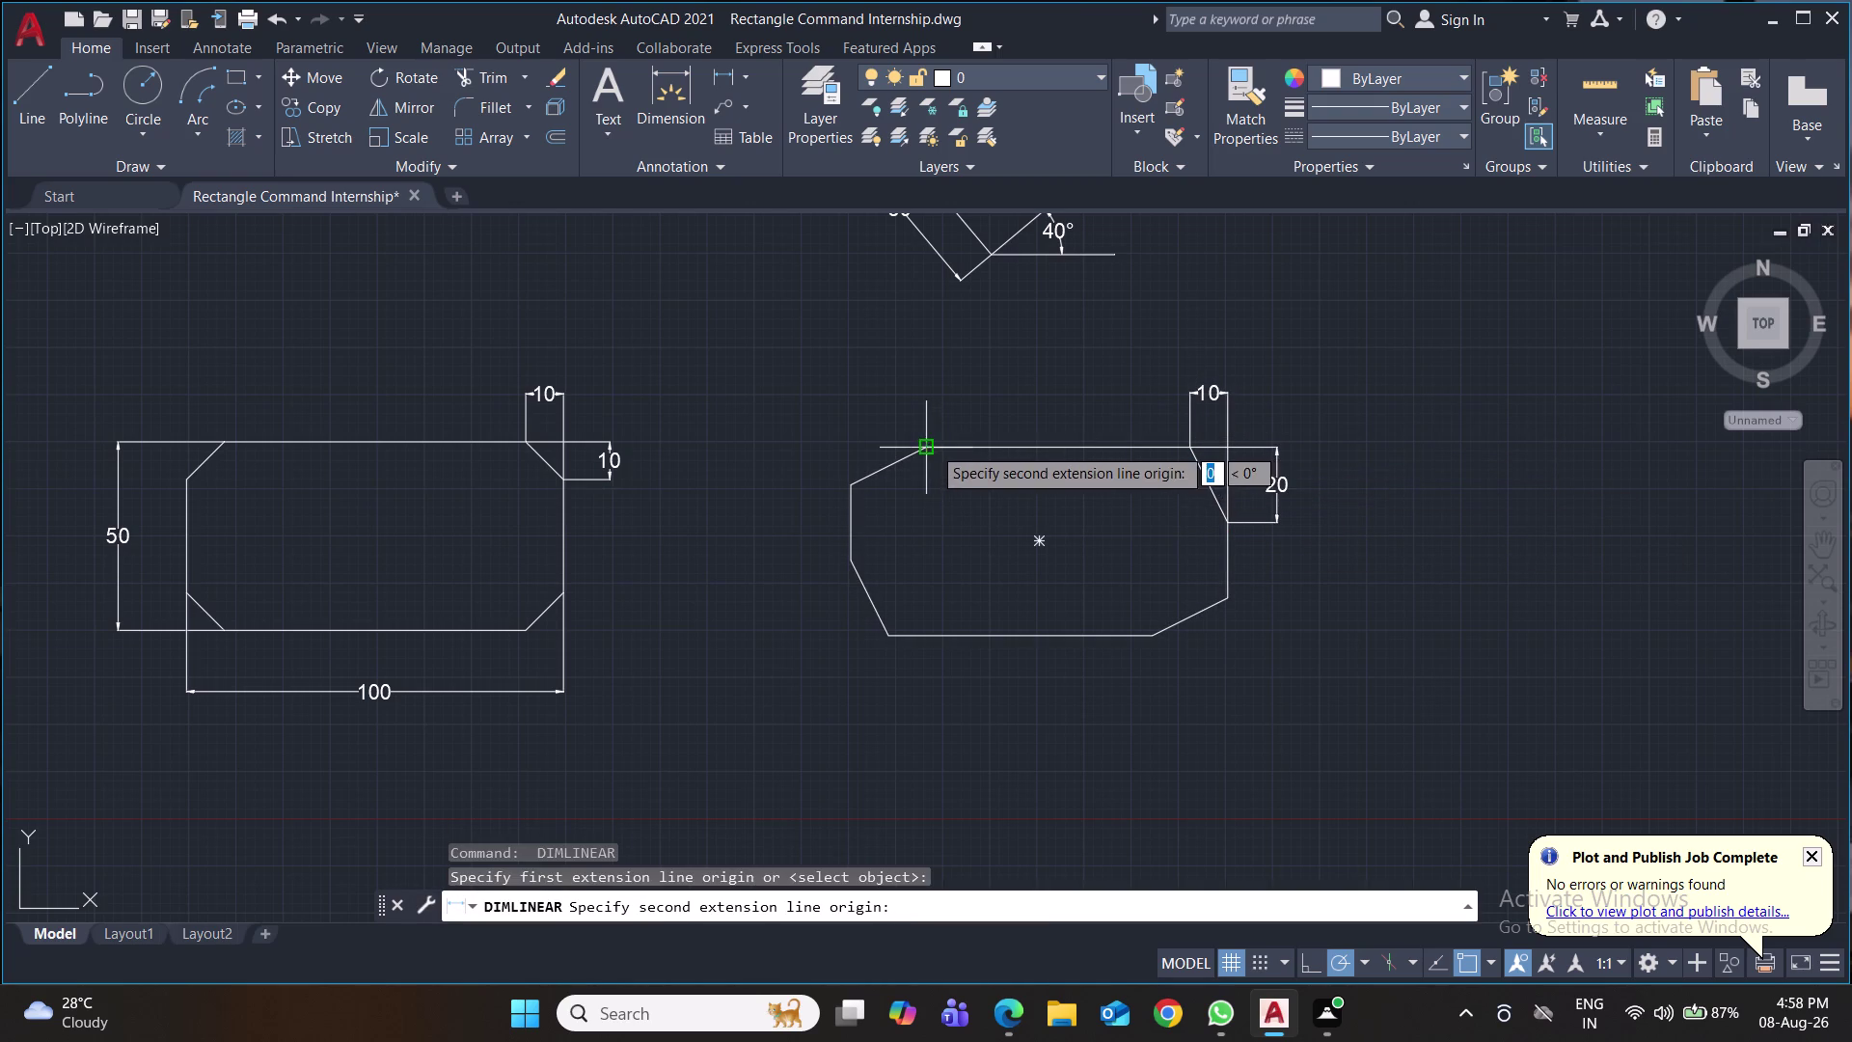
click(928, 634)
click(802, 635)
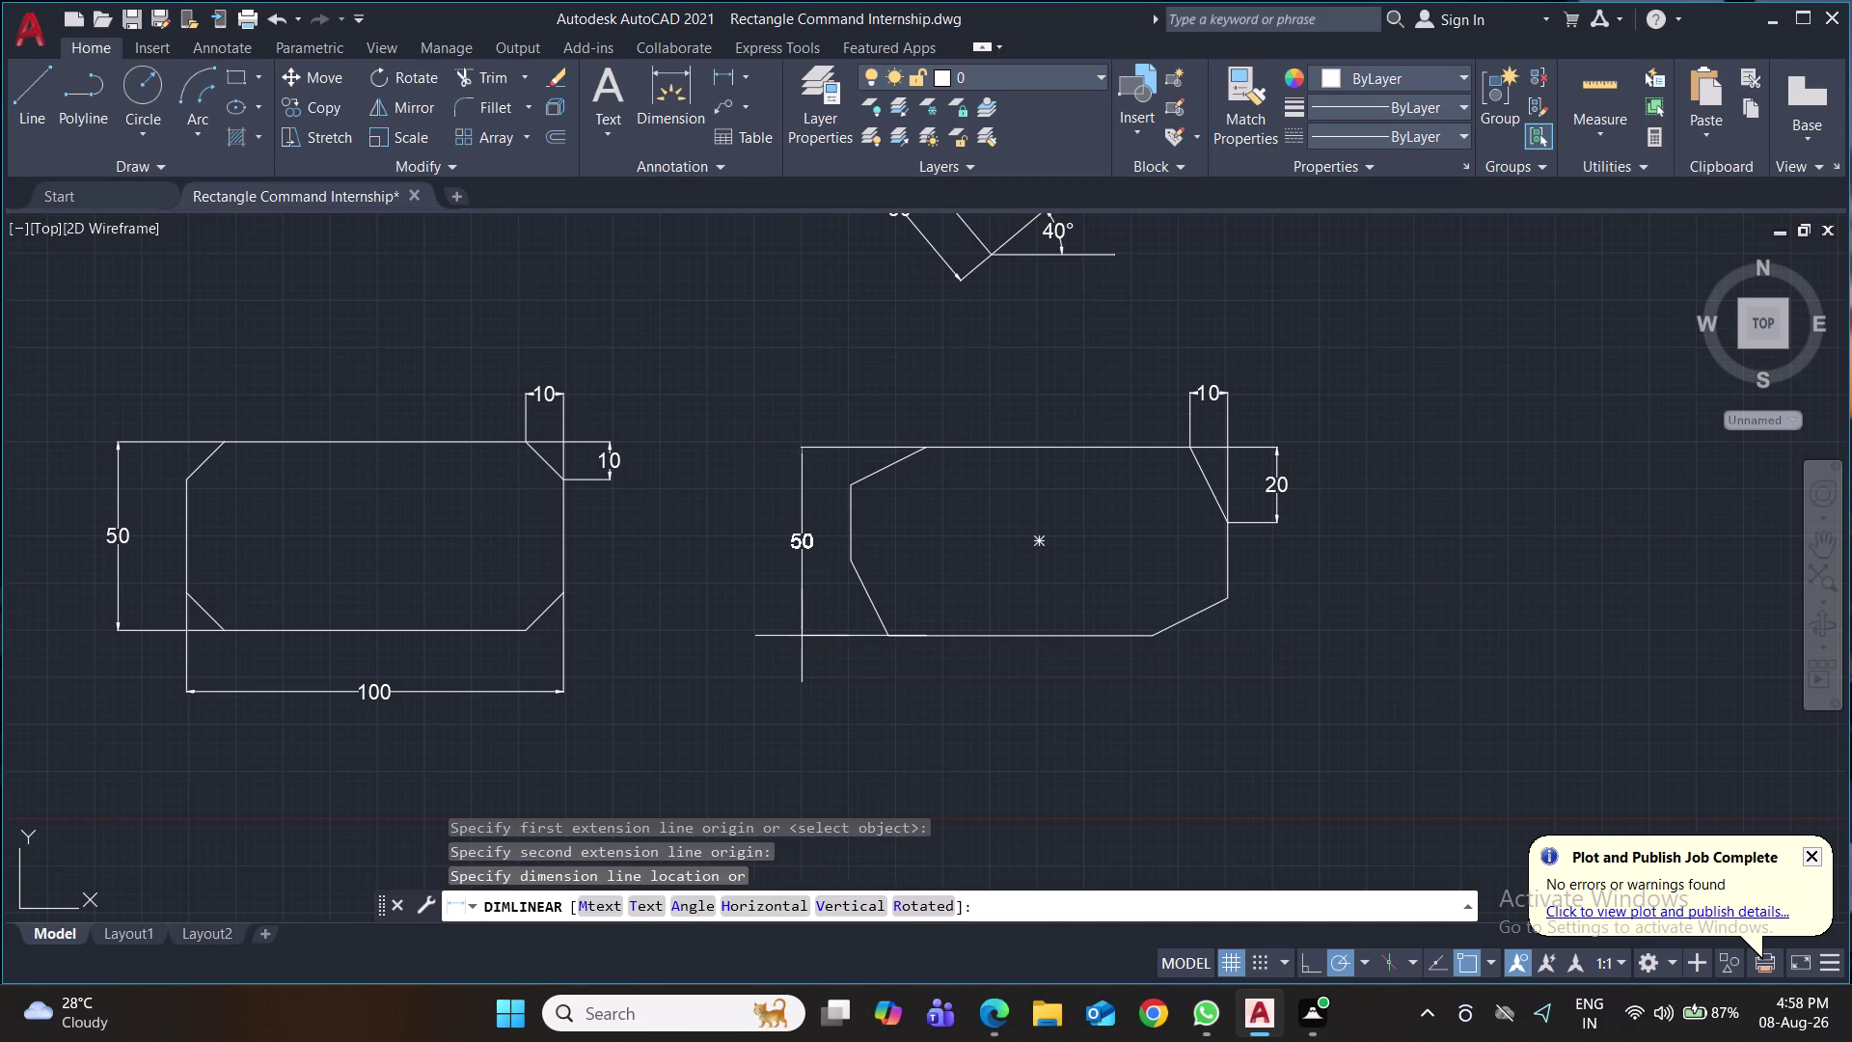
key(space)
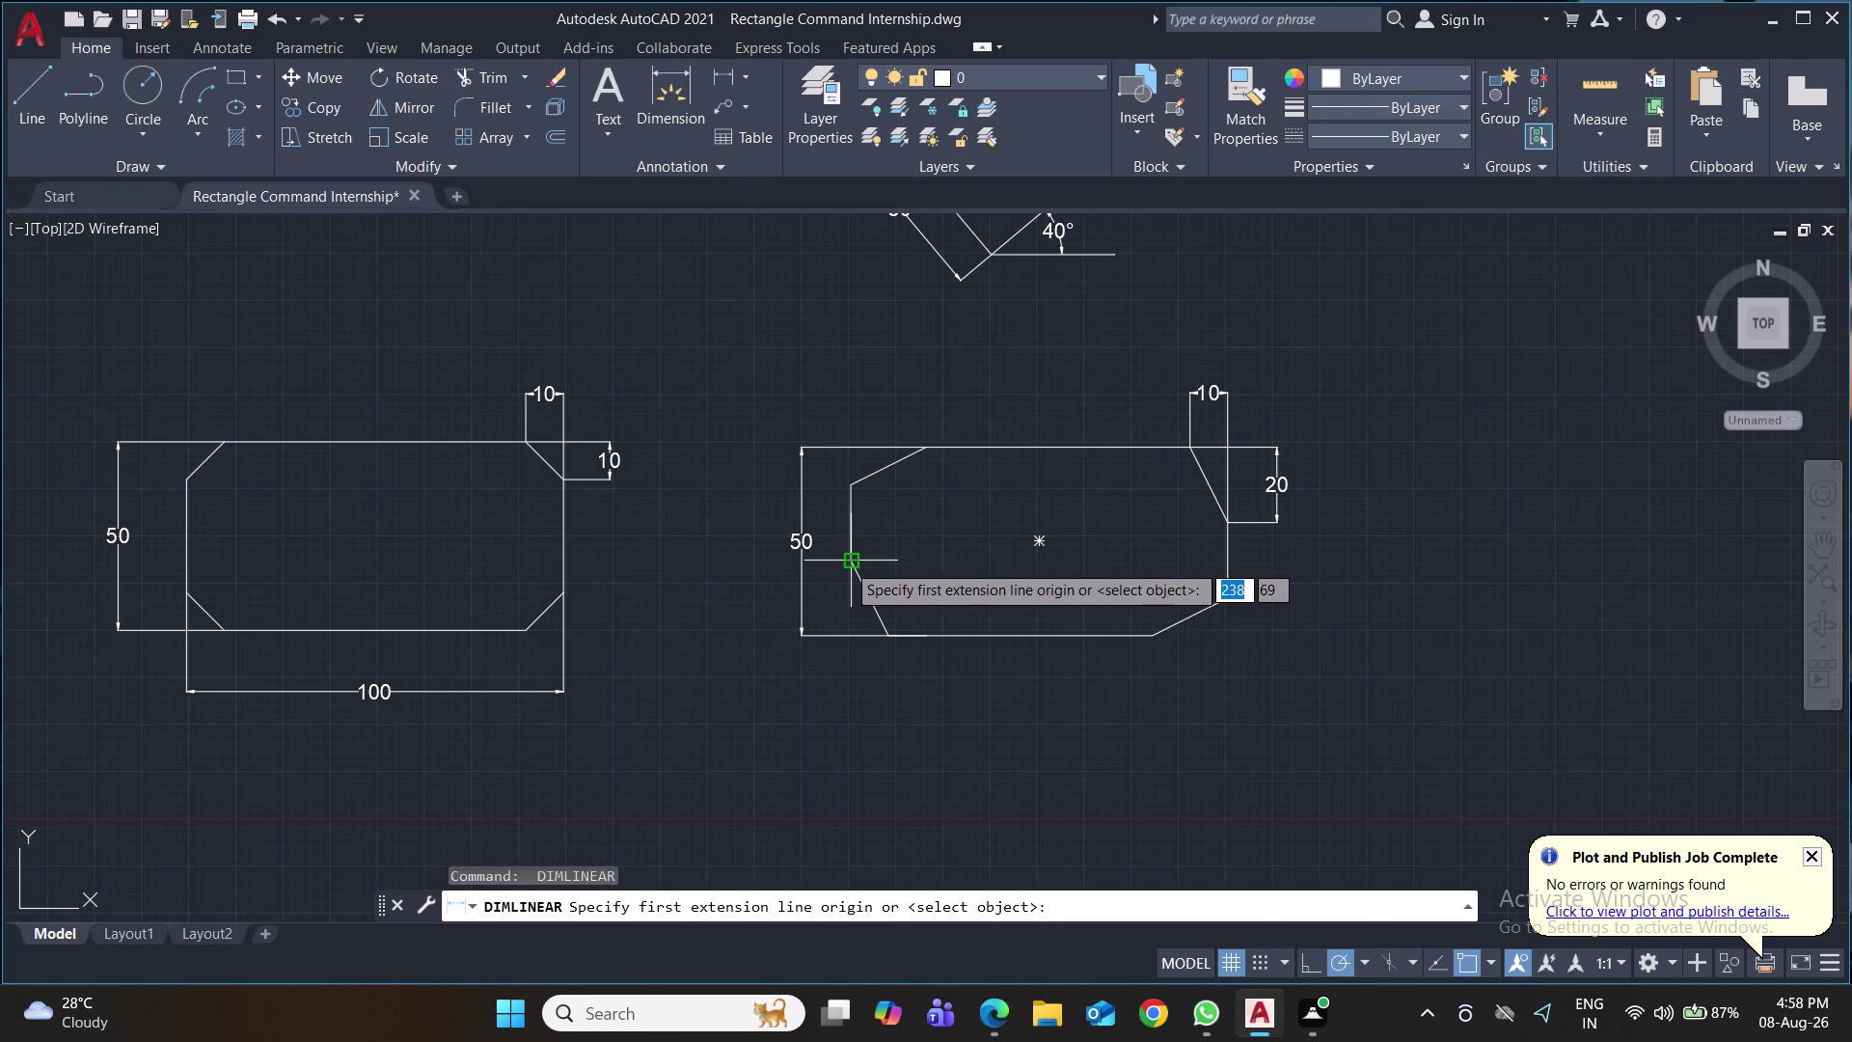
click(846, 563)
click(1225, 555)
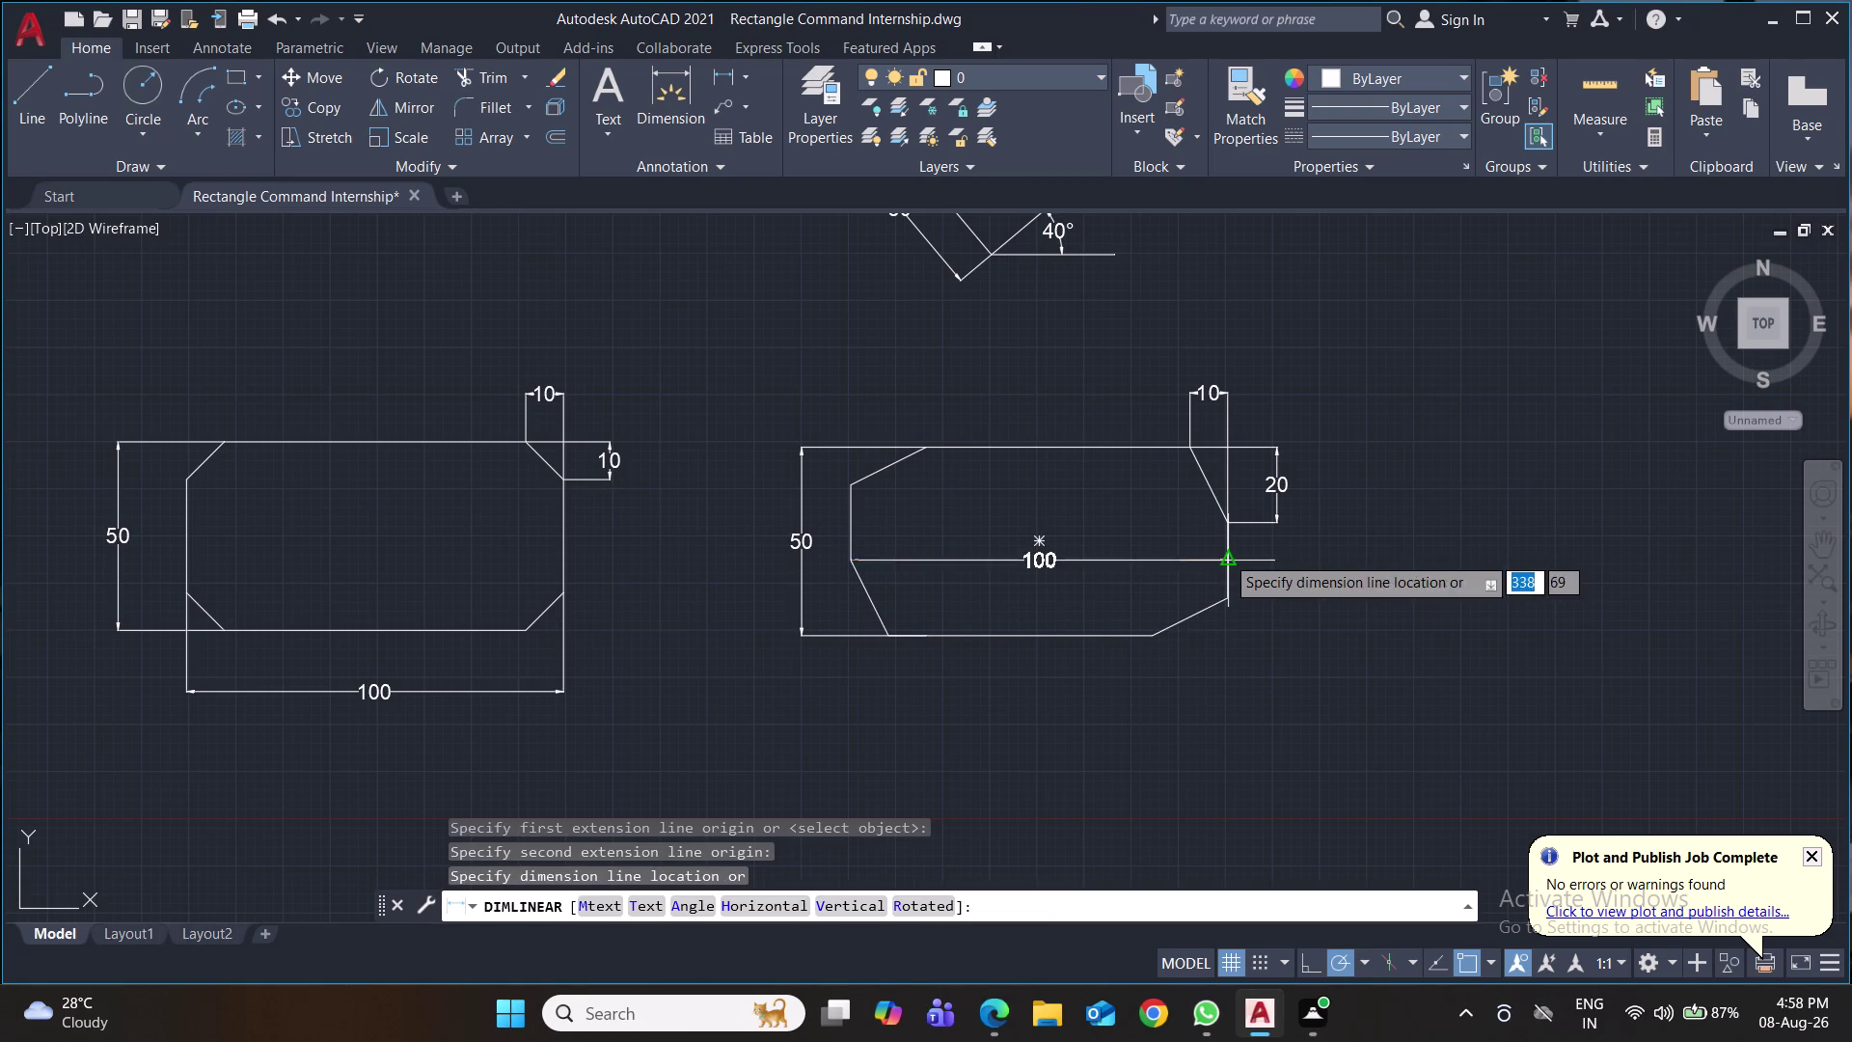
click(1223, 694)
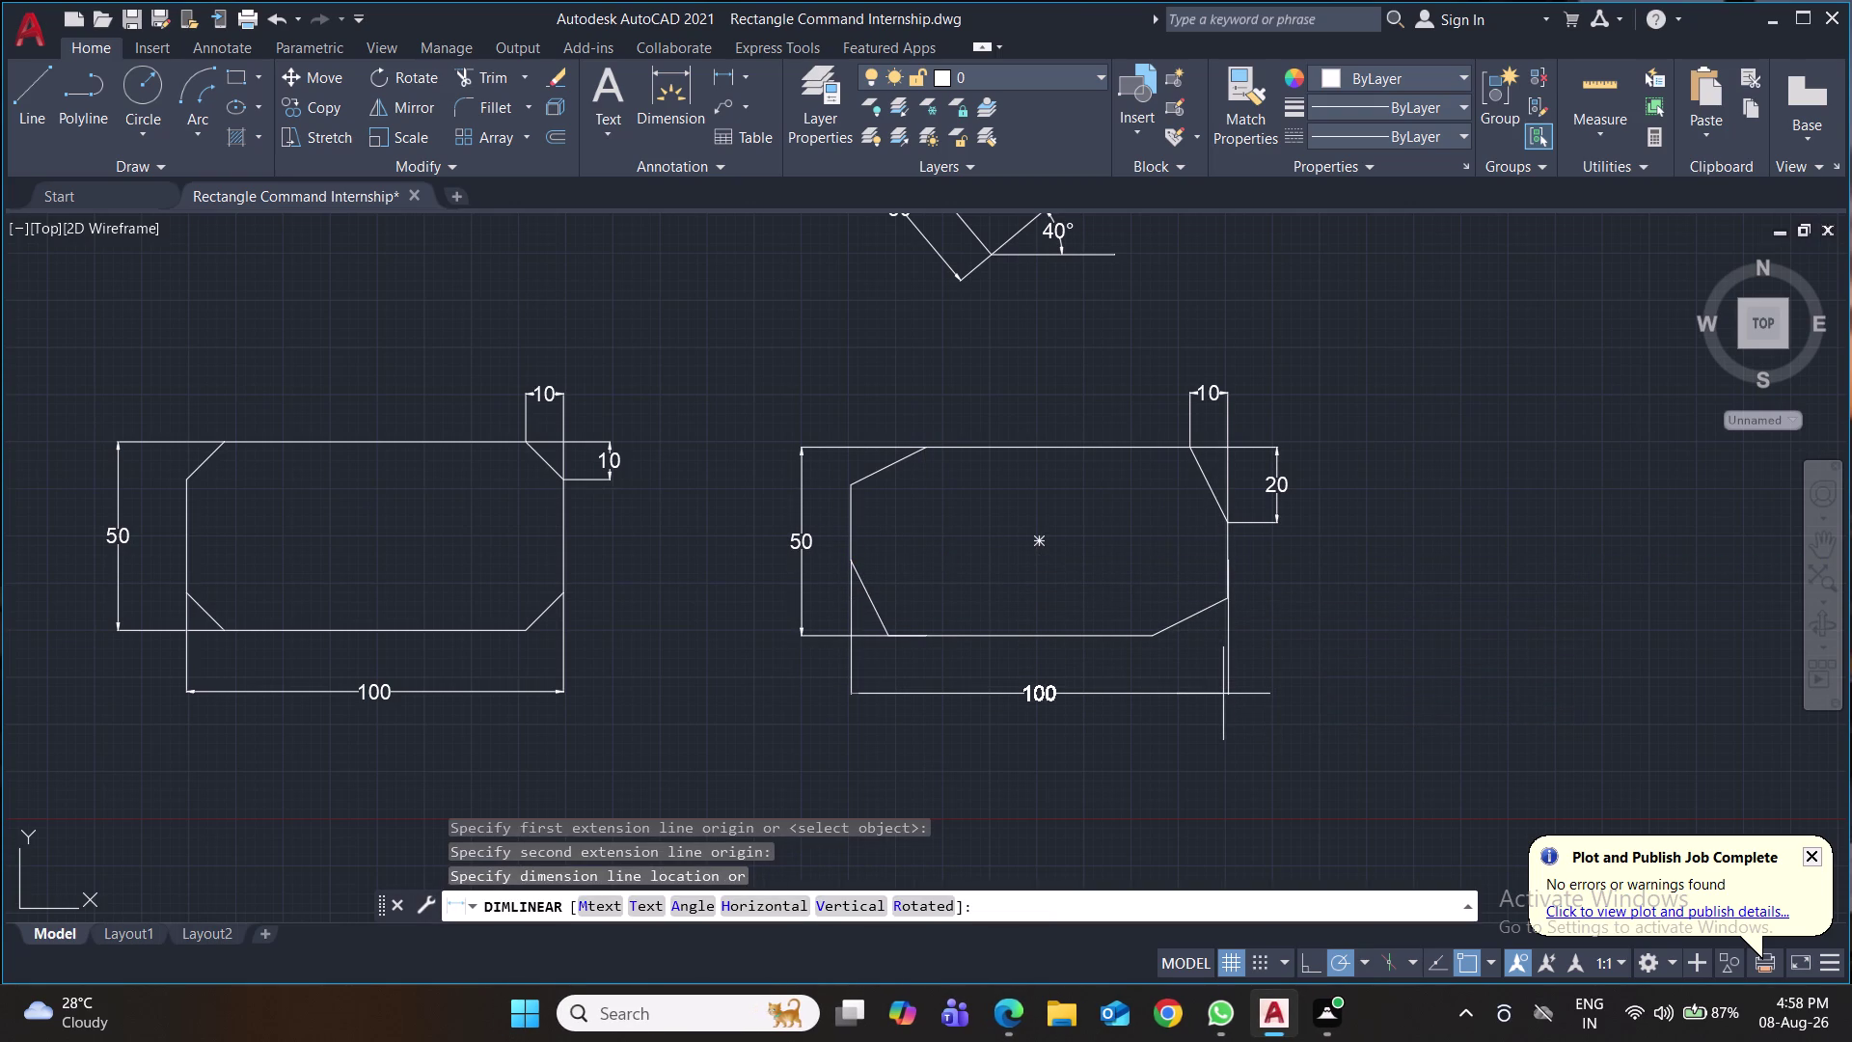
key(ctrl+s)
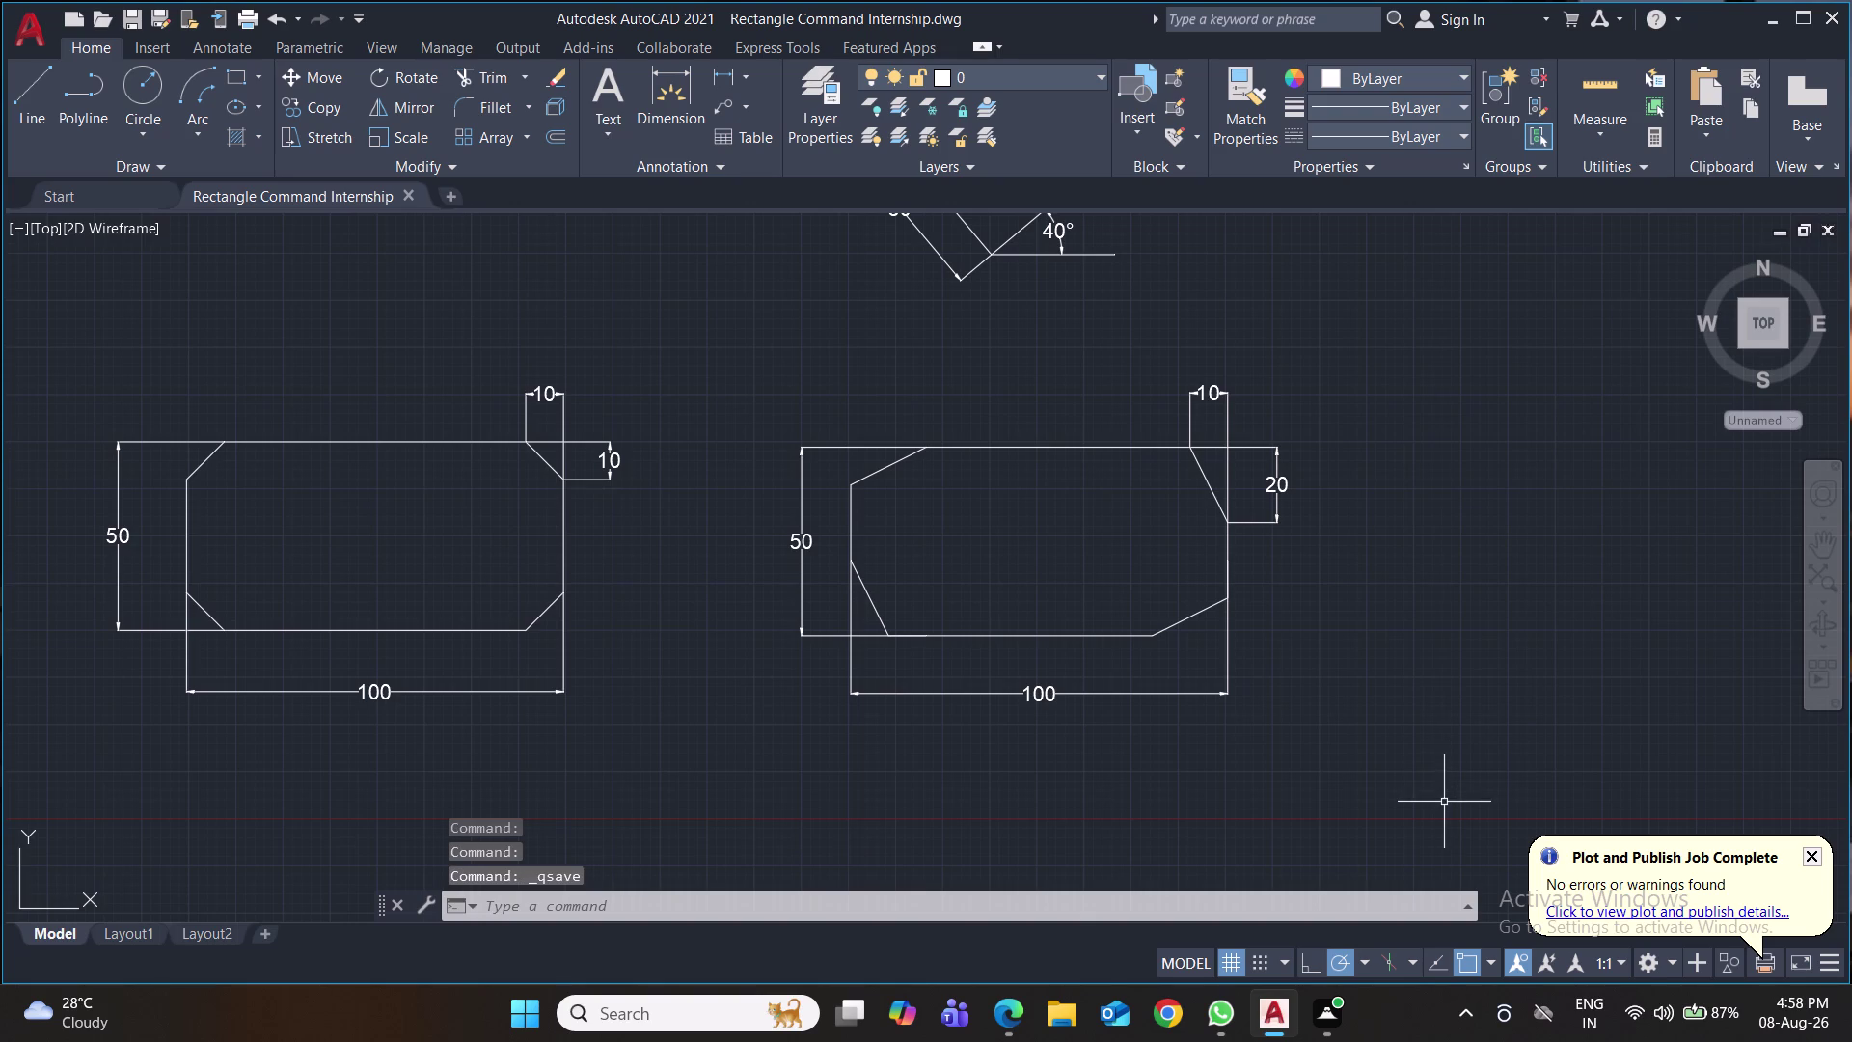
key(ctrl+s)
key(ctrl+s)
Drag the UCS origin to empty space below the two dimensioned chamfered rectangles.
scroll(down, 3)
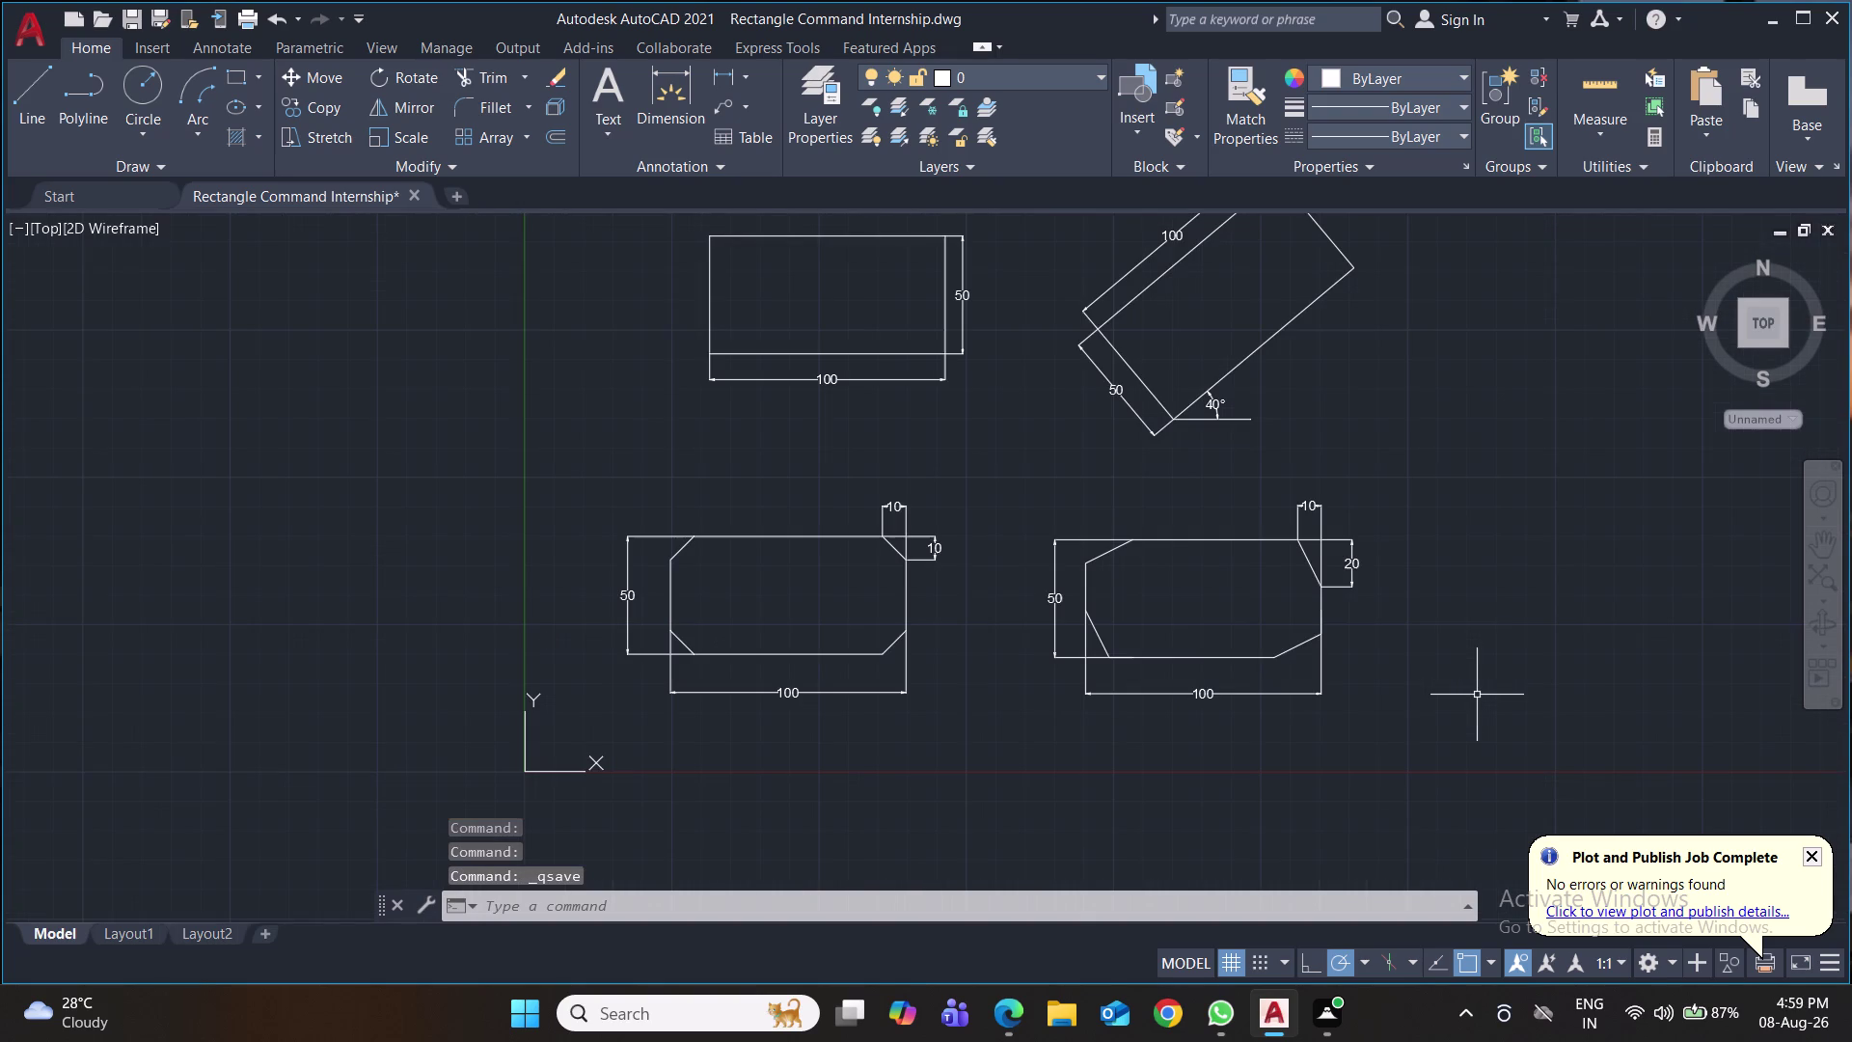
middle_drag(1477, 695, 1458, 545)
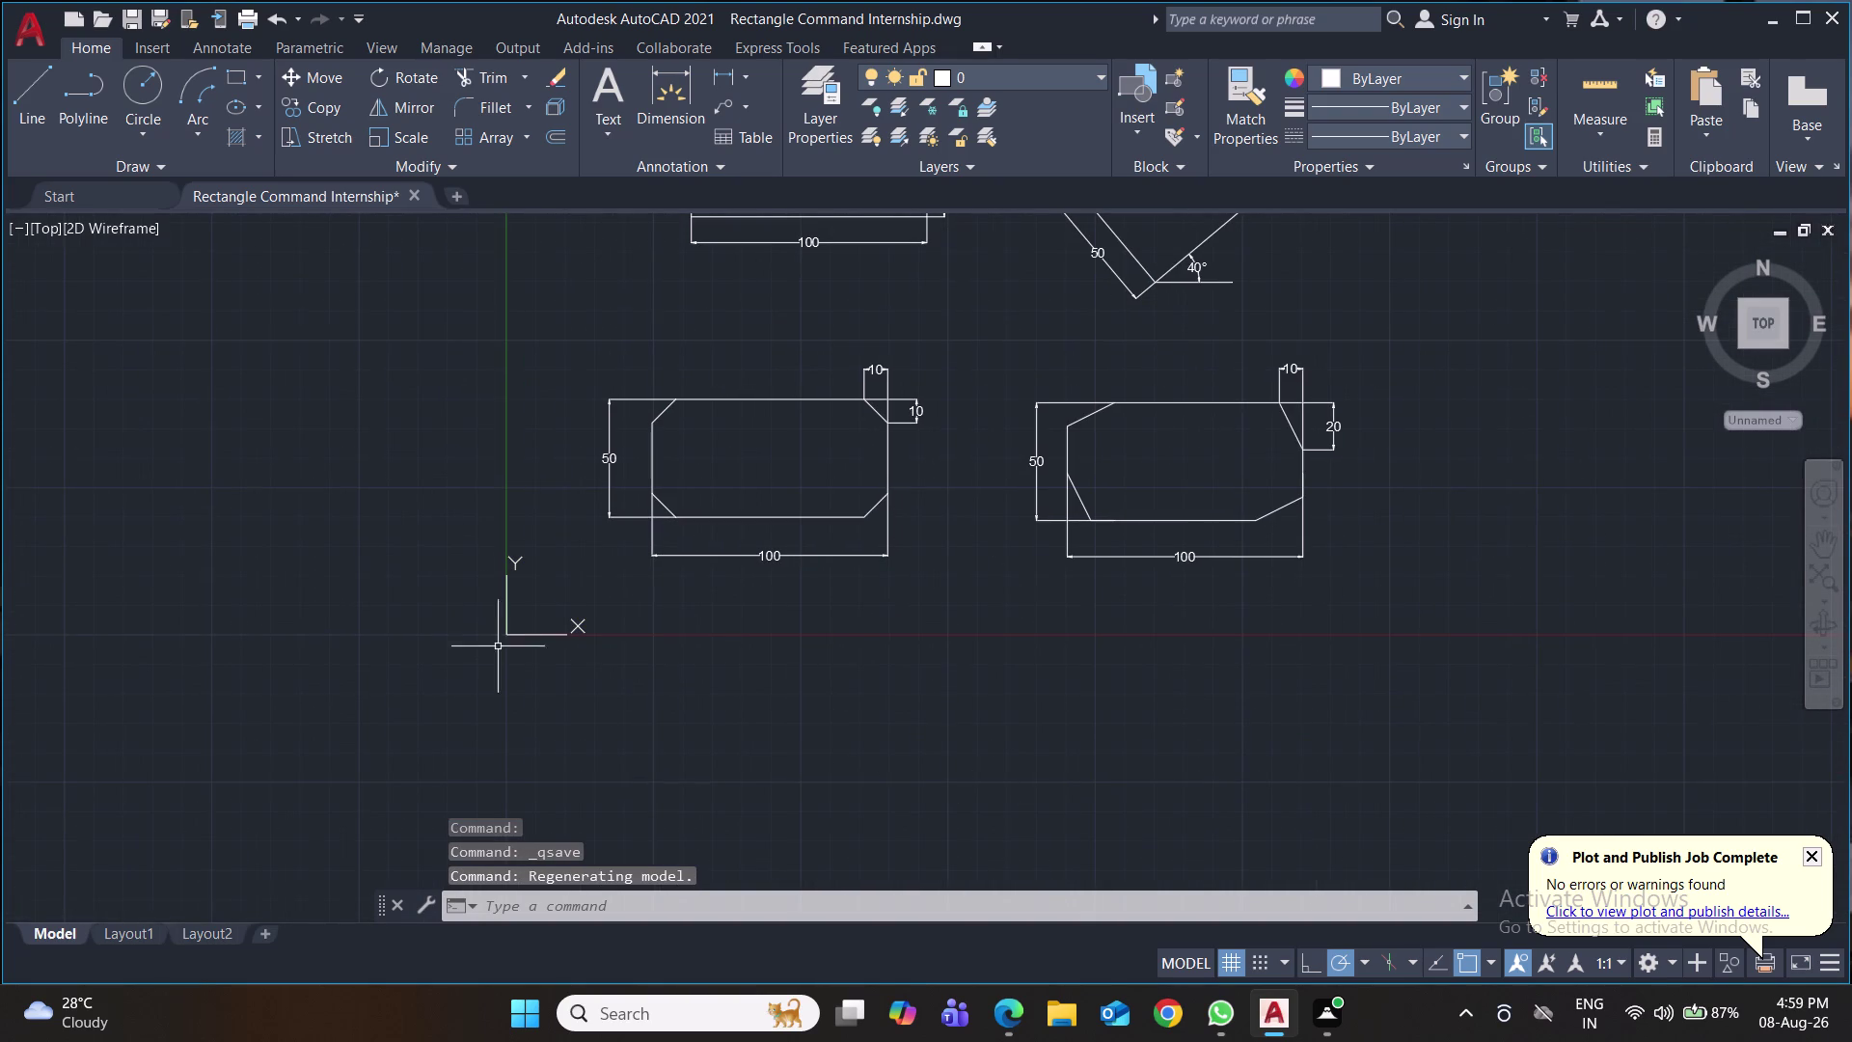
click(505, 634)
click(508, 630)
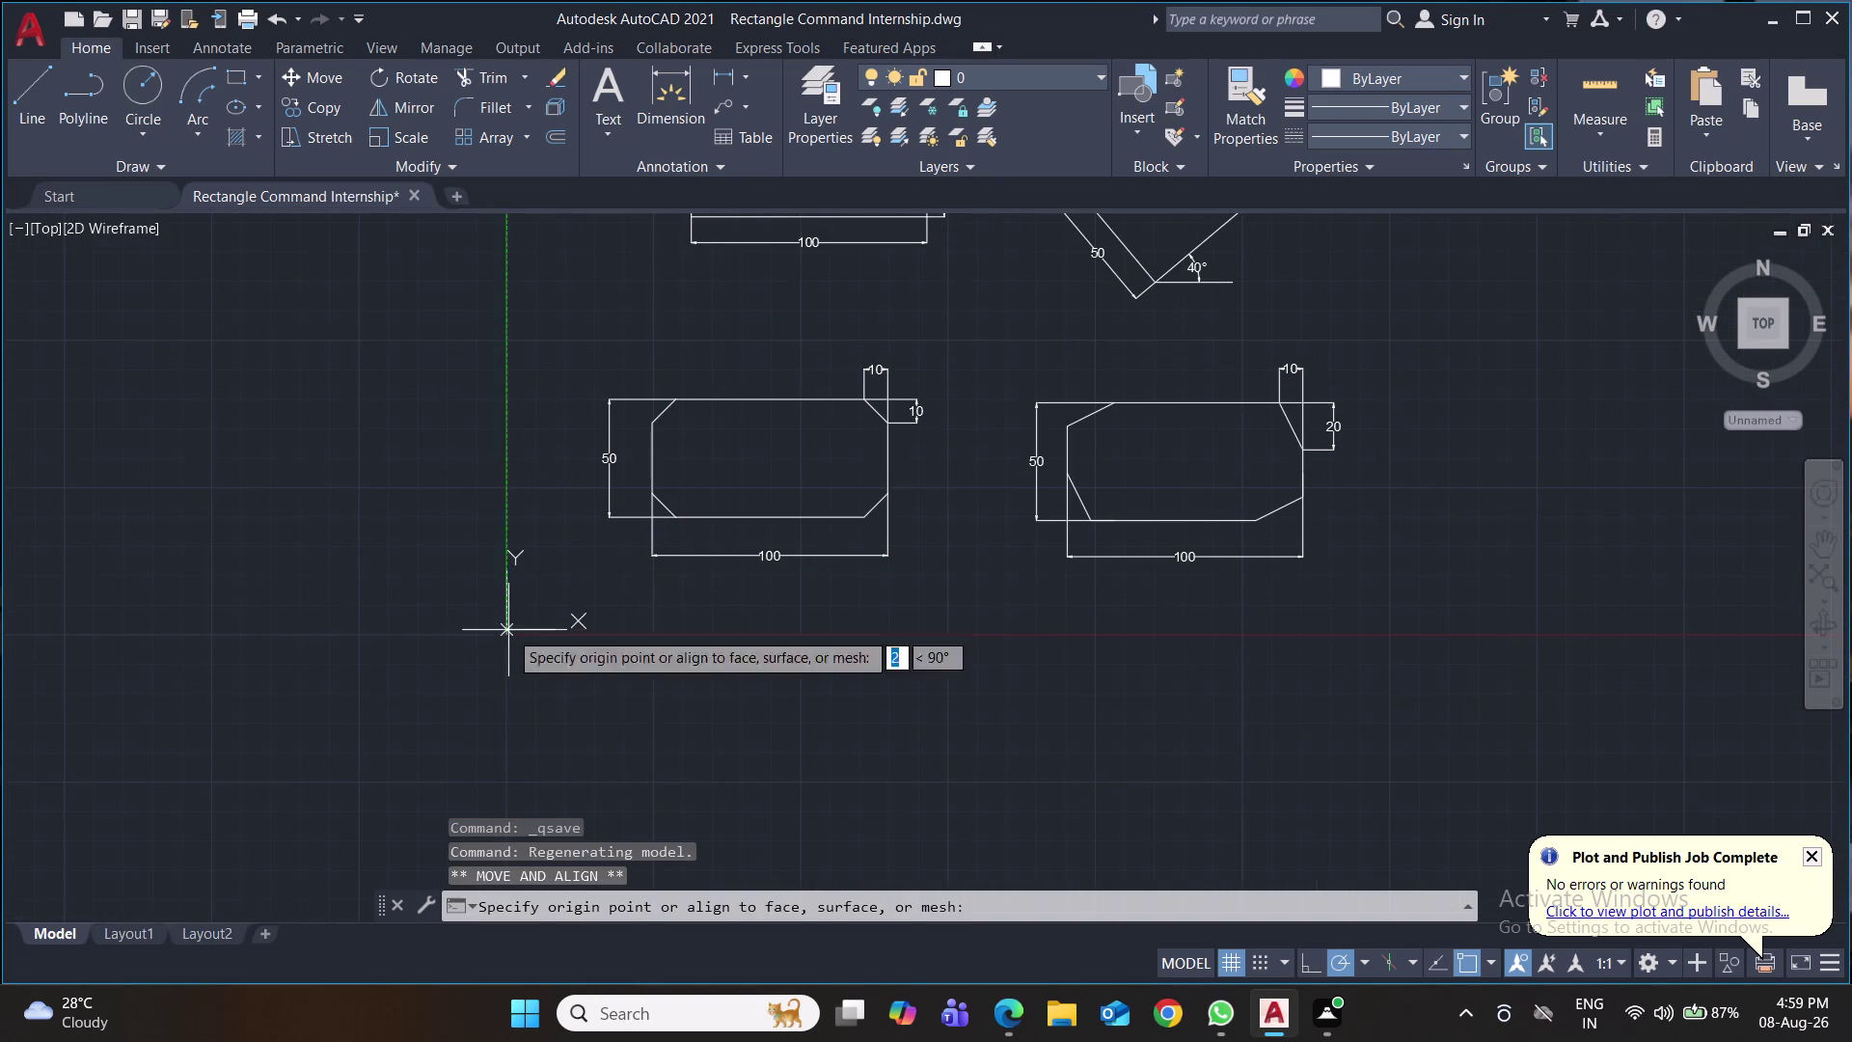
middle_drag(554, 689, 537, 566)
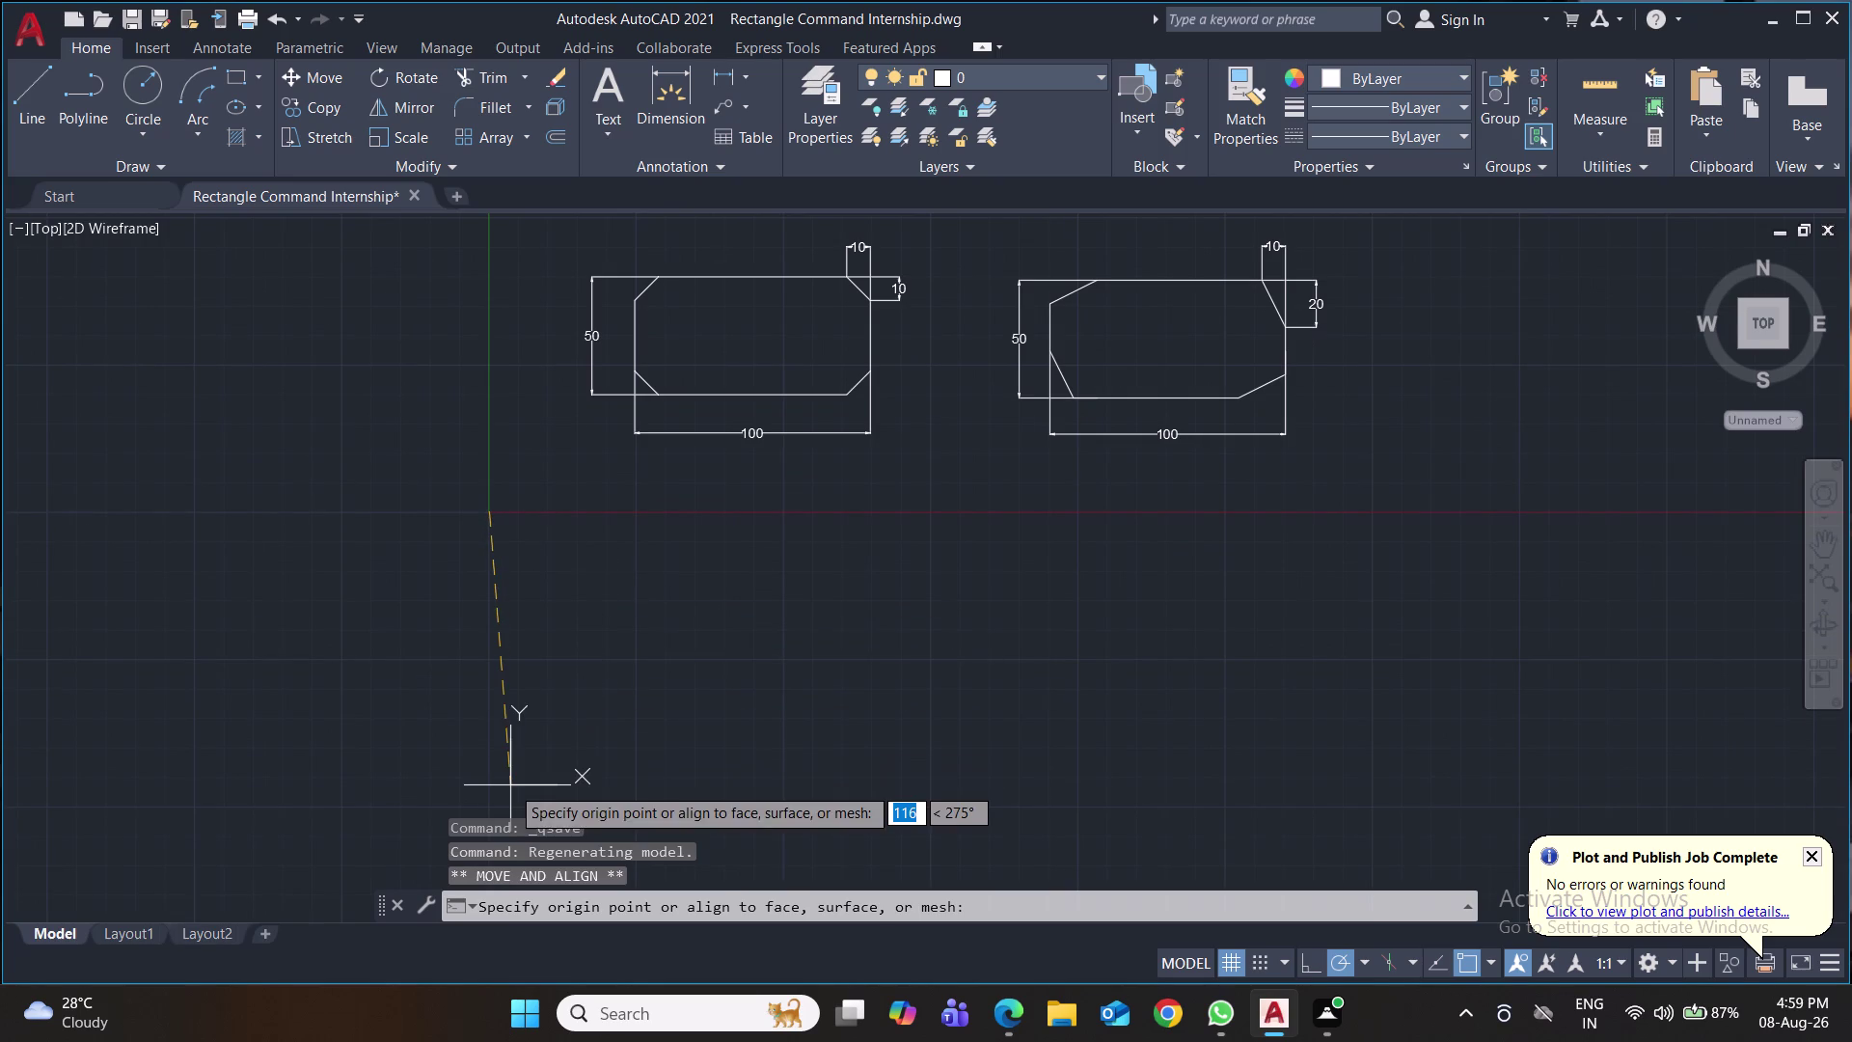
click(488, 842)
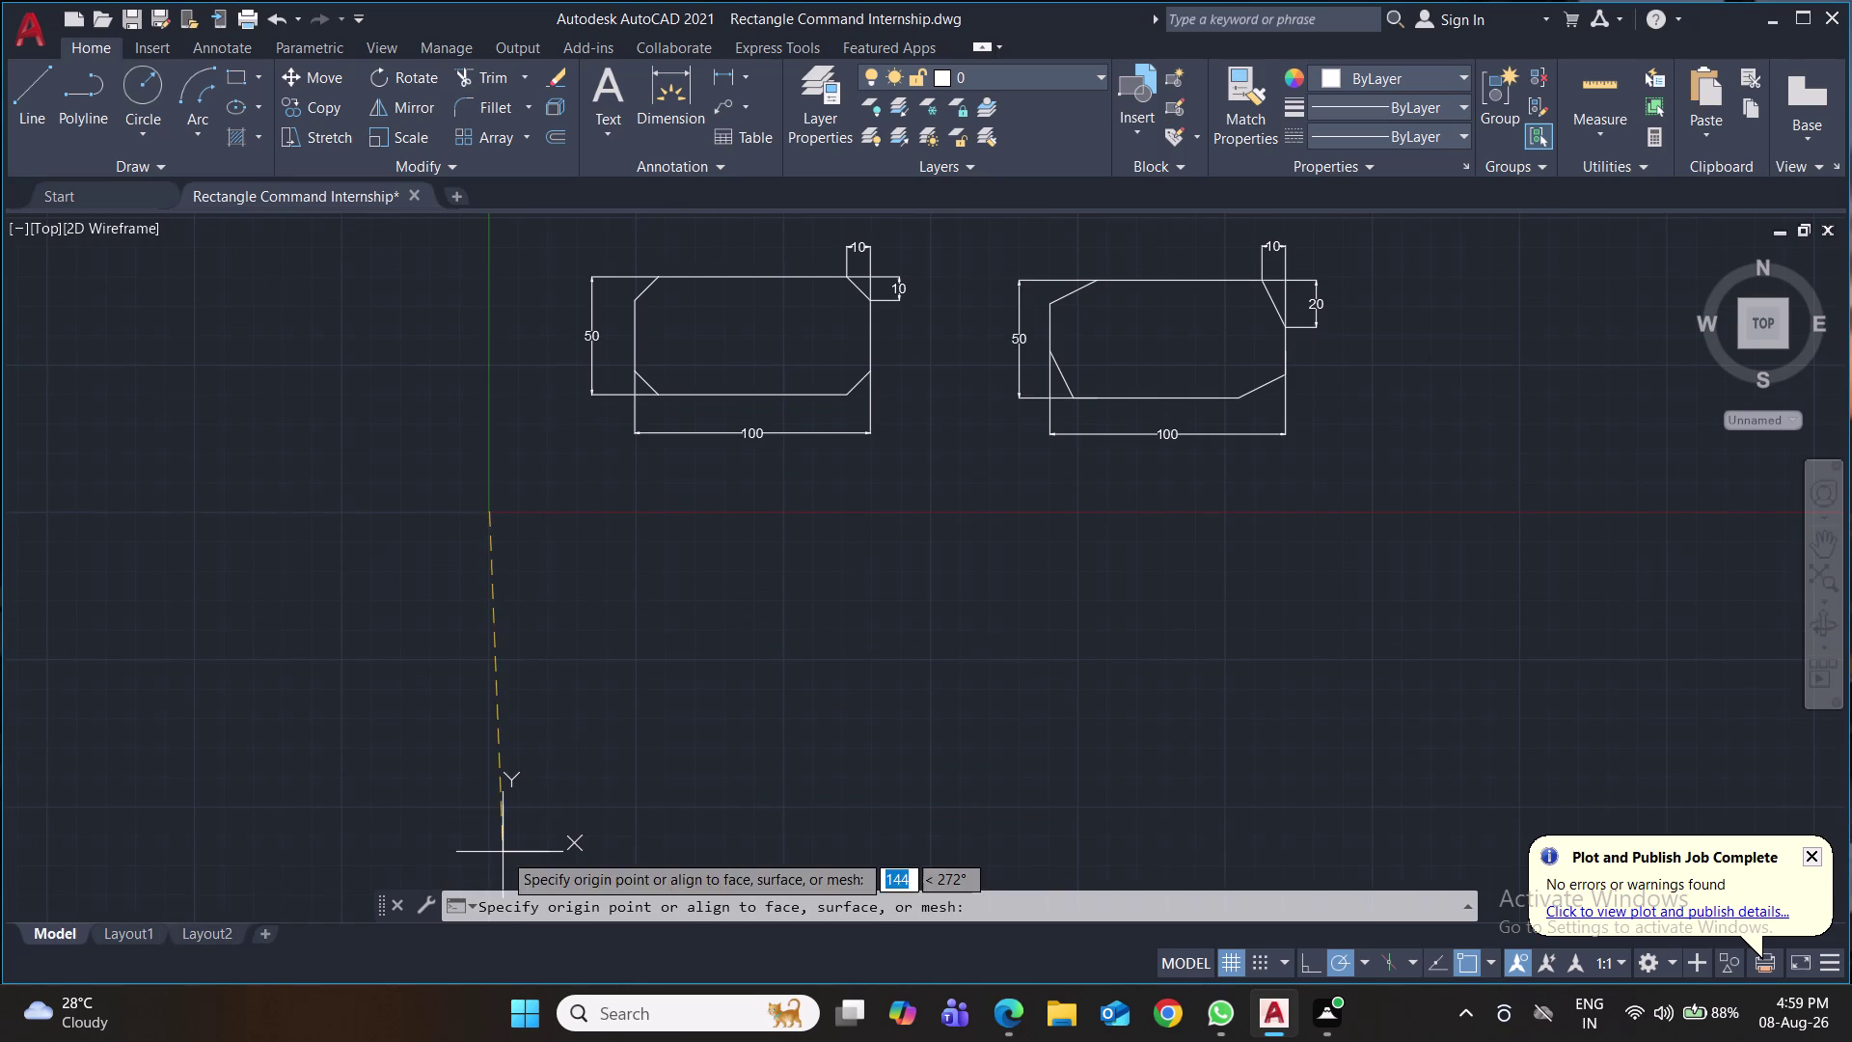
click(486, 837)
middle_drag(831, 745, 803, 600)
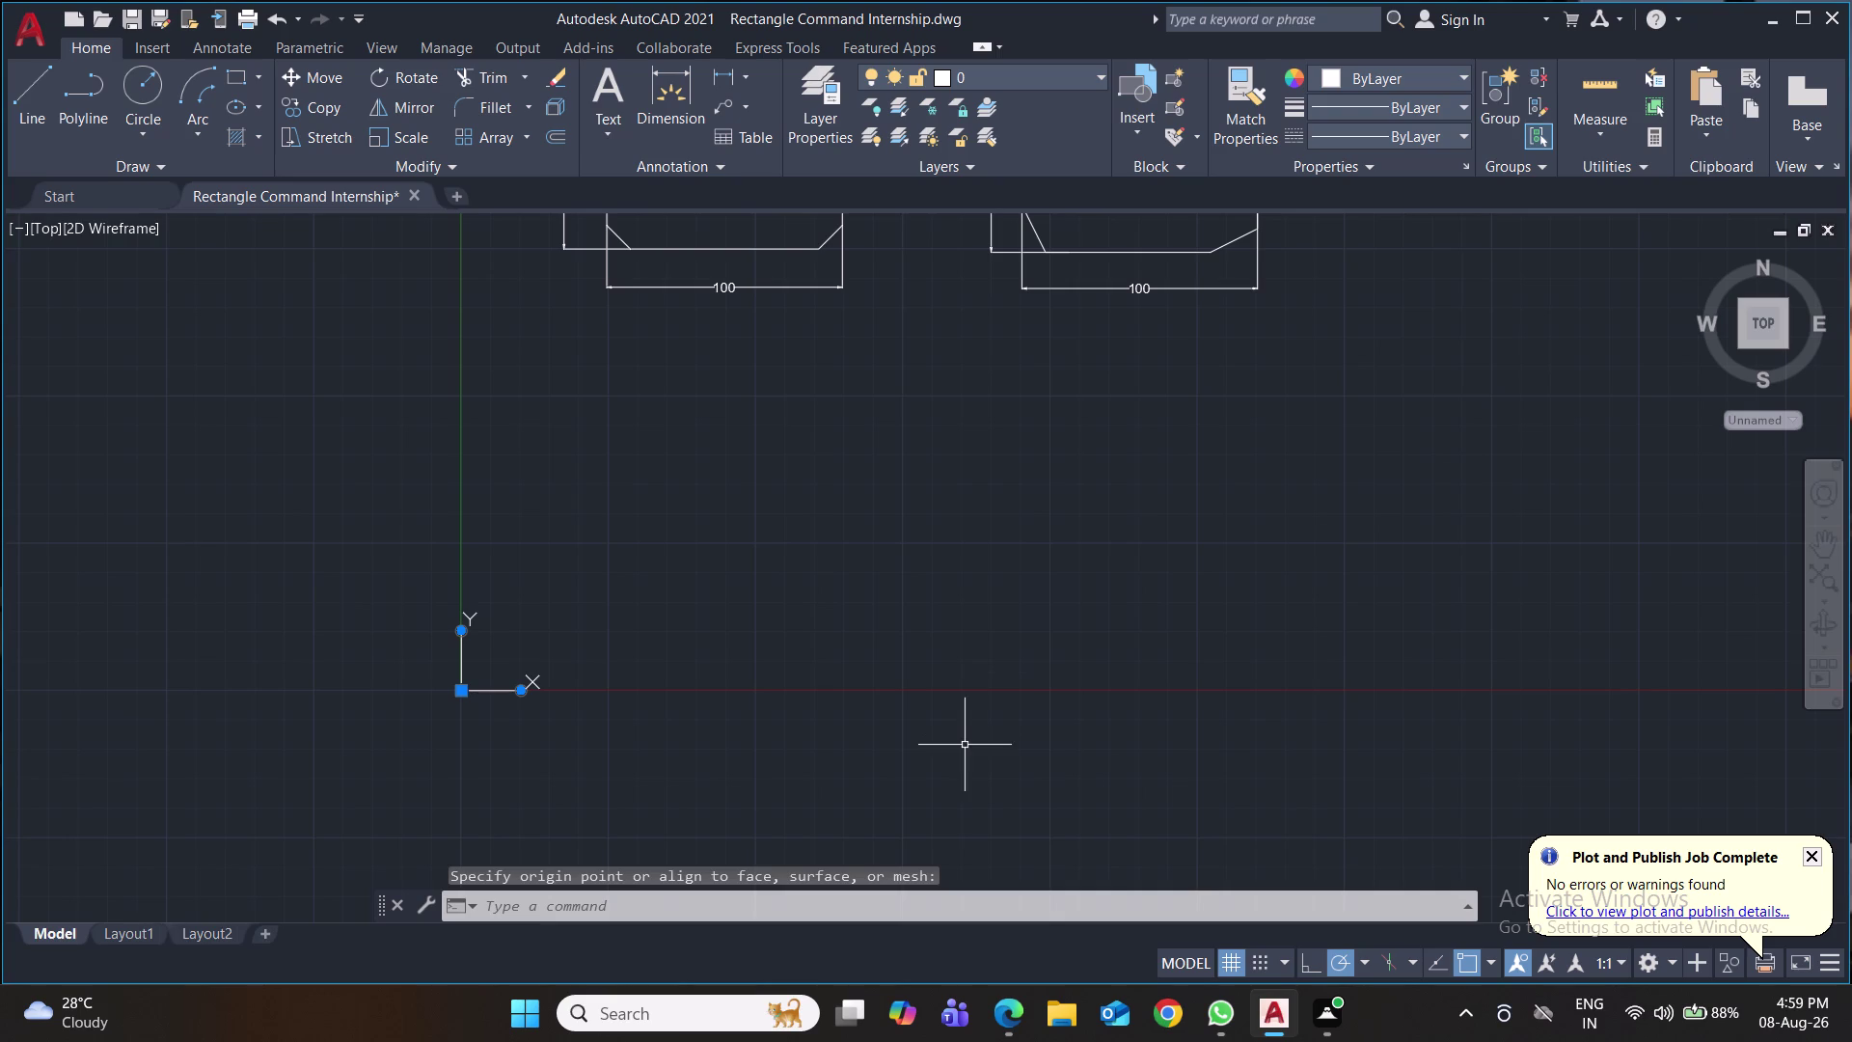
Reset the rectangle chamfer distances to 0 and 0.
key(ctrl+s)
key(r)
key(e)
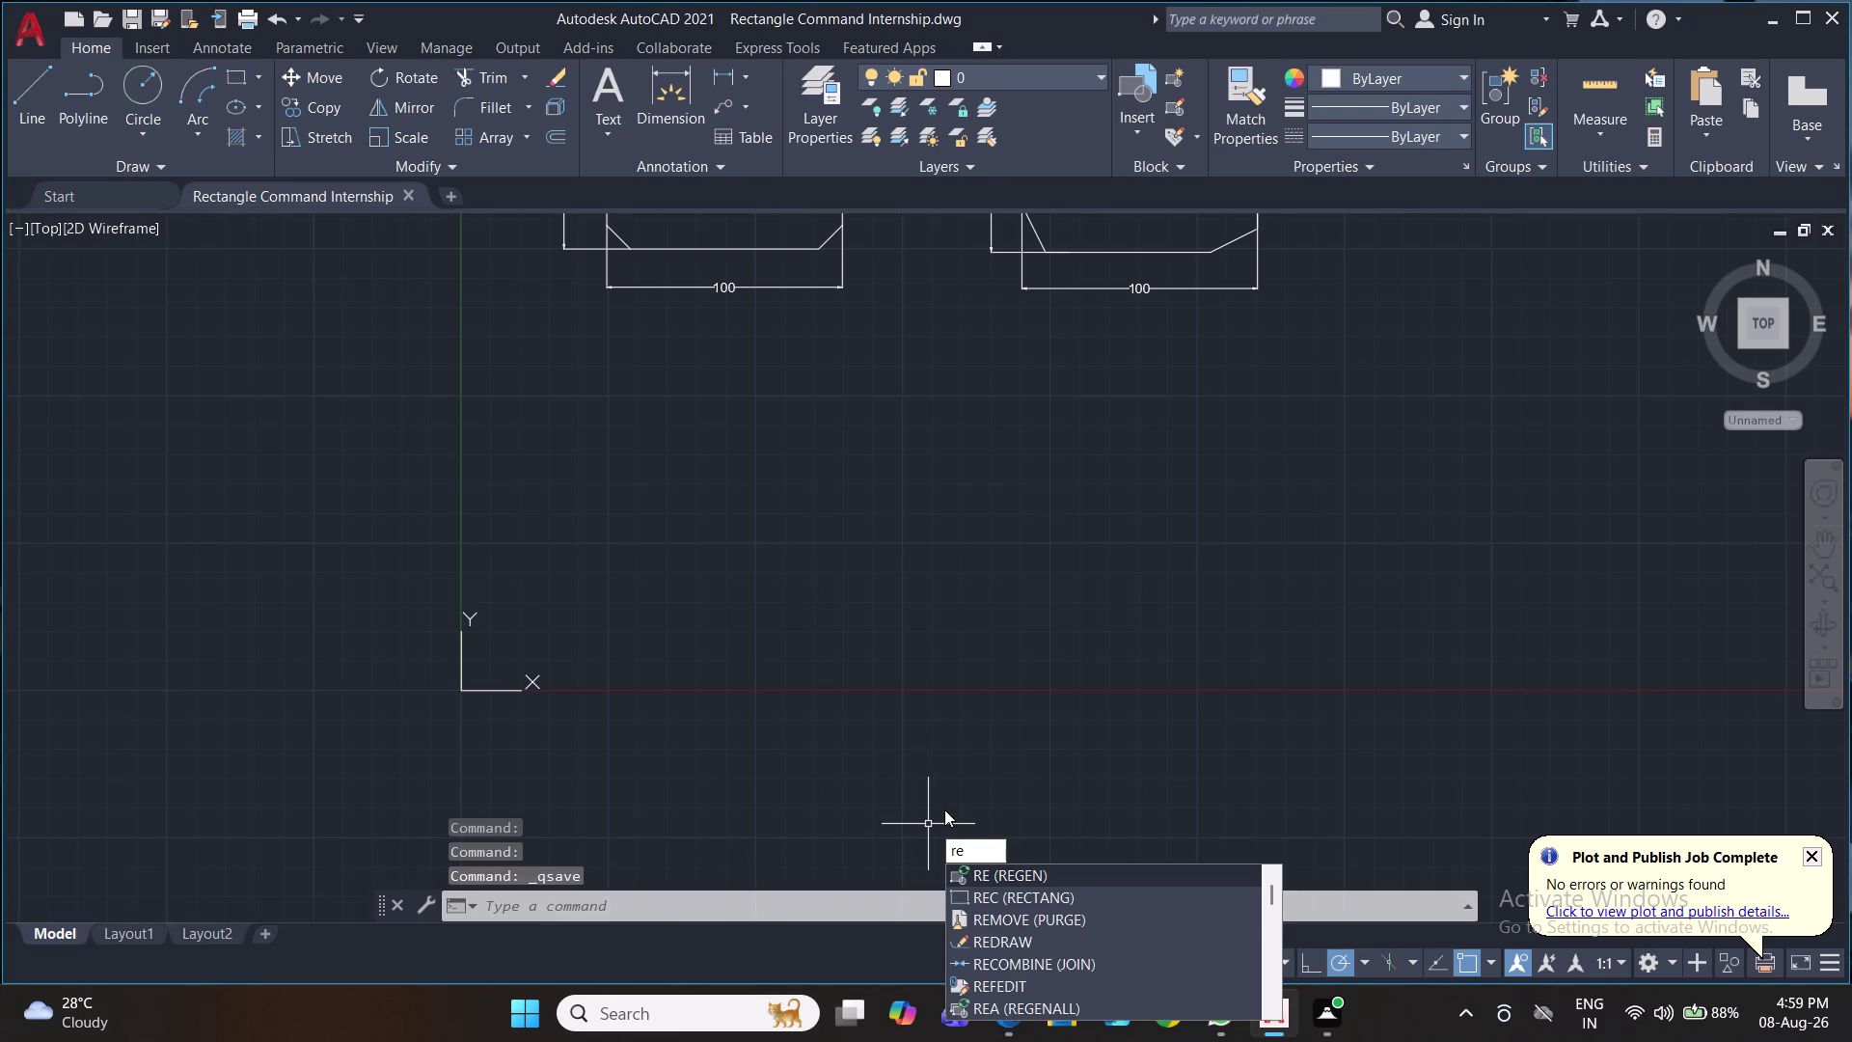
key(c)
key(Return)
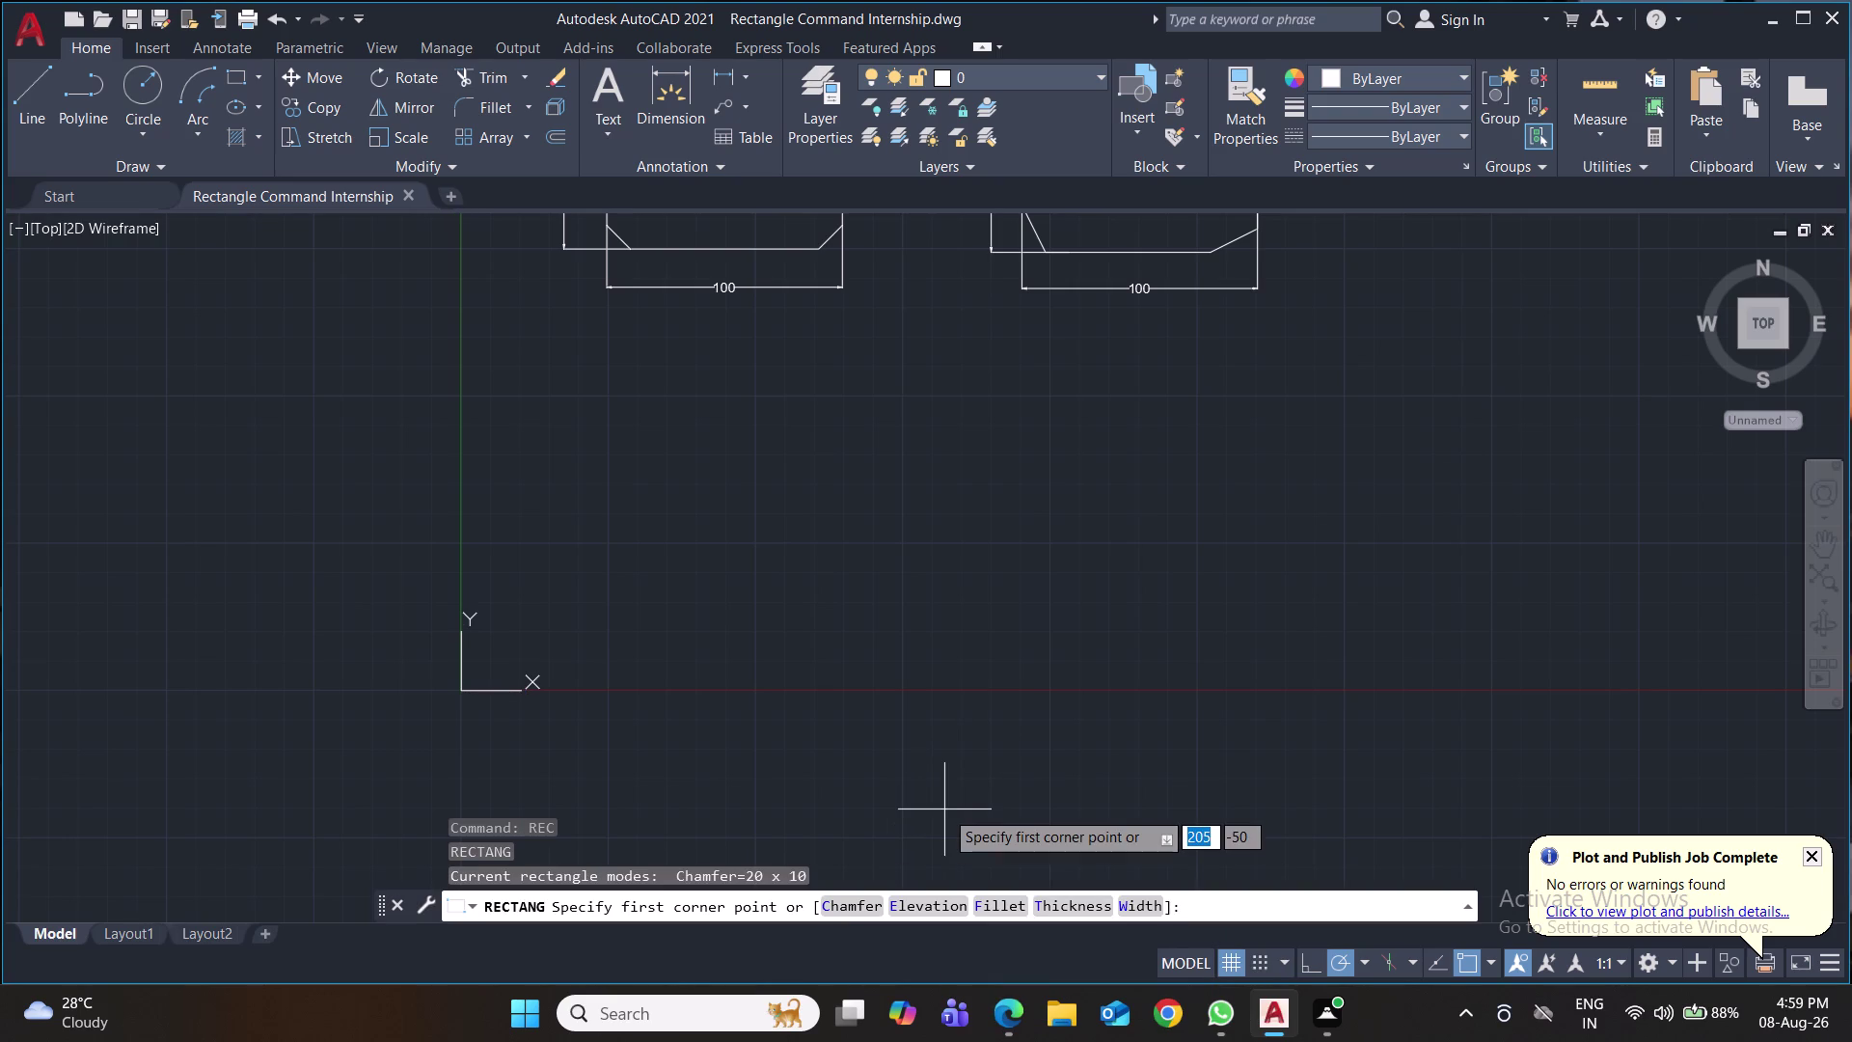
key(c)
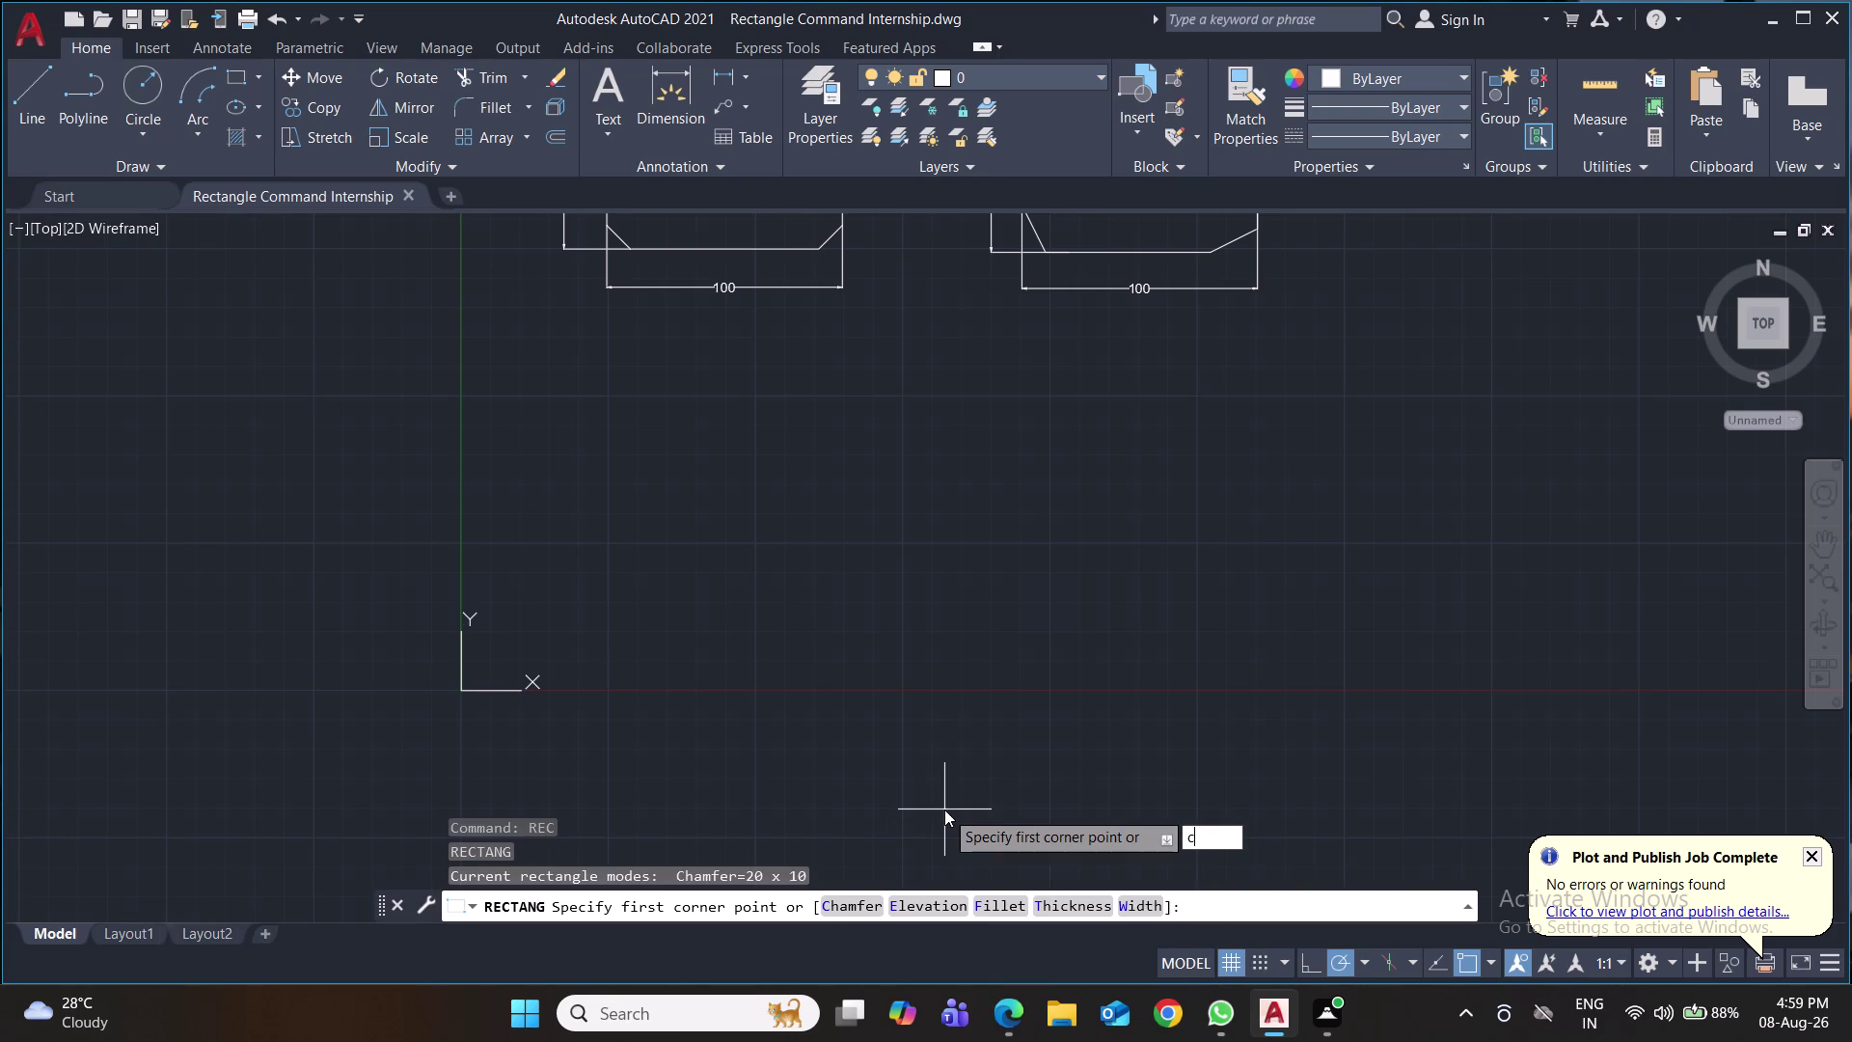
key(Return)
key(0)
key(Return)
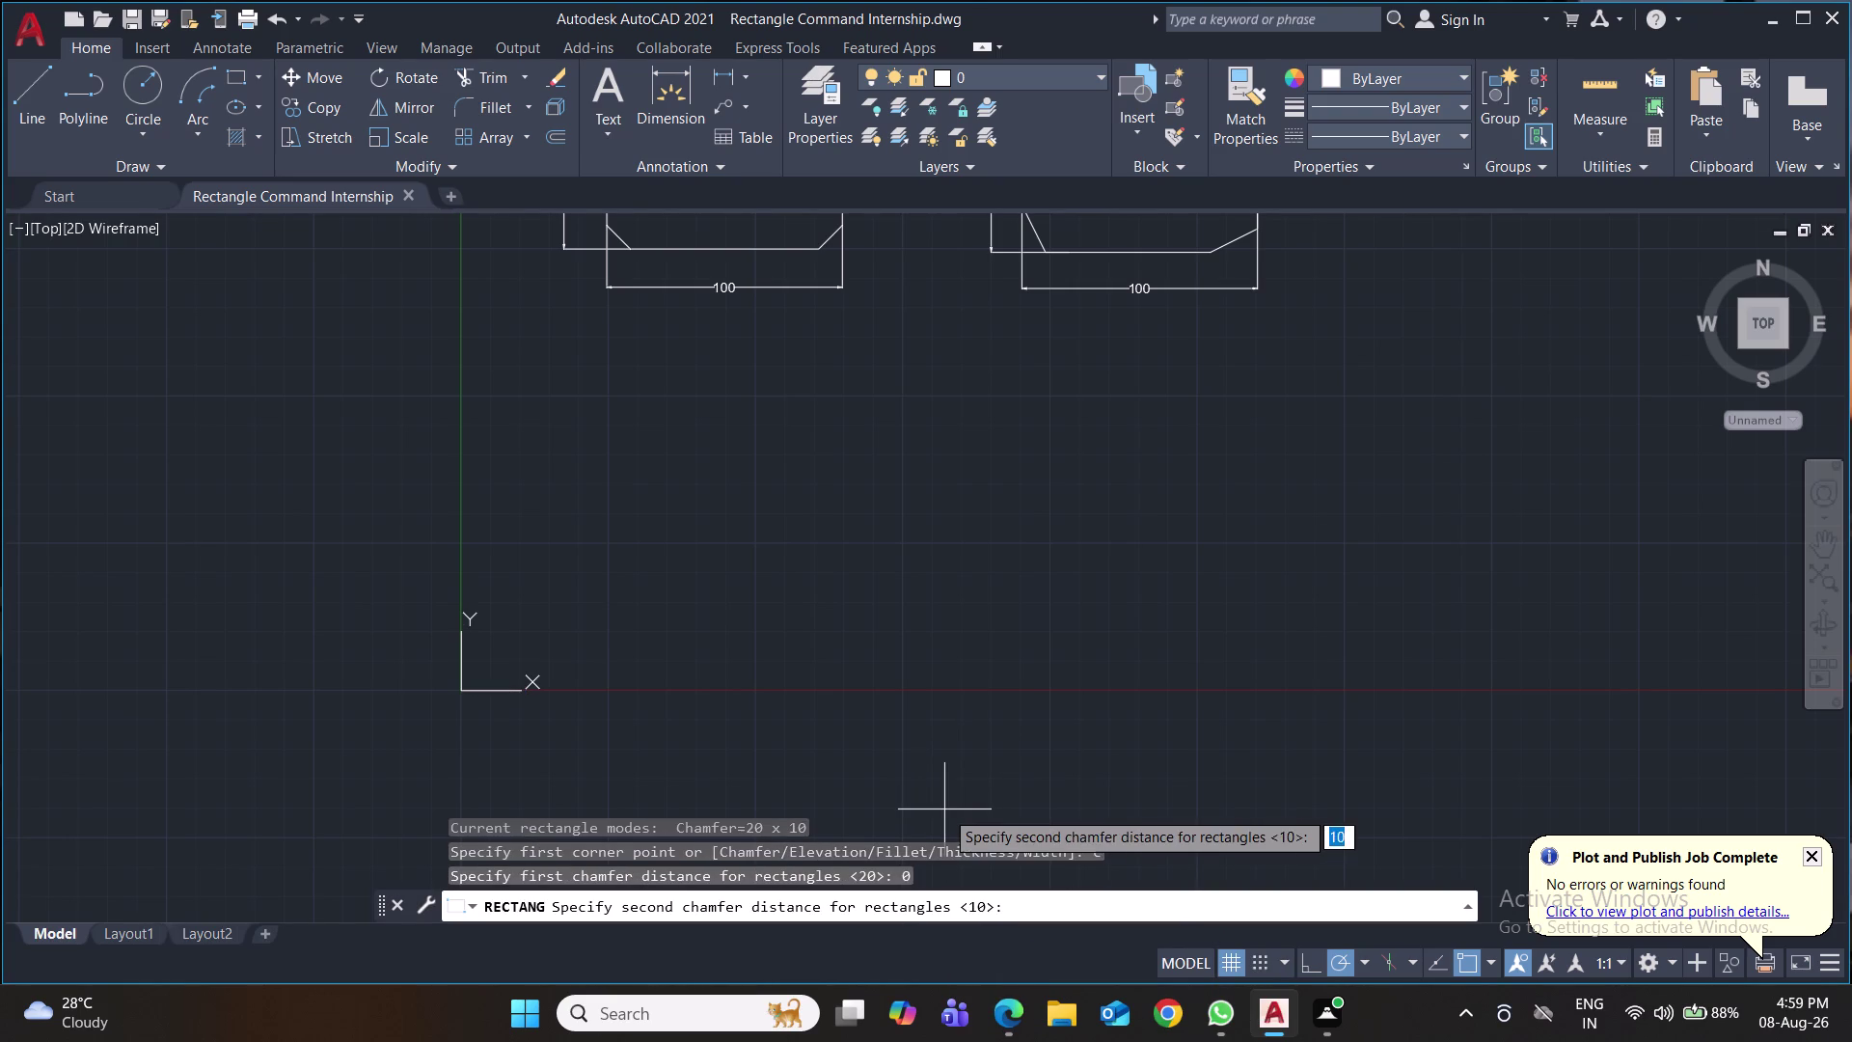
key(0)
key(Return)
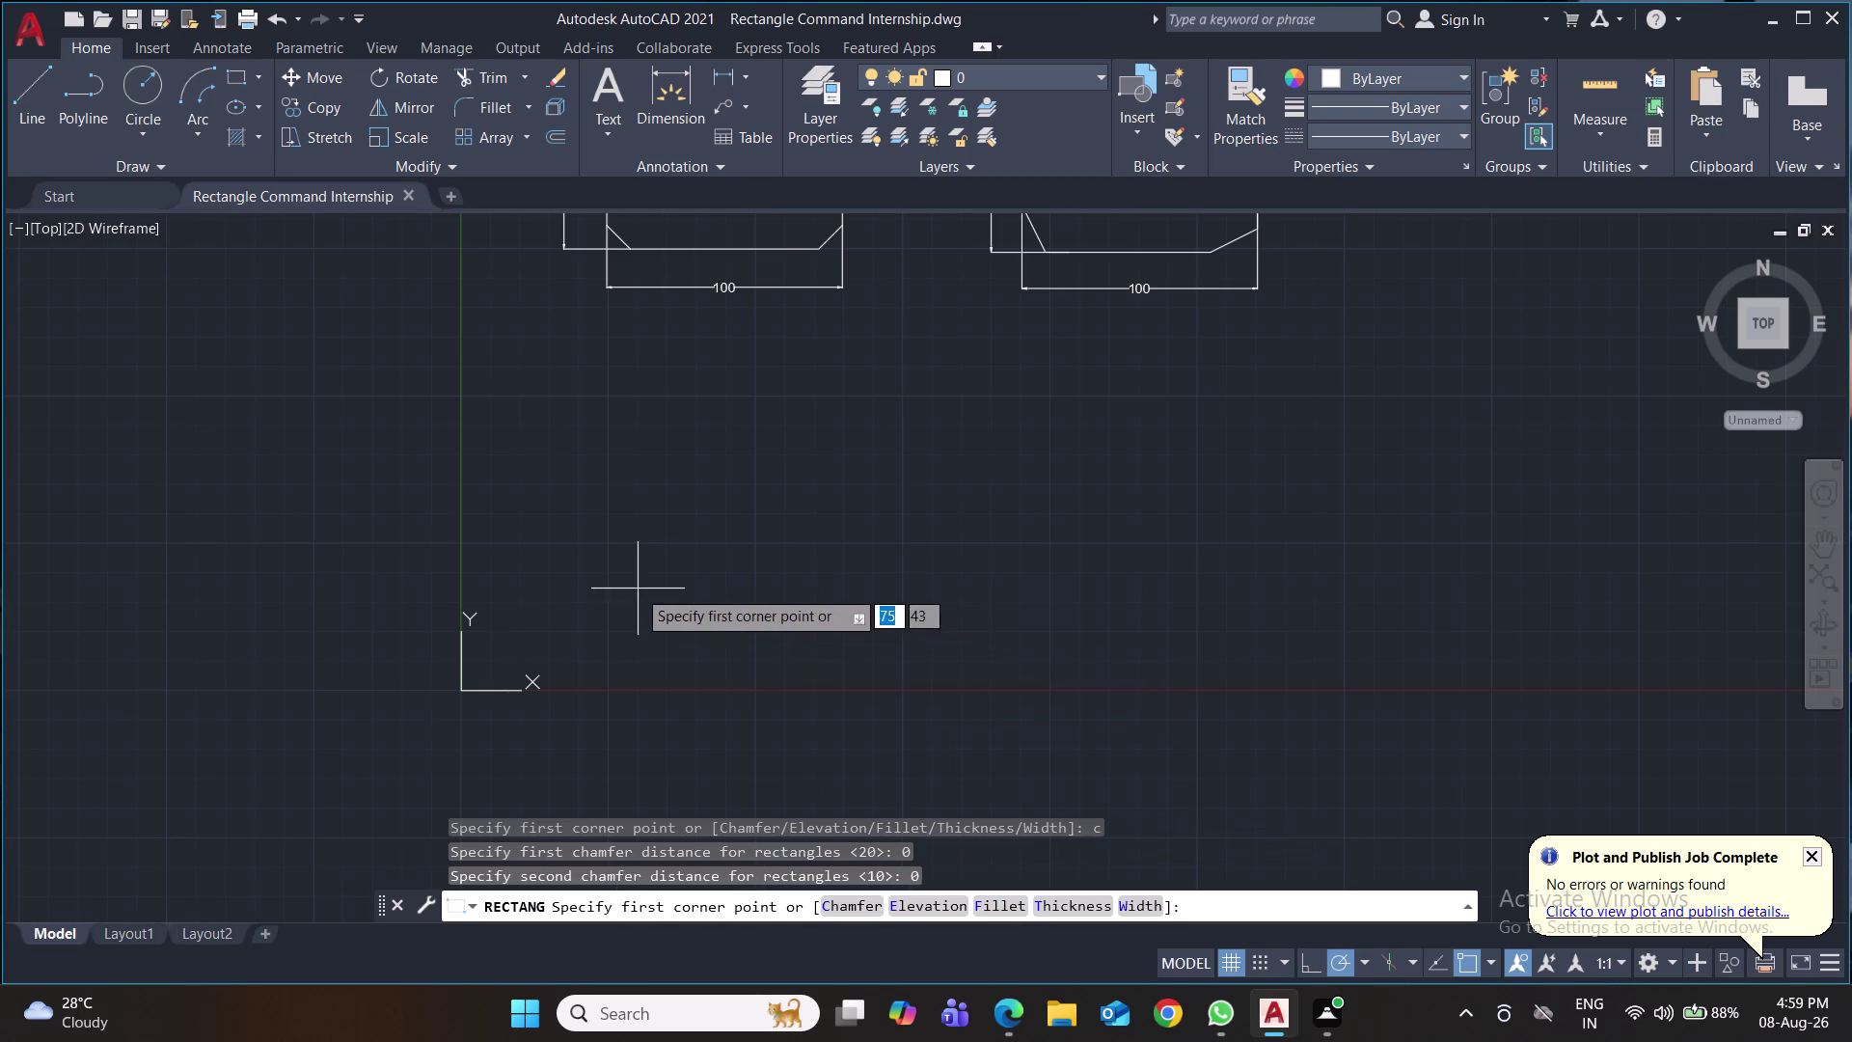
Draw a trial plain rectangle, erase it, and save the drawing.
click(597, 601)
click(747, 672)
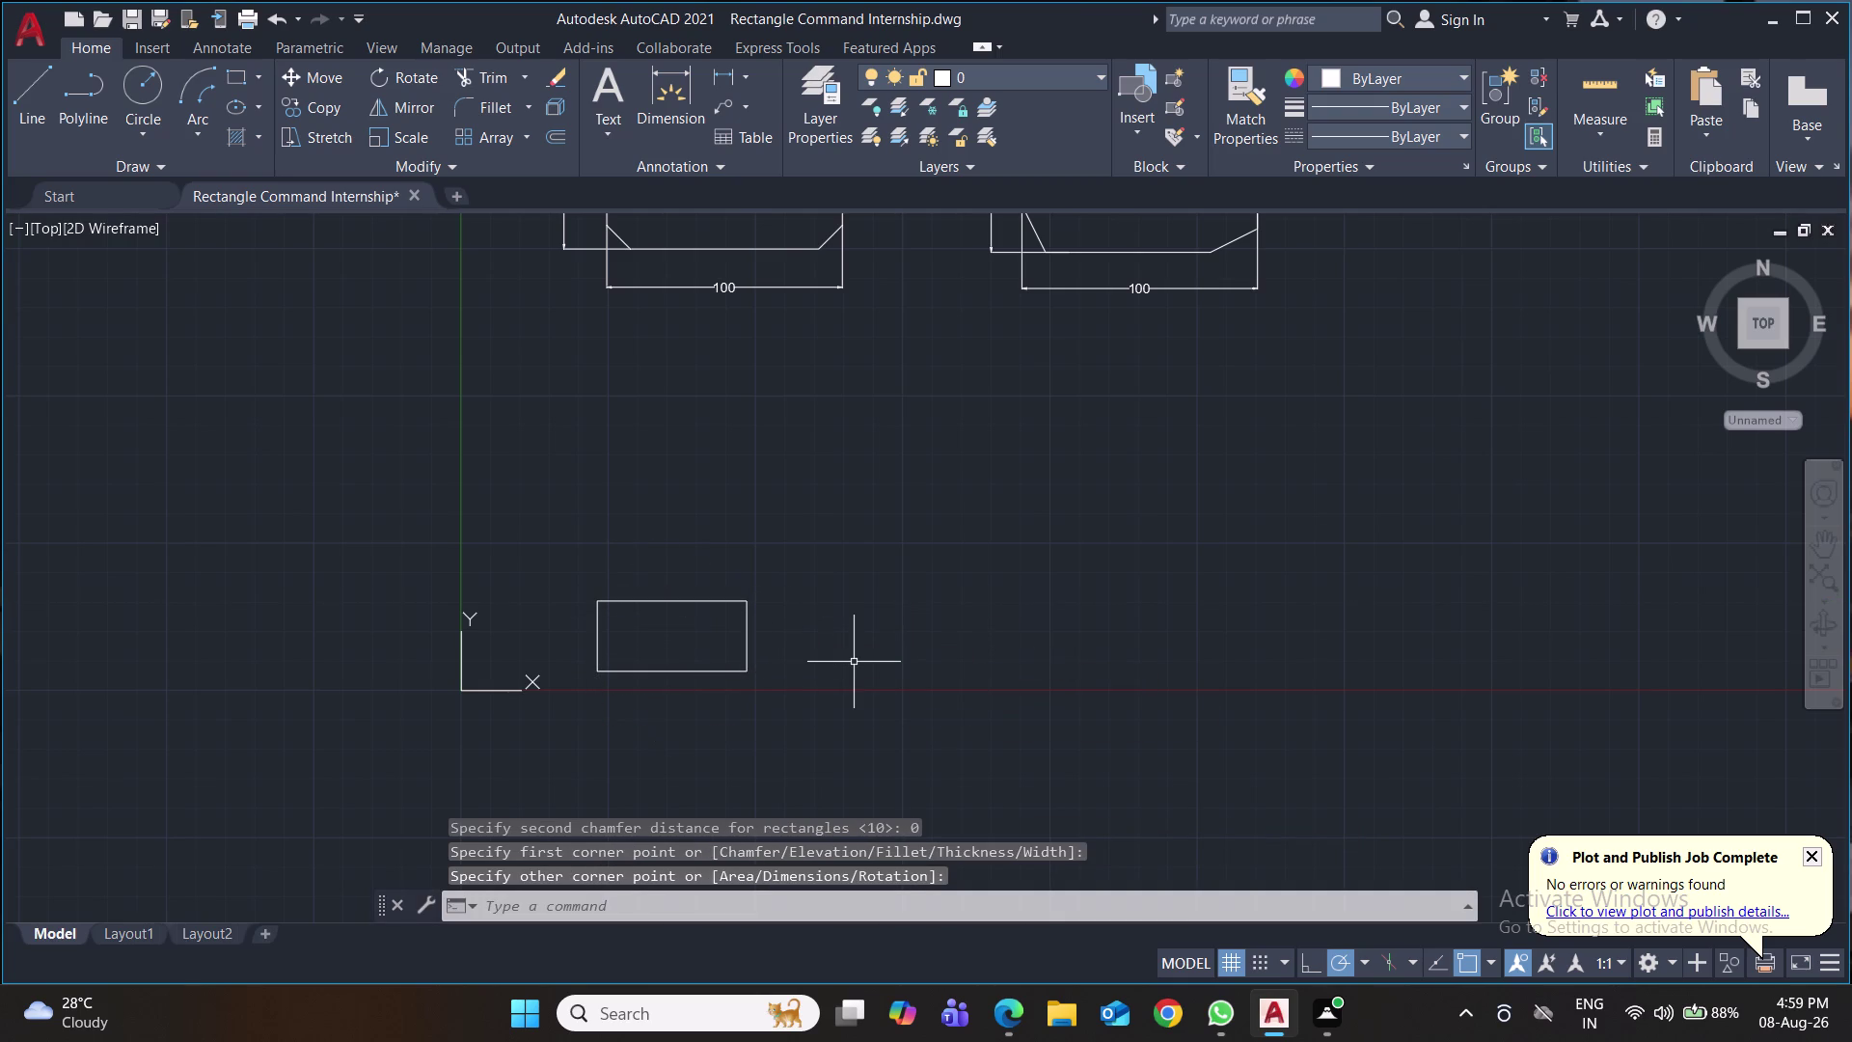
key(Escape)
drag(832, 662, 800, 661)
click(719, 626)
key(Delete)
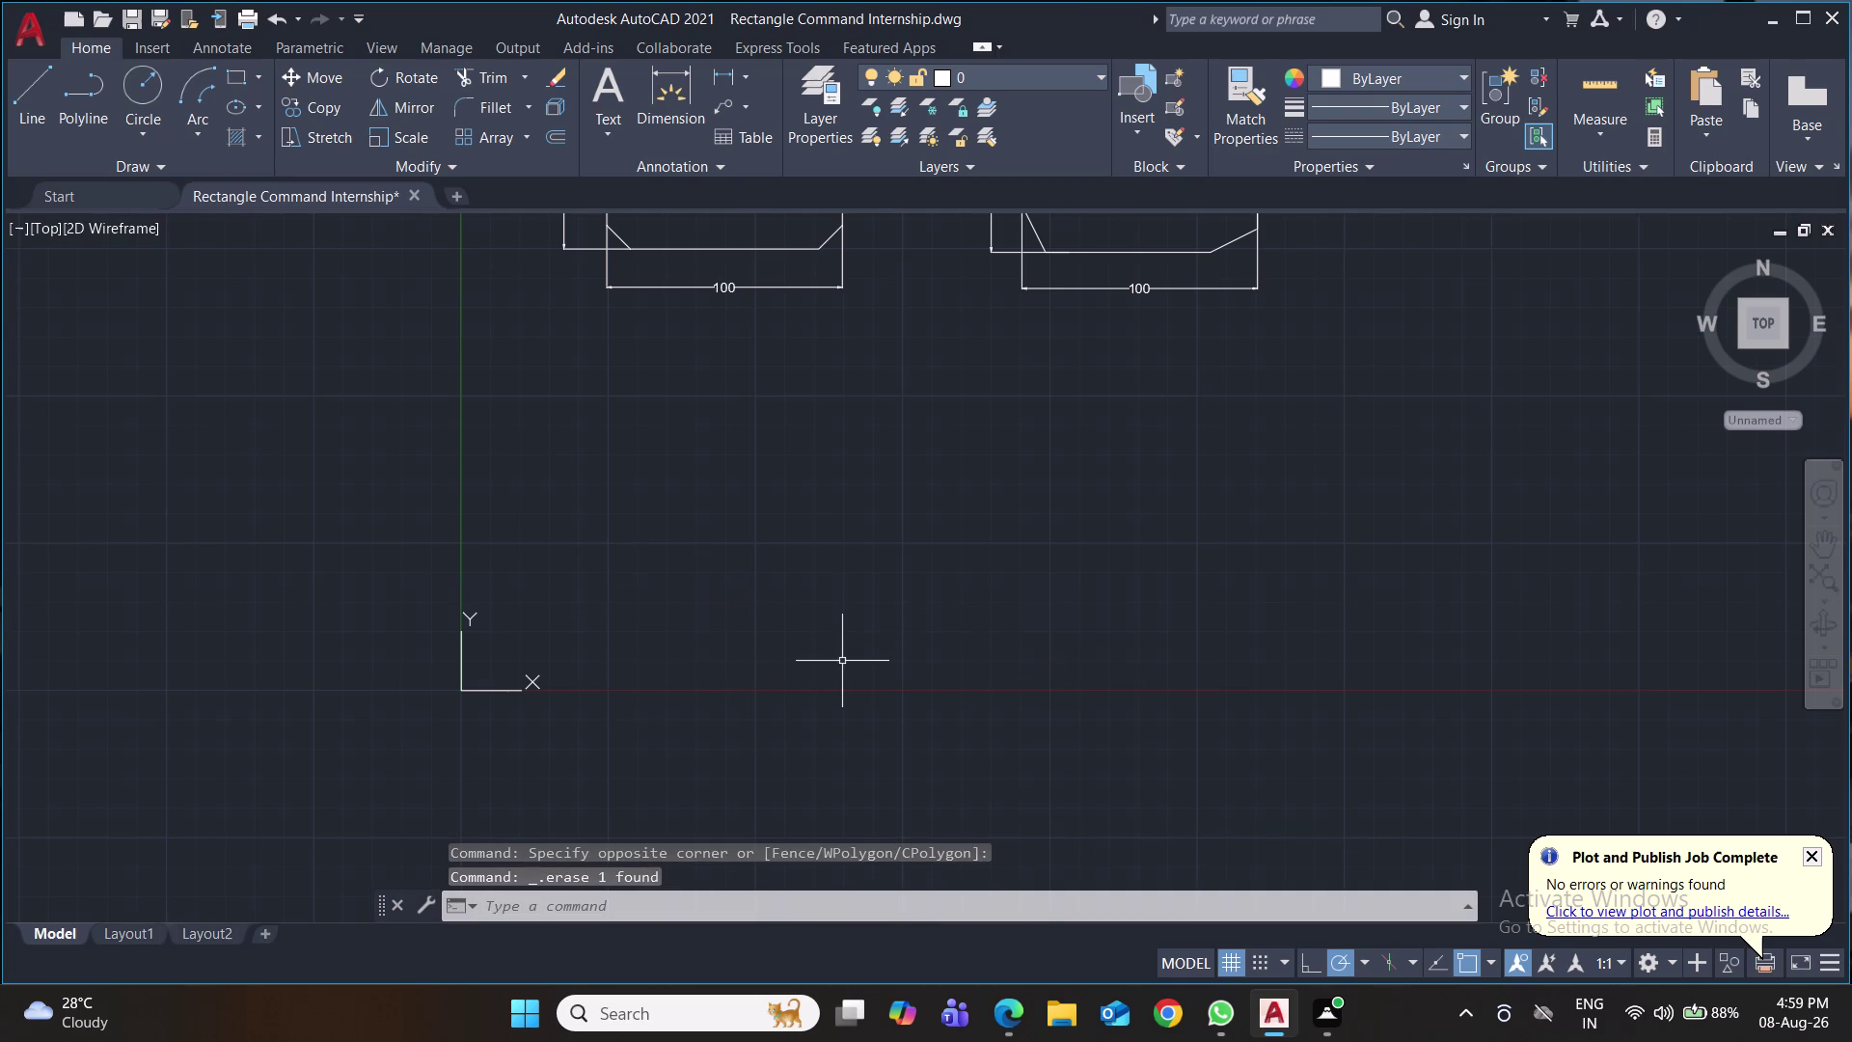
key(ctrl+s)
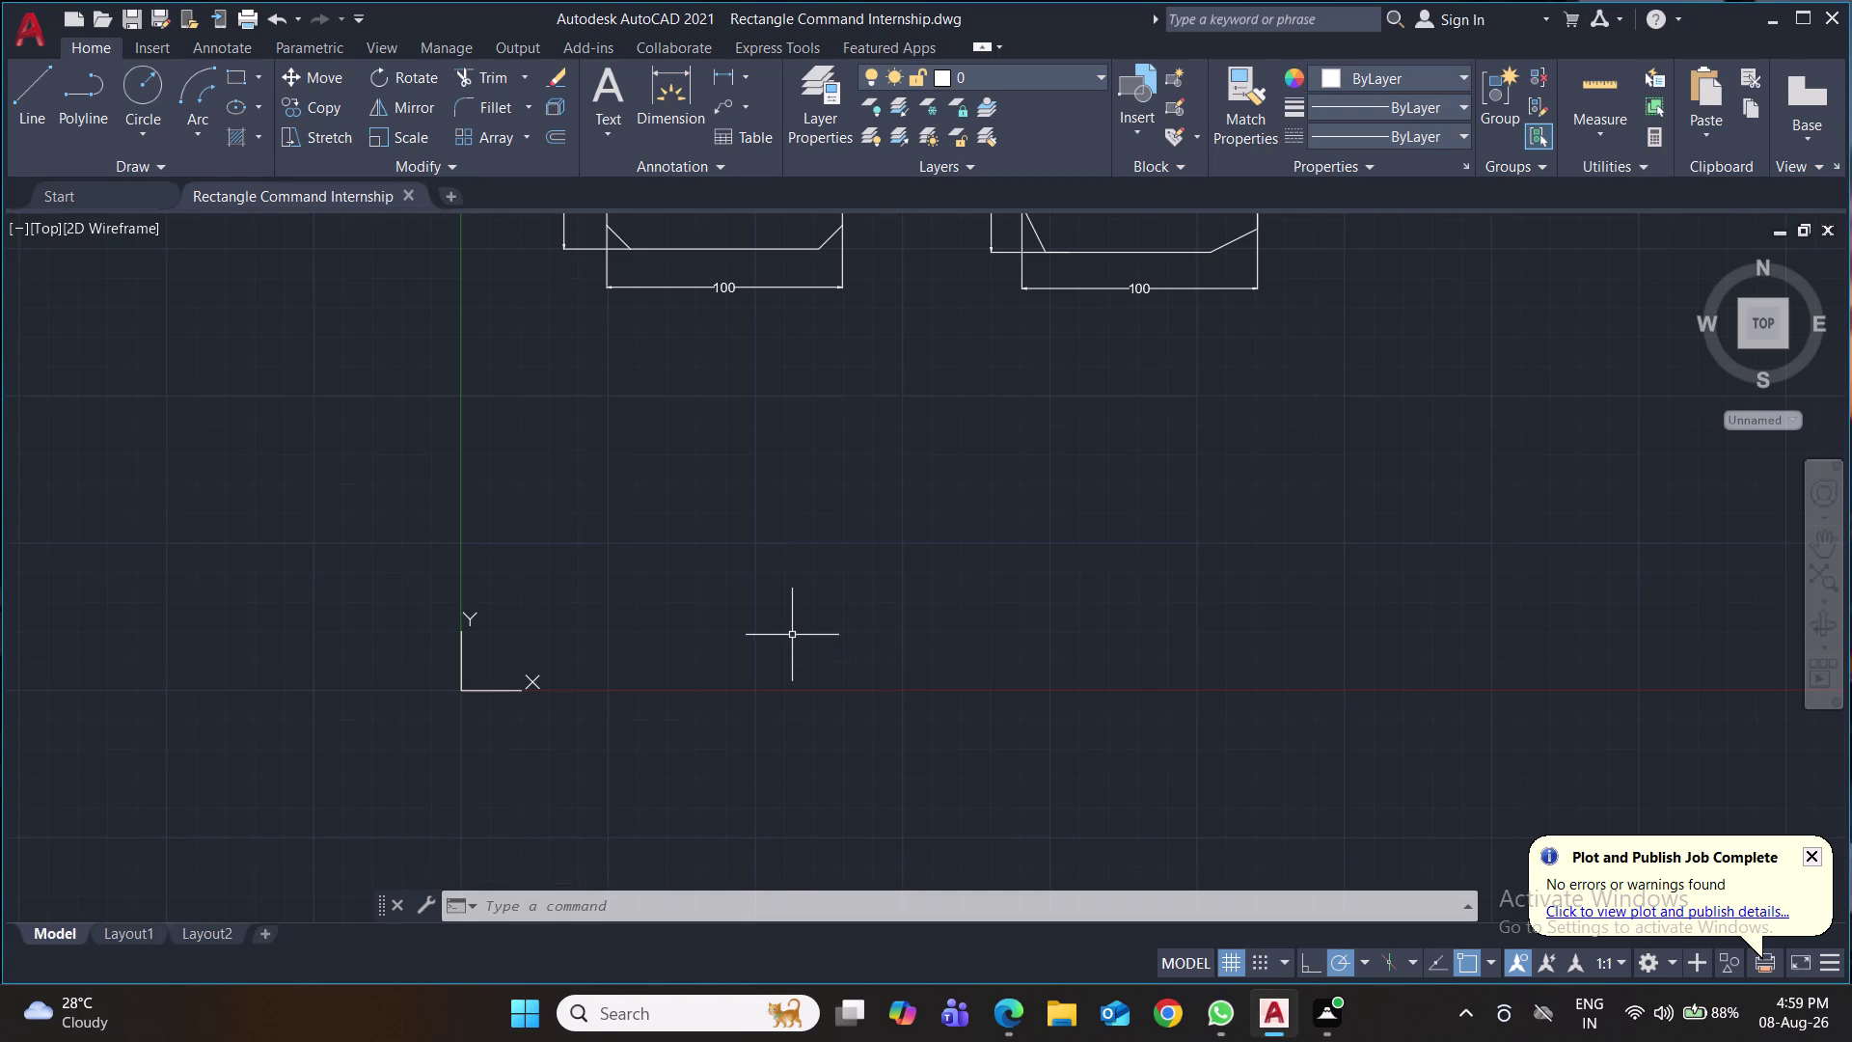
Set the rectangle fillet radius to 10 and draw a 100 by 50 rectangle.
key(r)
text(ec)
key(Return)
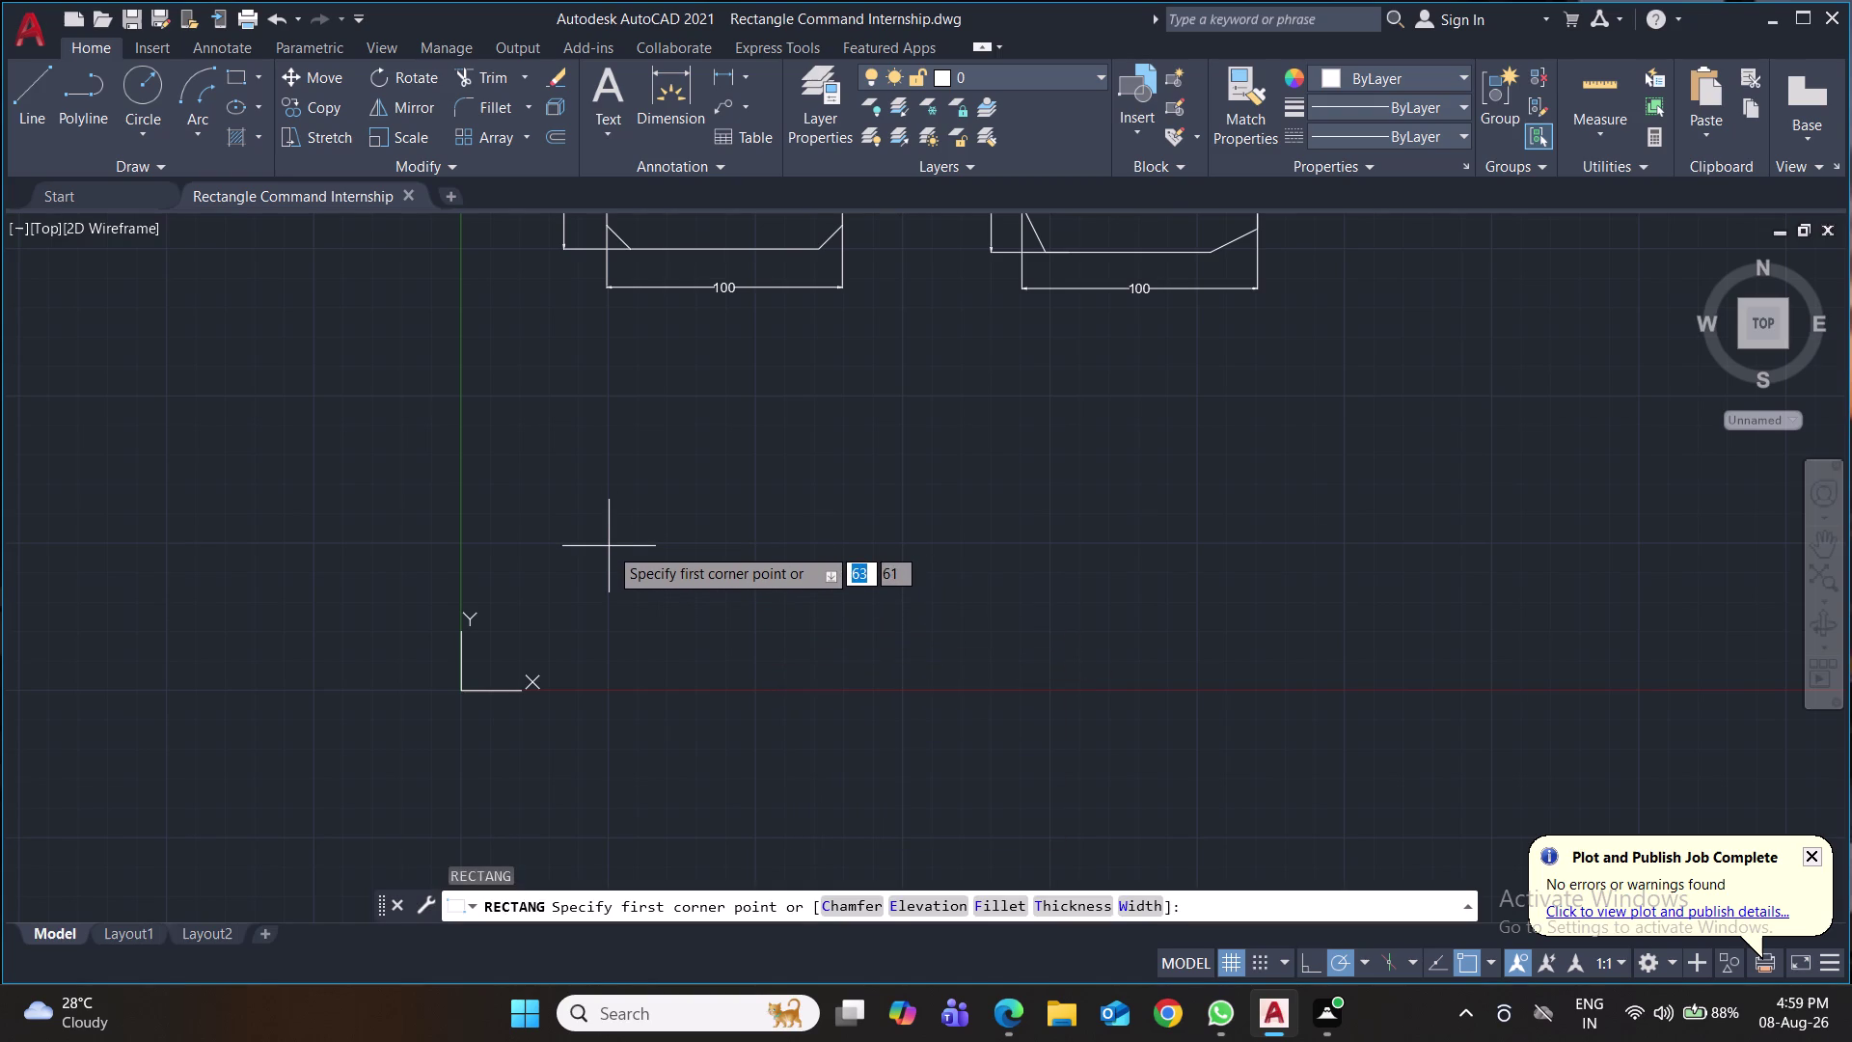
key(f)
key(Return)
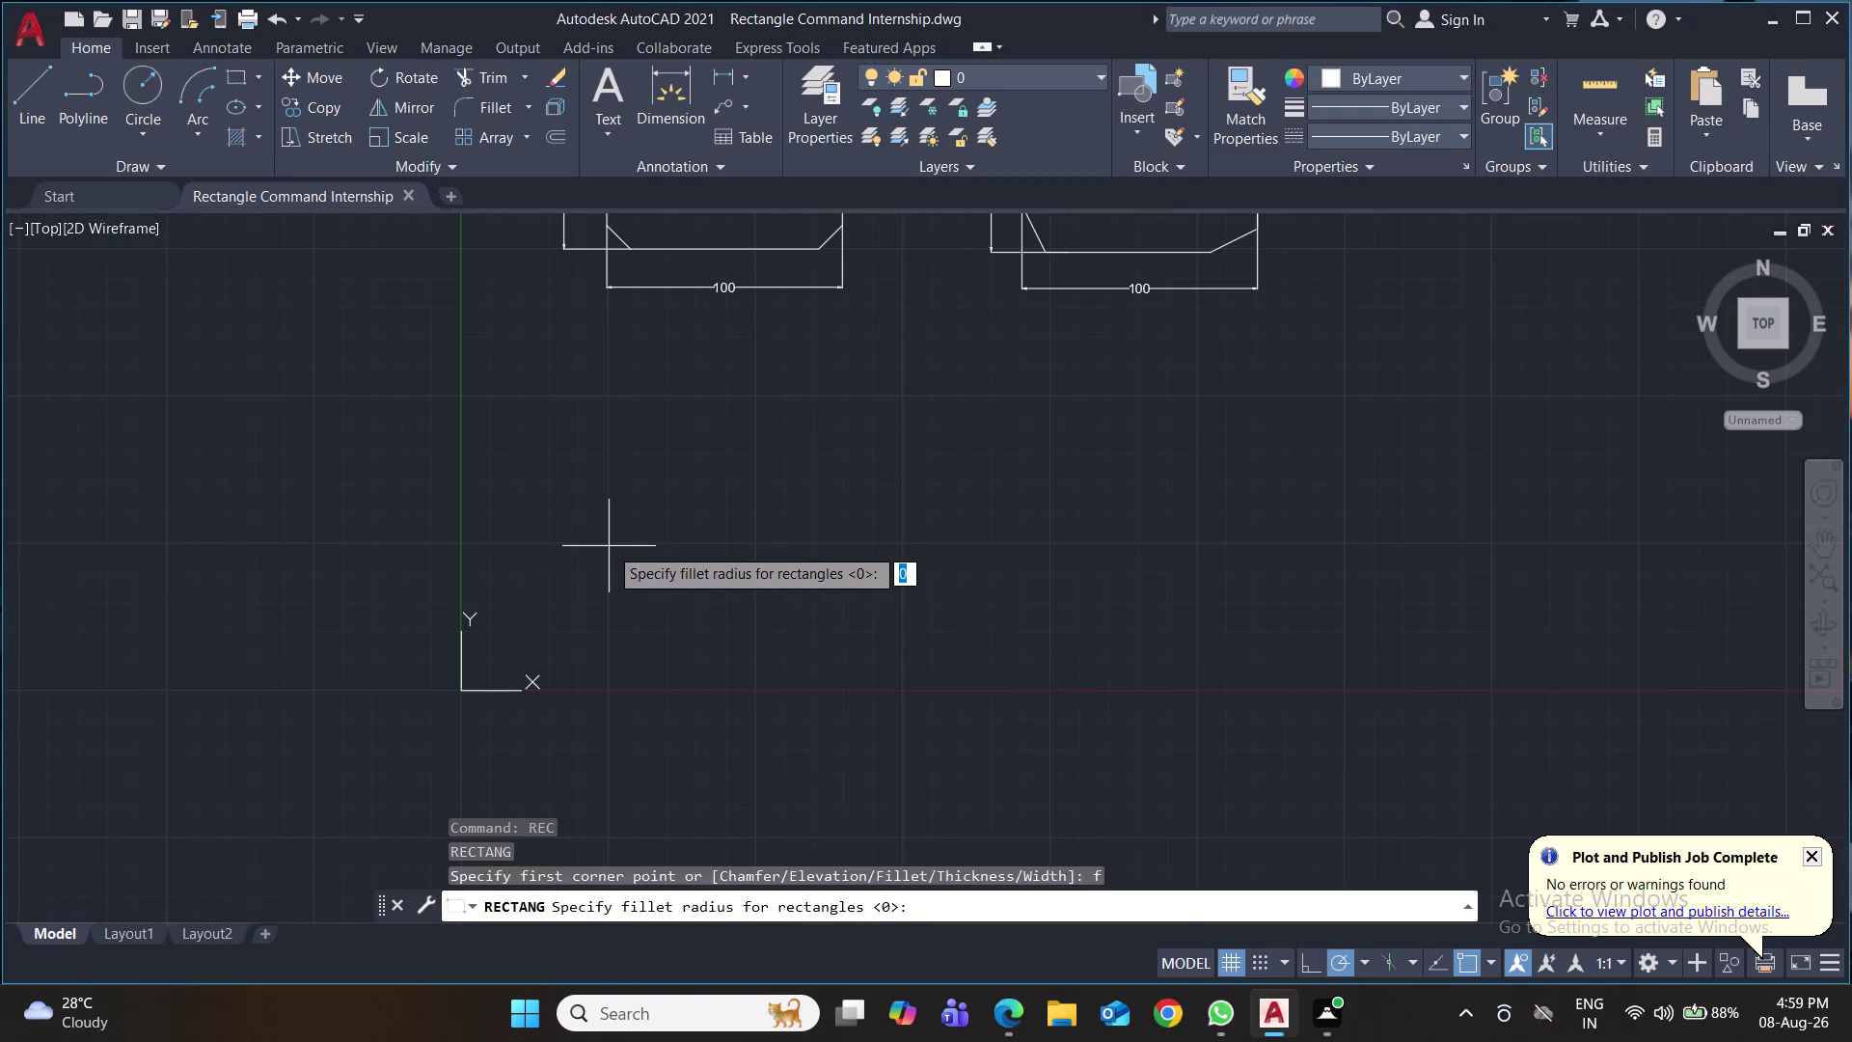
text(10)
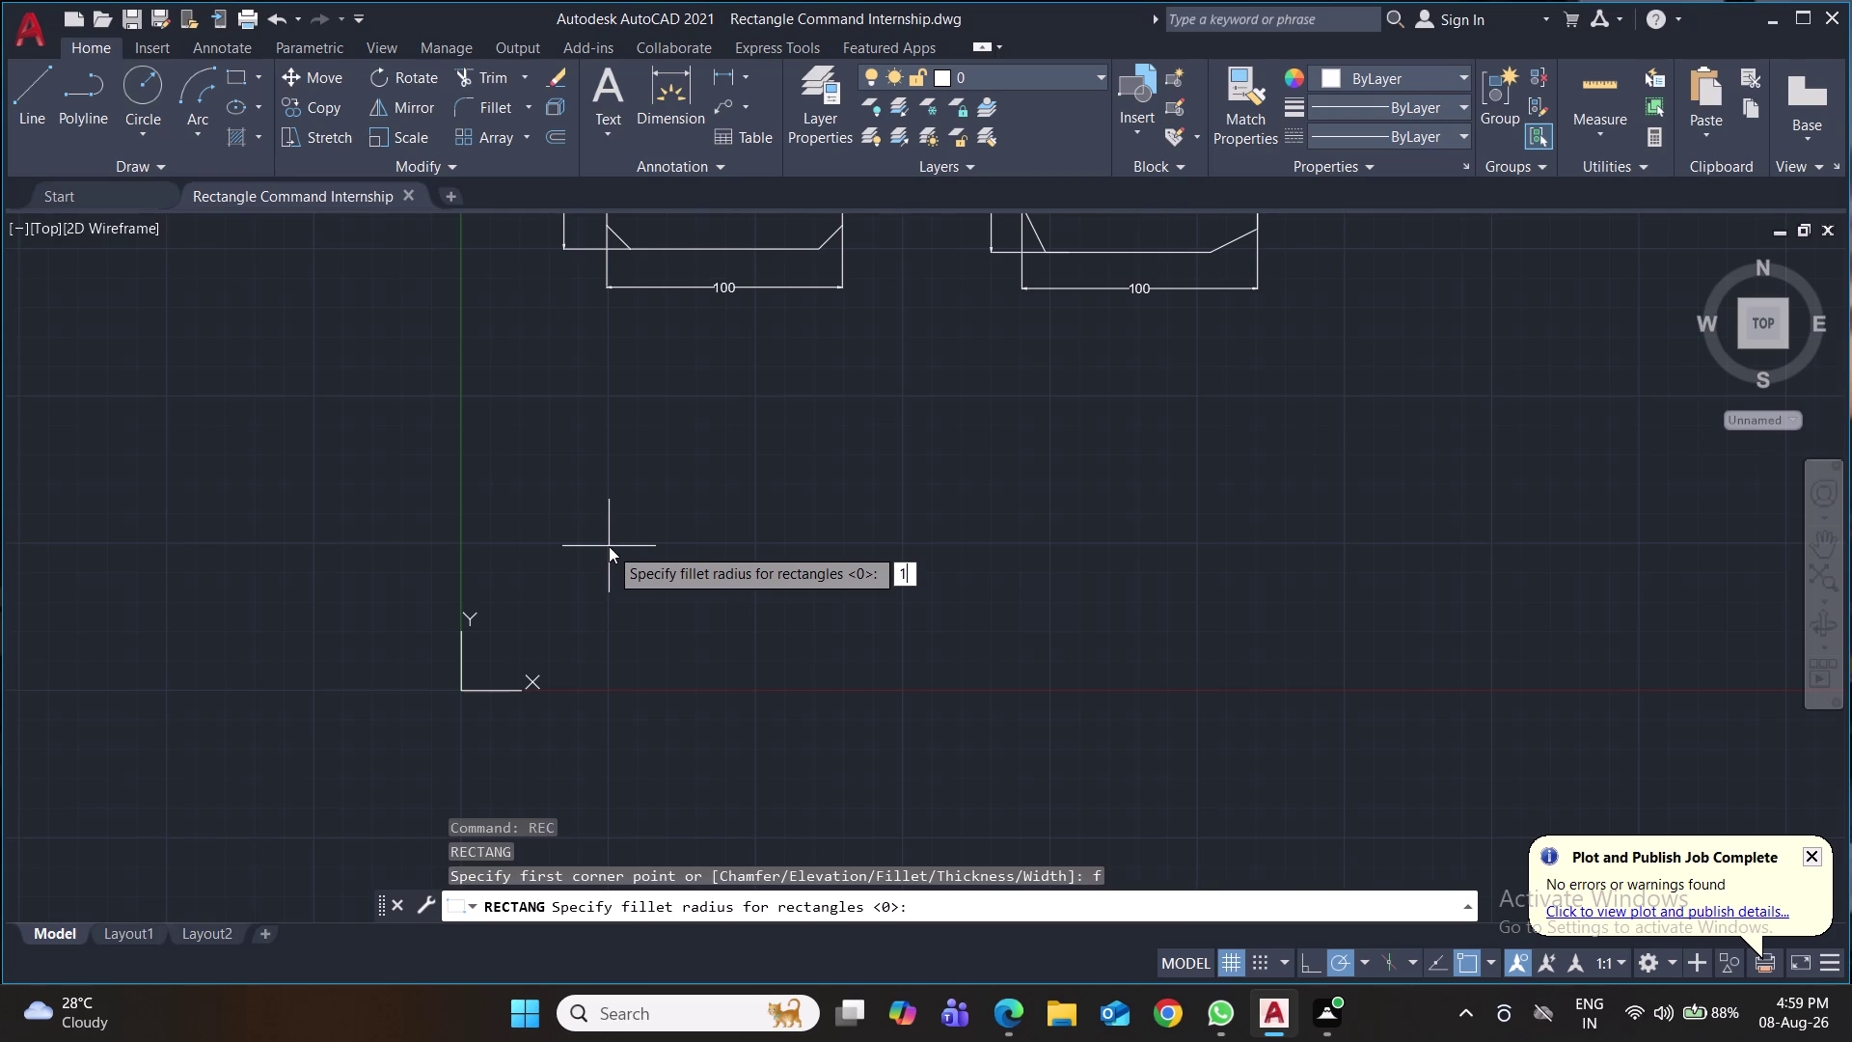
key(Return)
click(609, 546)
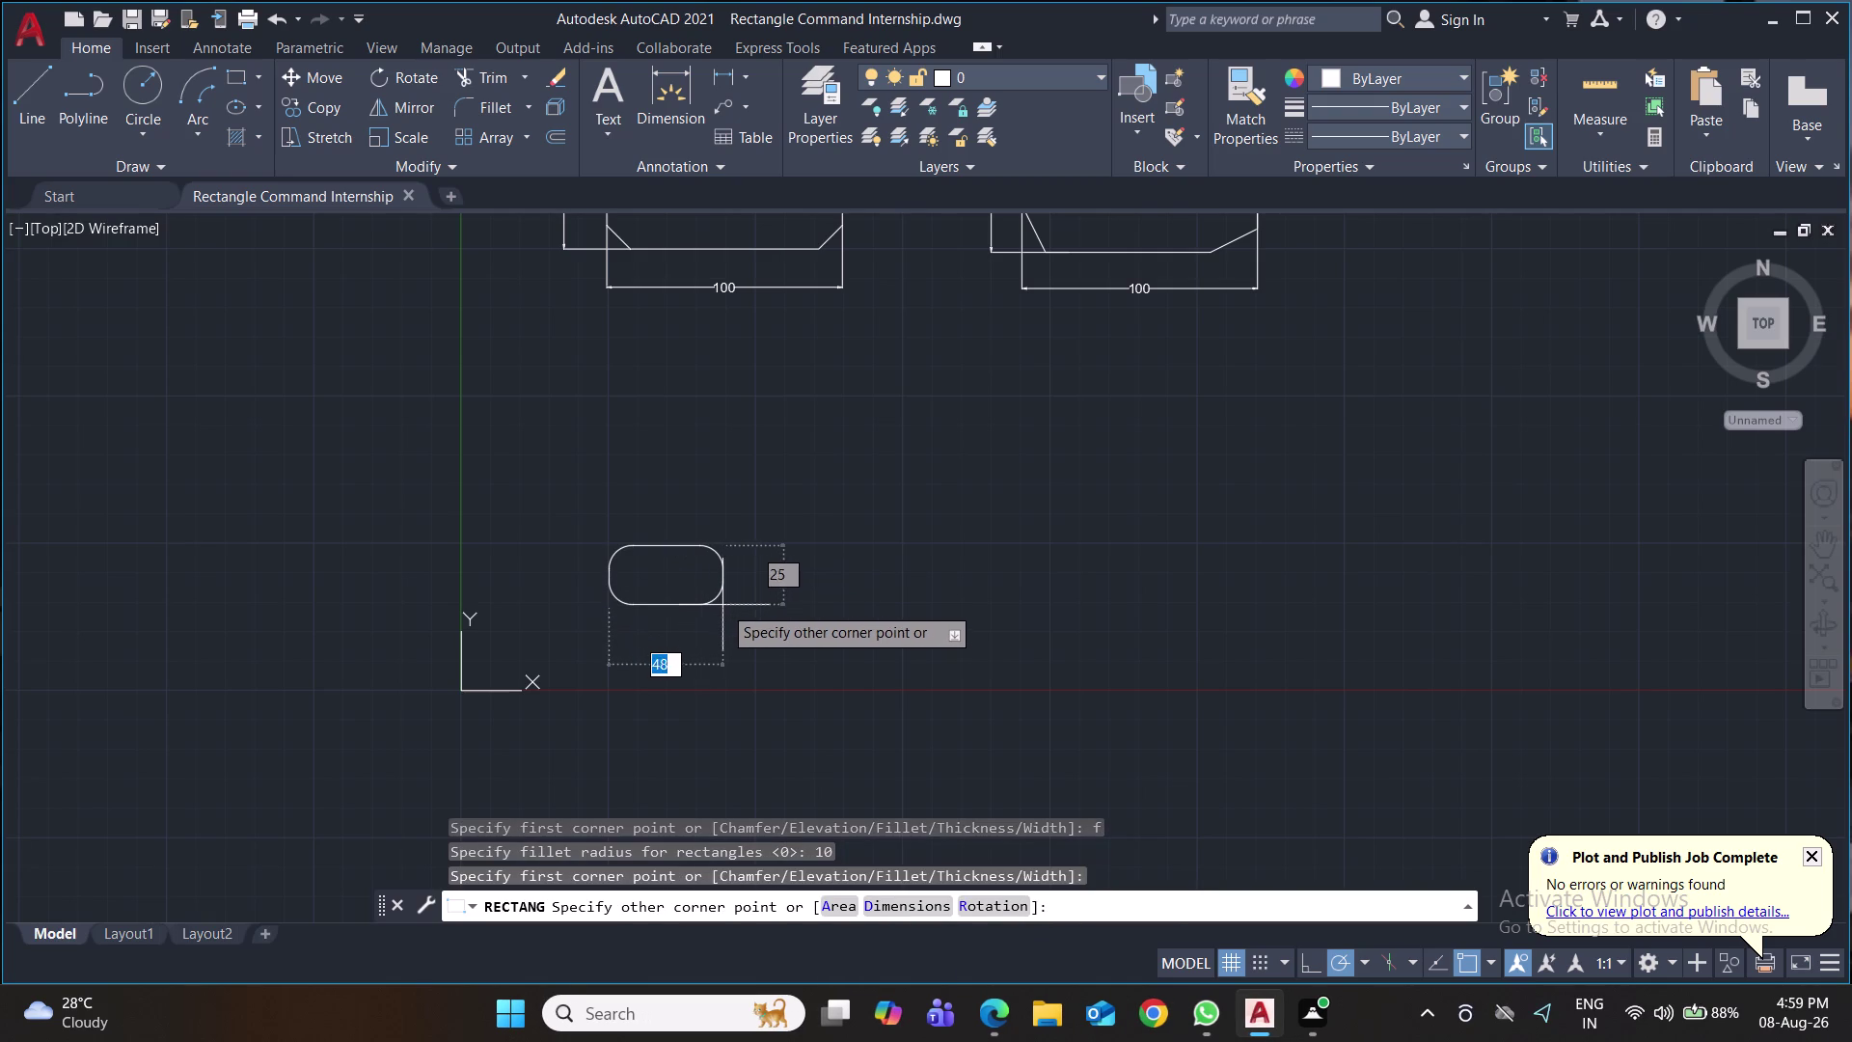
text(100)
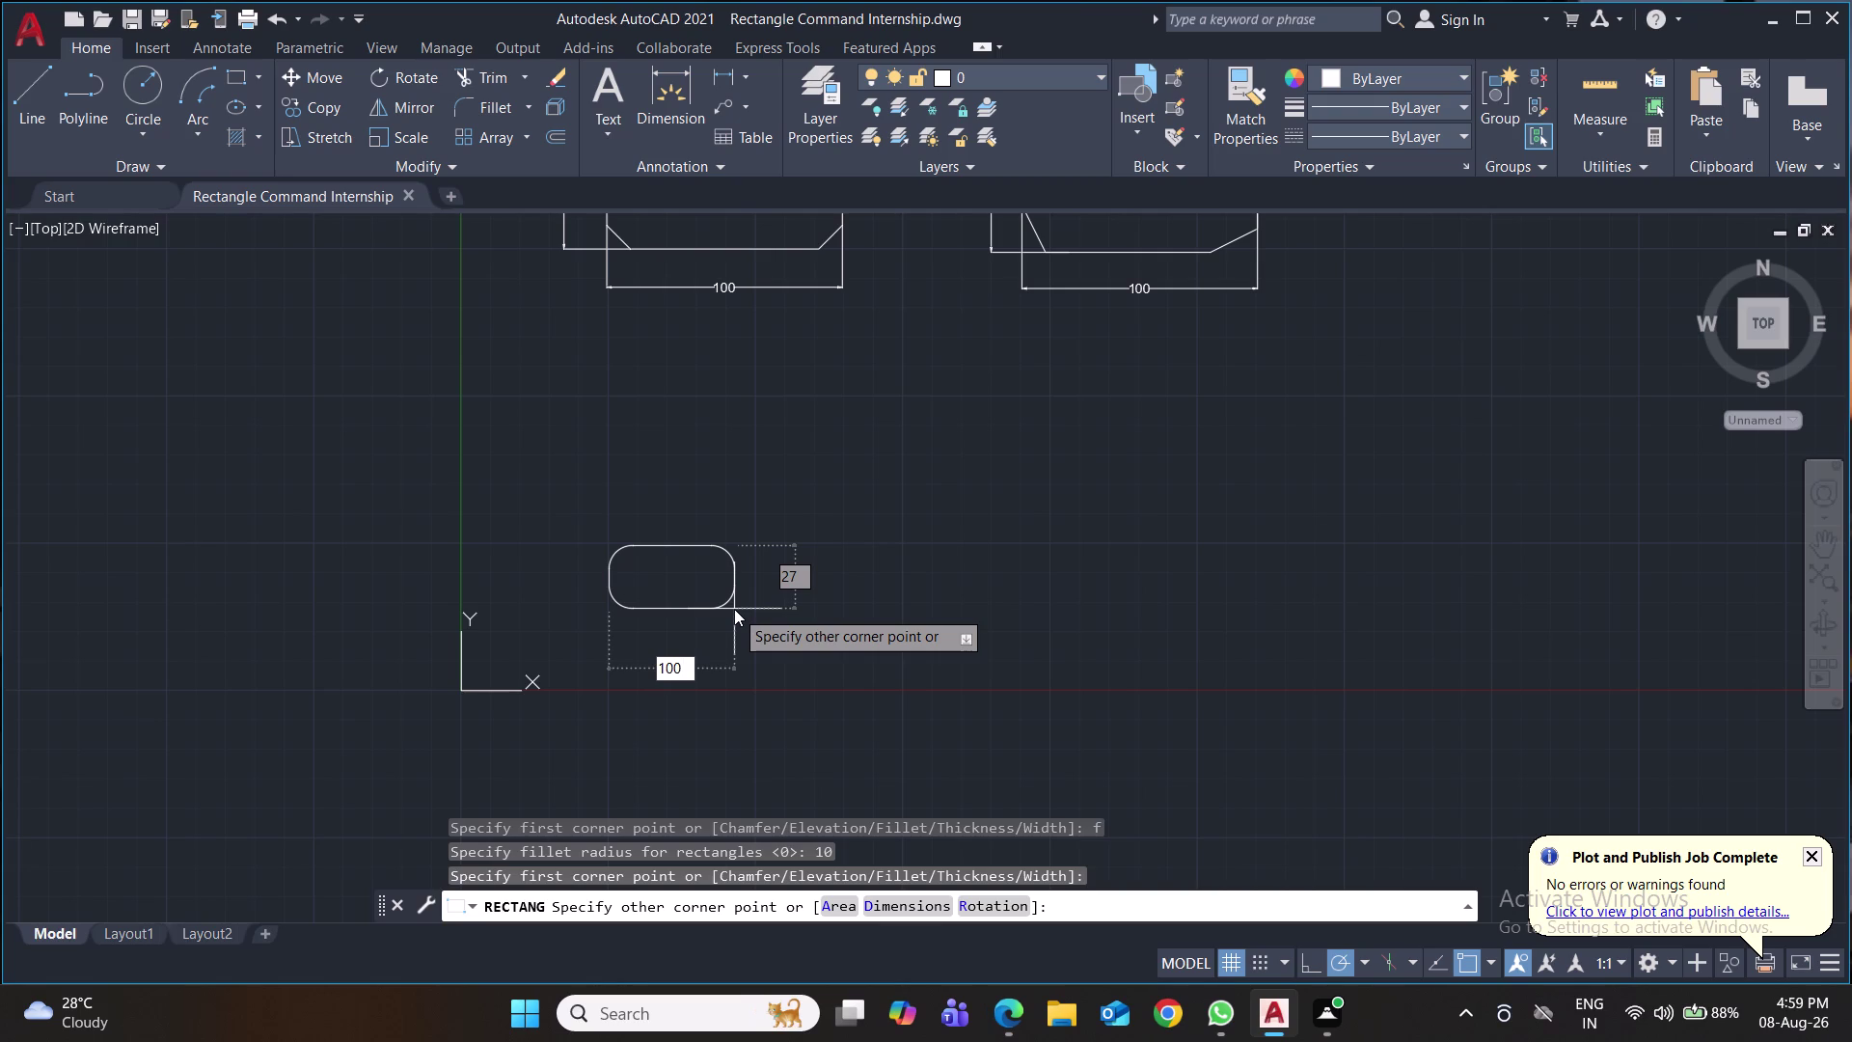
key(comma)
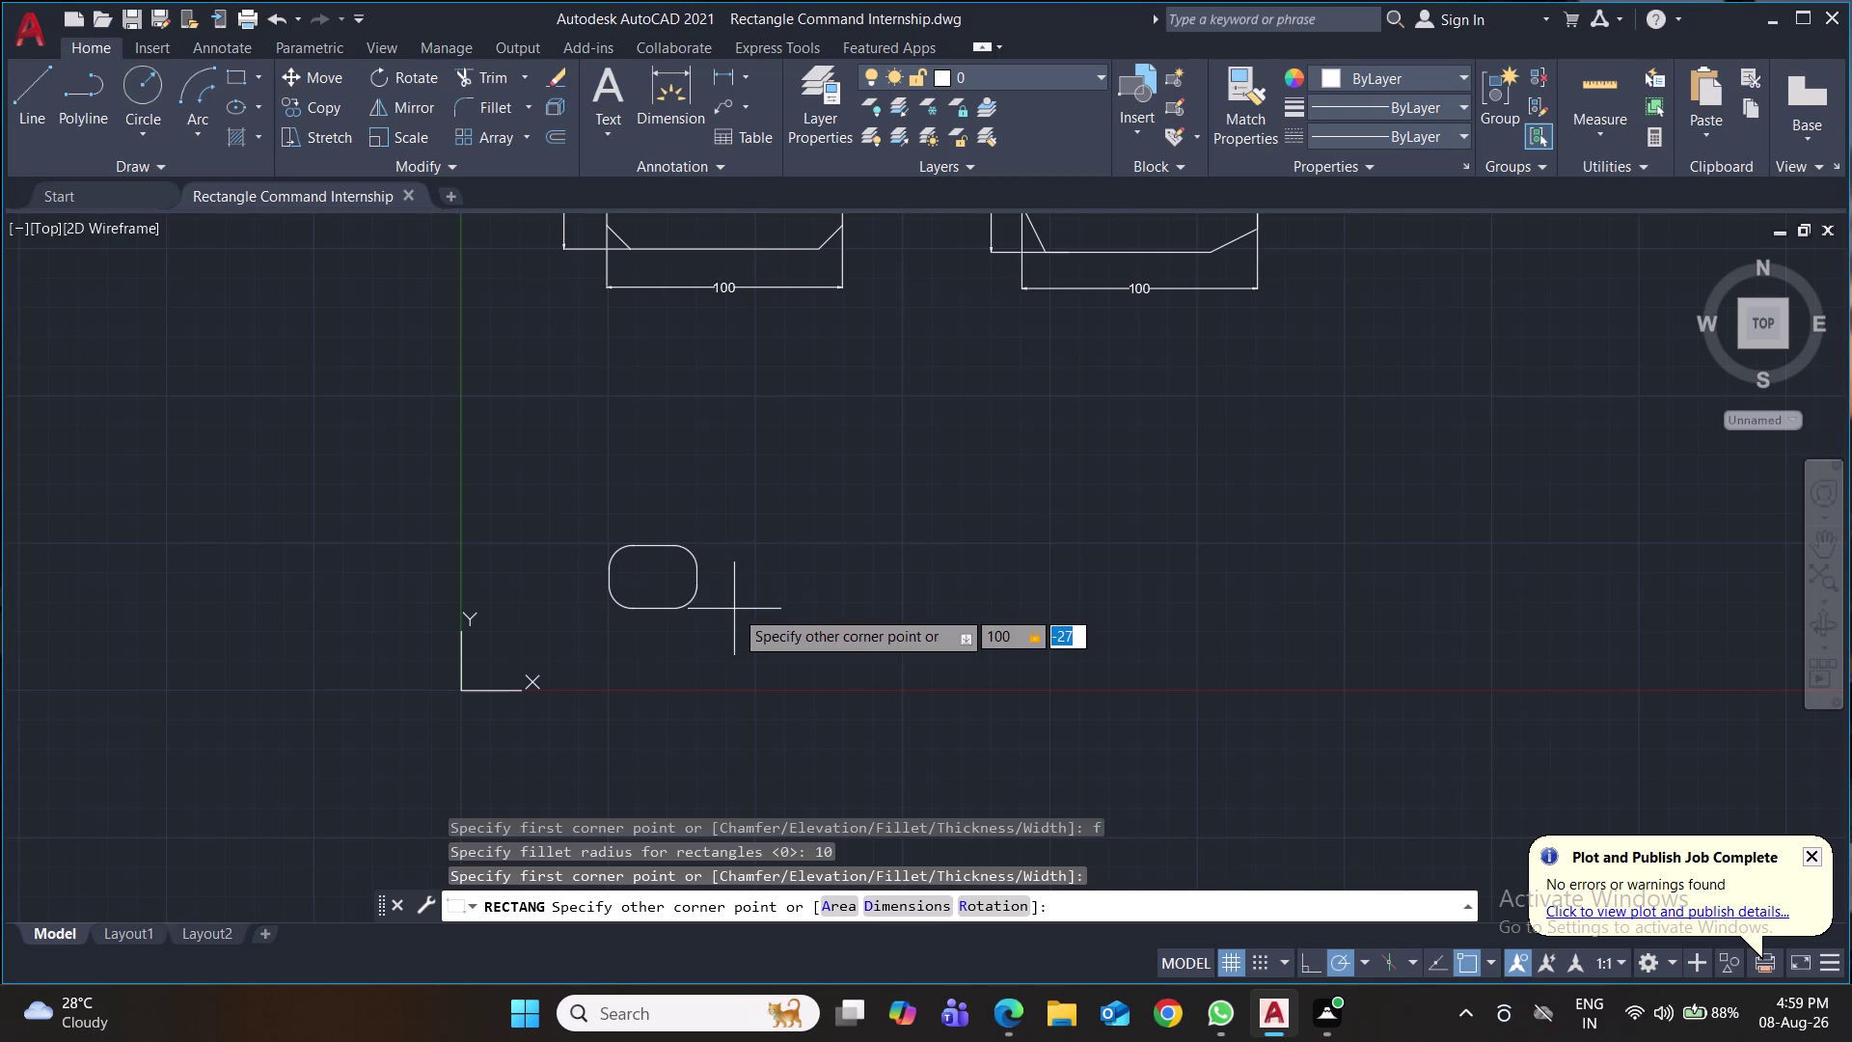
text(50)
key(Return)
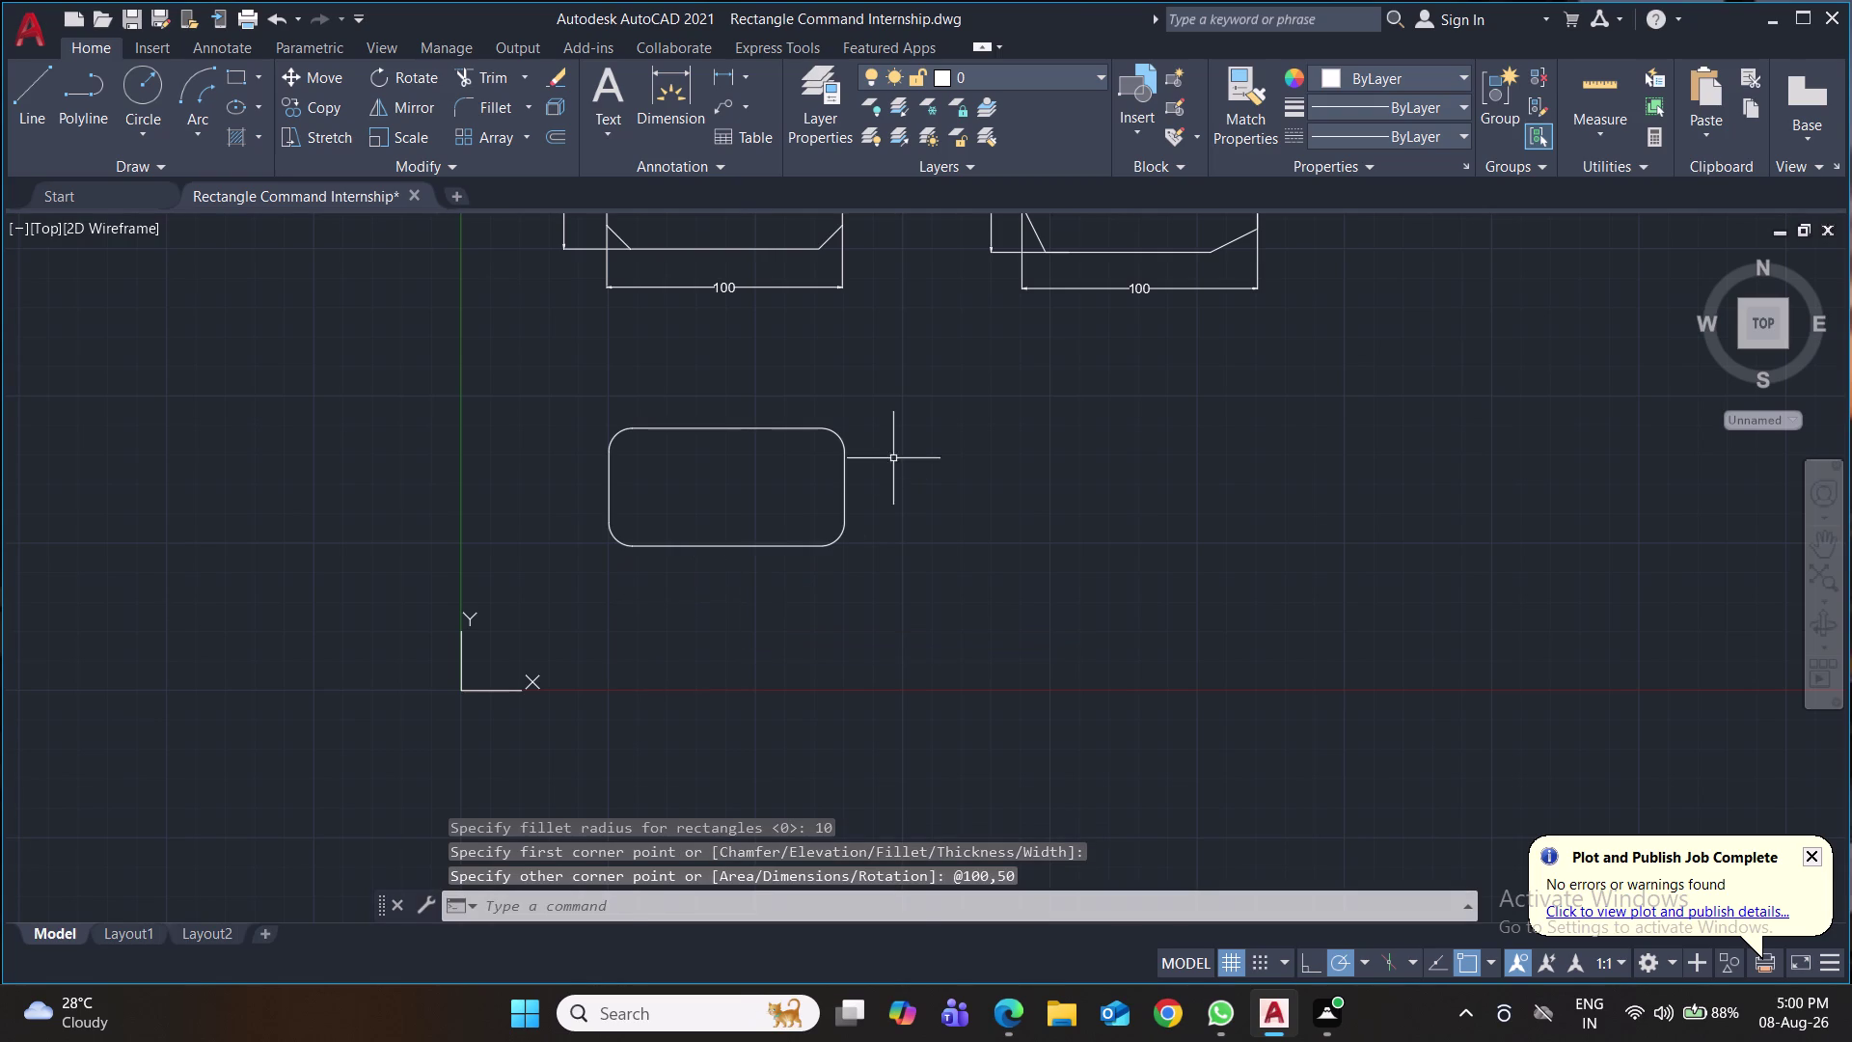
Erase that rectangle and redraw a 100 by 50 one using the Dimensions option.
click(909, 416)
click(642, 570)
key(Delete)
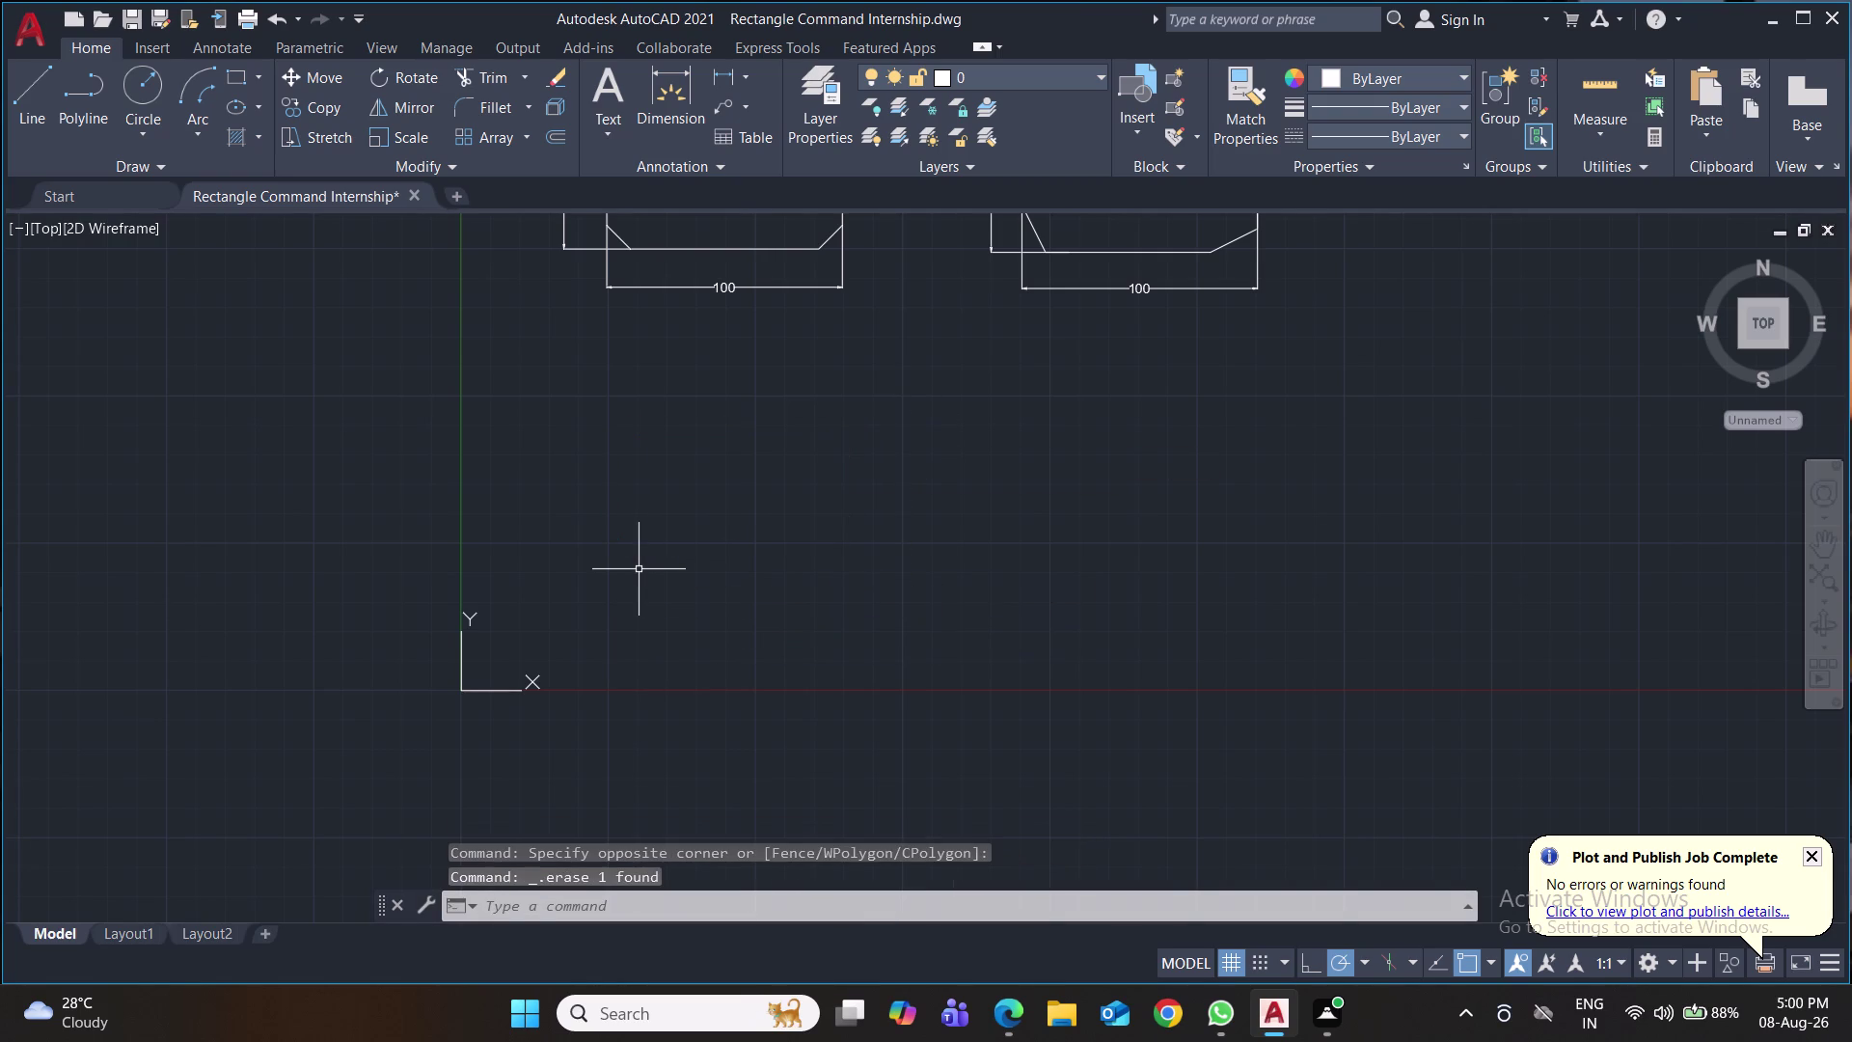
text(rec)
key(Return)
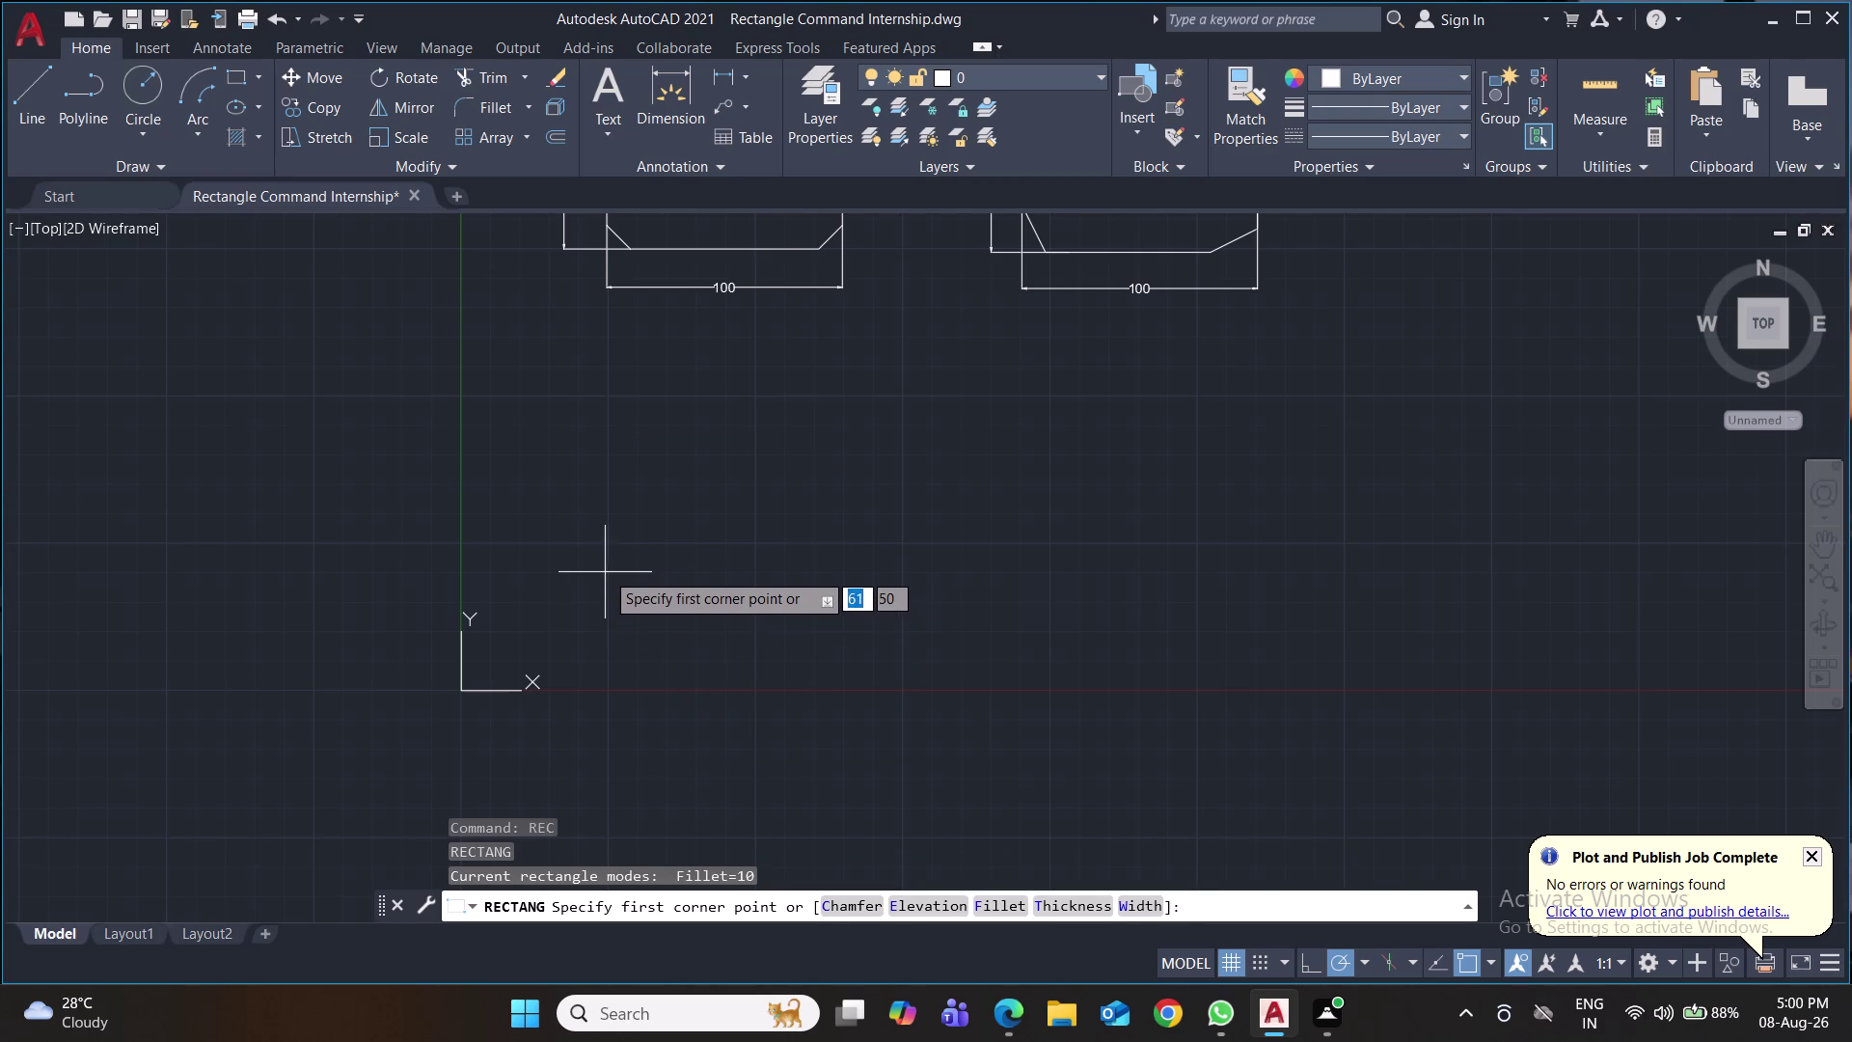
click(601, 562)
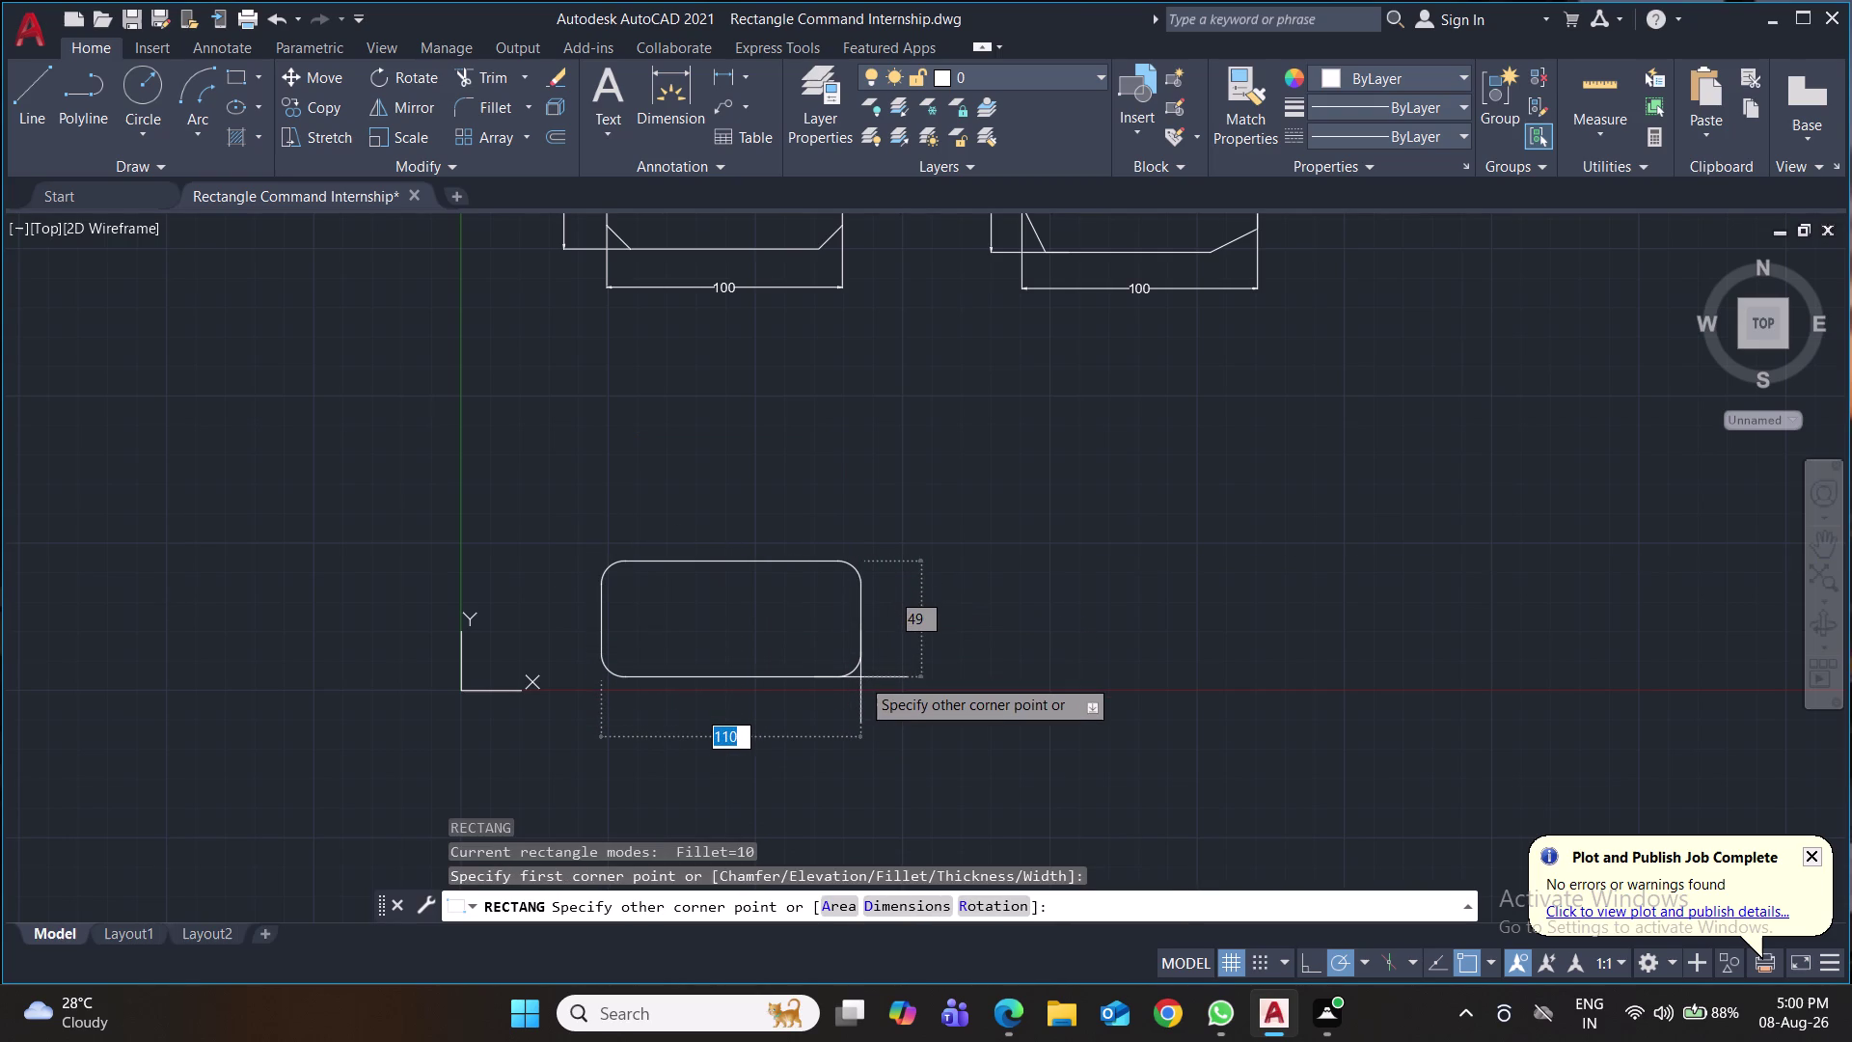
key(d)
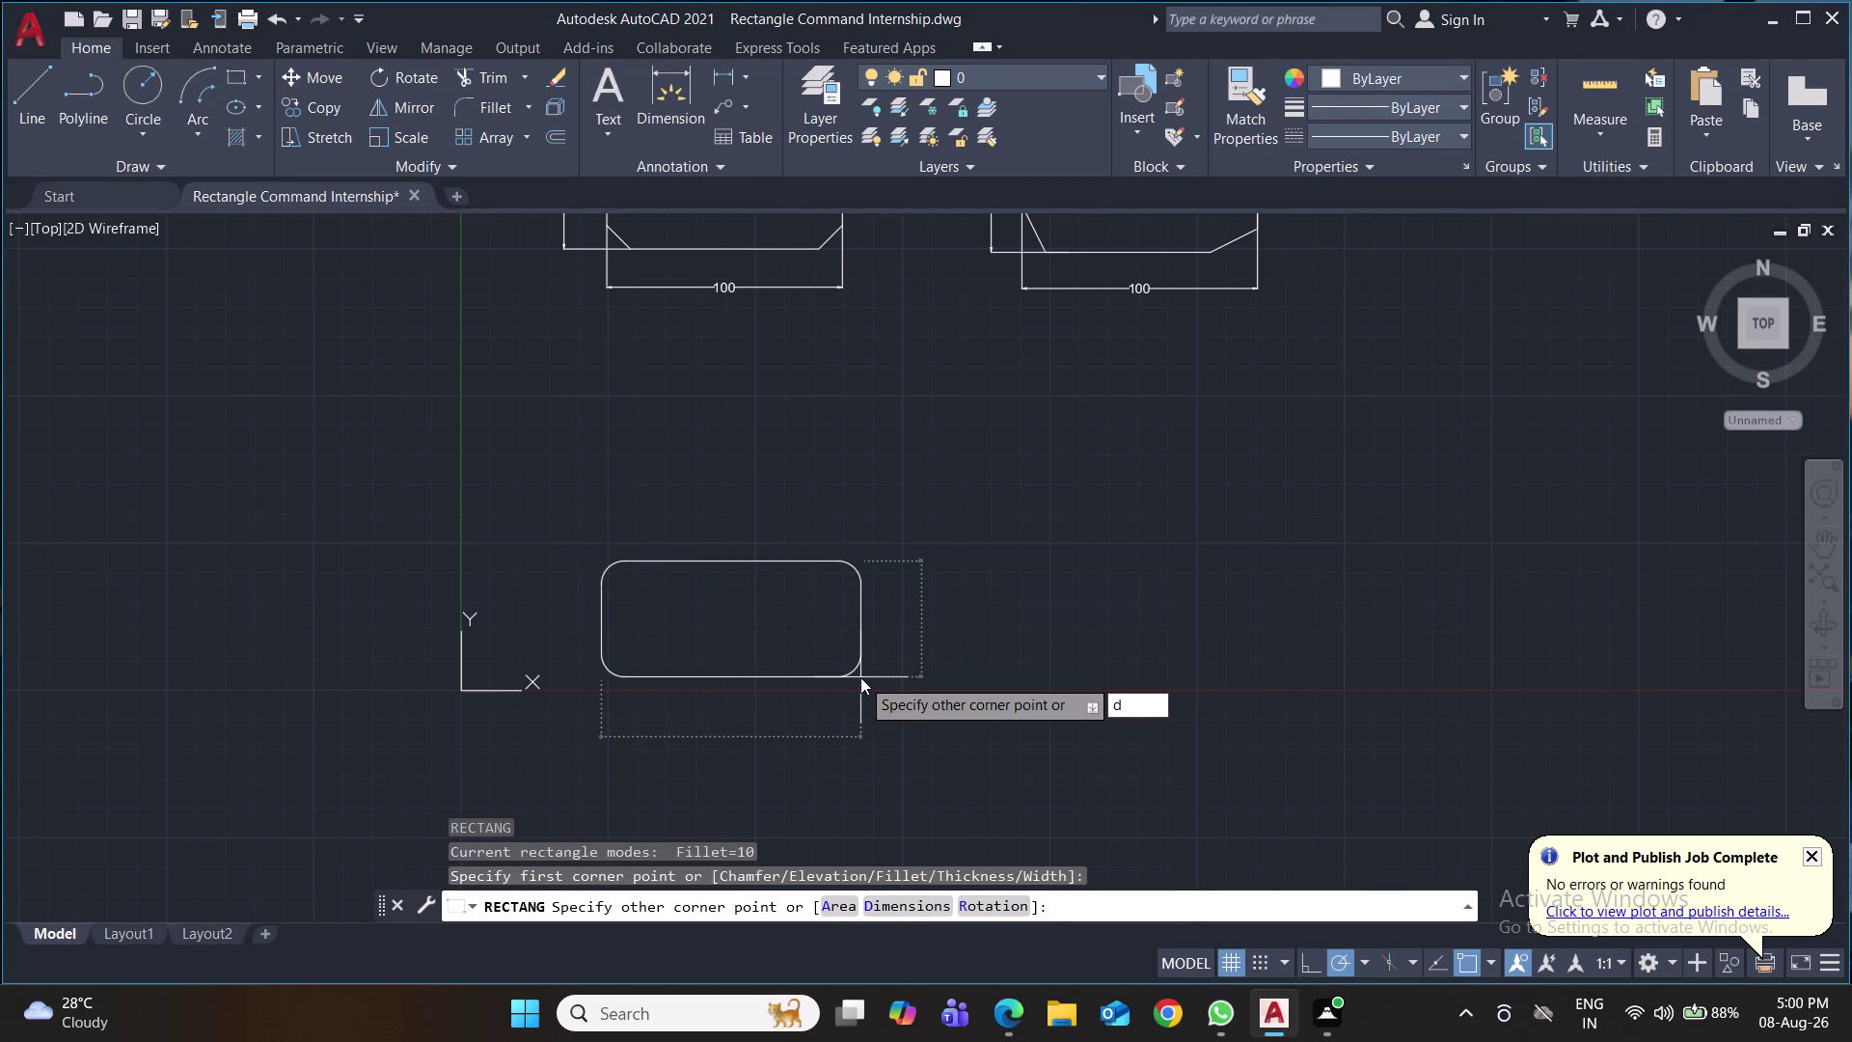
key(Return)
key(Return)
key(Return)
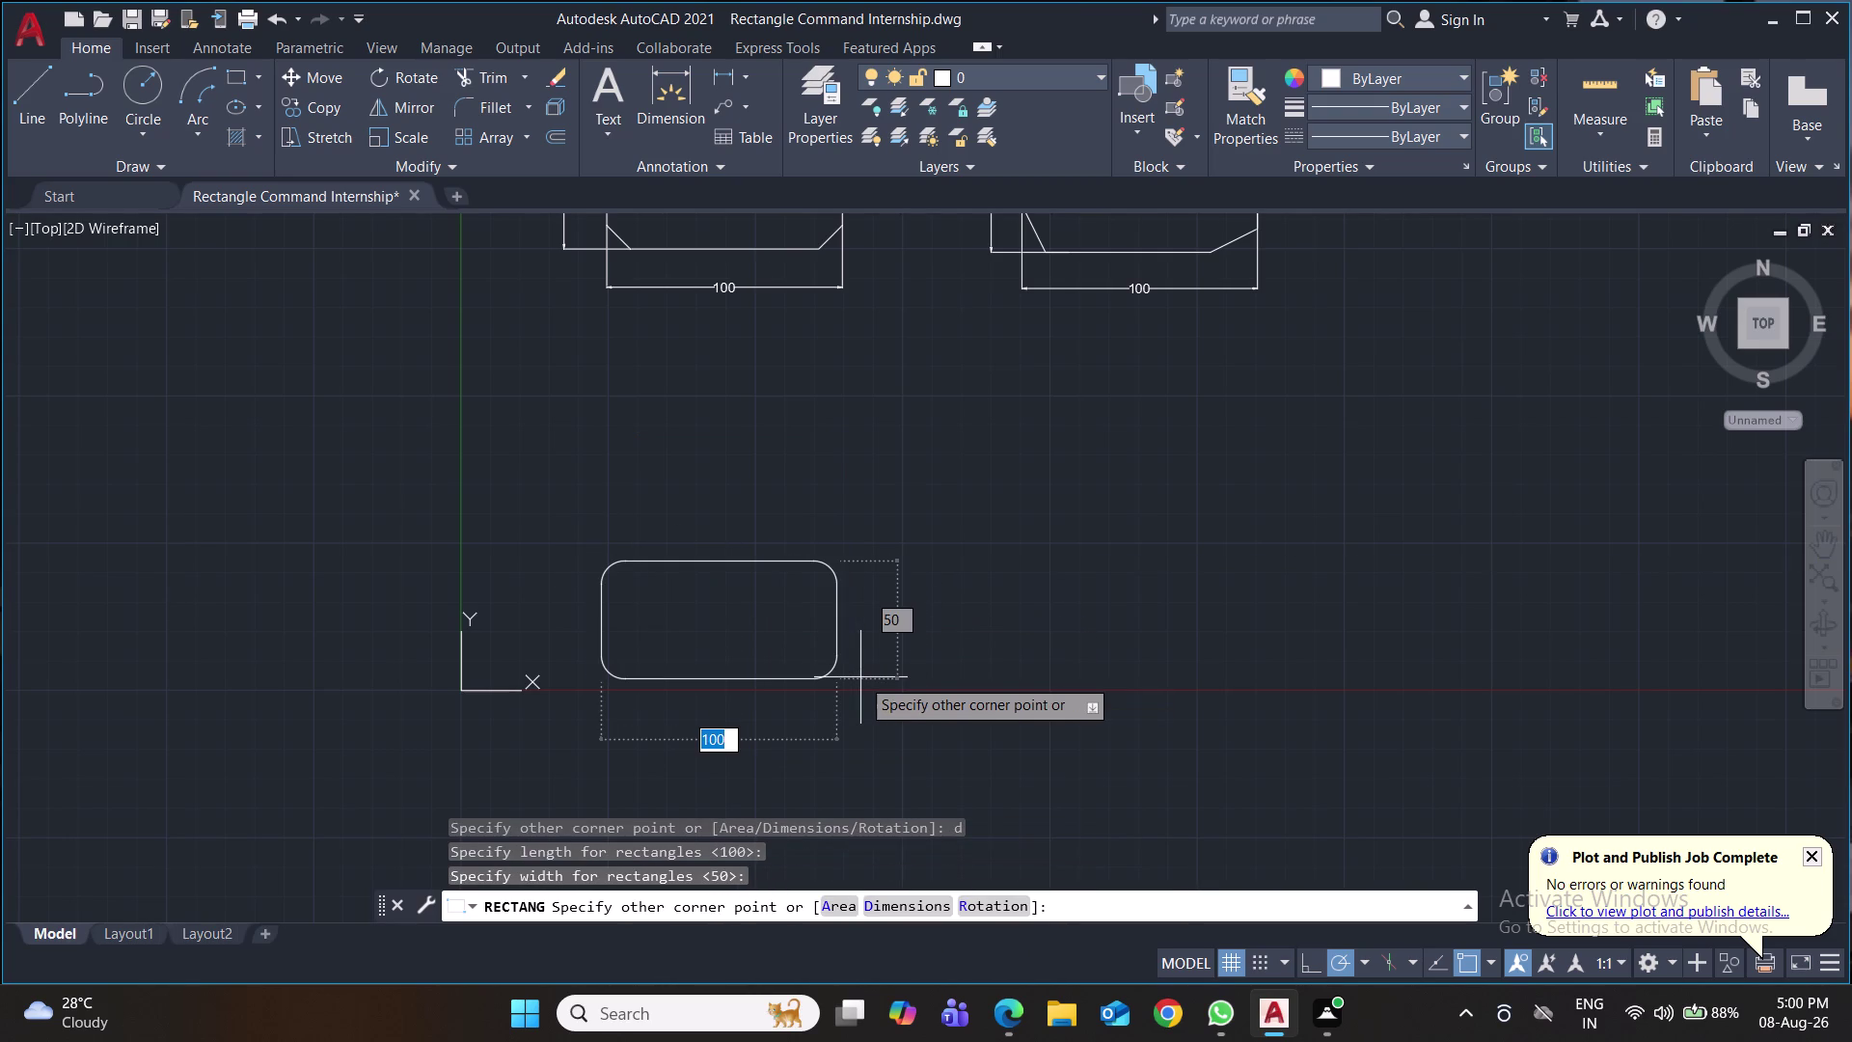
key(ctrl+s)
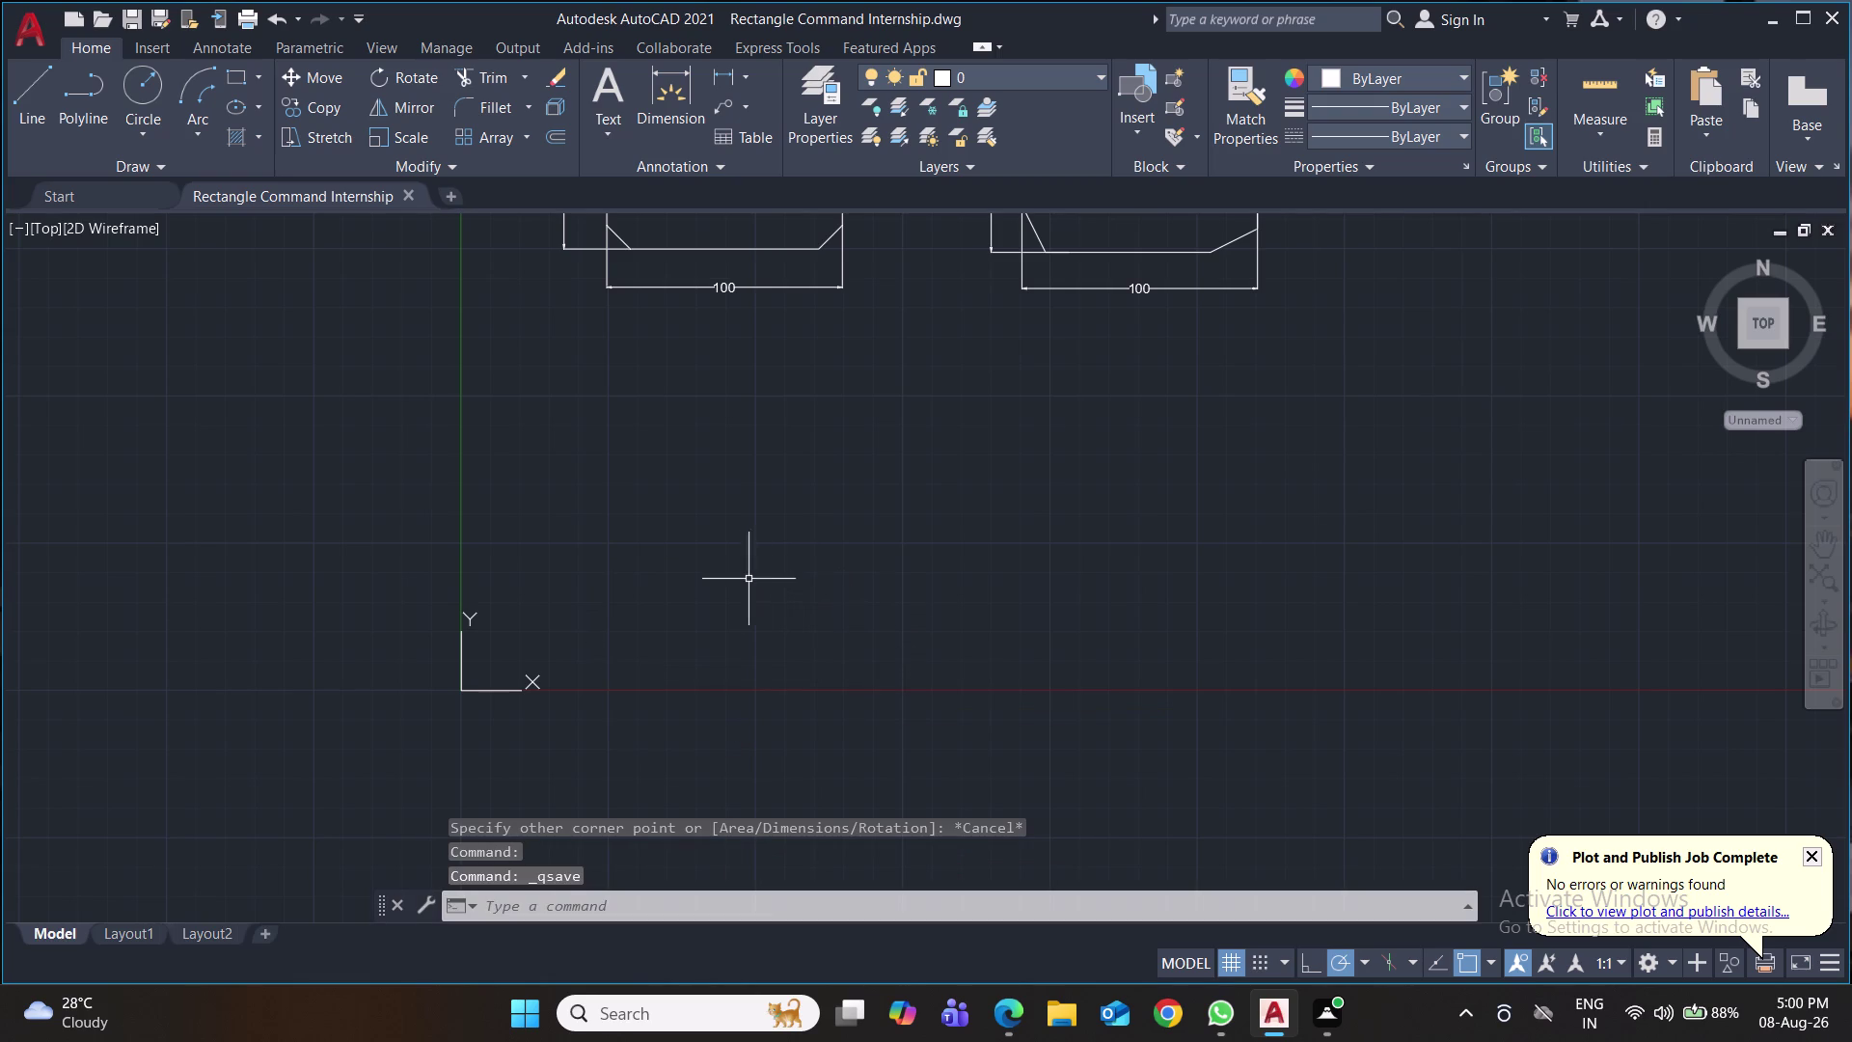
Redraw the rounded 100 by 50 rectangle below the shapes and save the drawing.
key(r)
key(e)
key(c)
key(Return)
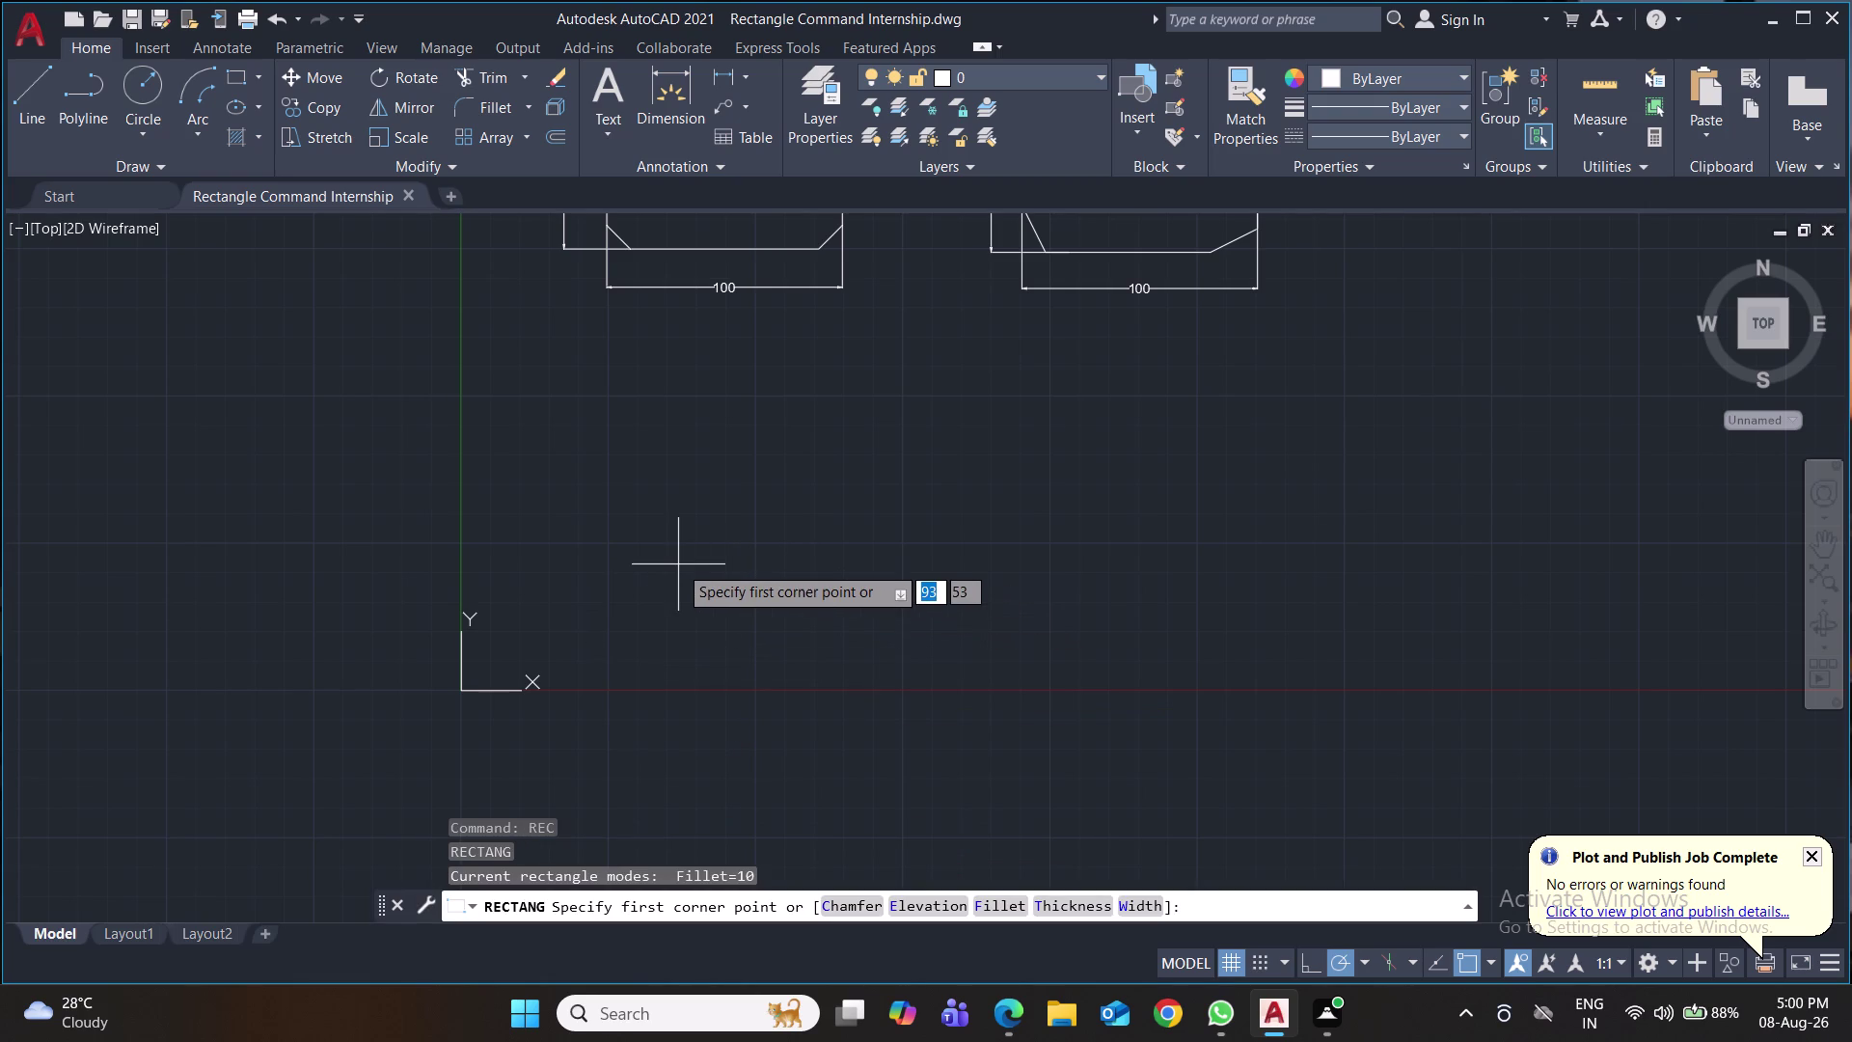
click(675, 560)
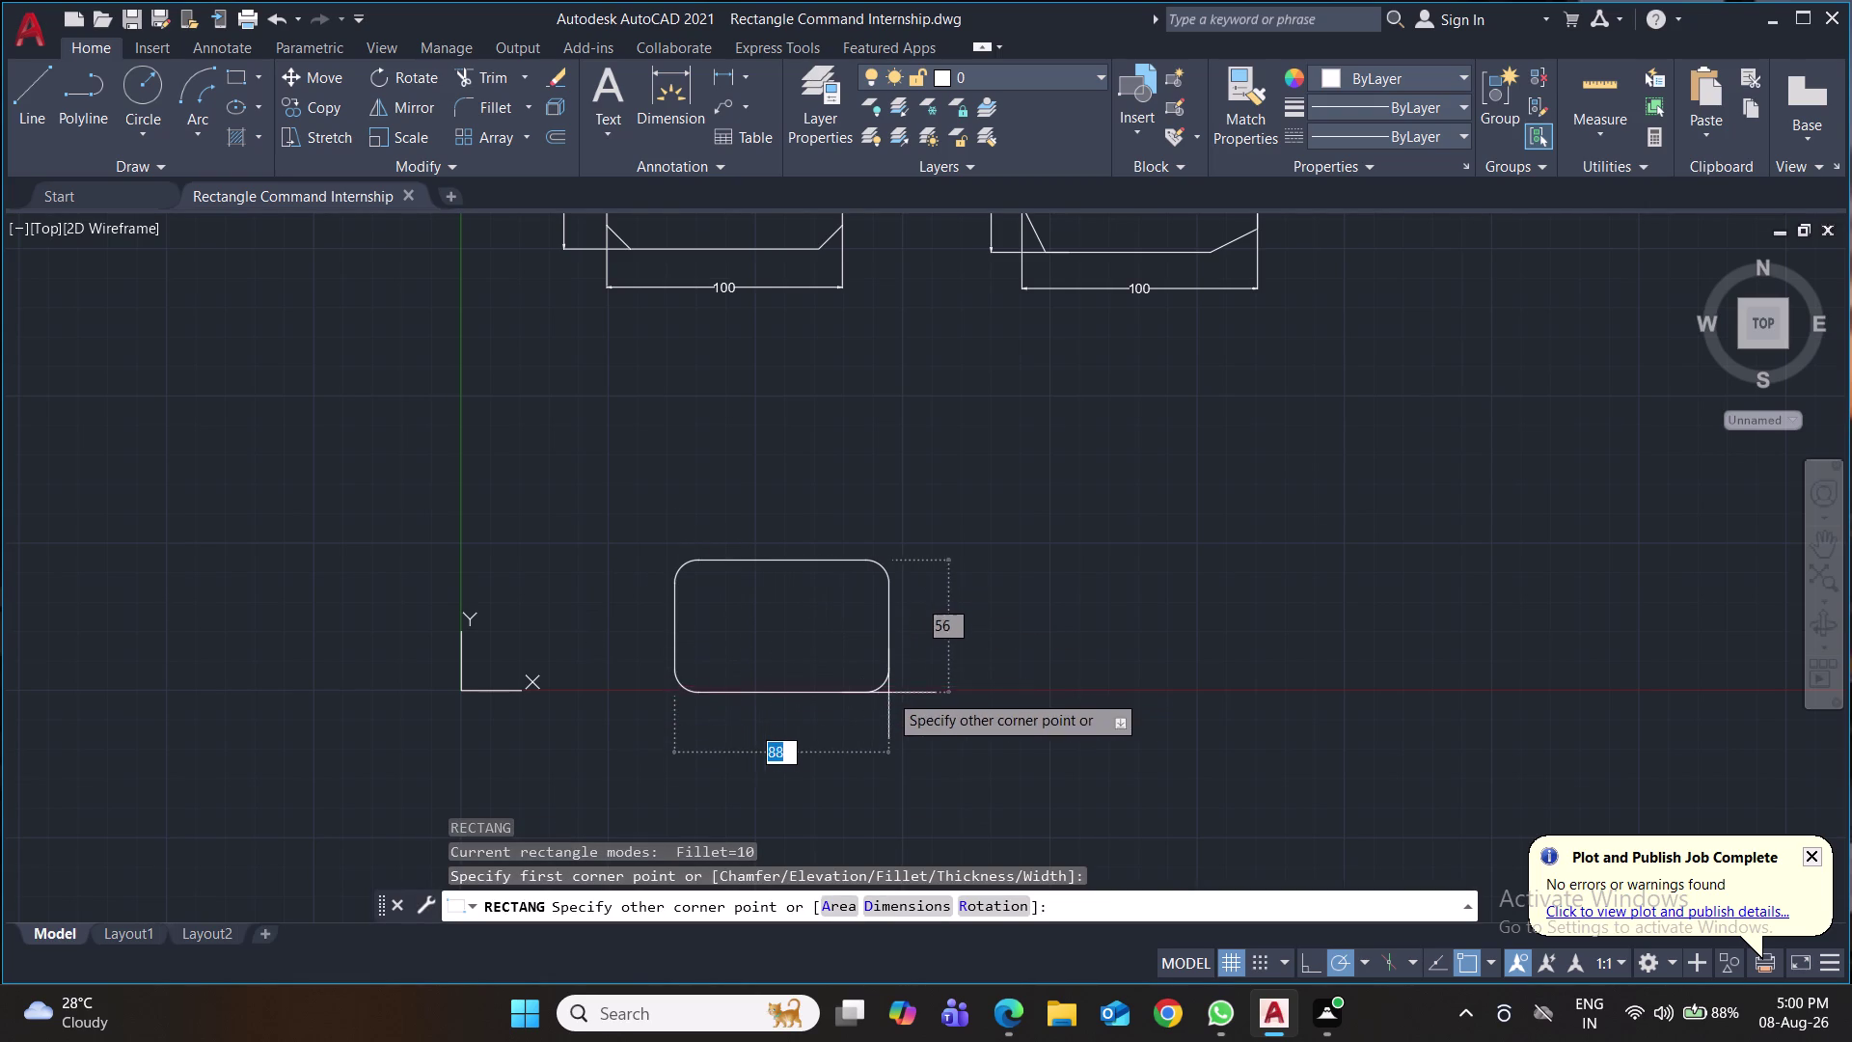
text(10)
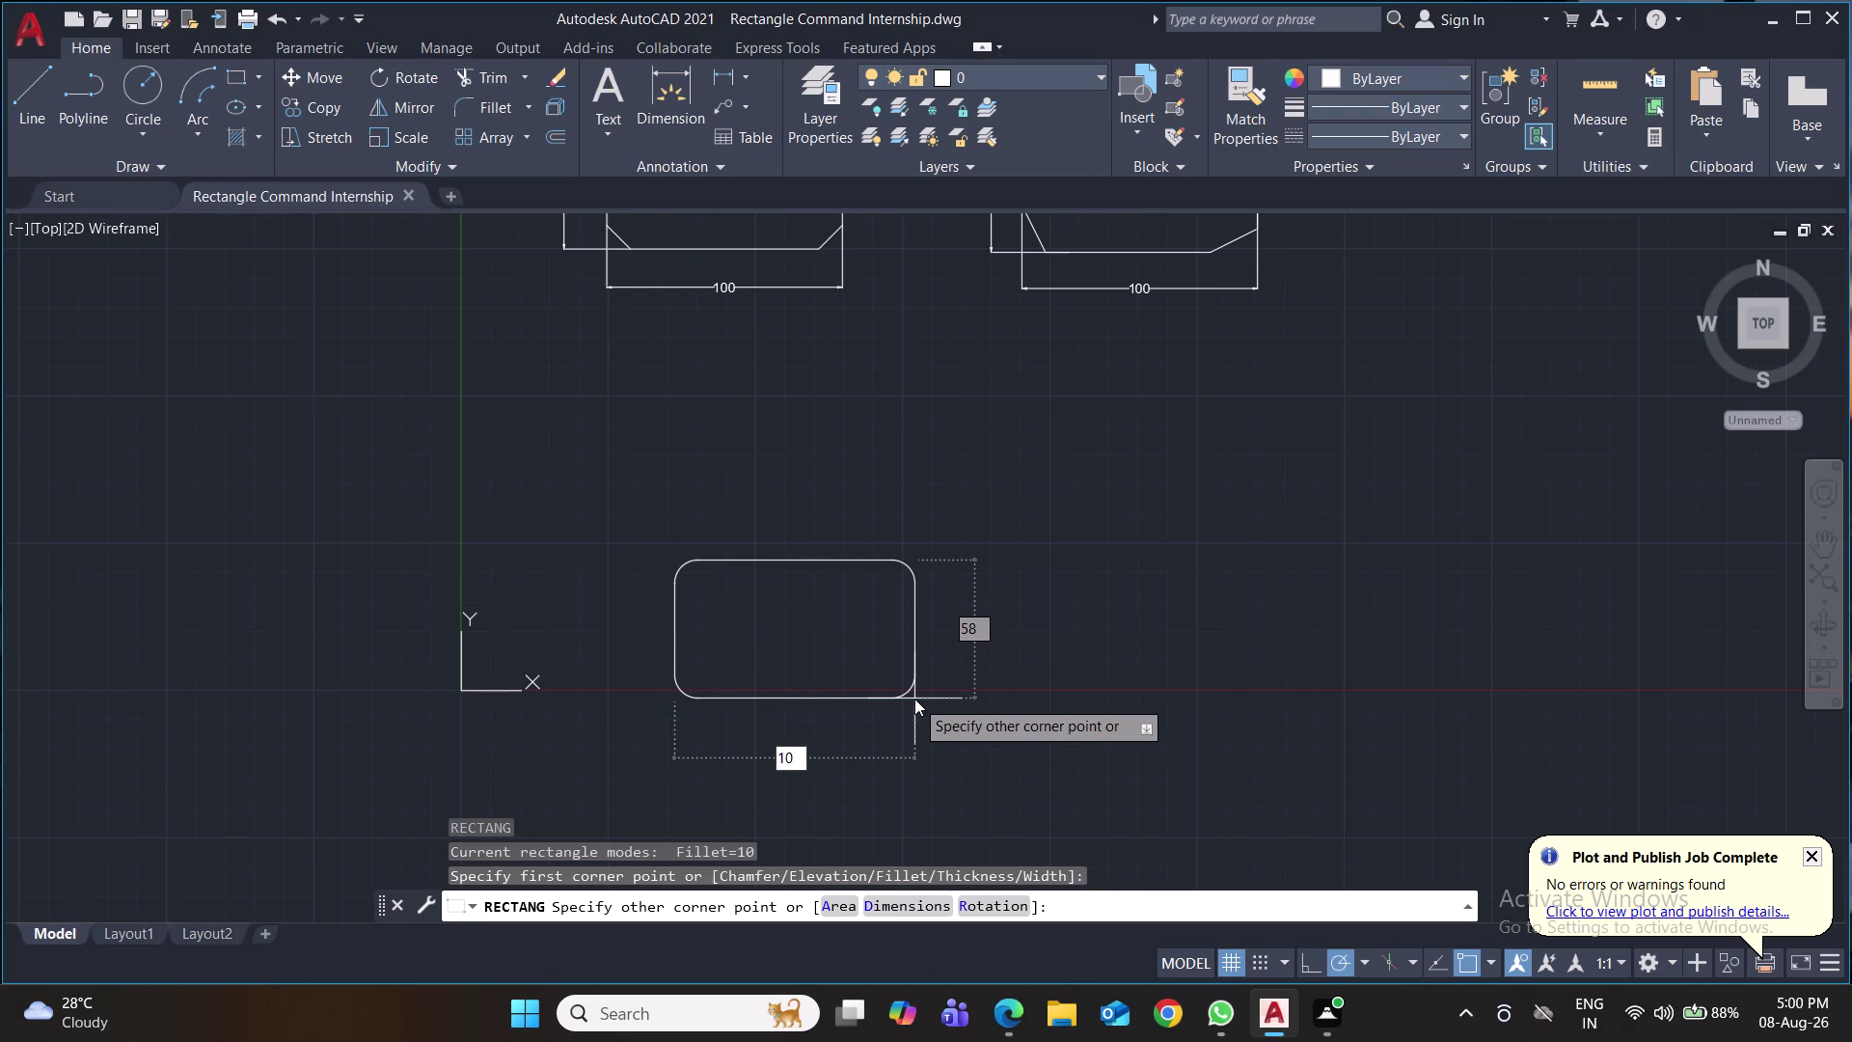
key(BackSpace)
key(BackSpace)
key(d)
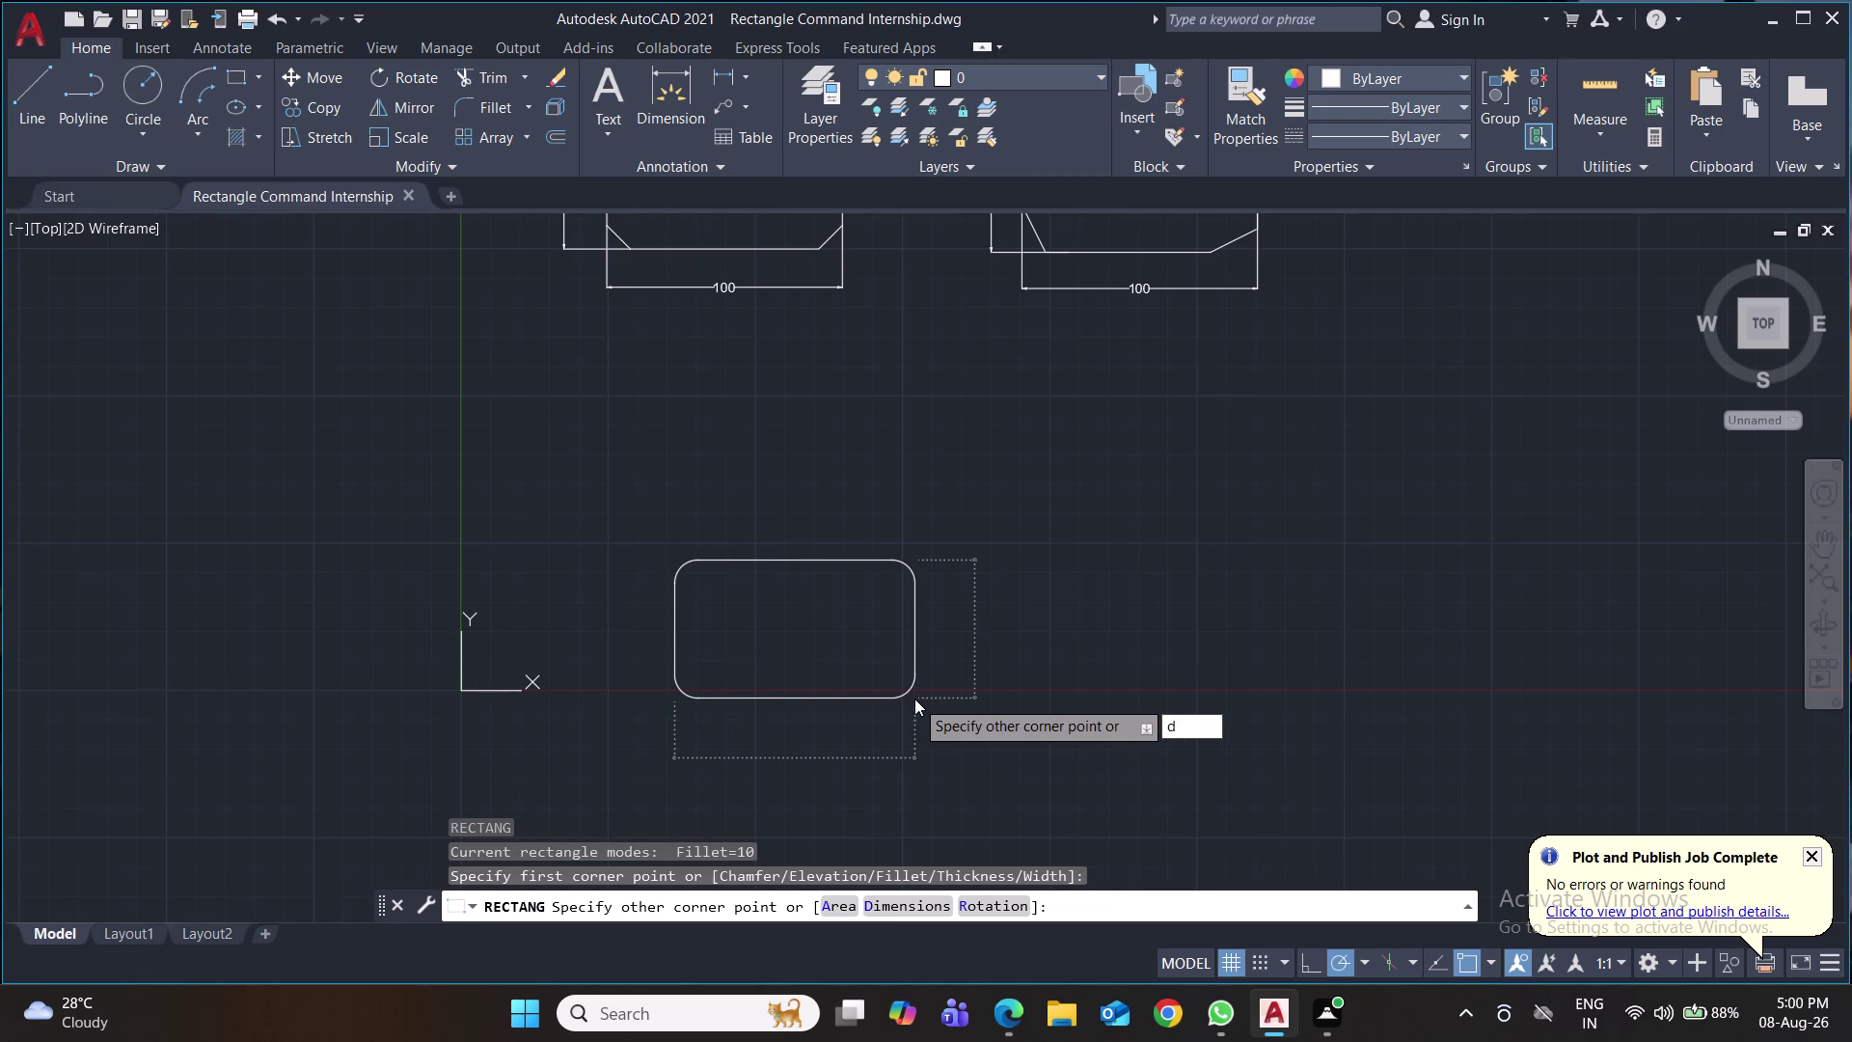
key(Return)
key(Return)
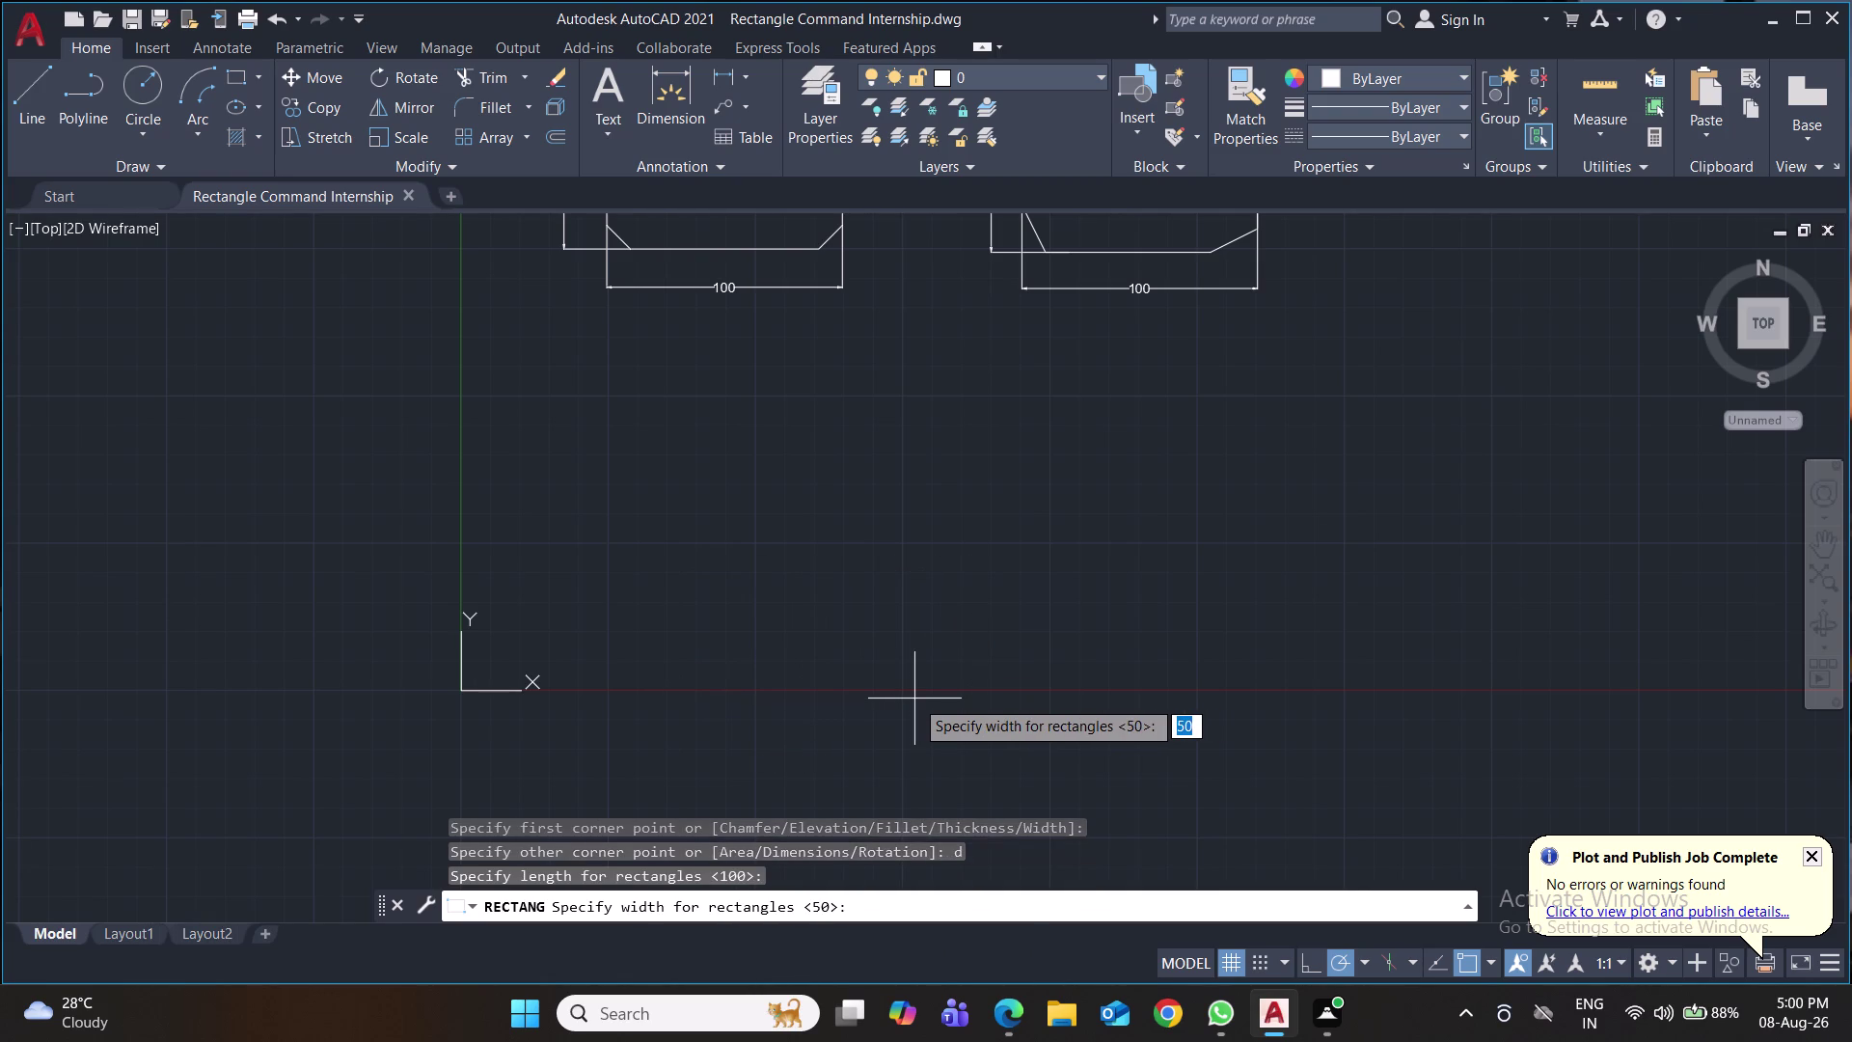
key(Return)
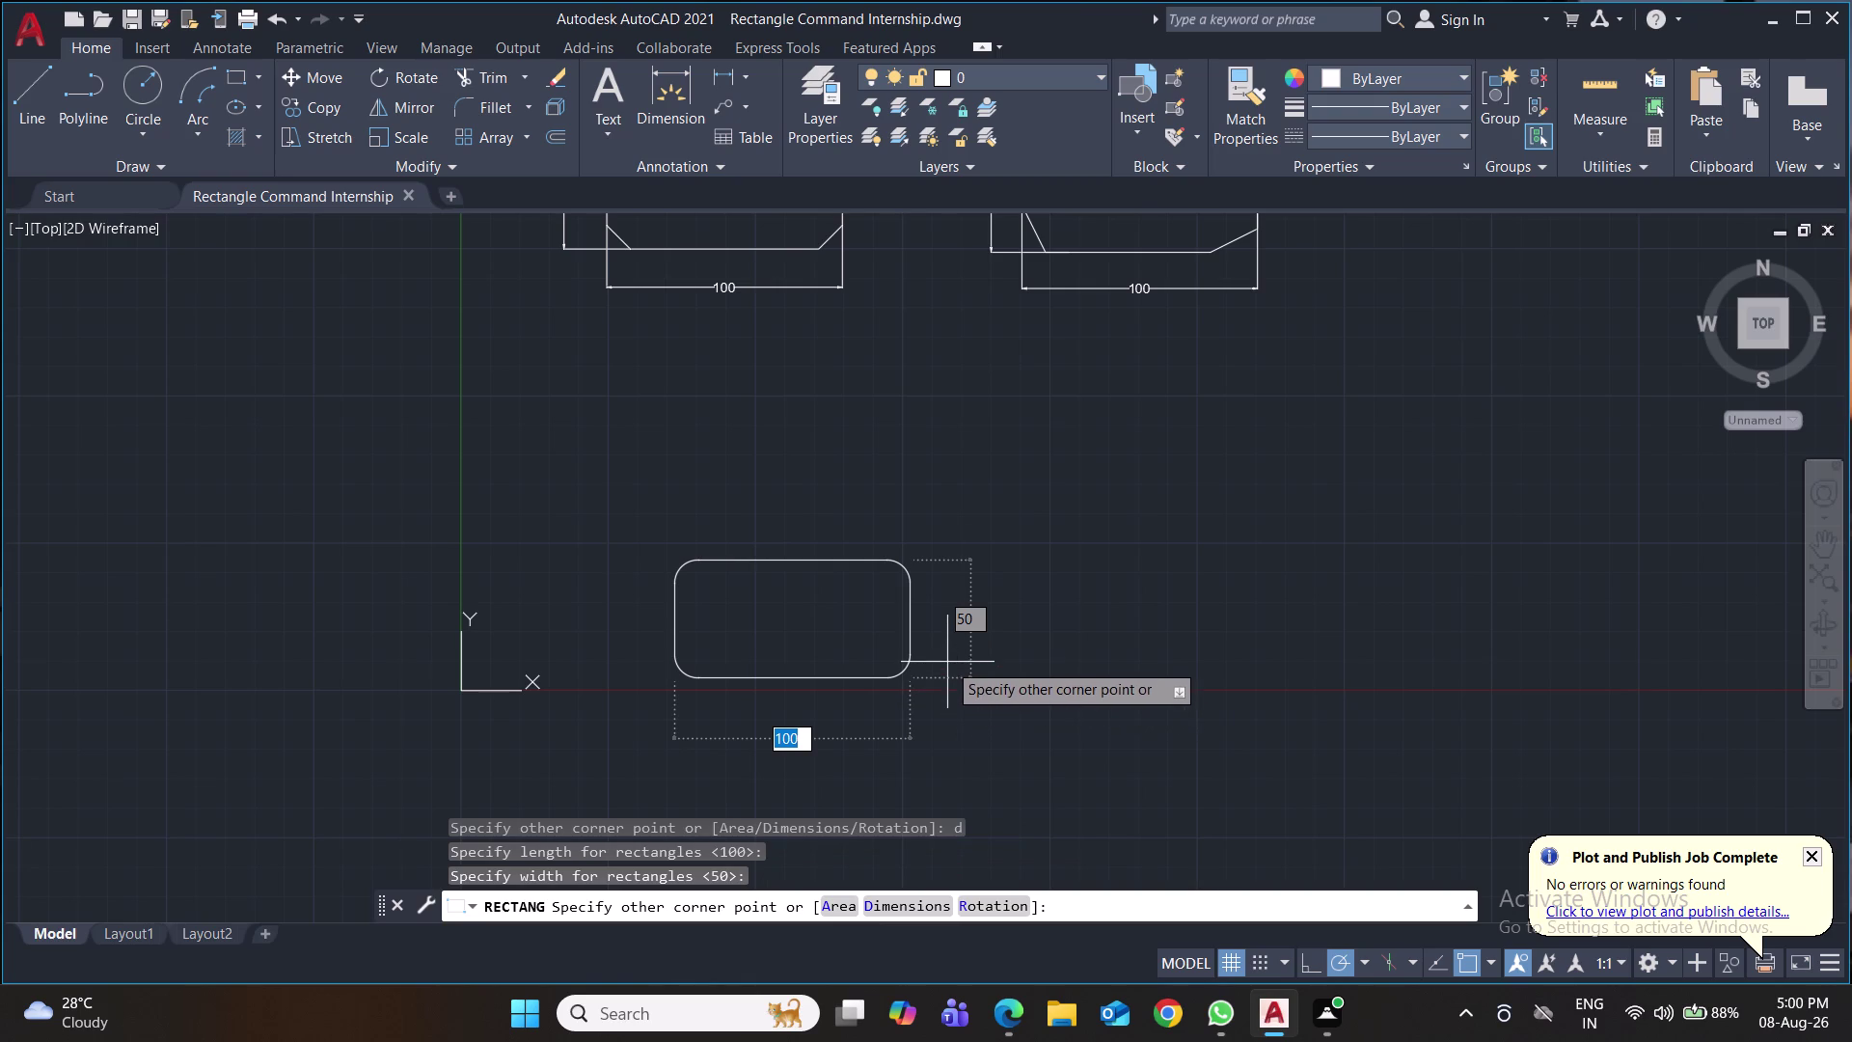
click(948, 660)
key(ctrl+s)
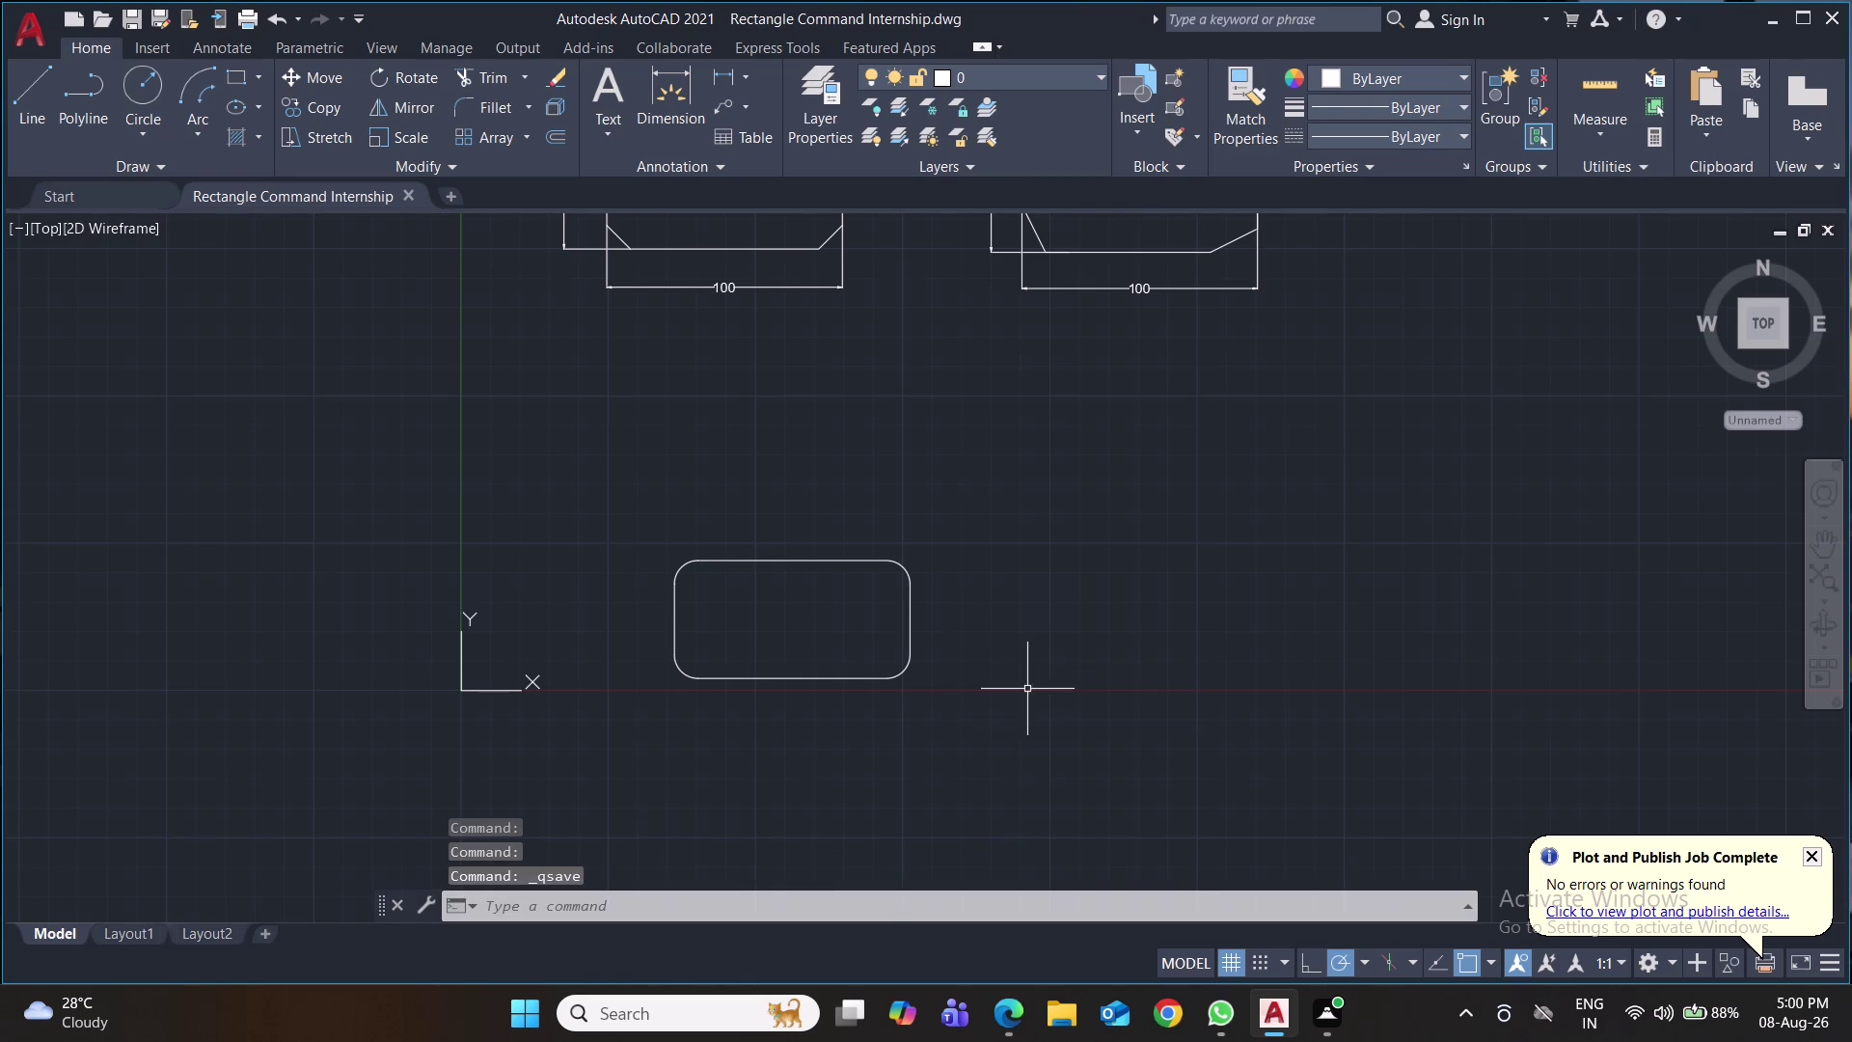
Add linear dimensions: 100 along the bottom edge and 50 along the left edge.
click(728, 75)
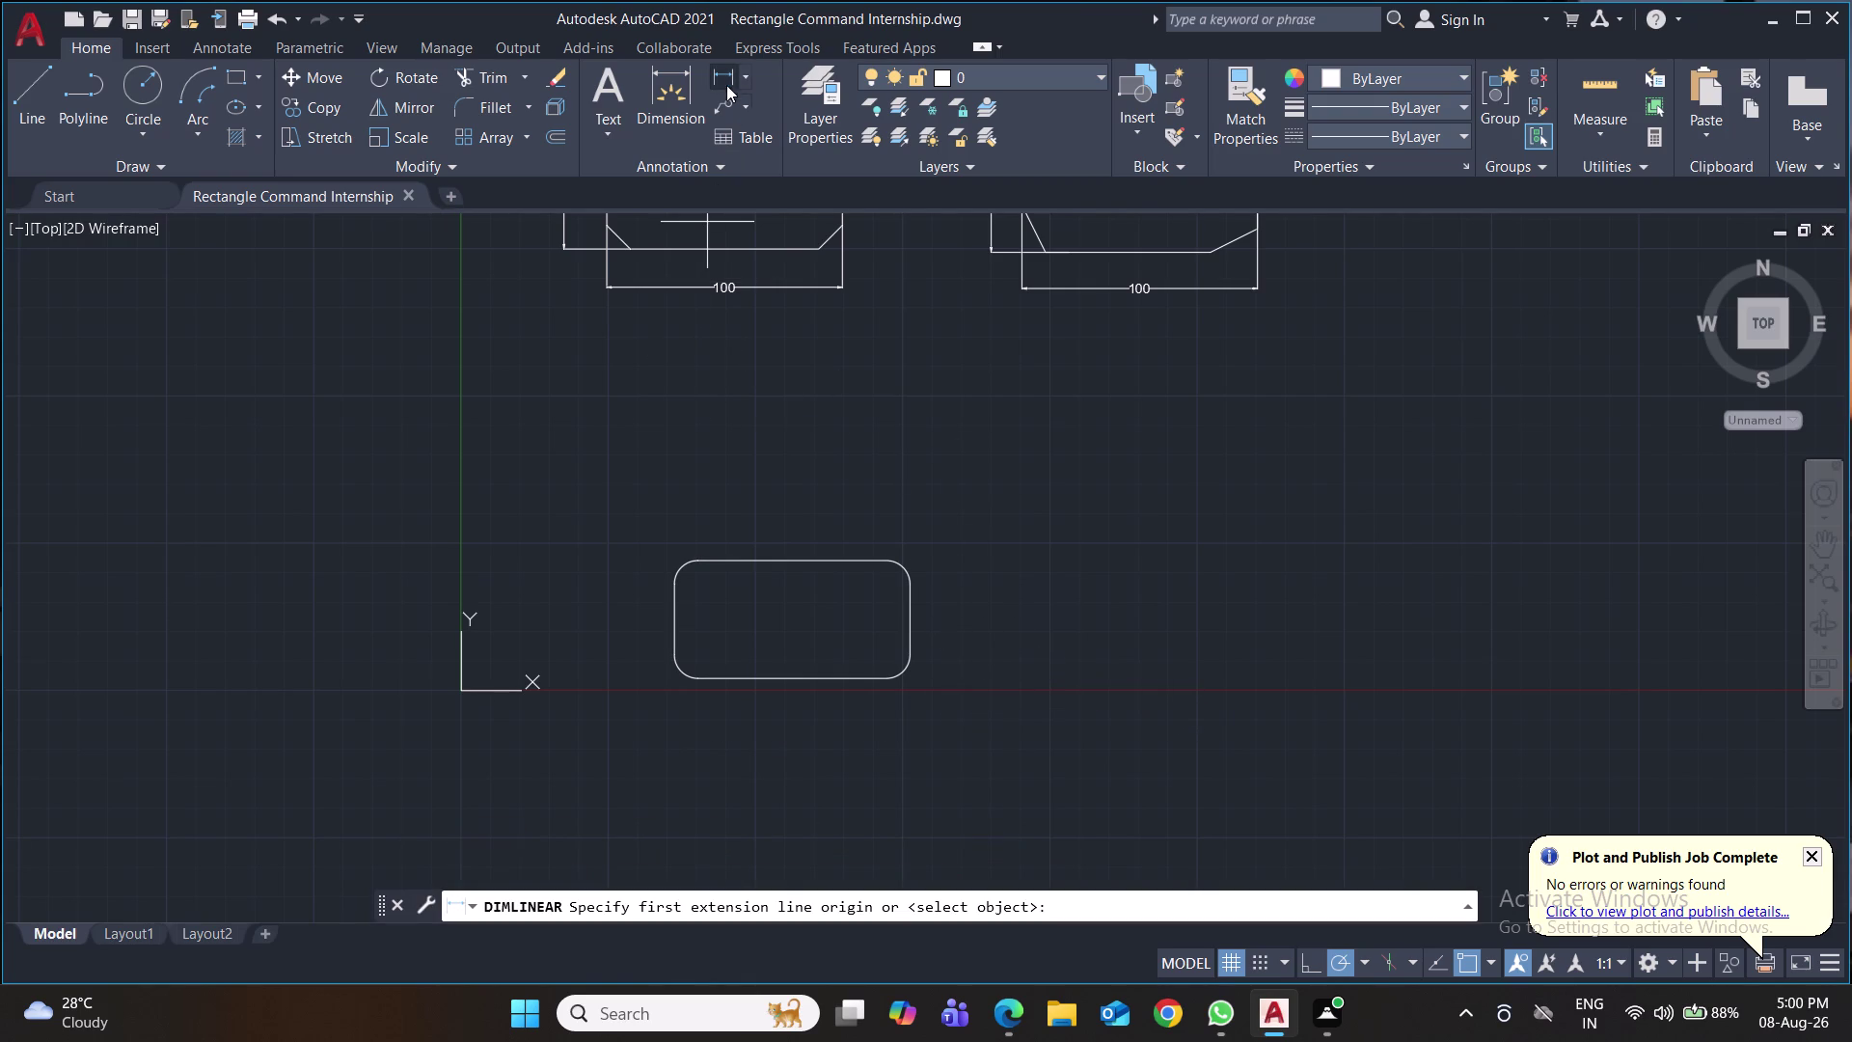
click(676, 647)
click(911, 654)
click(904, 759)
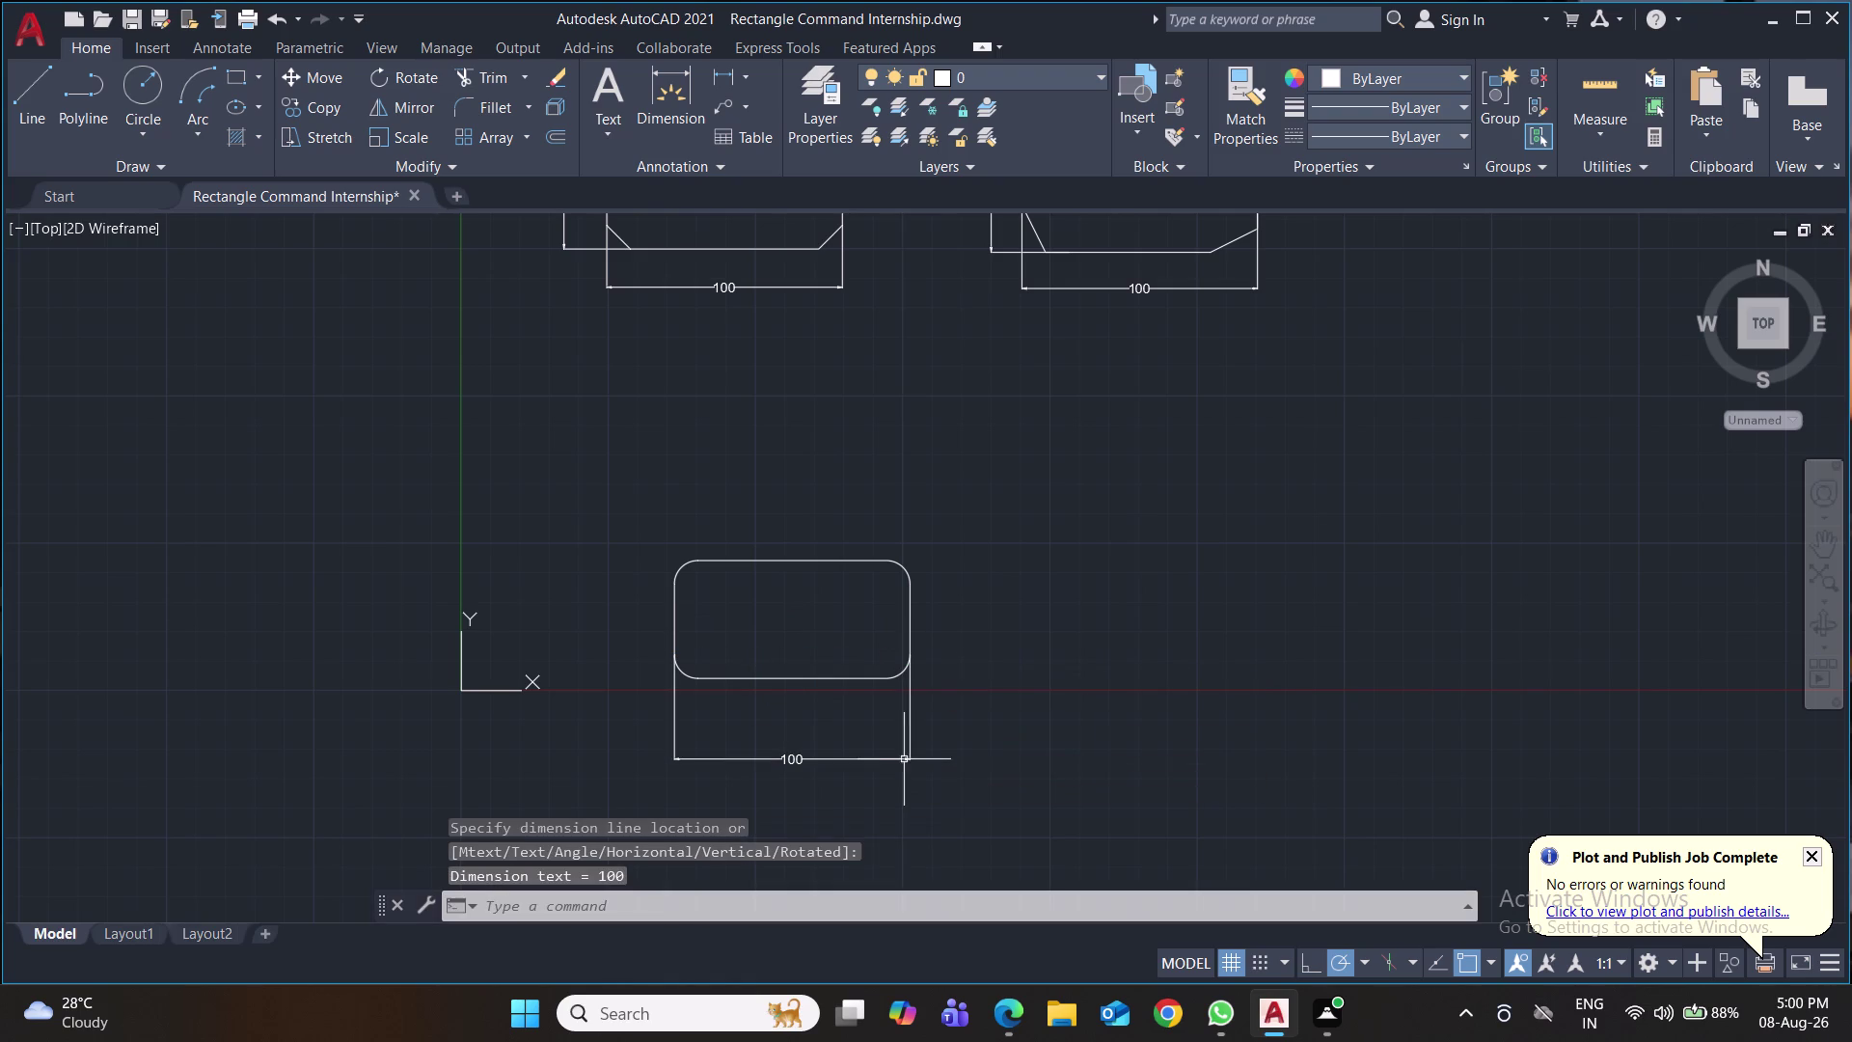
key(space)
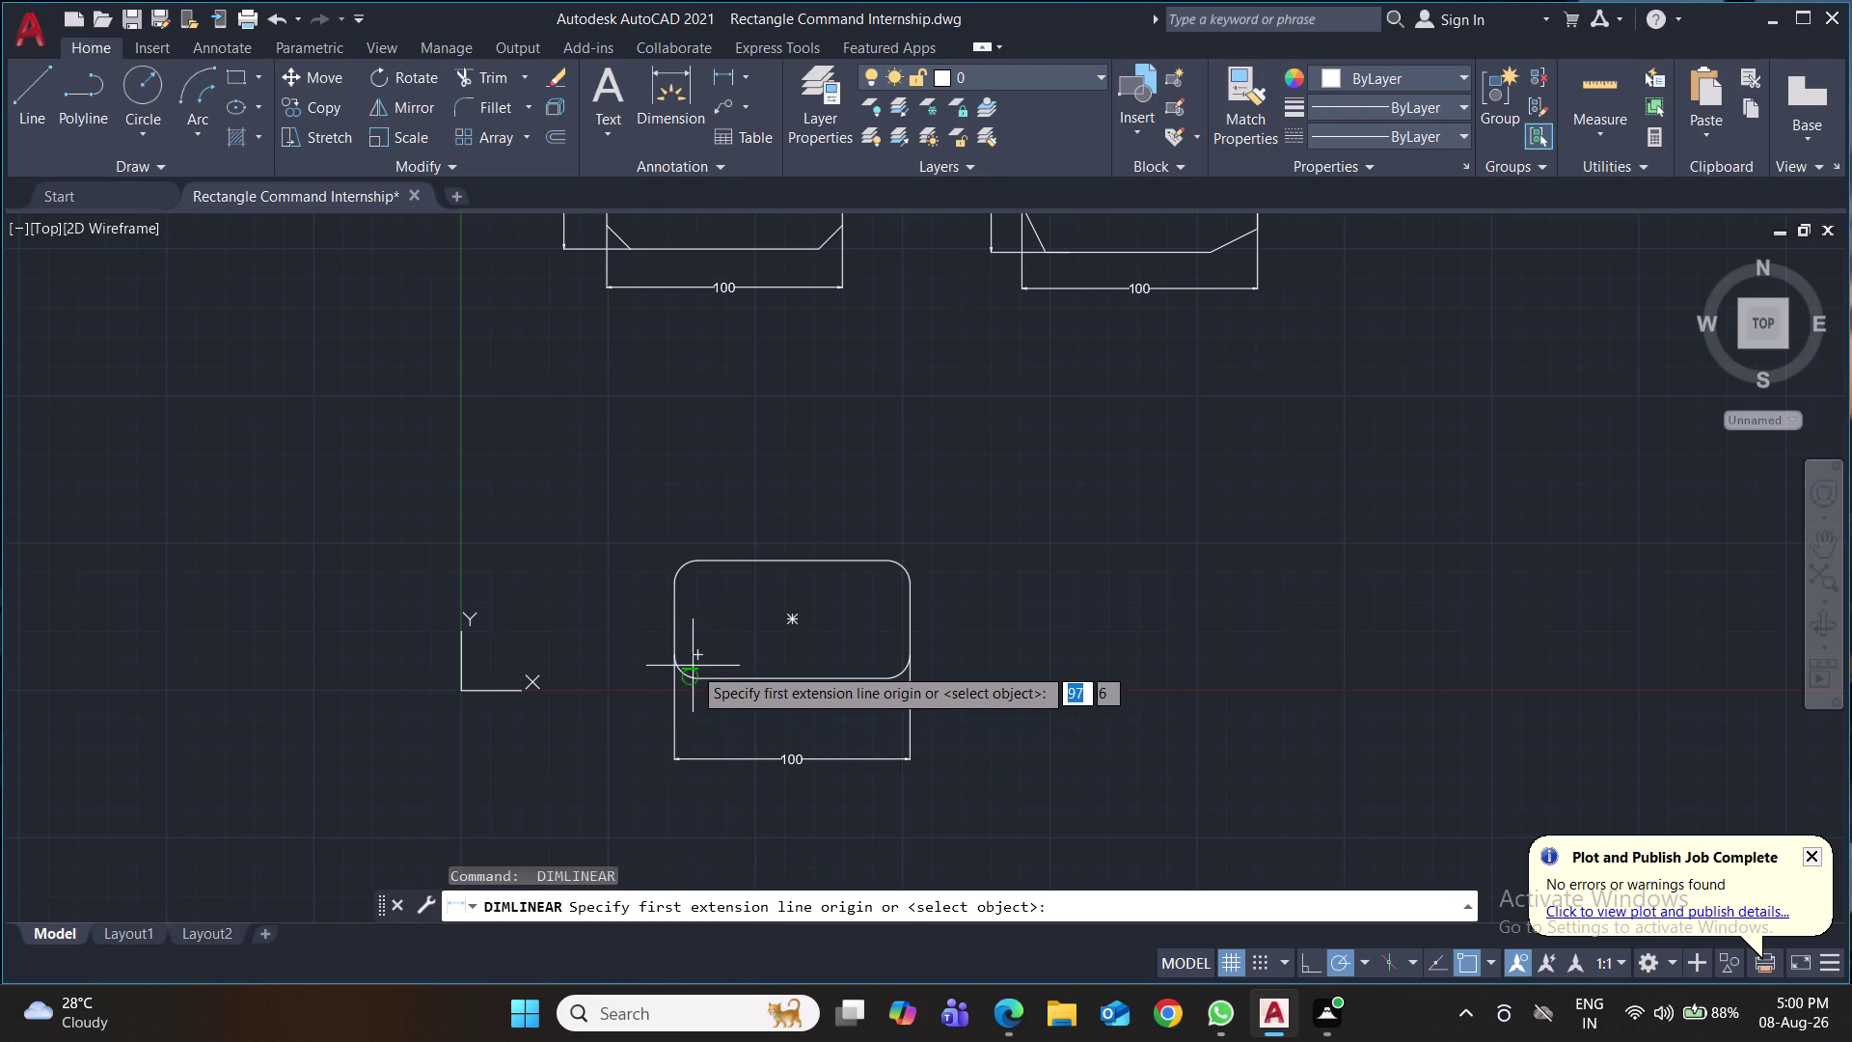
click(702, 681)
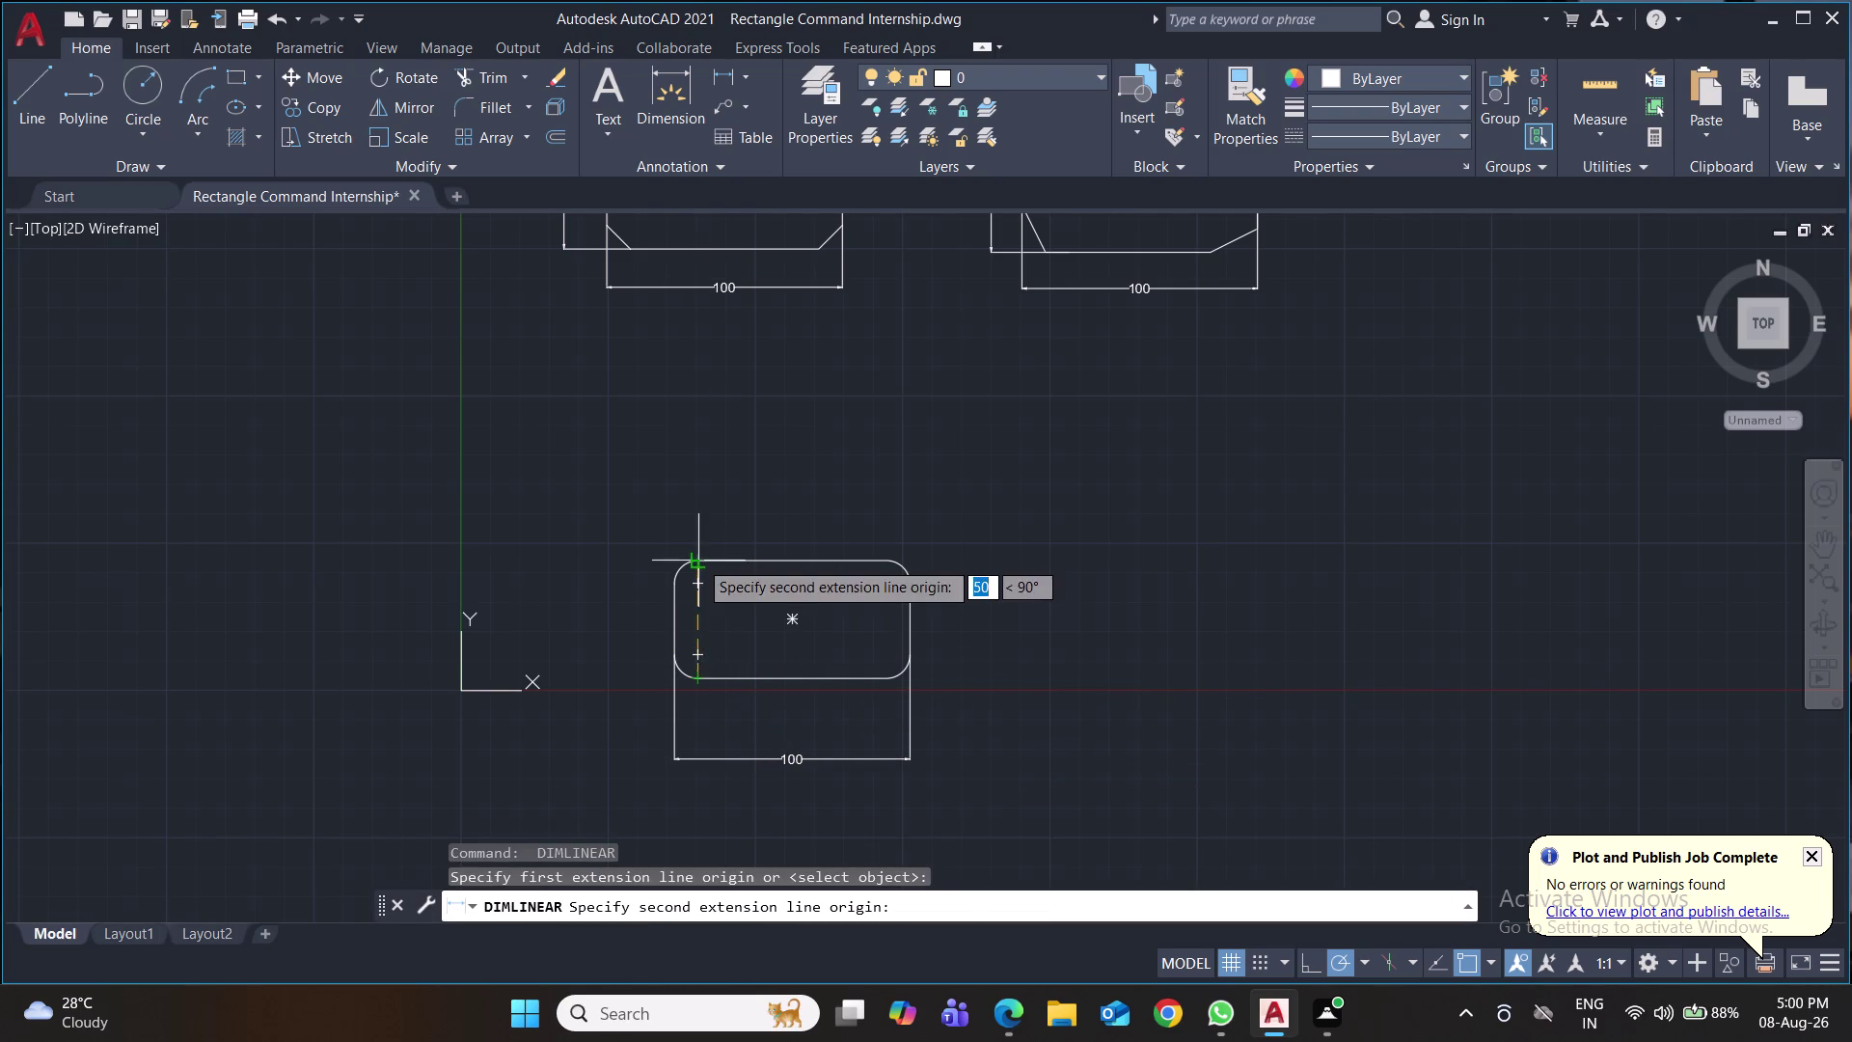
click(699, 559)
click(636, 572)
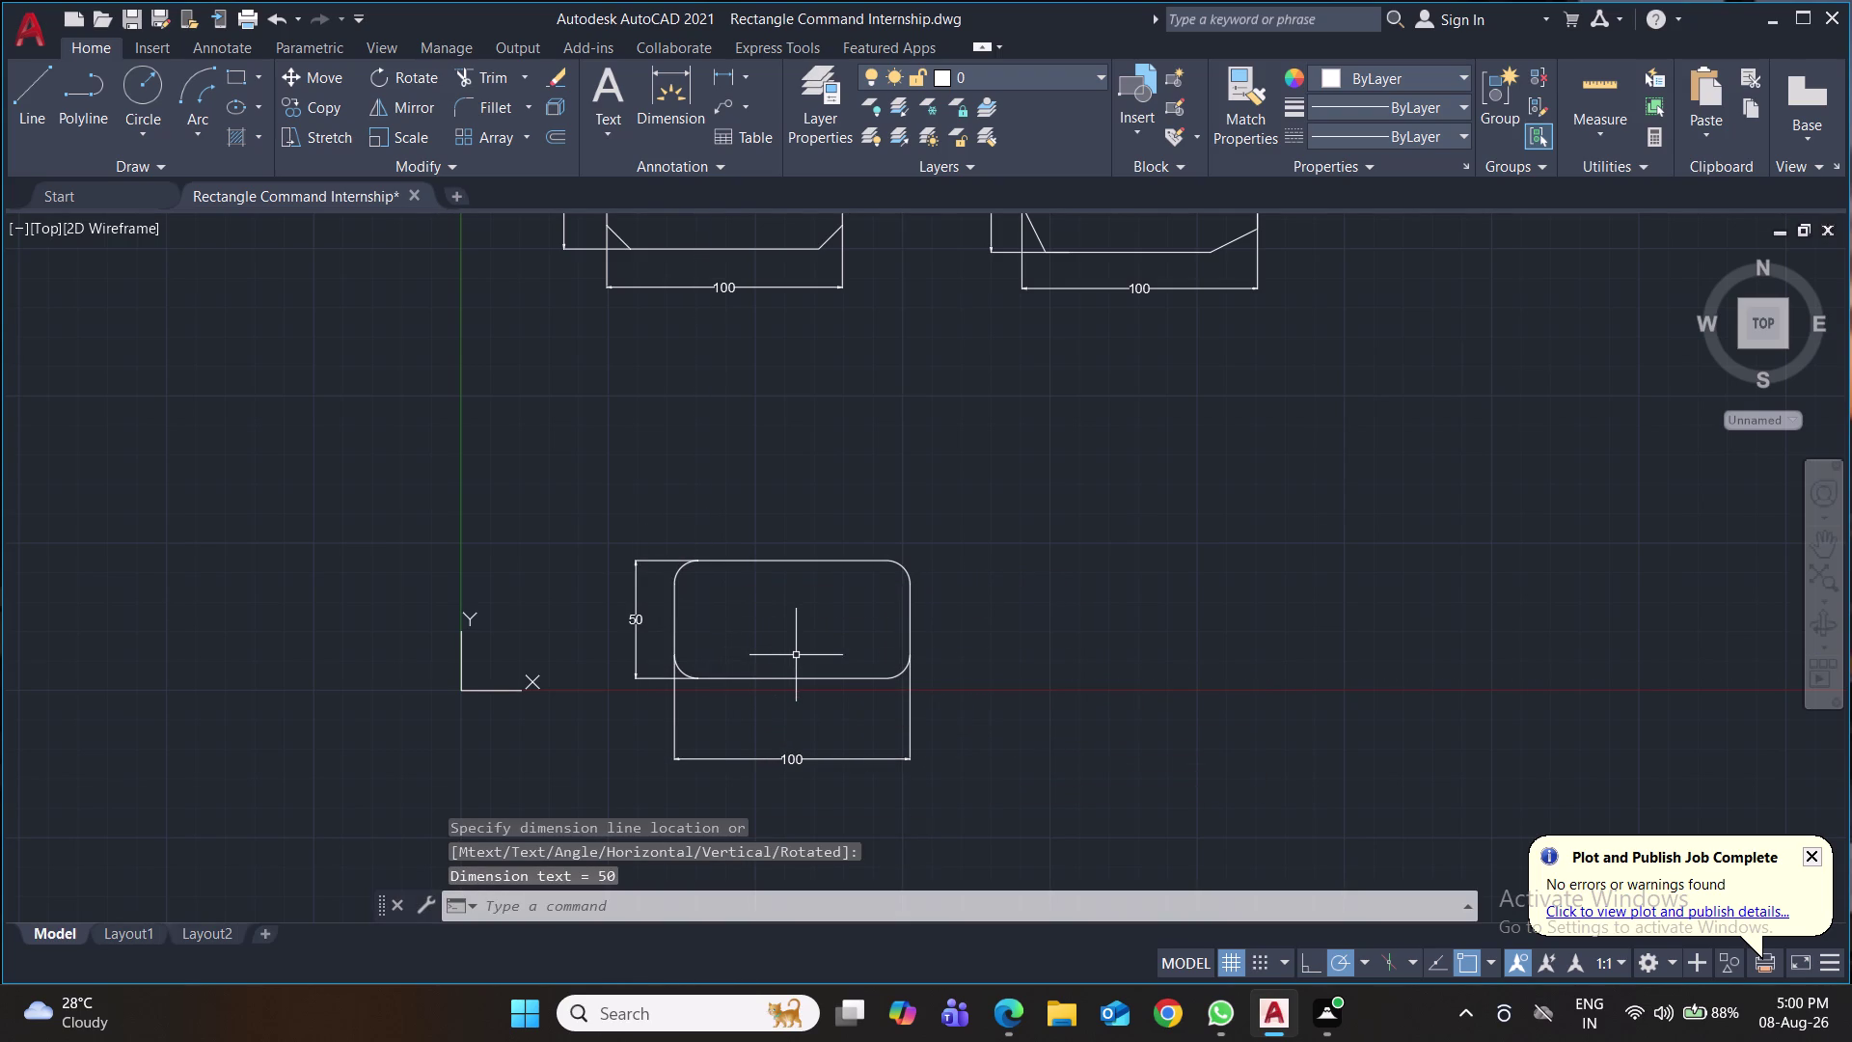
Label the top-right rounded corner with an R10 radius dimension and save.
click(746, 82)
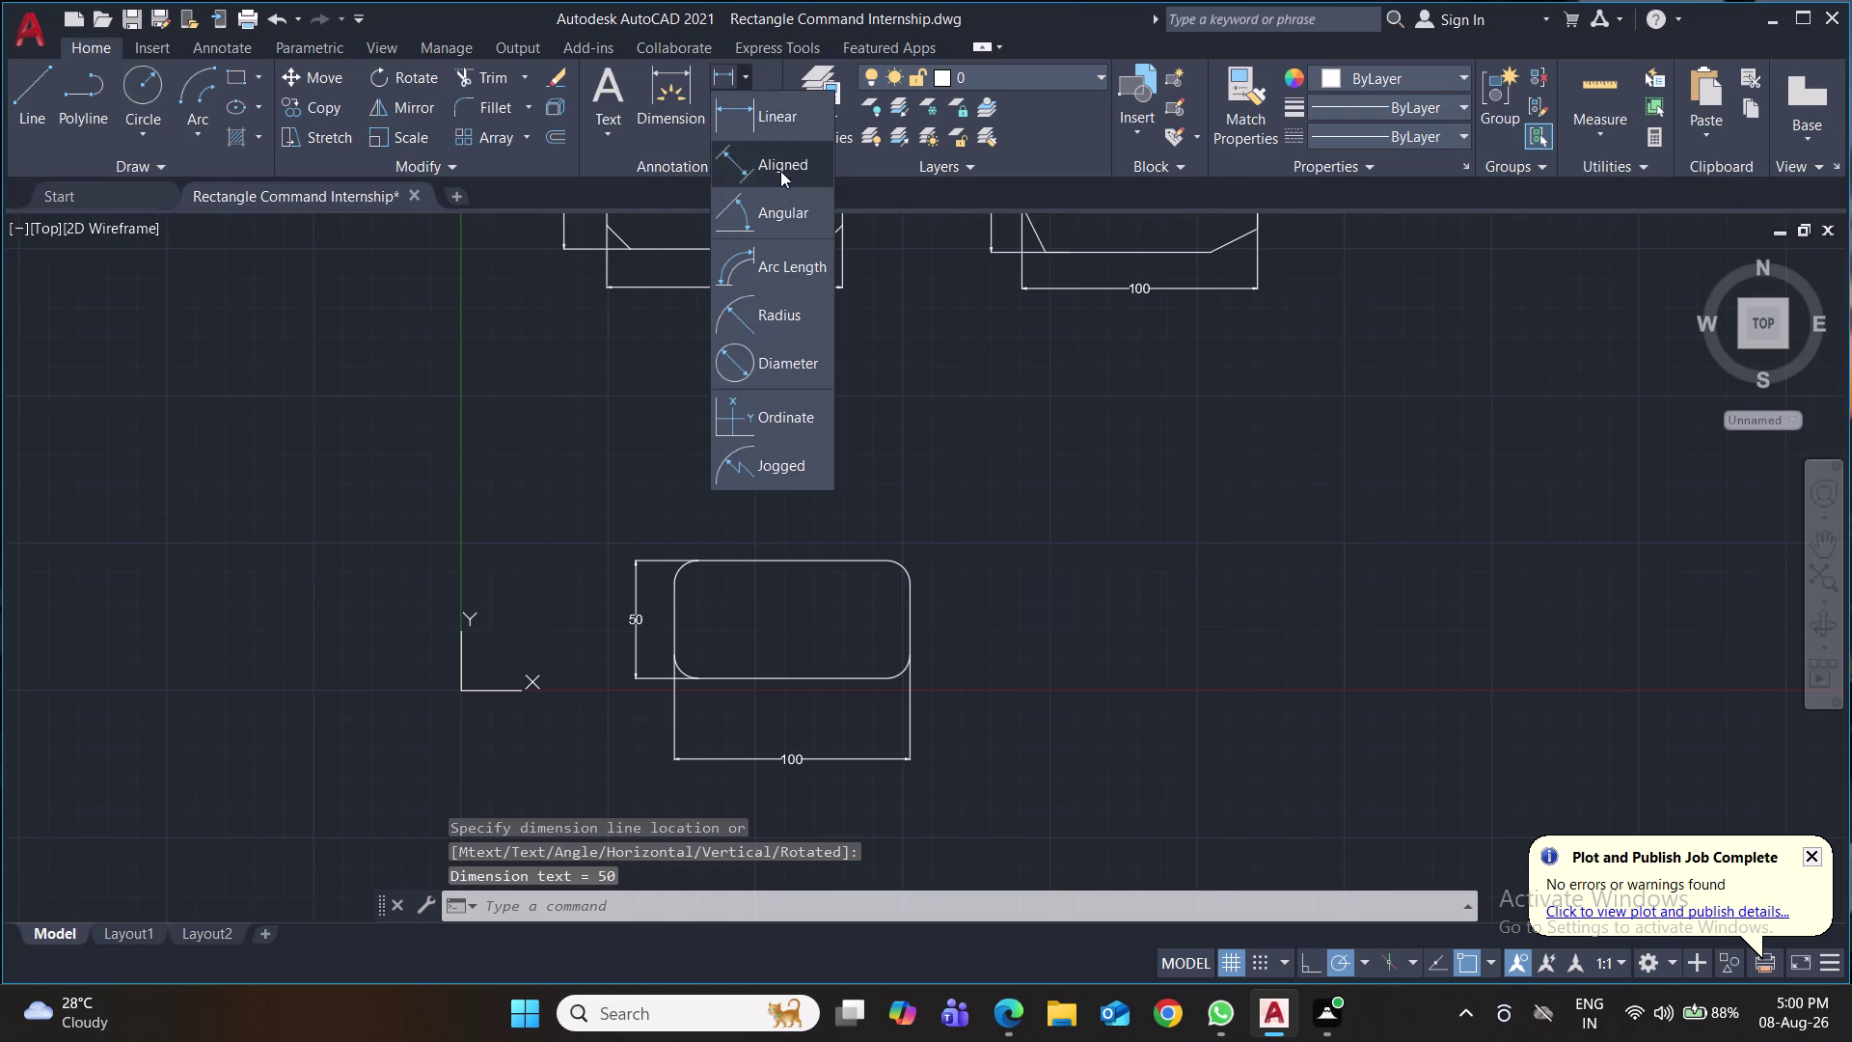
click(782, 318)
click(901, 567)
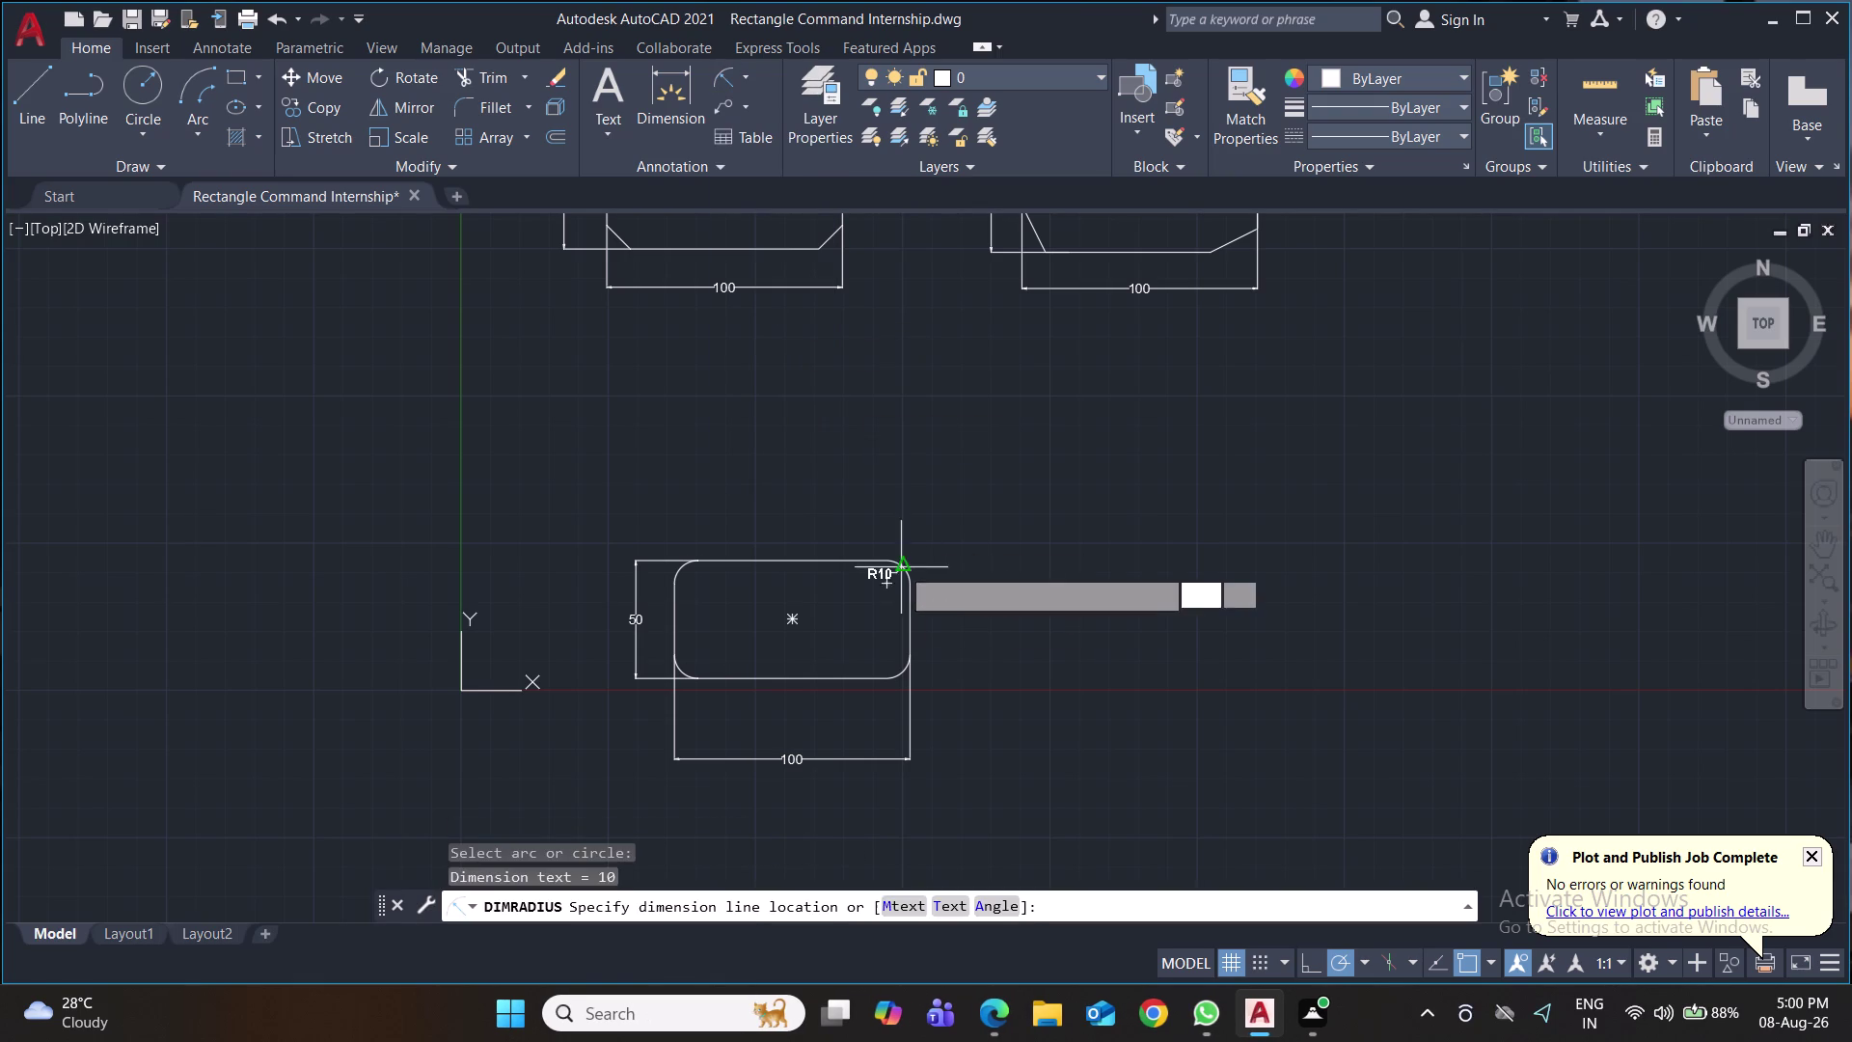
click(935, 534)
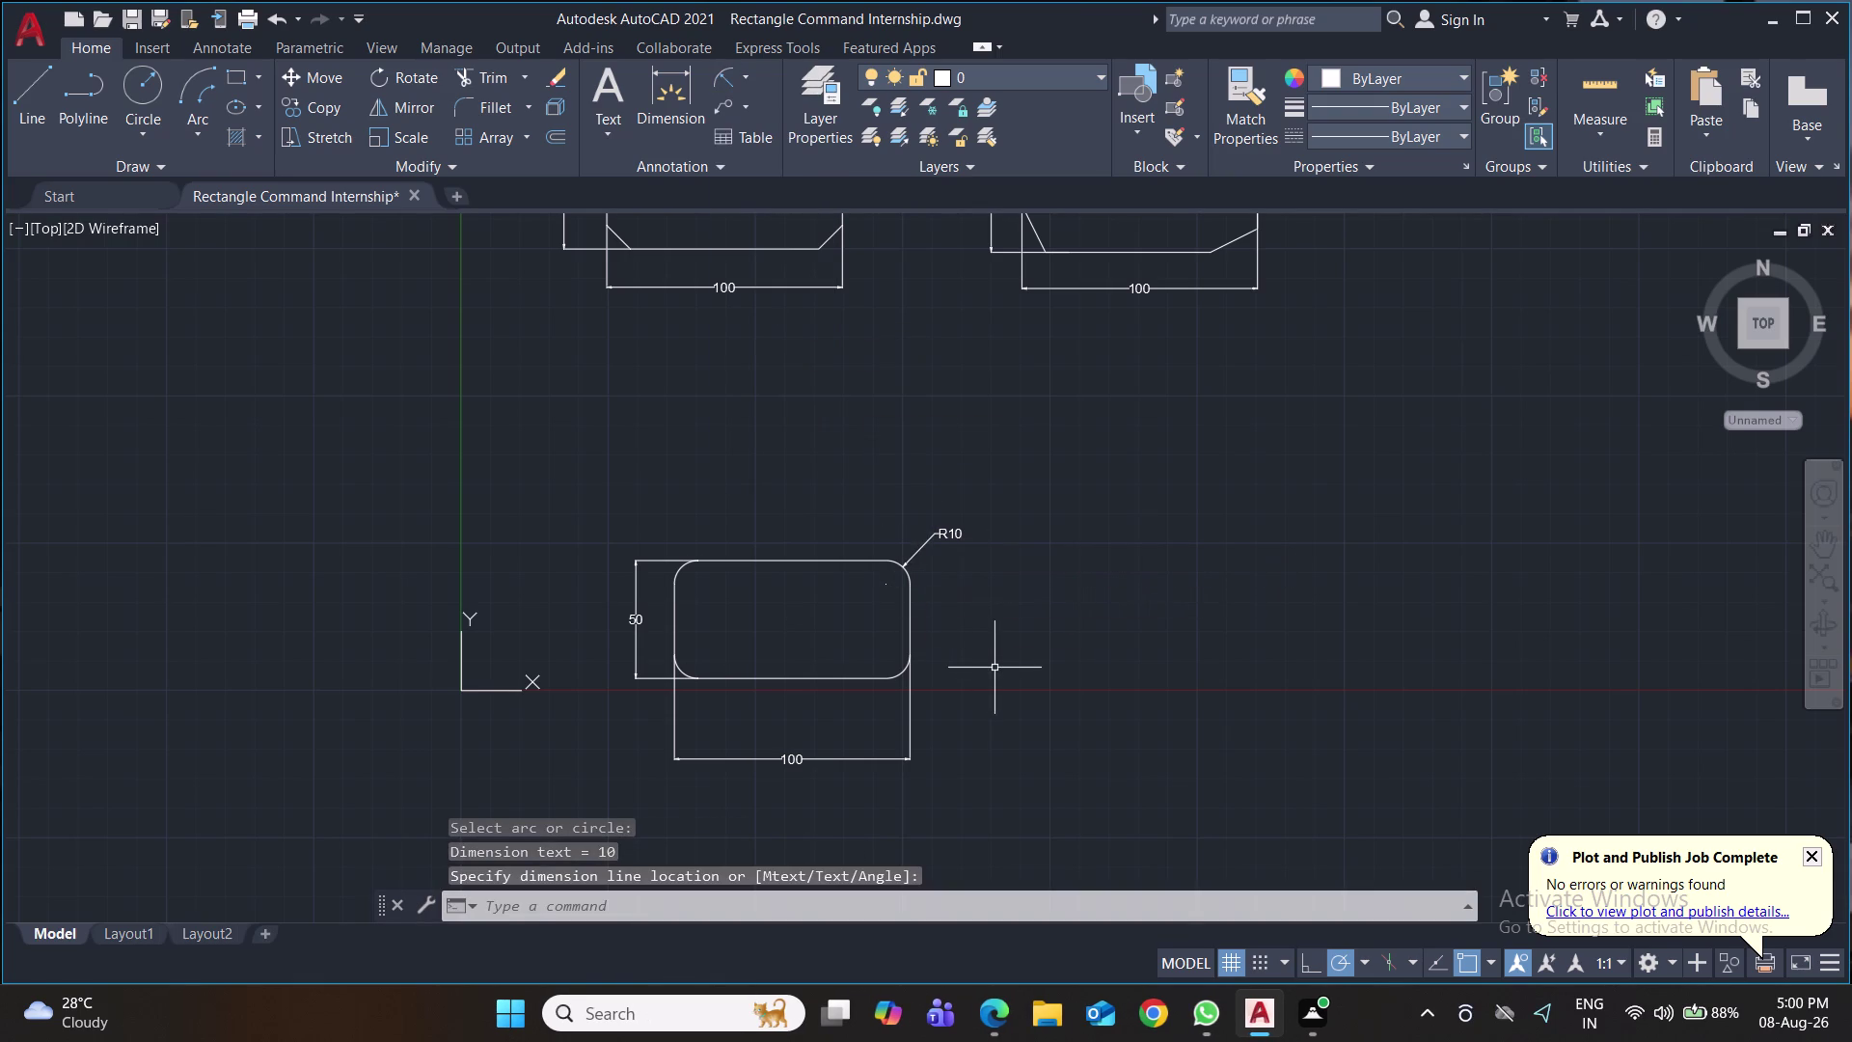
key(ctrl+s)
key(ctrl+s)
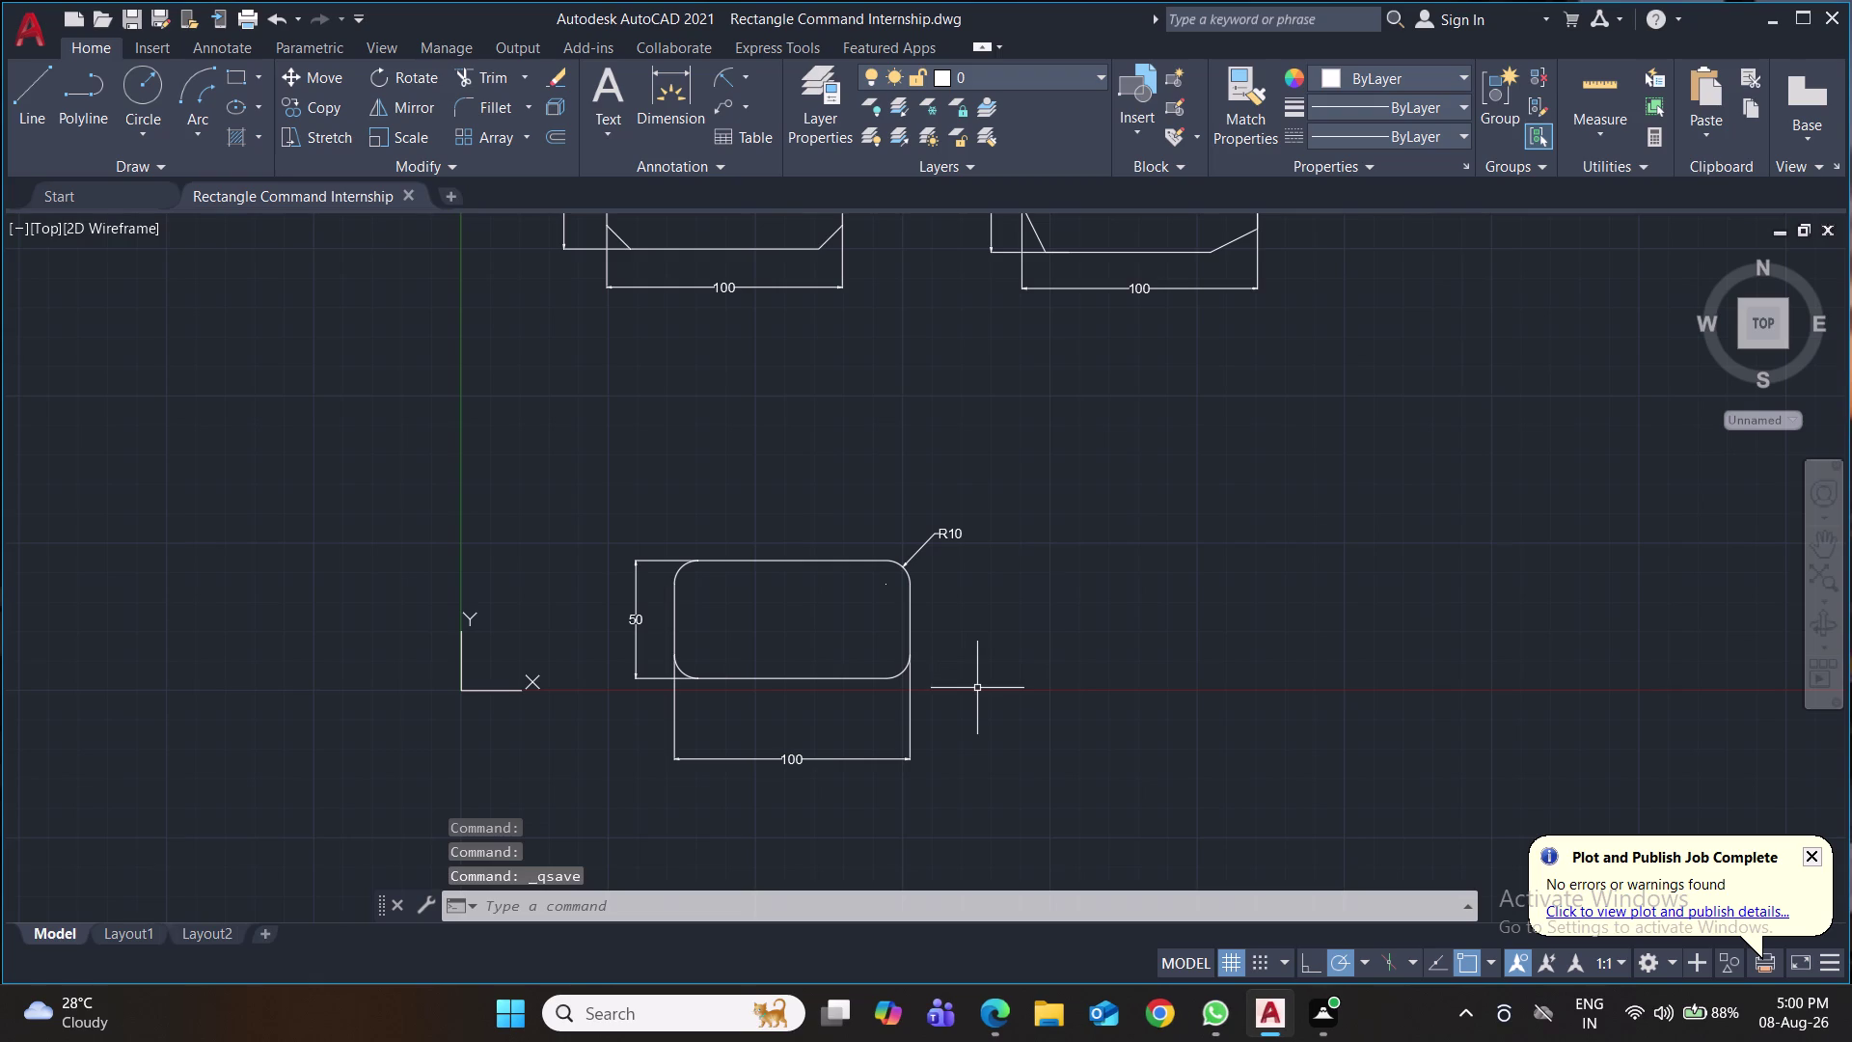
middle_drag(1064, 700, 807, 669)
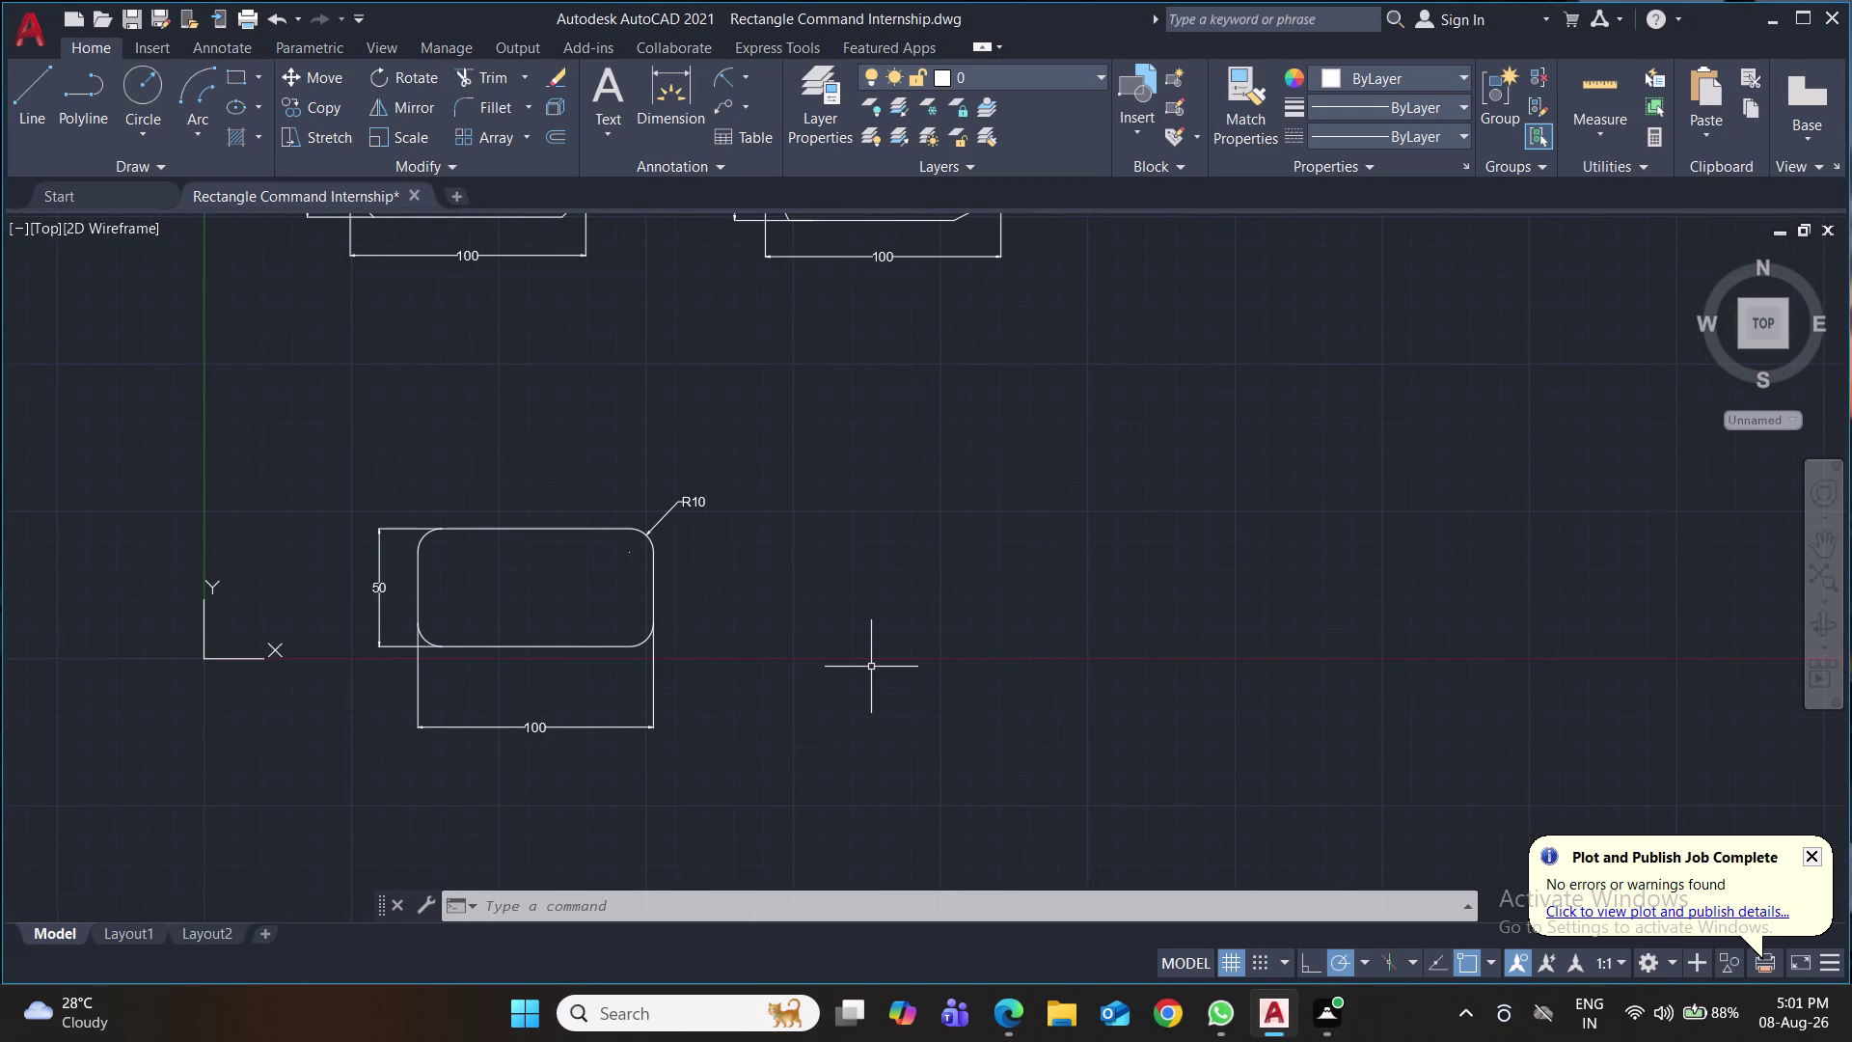
Reset the rectangle corner fillet radius to 0 via RECTANG.
text(rec)
key(Return)
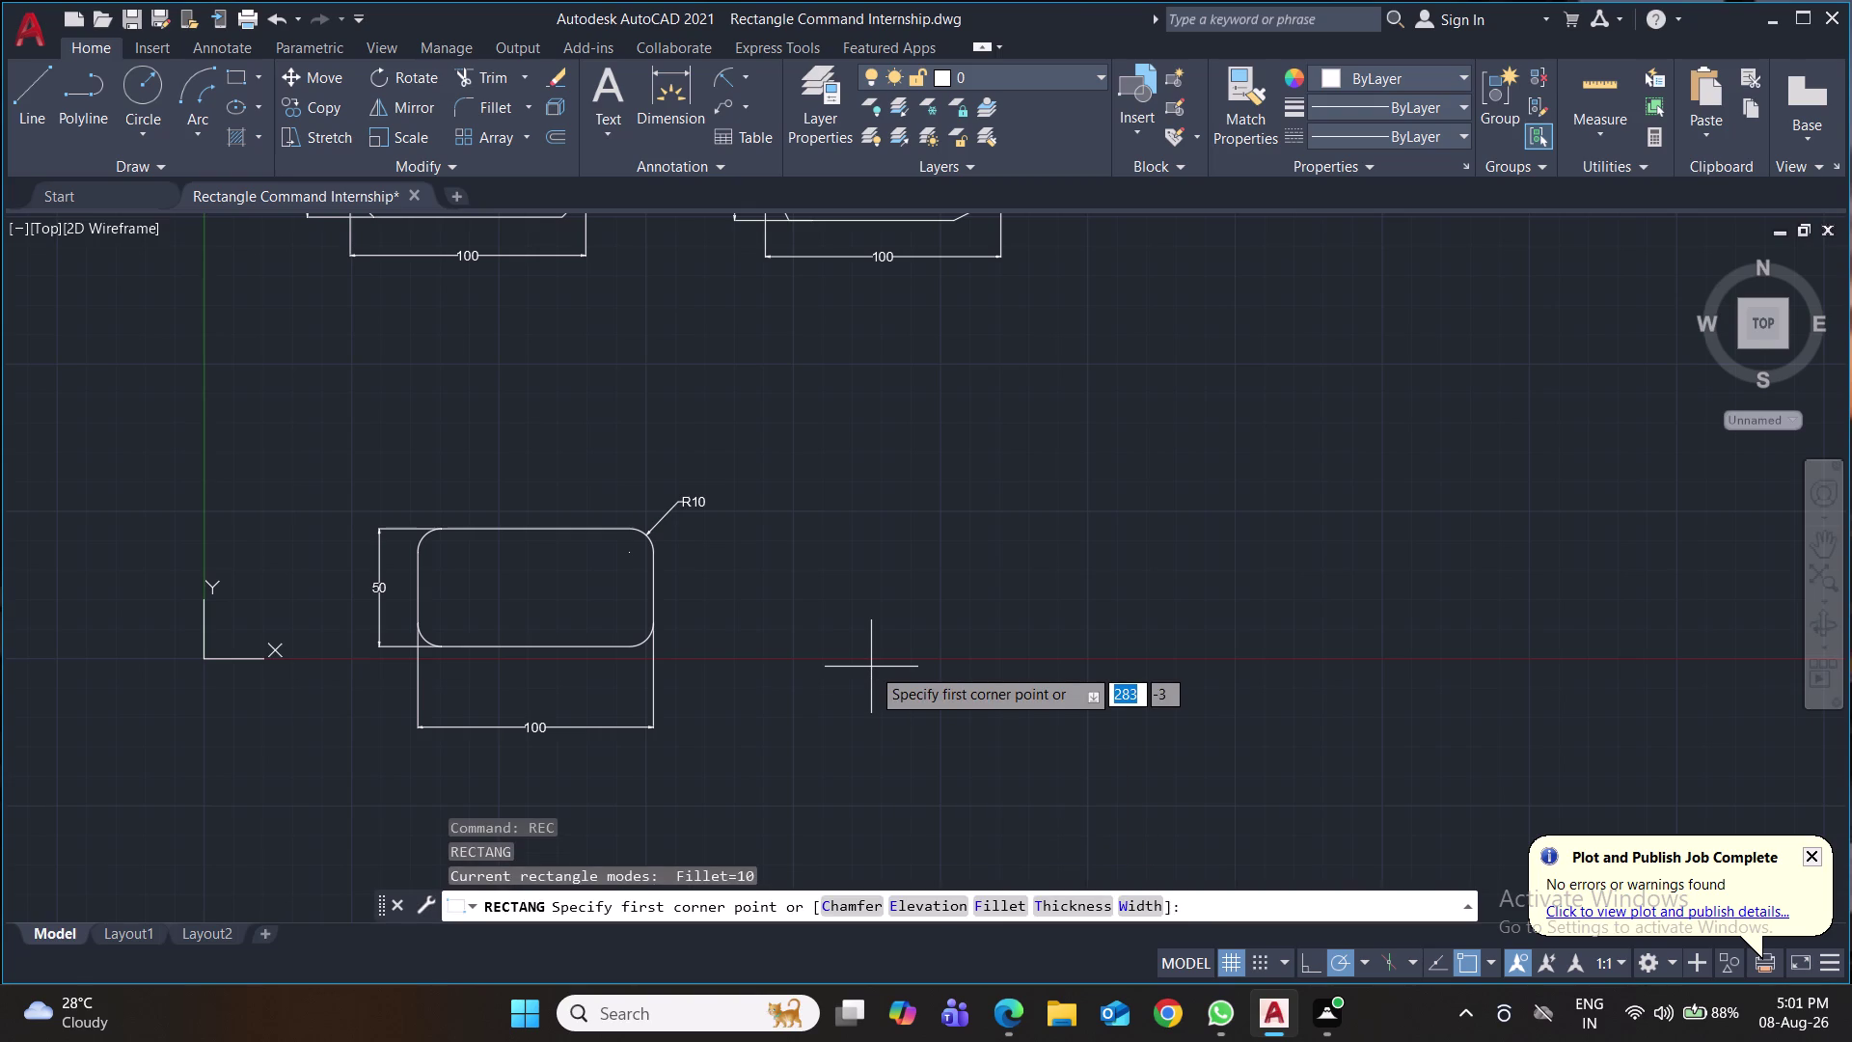
key(w)
key(Return)
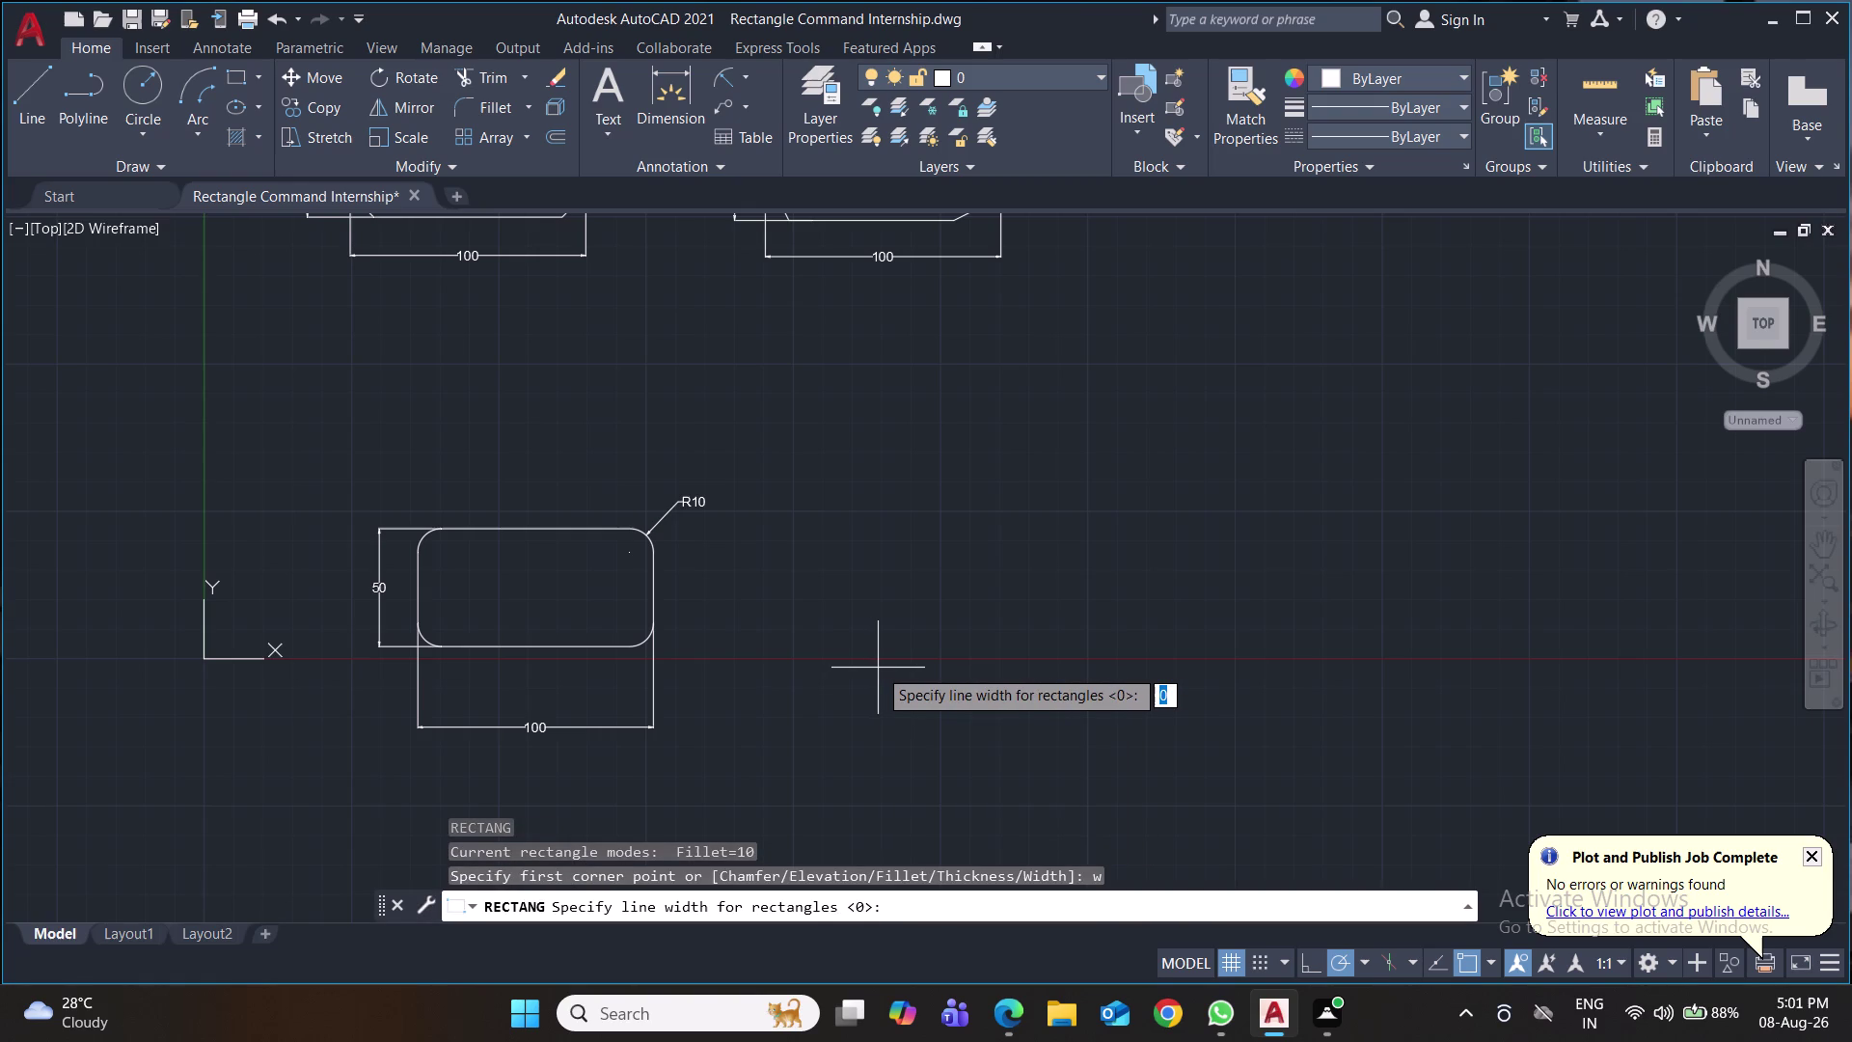
key(Escape)
text(rec)
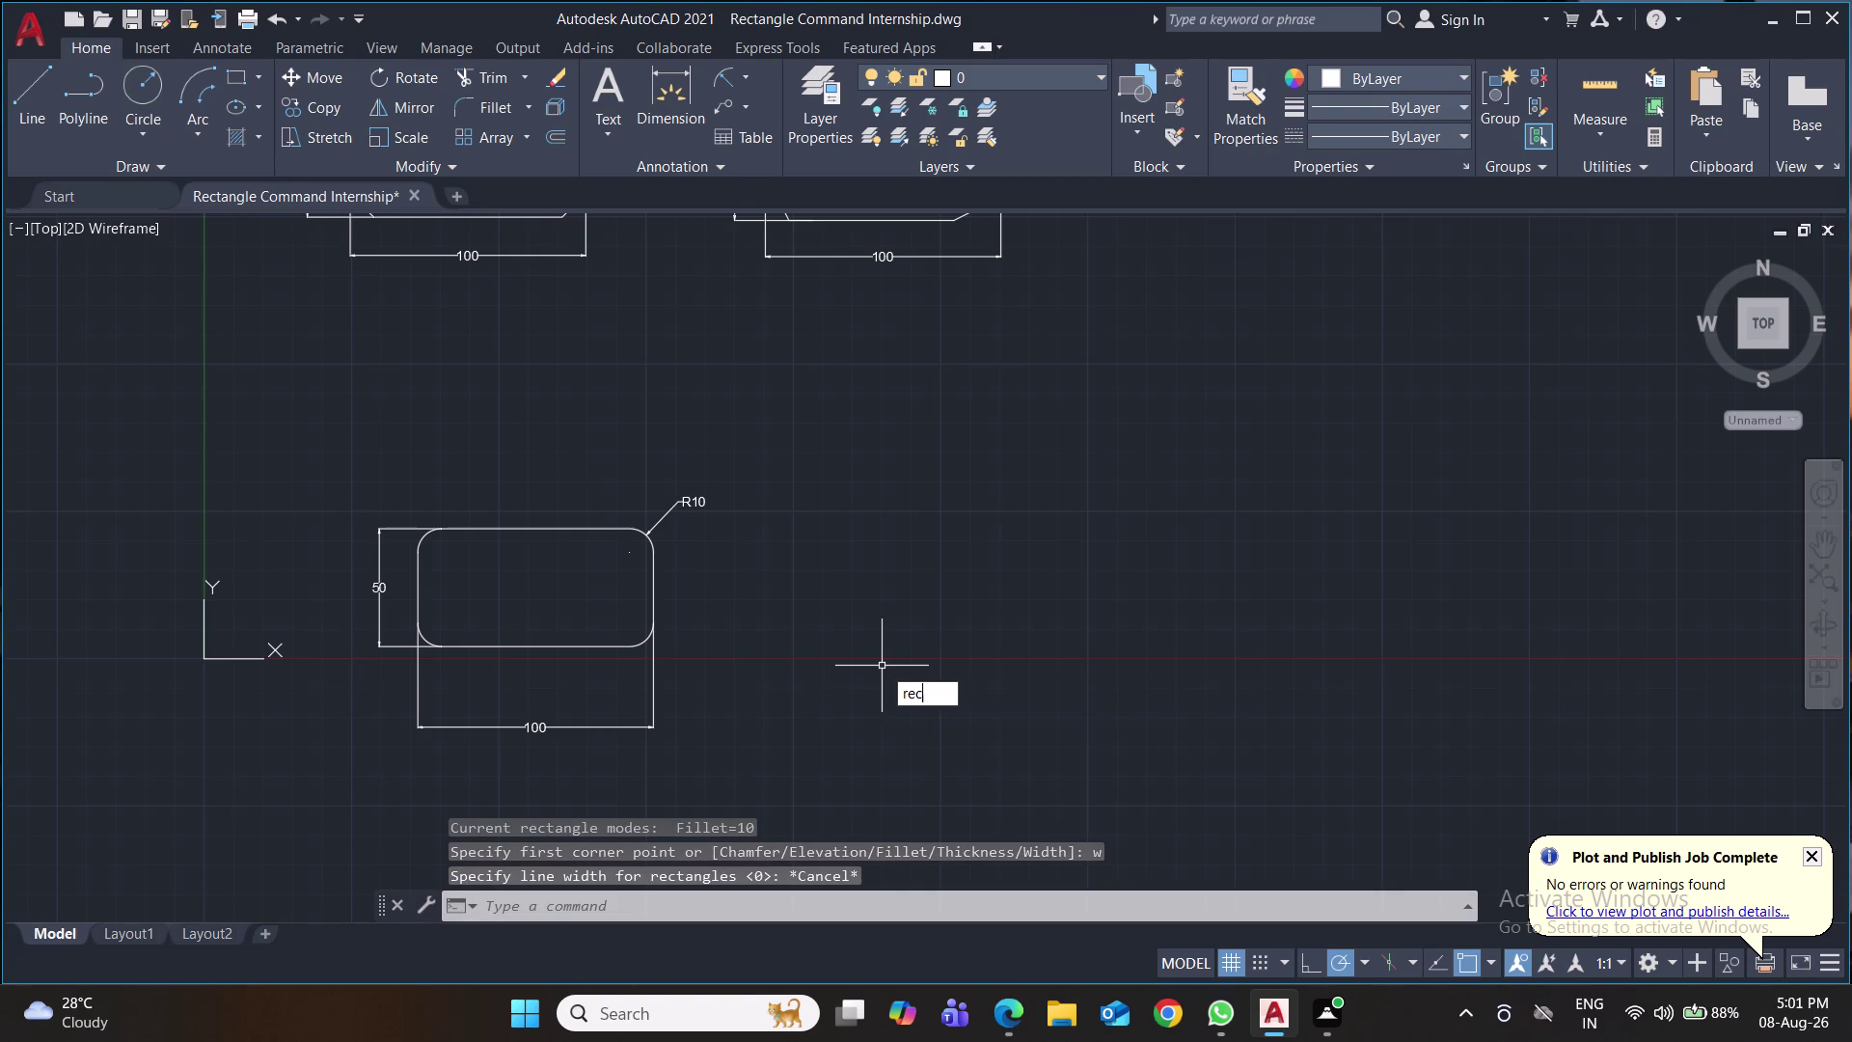
key(Return)
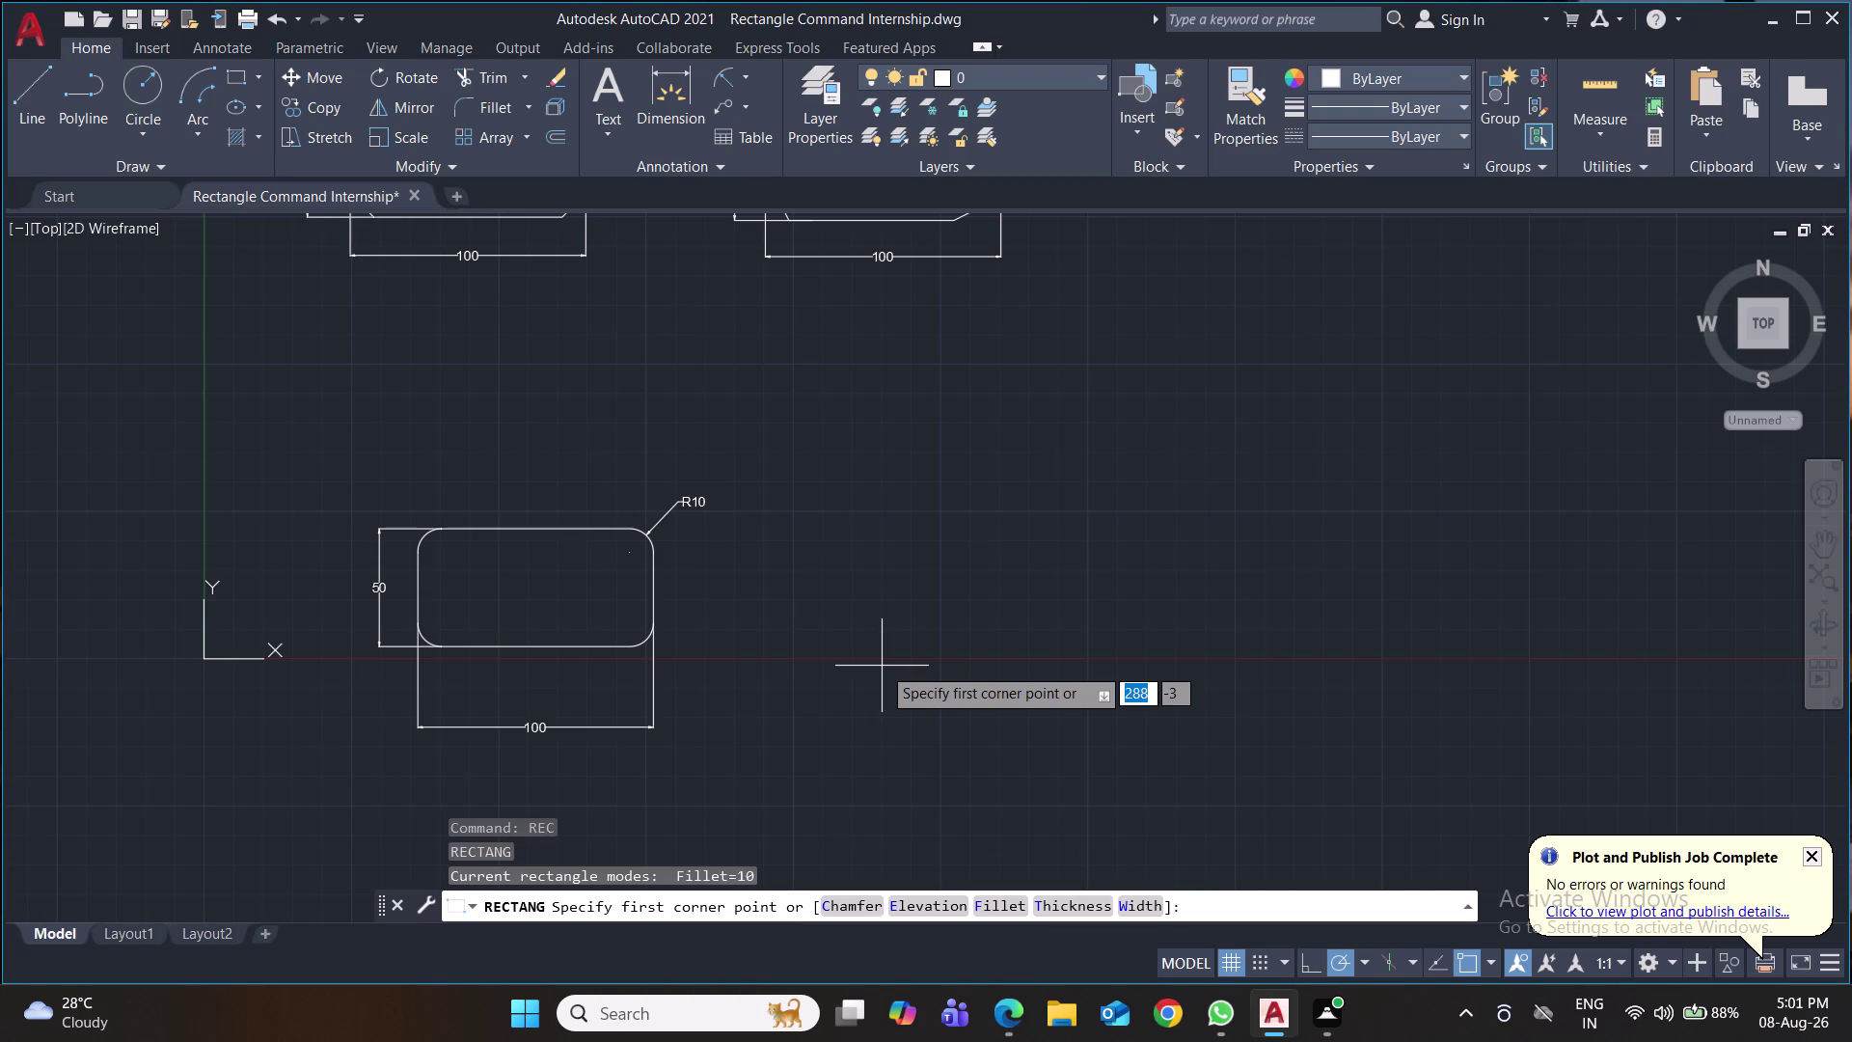
key(f)
key(Return)
key(0)
key(Return)
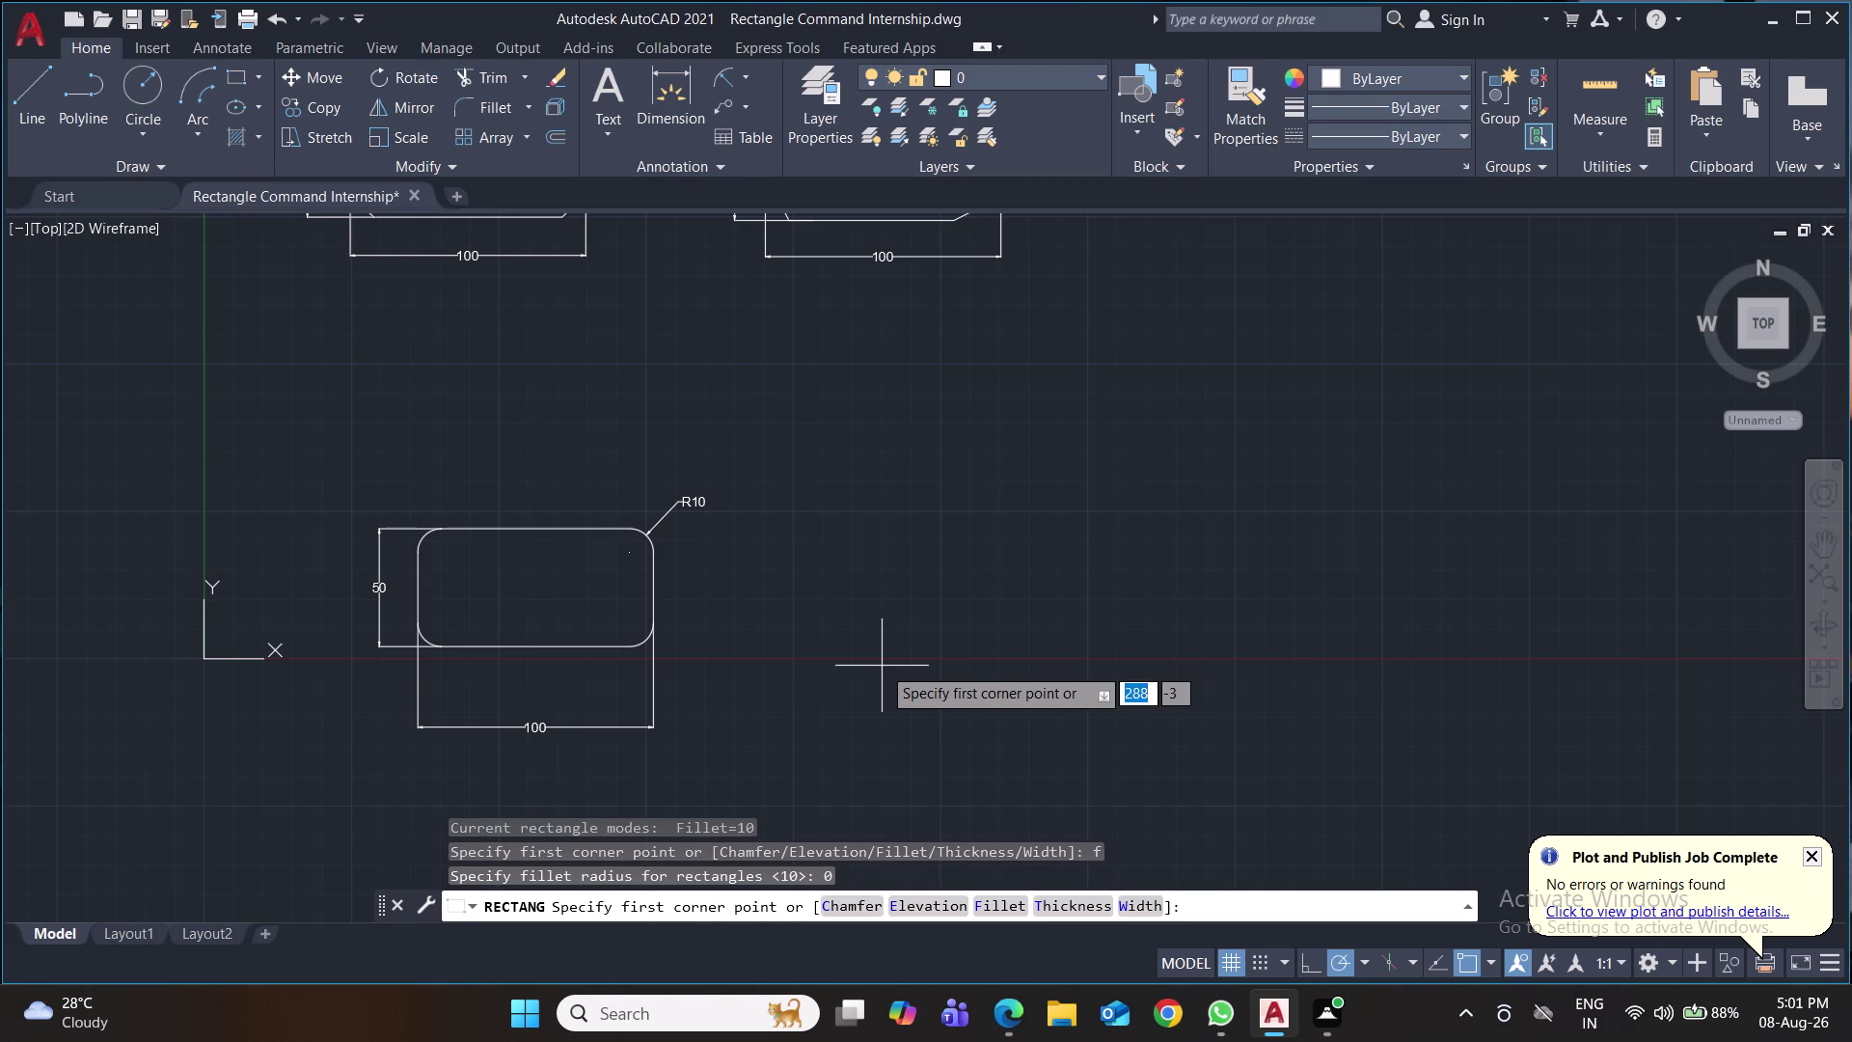
key(0)
key(Escape)
Draw a small test rectangle beside the rounded one, then undo it.
key(space)
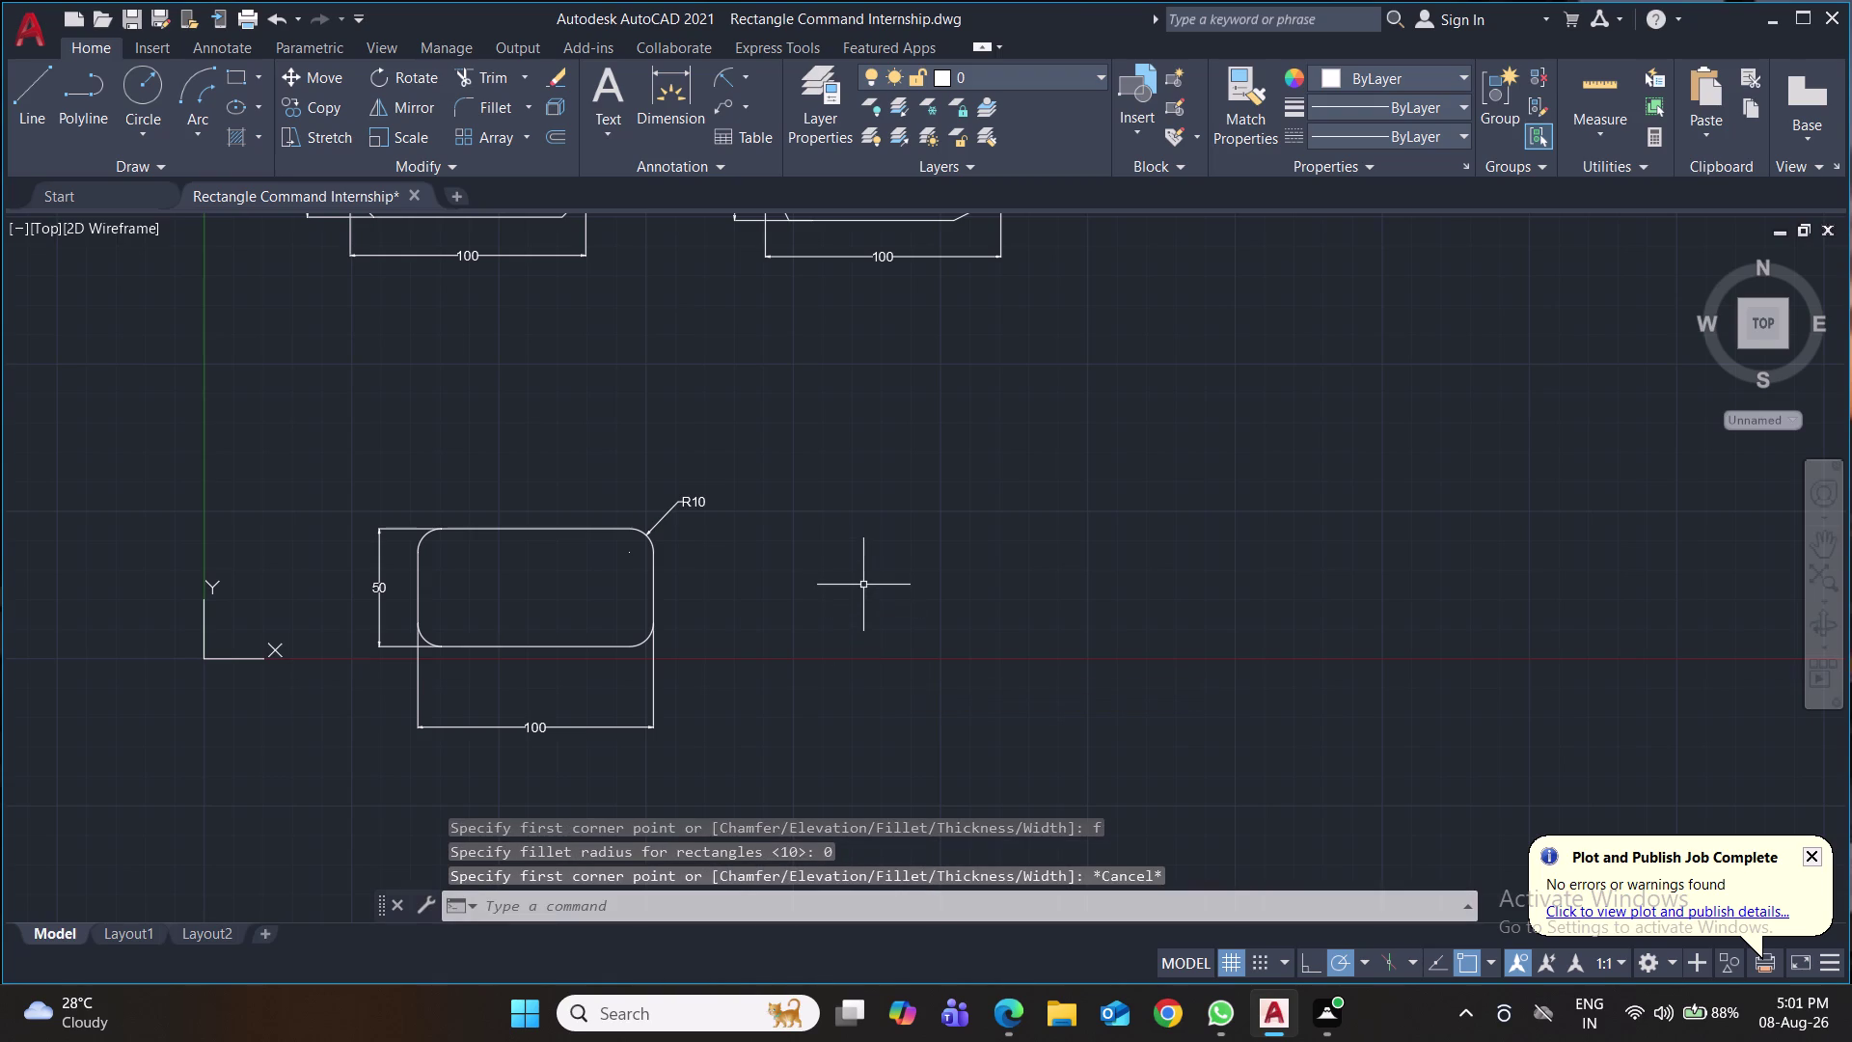
drag(863, 584, 964, 586)
drag(986, 619, 992, 649)
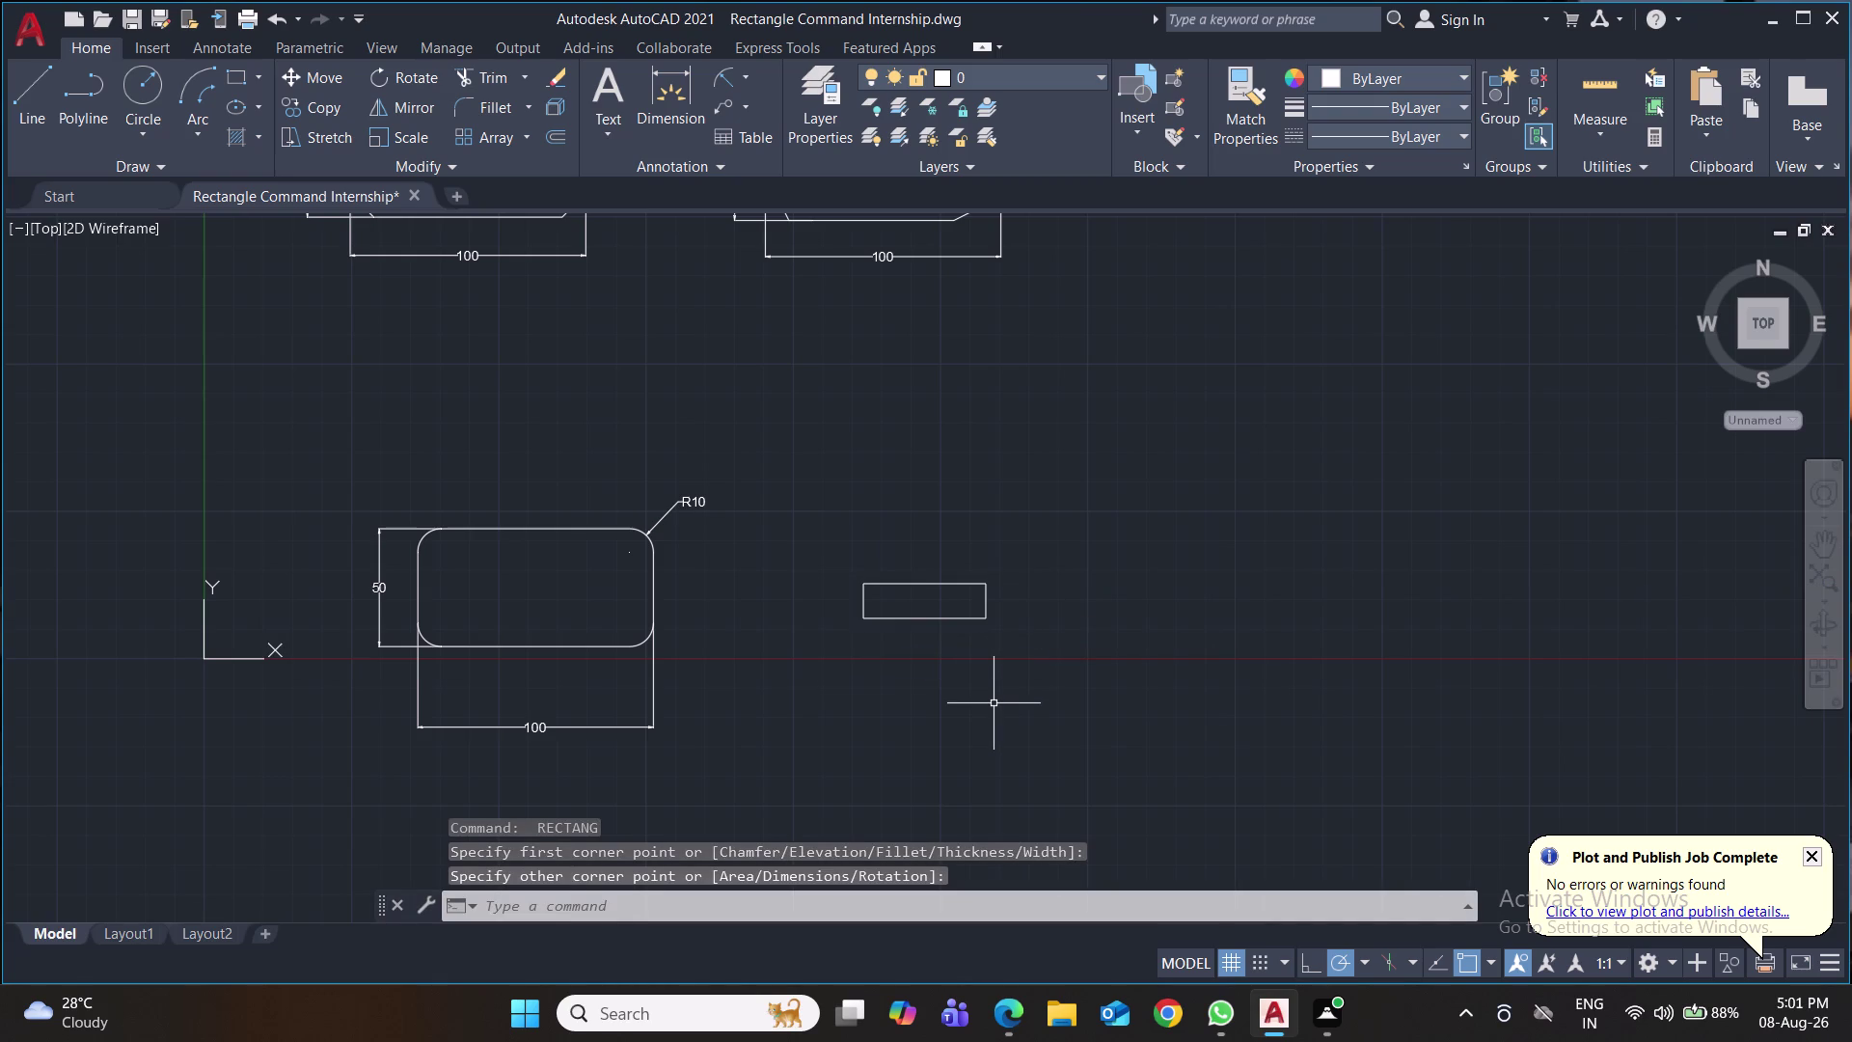
key(ctrl+z)
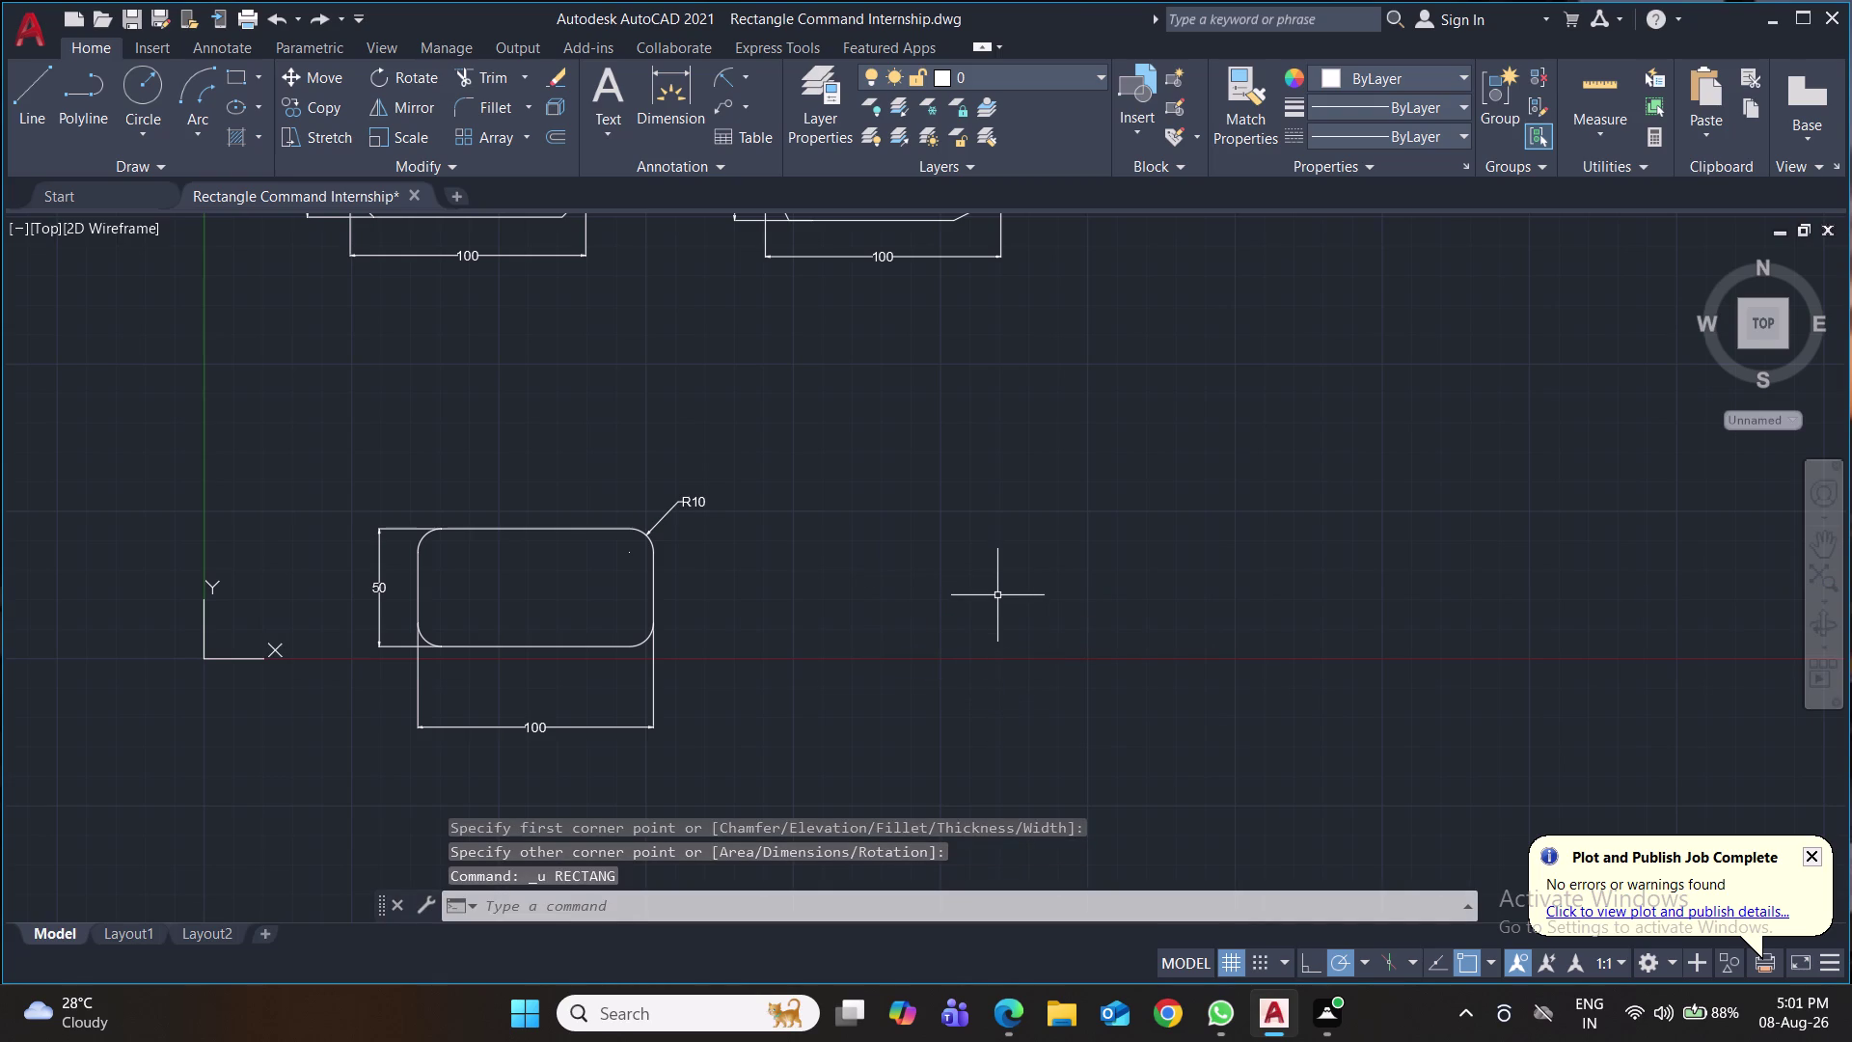
Start a rectangle with the Width option, then cancel the attempt.
text(re)
key(c)
key(Return)
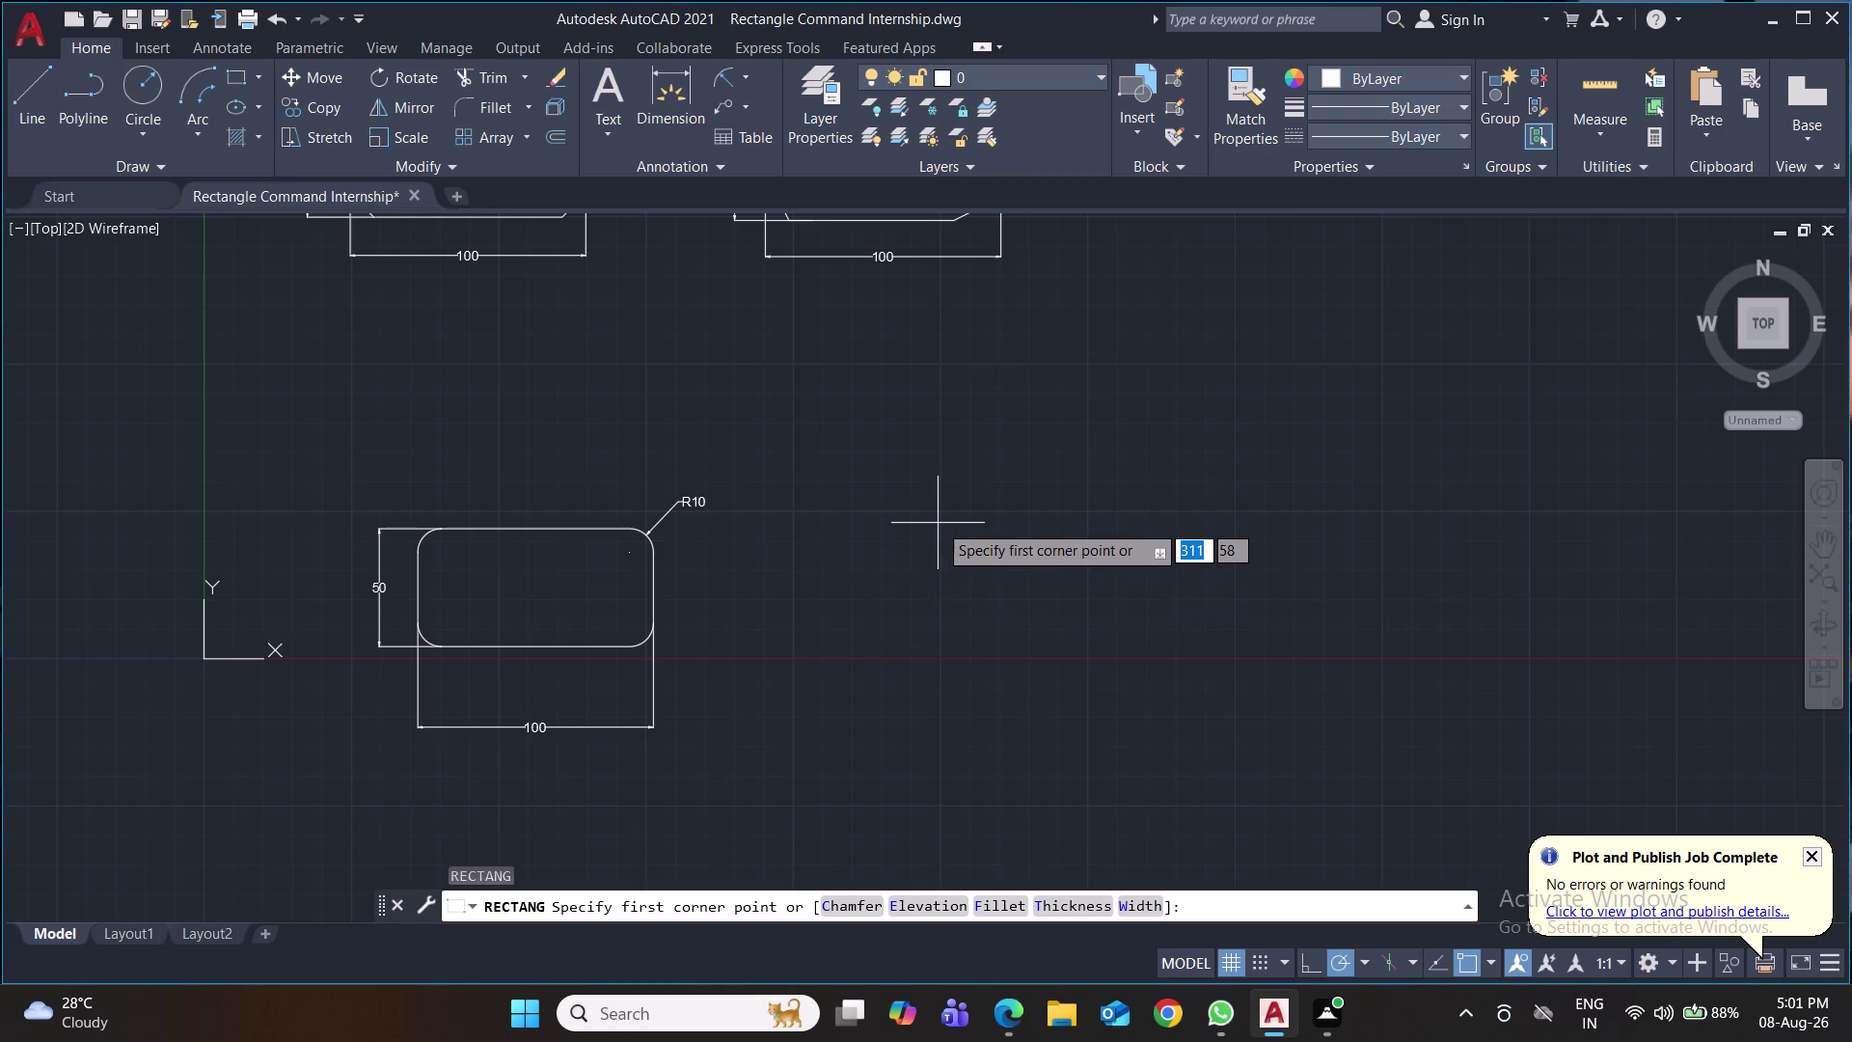
key(w)
key(Return)
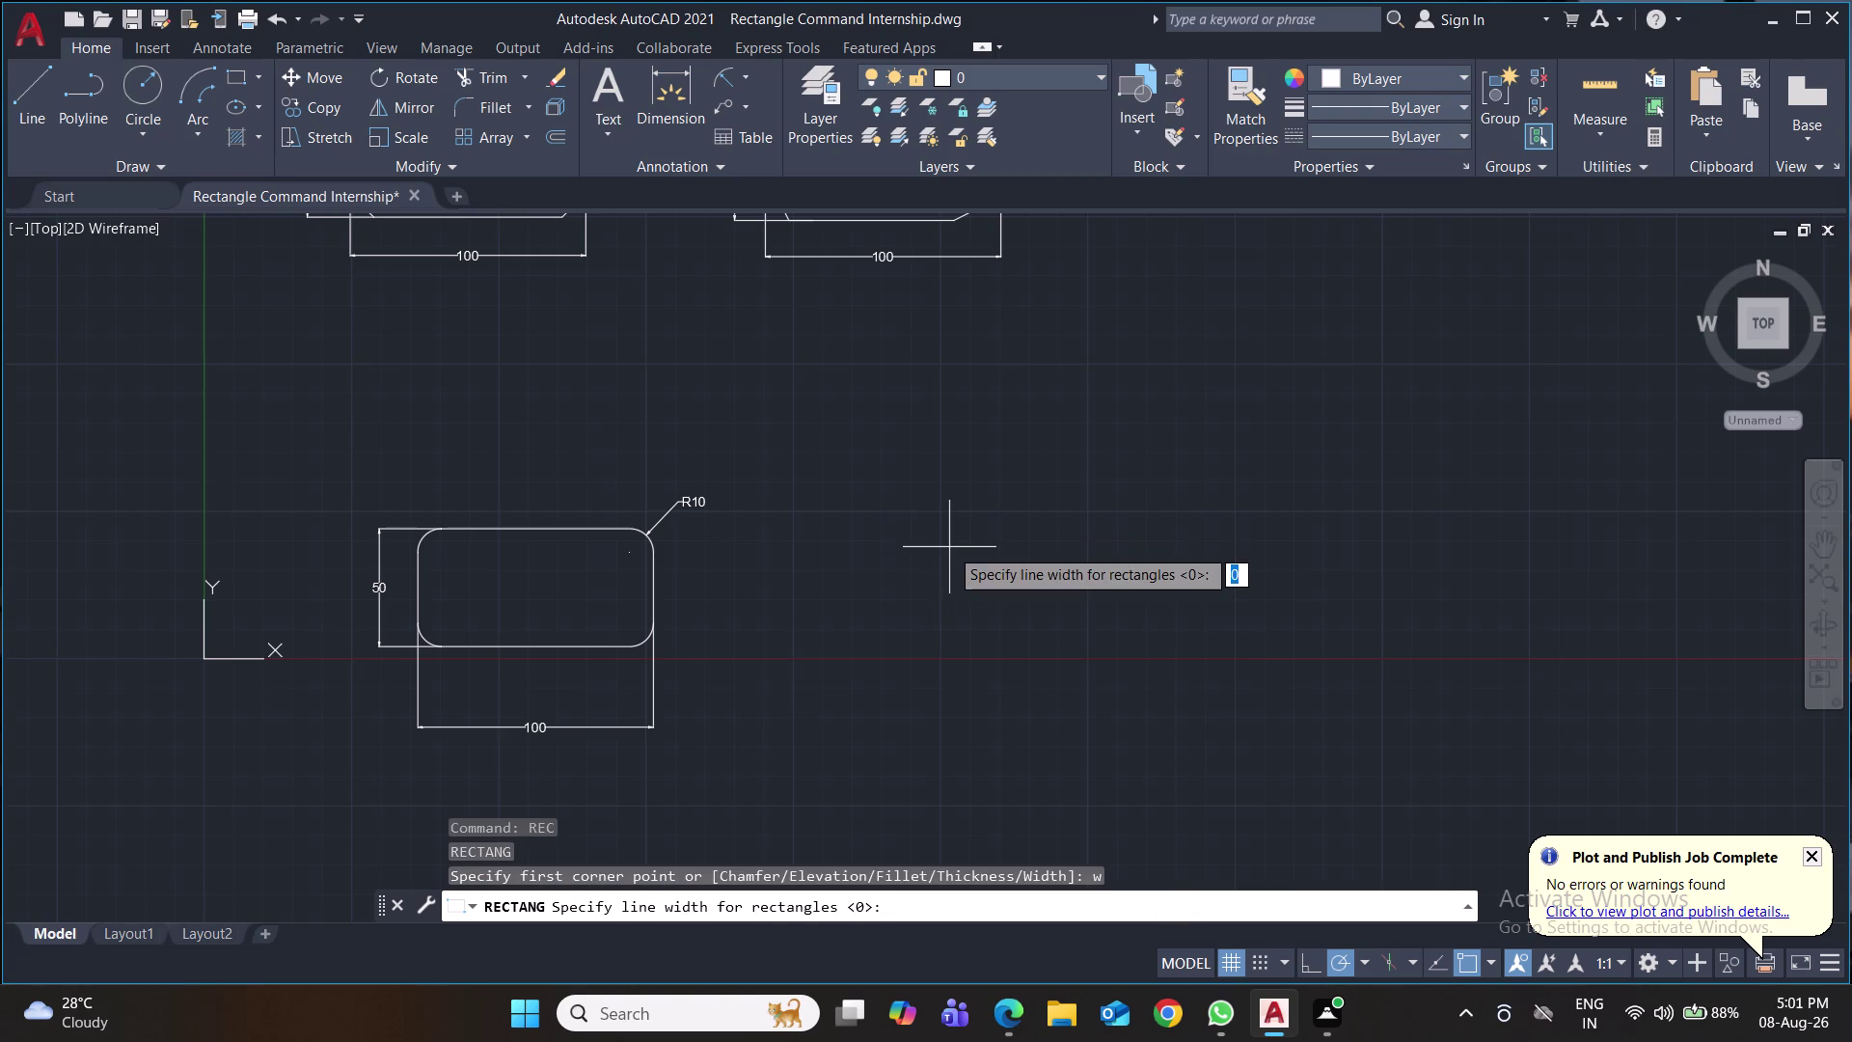
click(937, 511)
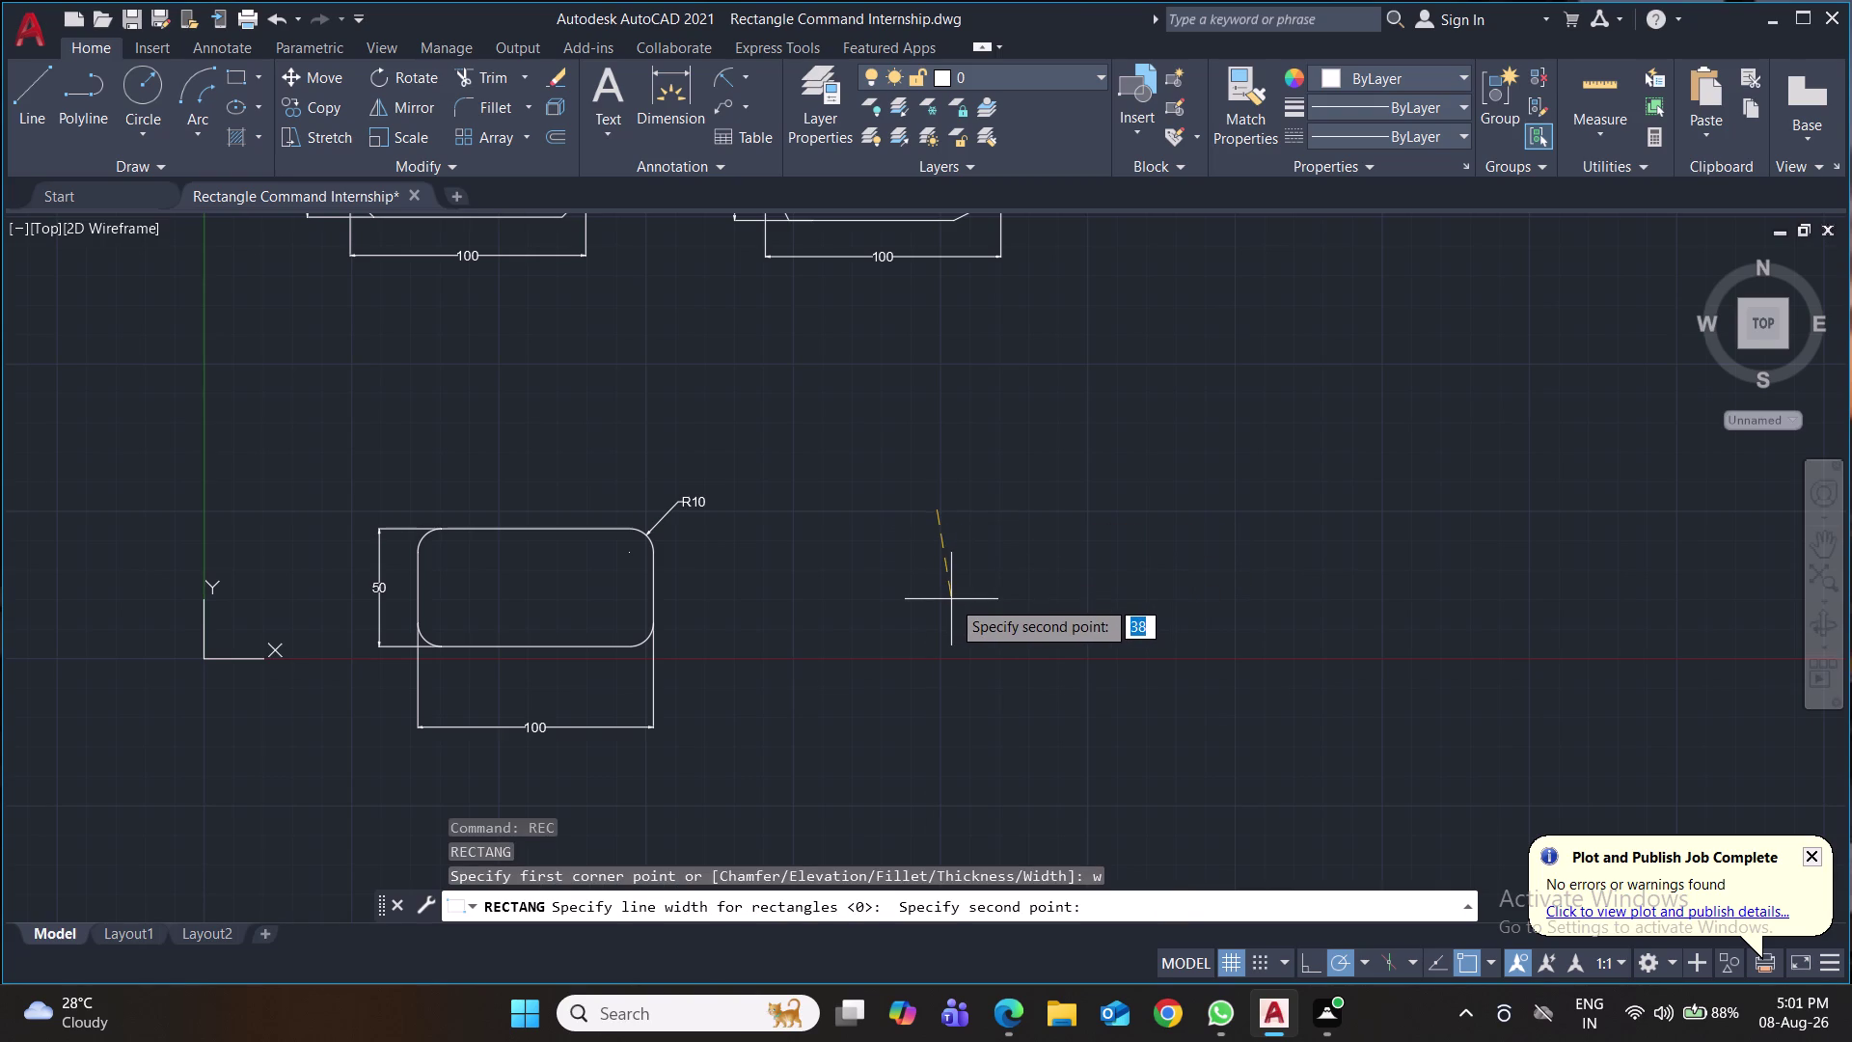
key(Escape)
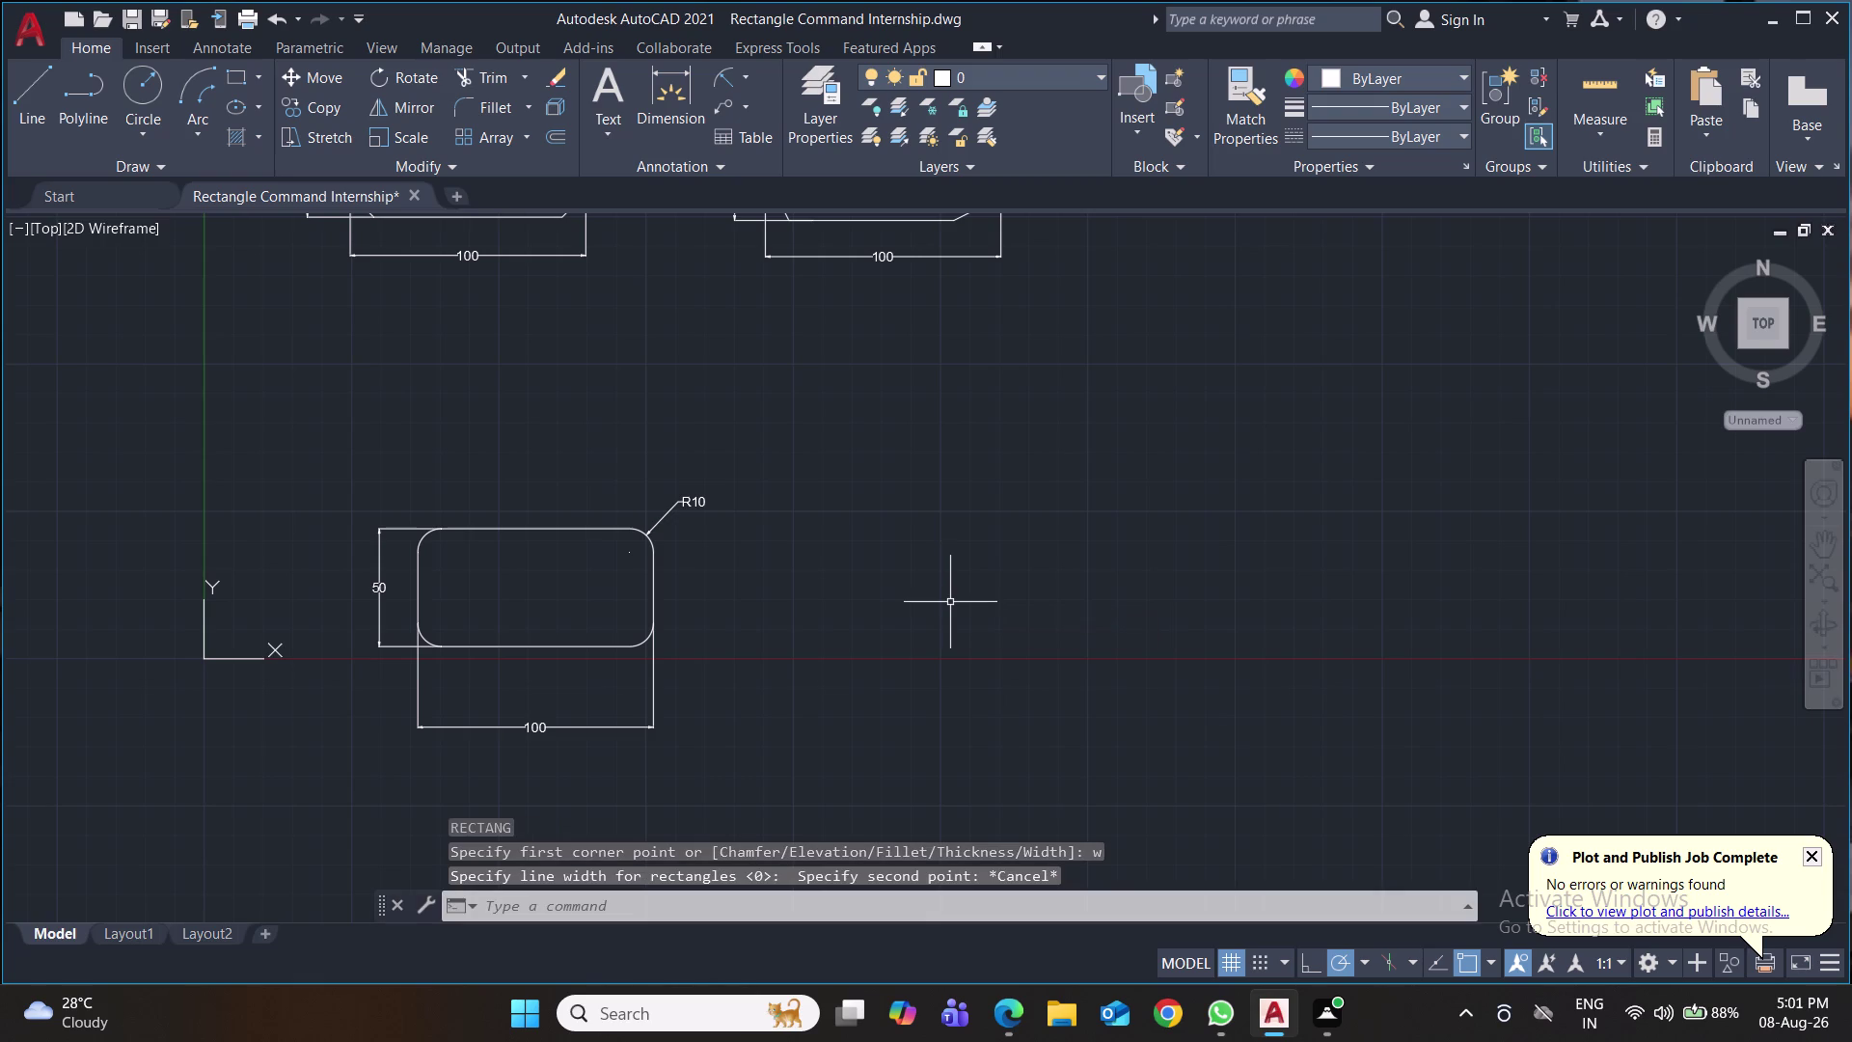
Restart RECTANG and set the rectangle line width to 5.
text(re)
key(c)
key(Return)
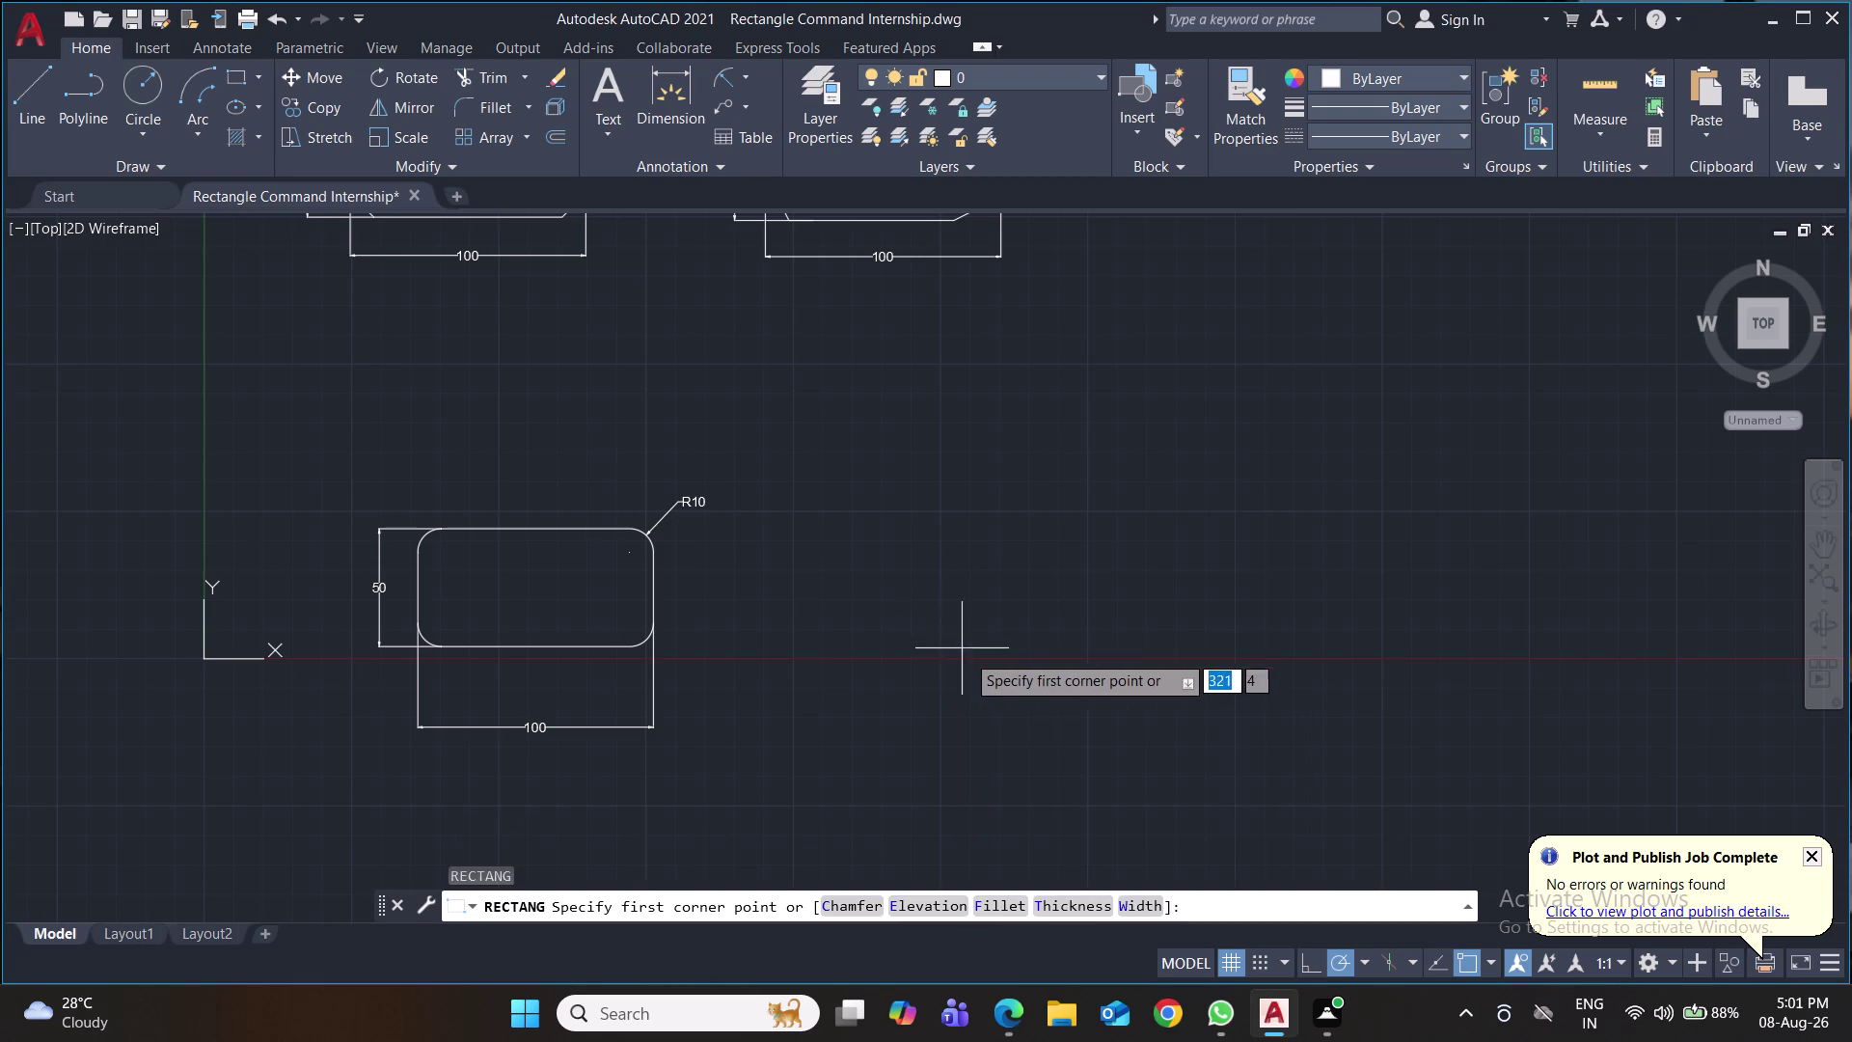
click(1140, 899)
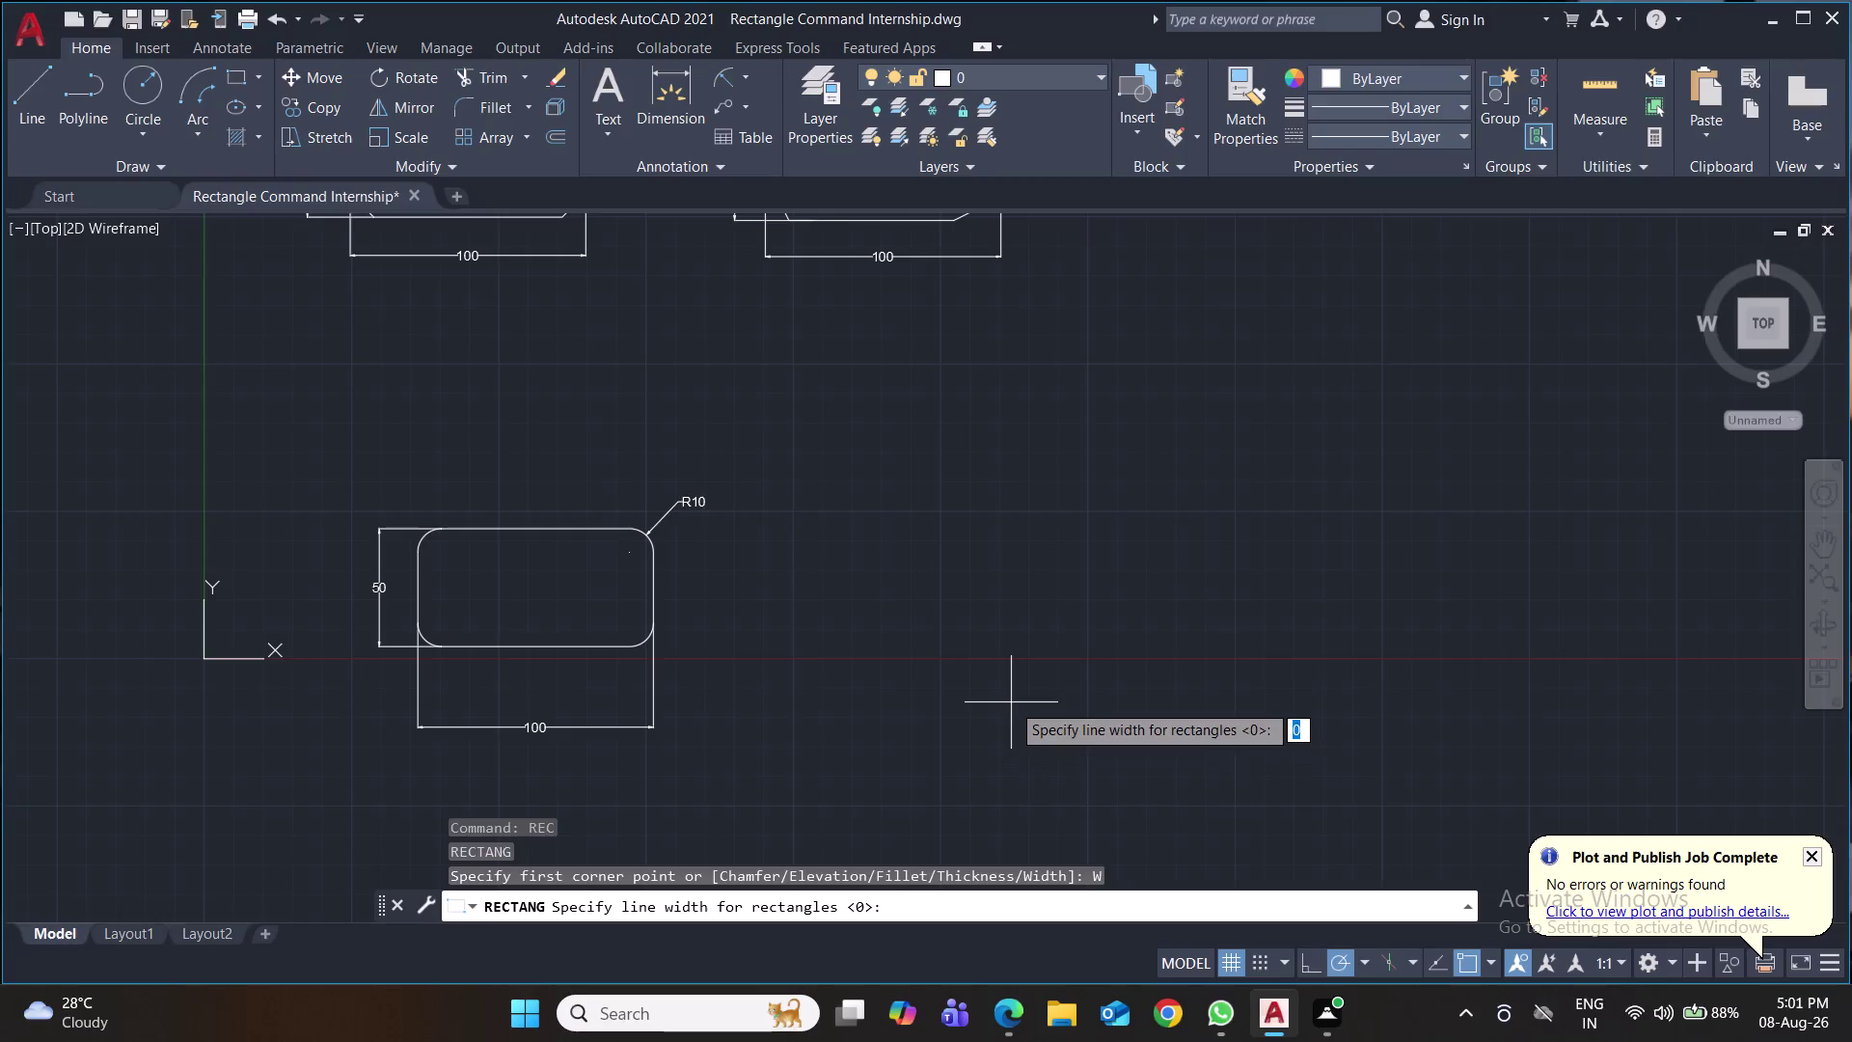
key(5)
key(Return)
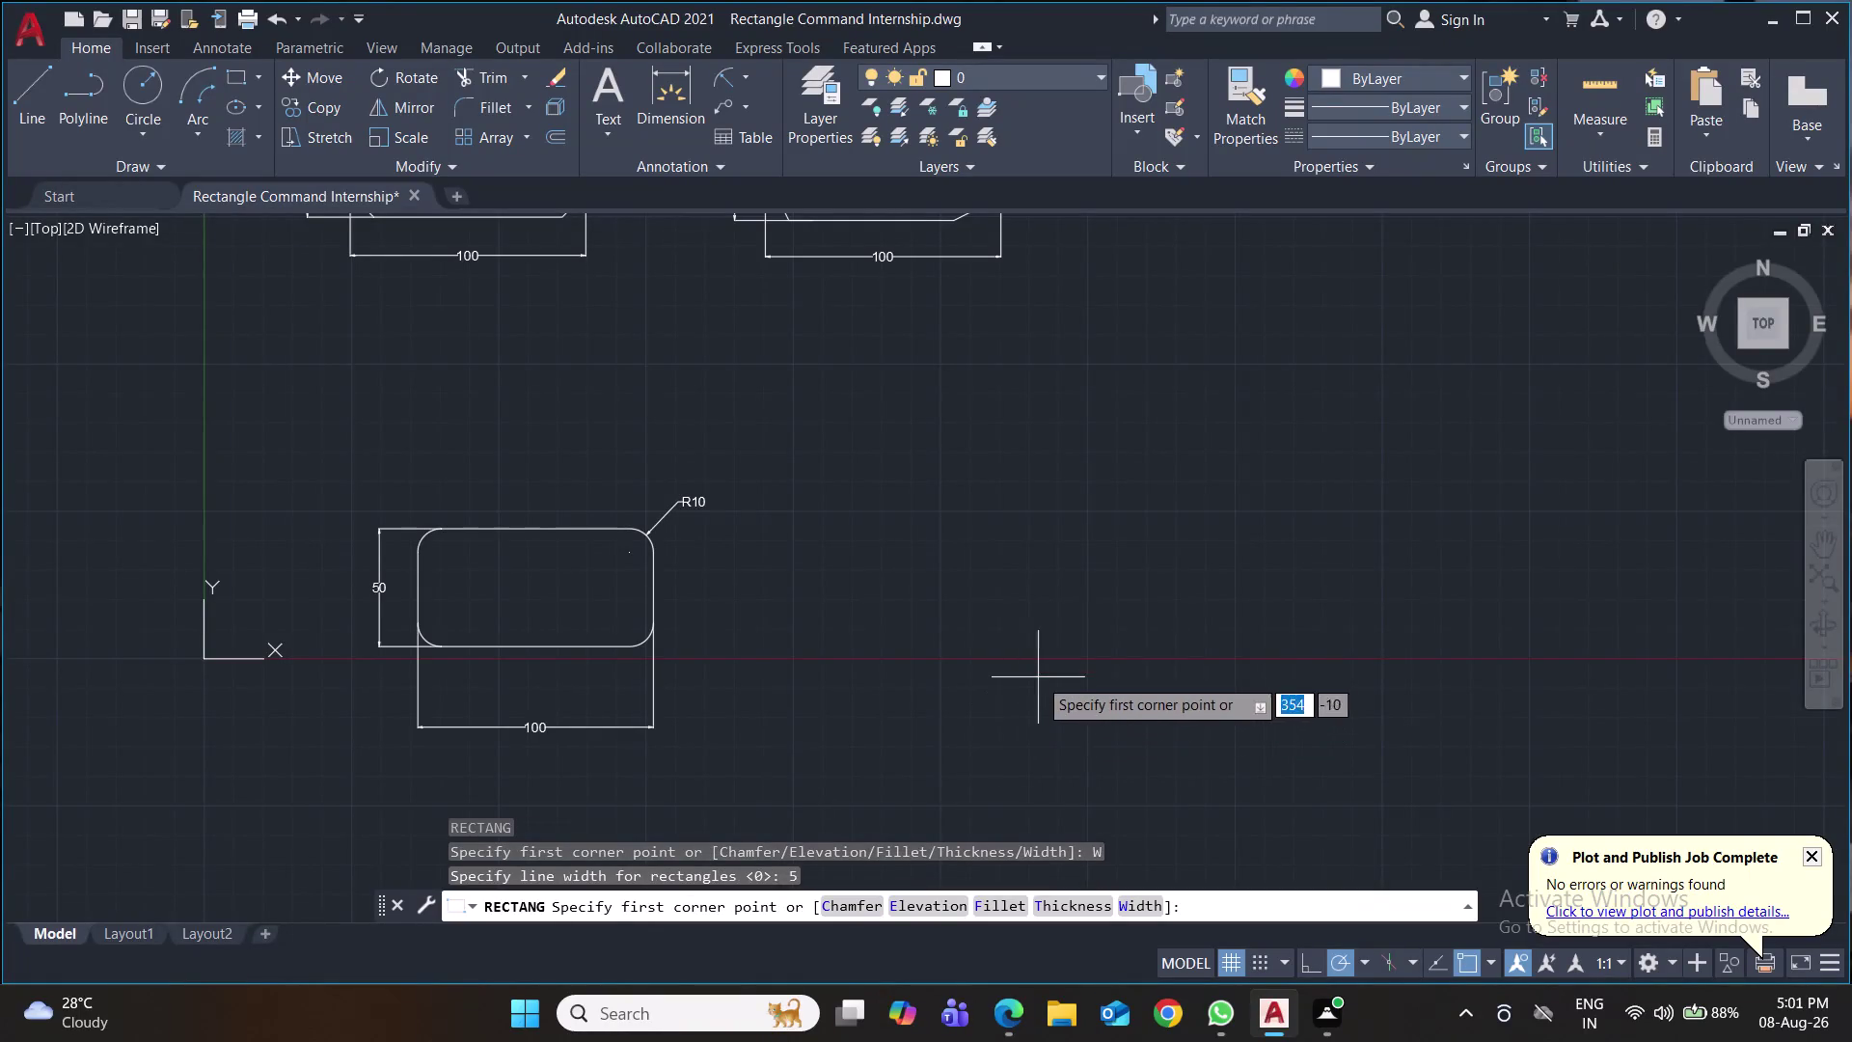
Draw a 100 by 50 thick rectangle right of the rounded rectangle.
click(941, 507)
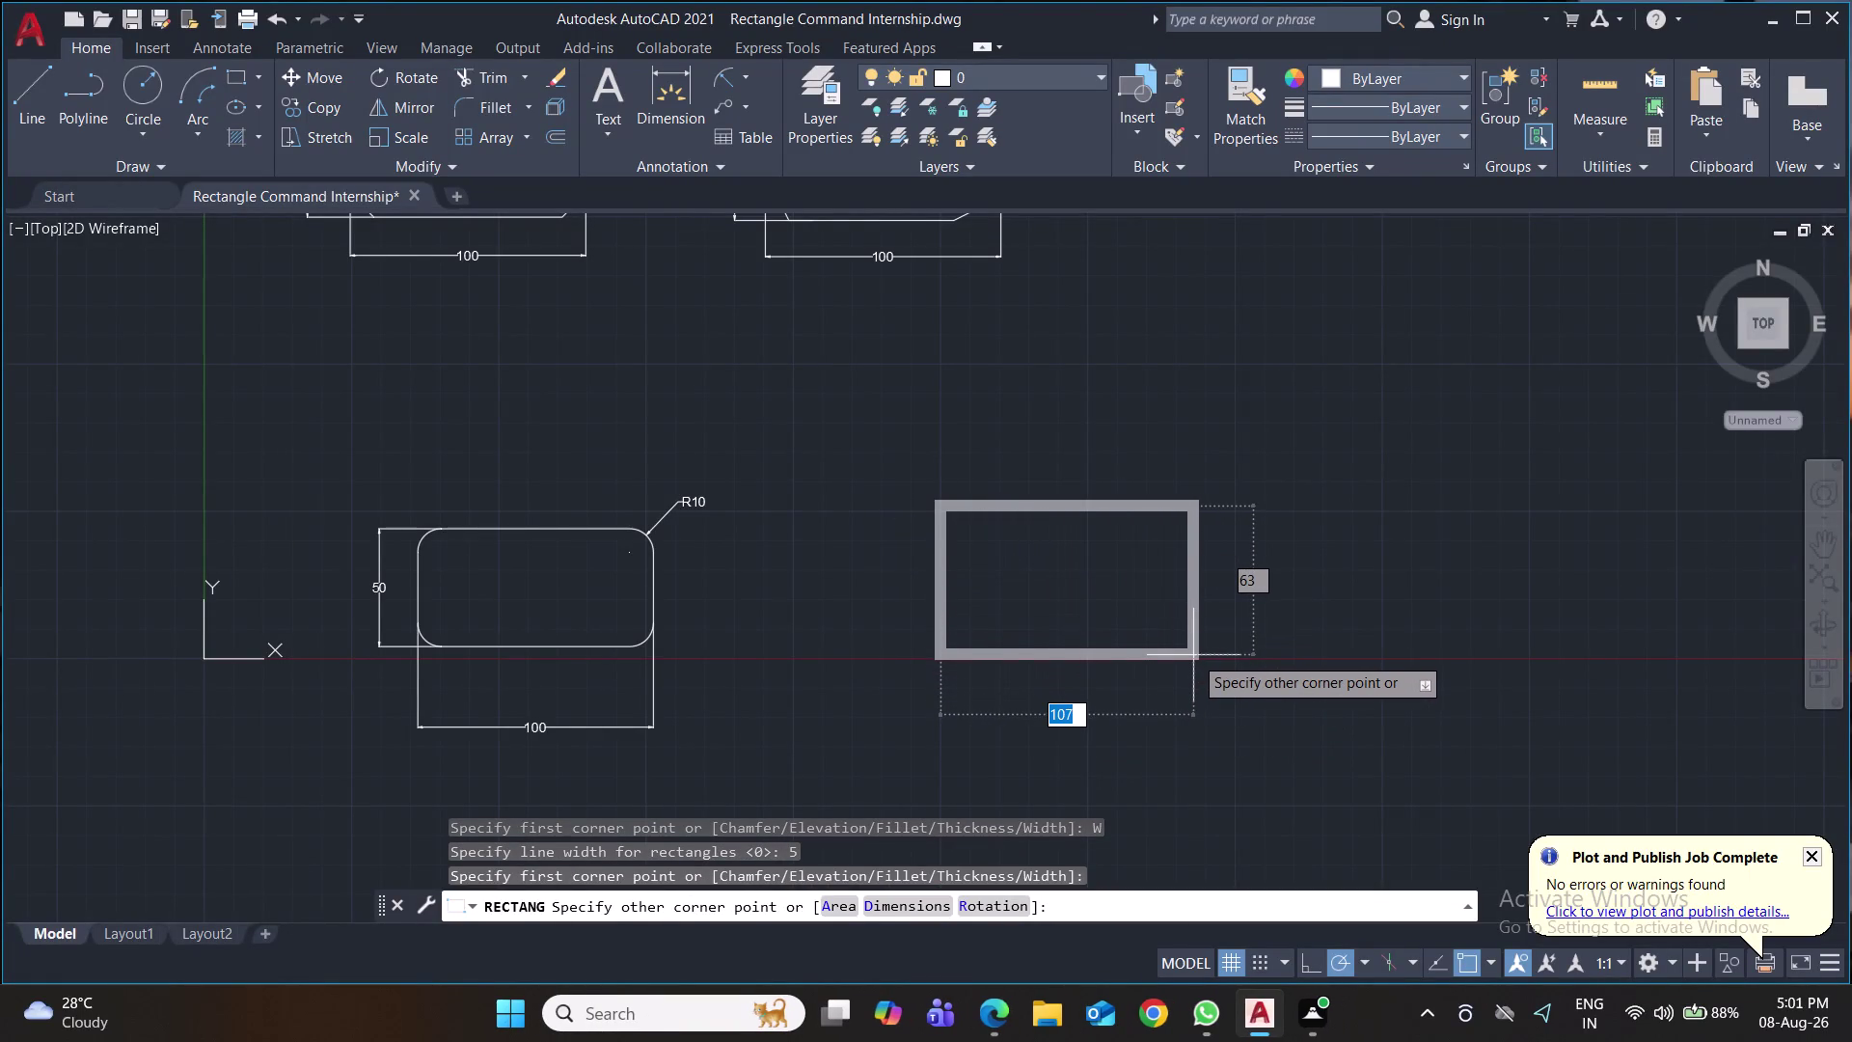
key(d)
key(Return)
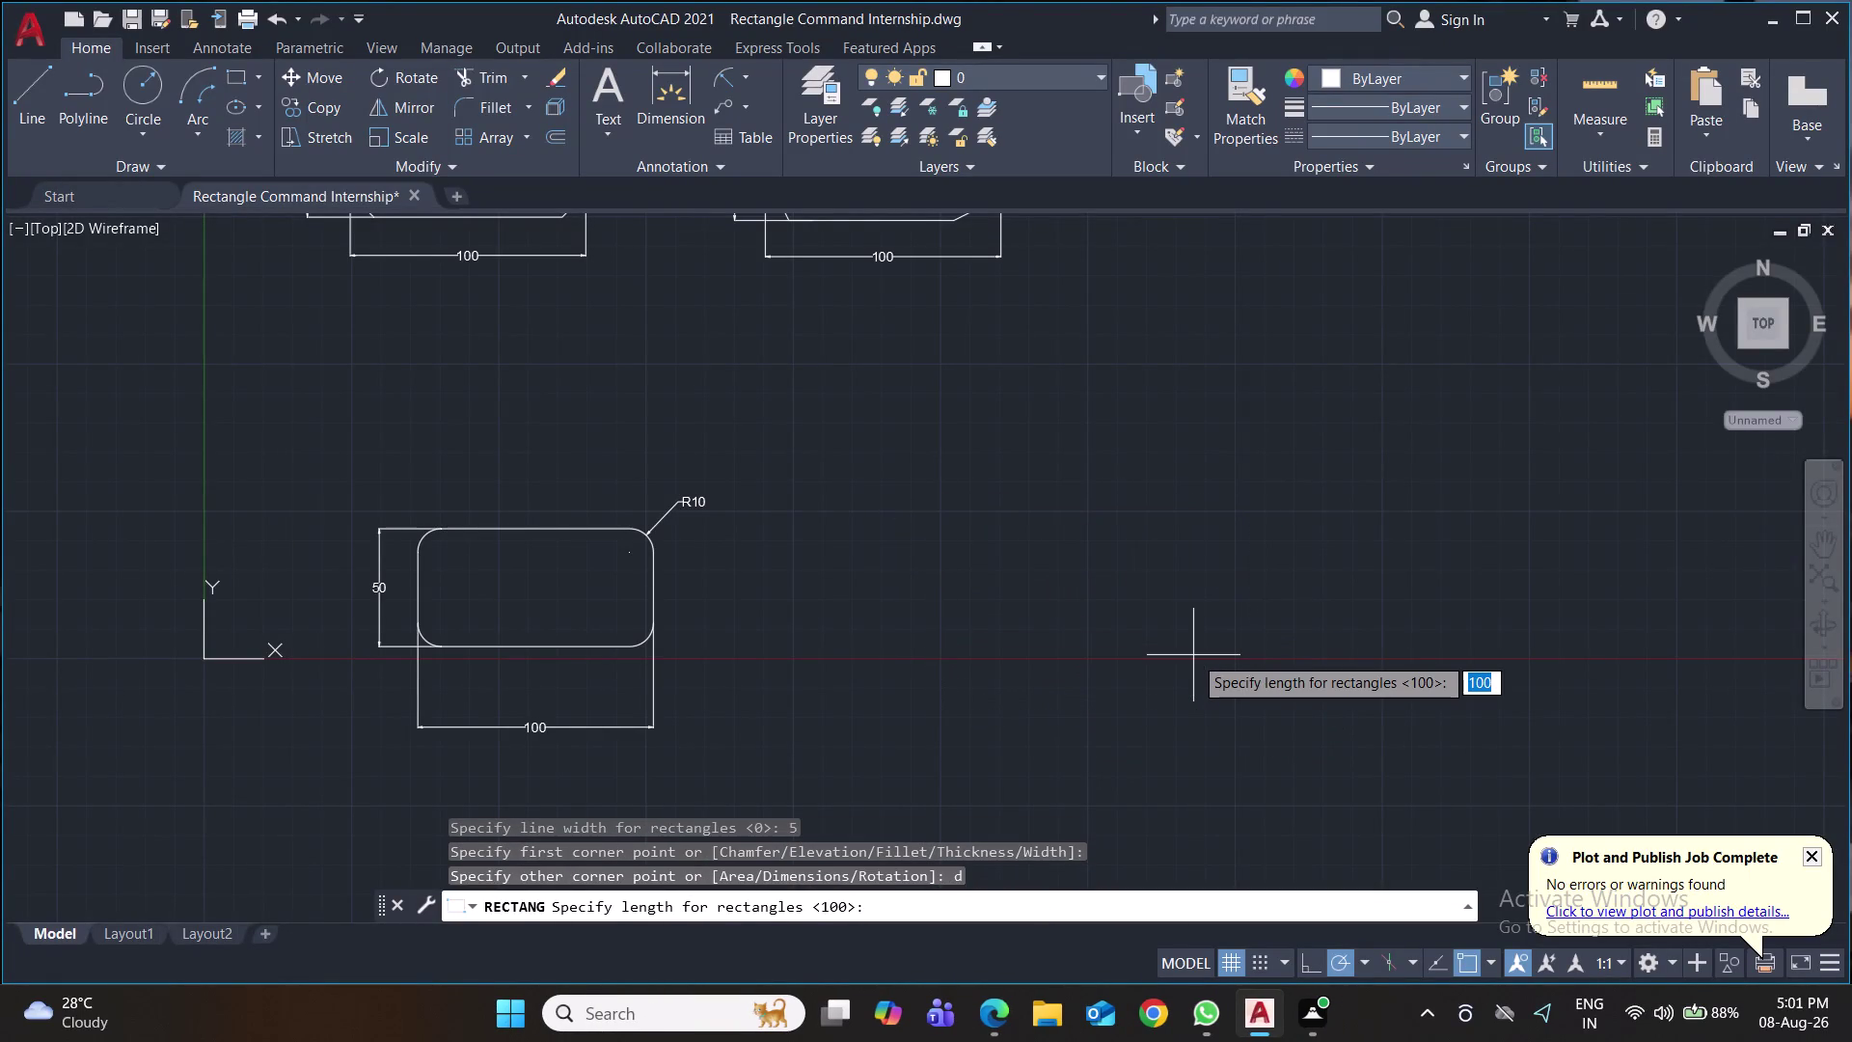
text(100)
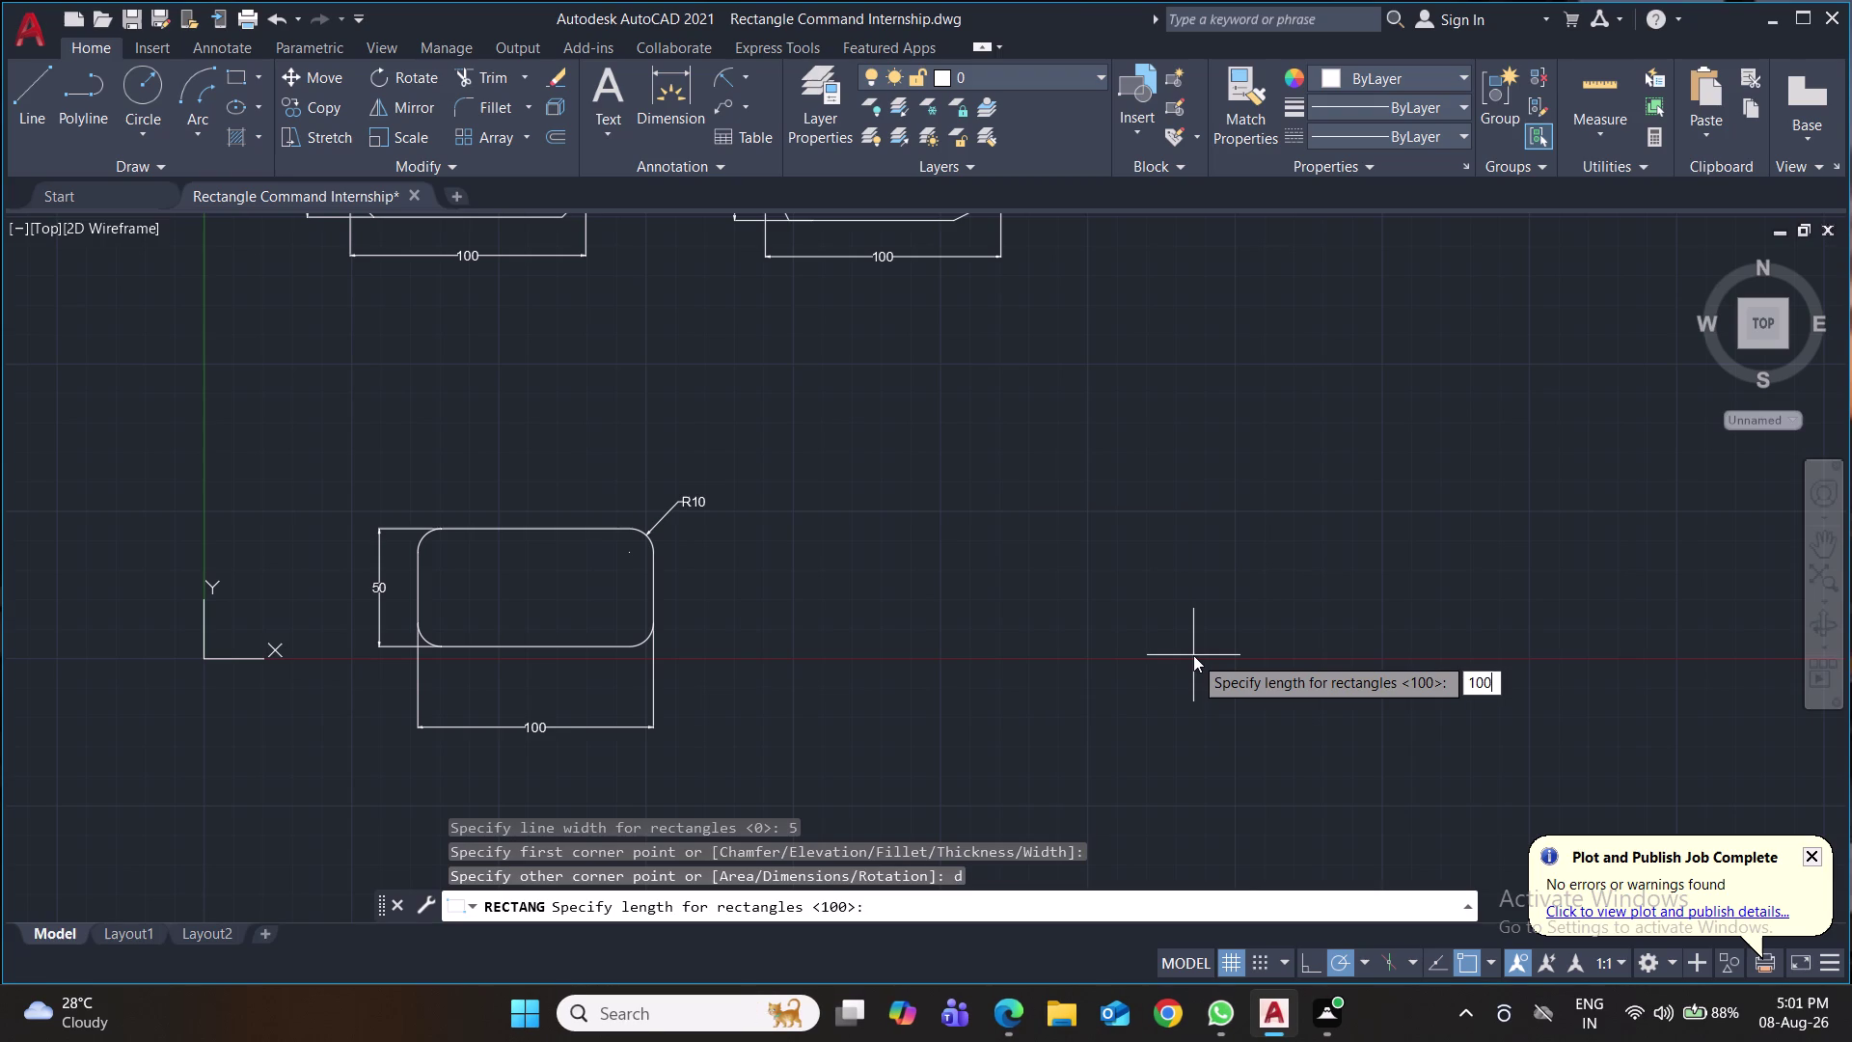
key(Return)
text(5)
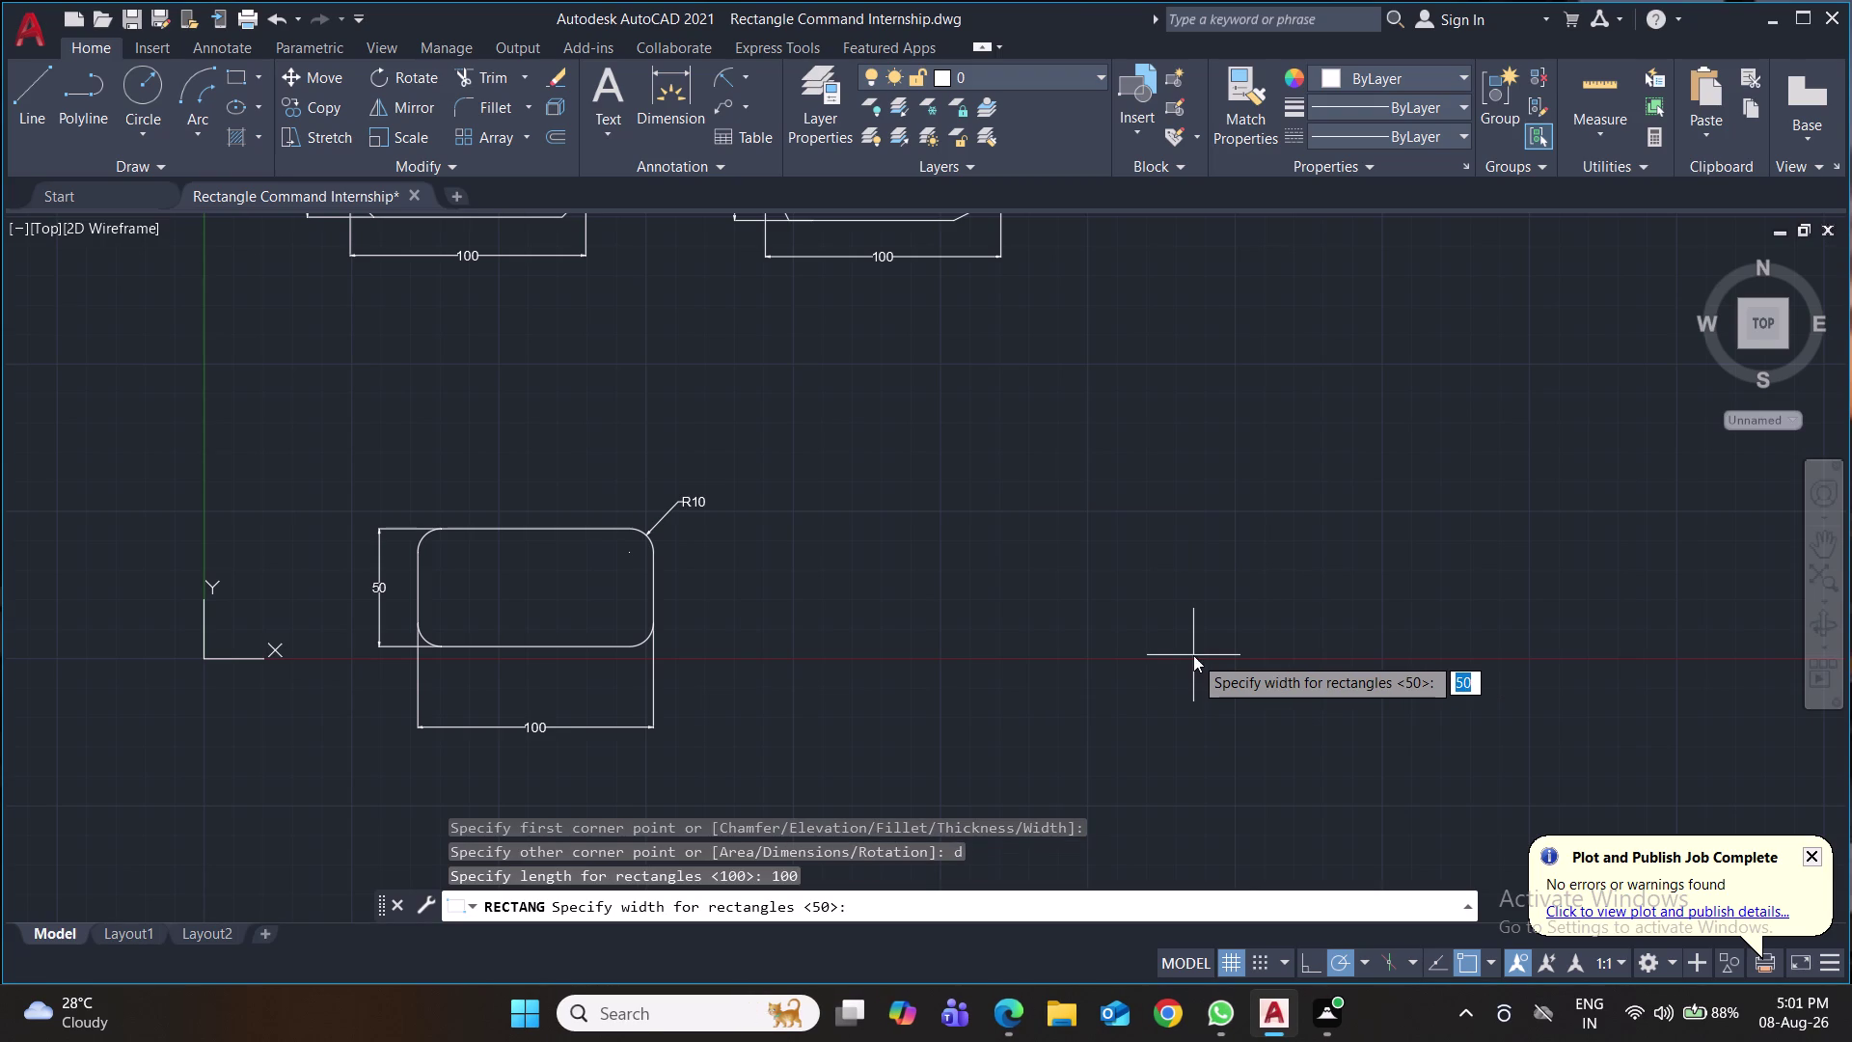
text(0)
key(Return)
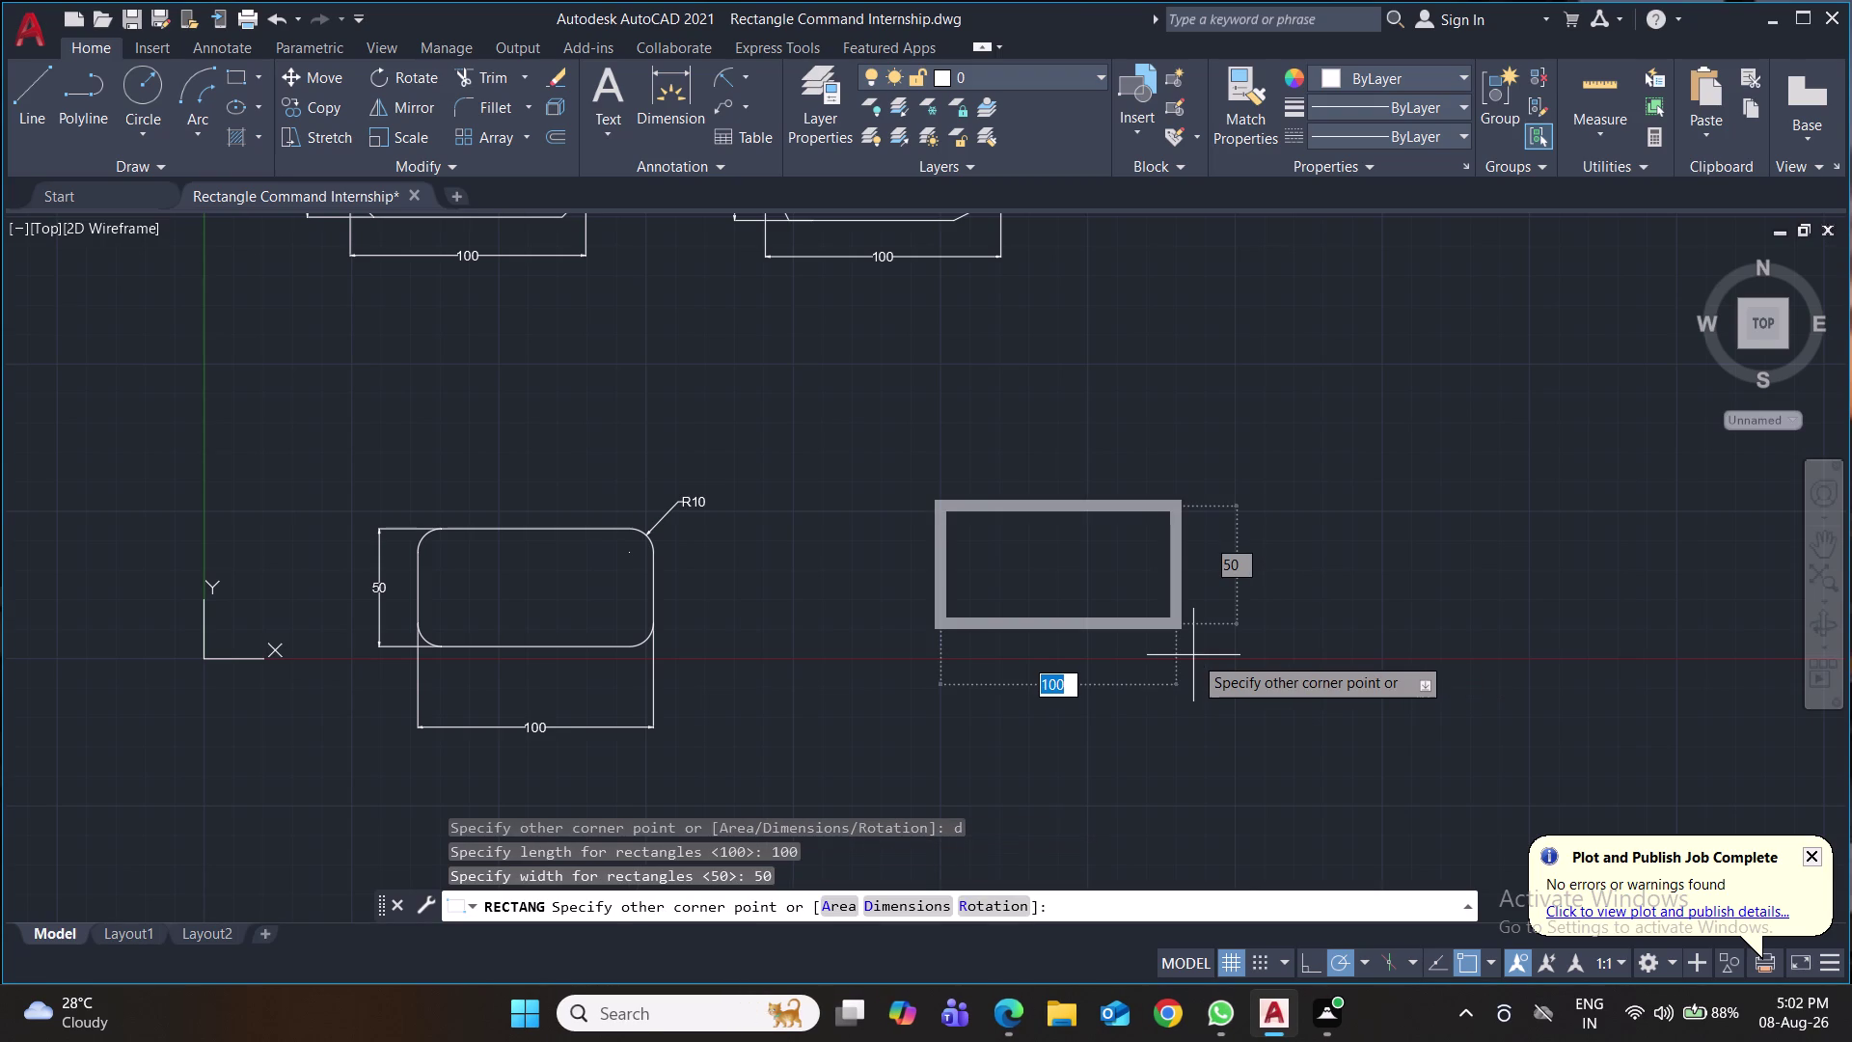
click(1194, 655)
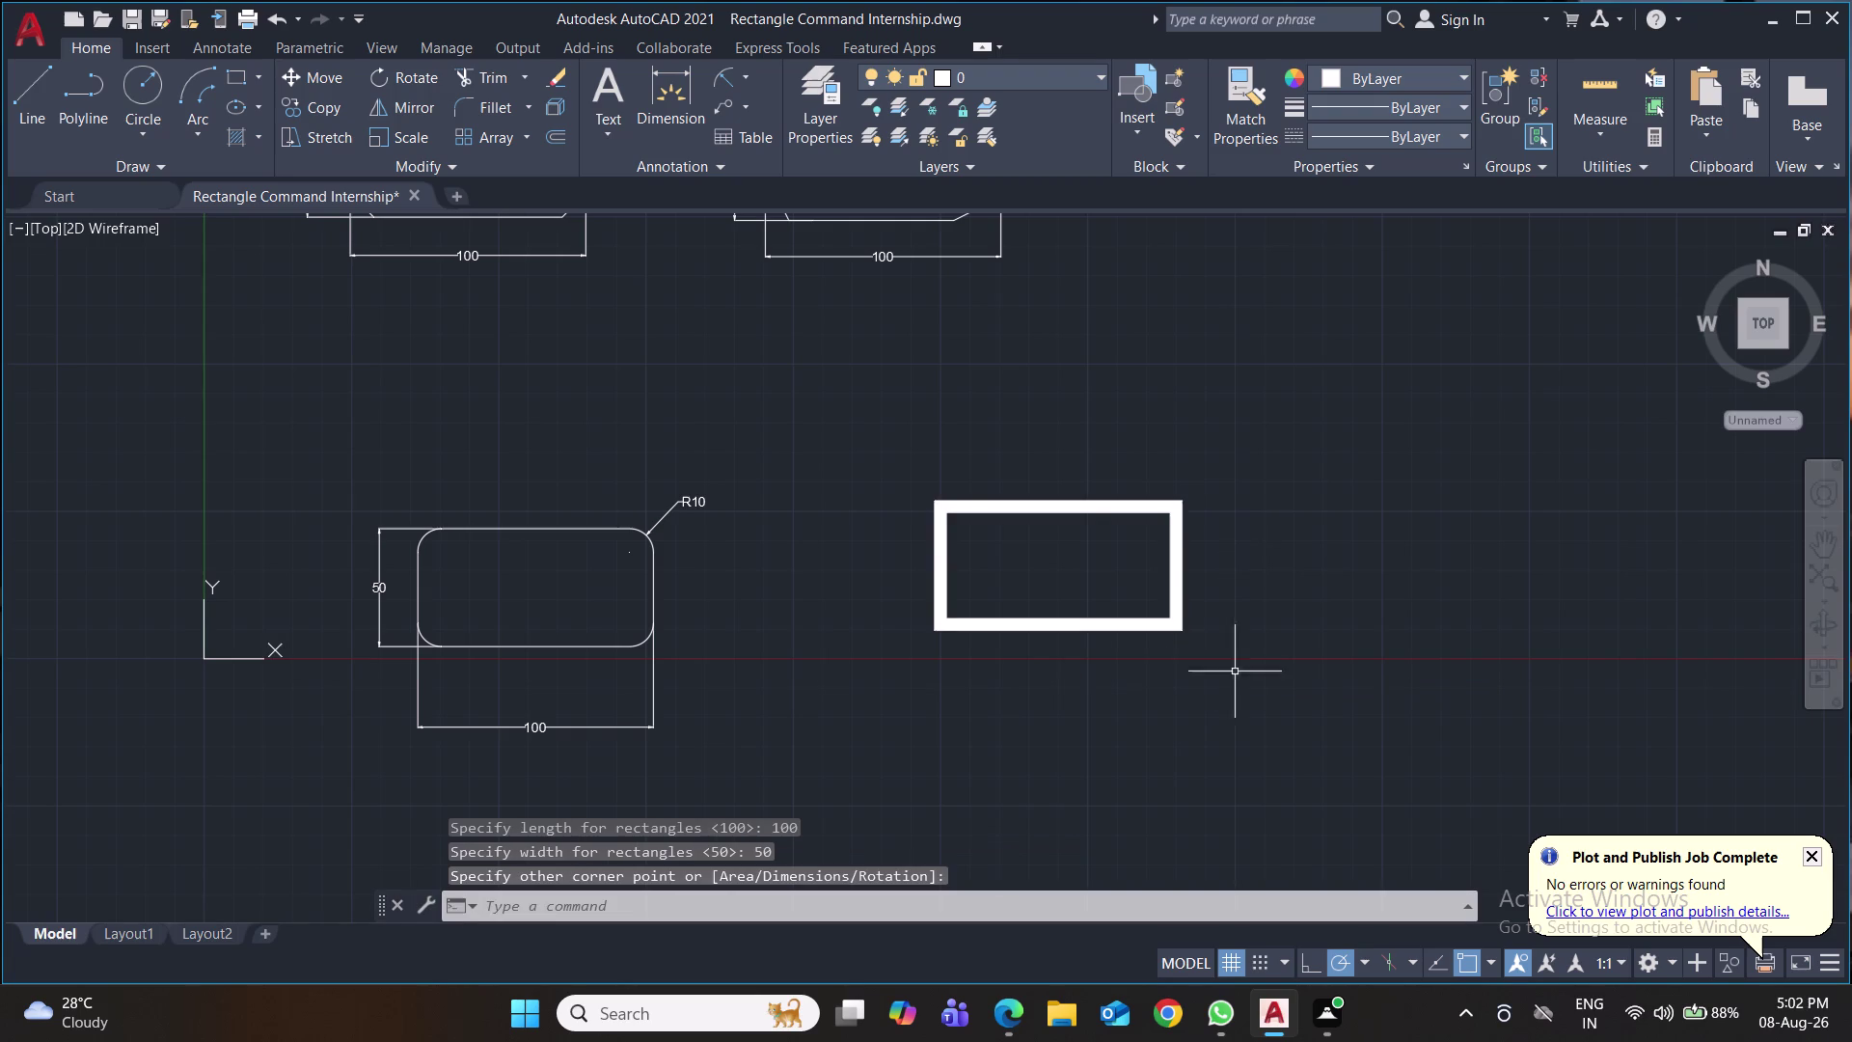
Save the drawing.
key(ctrl+s)
key(ctrl+s)
key(ctrl+s)
key(ctrl+s)
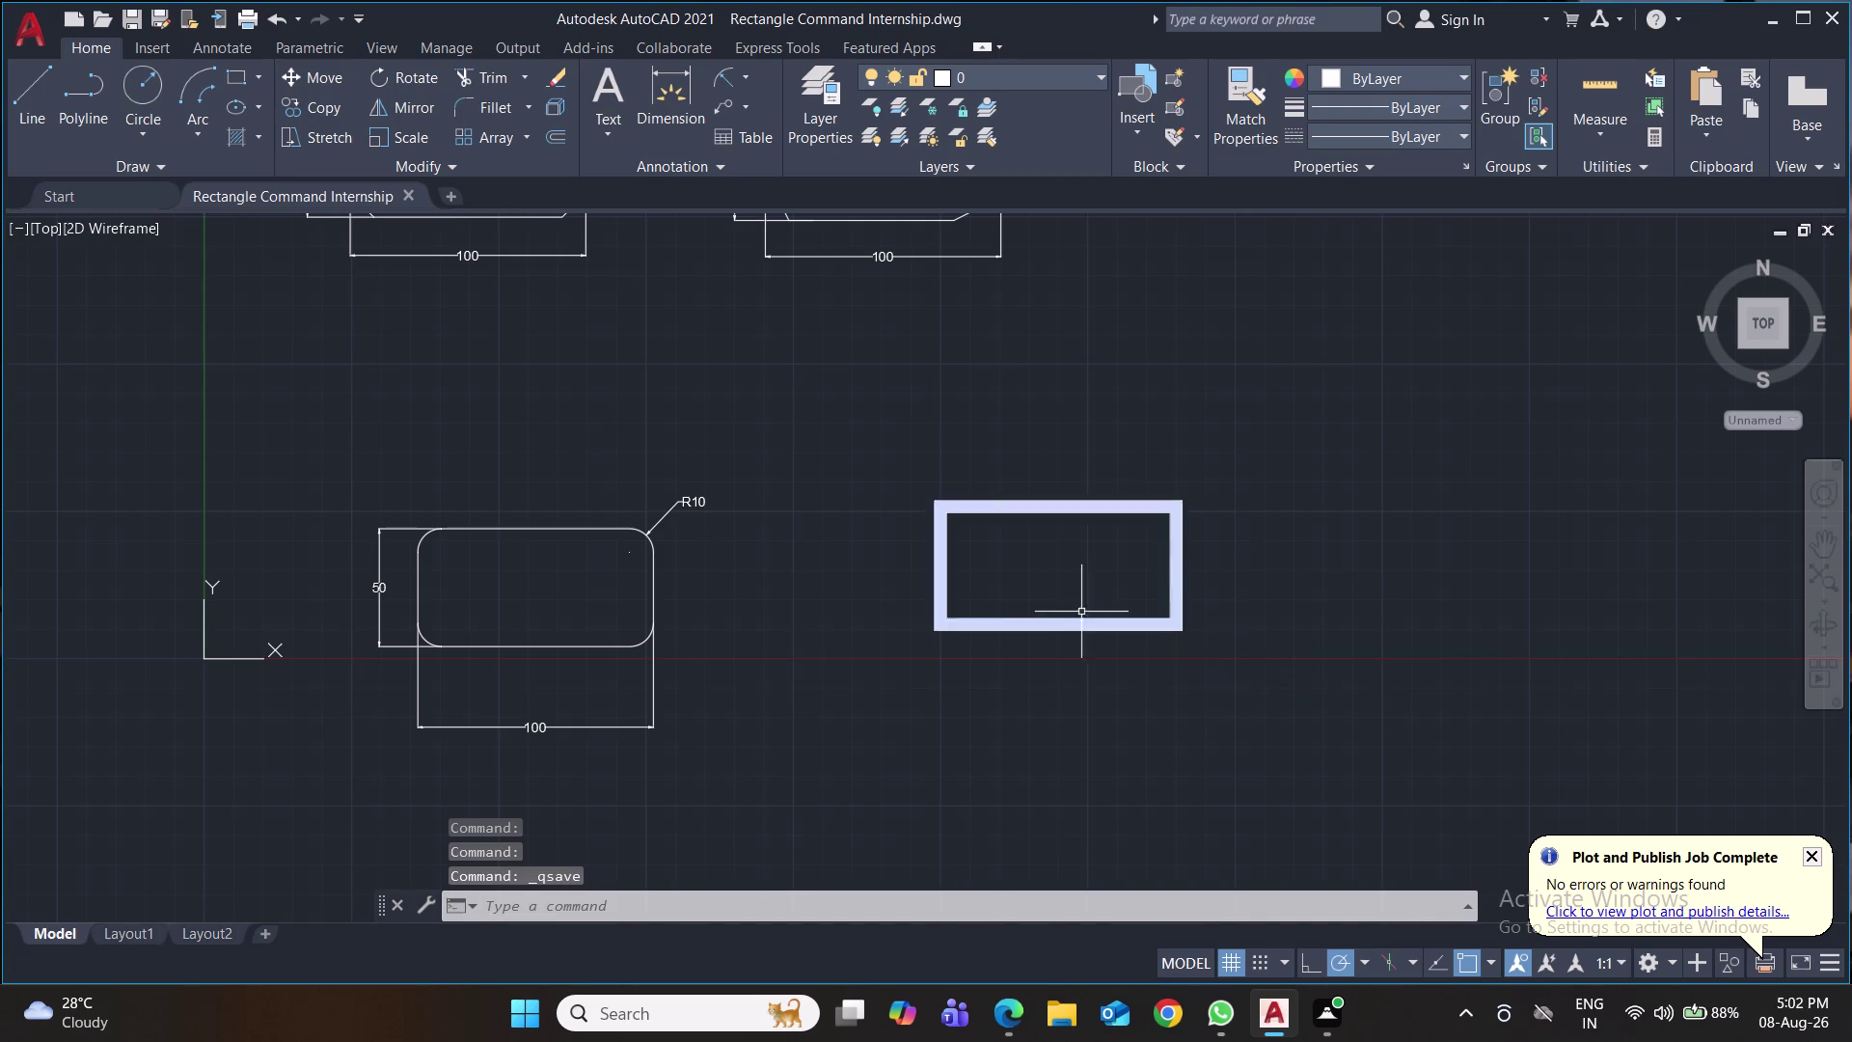
click(745, 80)
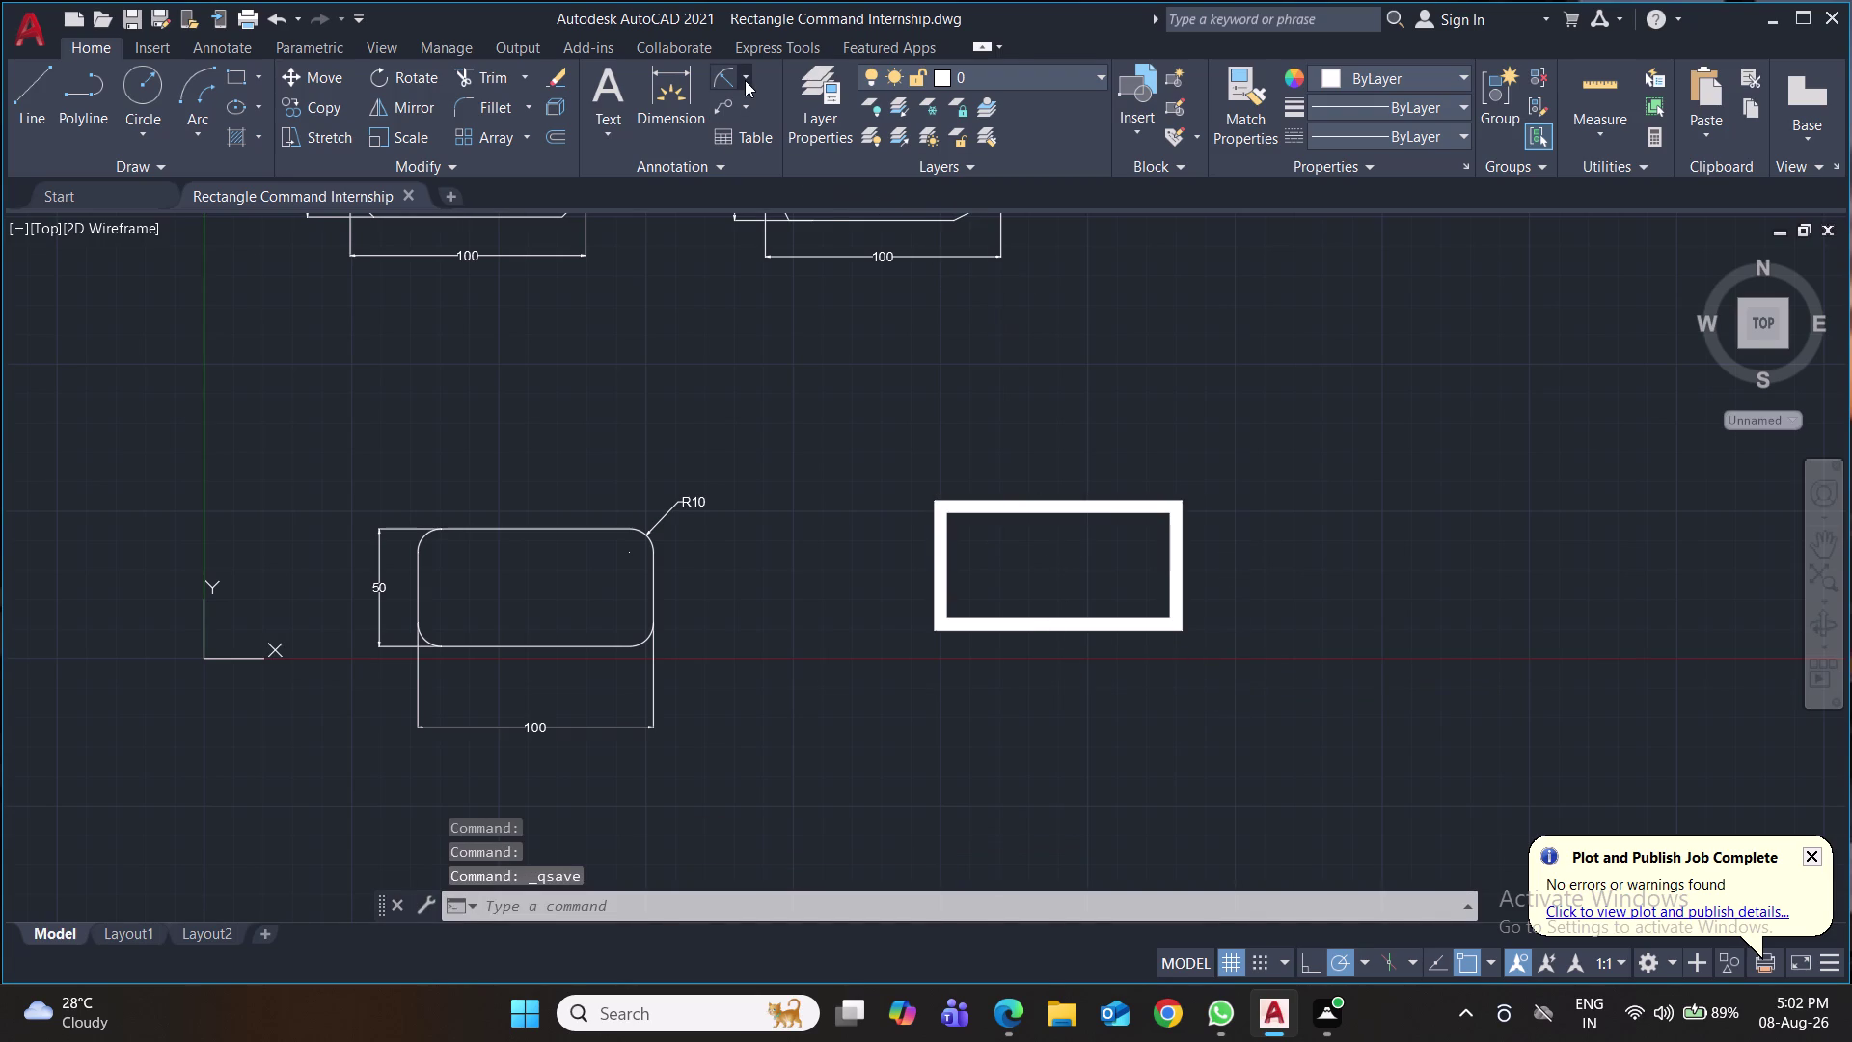
Dimension the thick rectangle's left edge as 50 and bottom edge as 100.
click(746, 123)
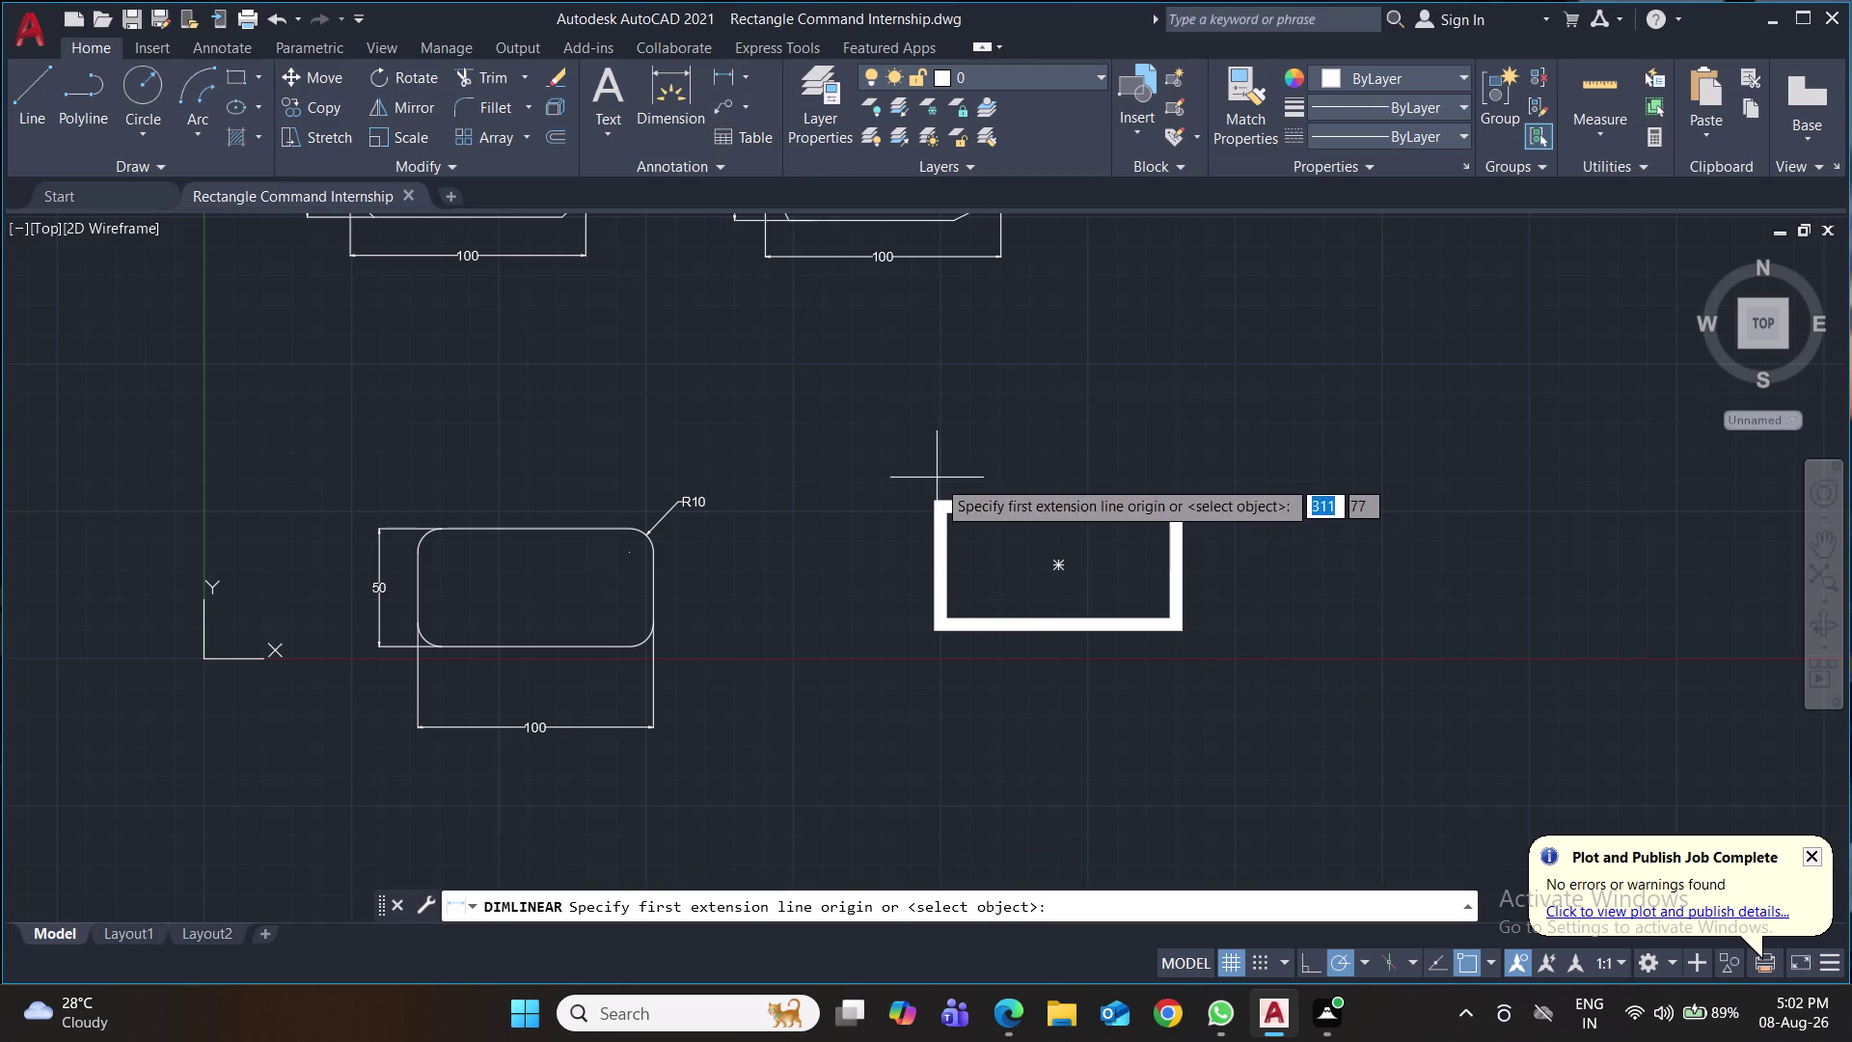
click(938, 506)
click(943, 621)
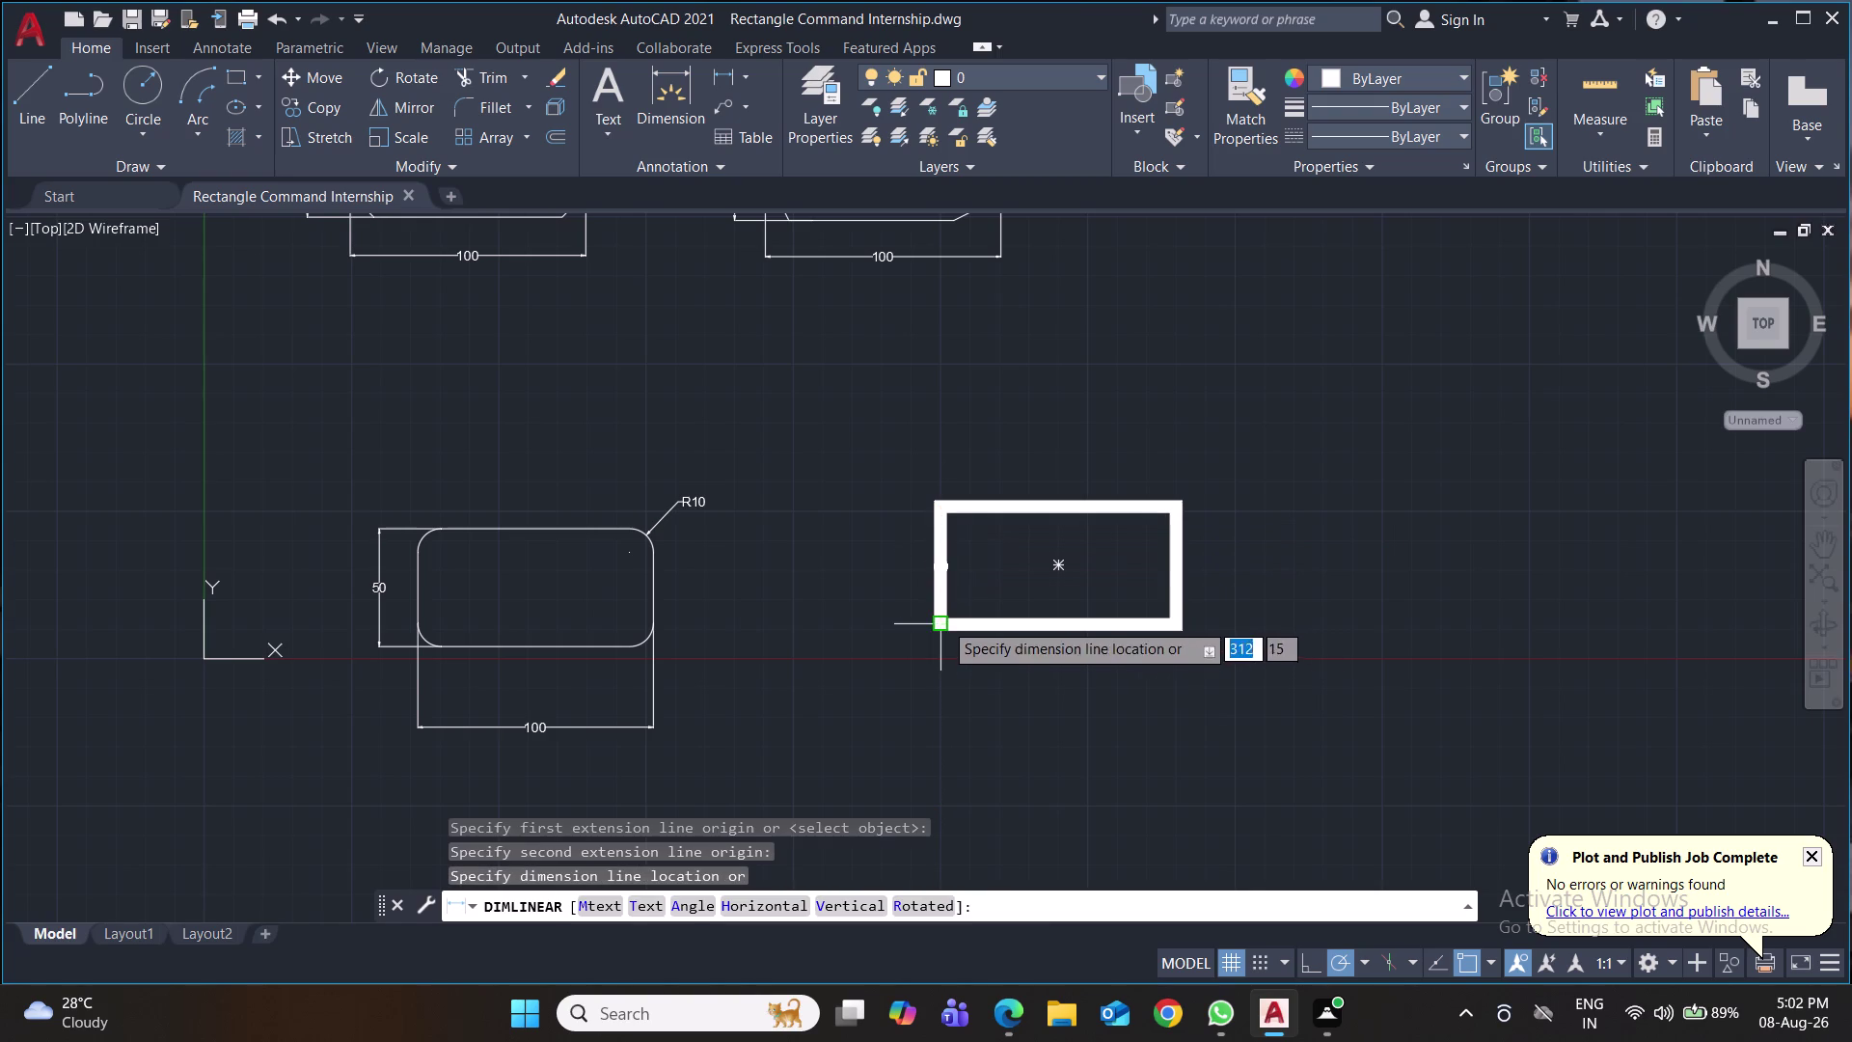
click(880, 622)
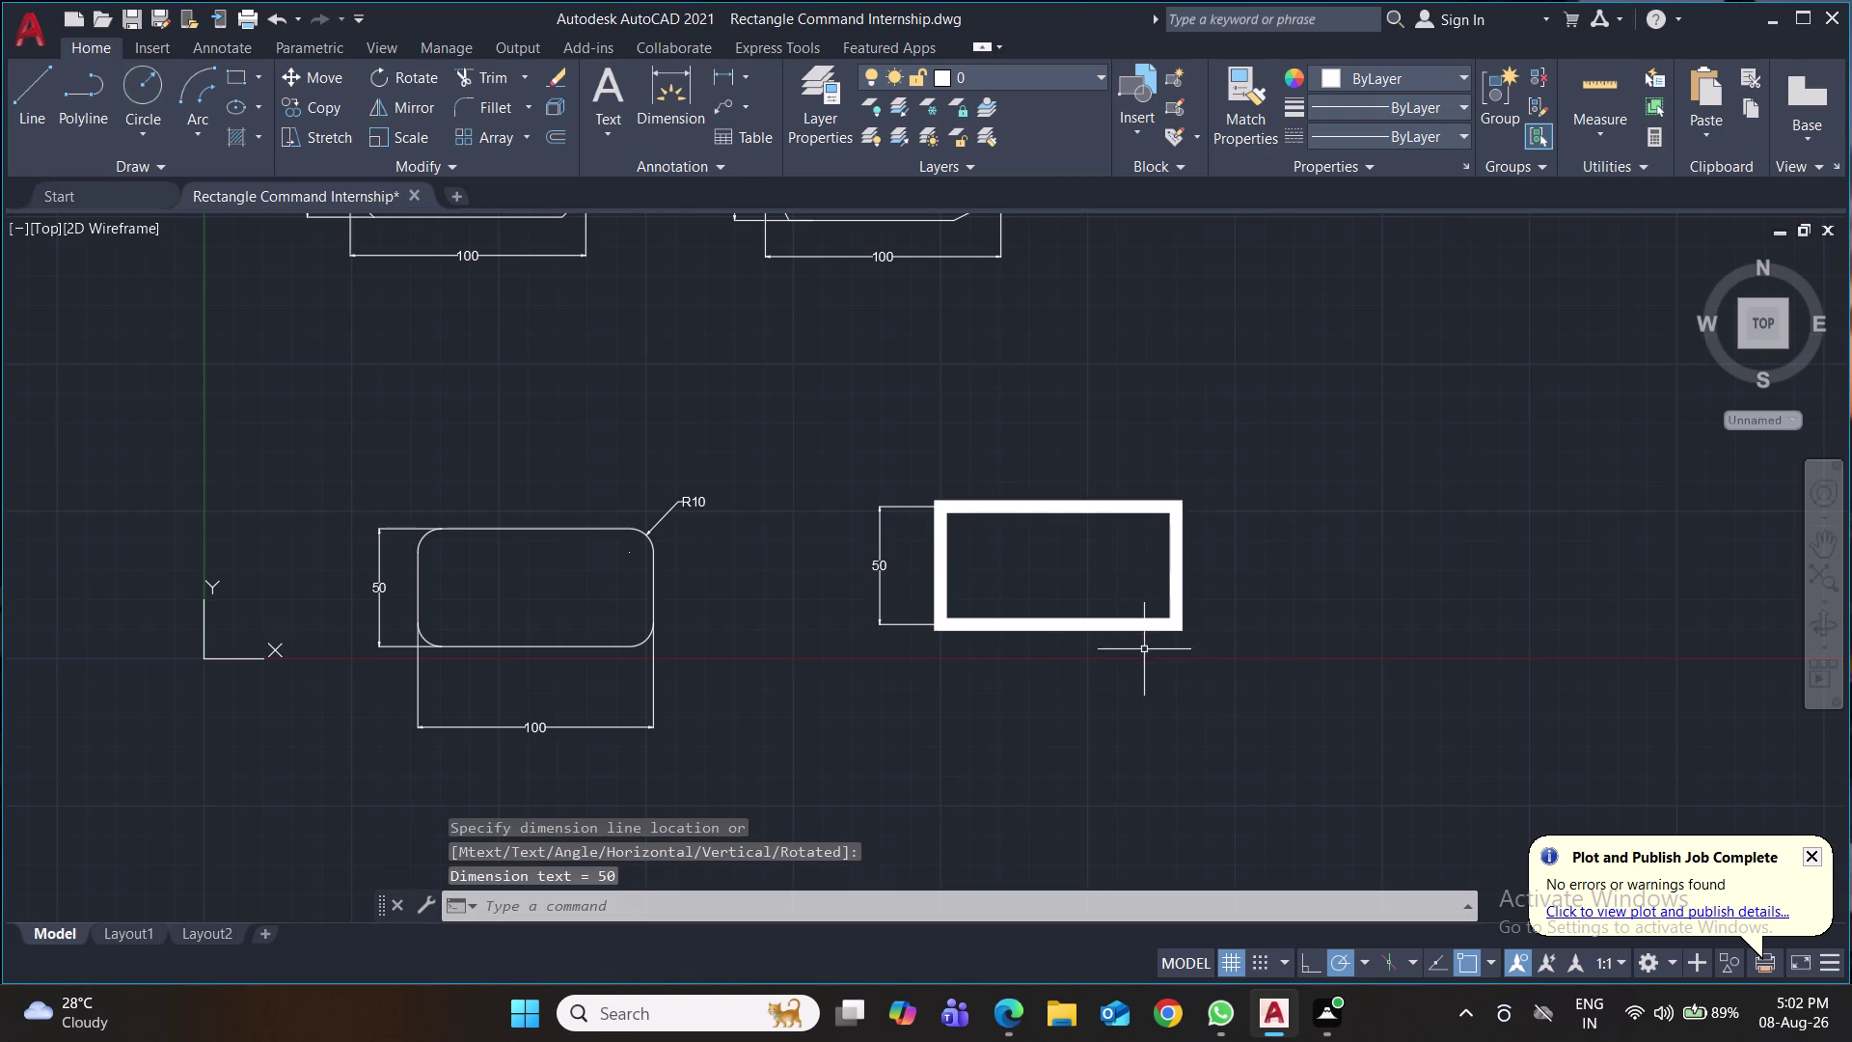
key(space)
click(942, 624)
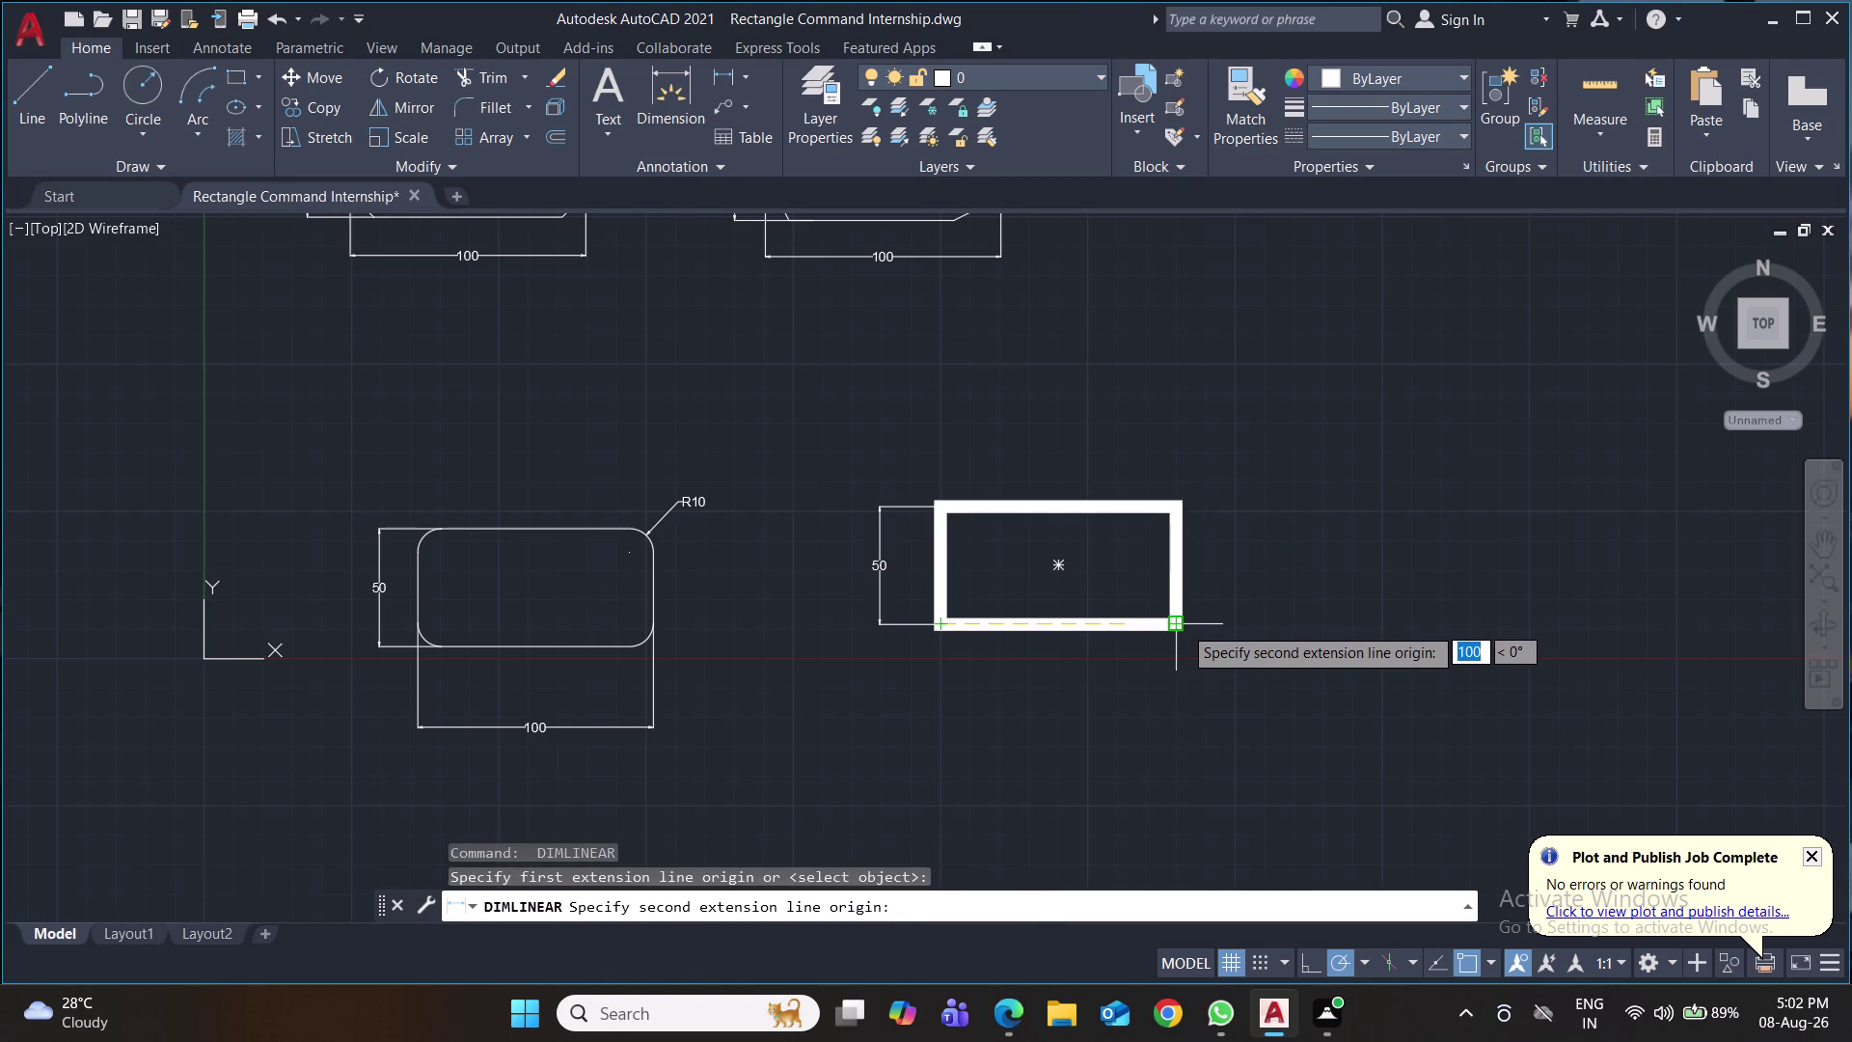
click(1175, 619)
click(1196, 697)
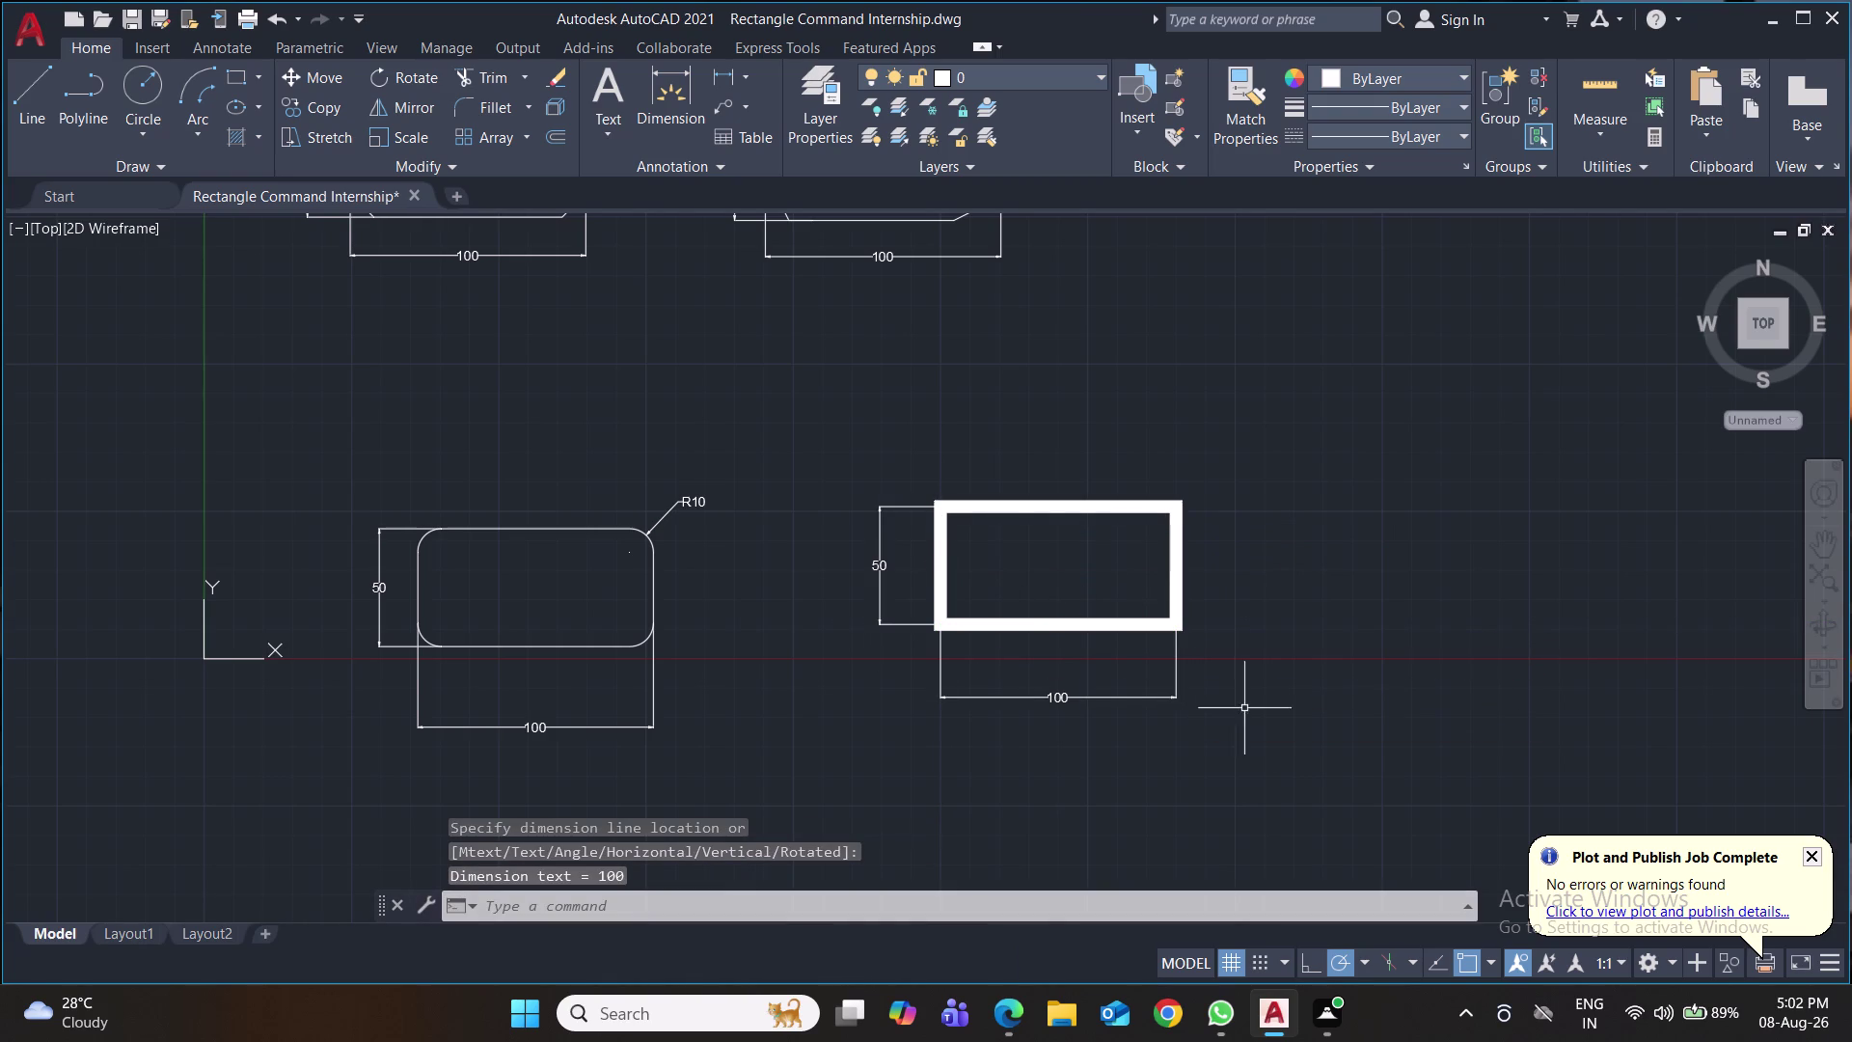
Save the drawing.
key(ctrl+s)
key(ctrl+s)
key(ctrl+s)
key(ctrl+s)
key(ctrl+s)
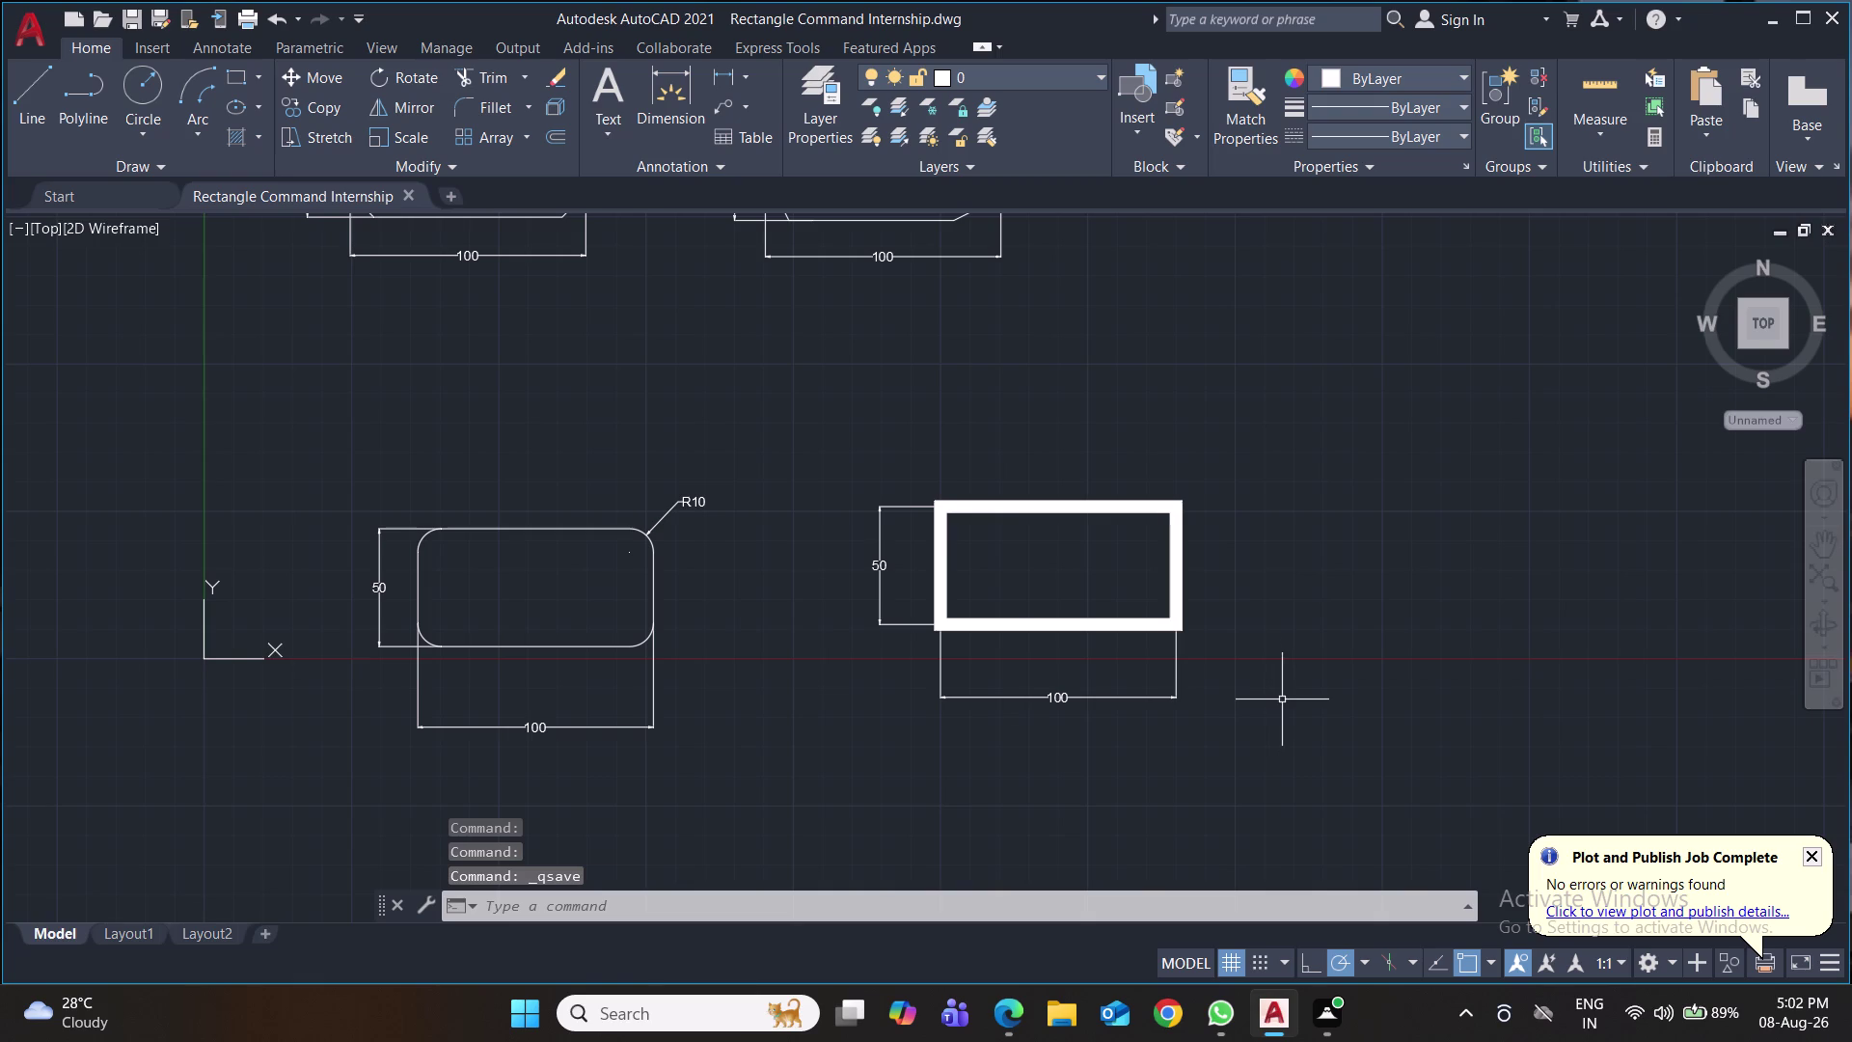
scroll(up, 3)
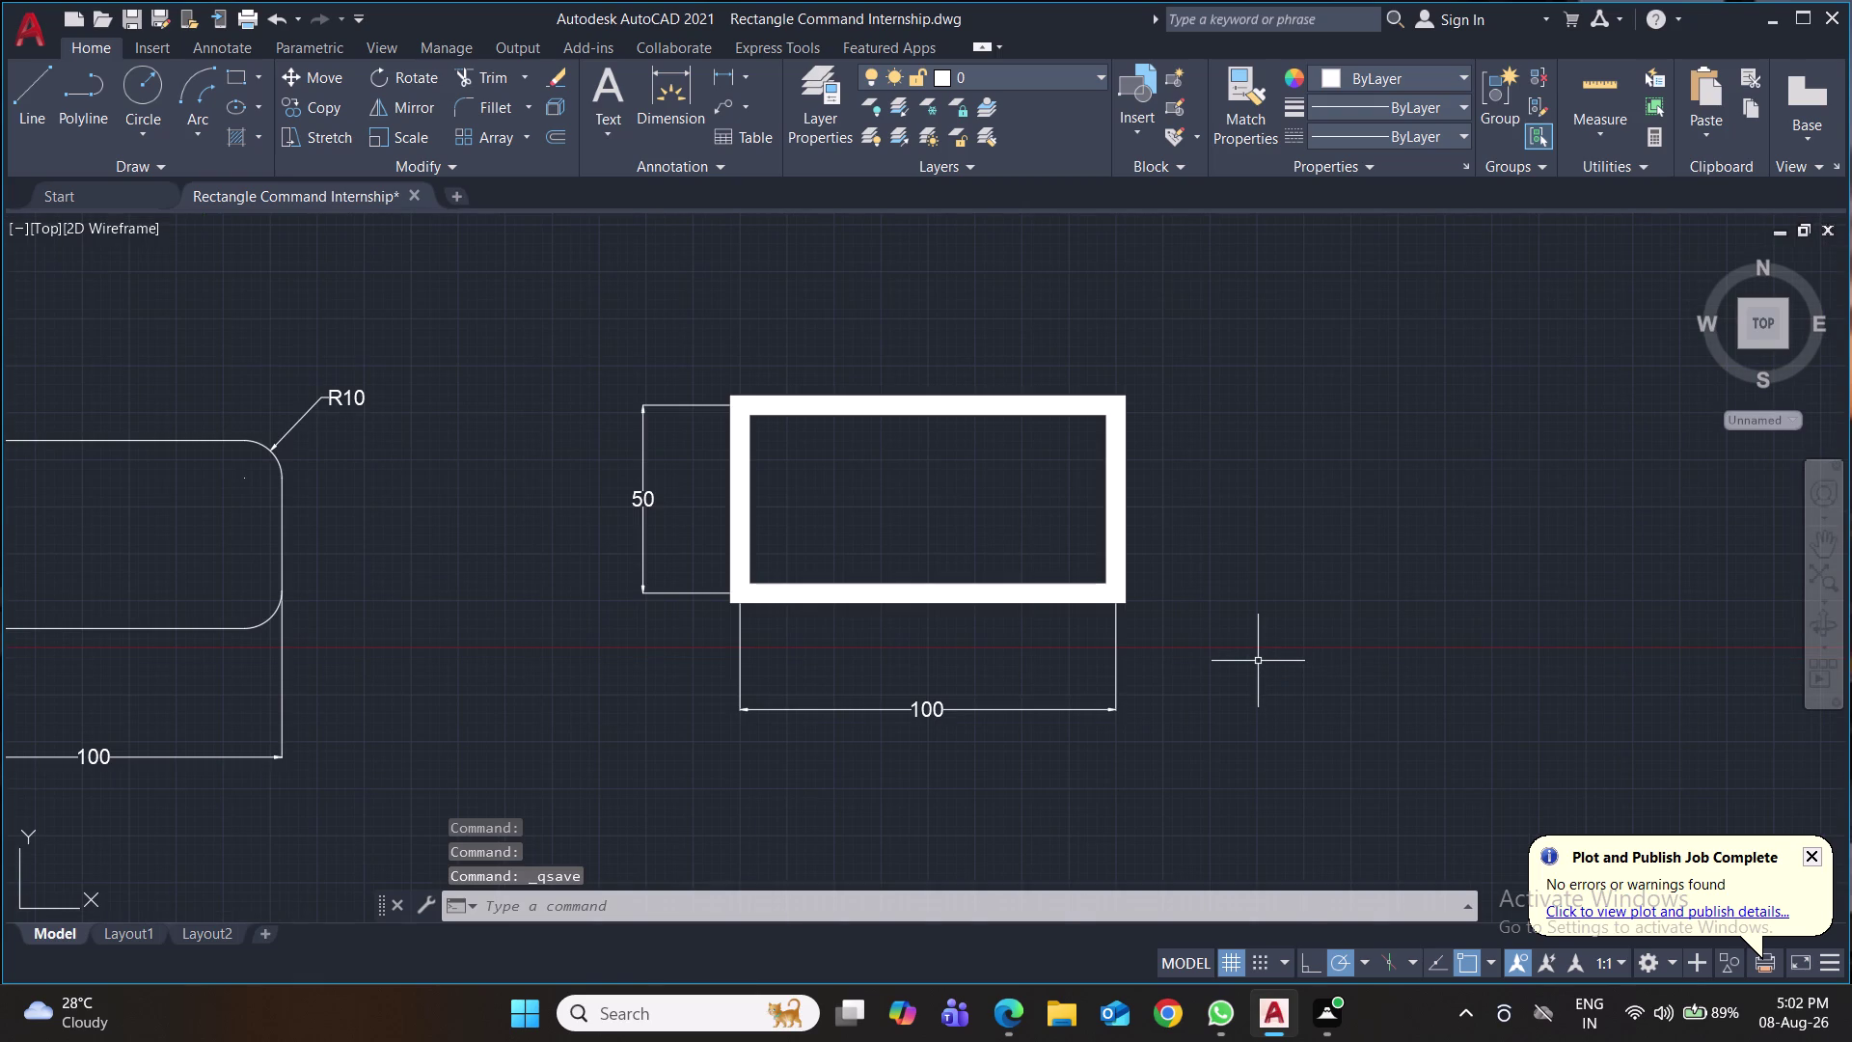
Window-select the right column of rectangles and move it closer to the left column.
scroll(down, 3)
scroll(down, 3)
scroll(down, 3)
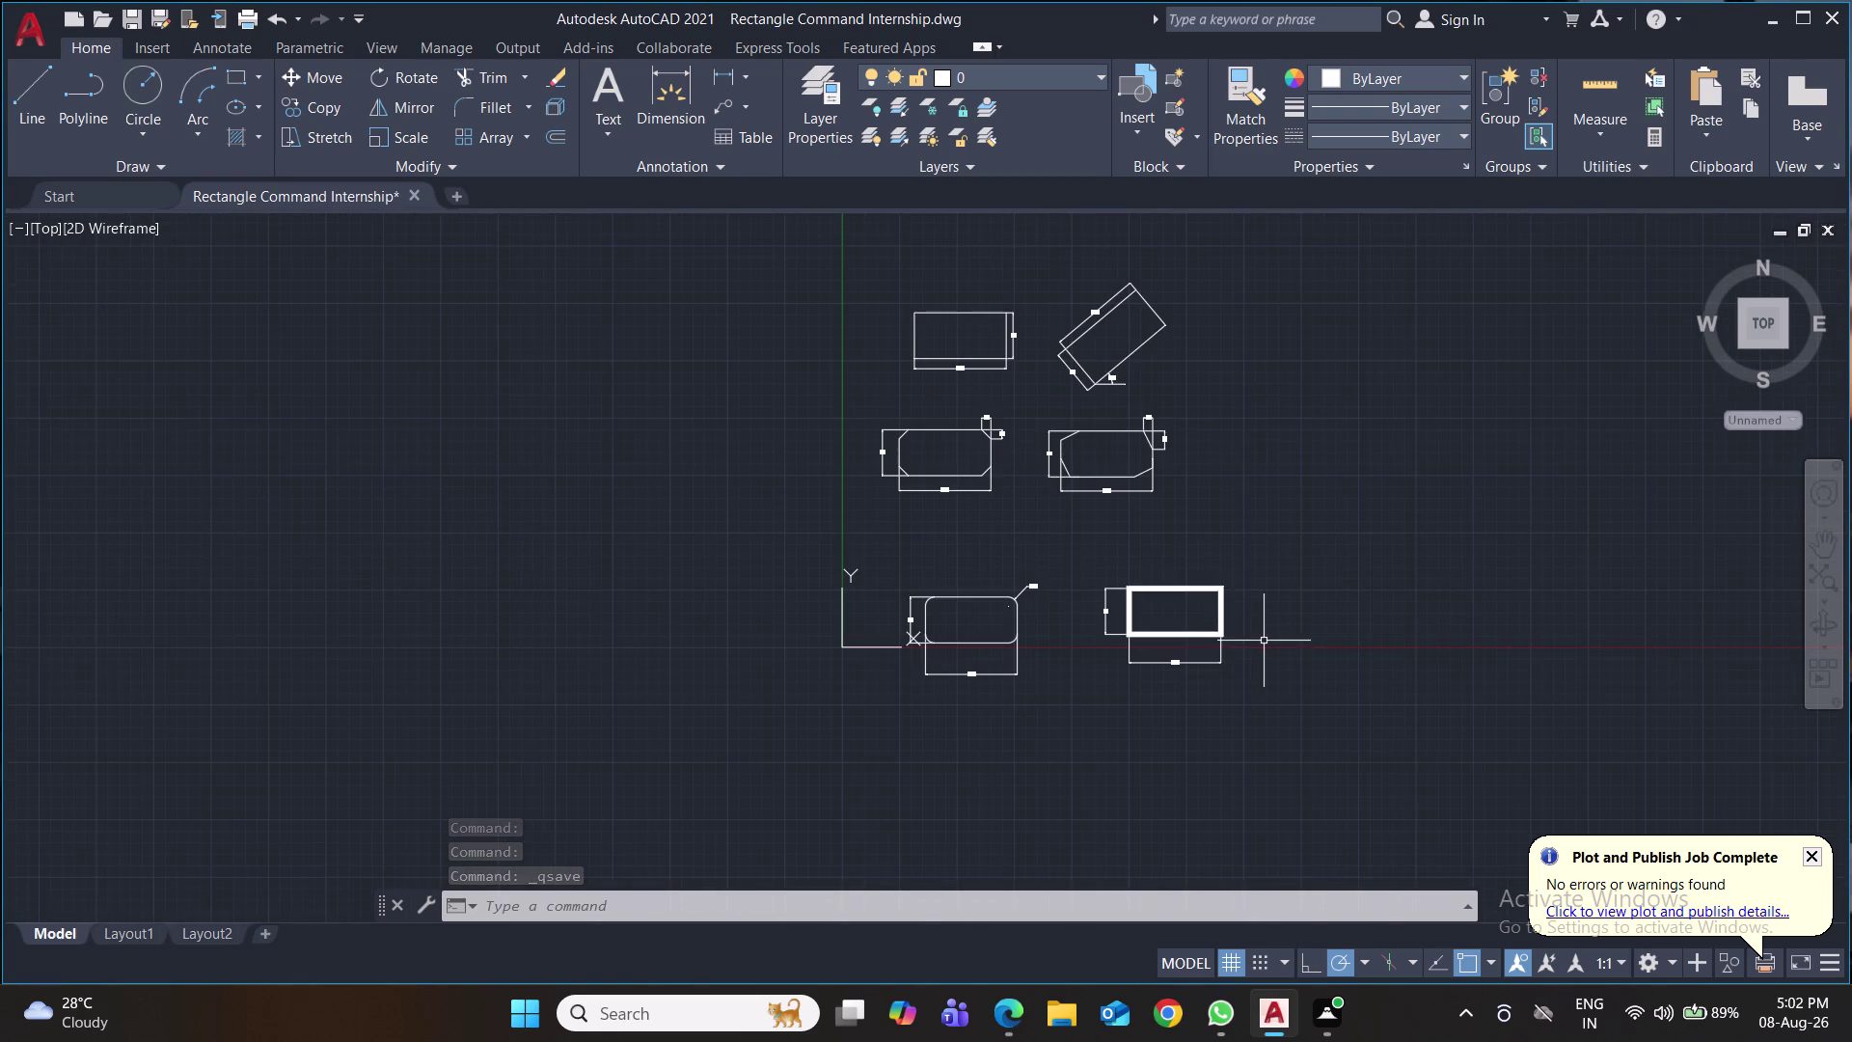
click(1269, 266)
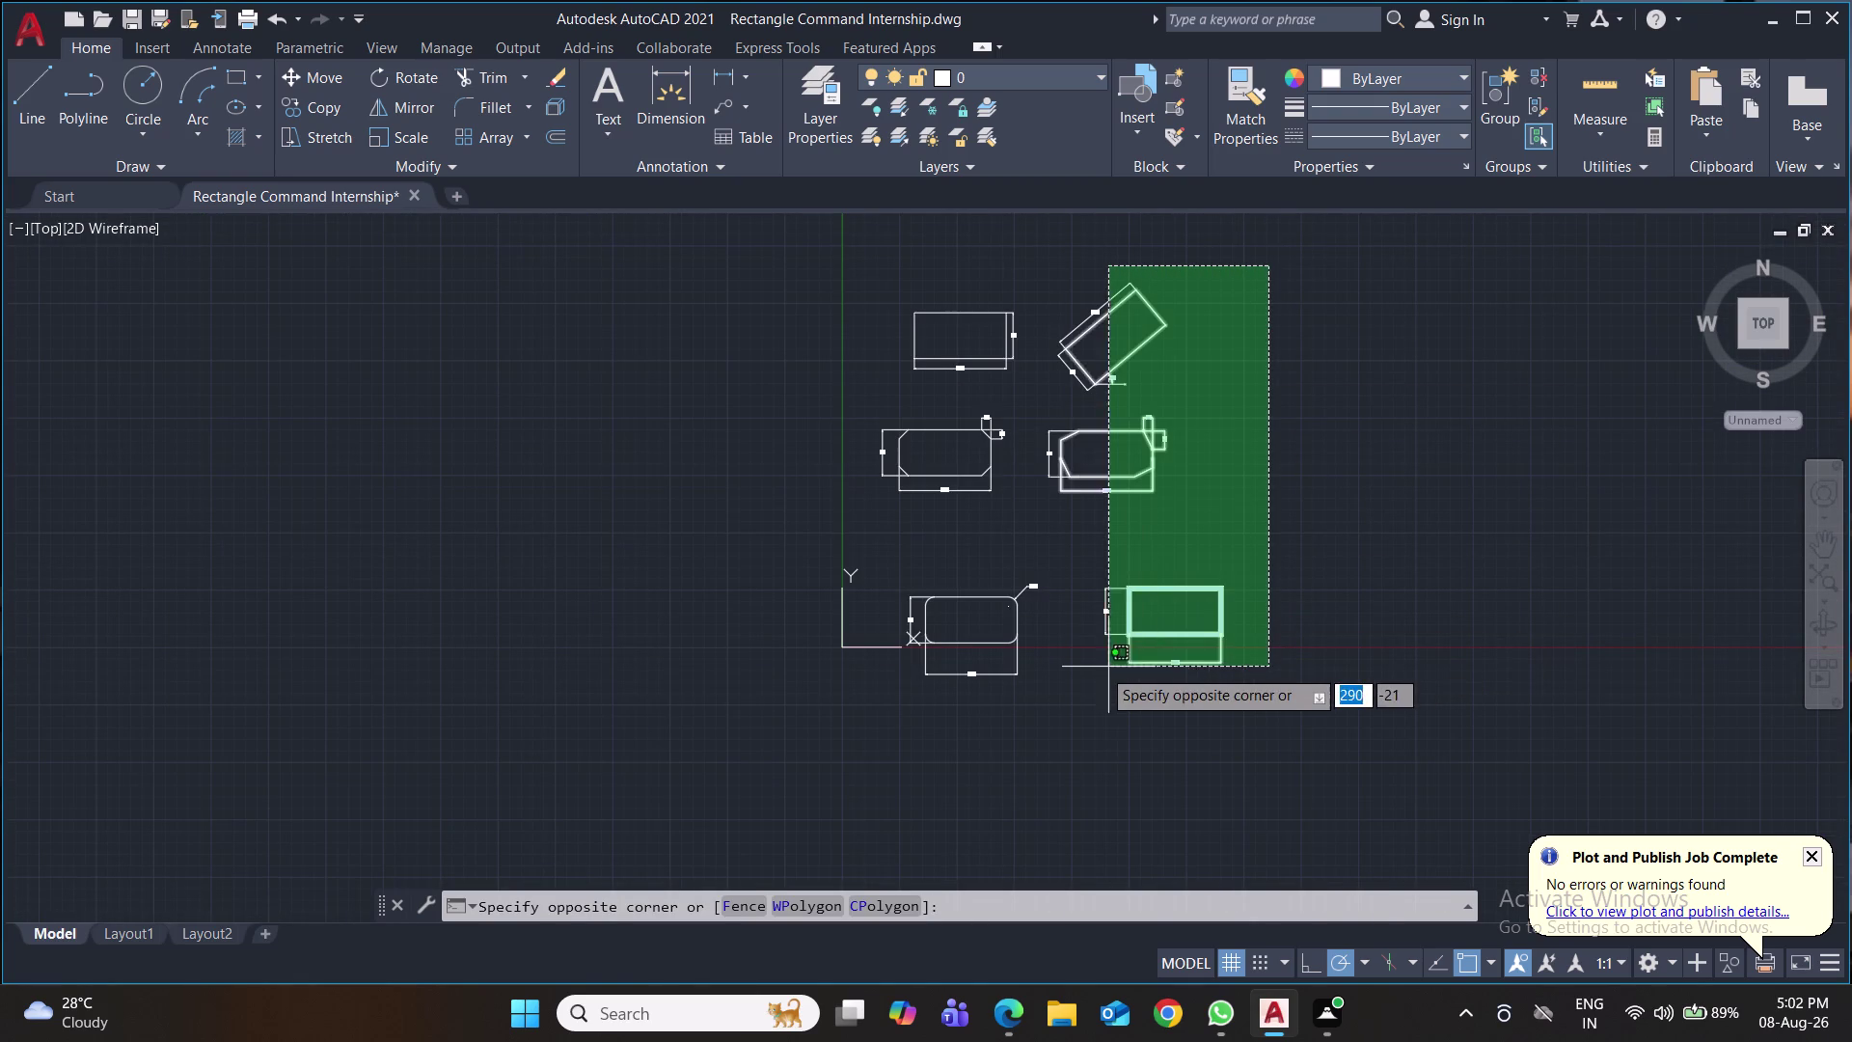
click(1072, 664)
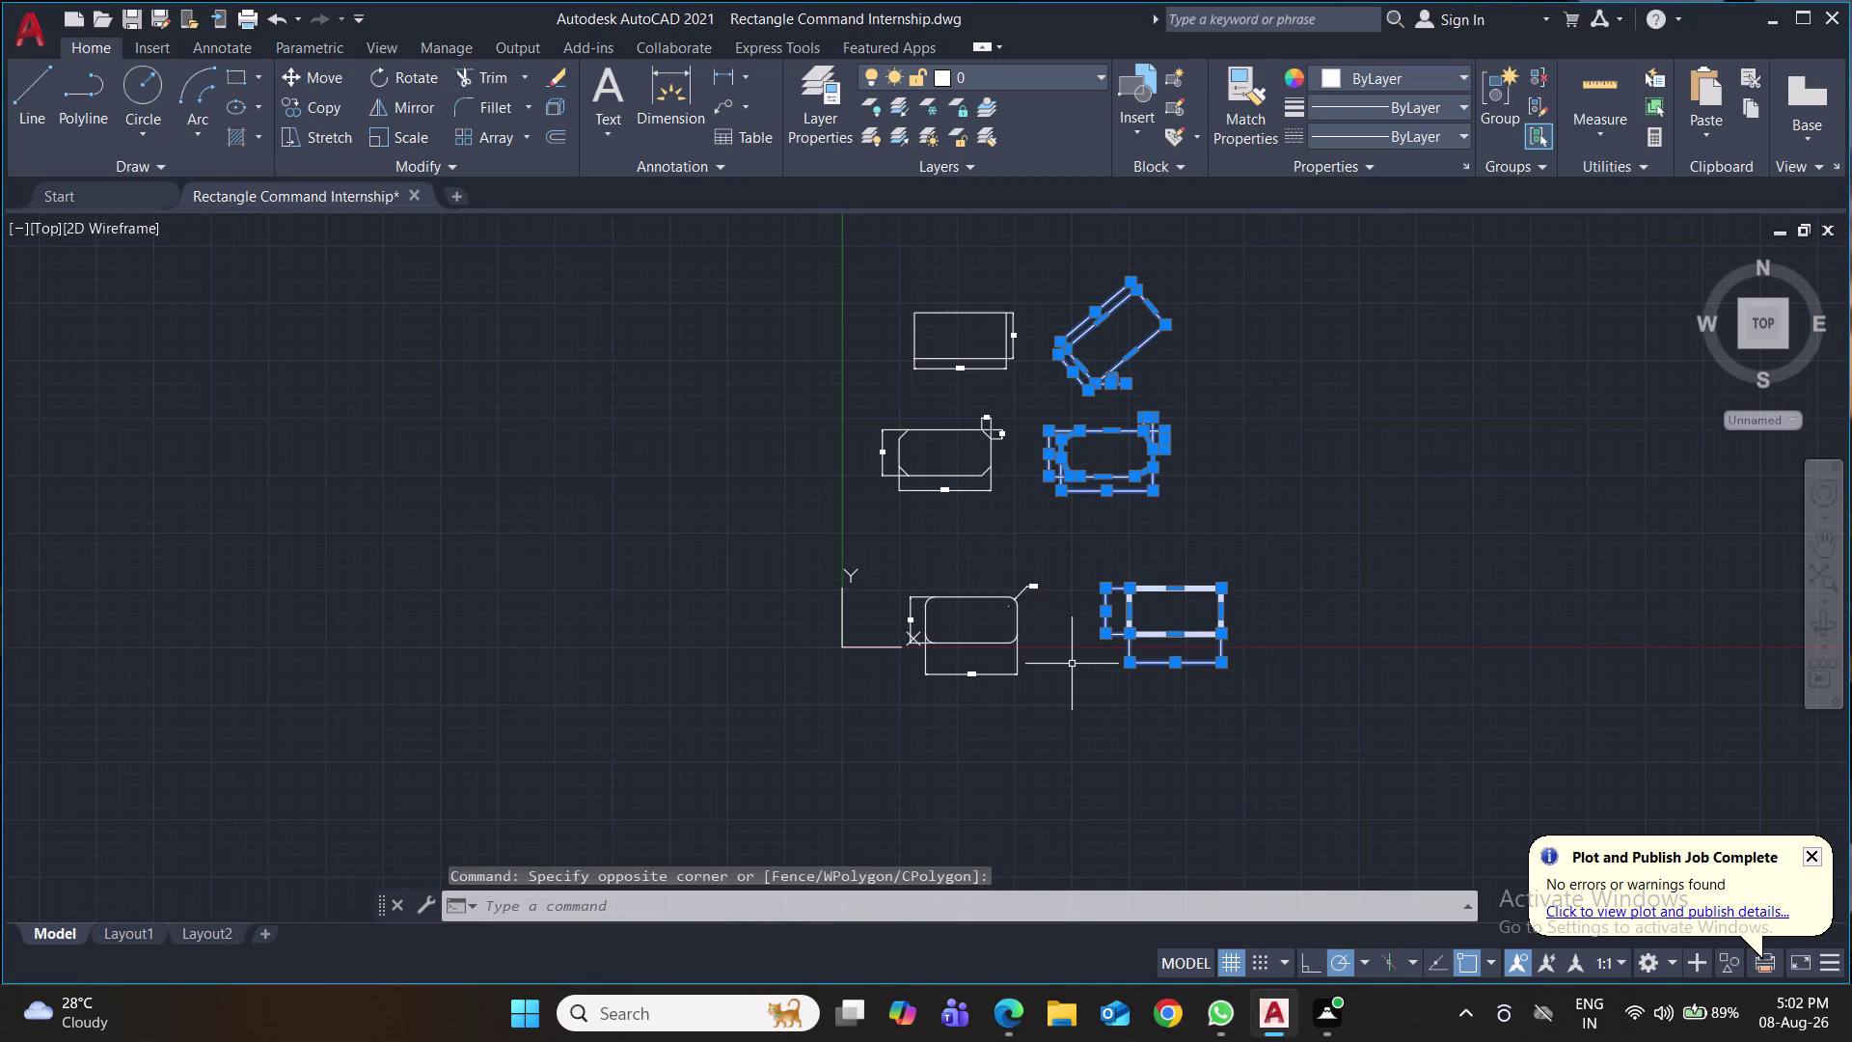
key(m)
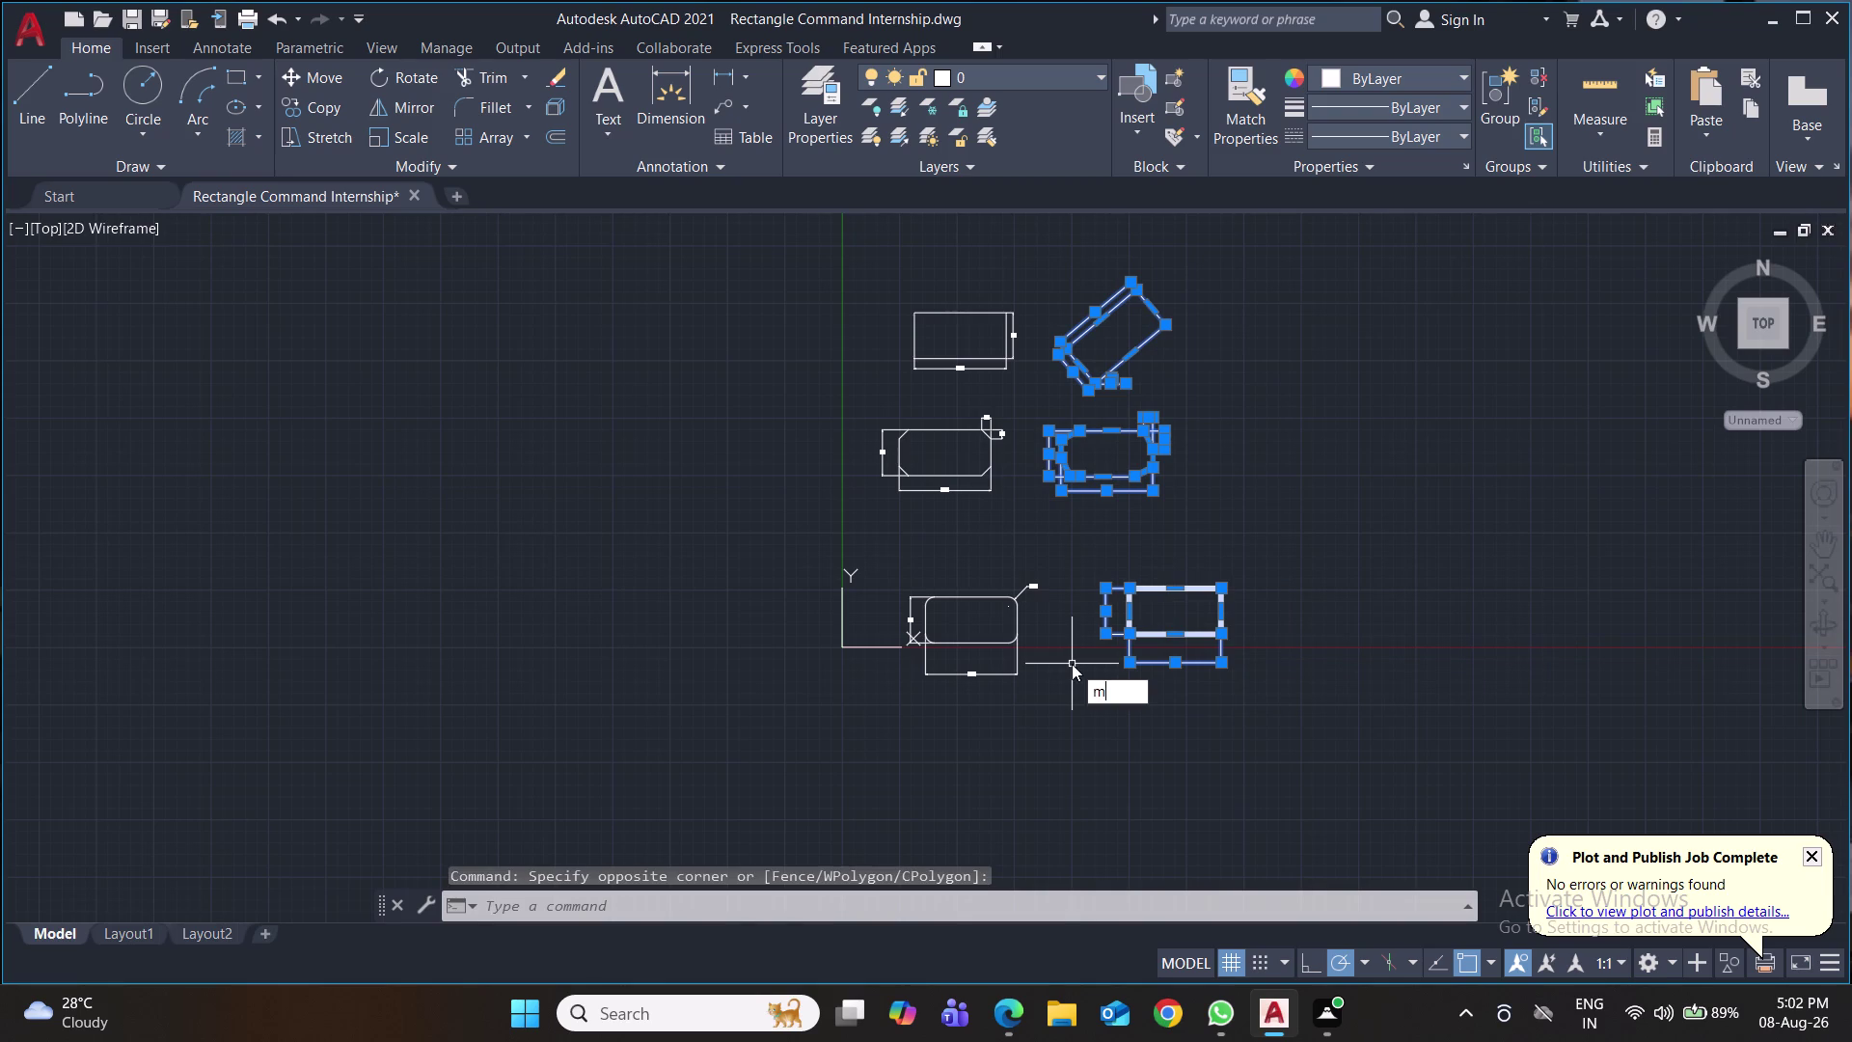
key(Return)
click(1073, 664)
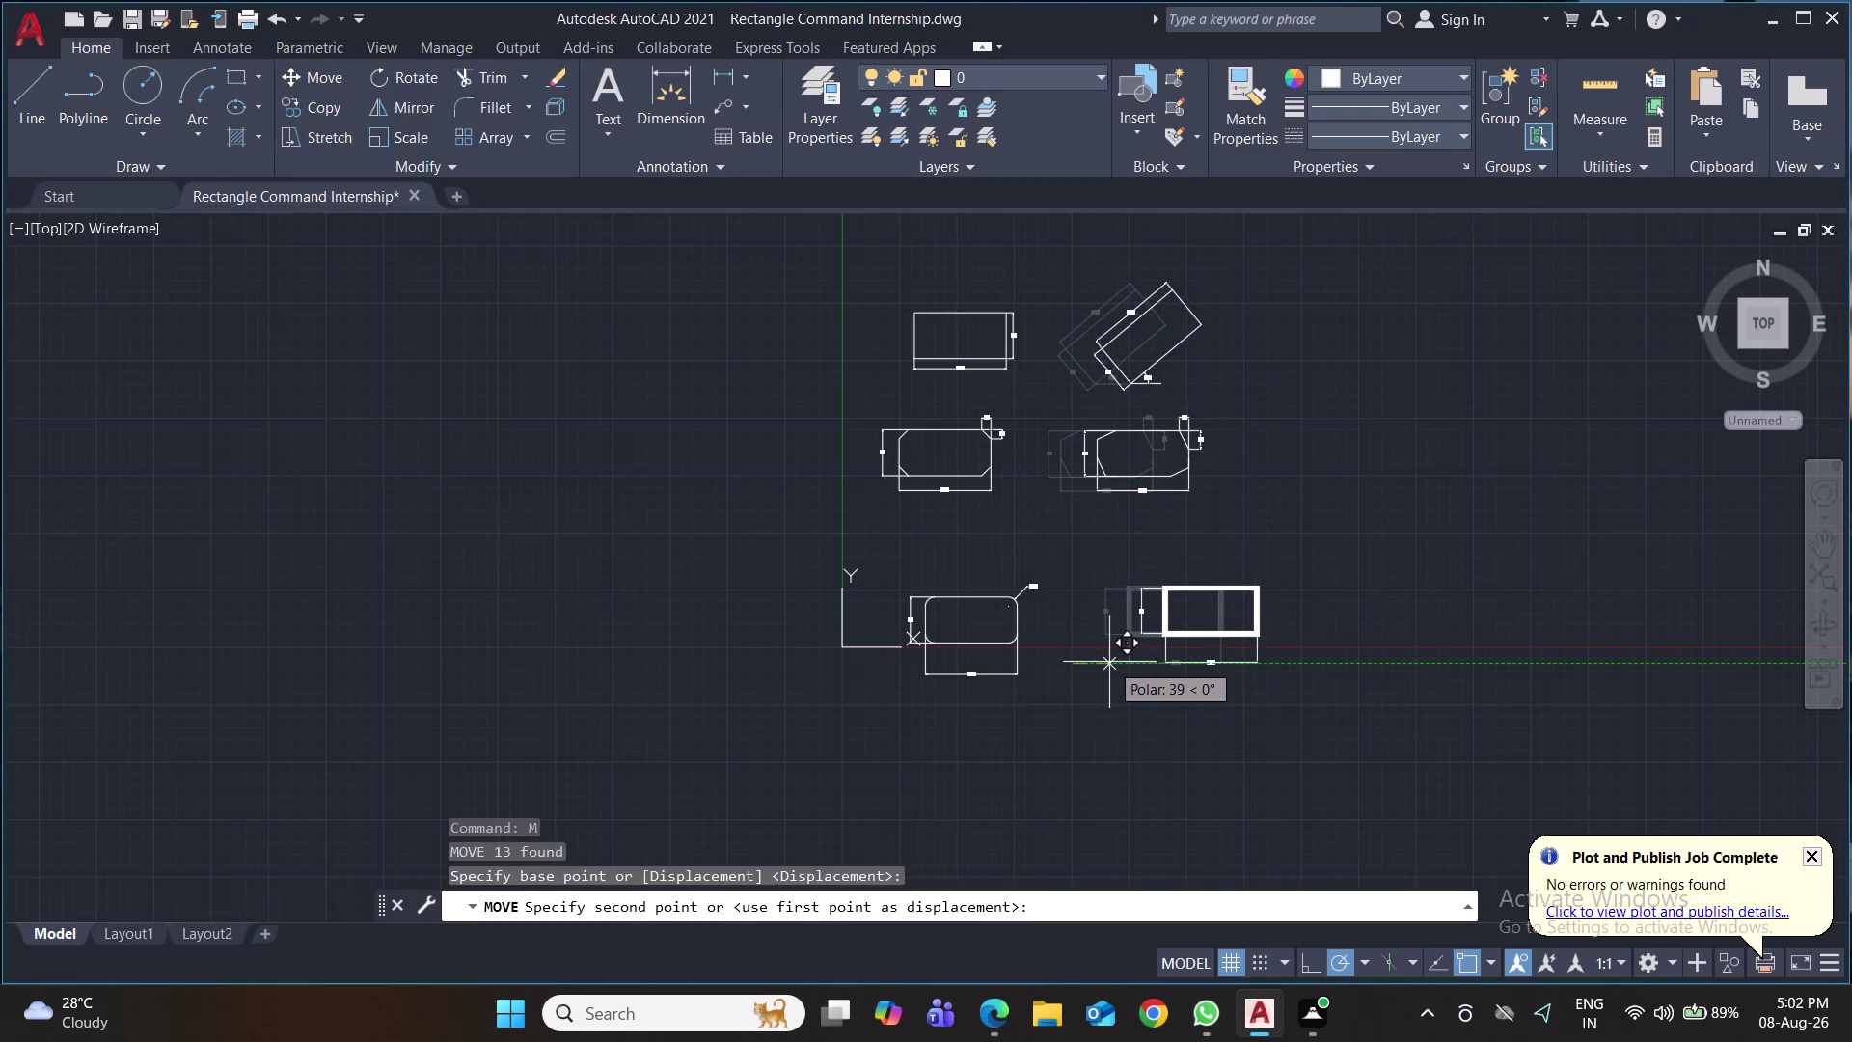
click(1115, 661)
Move the thick rectangle and its dimensions further left.
scroll(up, 3)
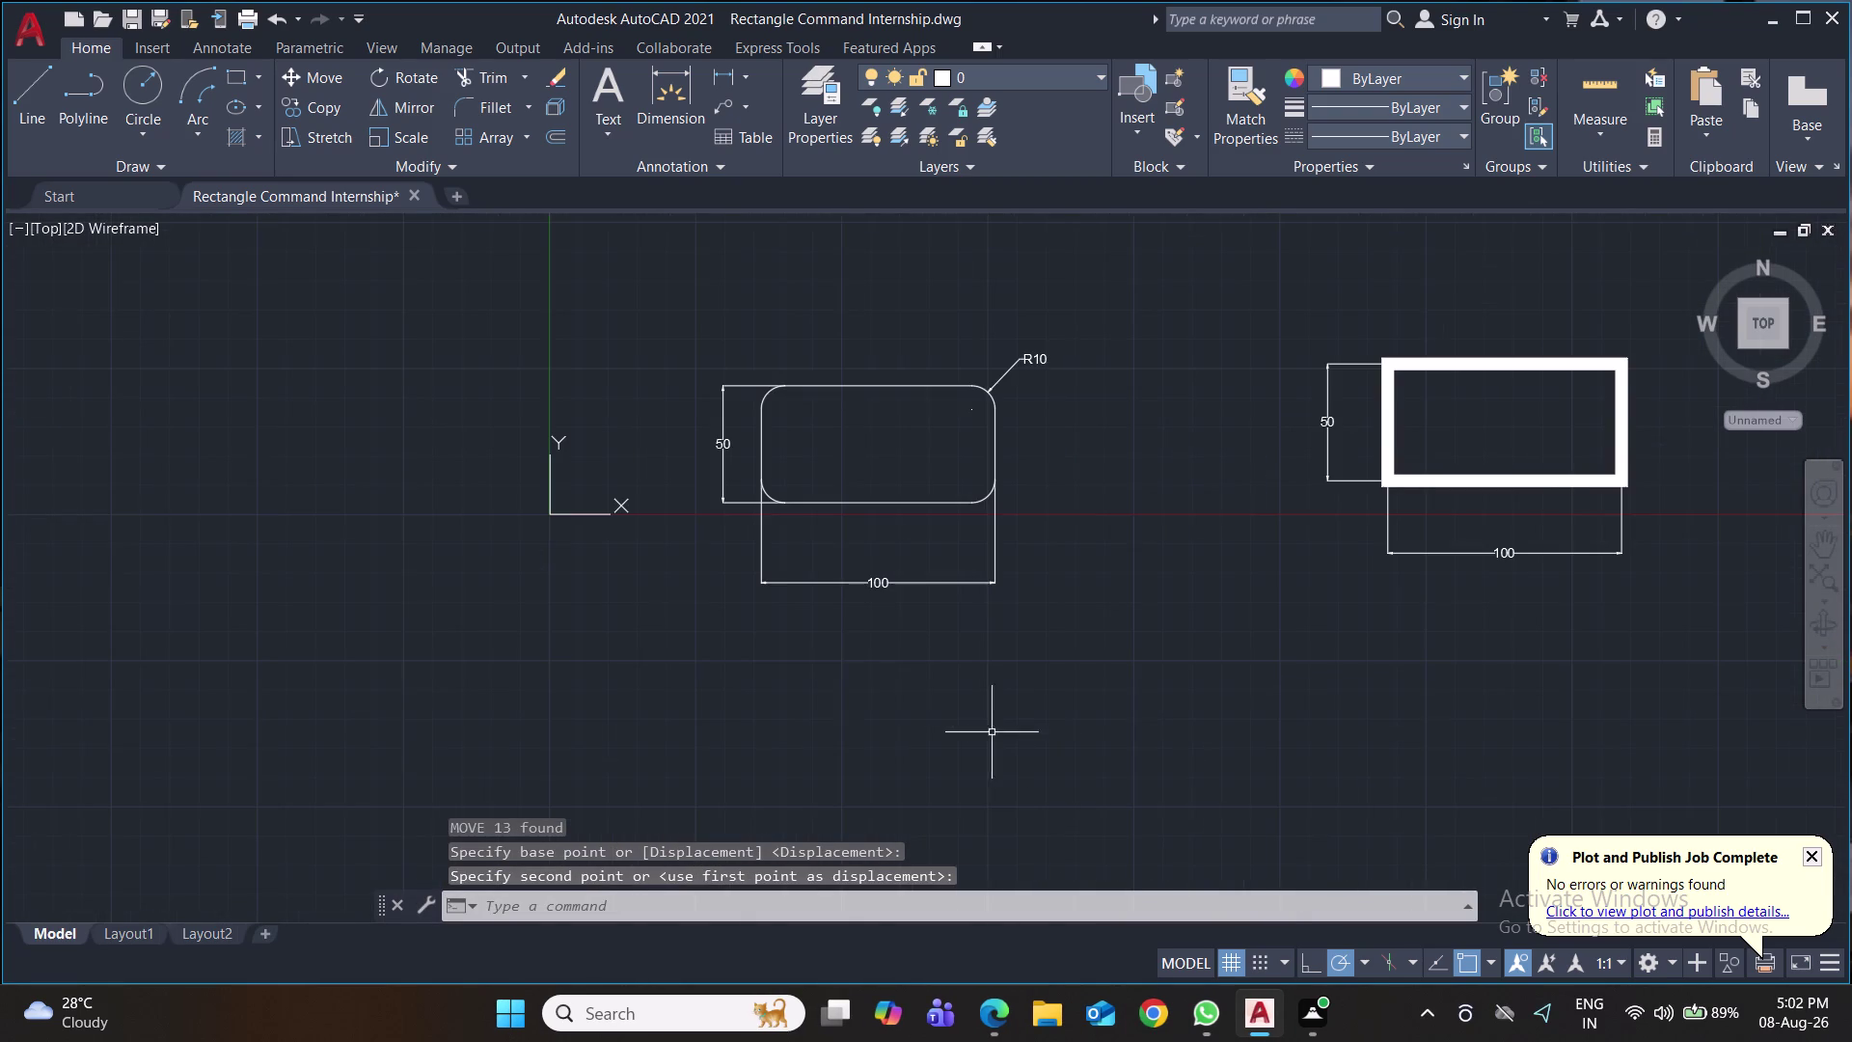
click(569, 514)
click(551, 512)
click(558, 742)
middle_click(1380, 644)
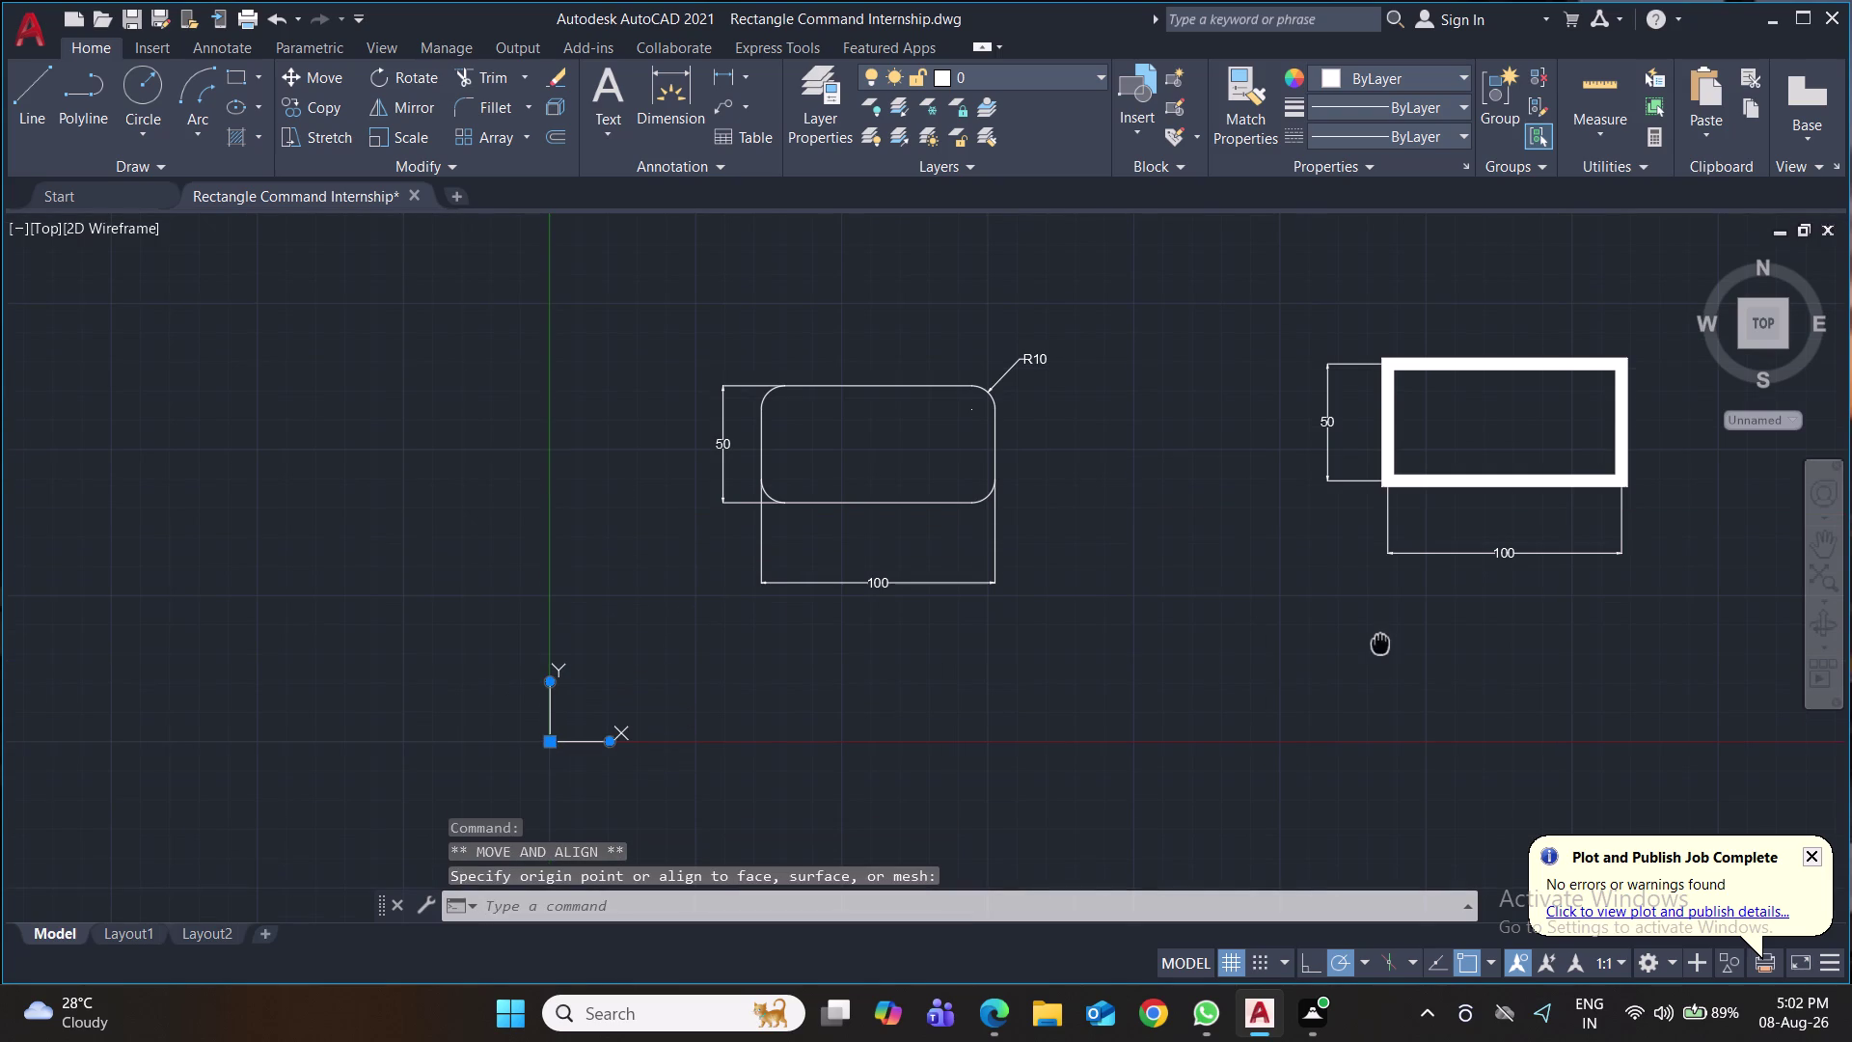
scroll(down, 3)
middle_drag(1390, 656, 1197, 672)
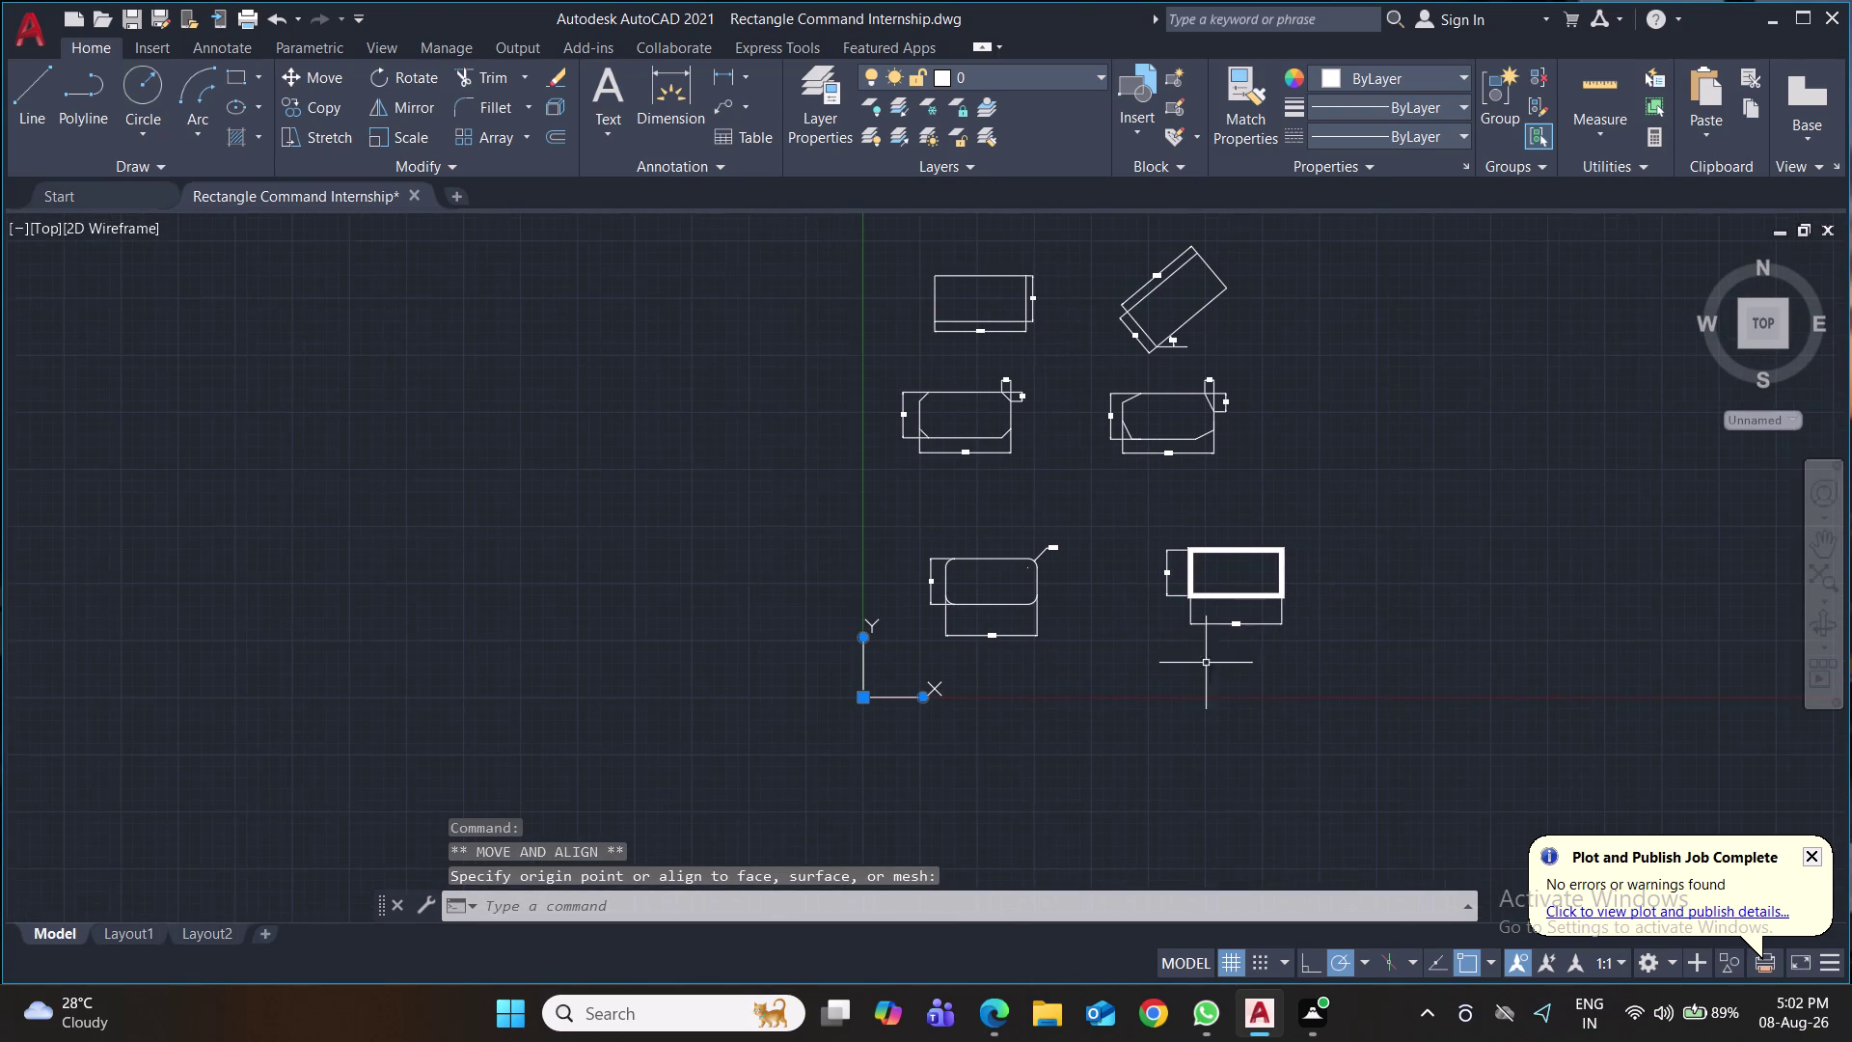
click(1340, 529)
click(1163, 643)
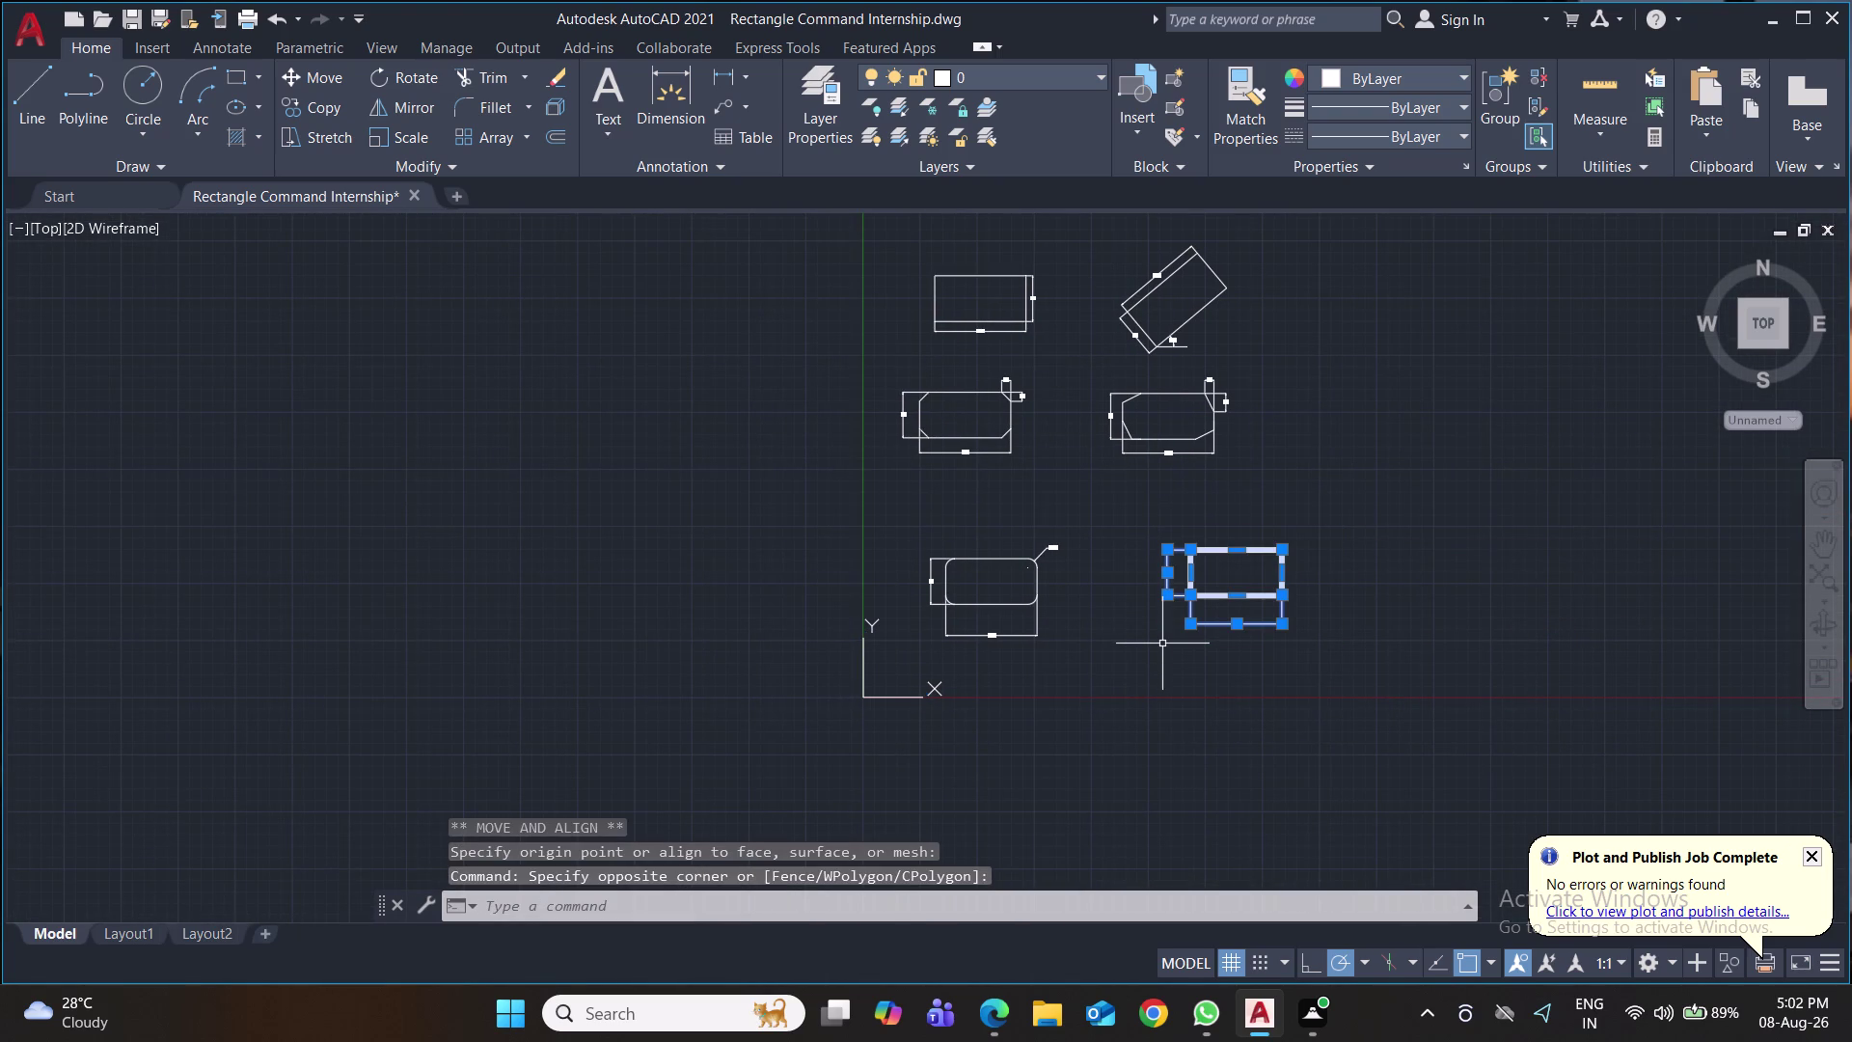
key(m)
key(Return)
click(1163, 644)
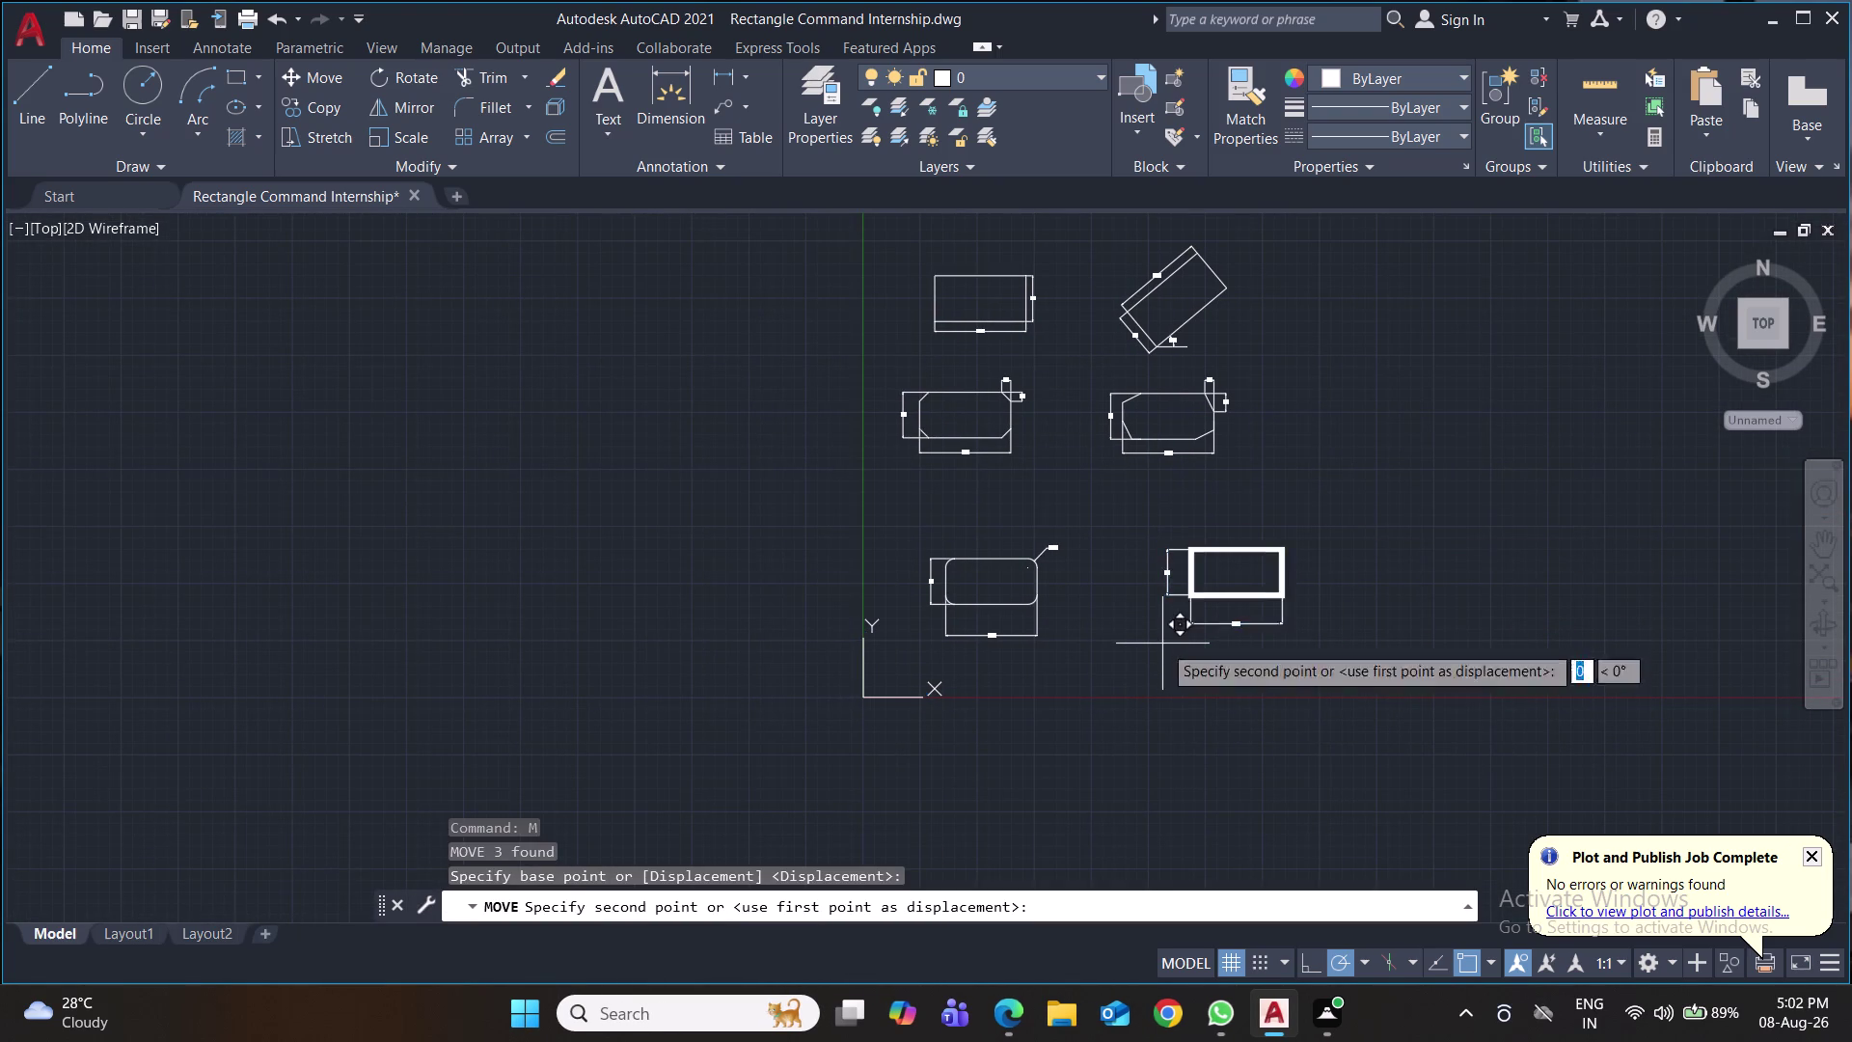
click(1115, 647)
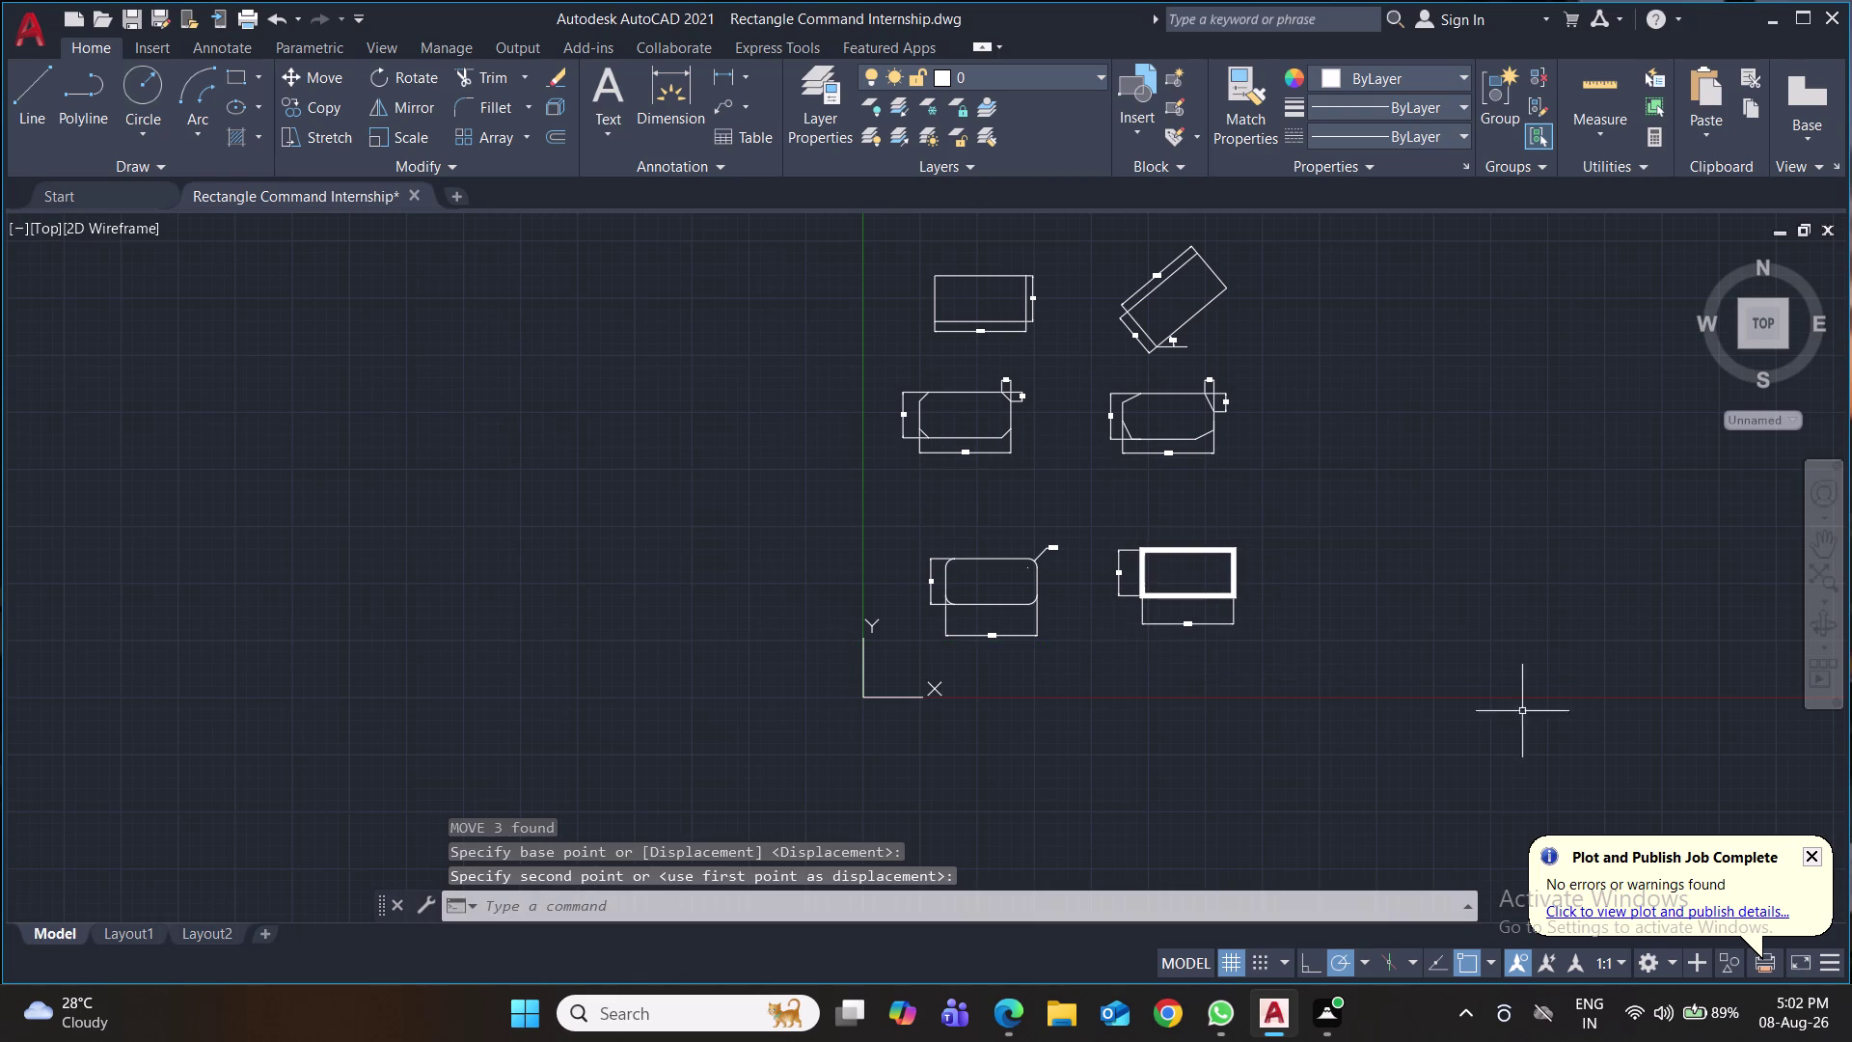
Save the drawing and open the Plot dialog.
key(ctrl+s)
key(ctrl+s)
key(ctrl+s)
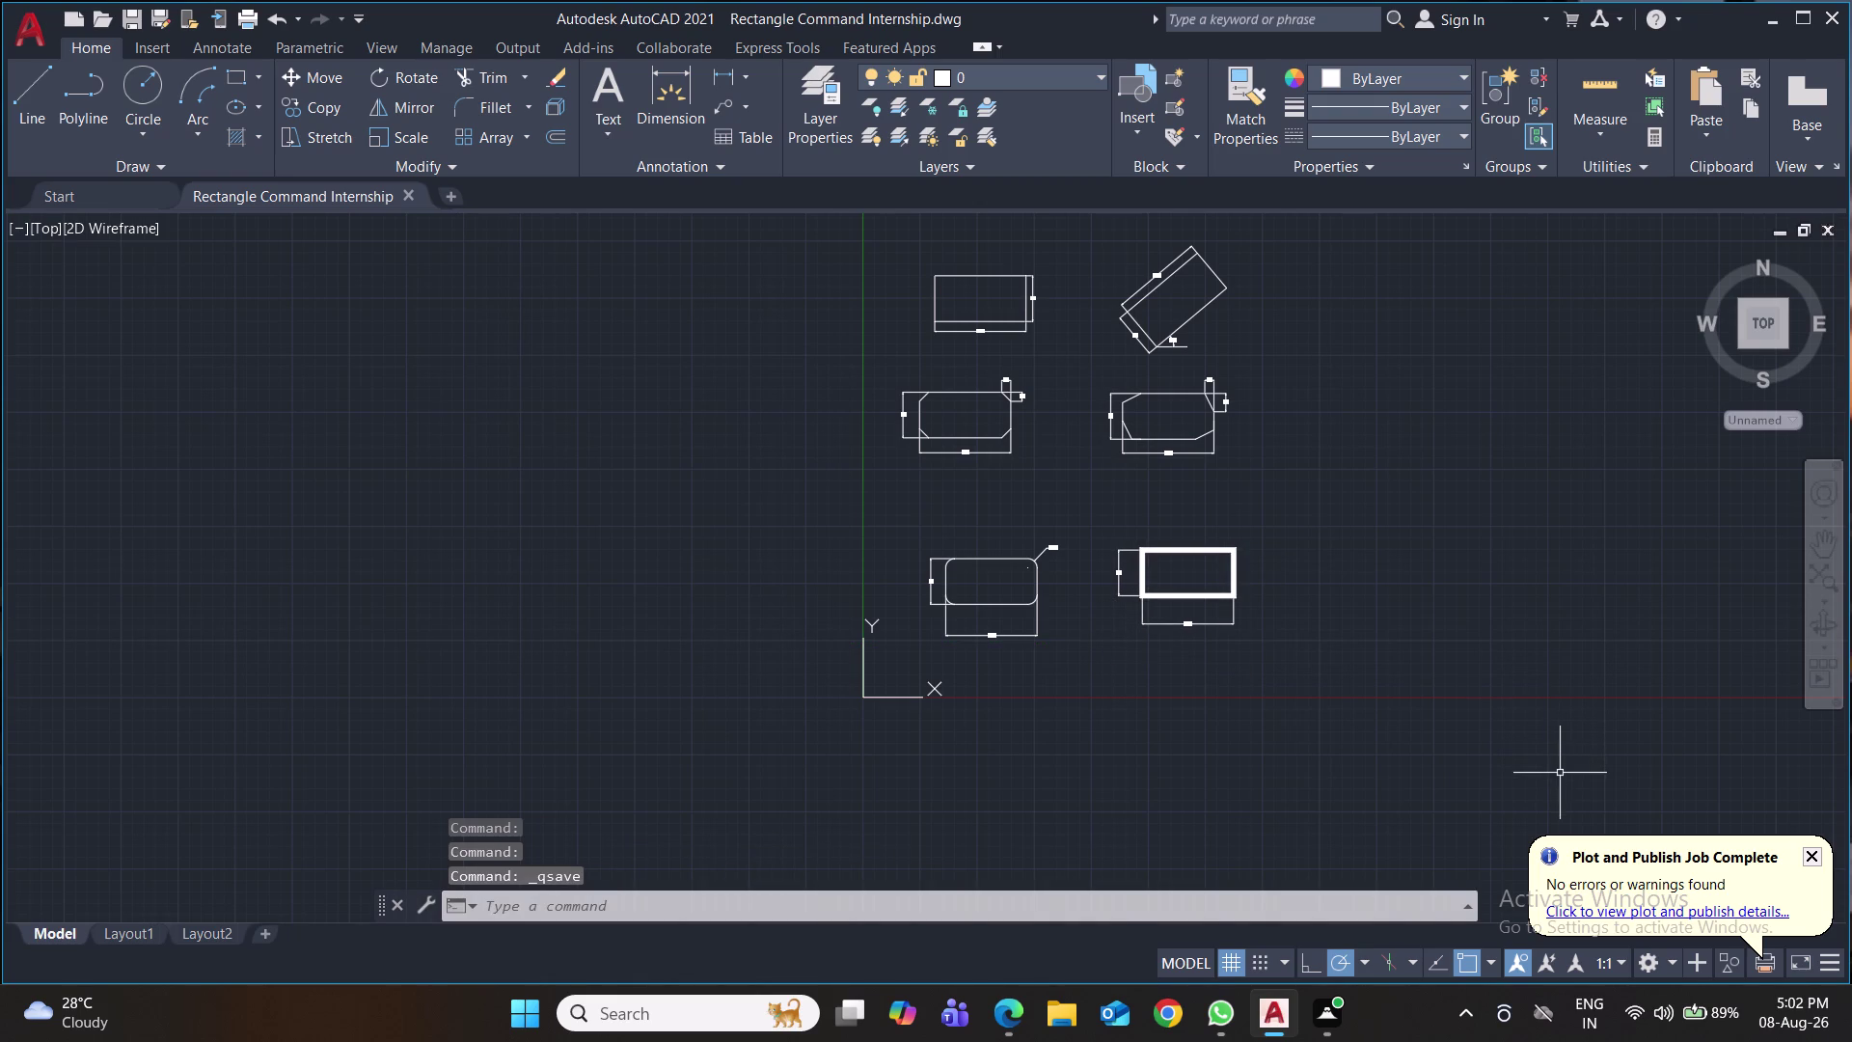
key(ctrl+p)
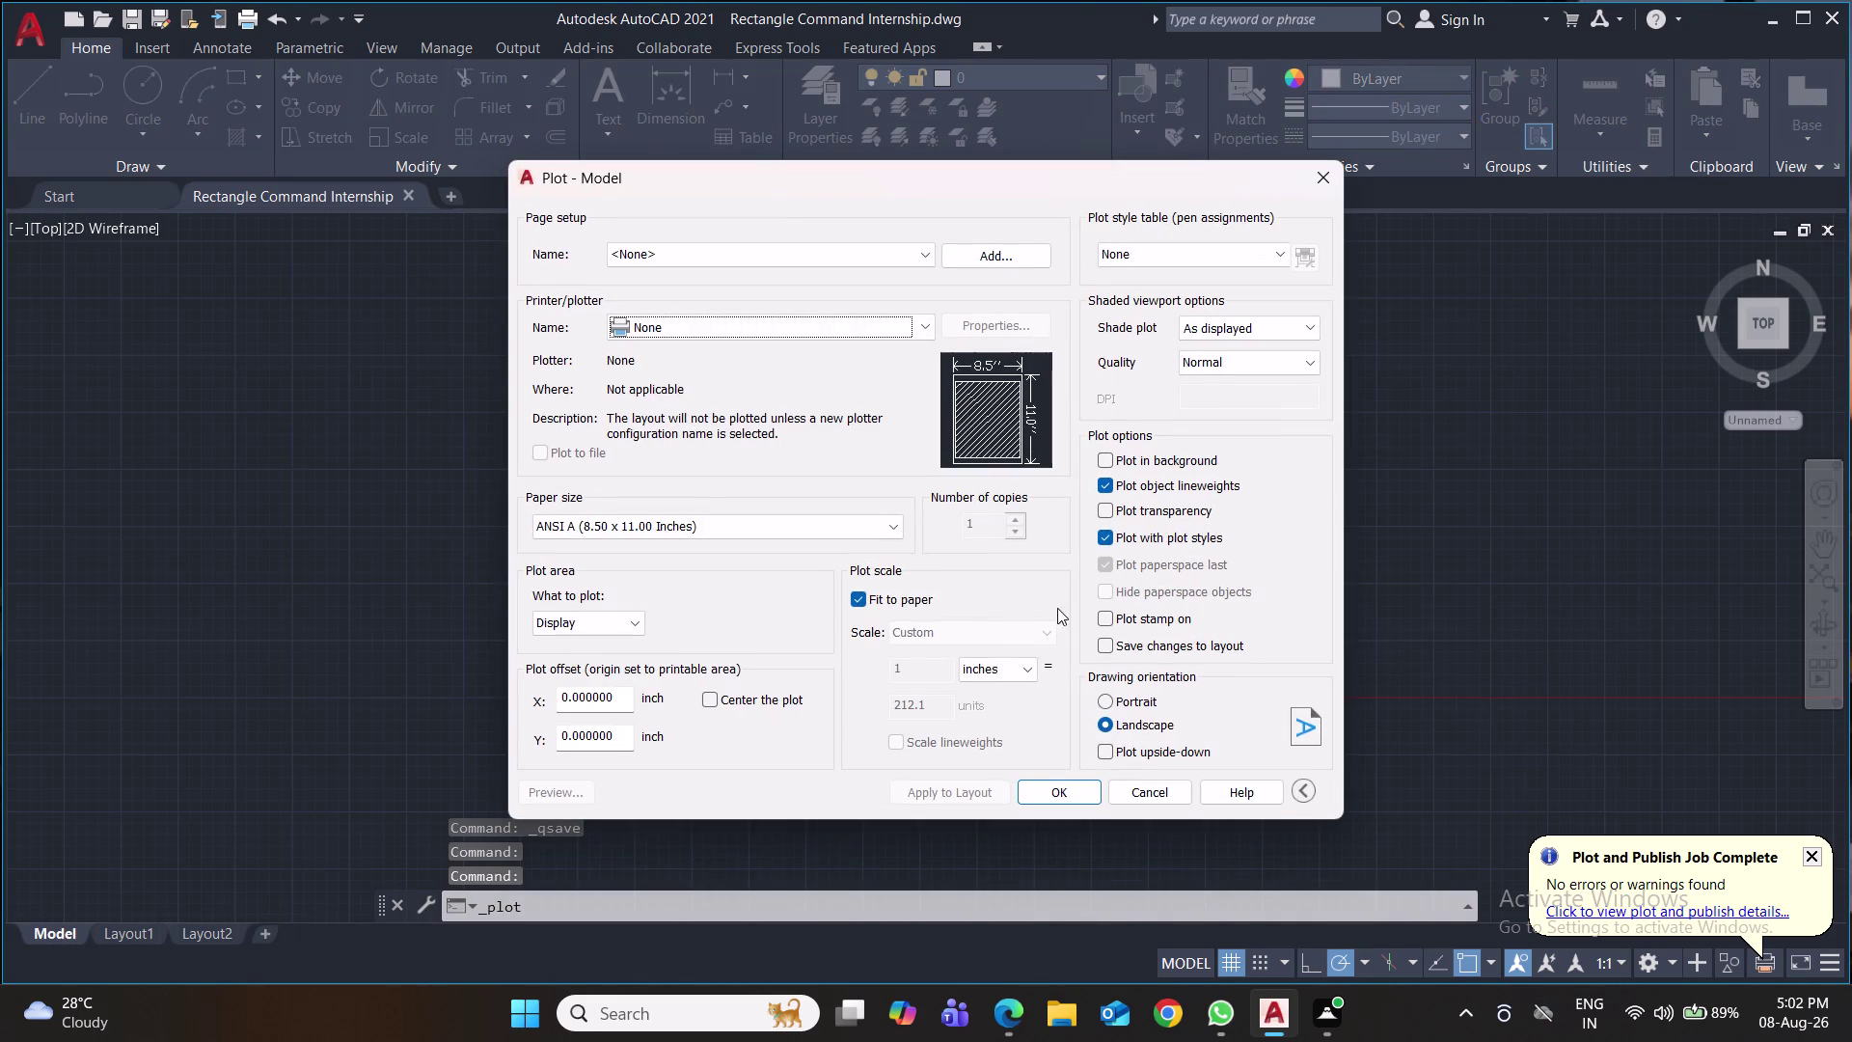
Choose the DWG To PDF plotter with ISO full bleed A4 paper.
click(931, 332)
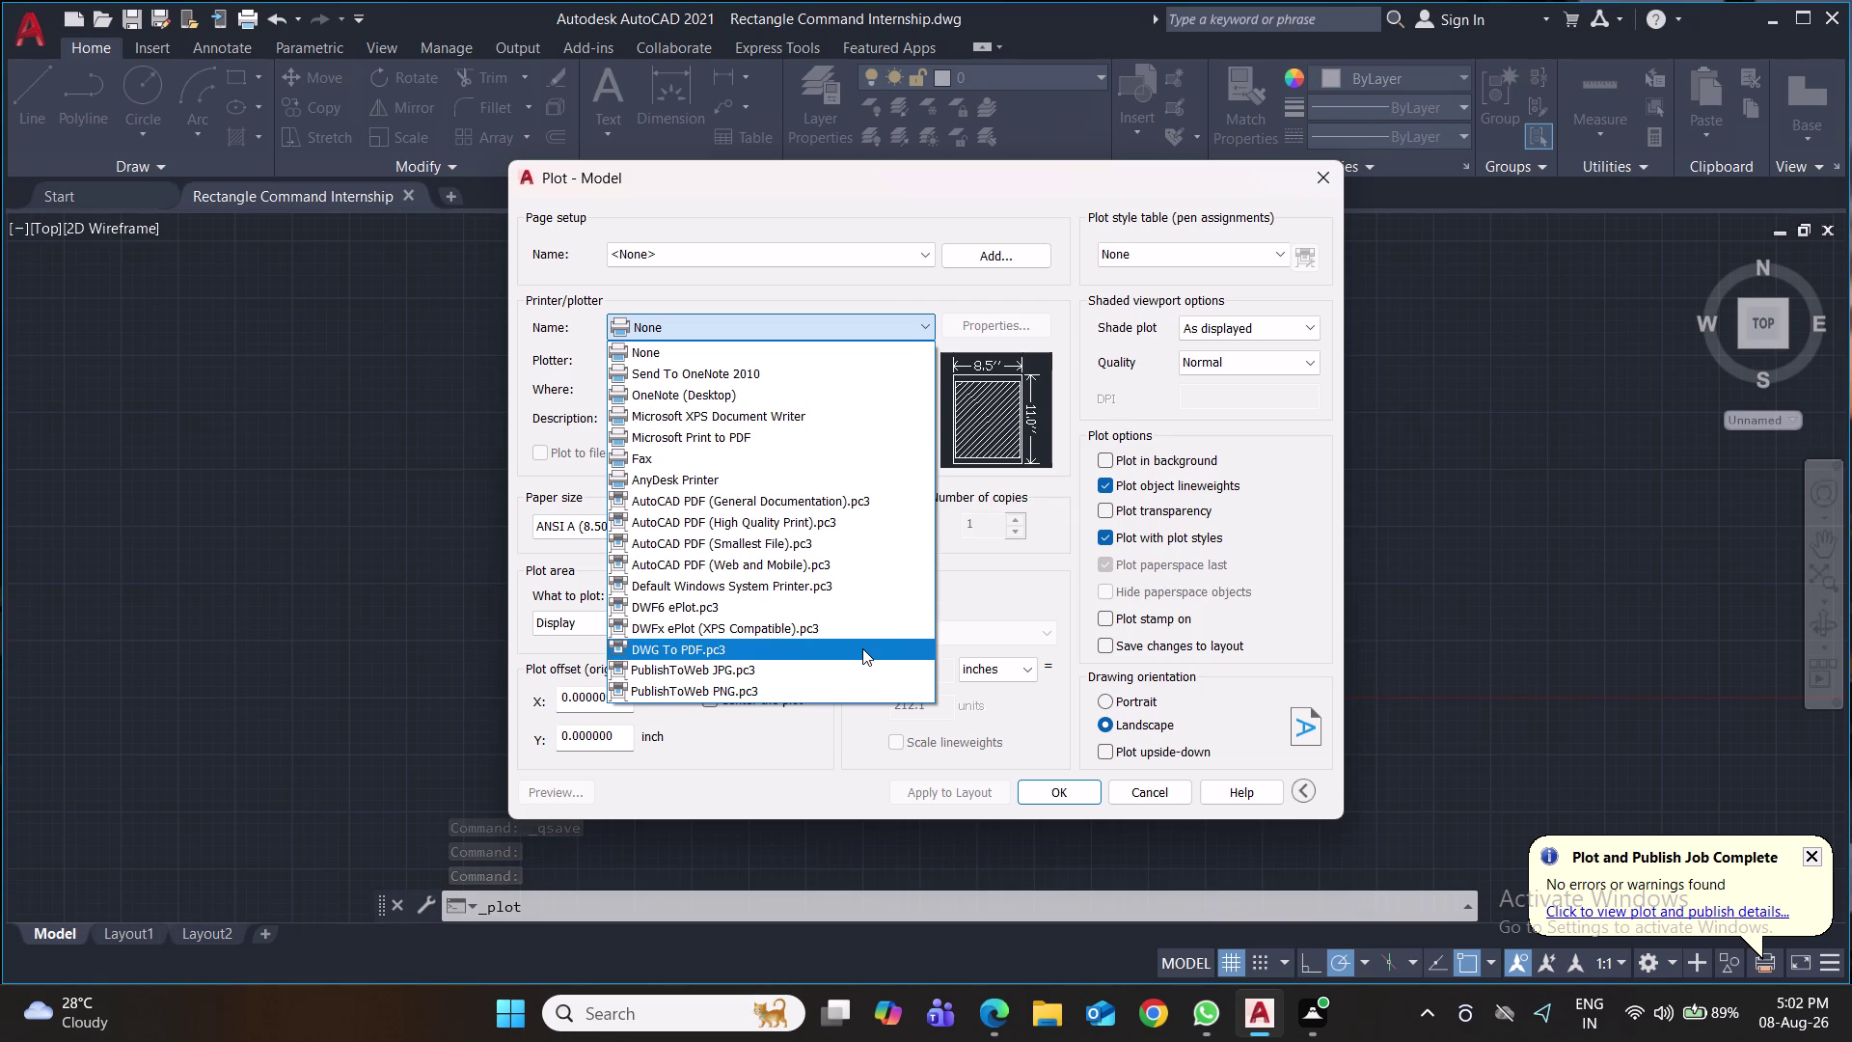
click(863, 648)
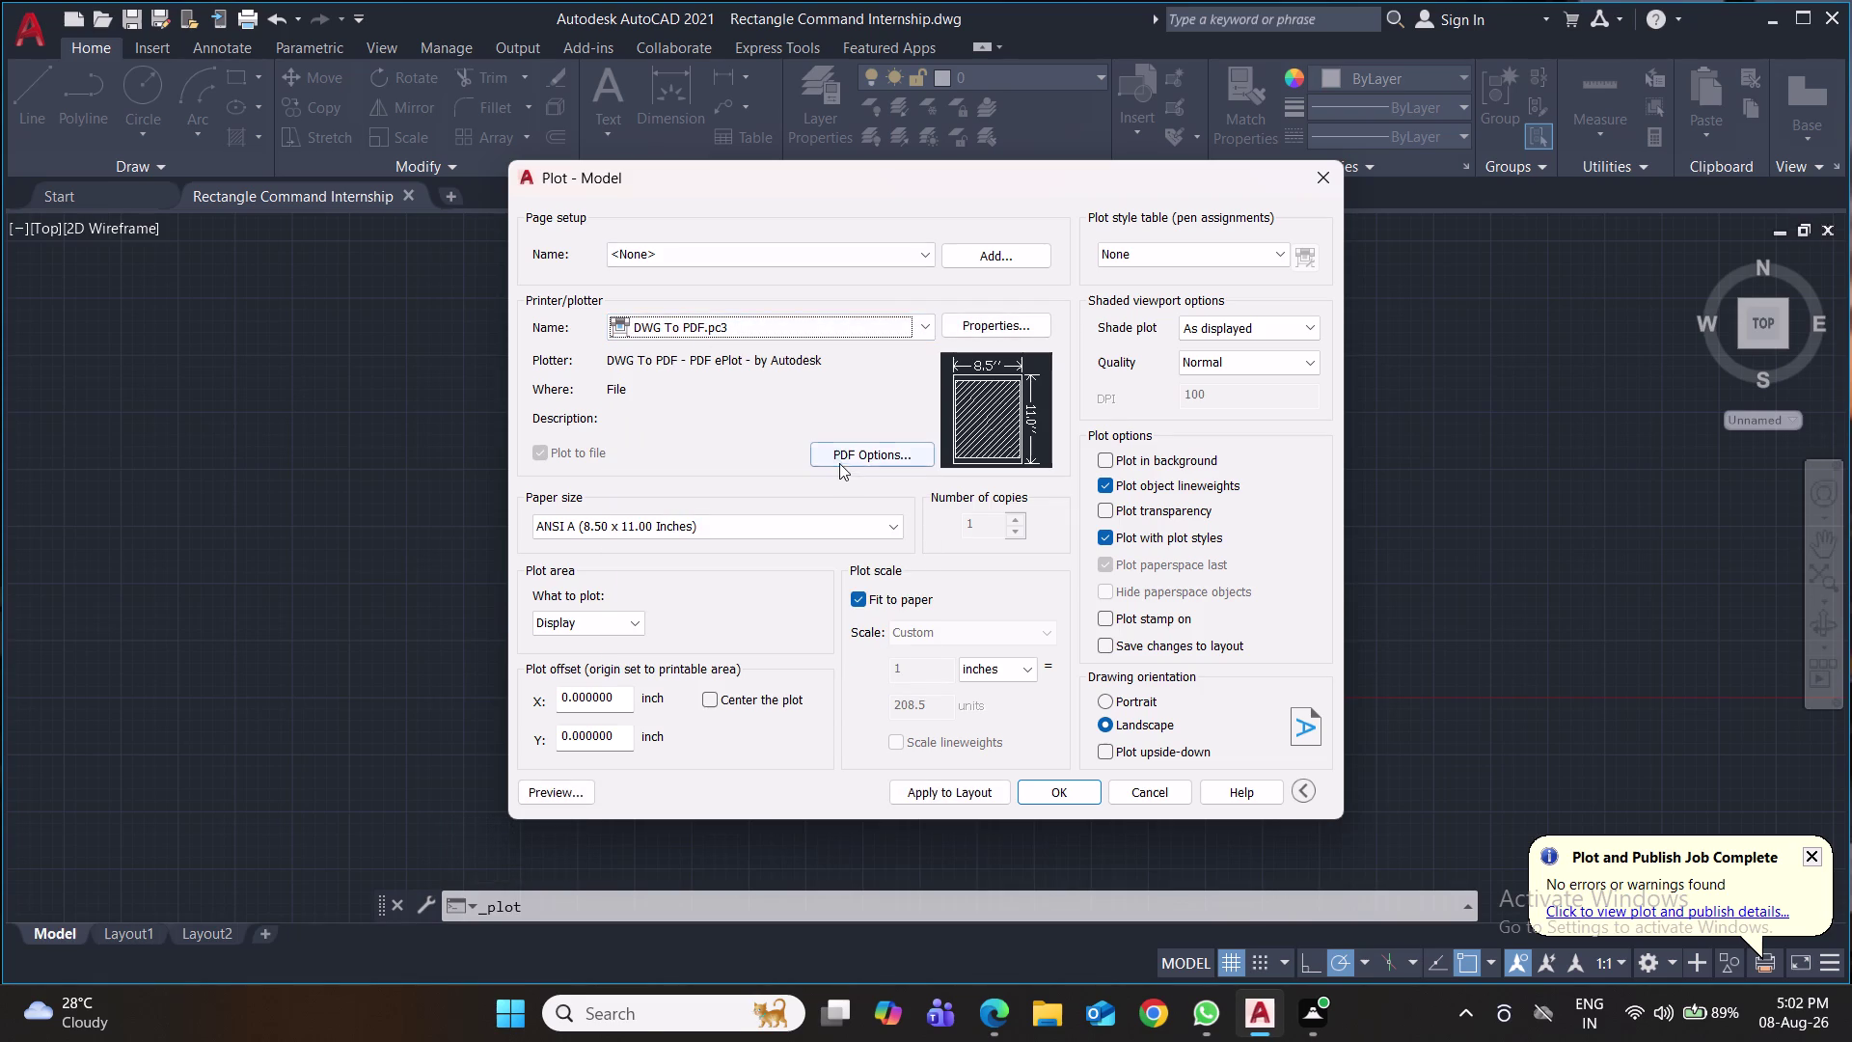
click(743, 533)
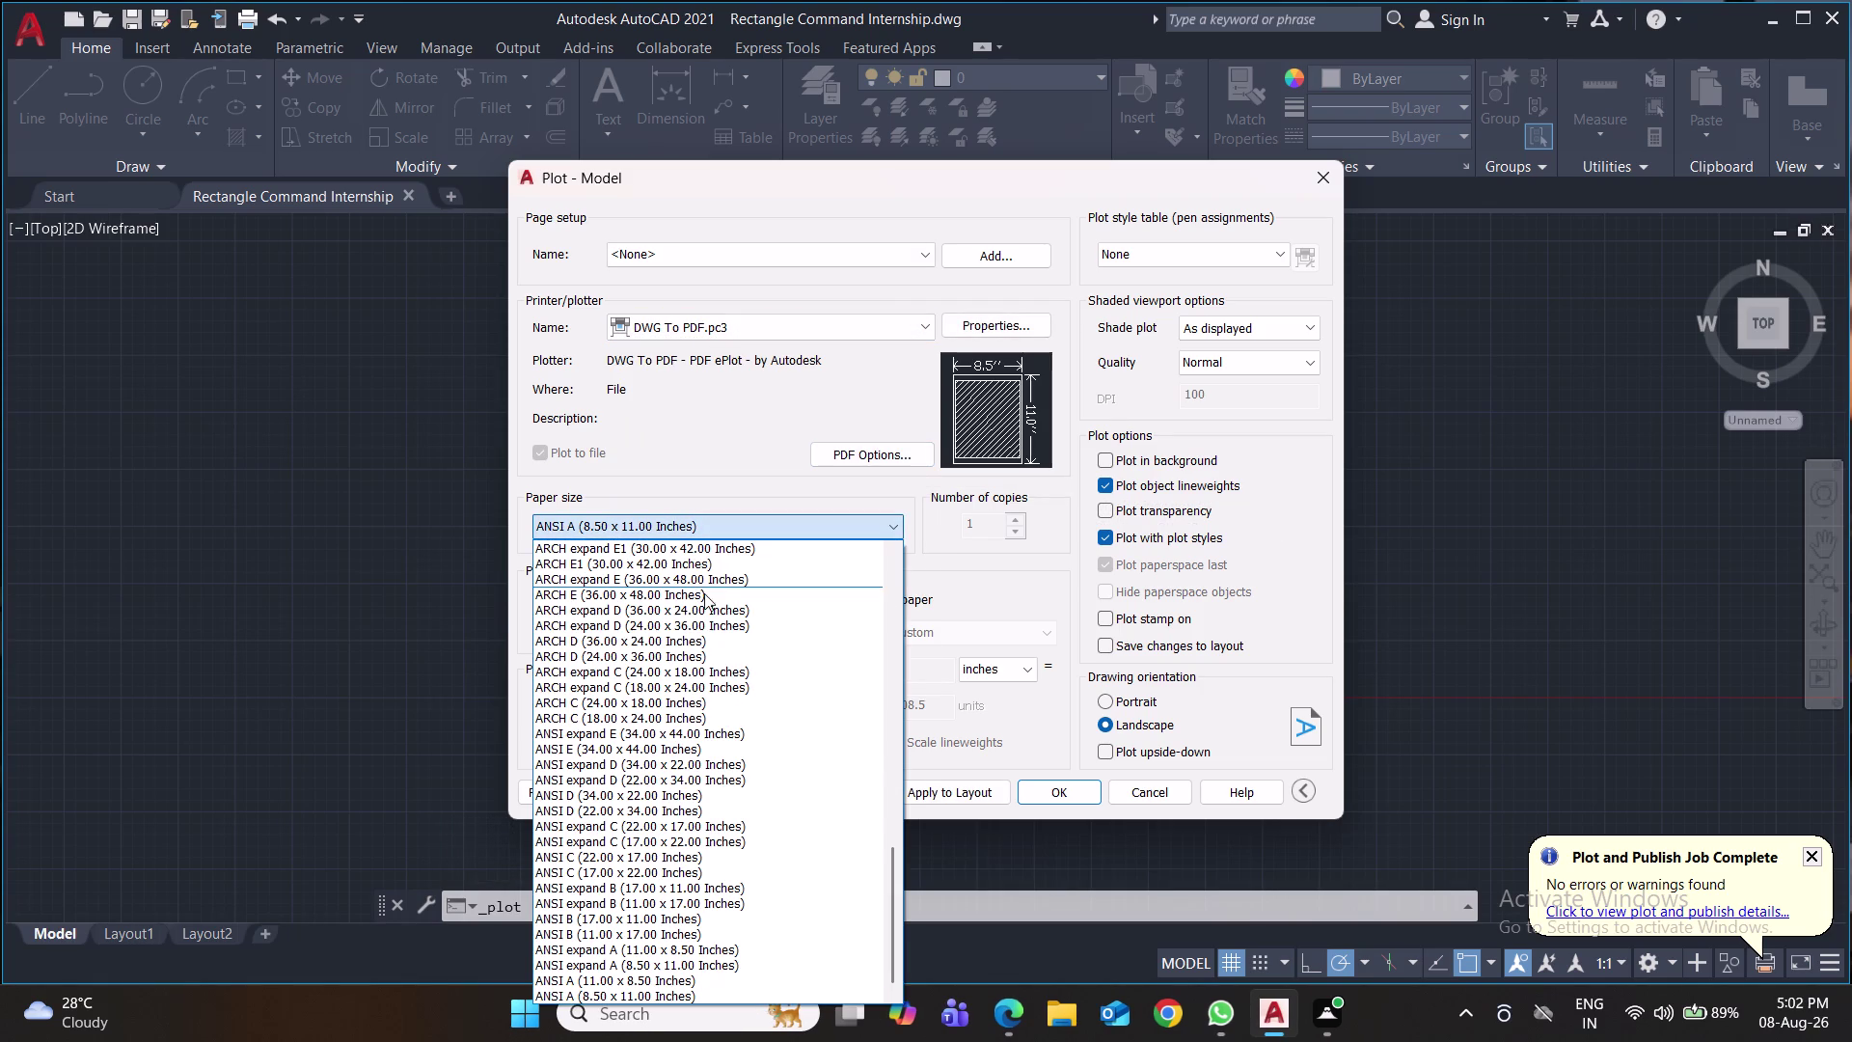
scroll(up, 3)
scroll(up, 3)
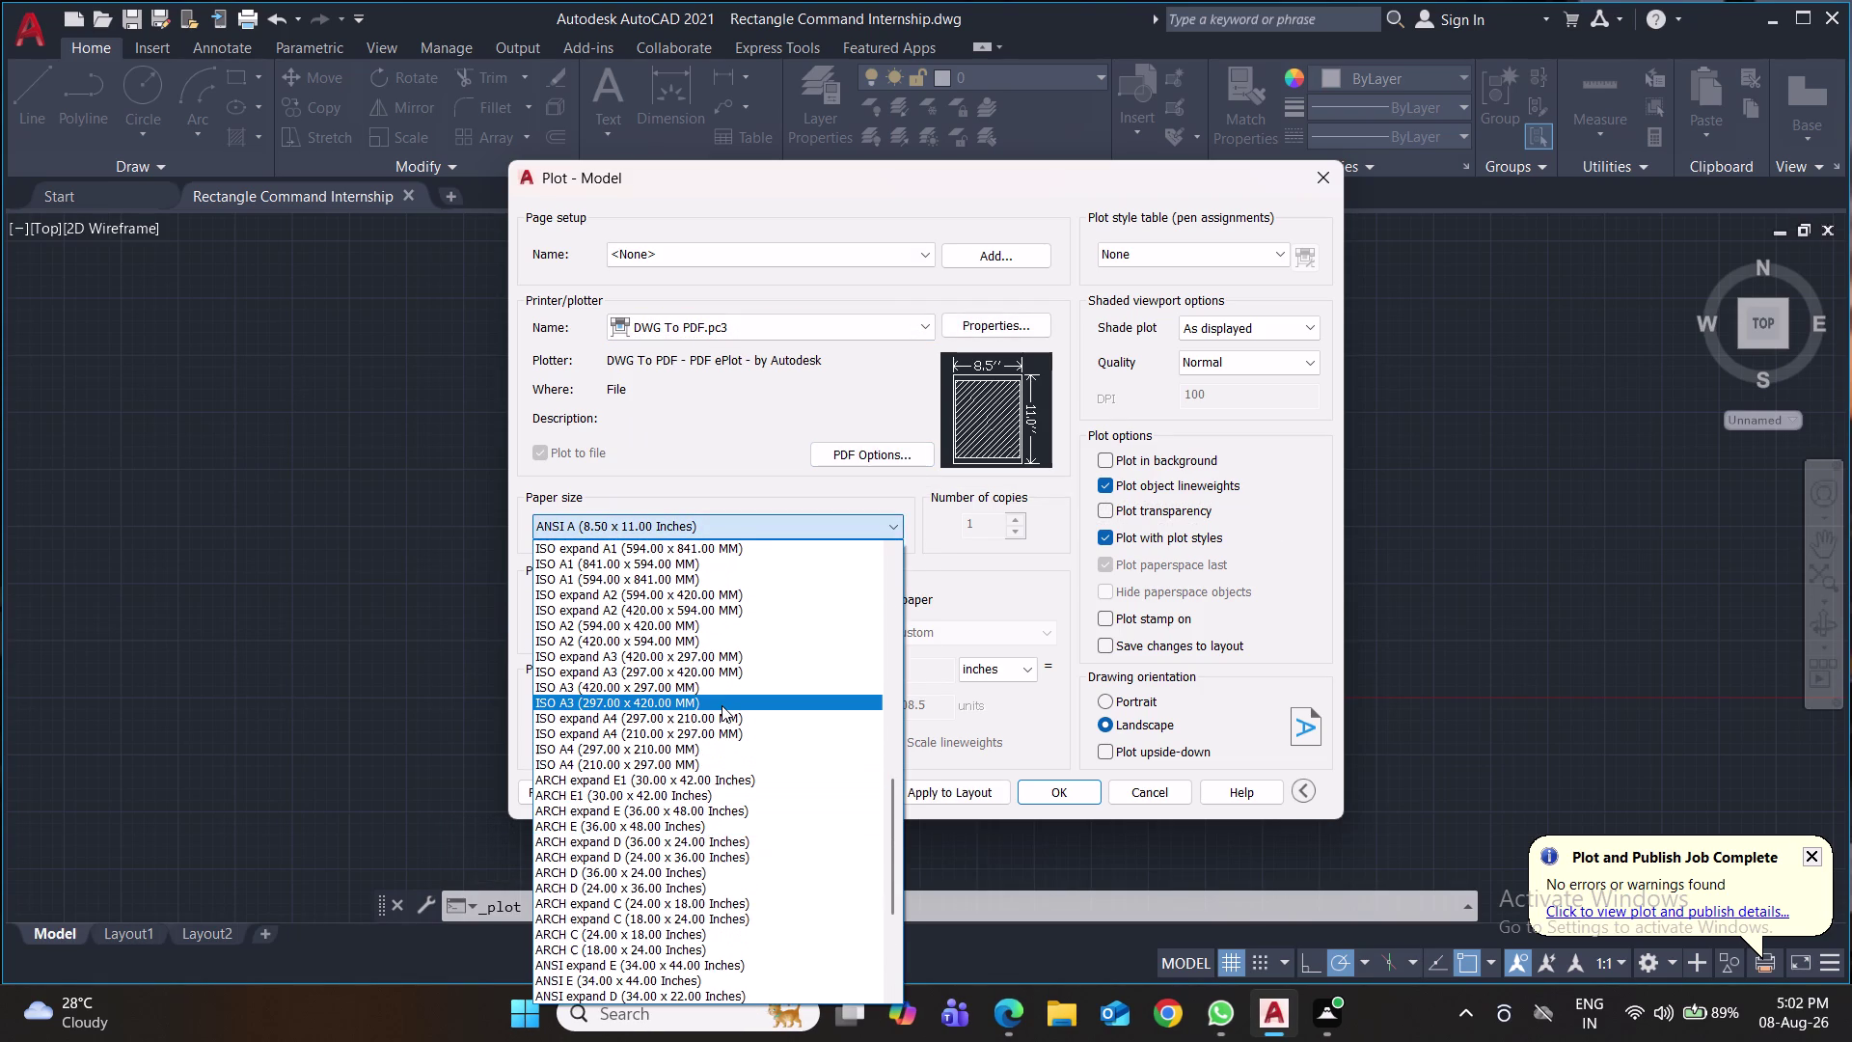
scroll(up, 3)
scroll(up, 3)
scroll(up, 3)
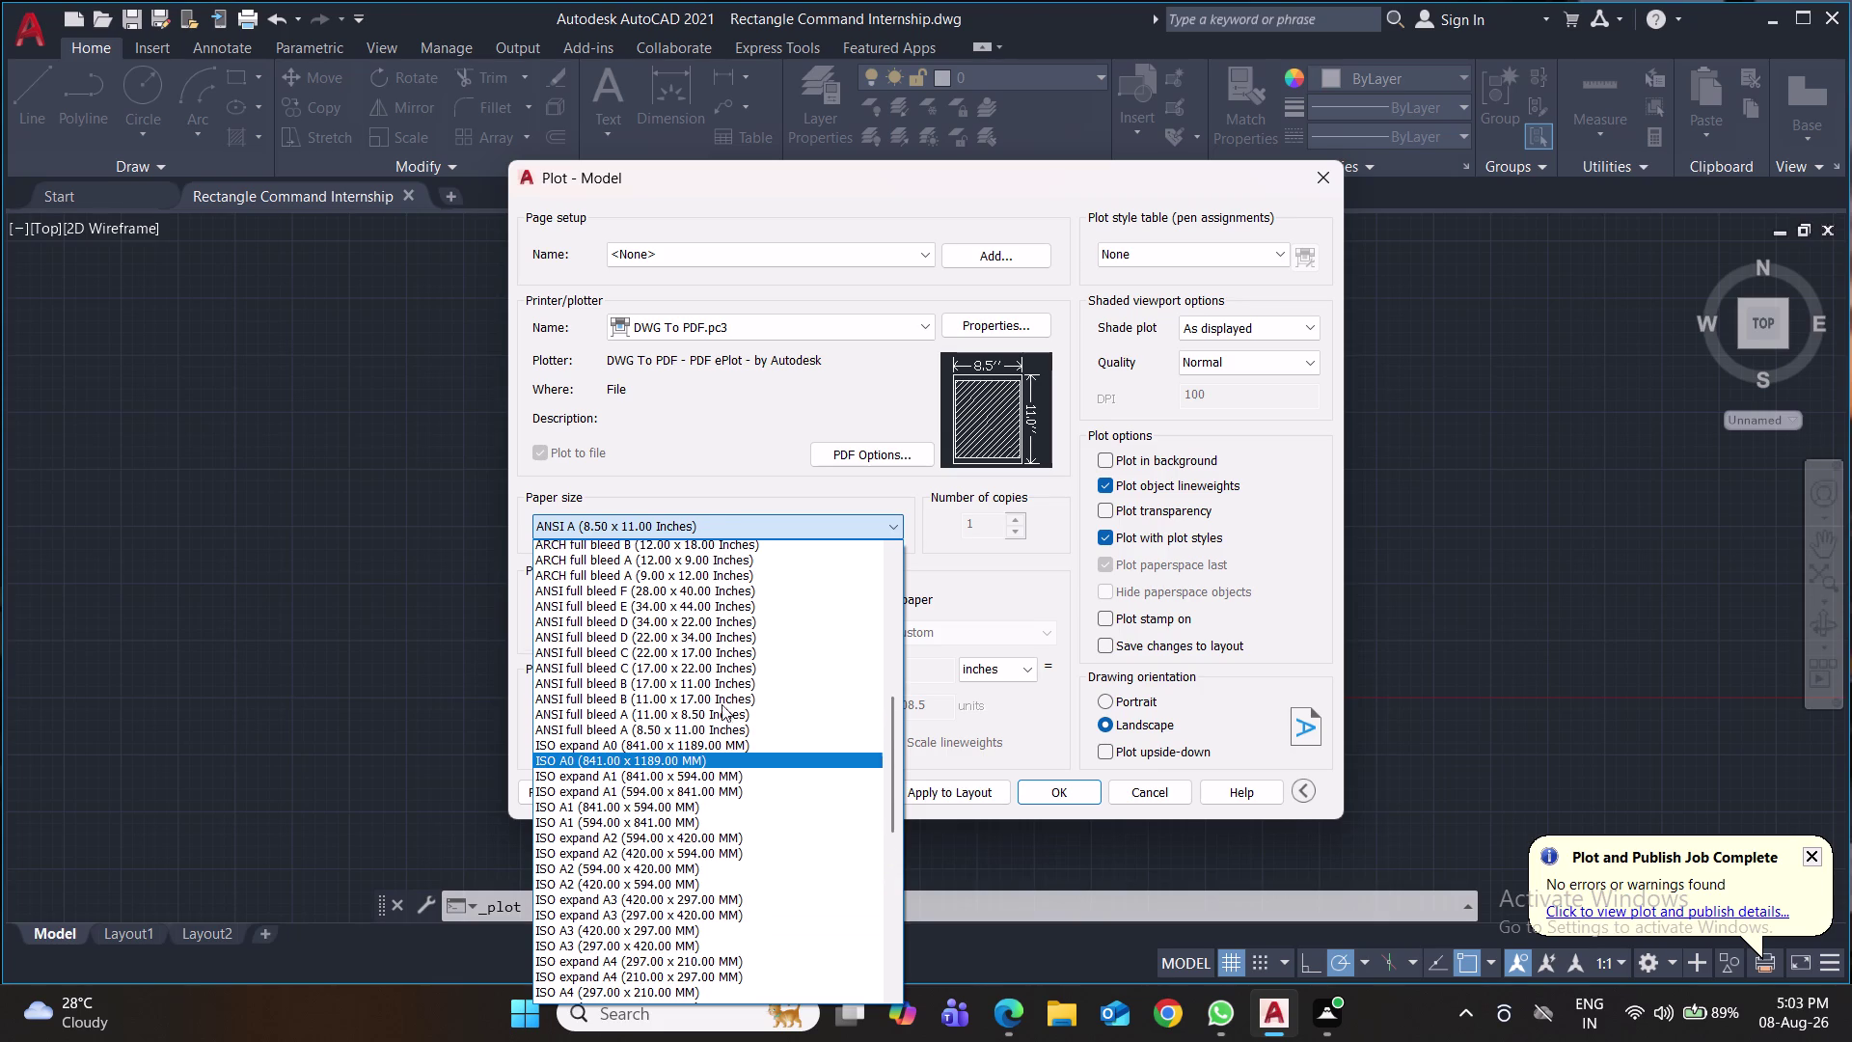
scroll(up, 3)
scroll(up, 3)
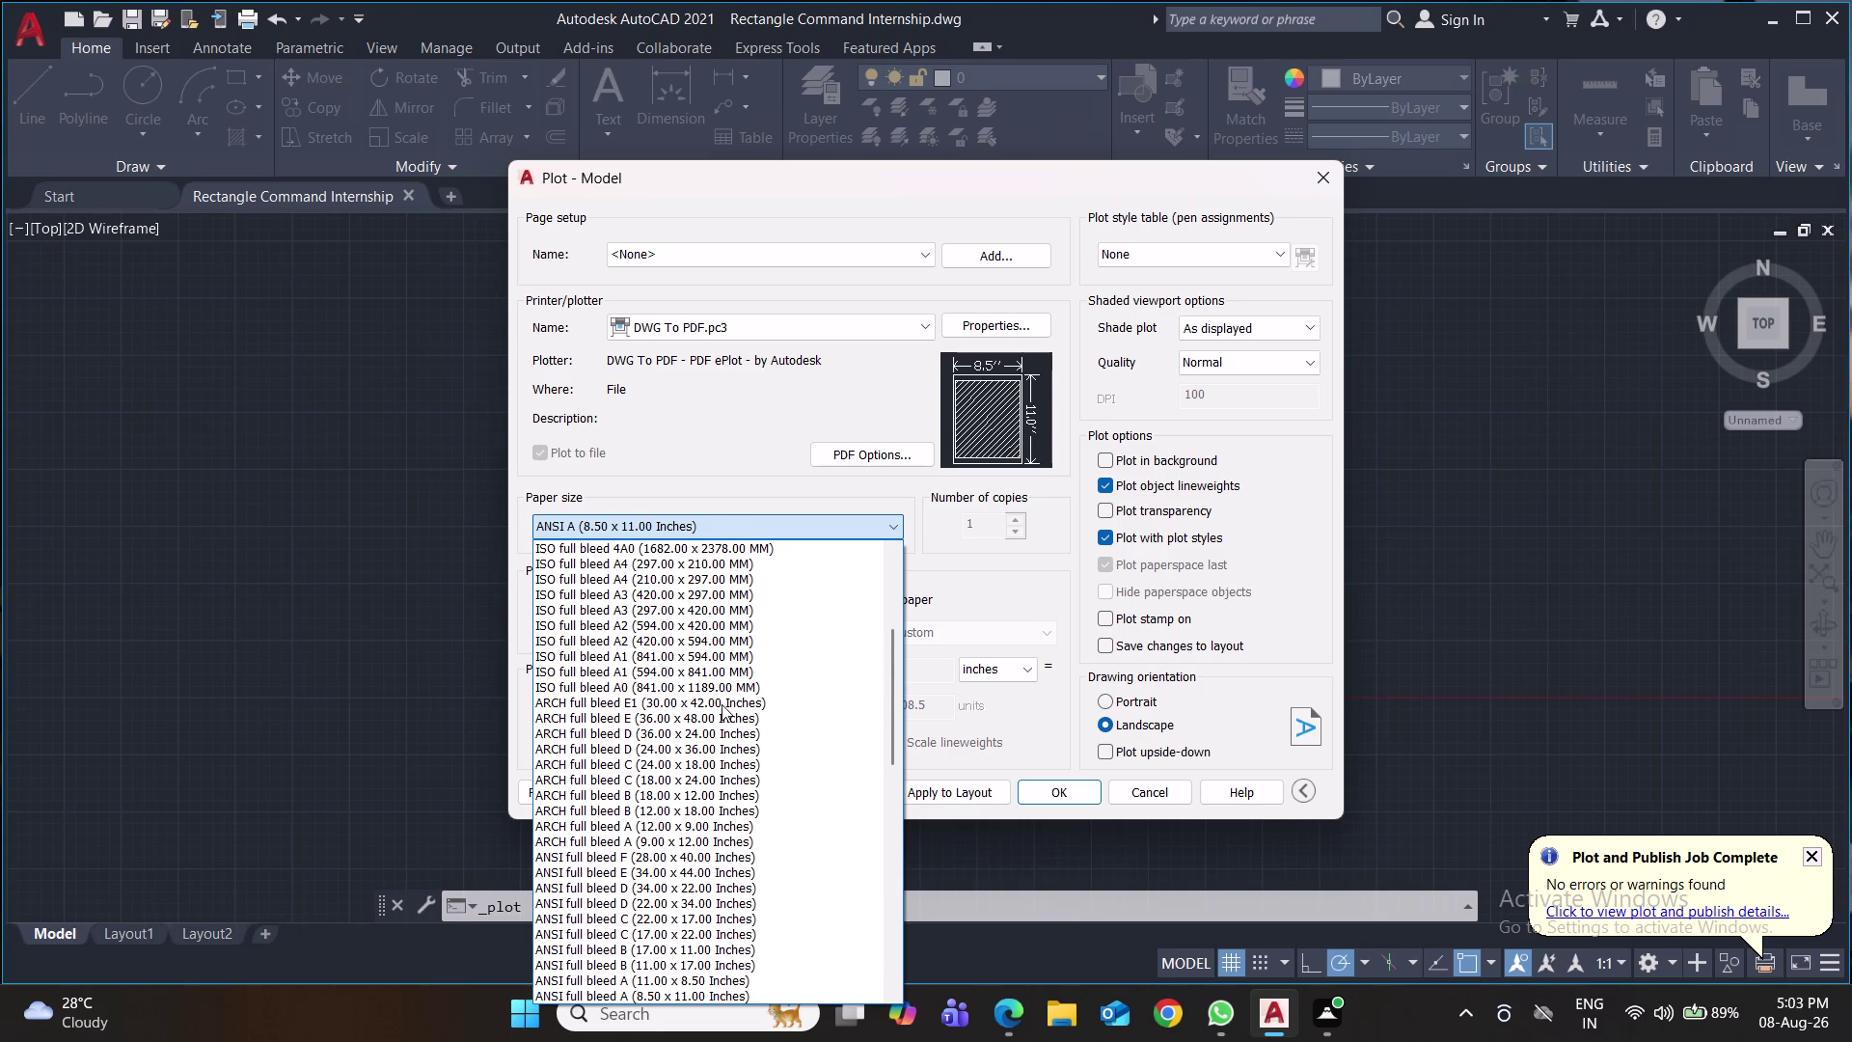
scroll(up, 3)
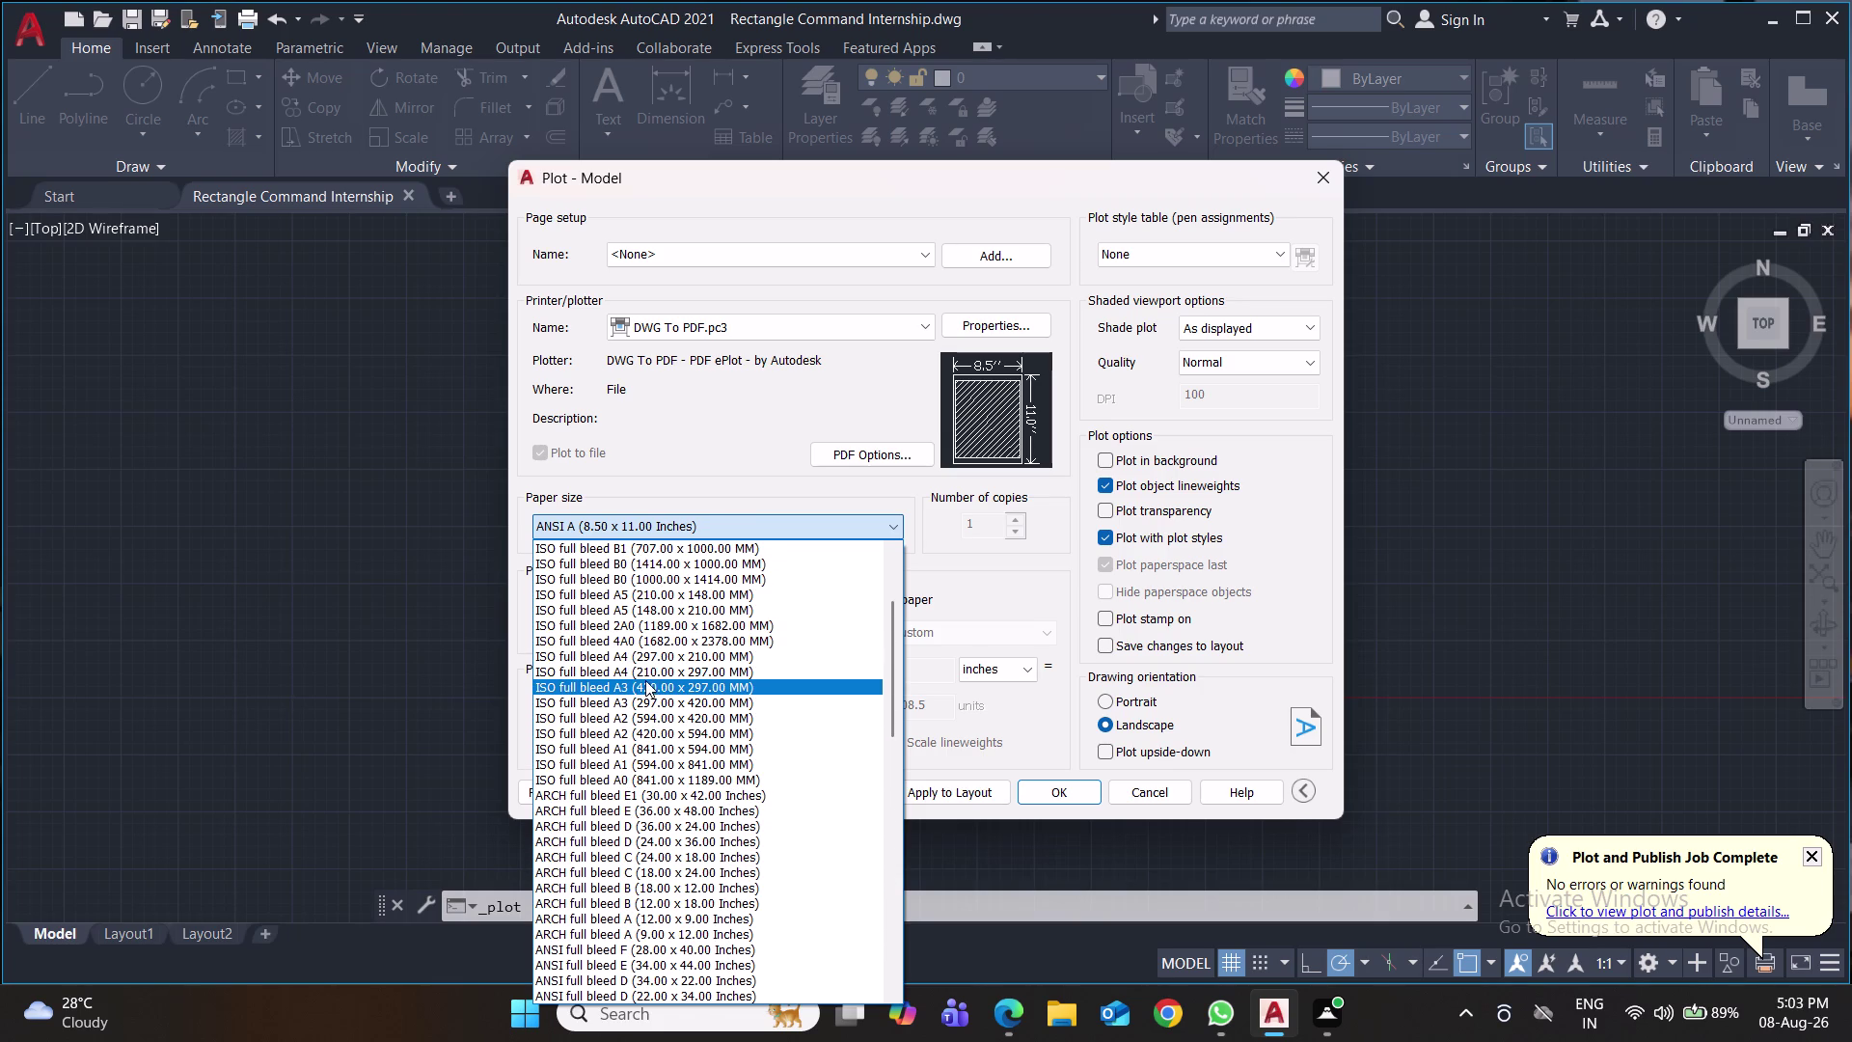
click(647, 675)
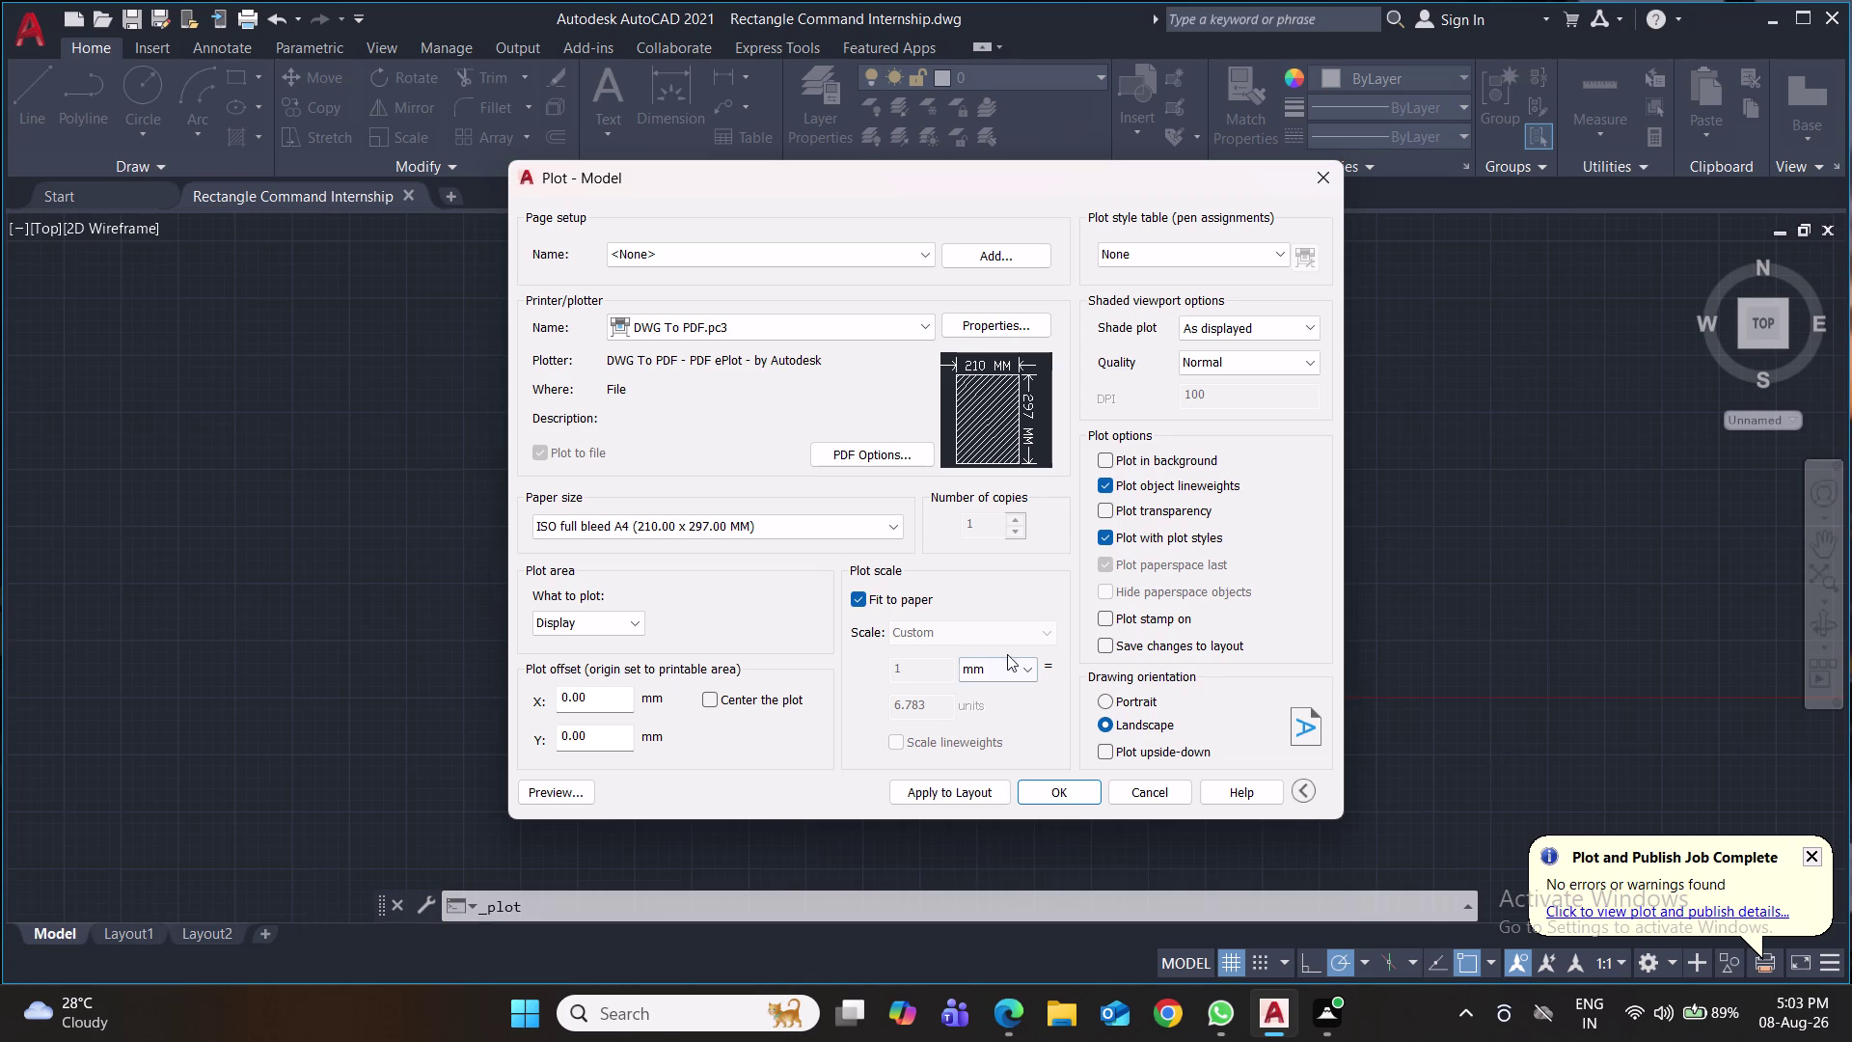
Set portrait orientation and set What to plot to Window.
click(1113, 705)
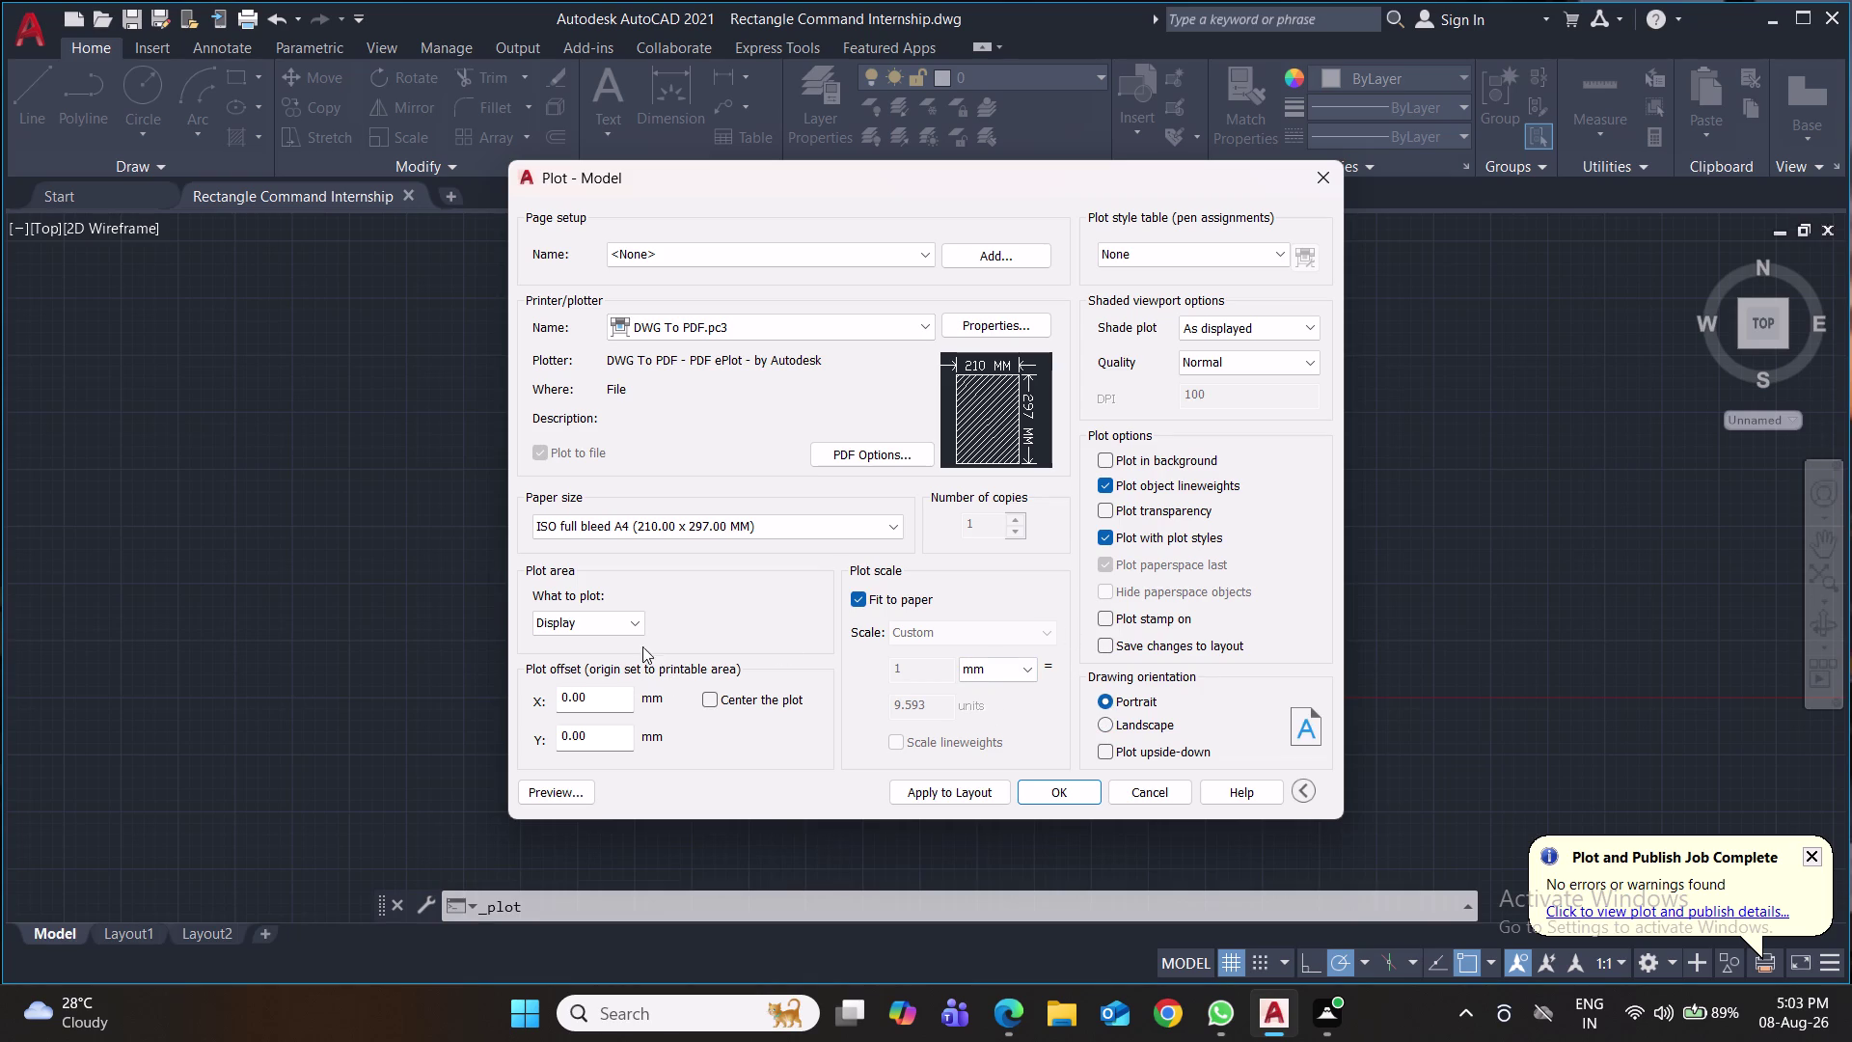
click(637, 627)
click(598, 690)
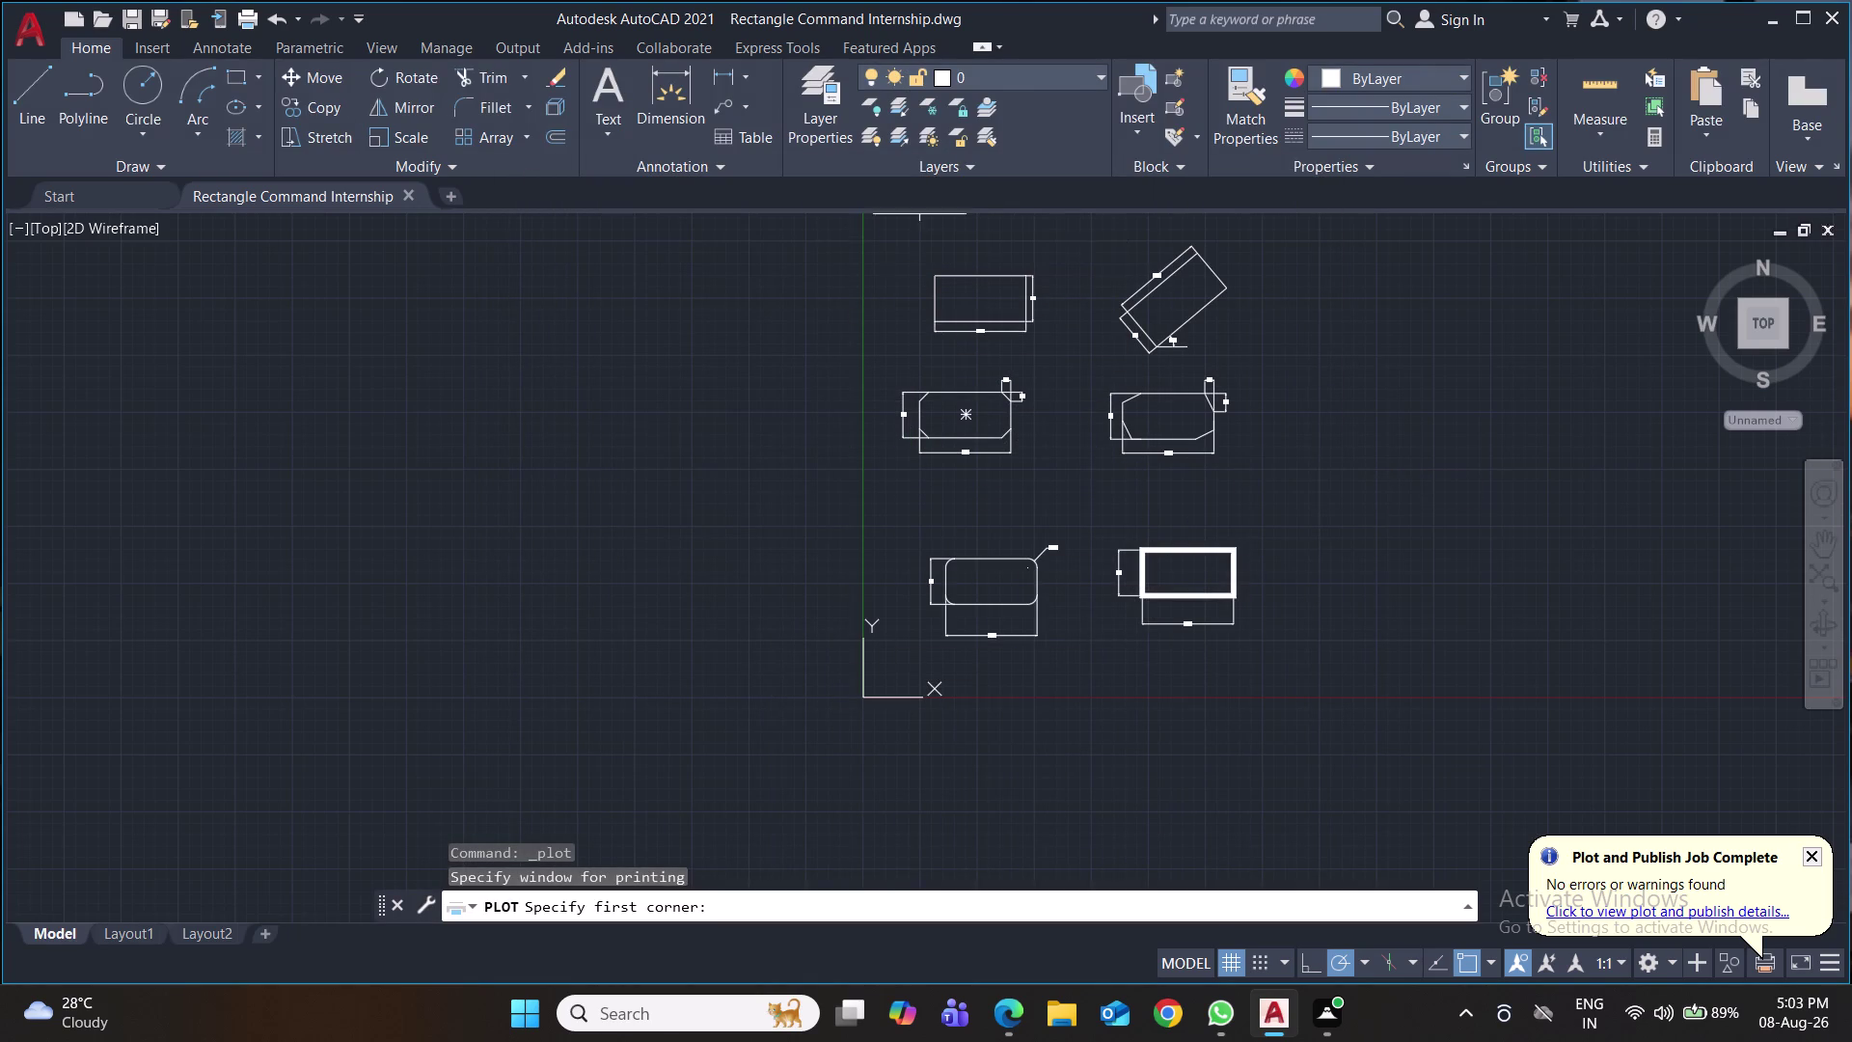
Window the rectangles and save the plot as Rectangle Command Internship-Model.pdf.
click(1273, 229)
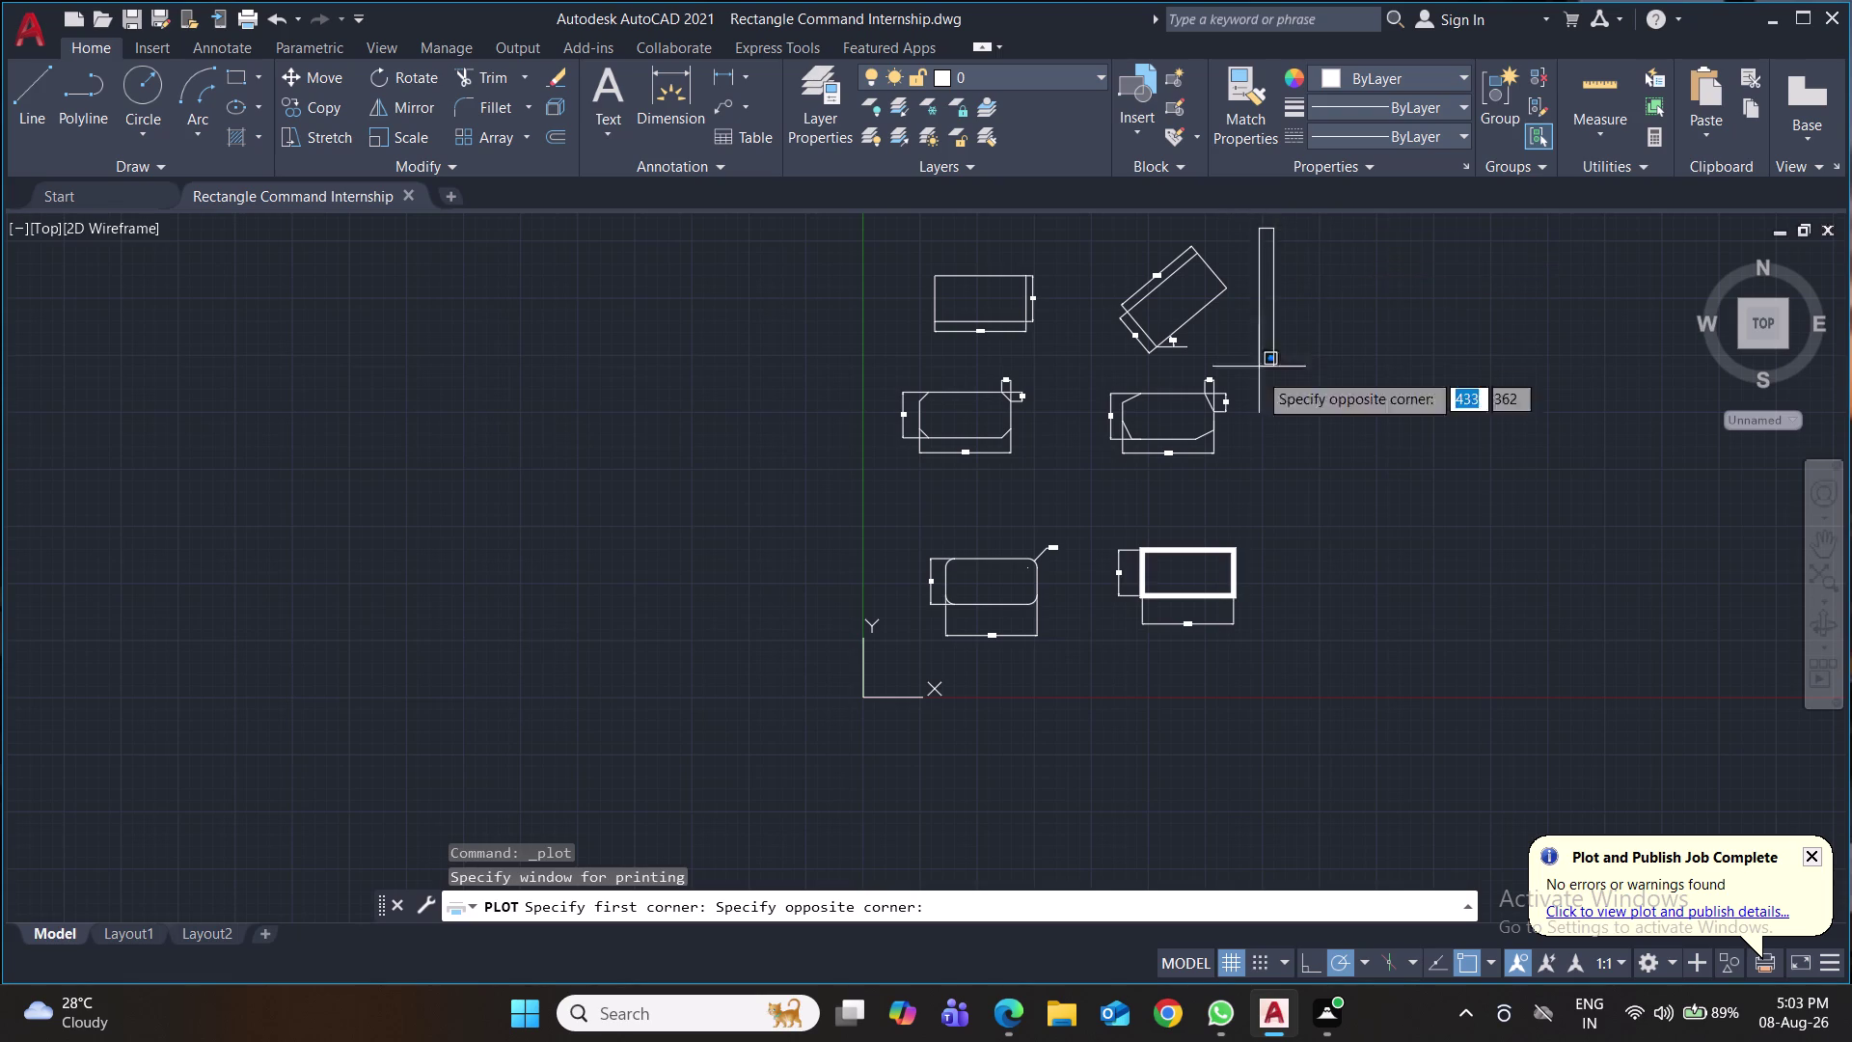
click(881, 652)
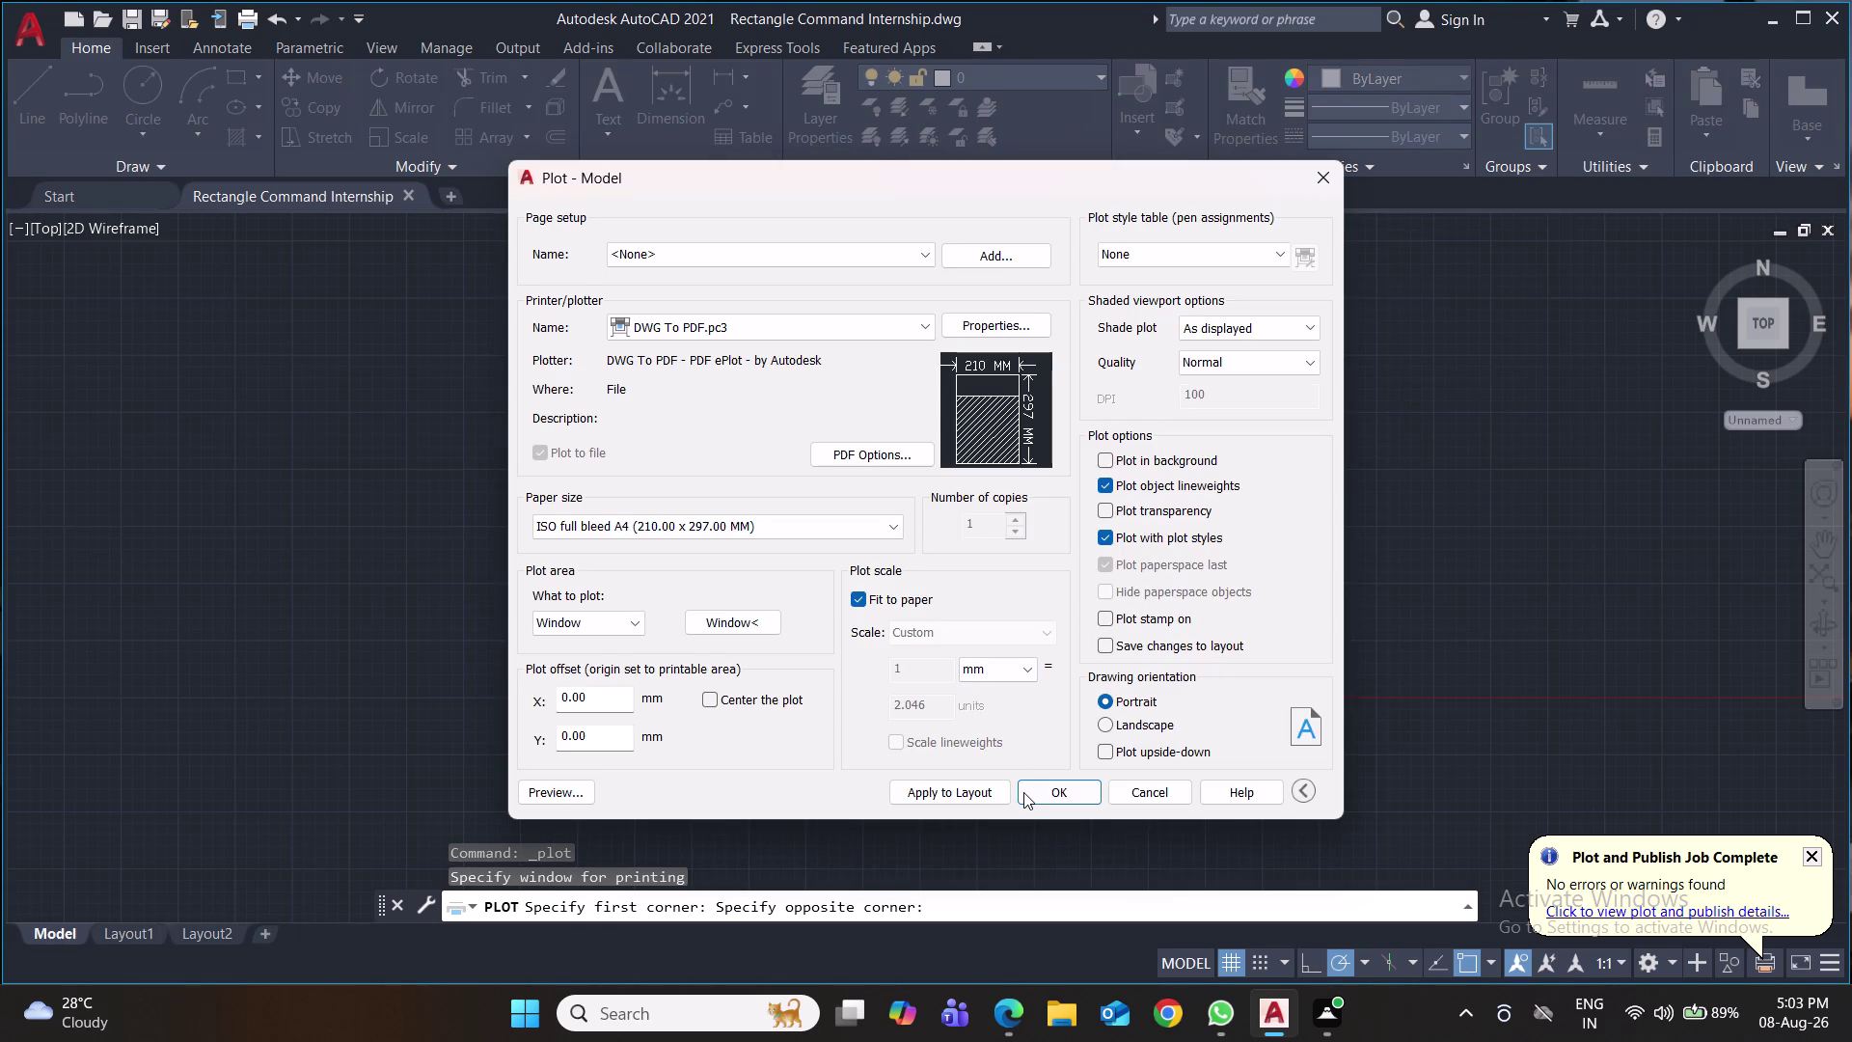
click(1023, 792)
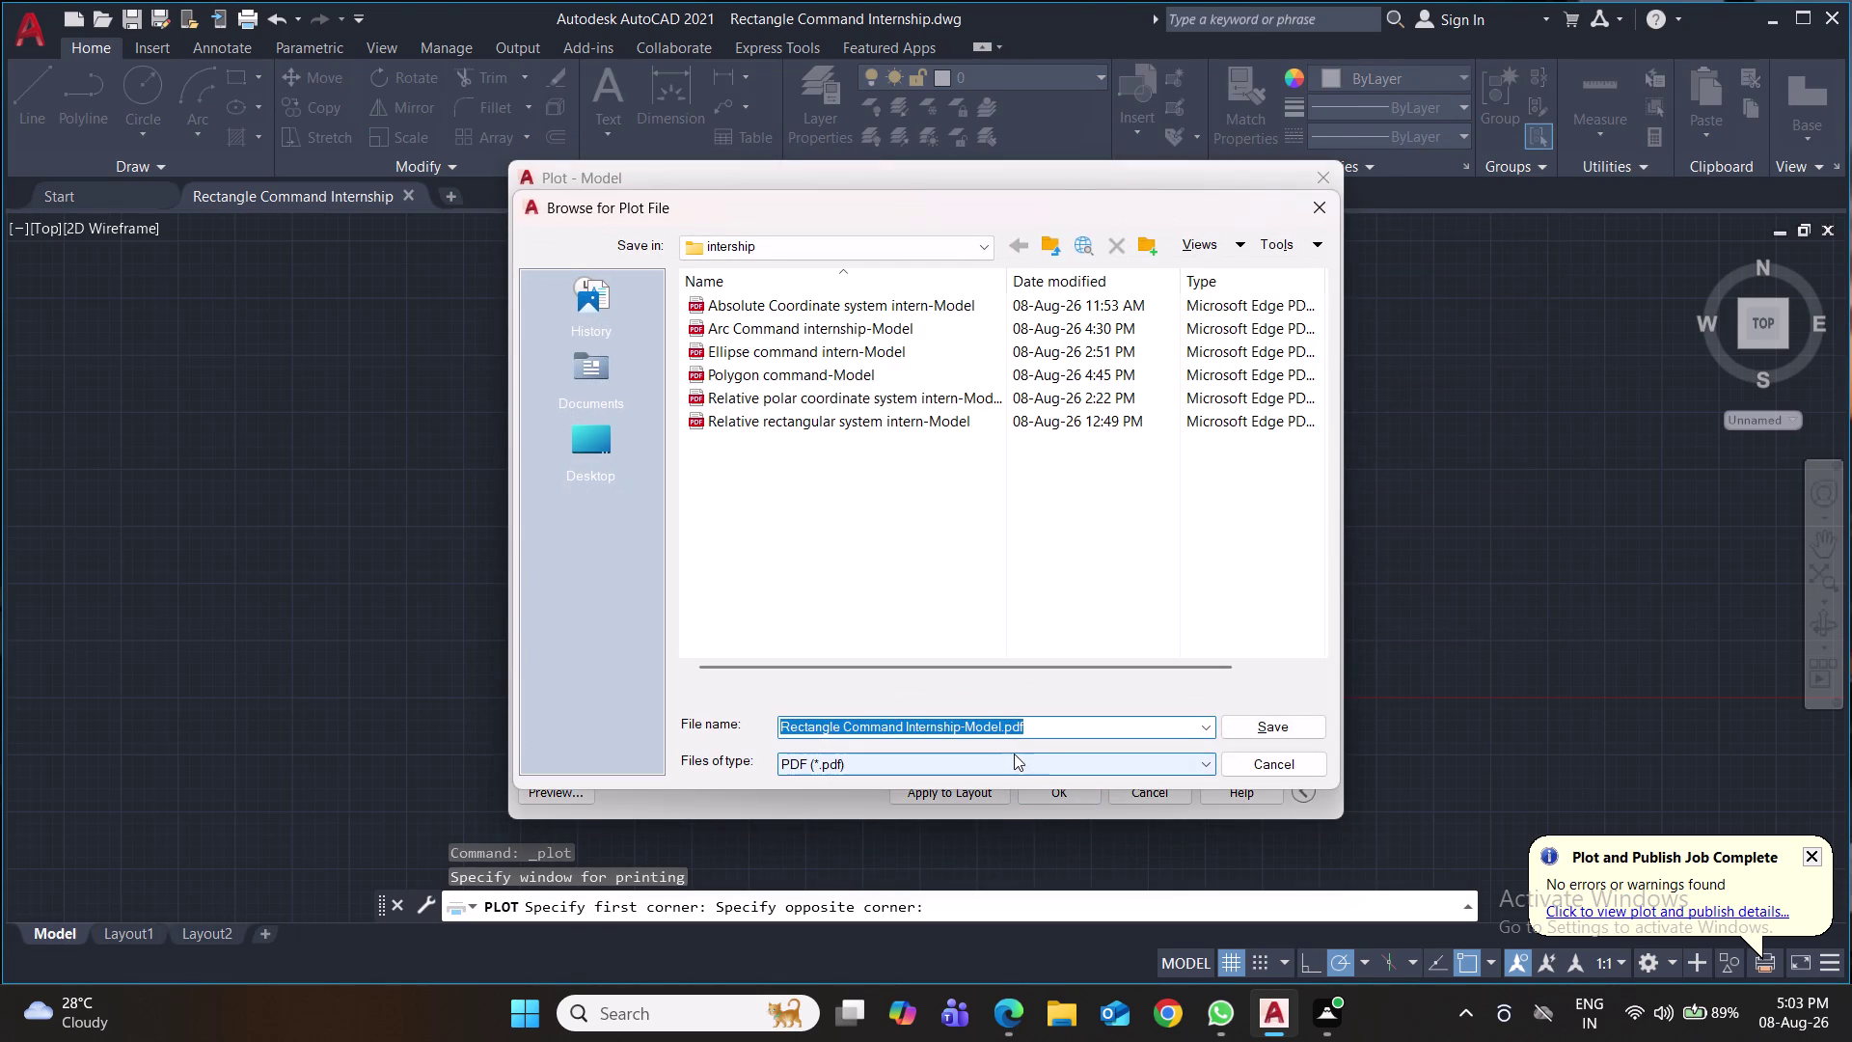
click(1232, 728)
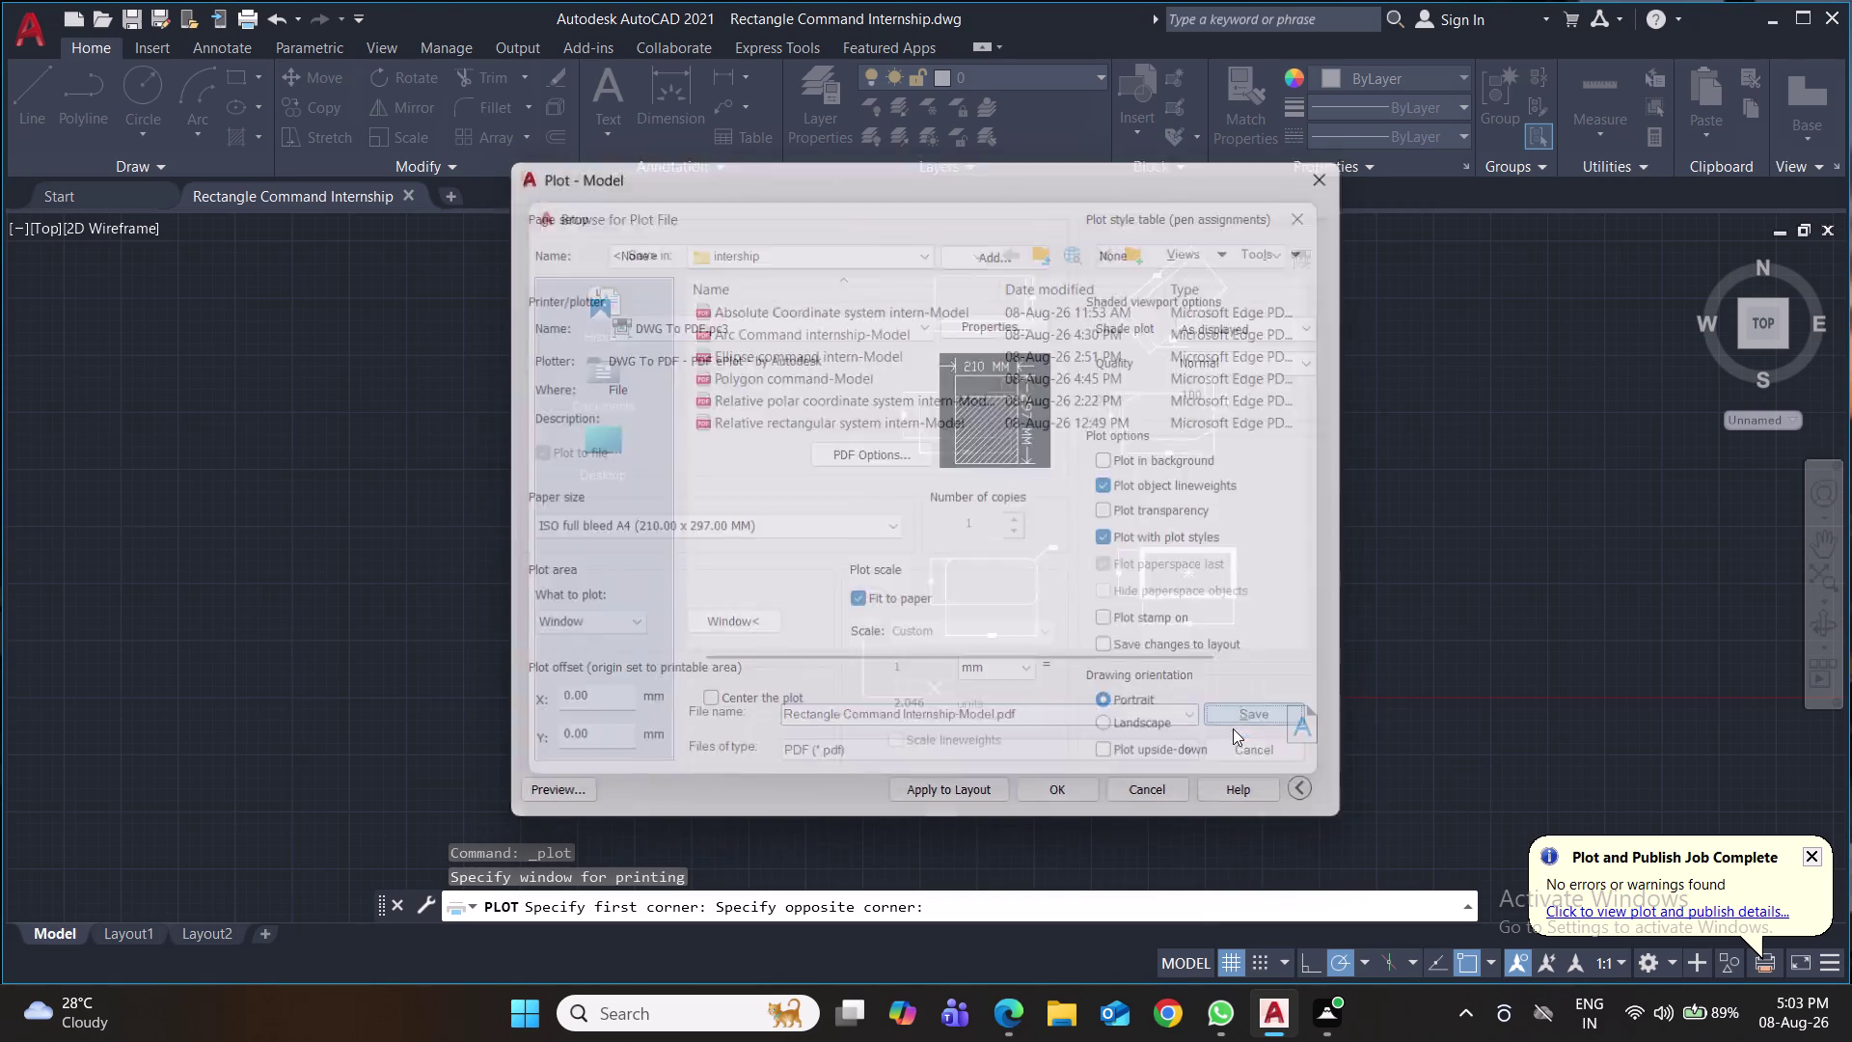